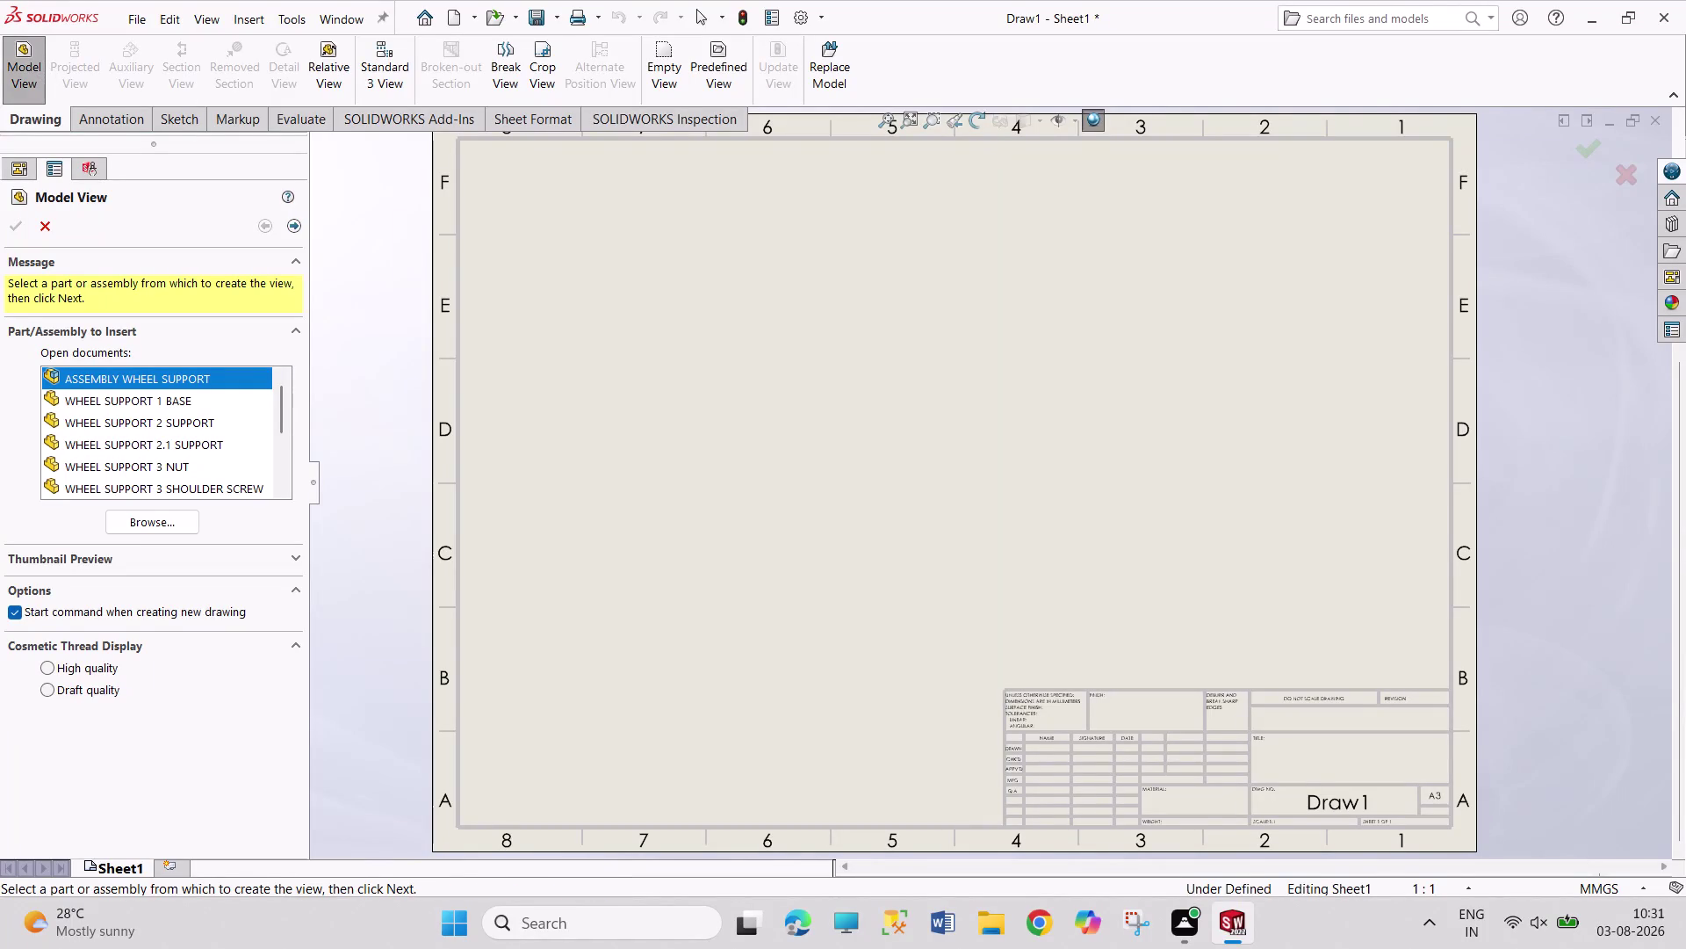
Place a shaded-with-edges isometric view of WHEEL SUPPORT 1 BASE at the sheet's upper left.
click(145, 517)
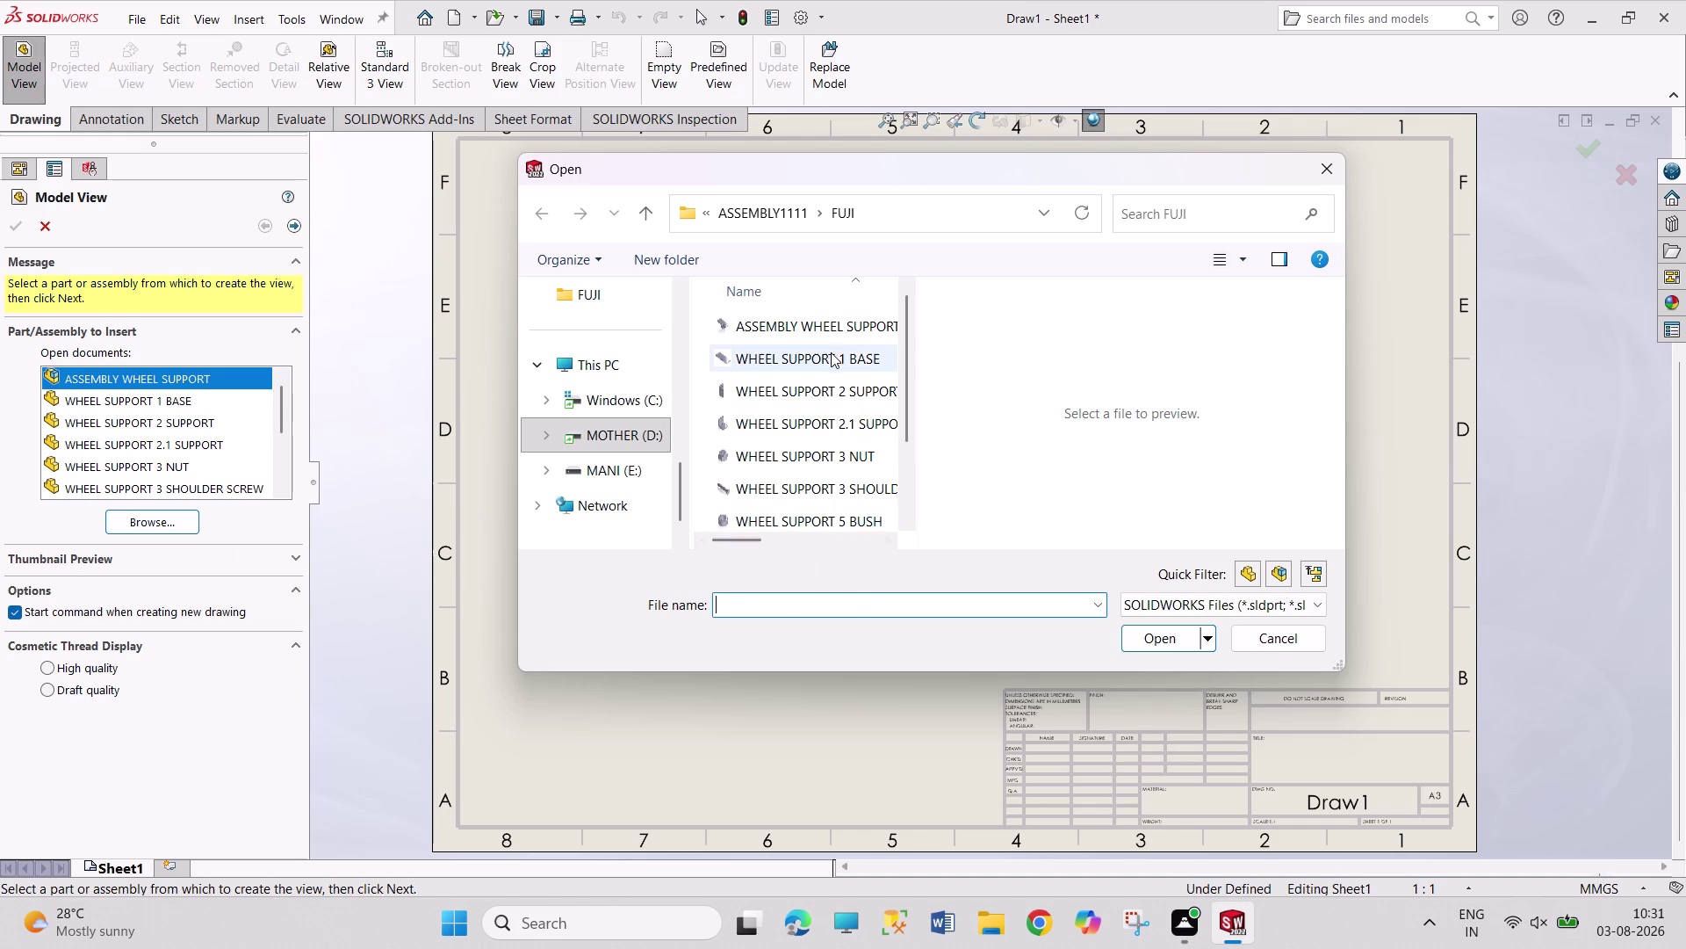
click(831, 350)
click(1146, 644)
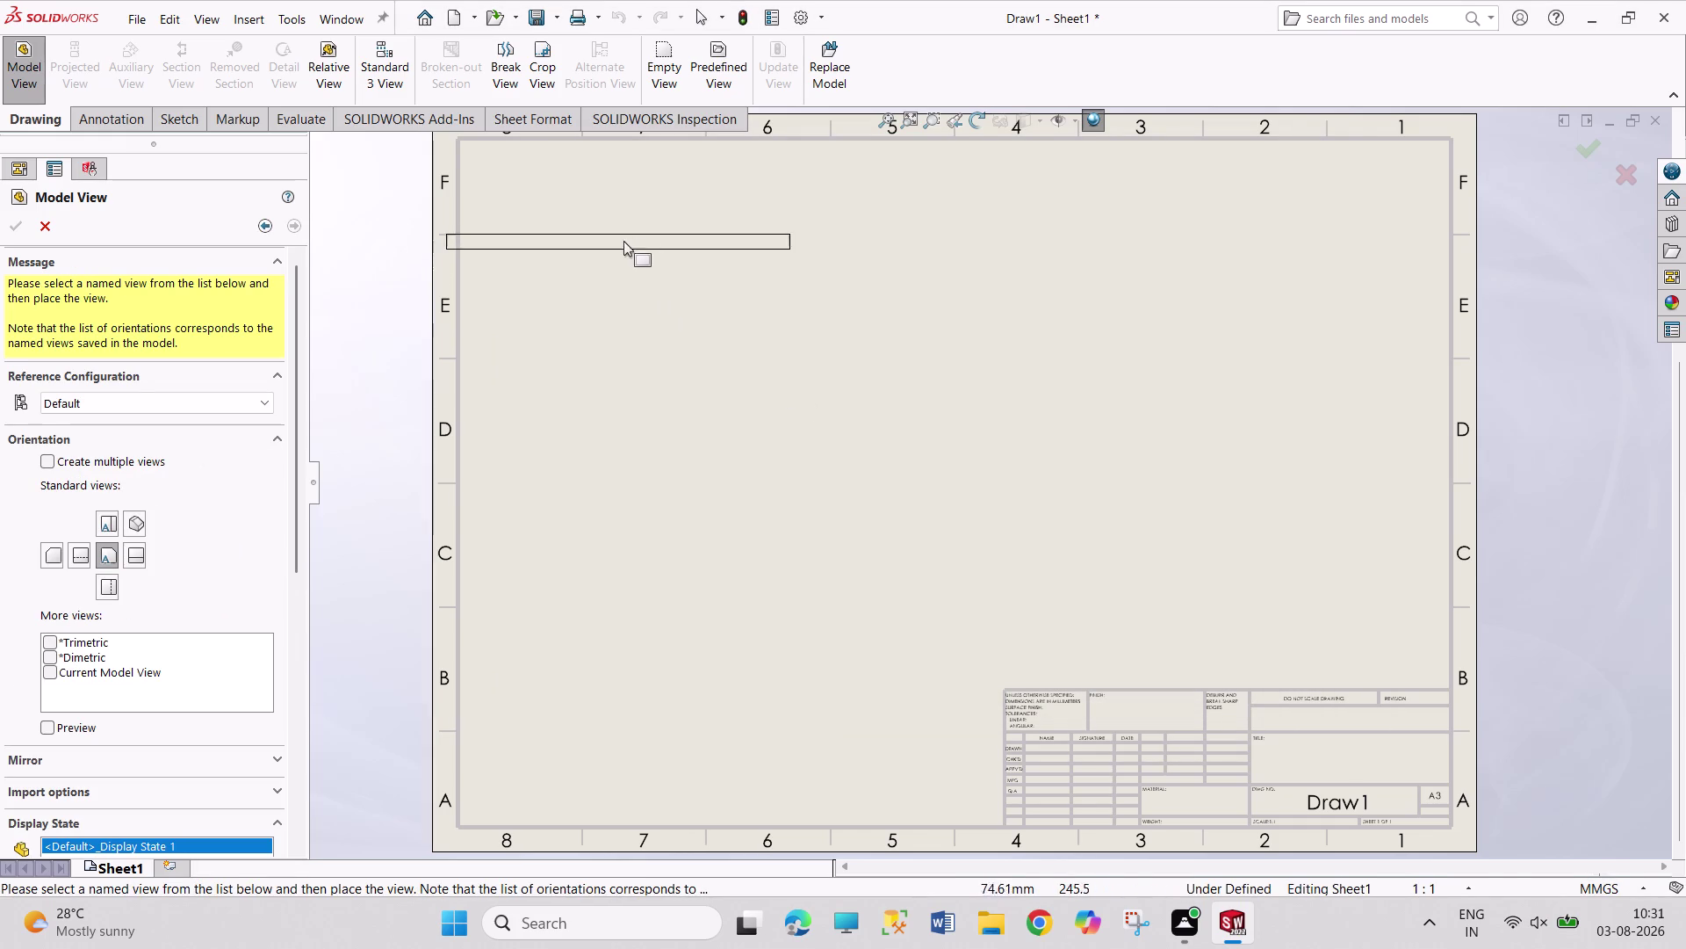
click(138, 522)
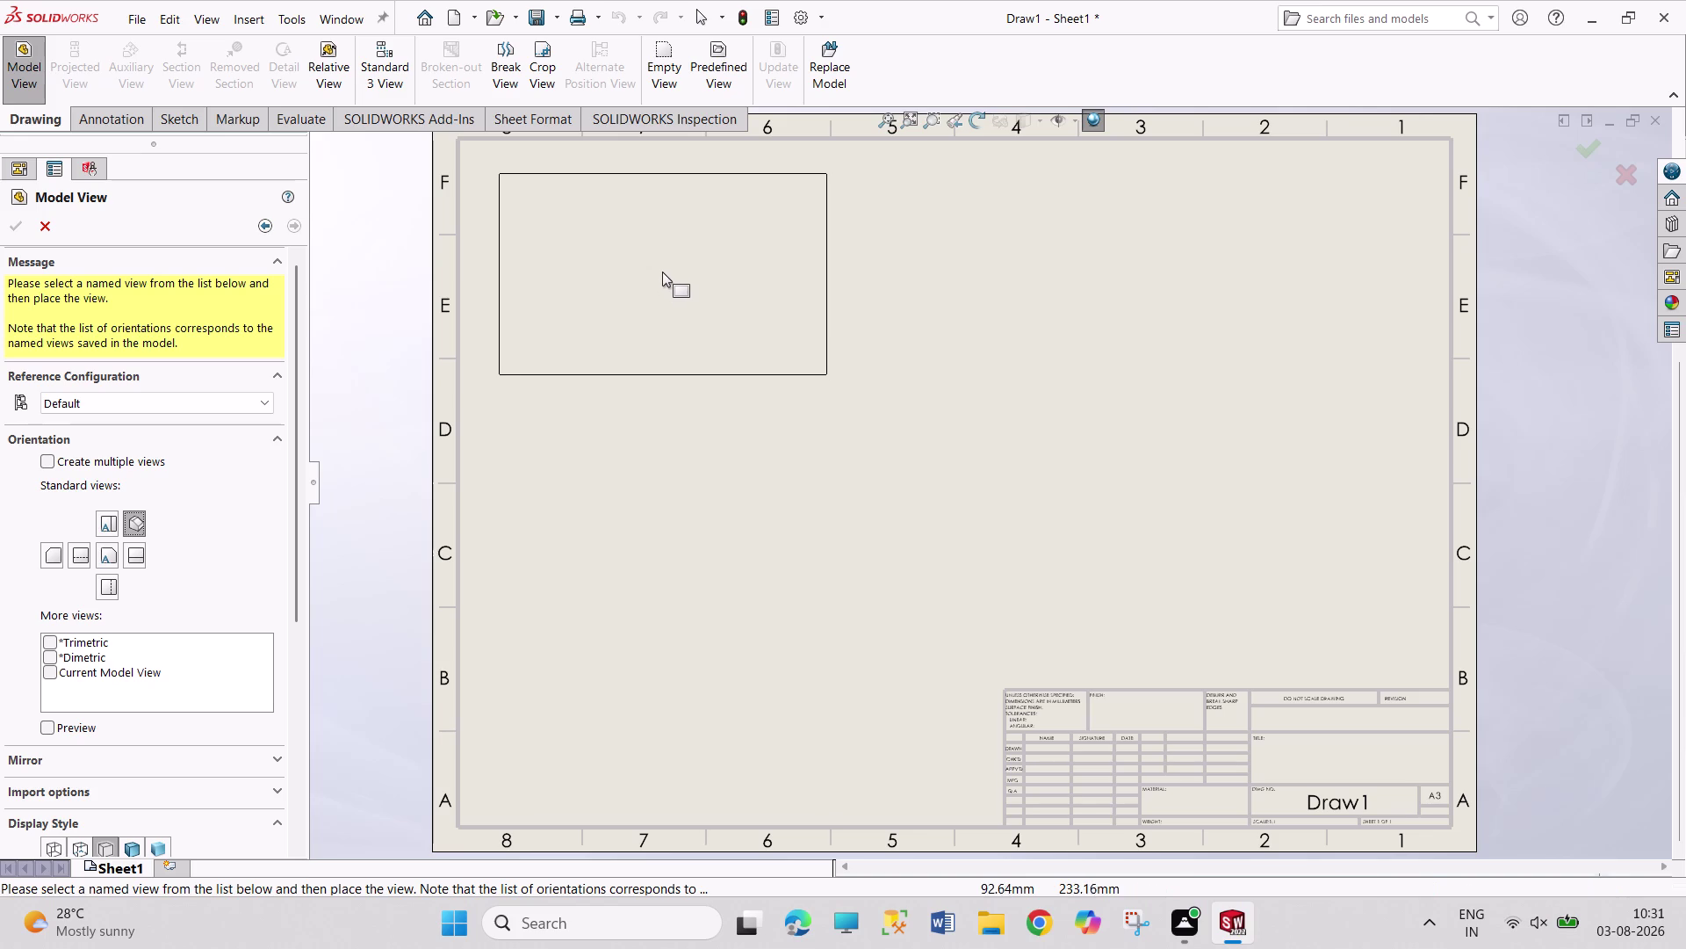
click(659, 270)
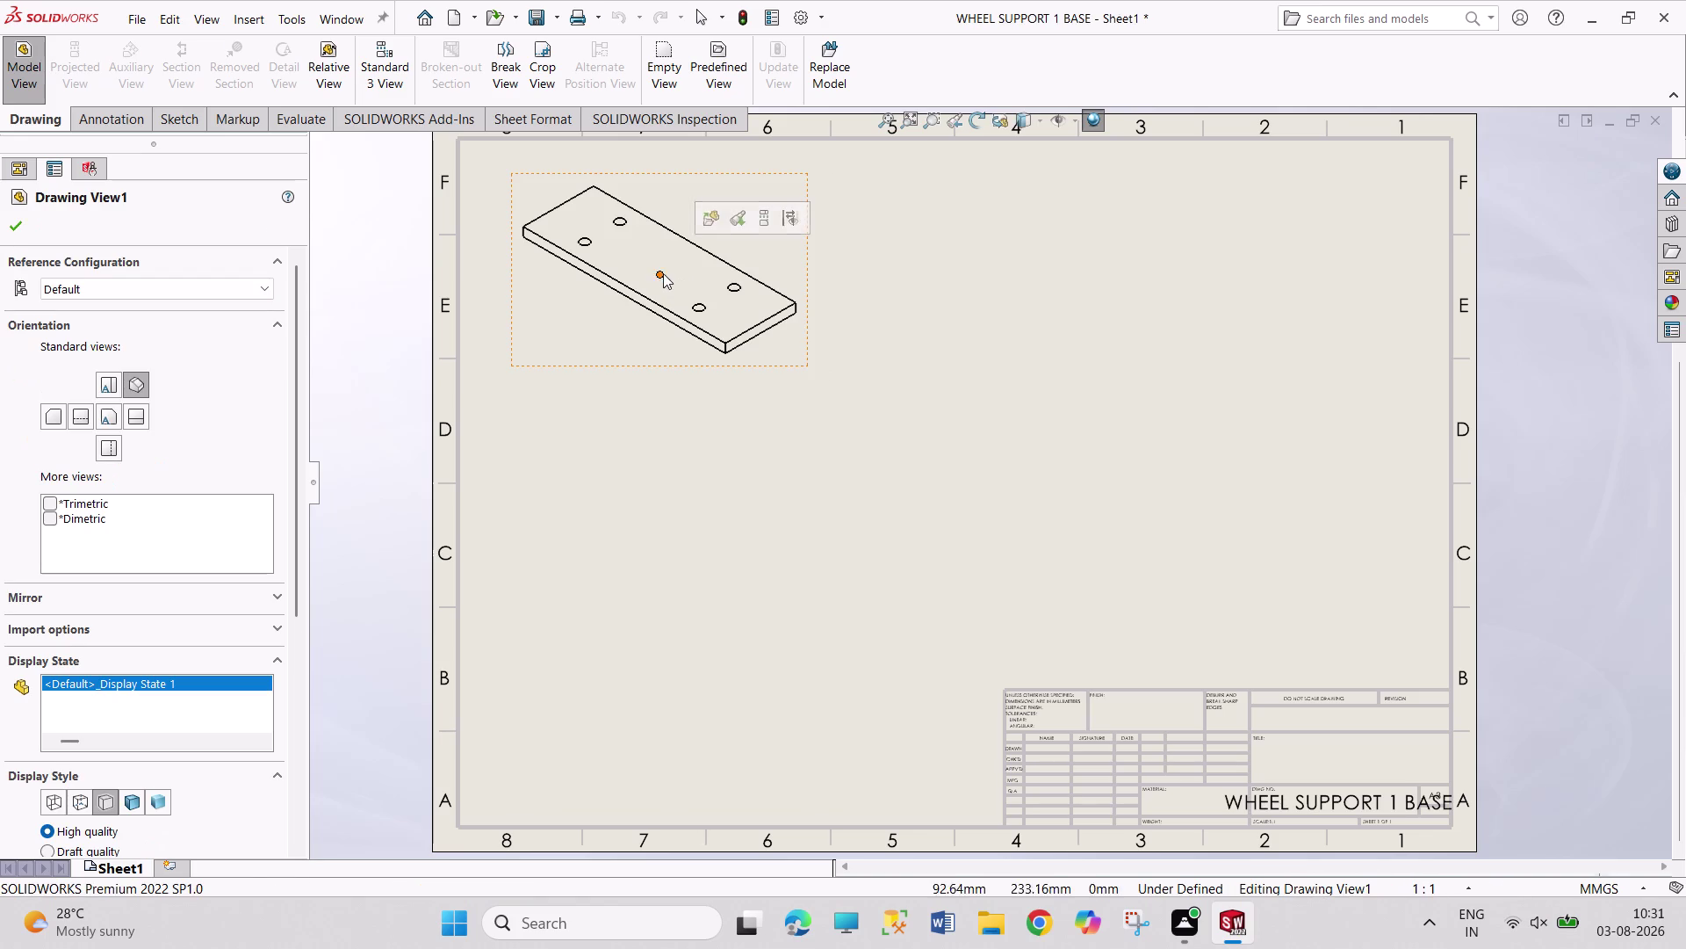
click(133, 802)
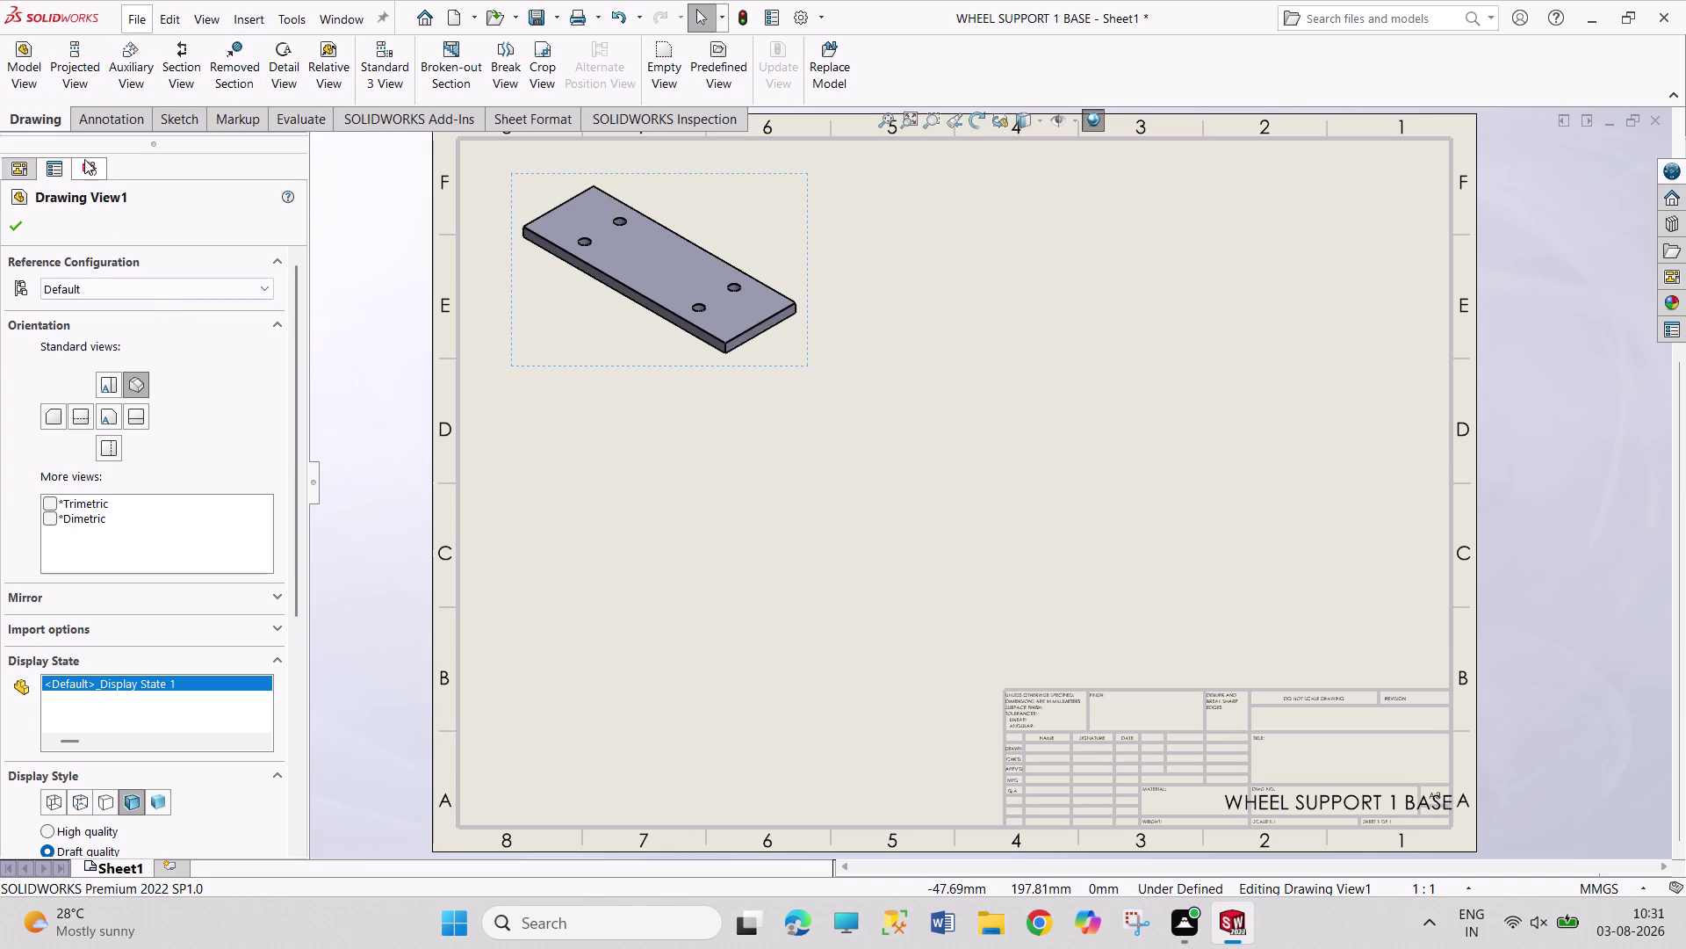
click(8, 224)
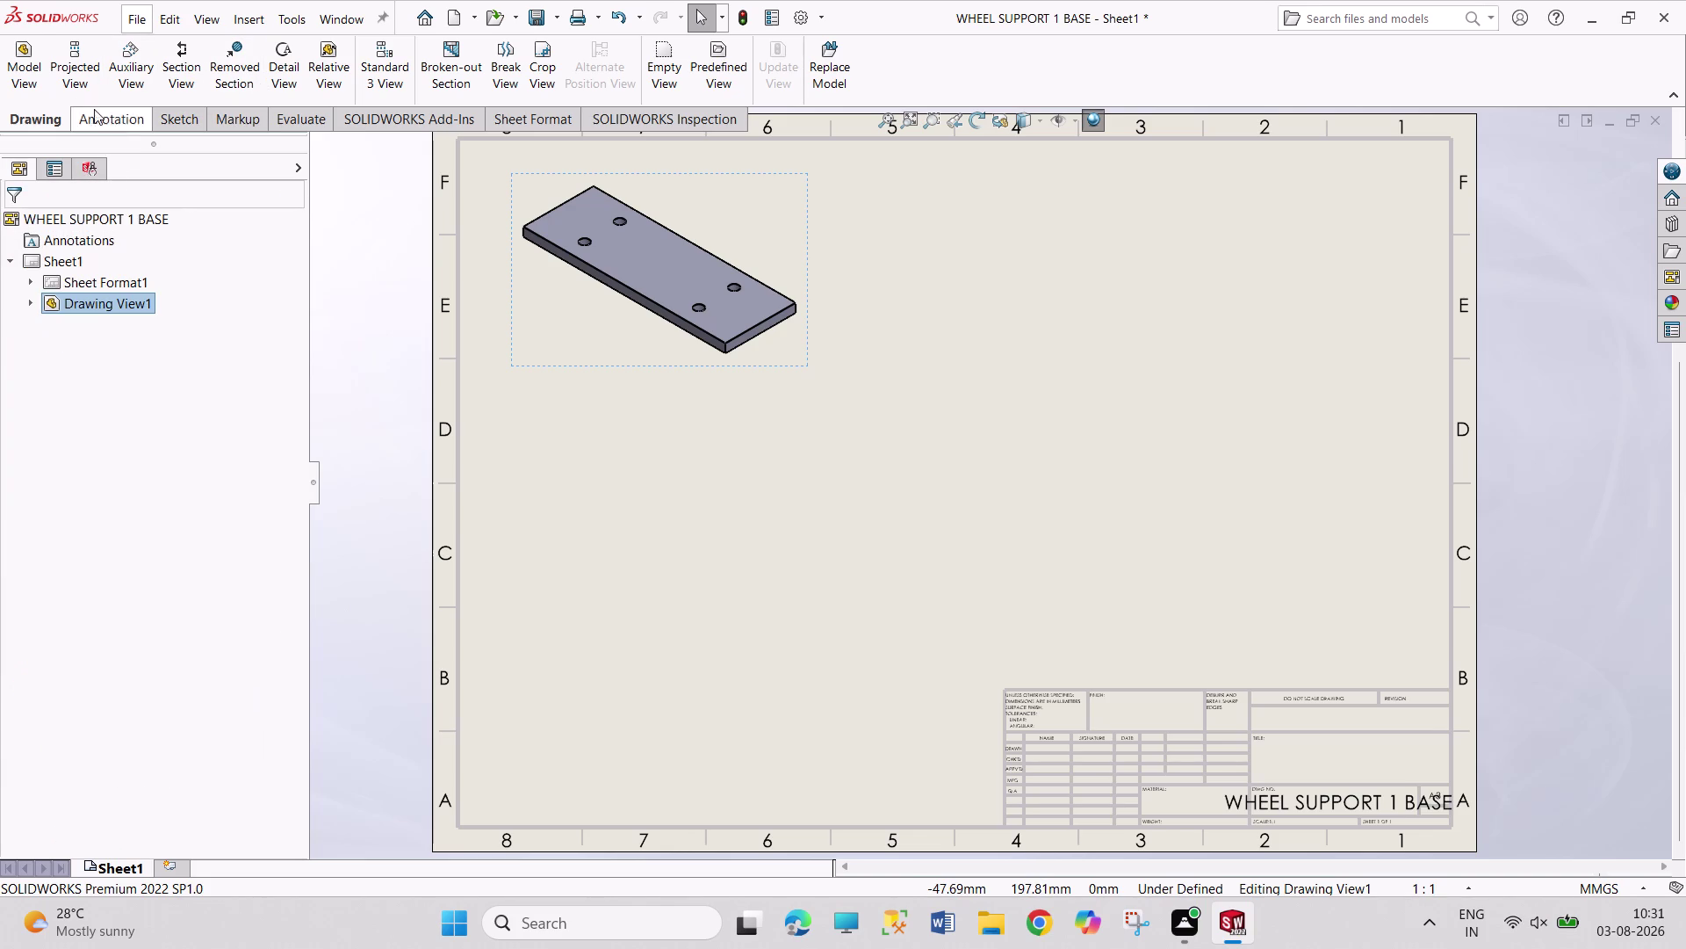
Place a shaded-with-edges view of WHEEL SUPPORT 2 SUPPORT below the base view.
click(34, 78)
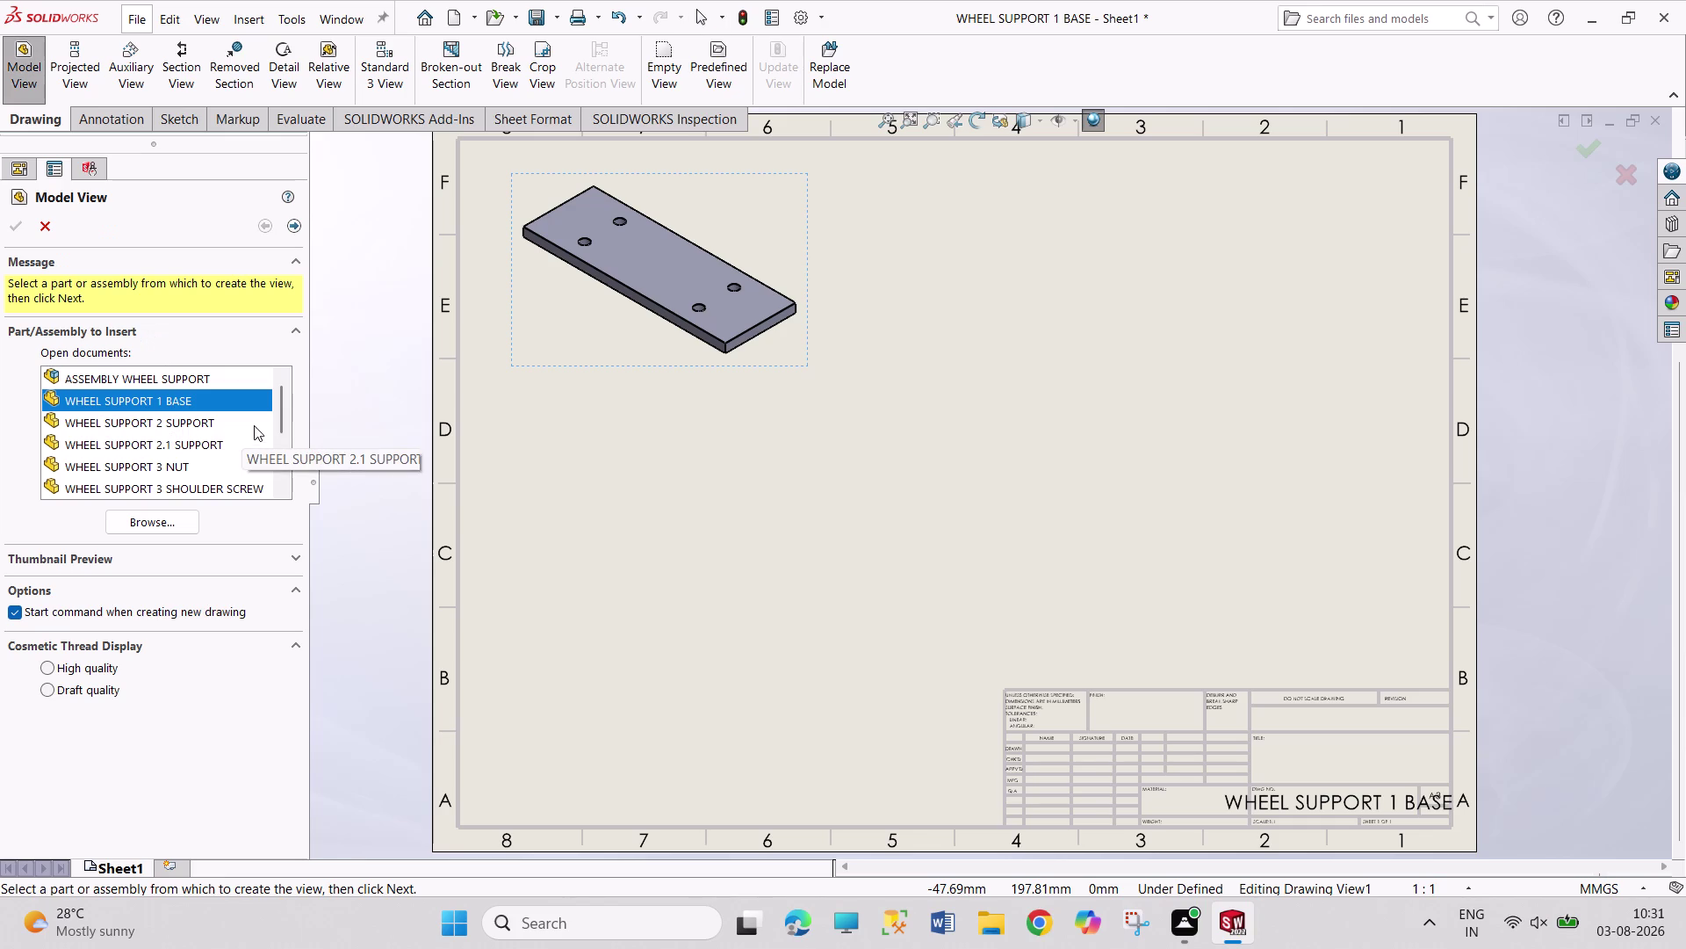
click(232, 422)
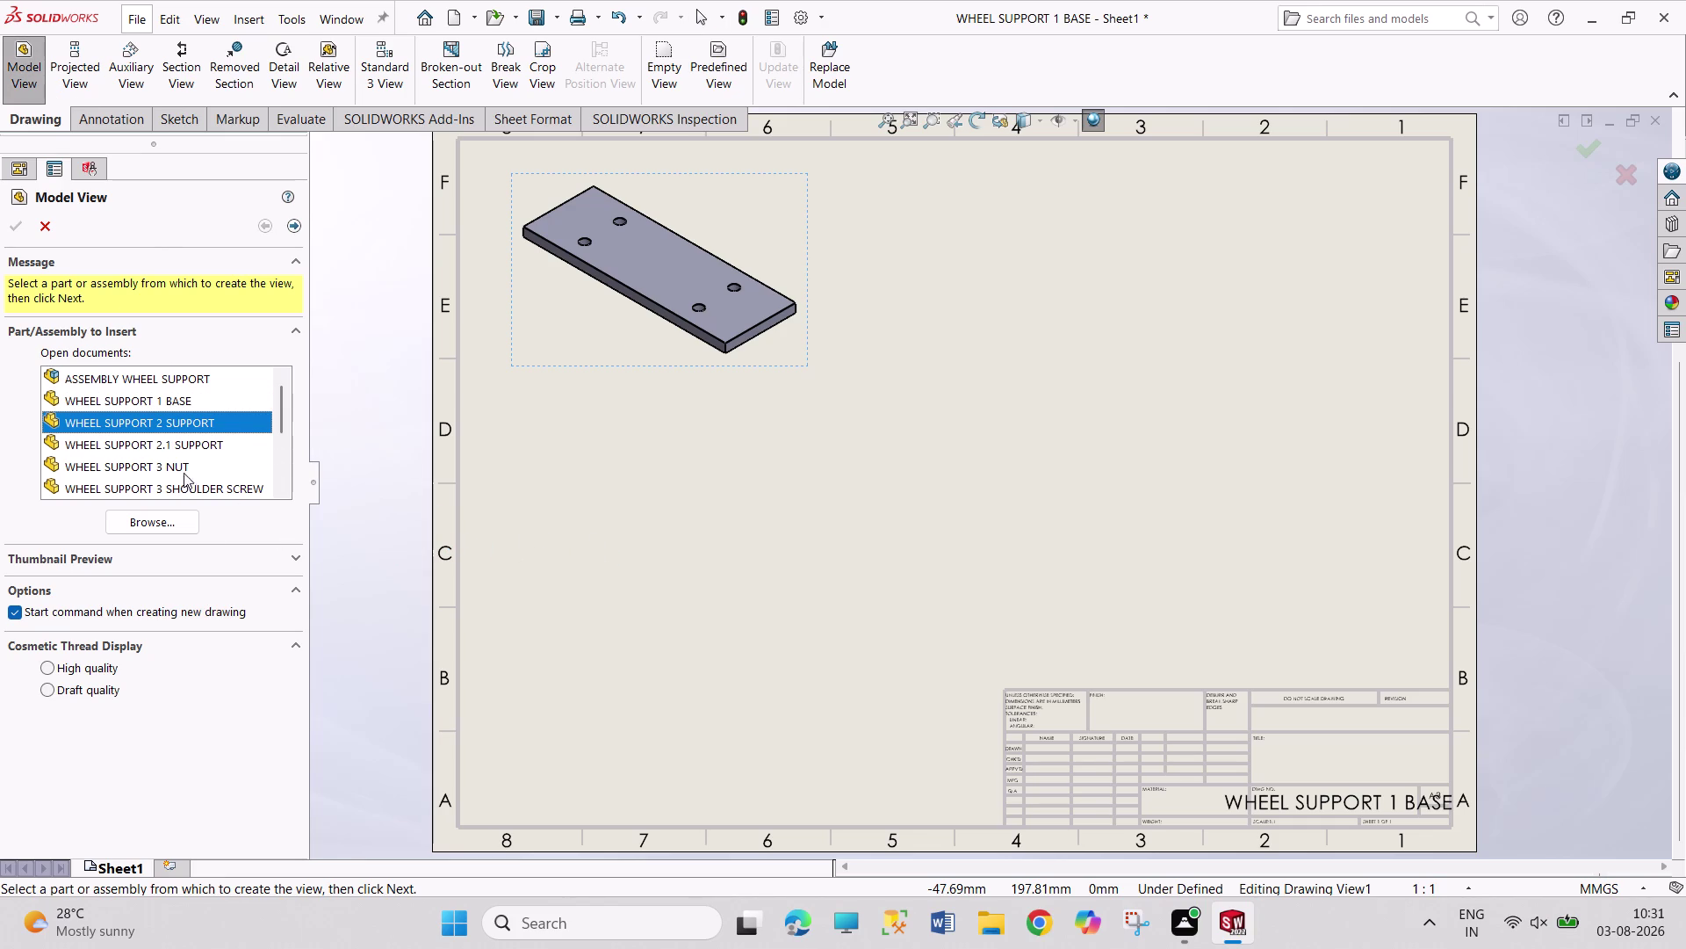
double_click(230, 421)
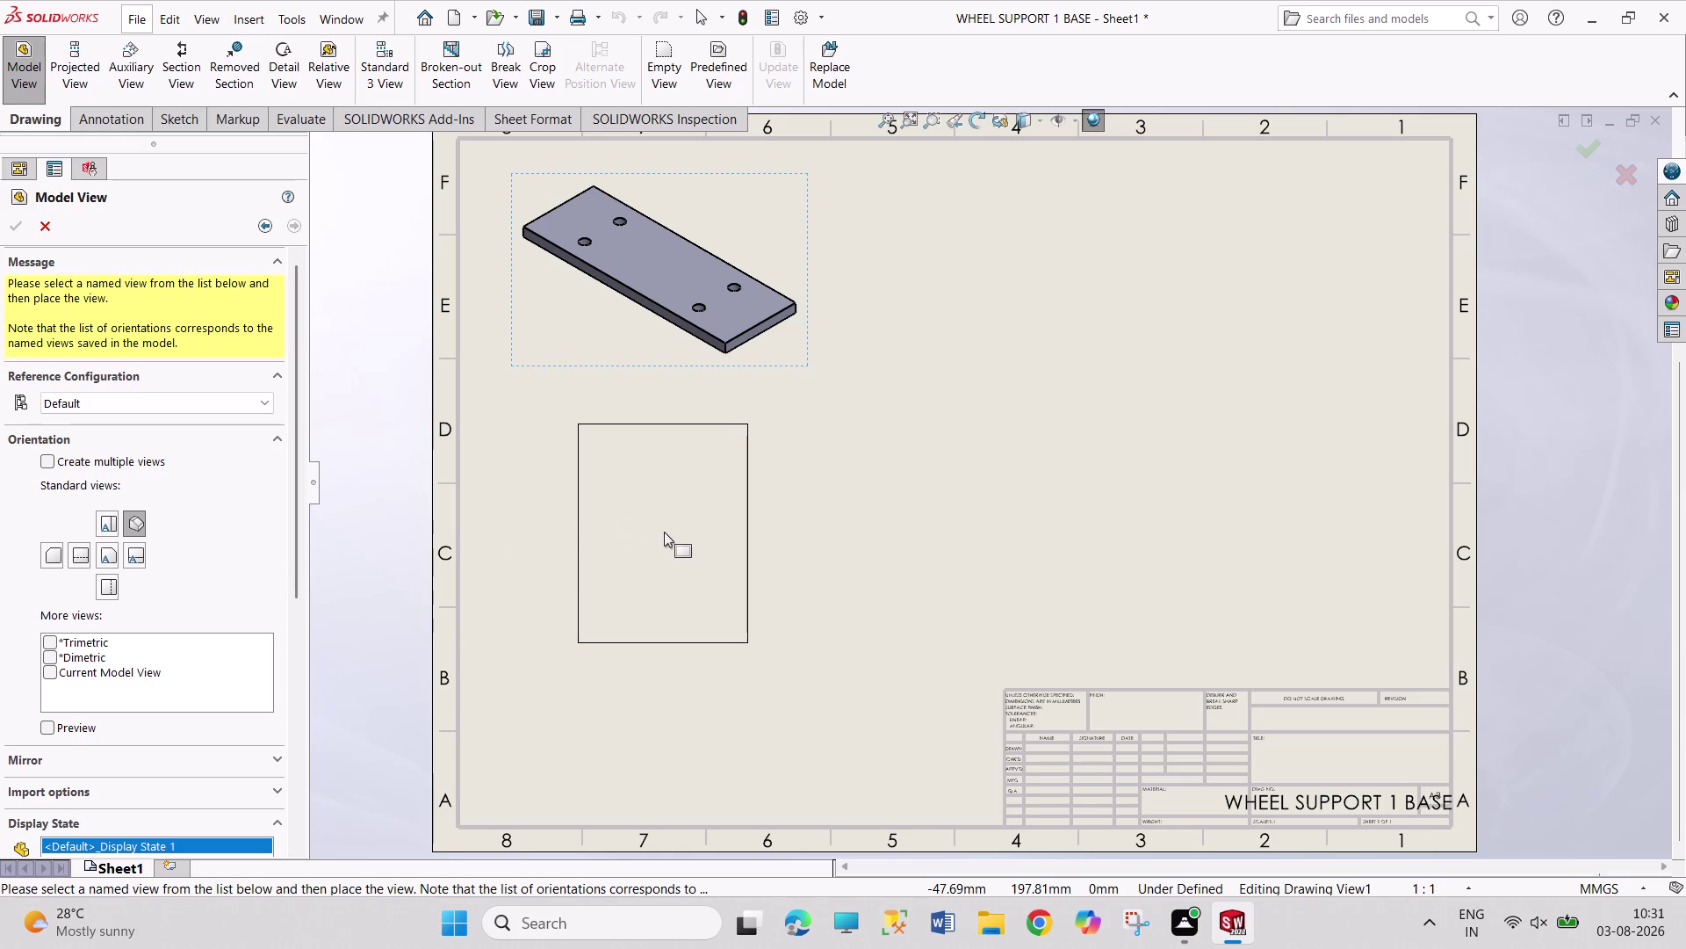
click(664, 531)
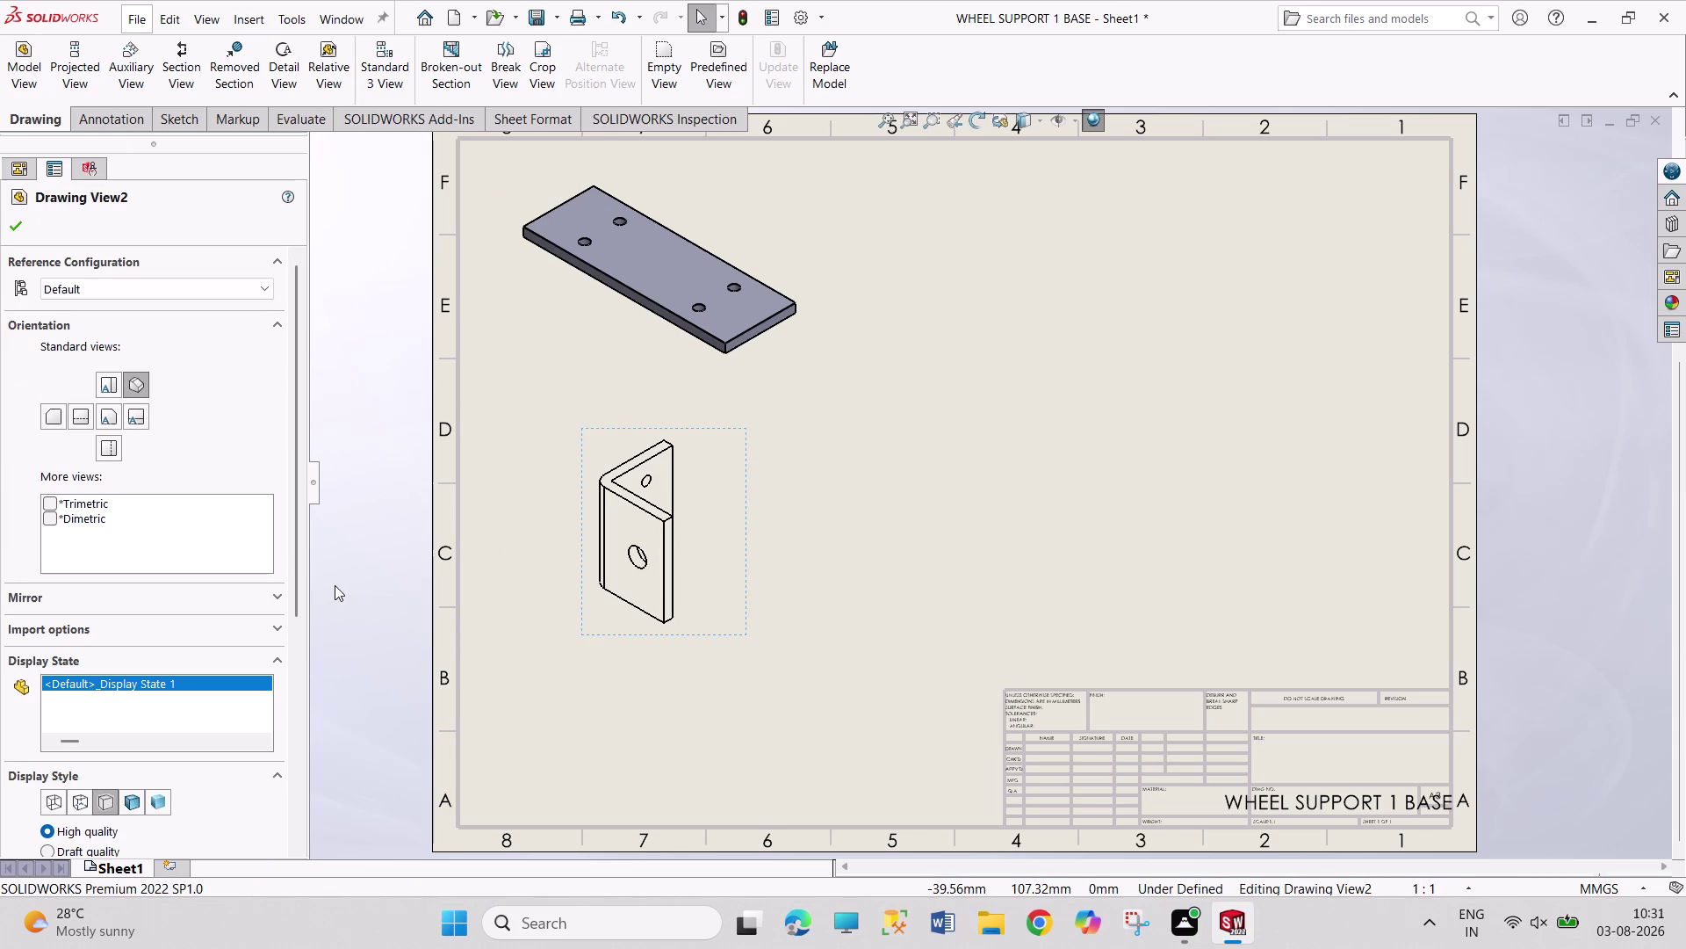
click(130, 803)
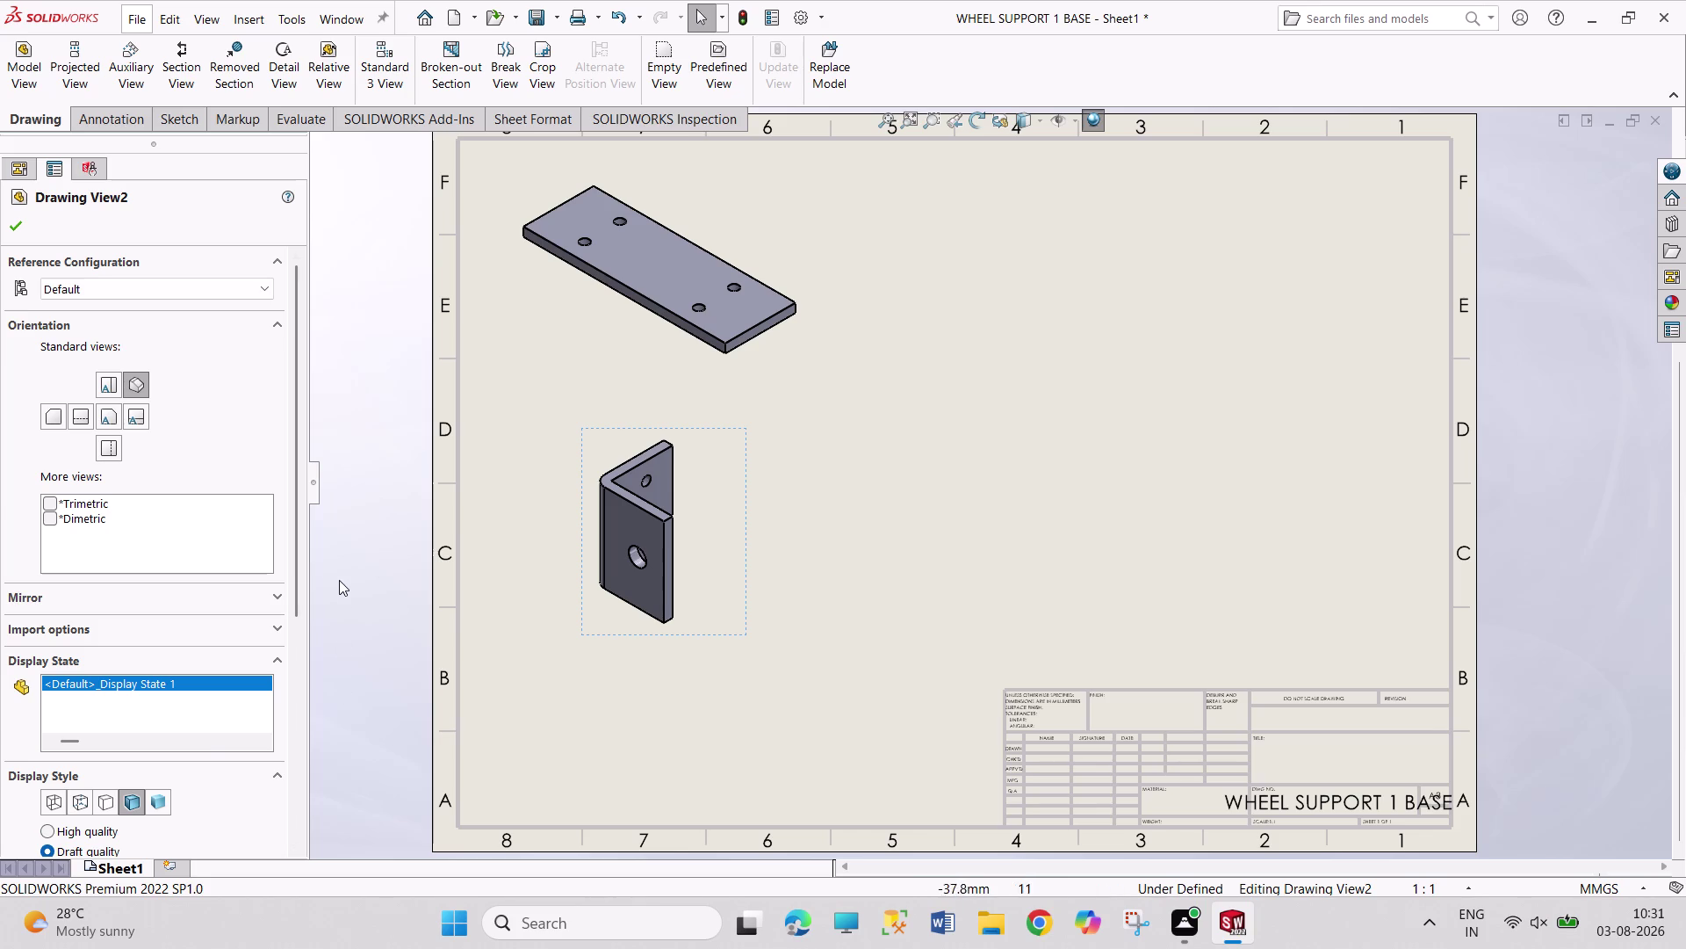
Exclude the support view from automatic updates and nudge it slightly up and left.
scroll(down, 3)
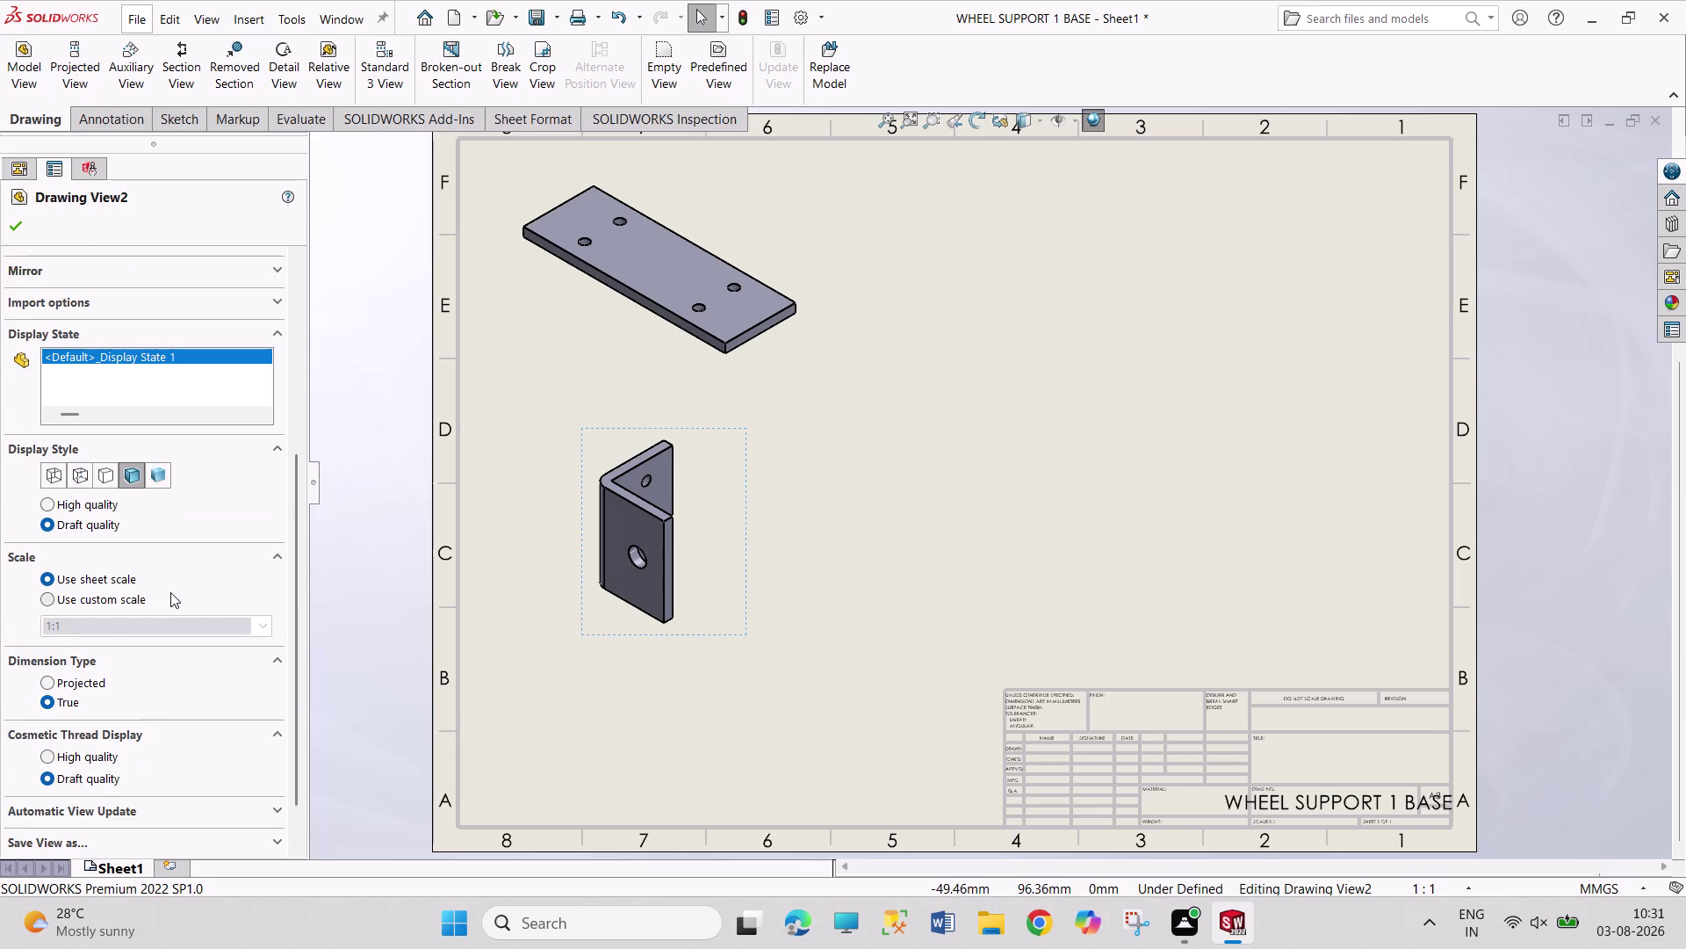
scroll(down, 3)
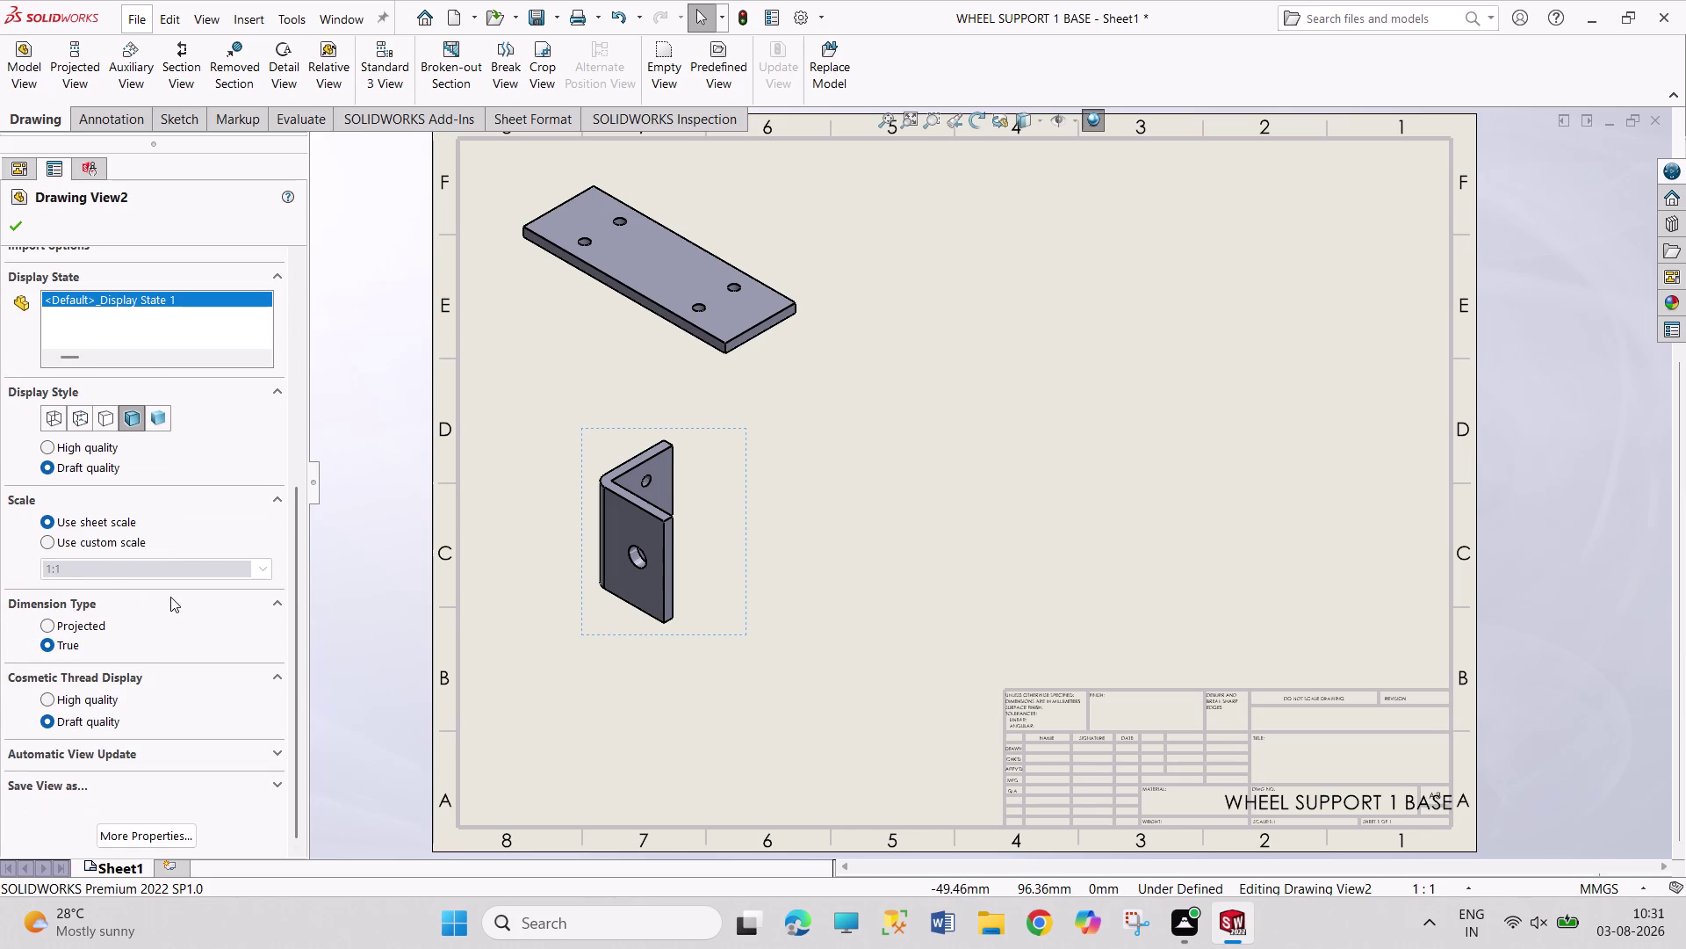
click(275, 752)
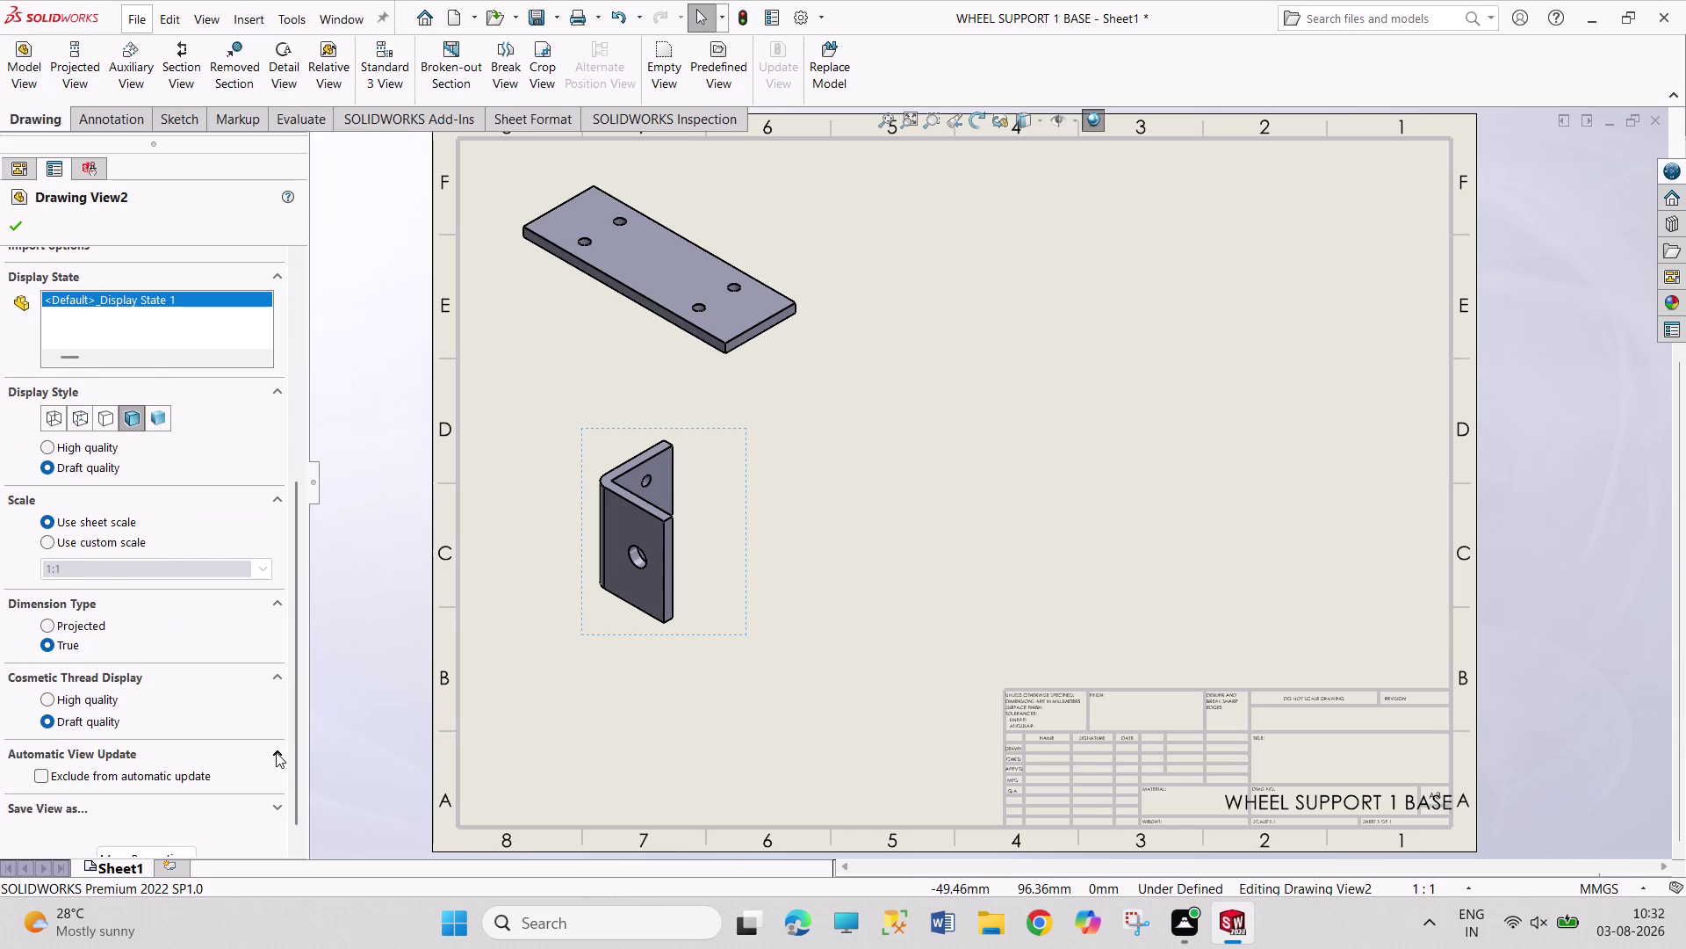
click(172, 779)
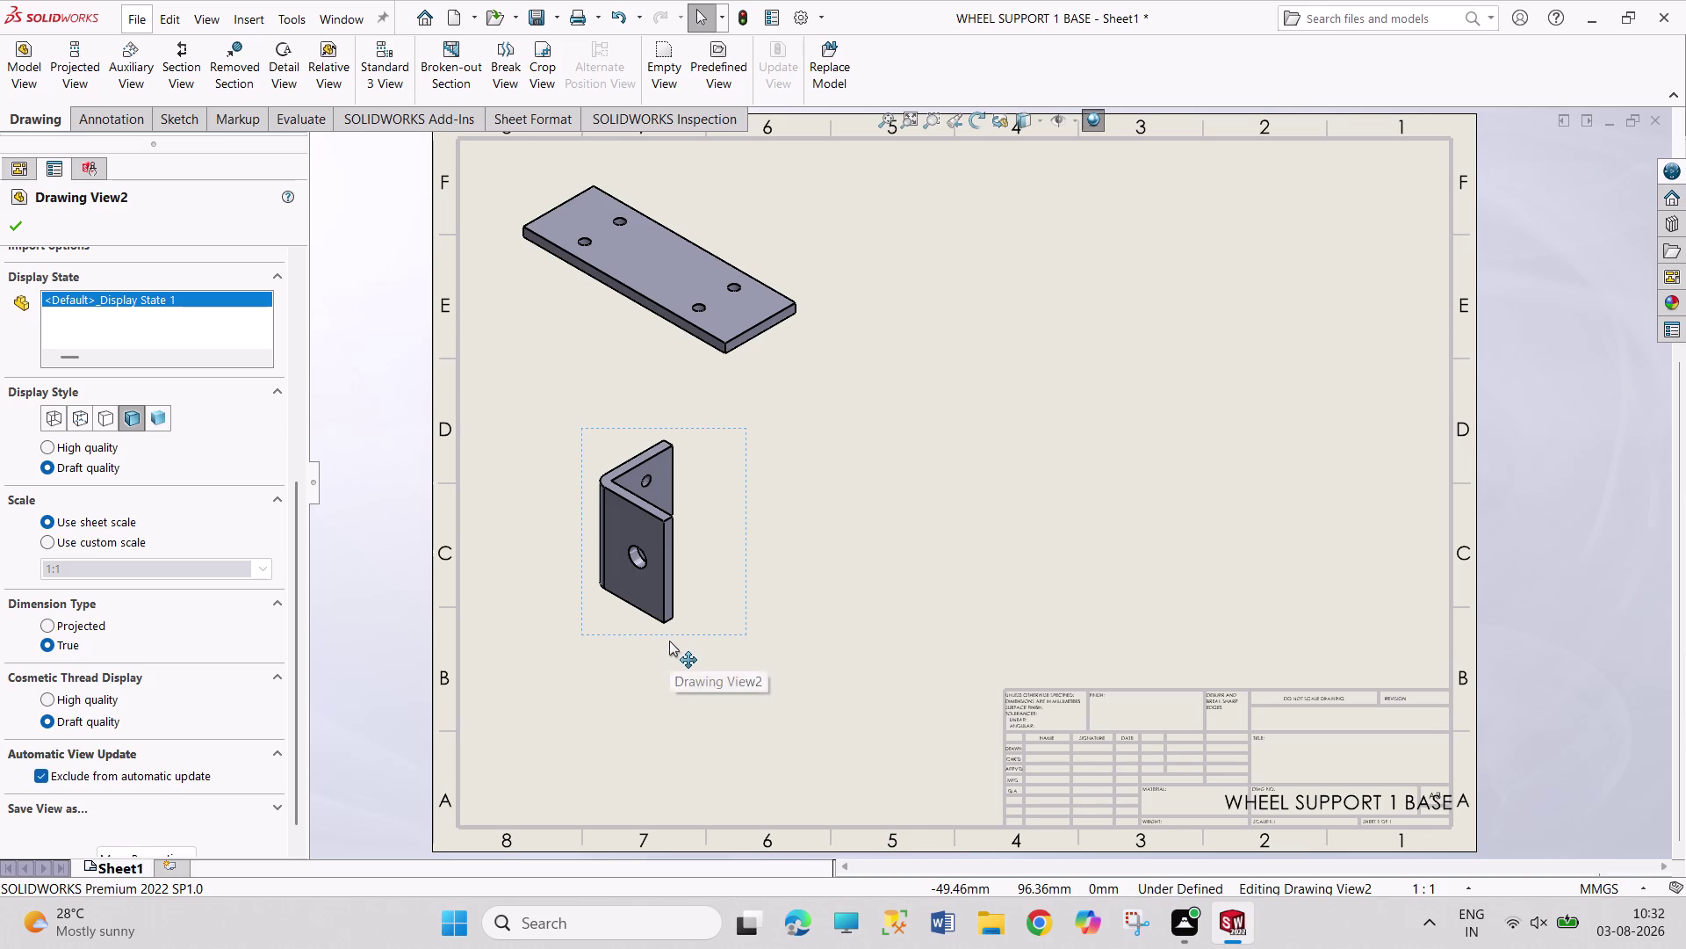
drag(669, 641, 652, 618)
click(107, 768)
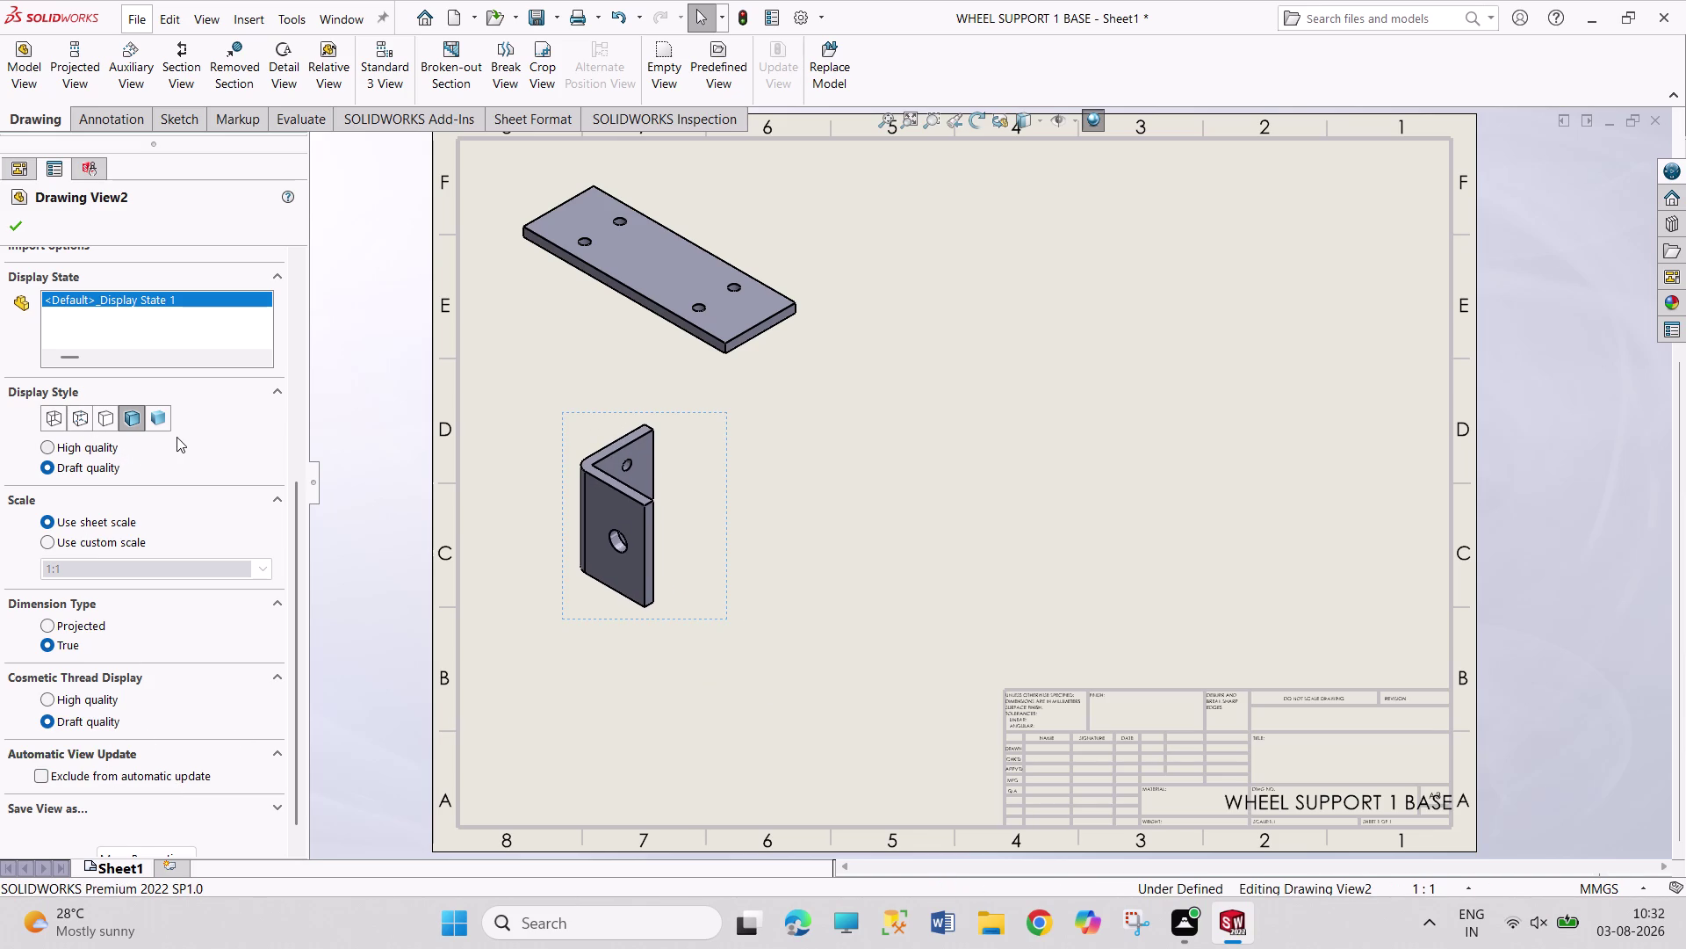
scroll(up, 3)
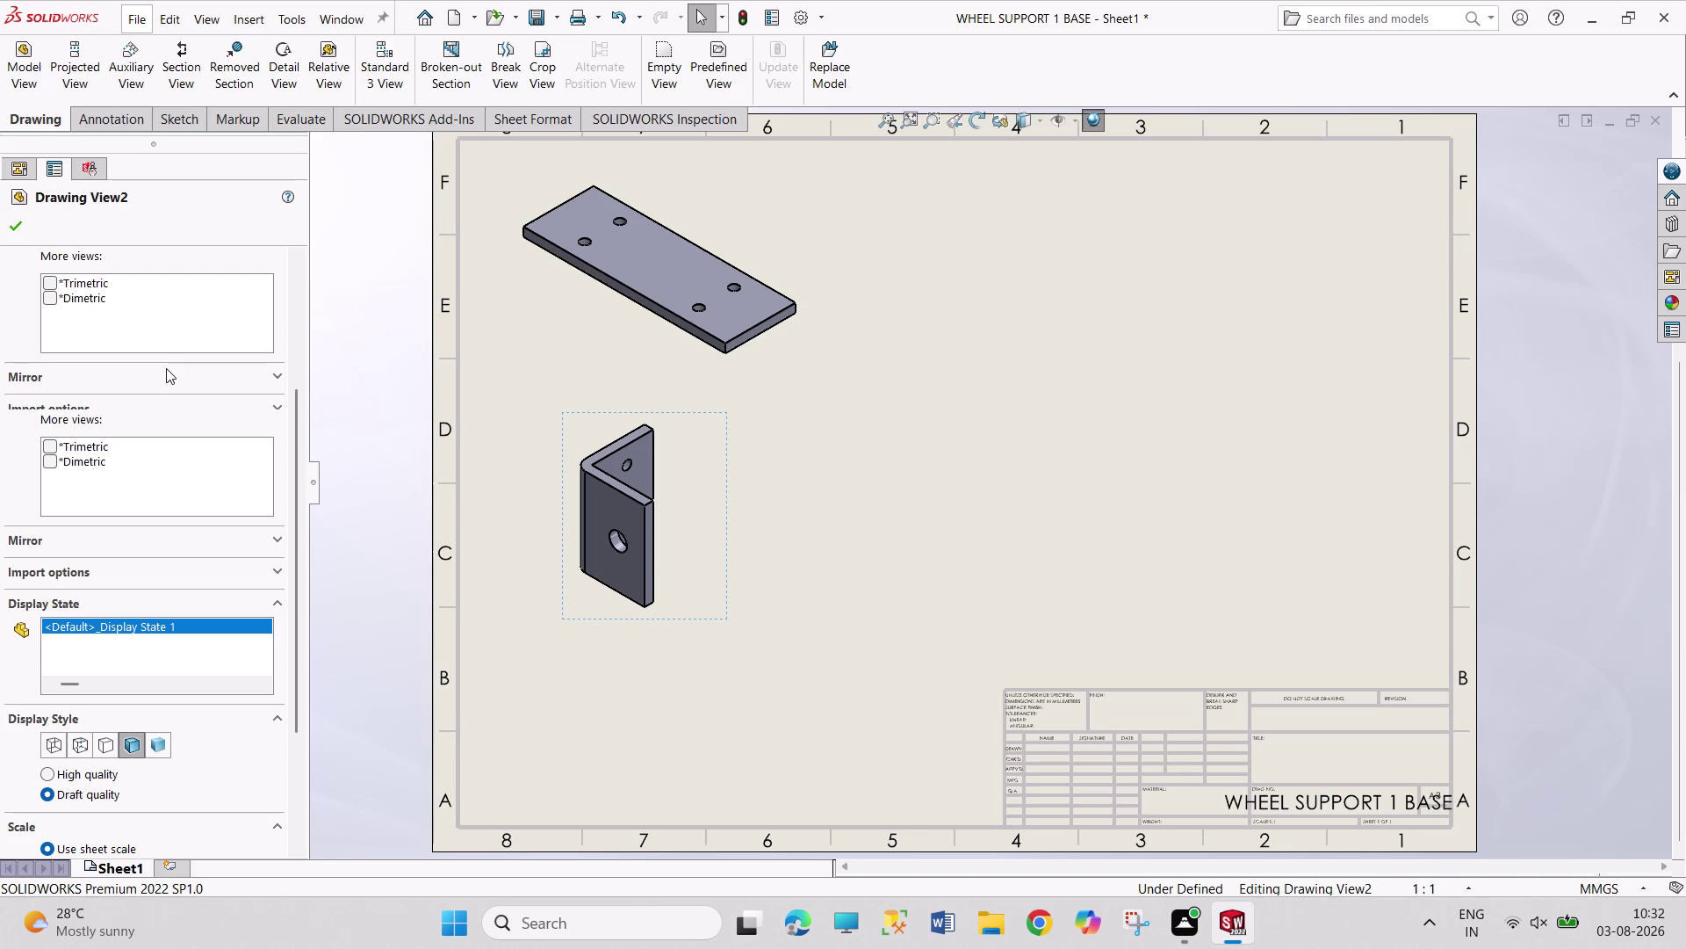
Preview the support in several standard orientations, then confirm it in Isometric.
click(135, 356)
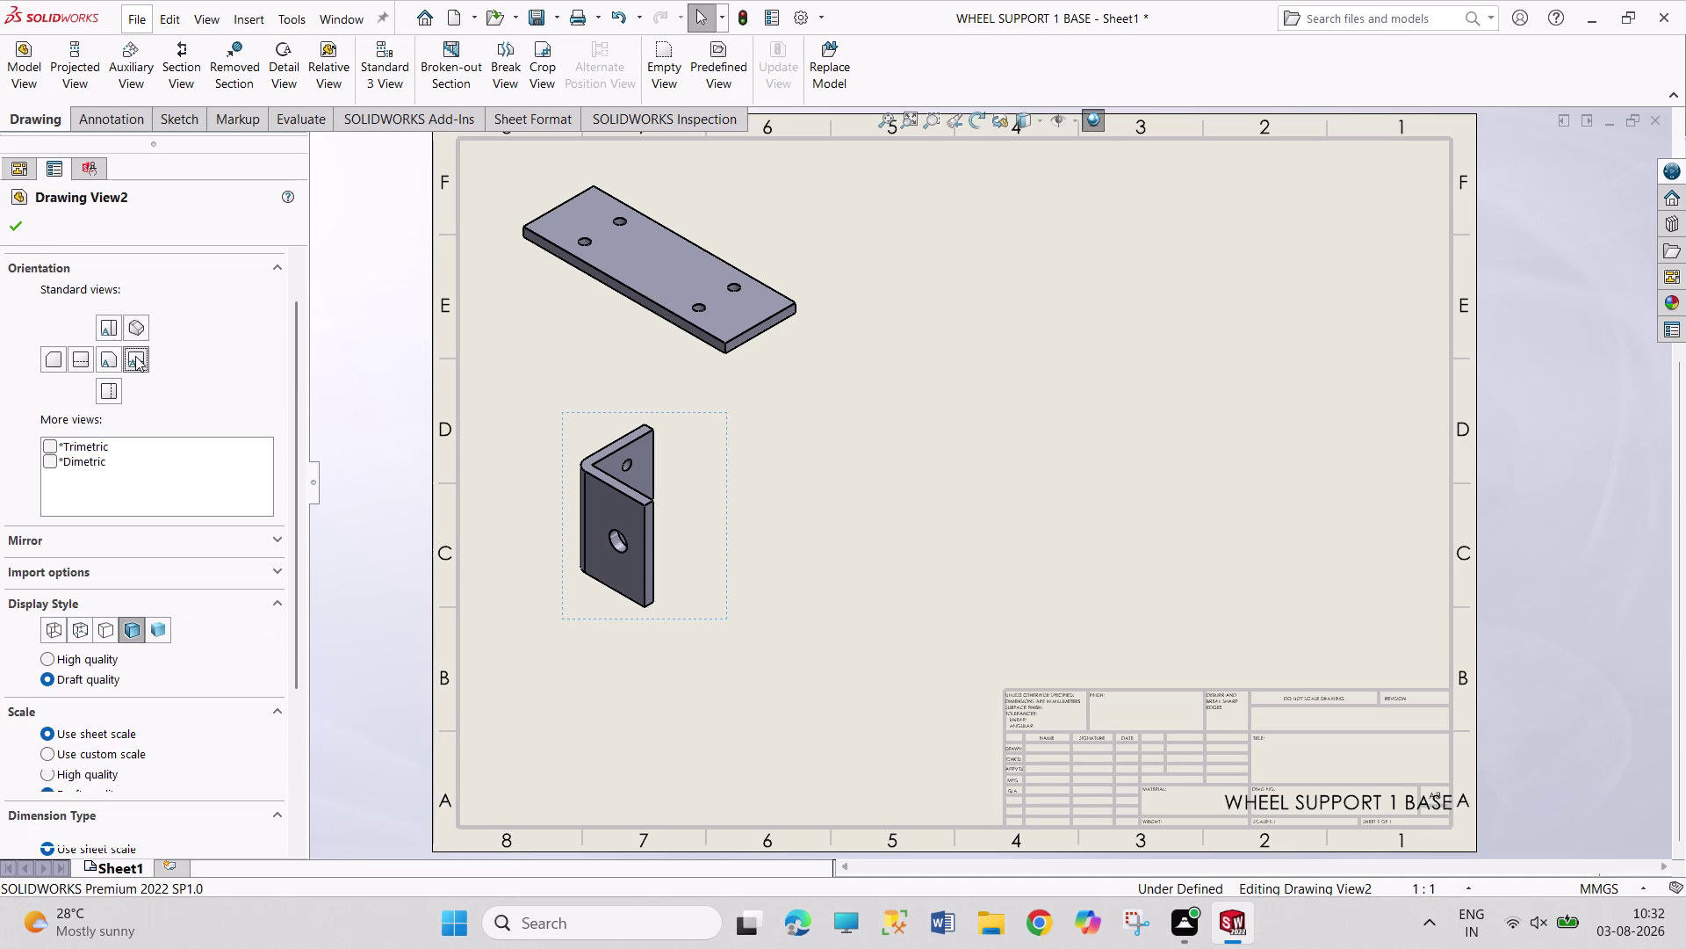
click(114, 361)
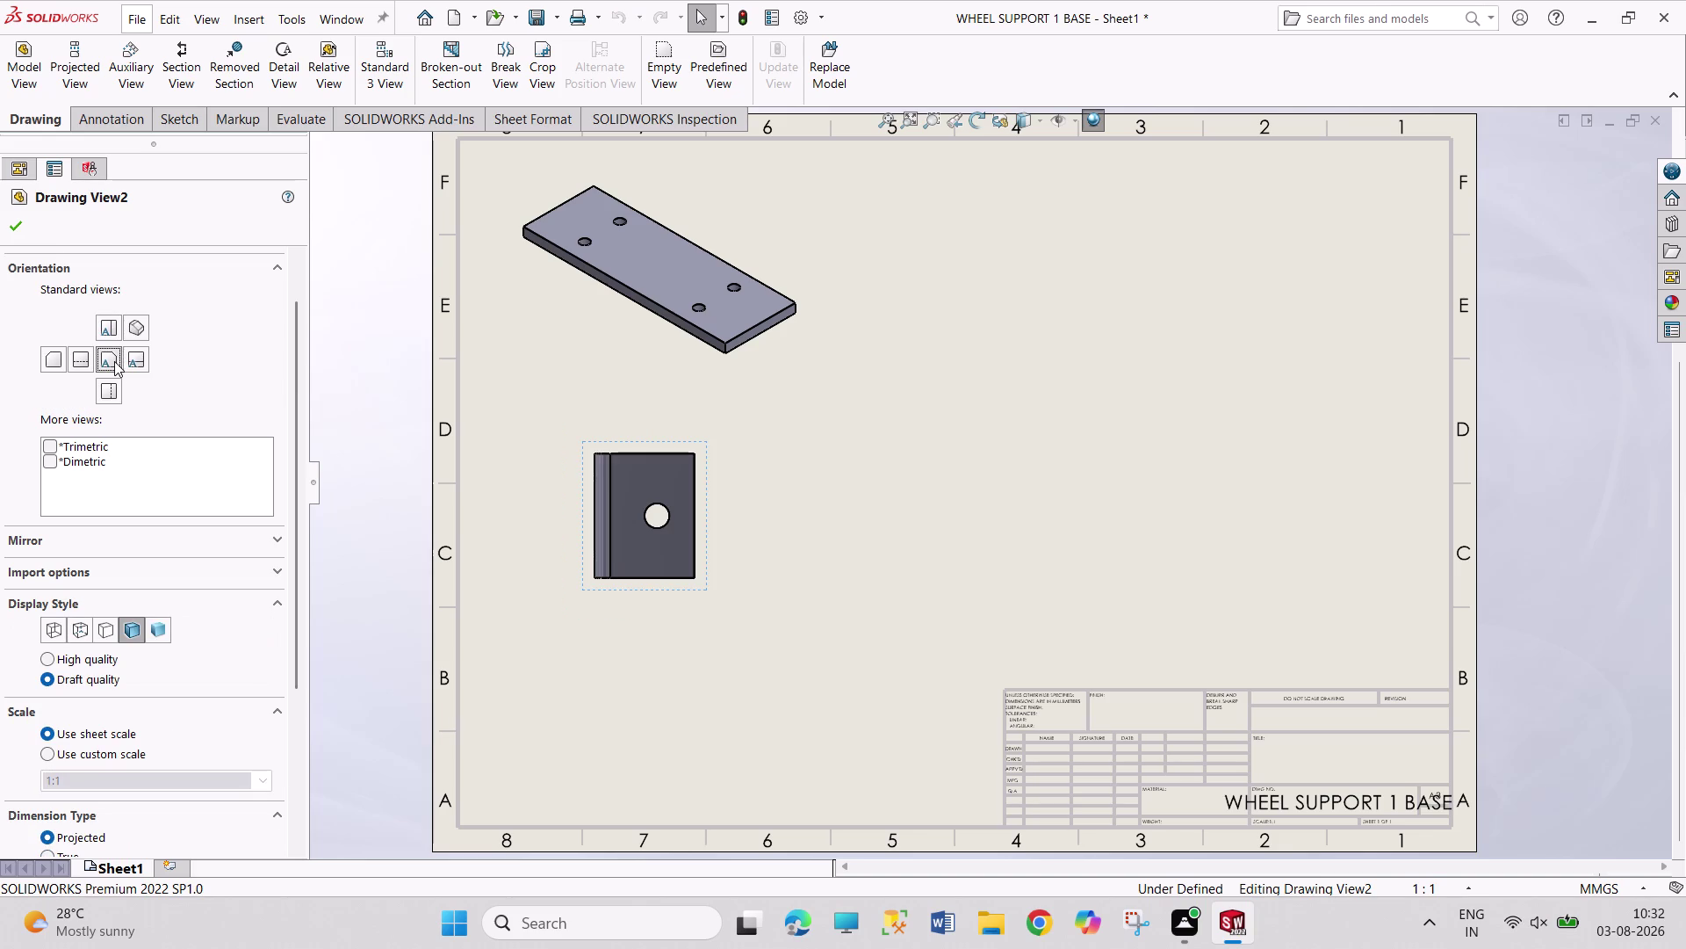
click(110, 332)
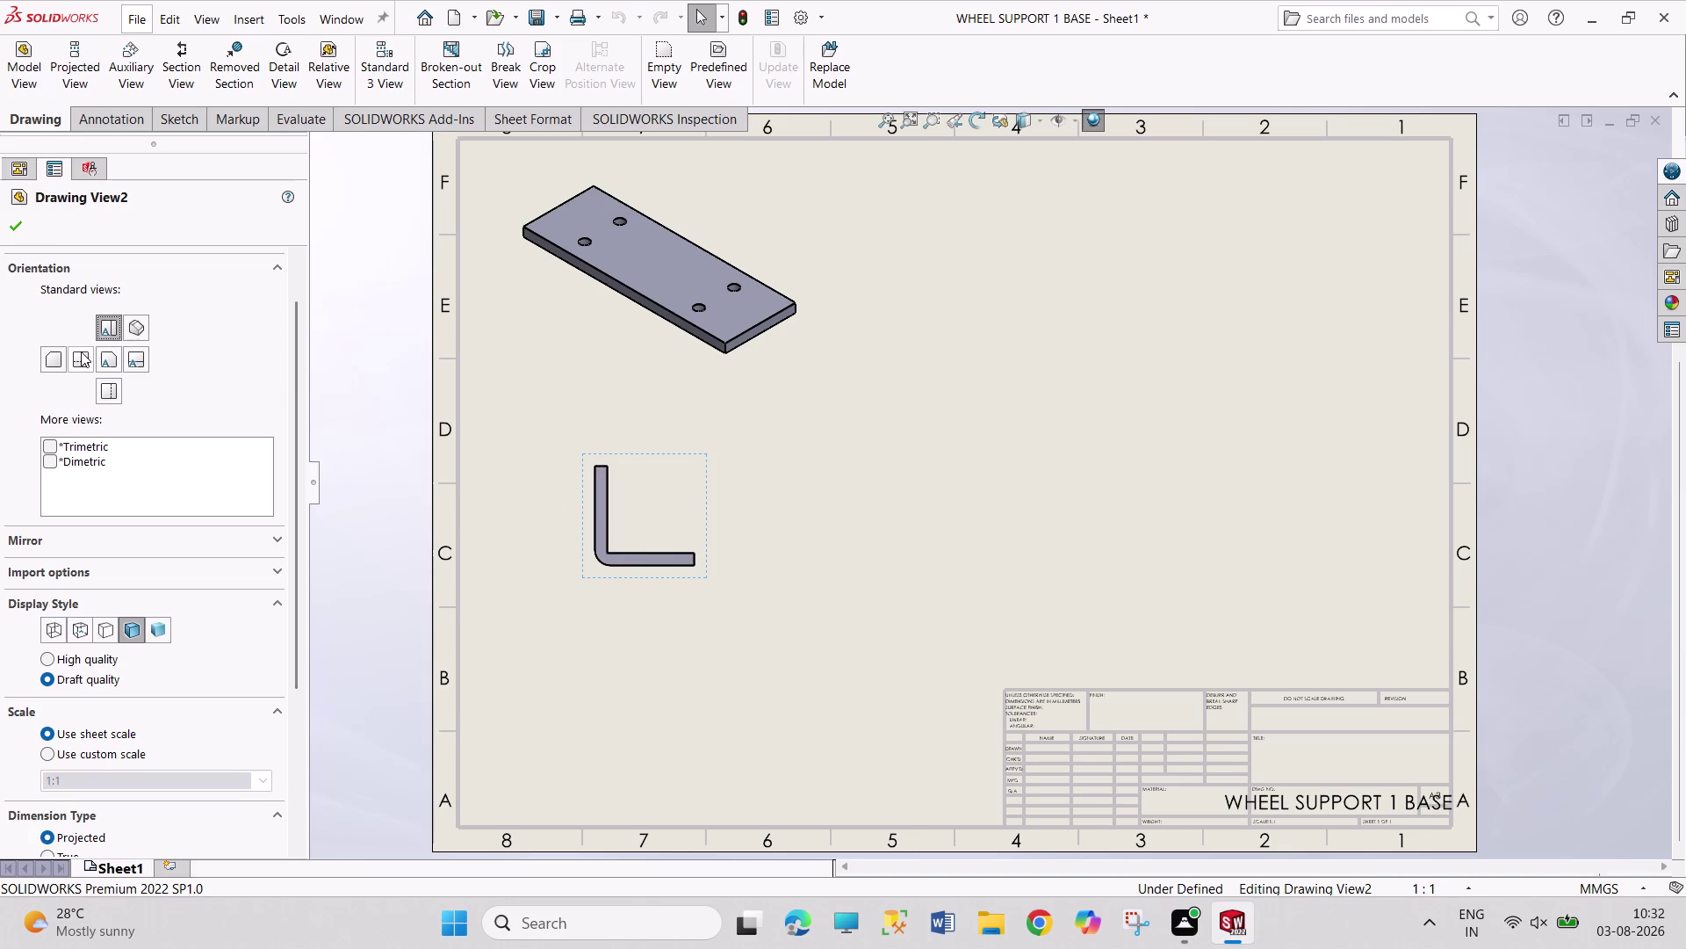
click(81, 352)
click(48, 363)
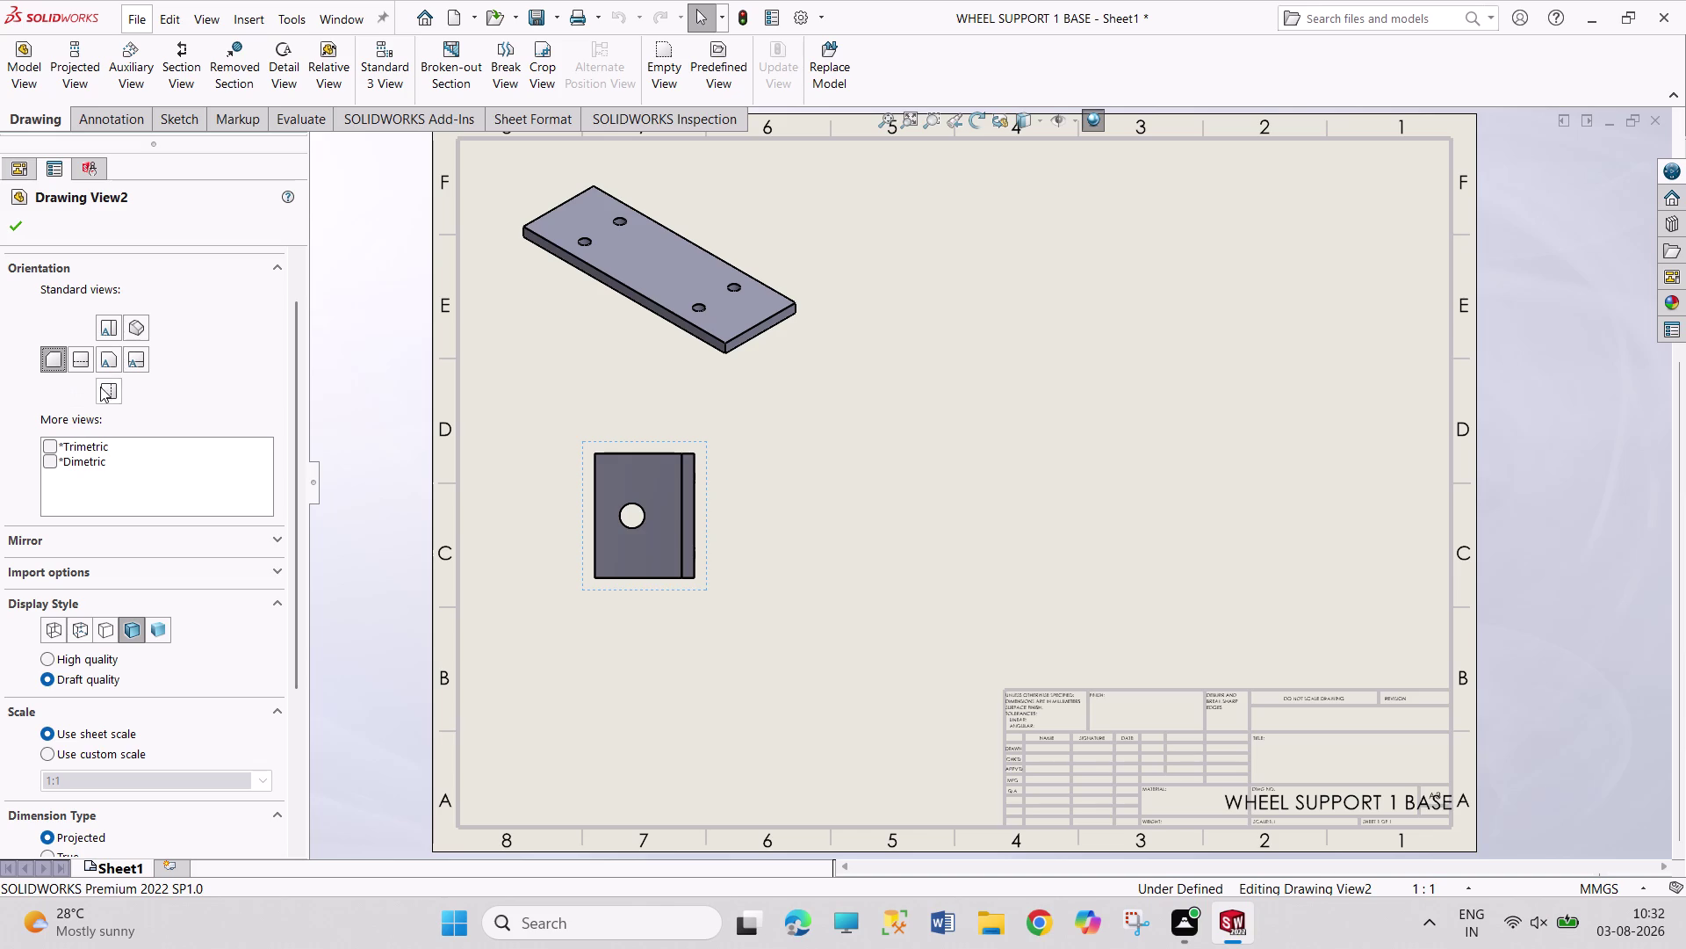
click(105, 387)
click(137, 329)
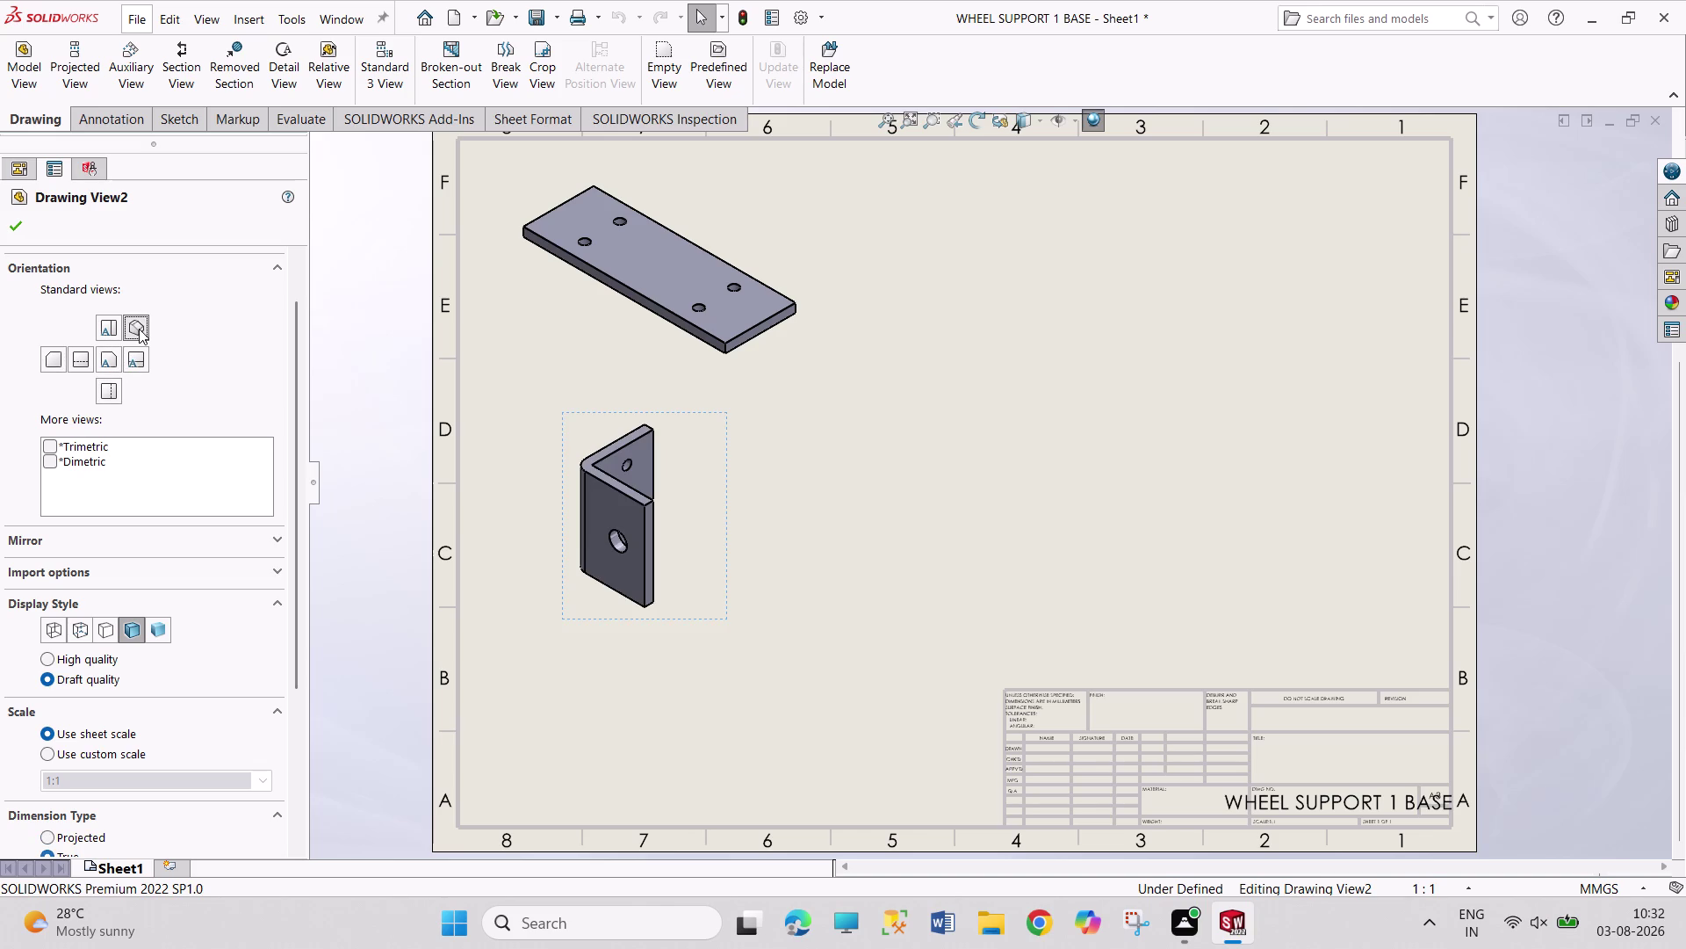
click(18, 228)
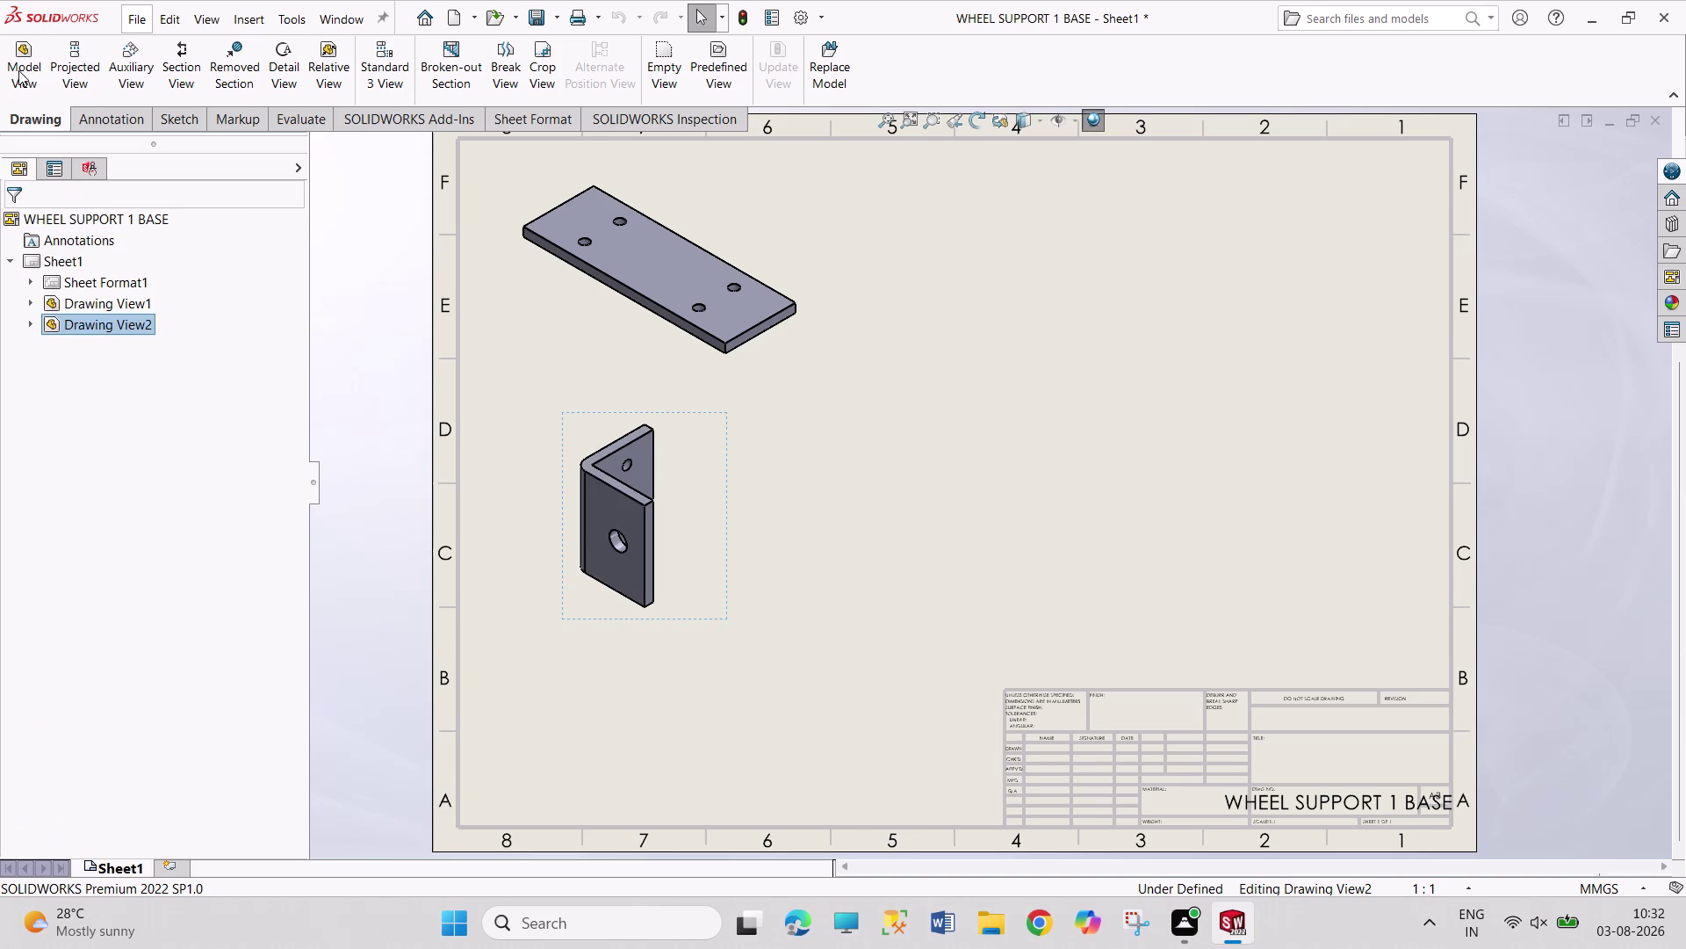
click(19, 70)
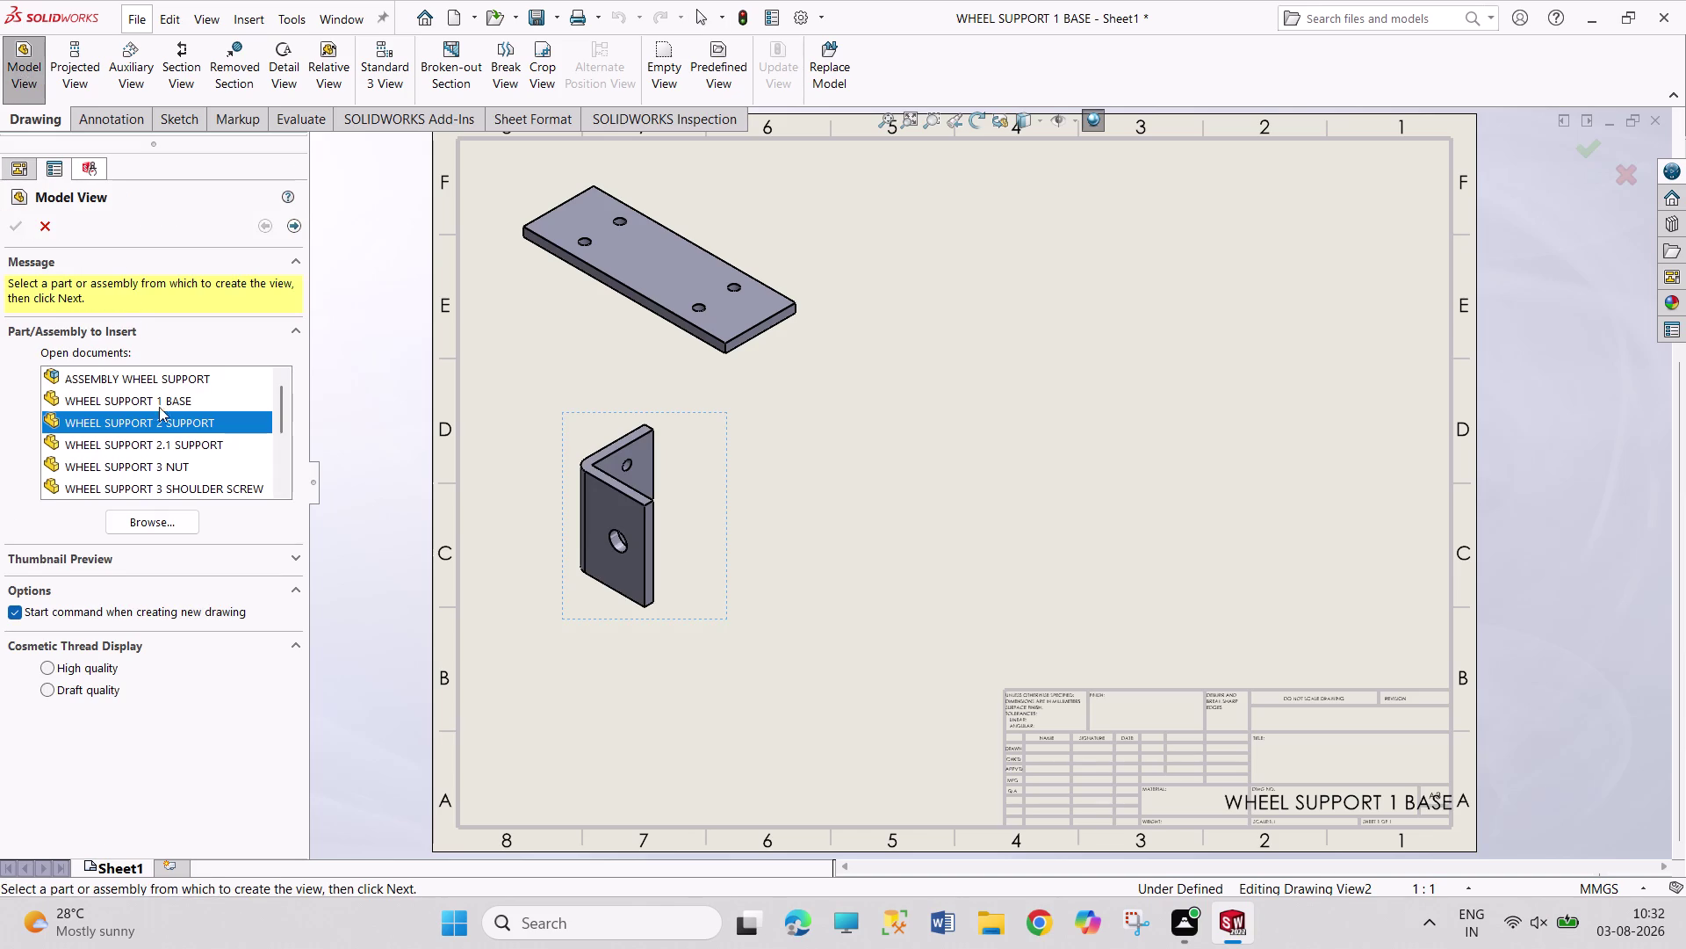
Place a larger shaded-with-edges isometric support bracket view to the right.
double_click(185, 447)
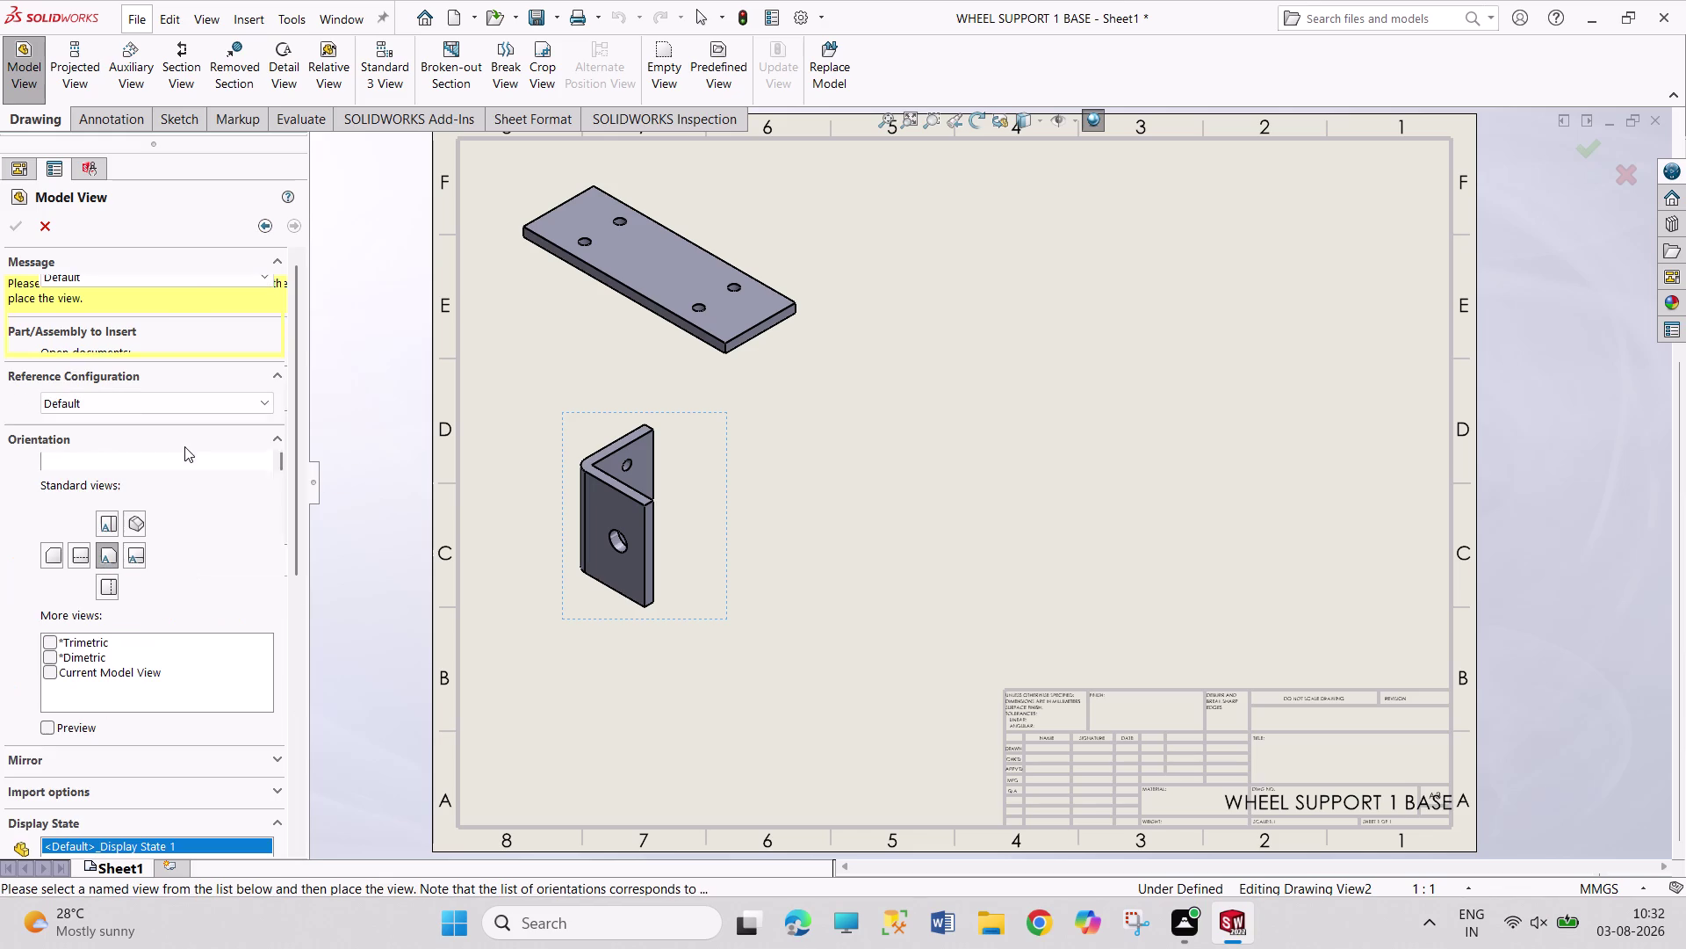
click(143, 524)
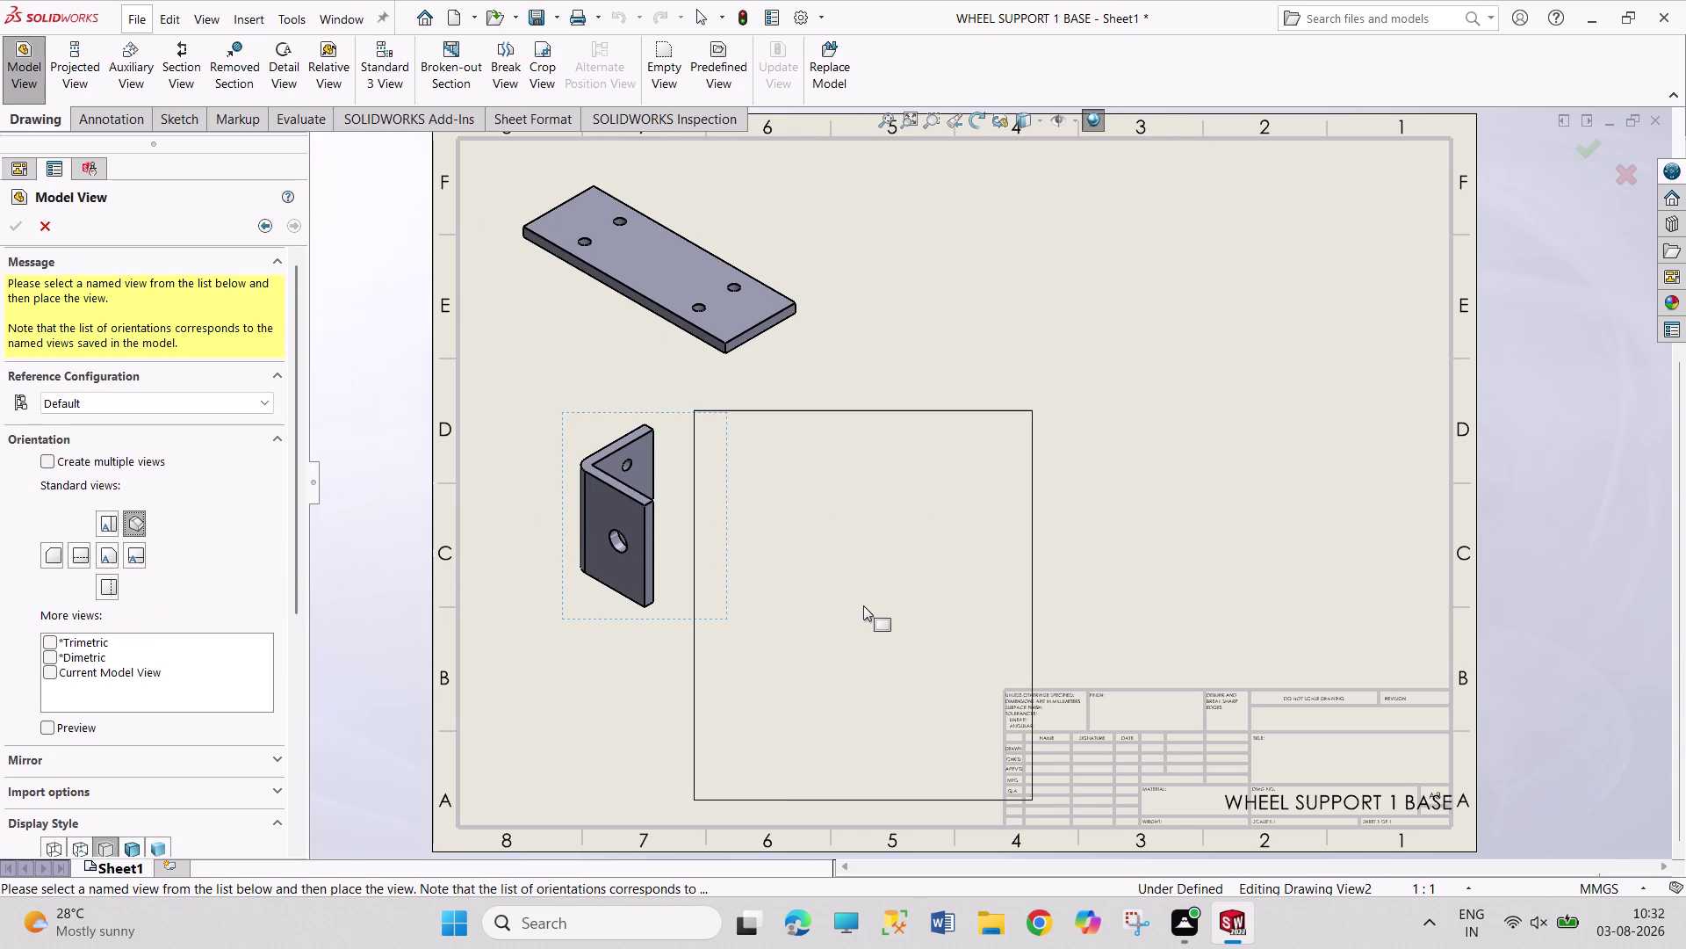
click(863, 605)
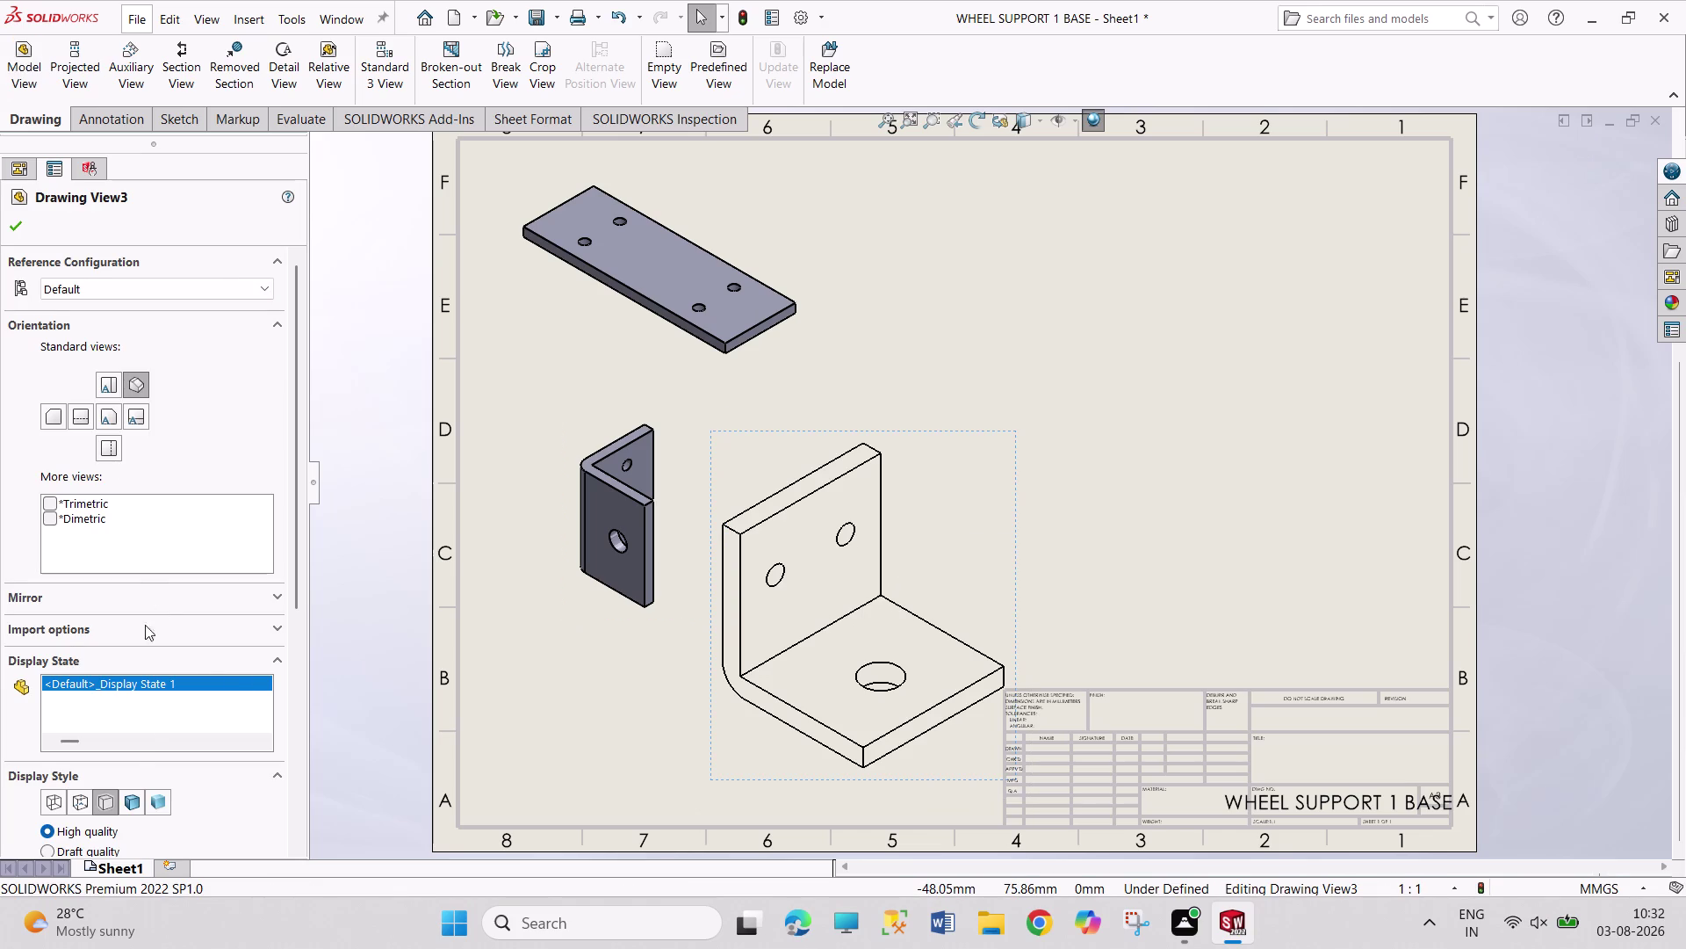
click(133, 793)
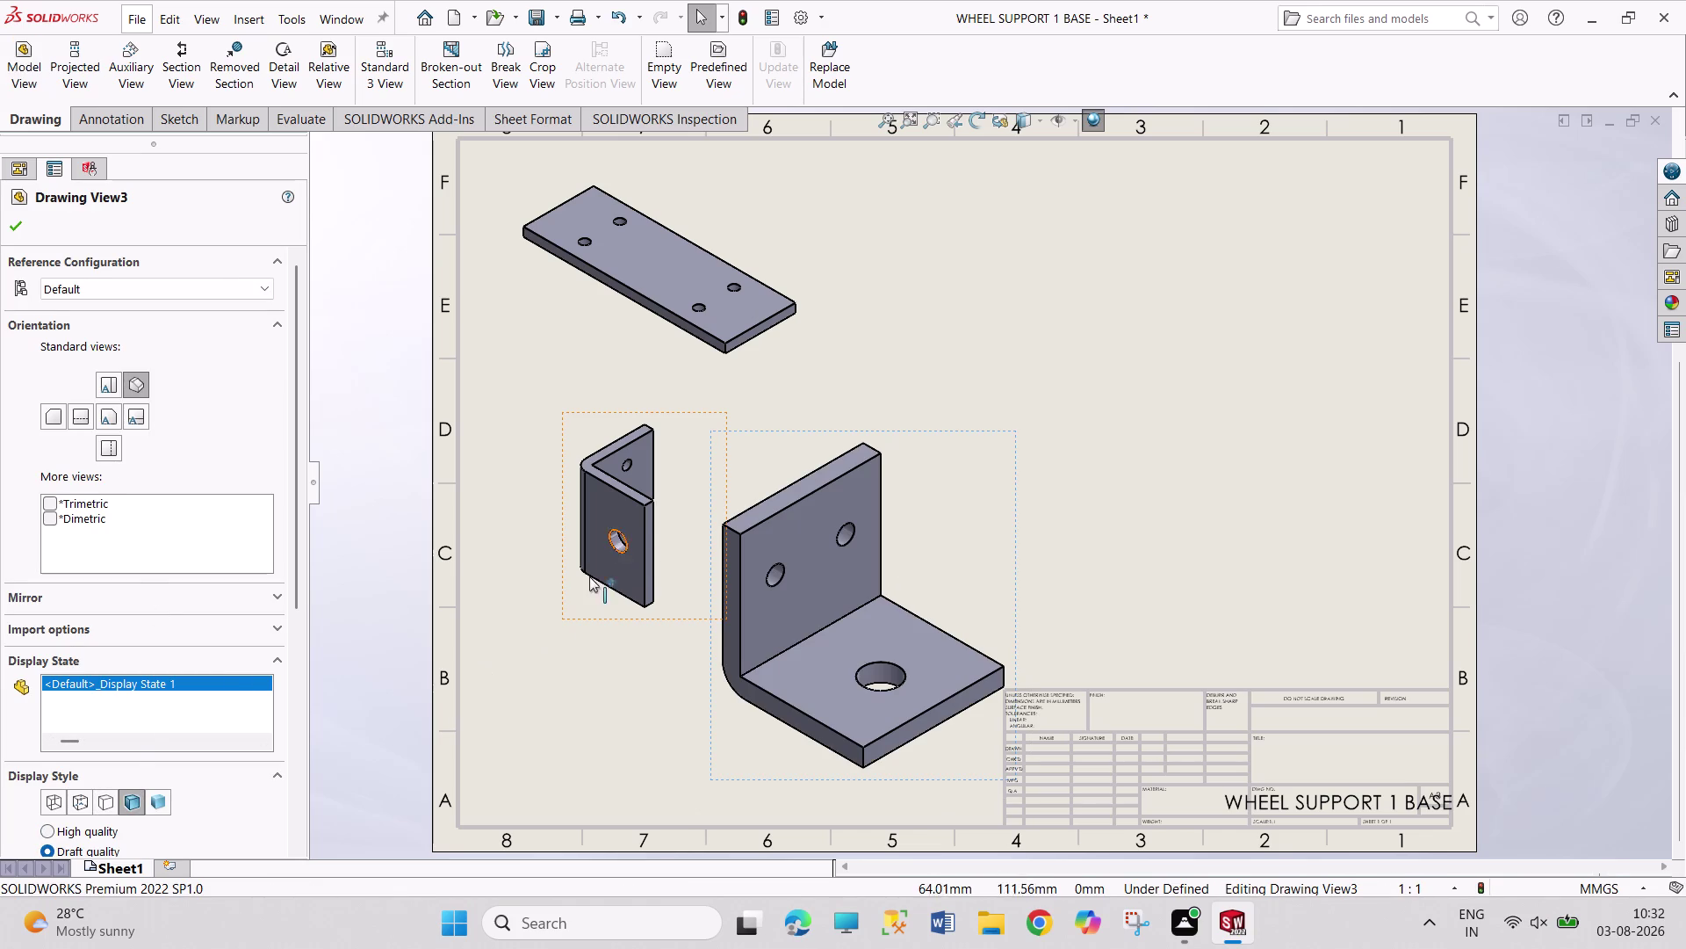
Delete the small duplicate bracket view and drag the large one to the sheet's left.
click(578, 614)
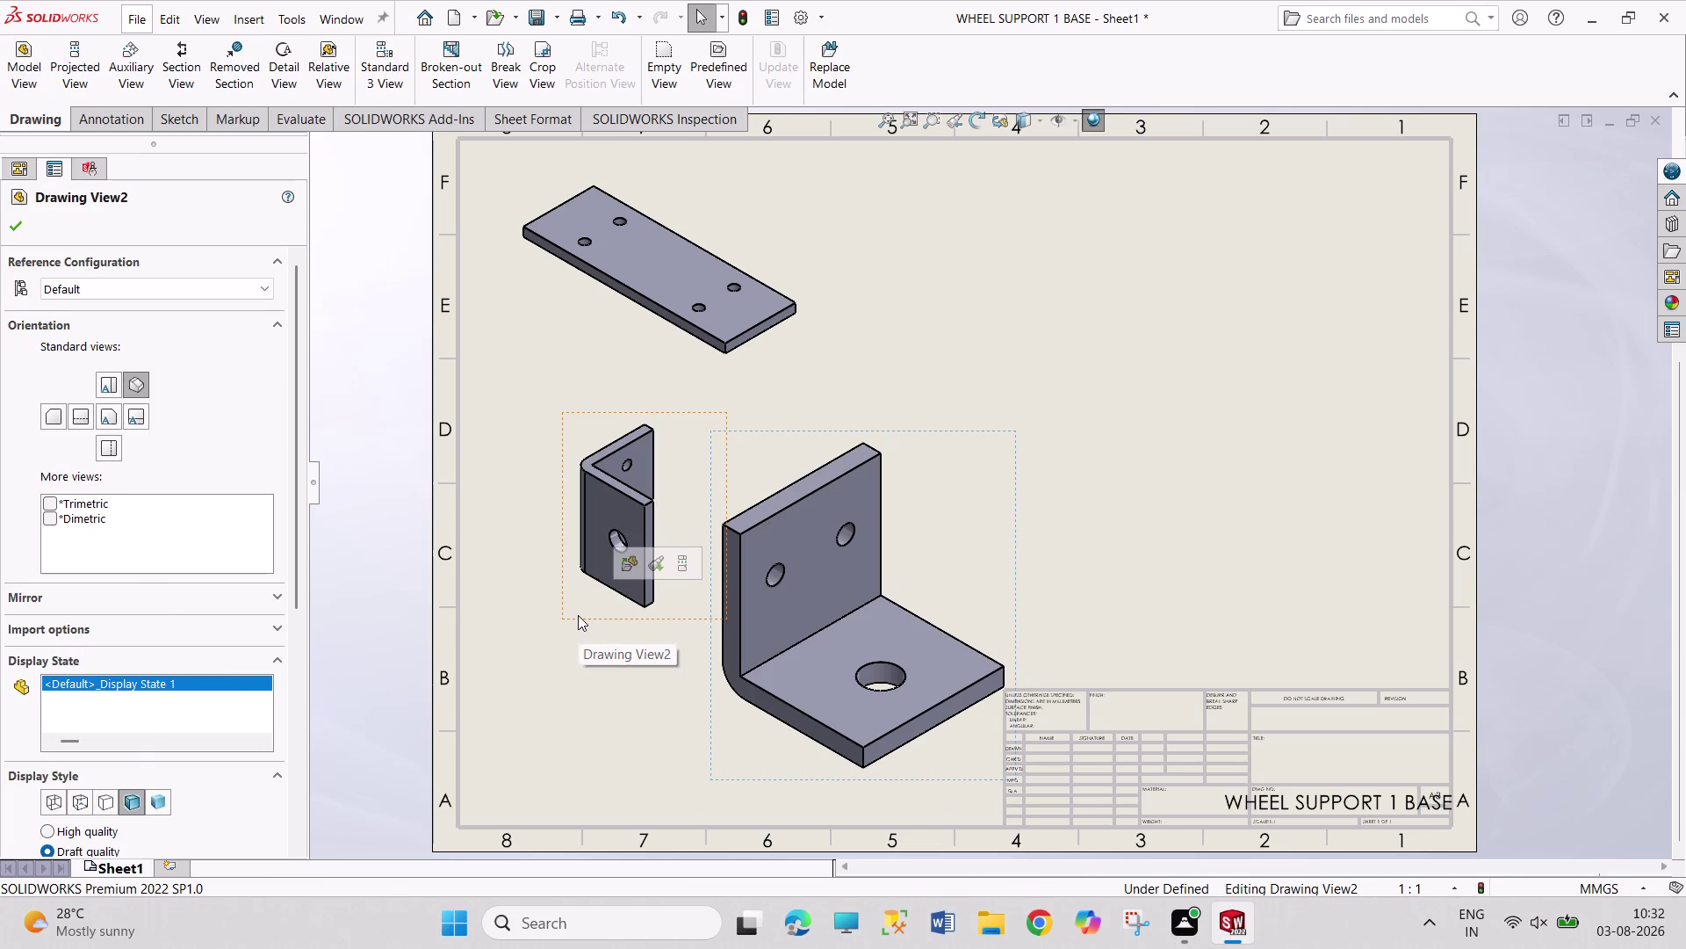
key(Delete)
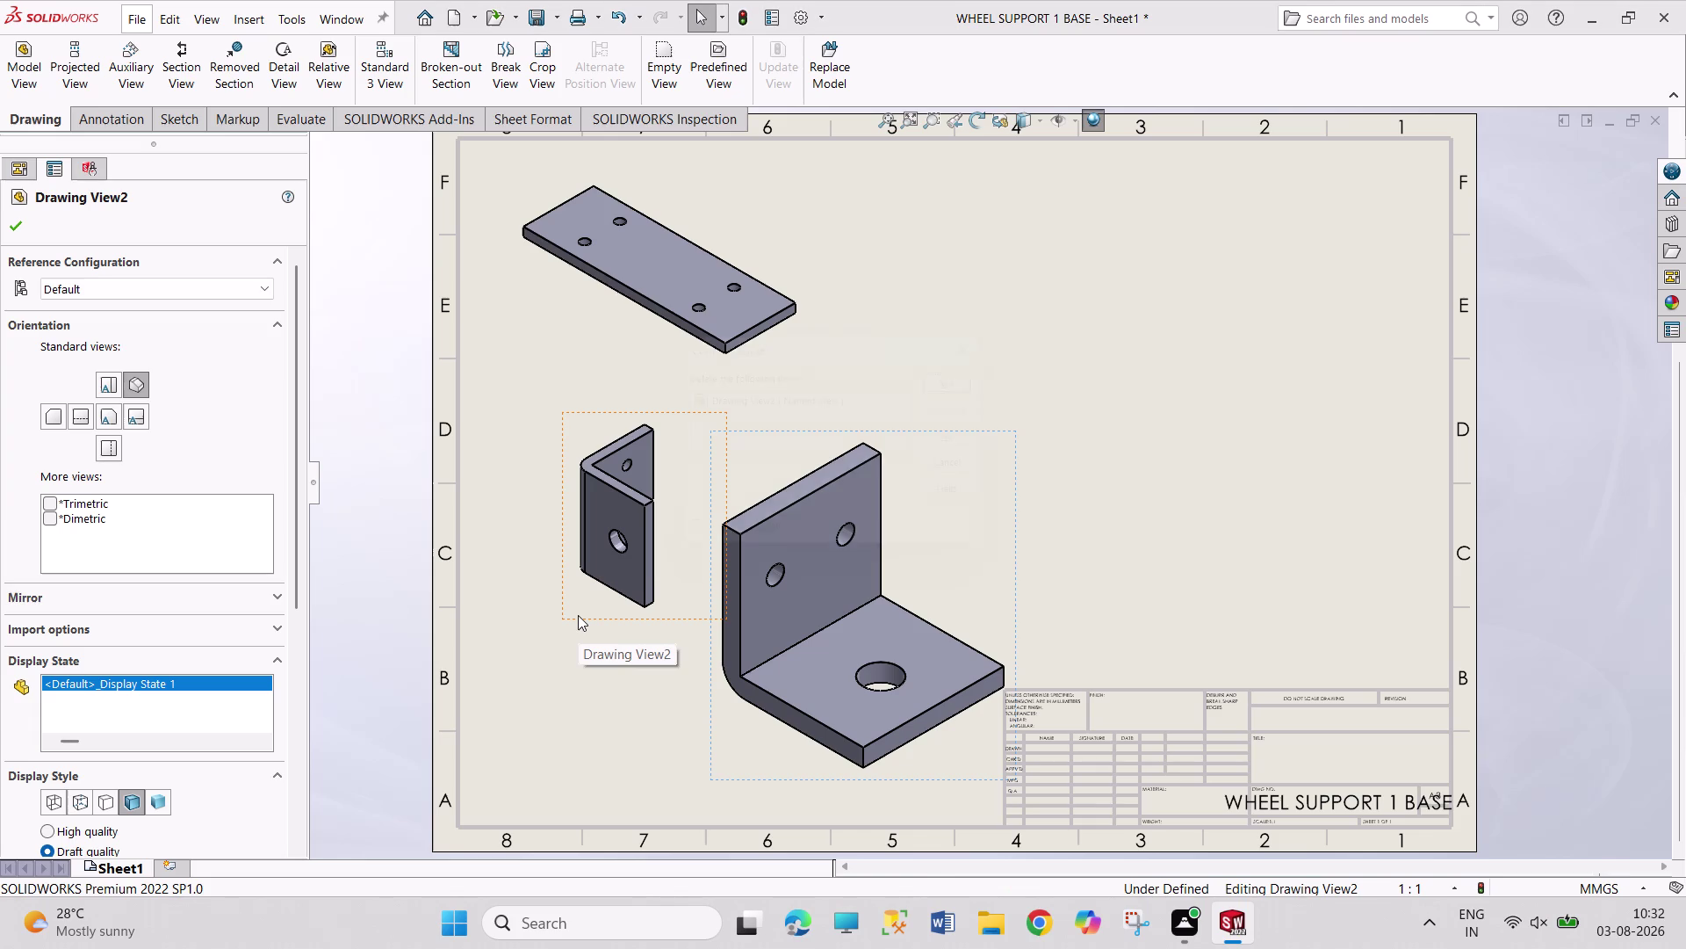
click(987, 375)
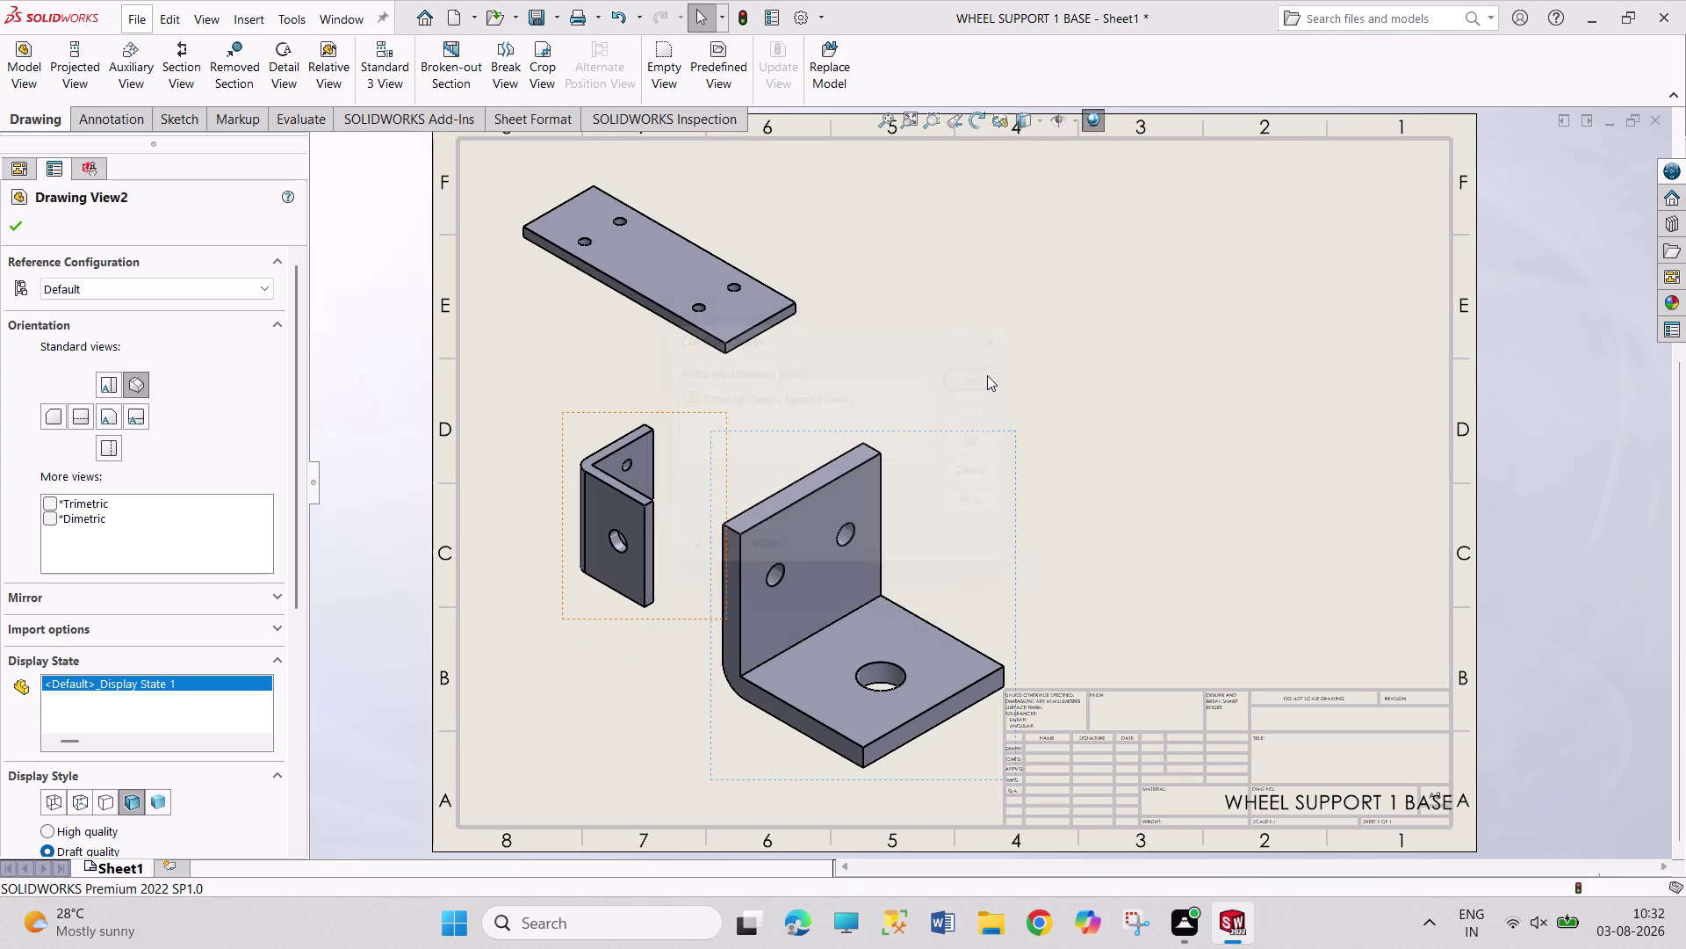
drag(732, 776, 556, 730)
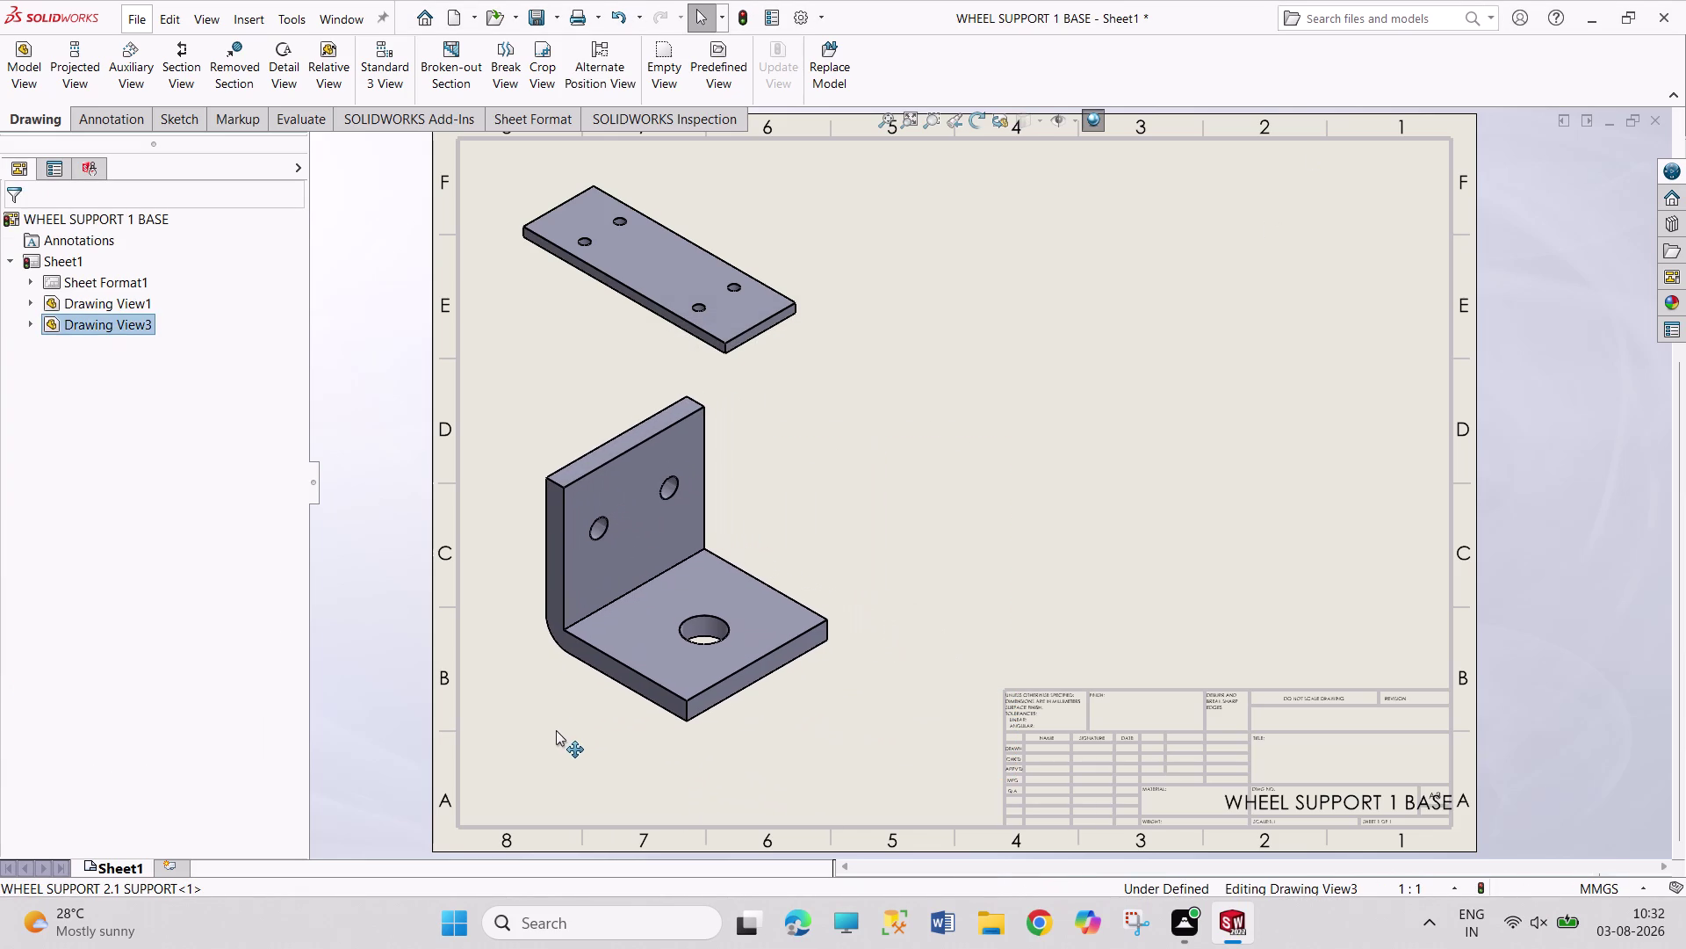
drag(556, 730, 550, 736)
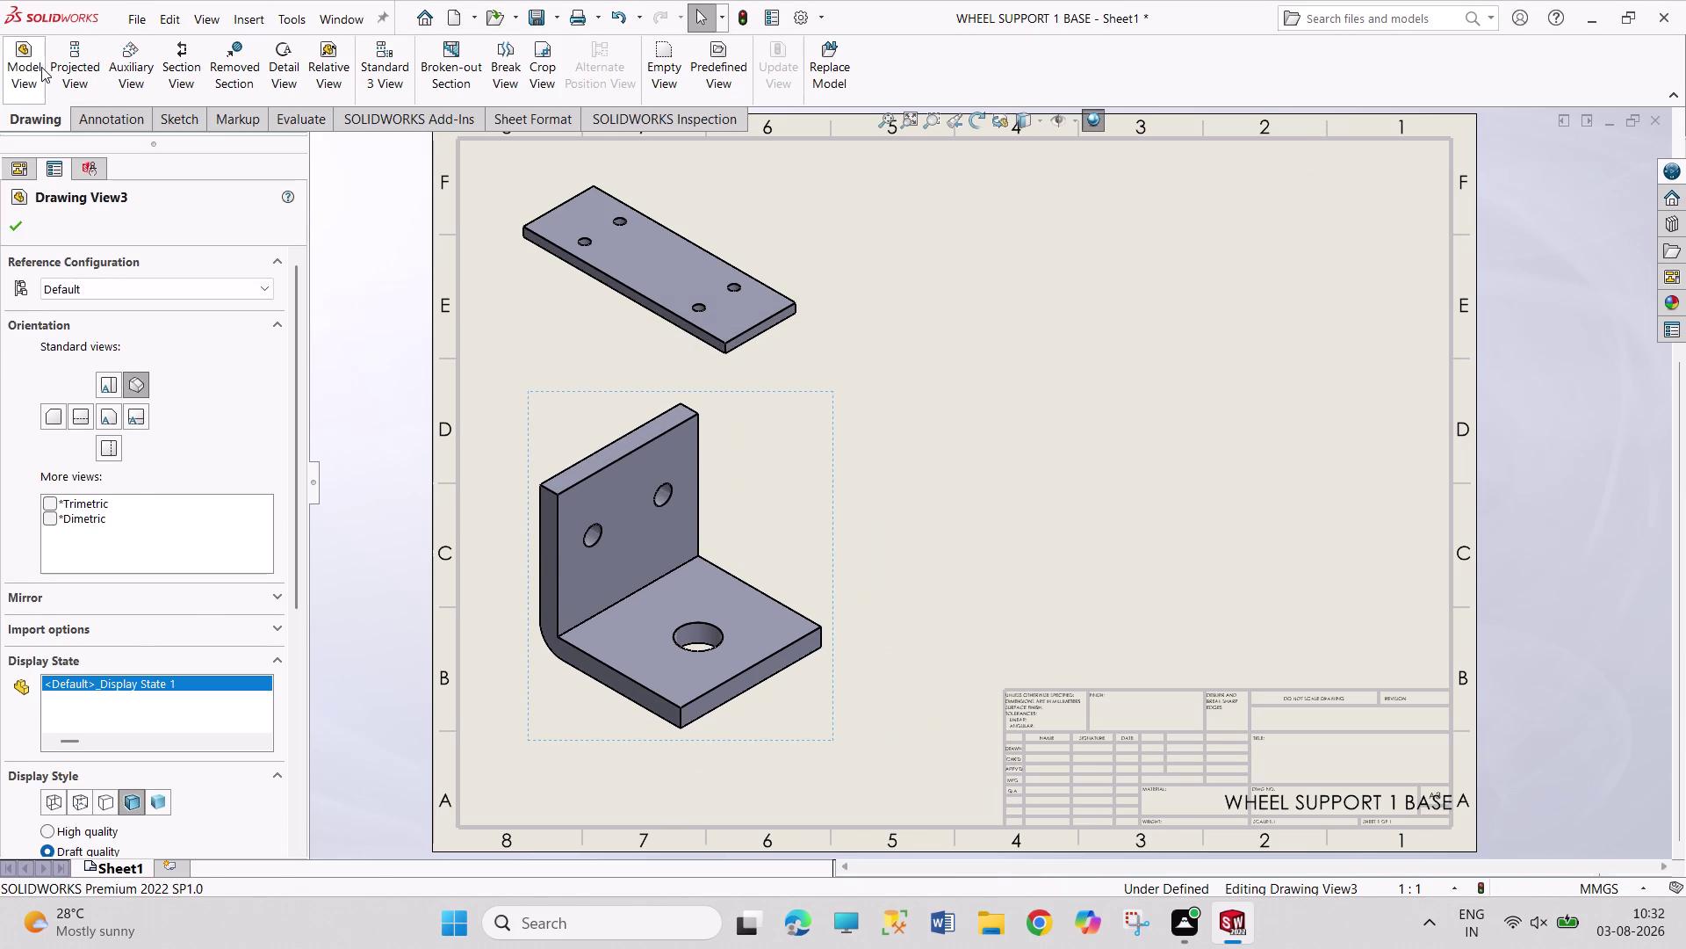
Place a shaded isometric view of WHEEL SUPPORT 3 NUT at the top of the sheet.
click(41, 67)
double_click(193, 469)
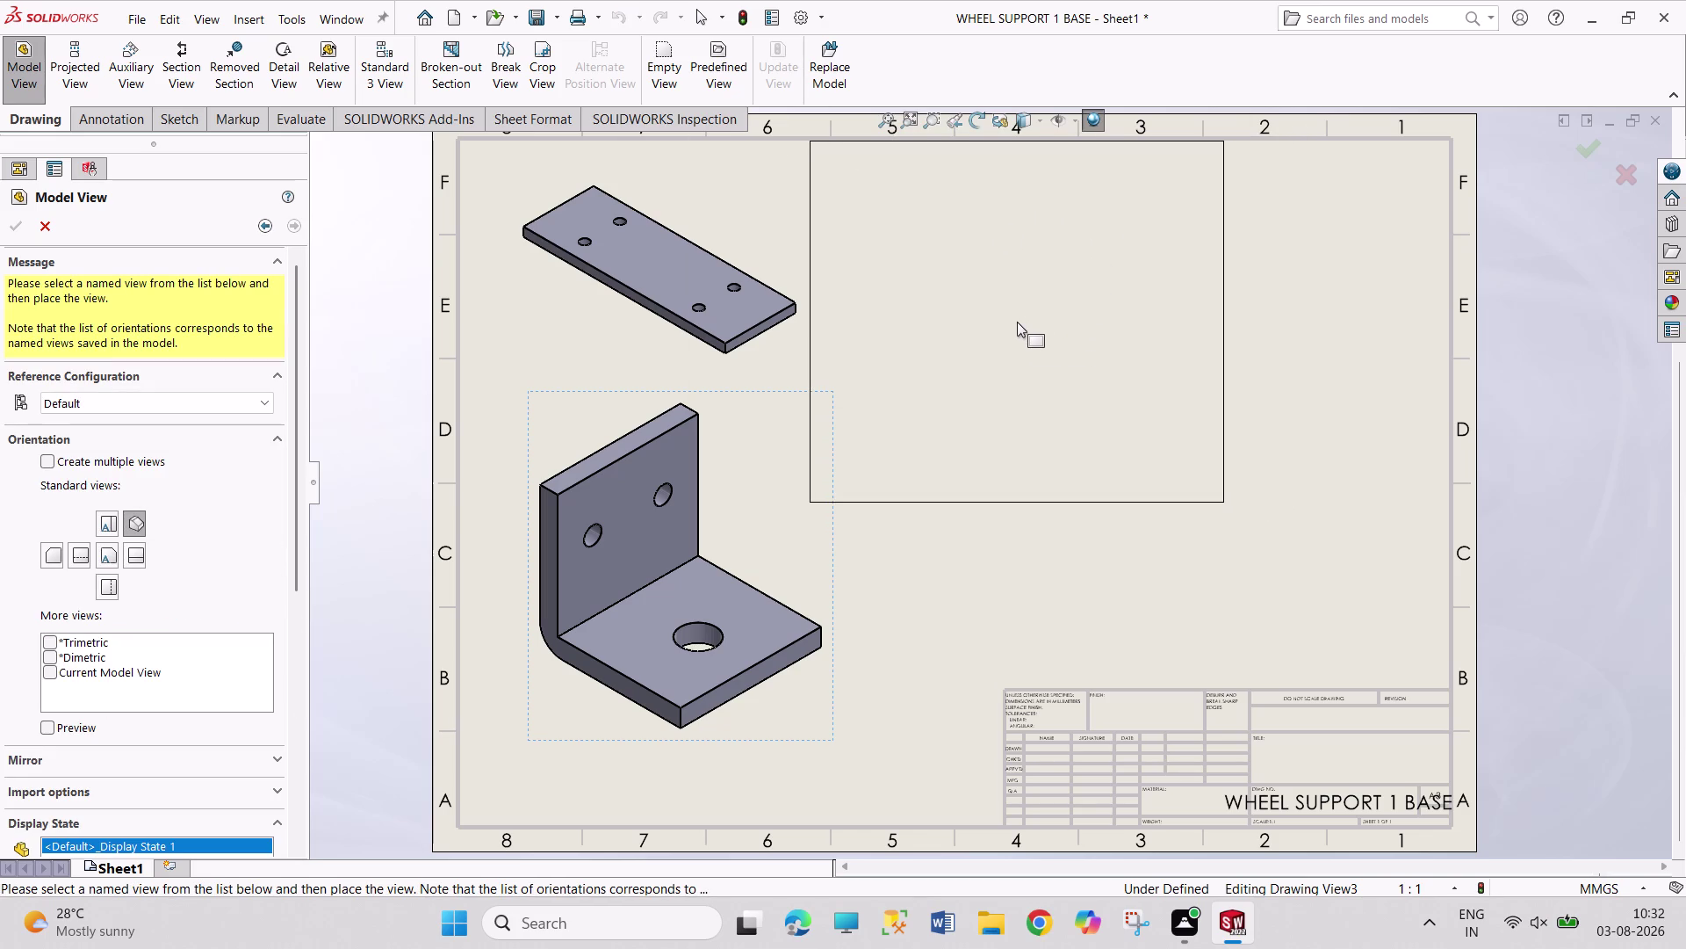
click(50, 726)
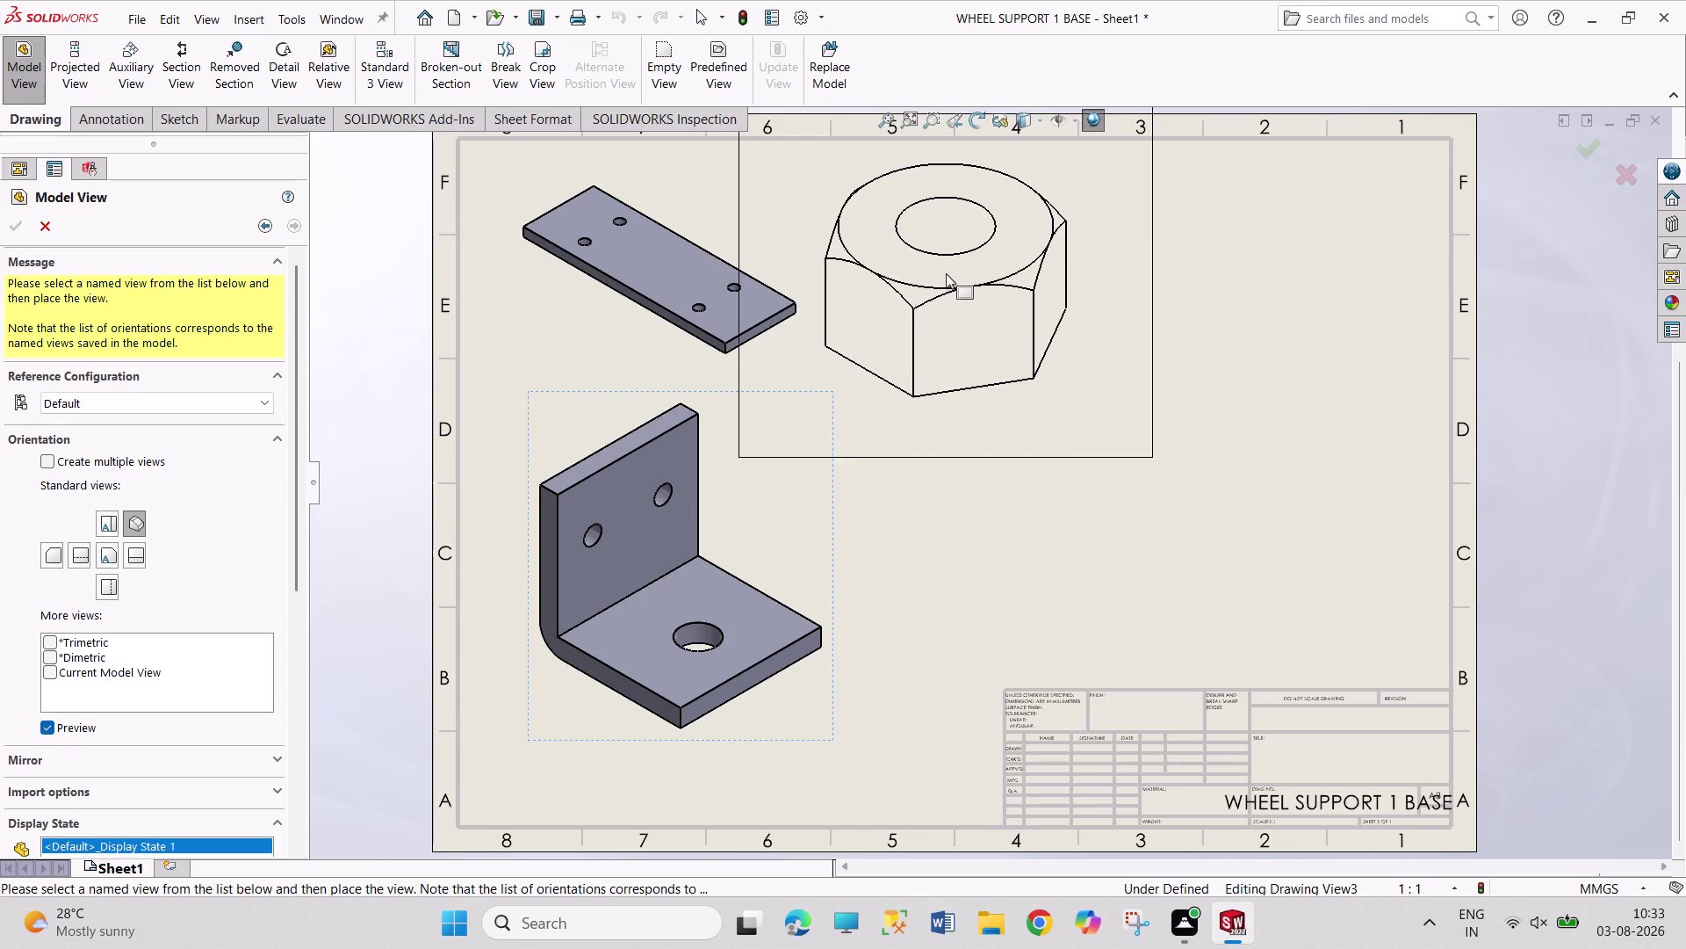
click(957, 267)
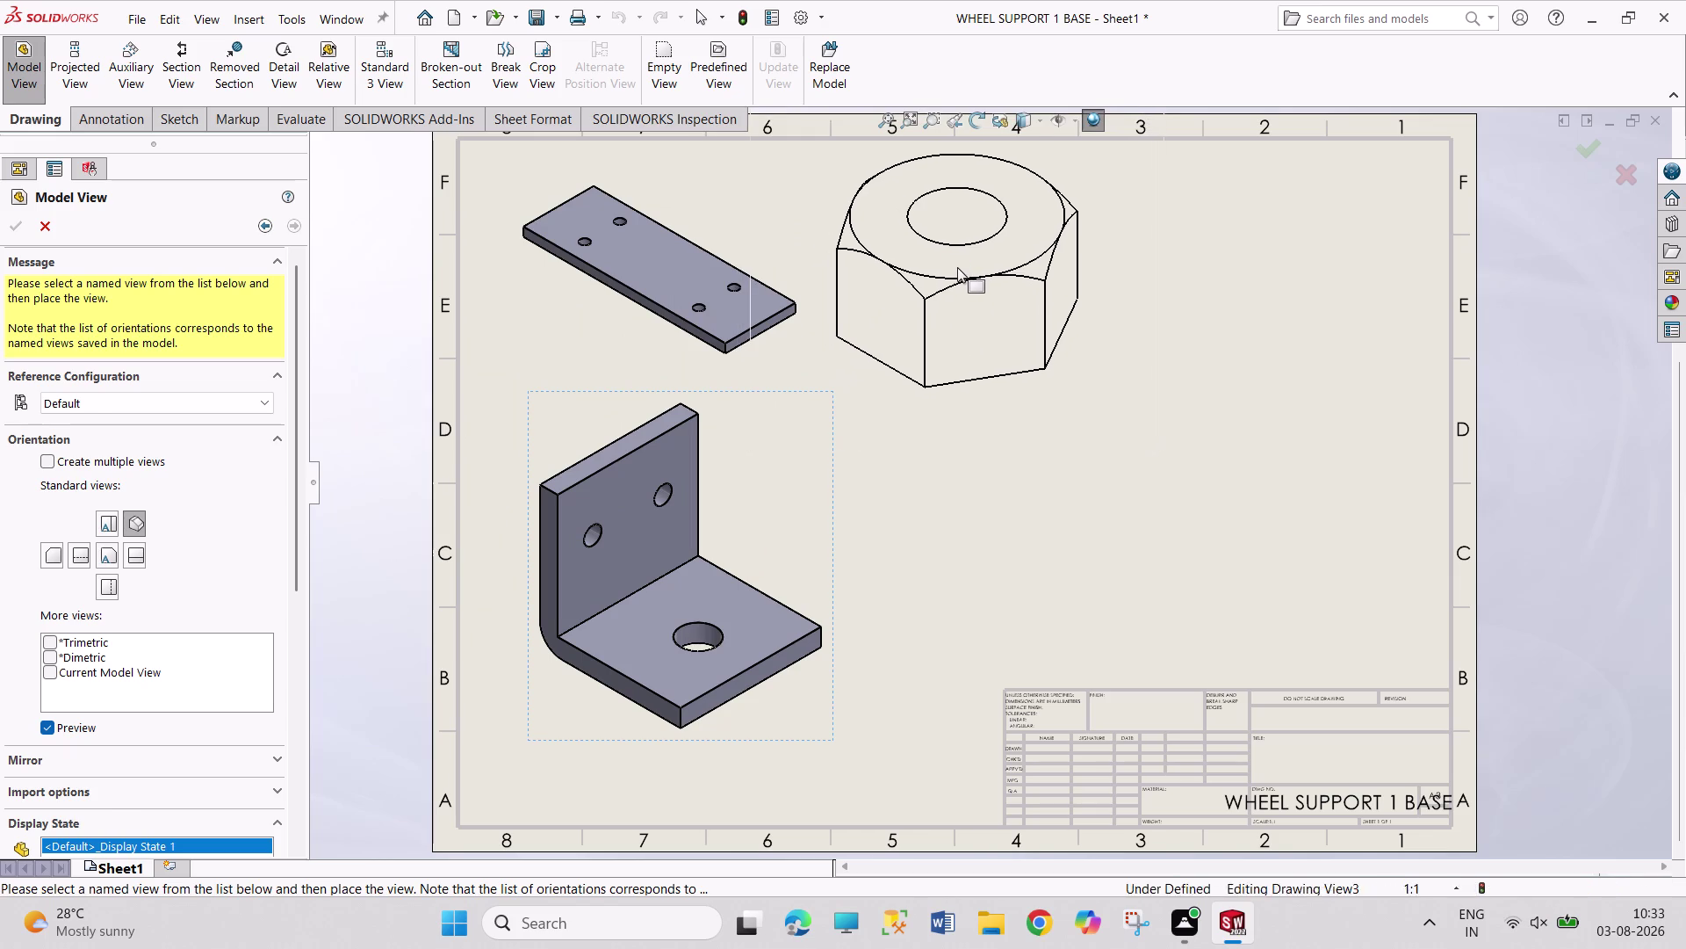
click(139, 804)
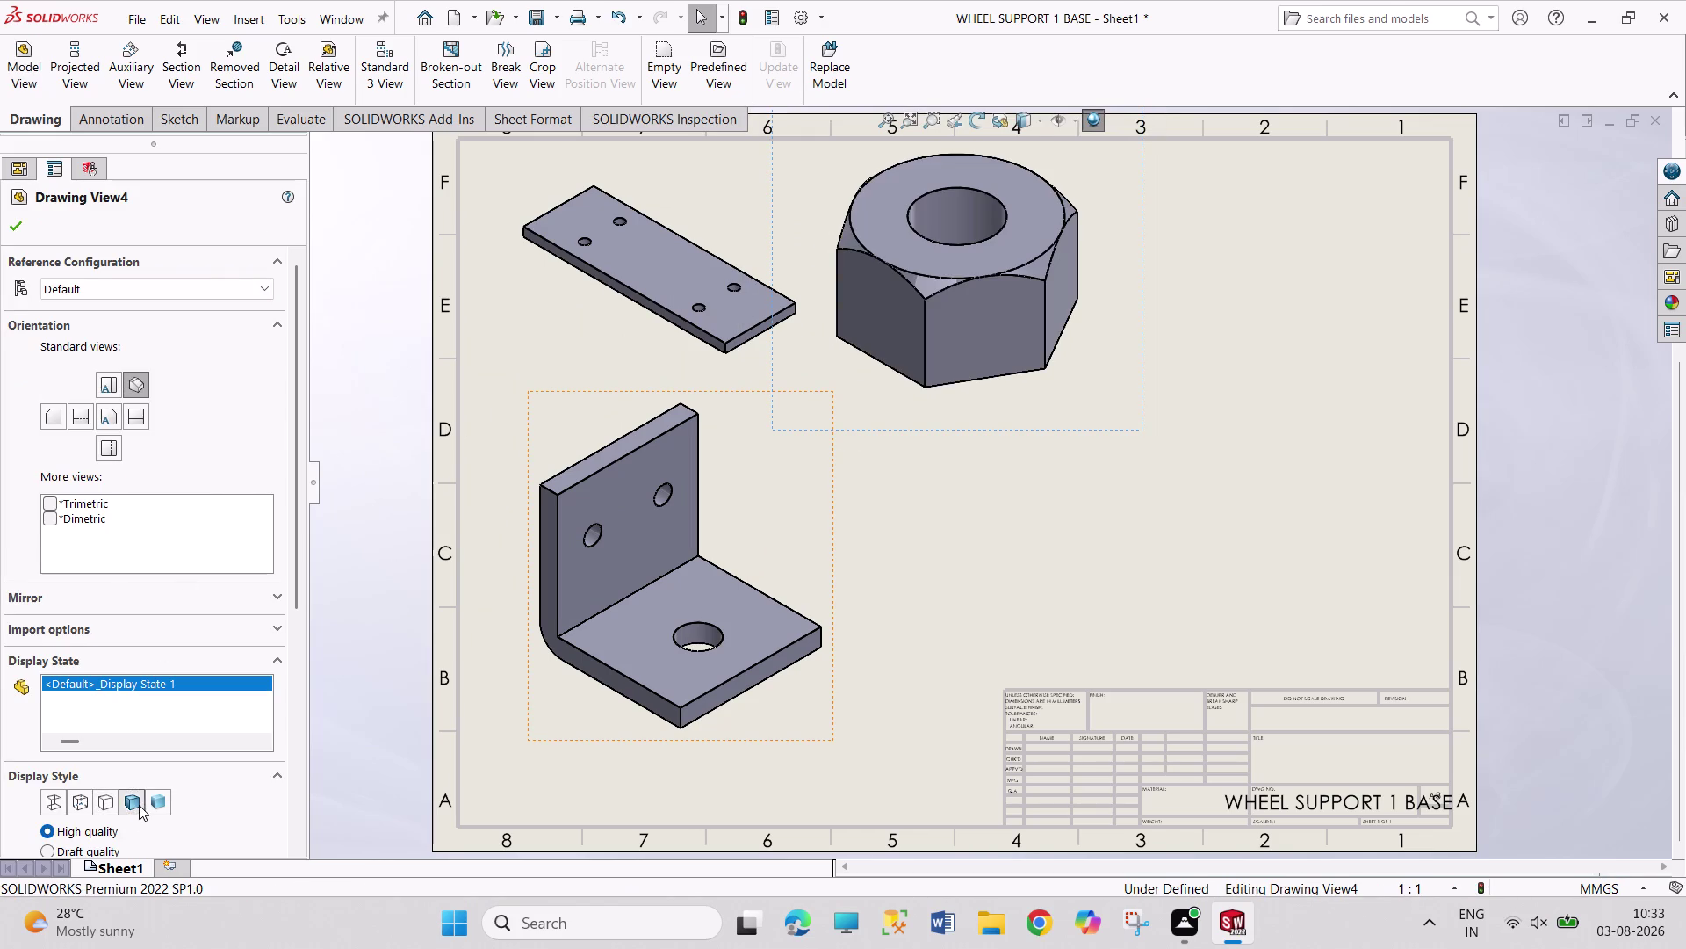
click(18, 221)
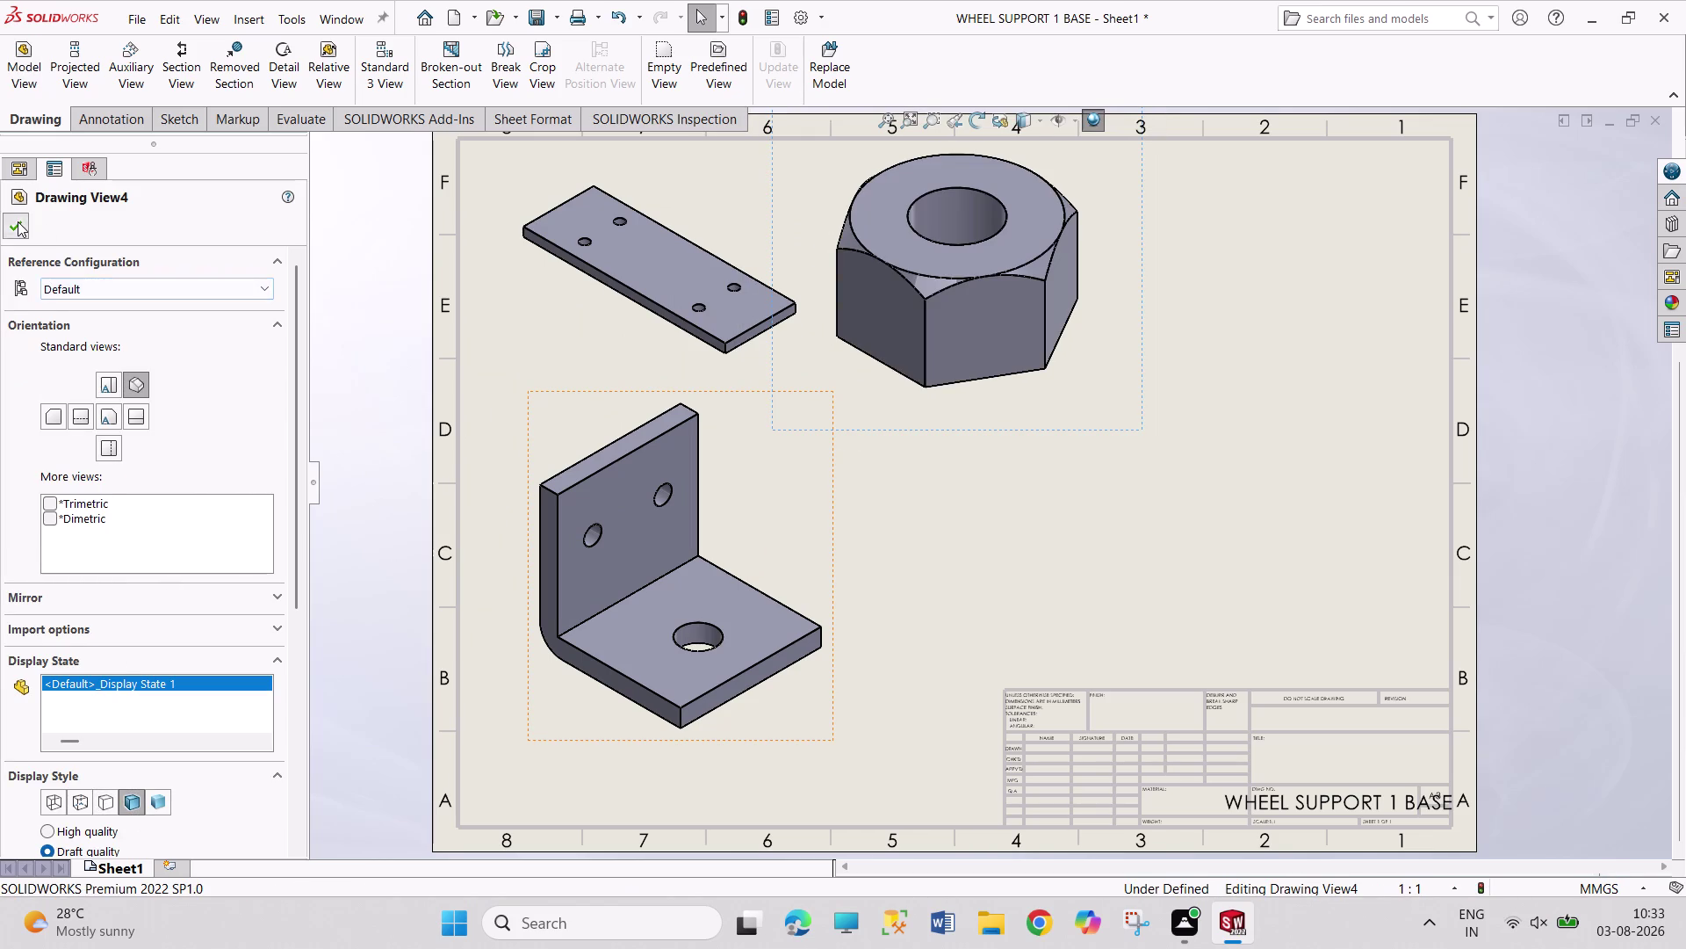
click(33, 61)
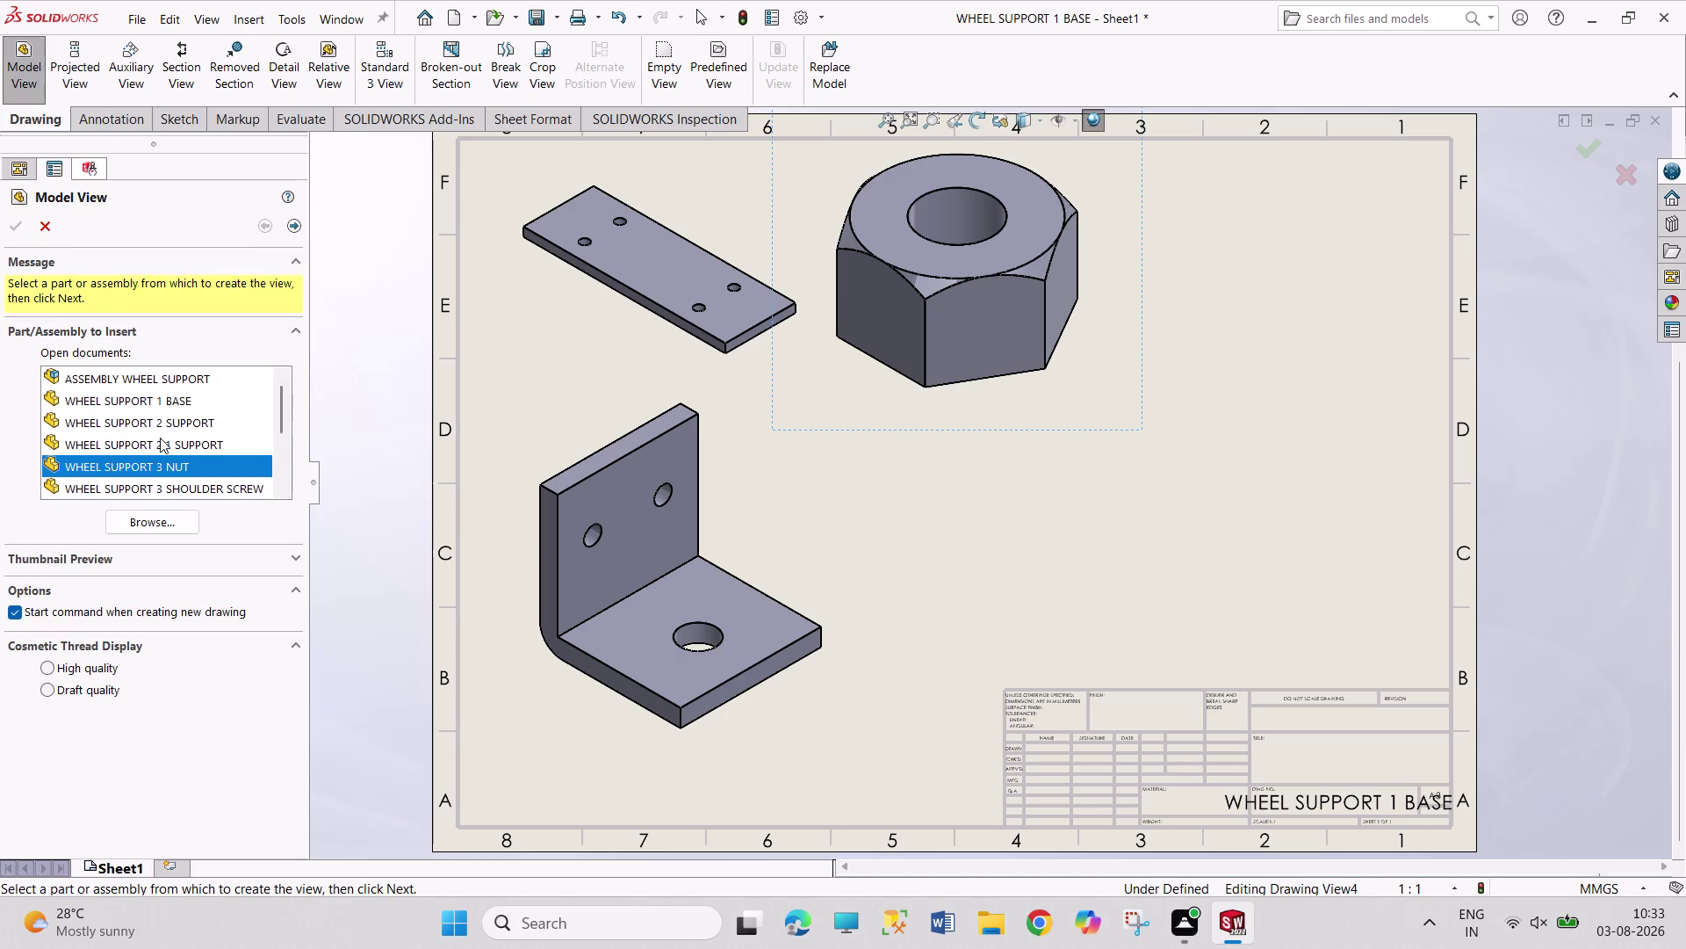
Place a shaded view of the shoulder screw at the sheet's top right.
scroll(down, 3)
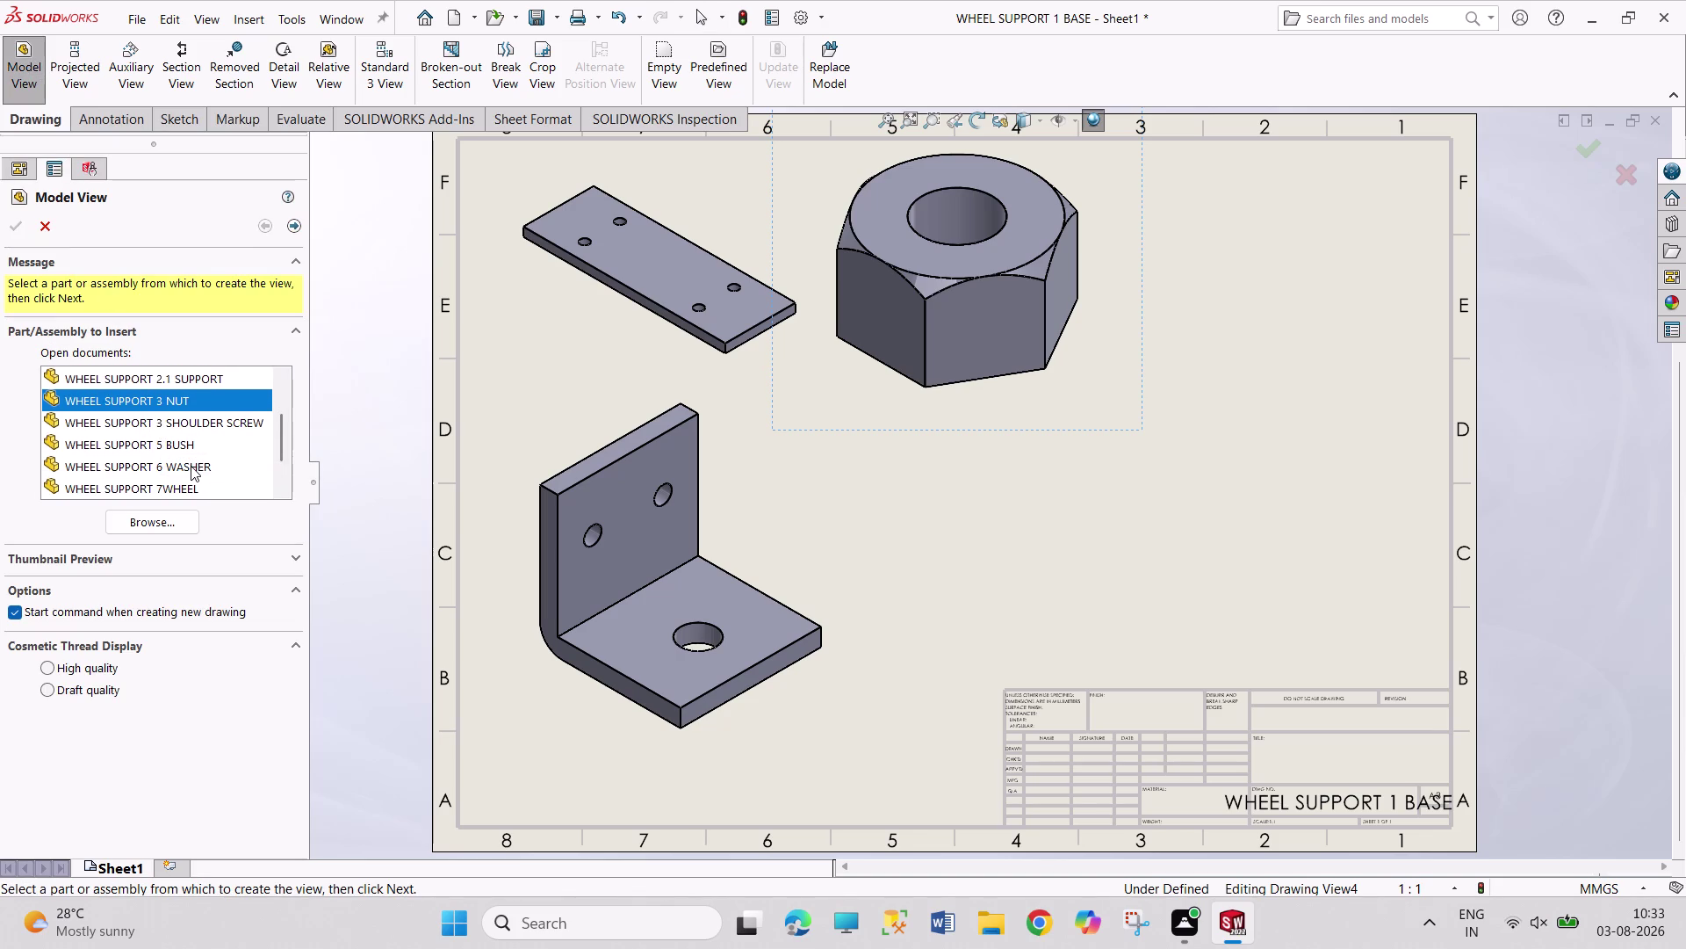
double_click(213, 421)
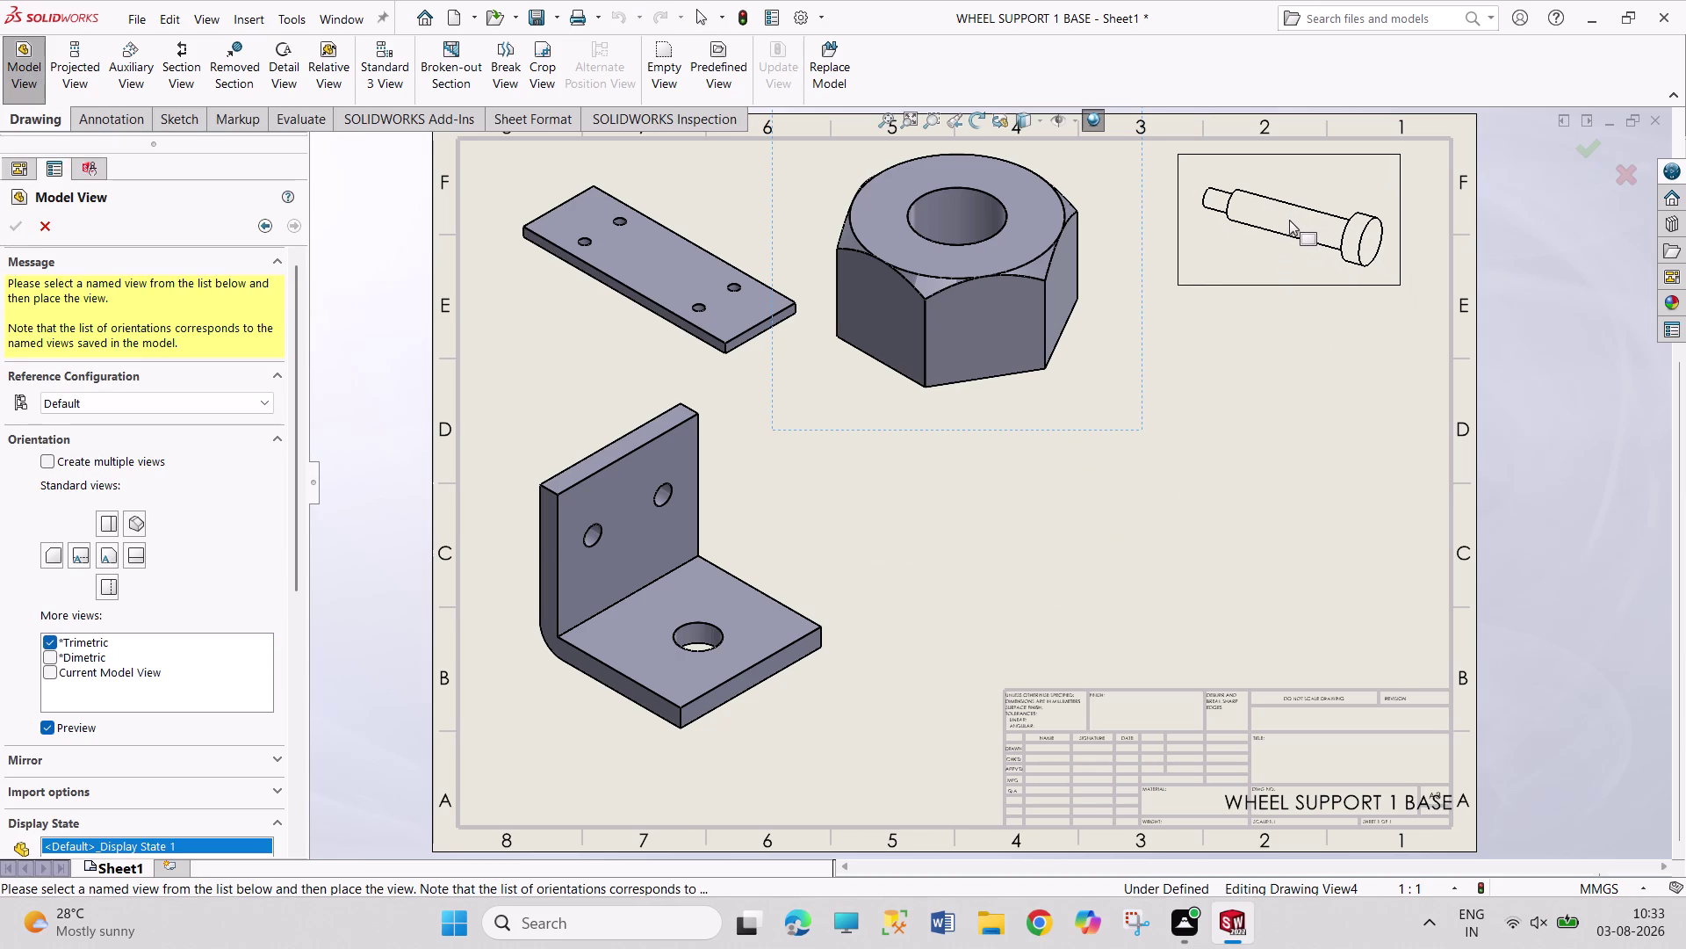
click(1289, 220)
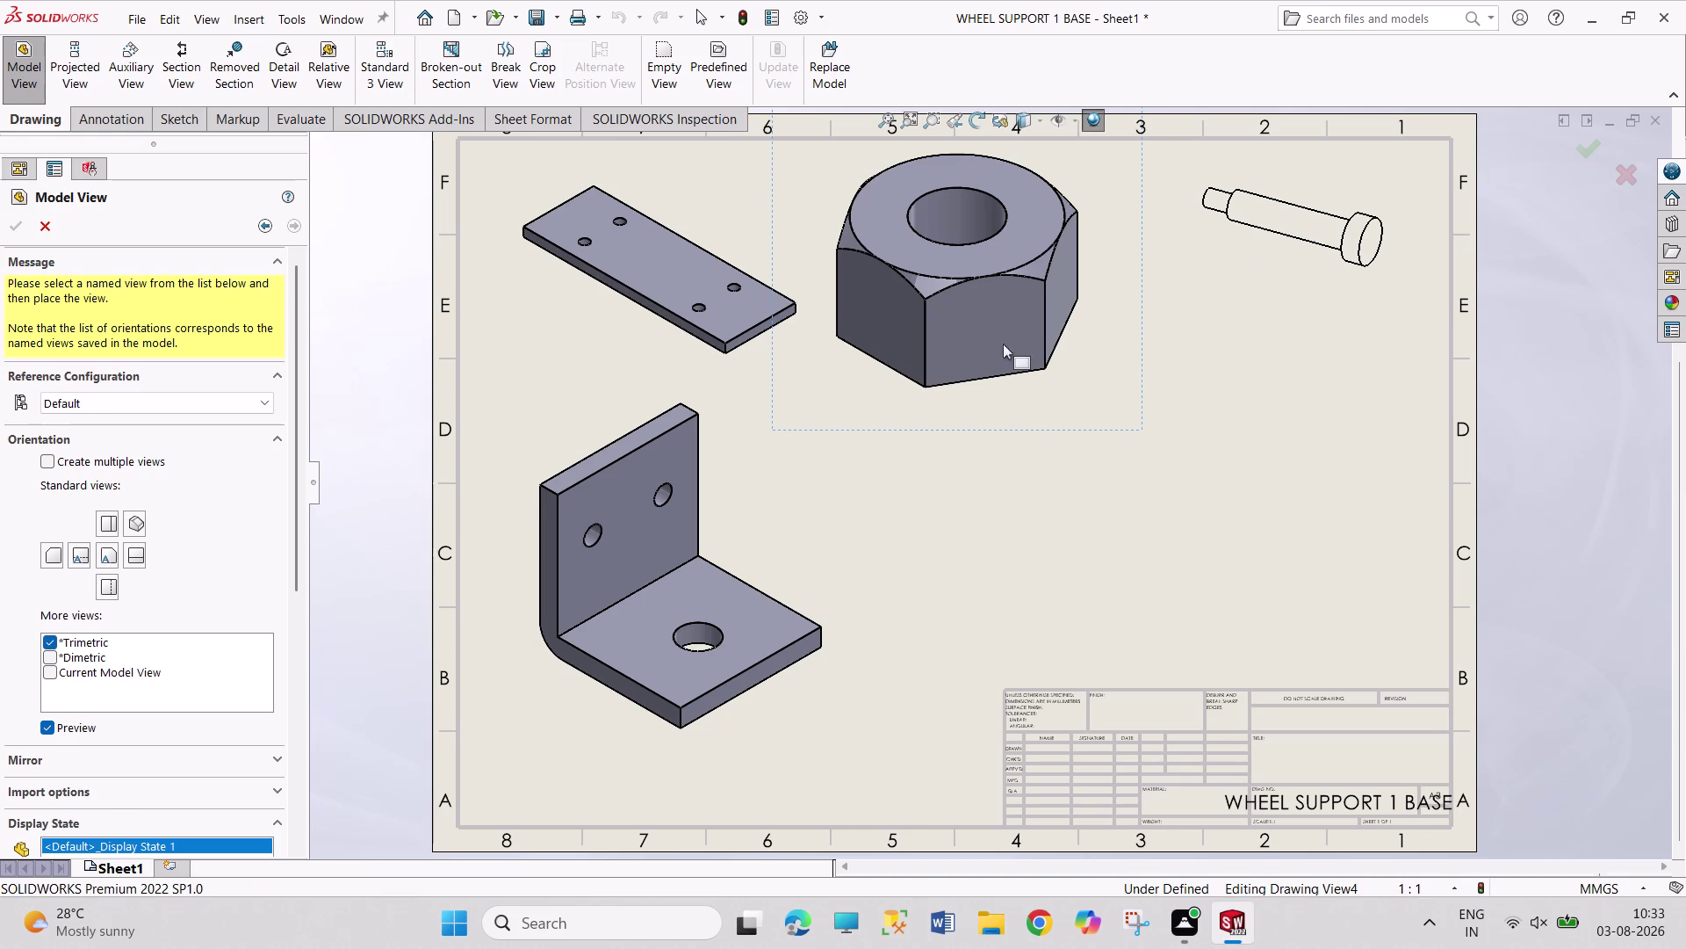
click(128, 801)
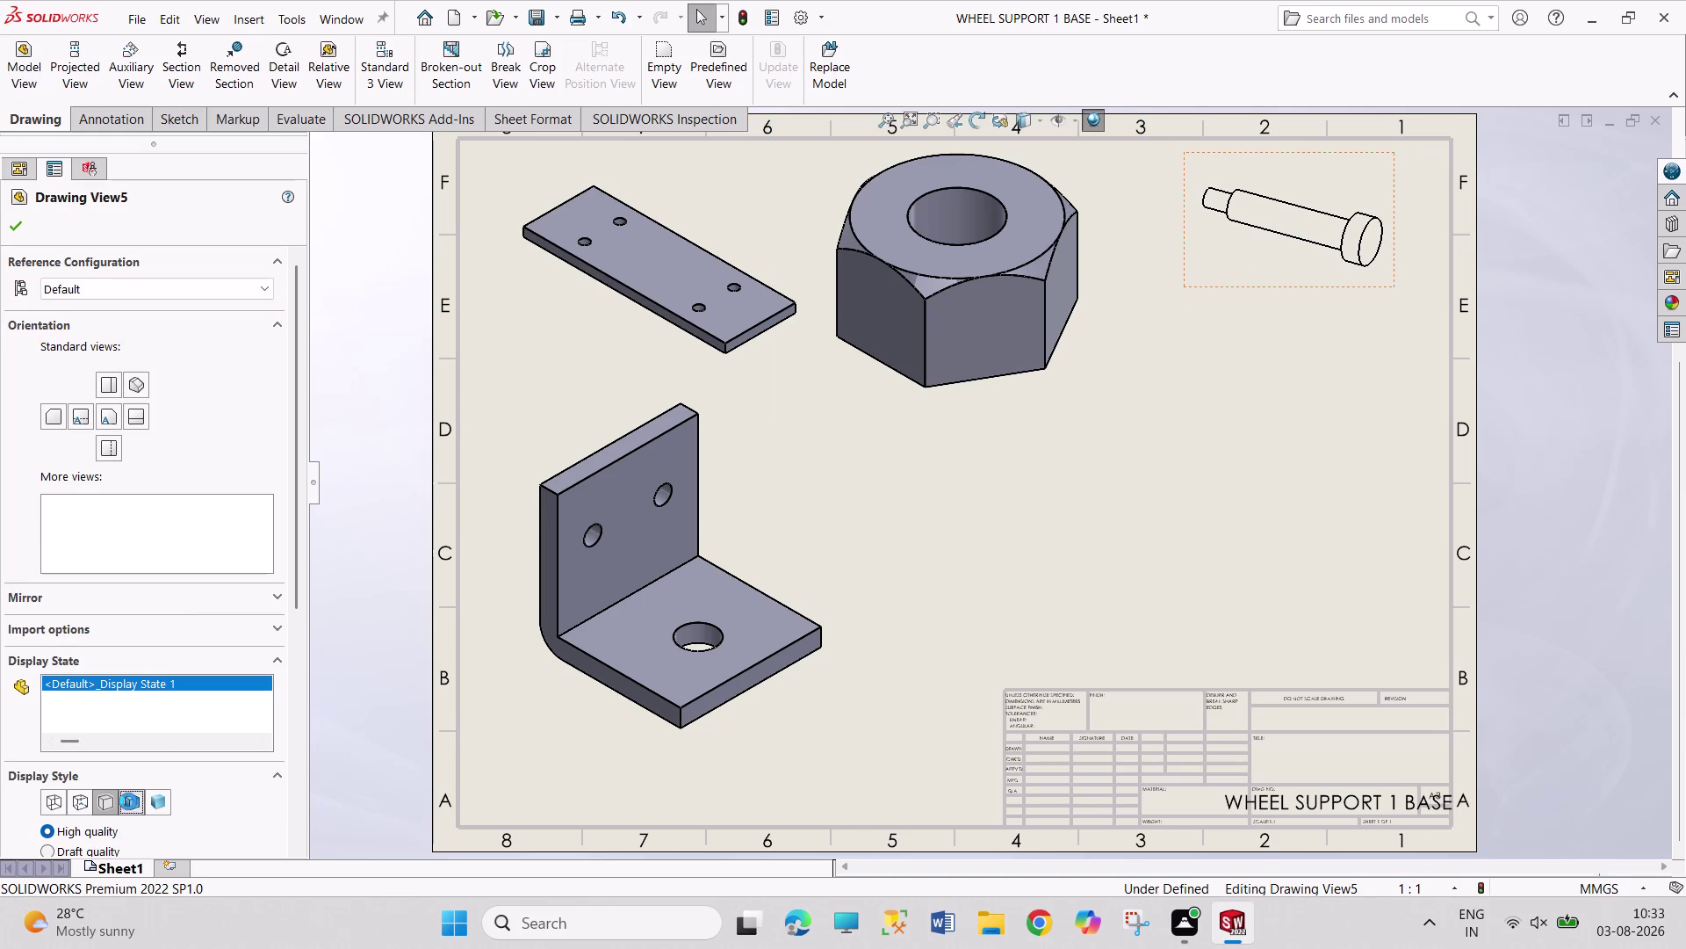
click(18, 230)
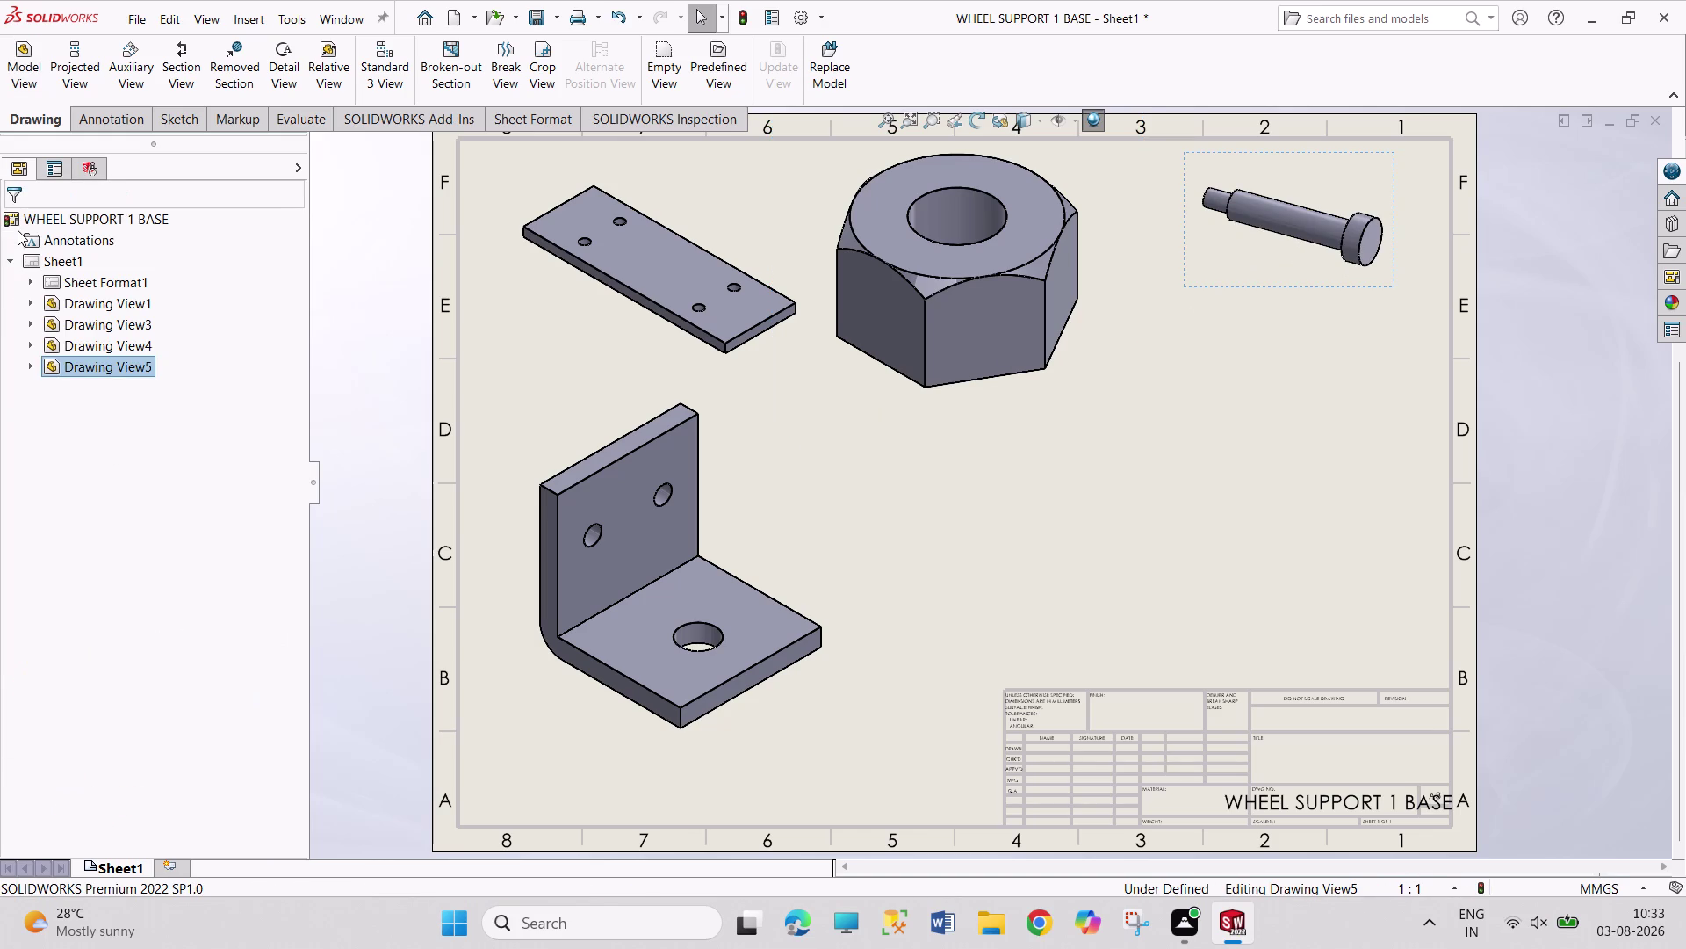
Place a shaded view of the bush in the centre of the sheet.
click(29, 57)
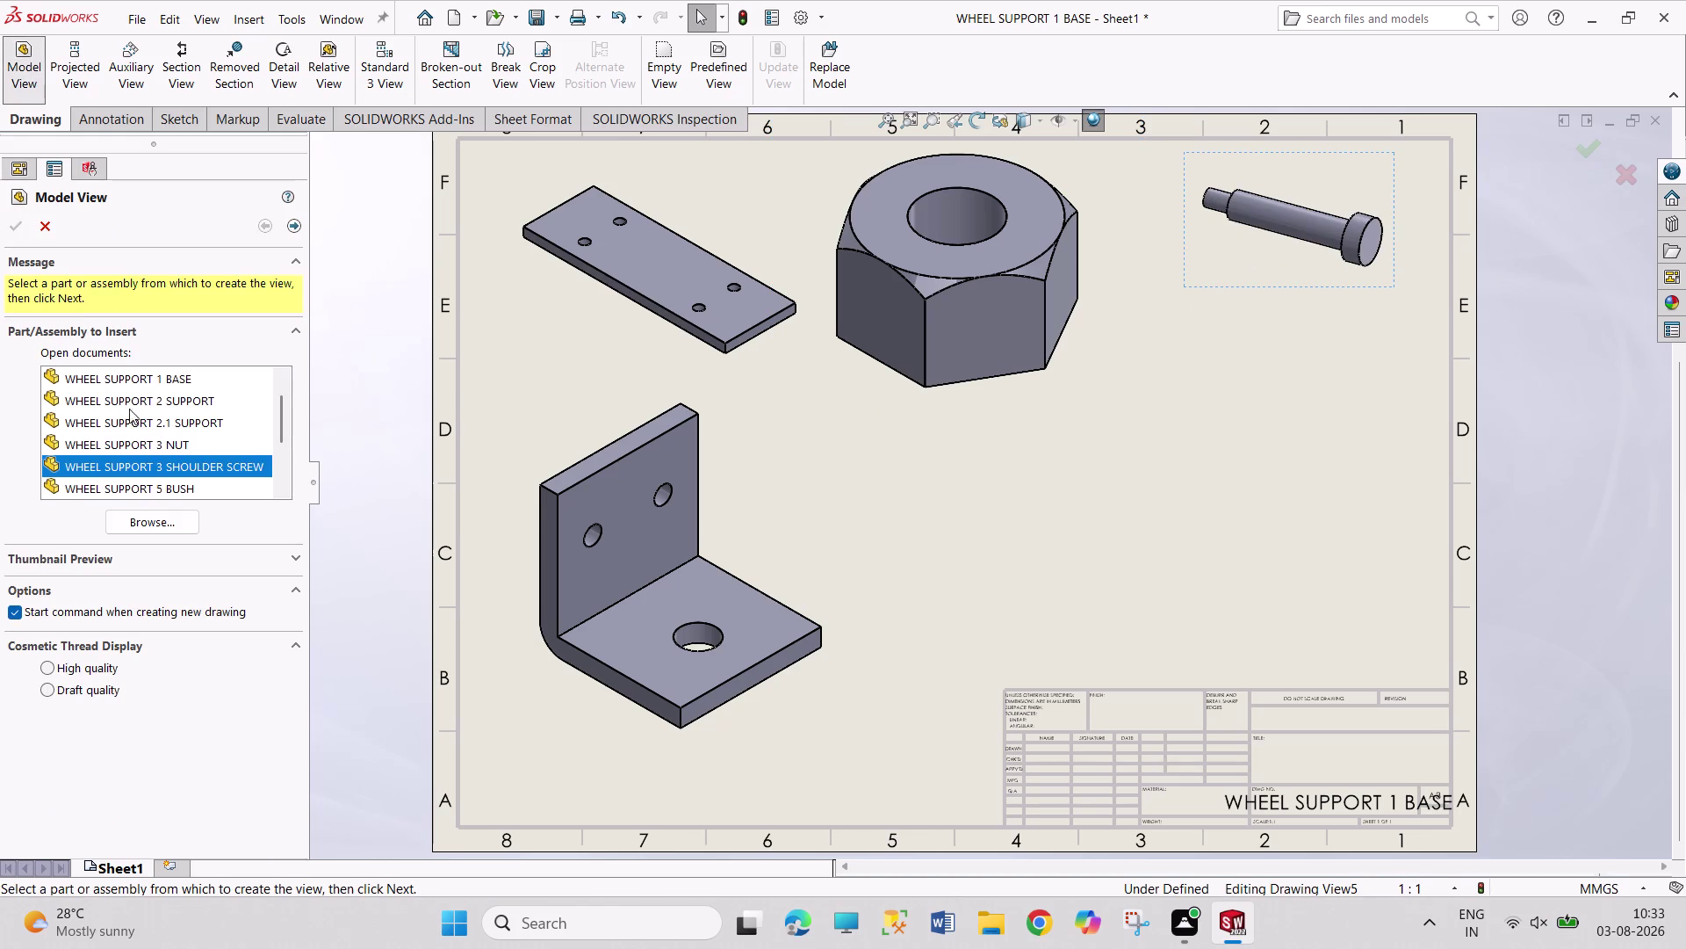
scroll(down, 3)
double_click(194, 425)
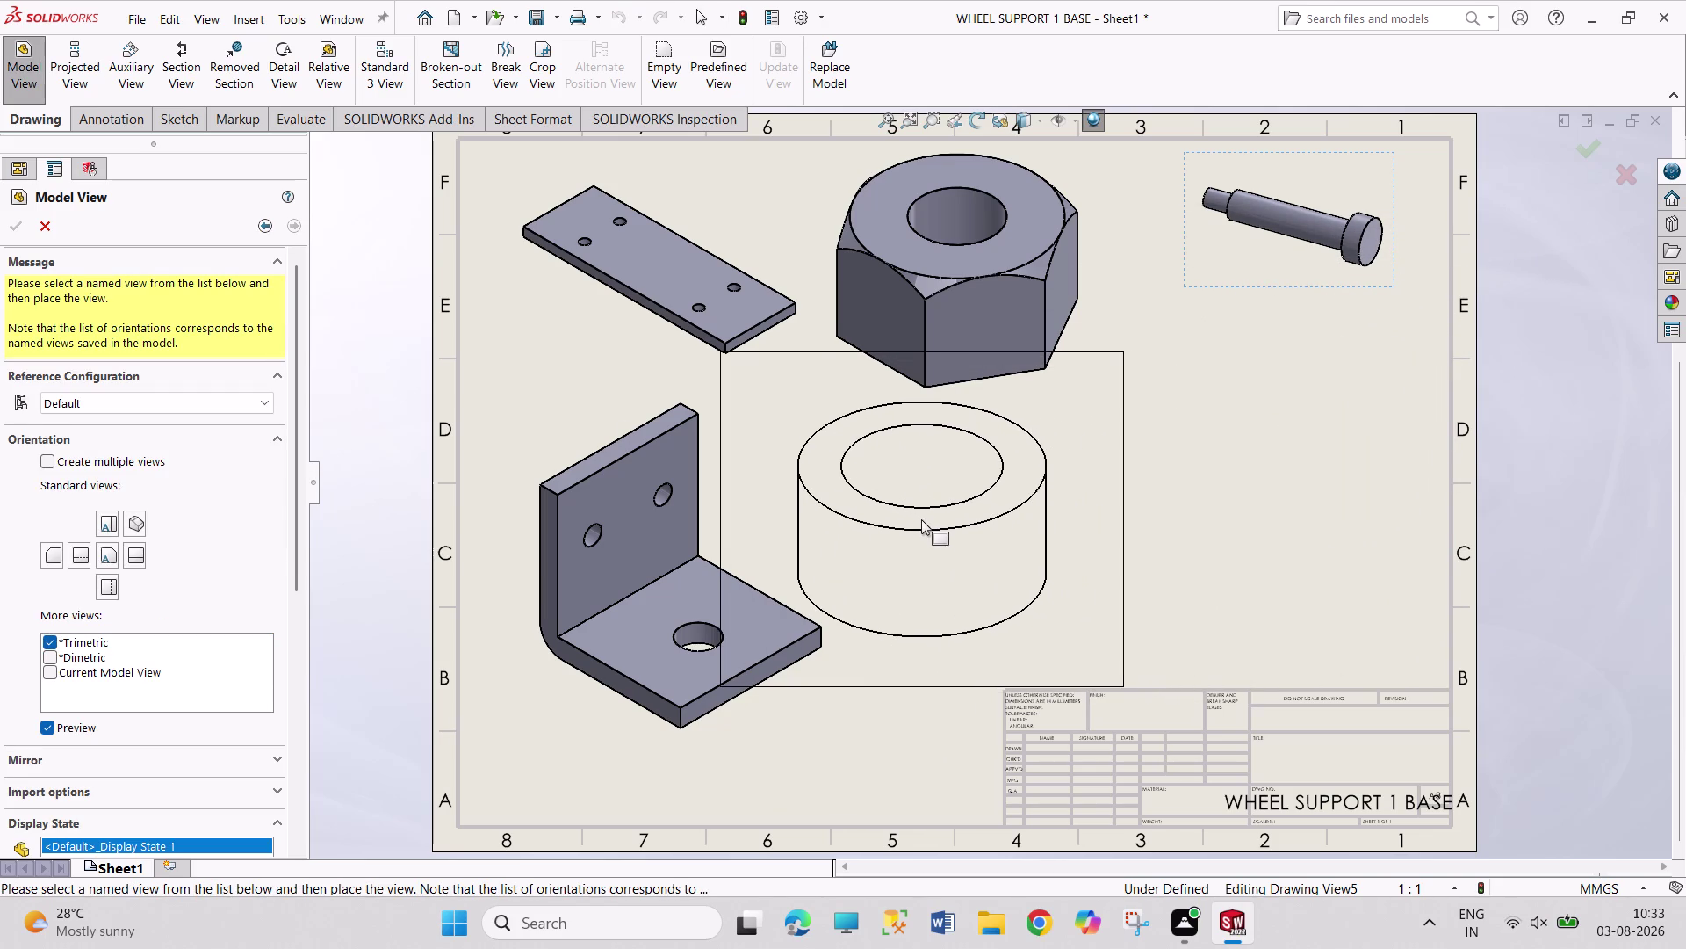
click(921, 519)
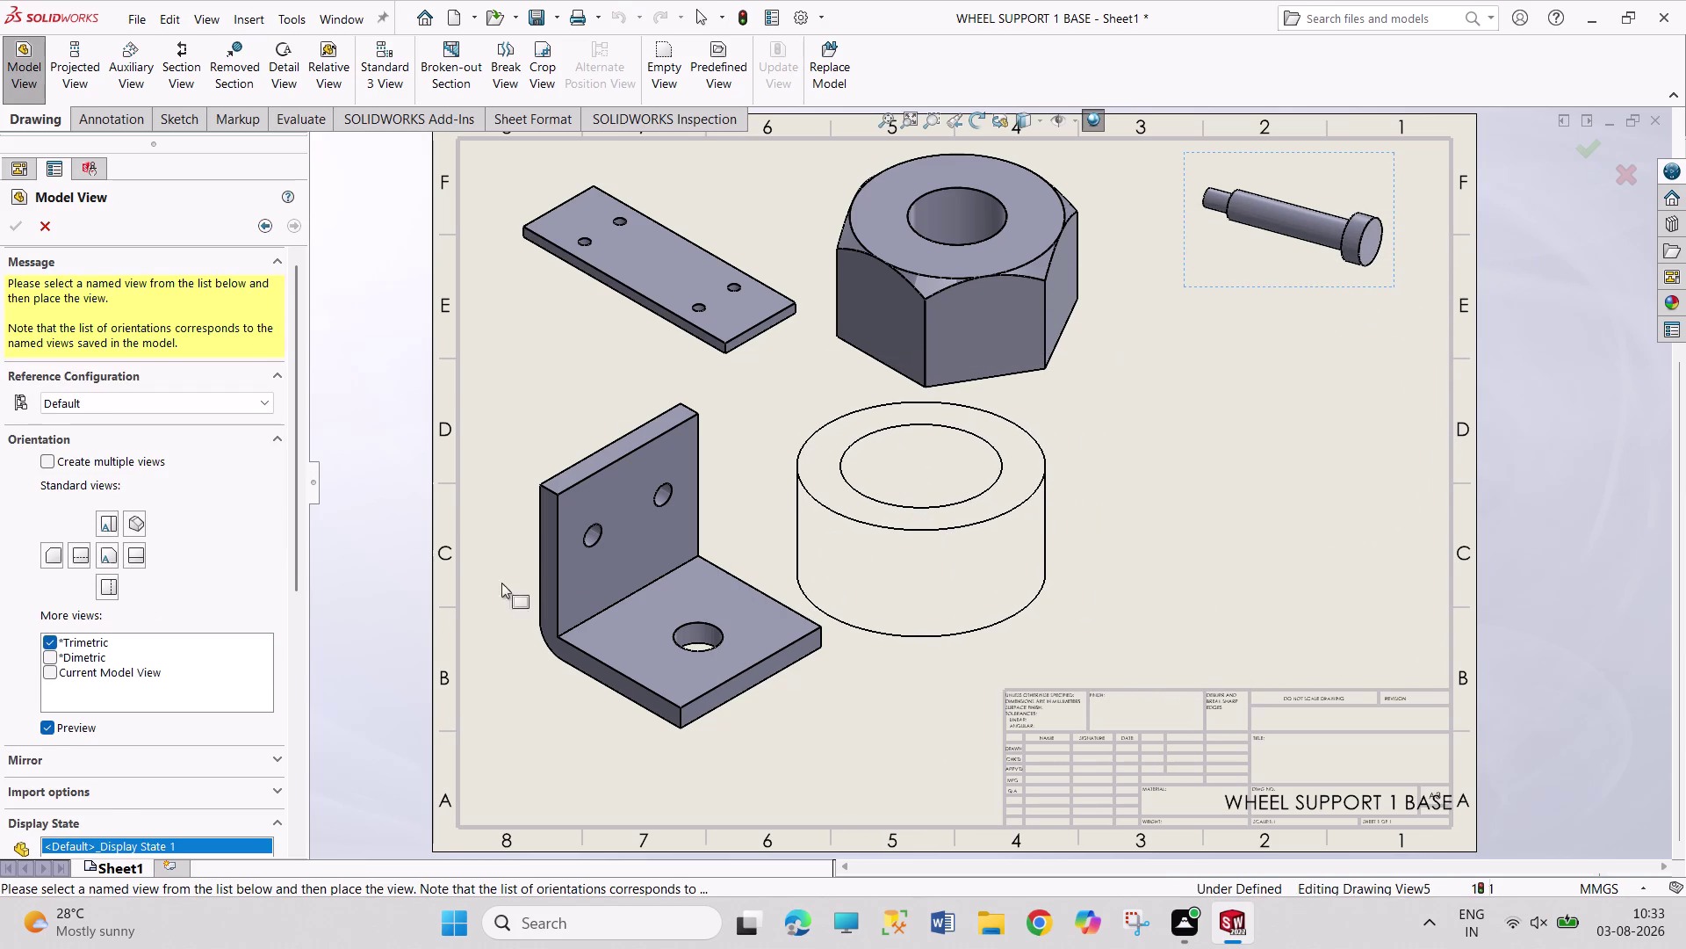
click(134, 798)
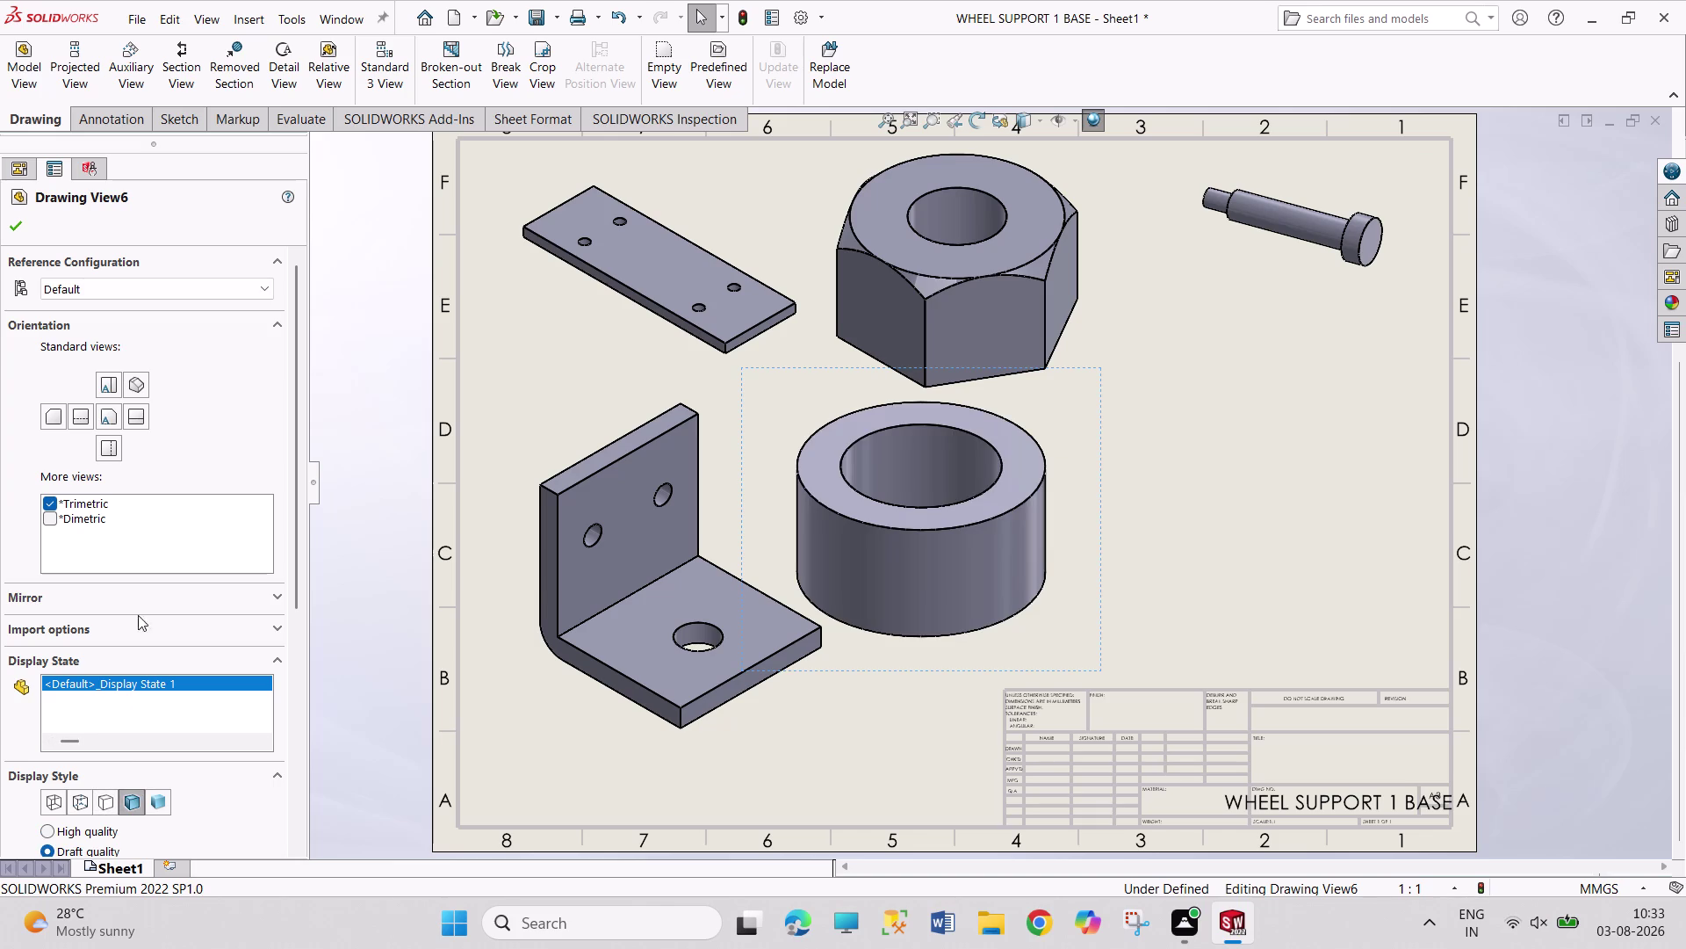
click(22, 232)
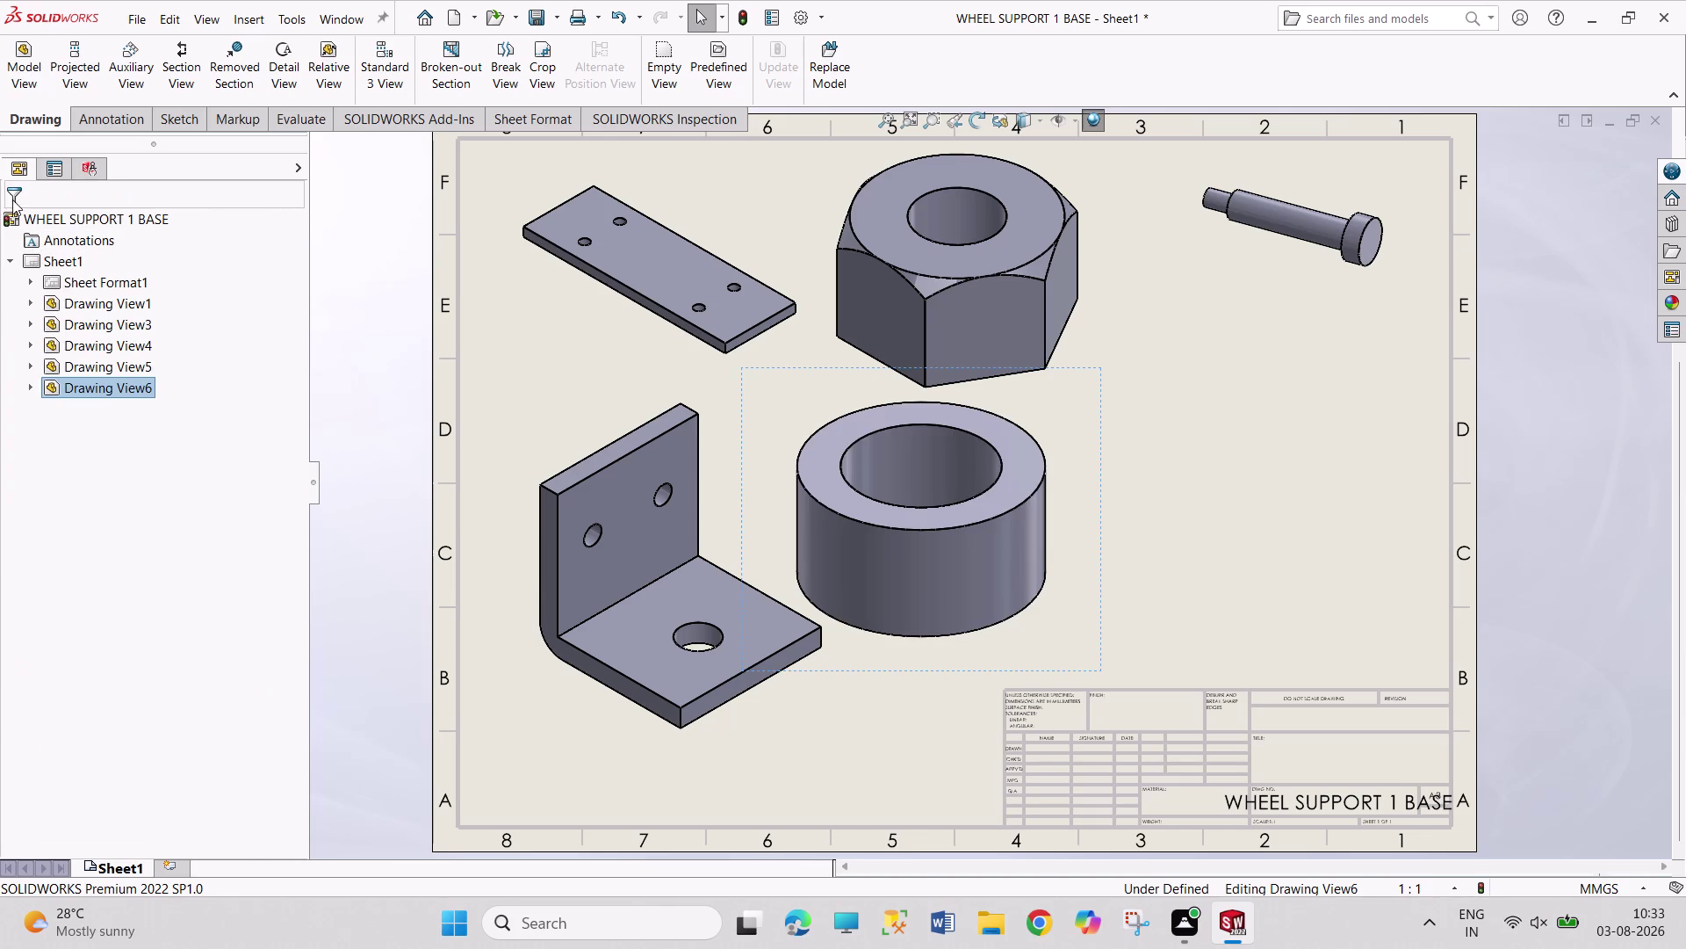
click(29, 71)
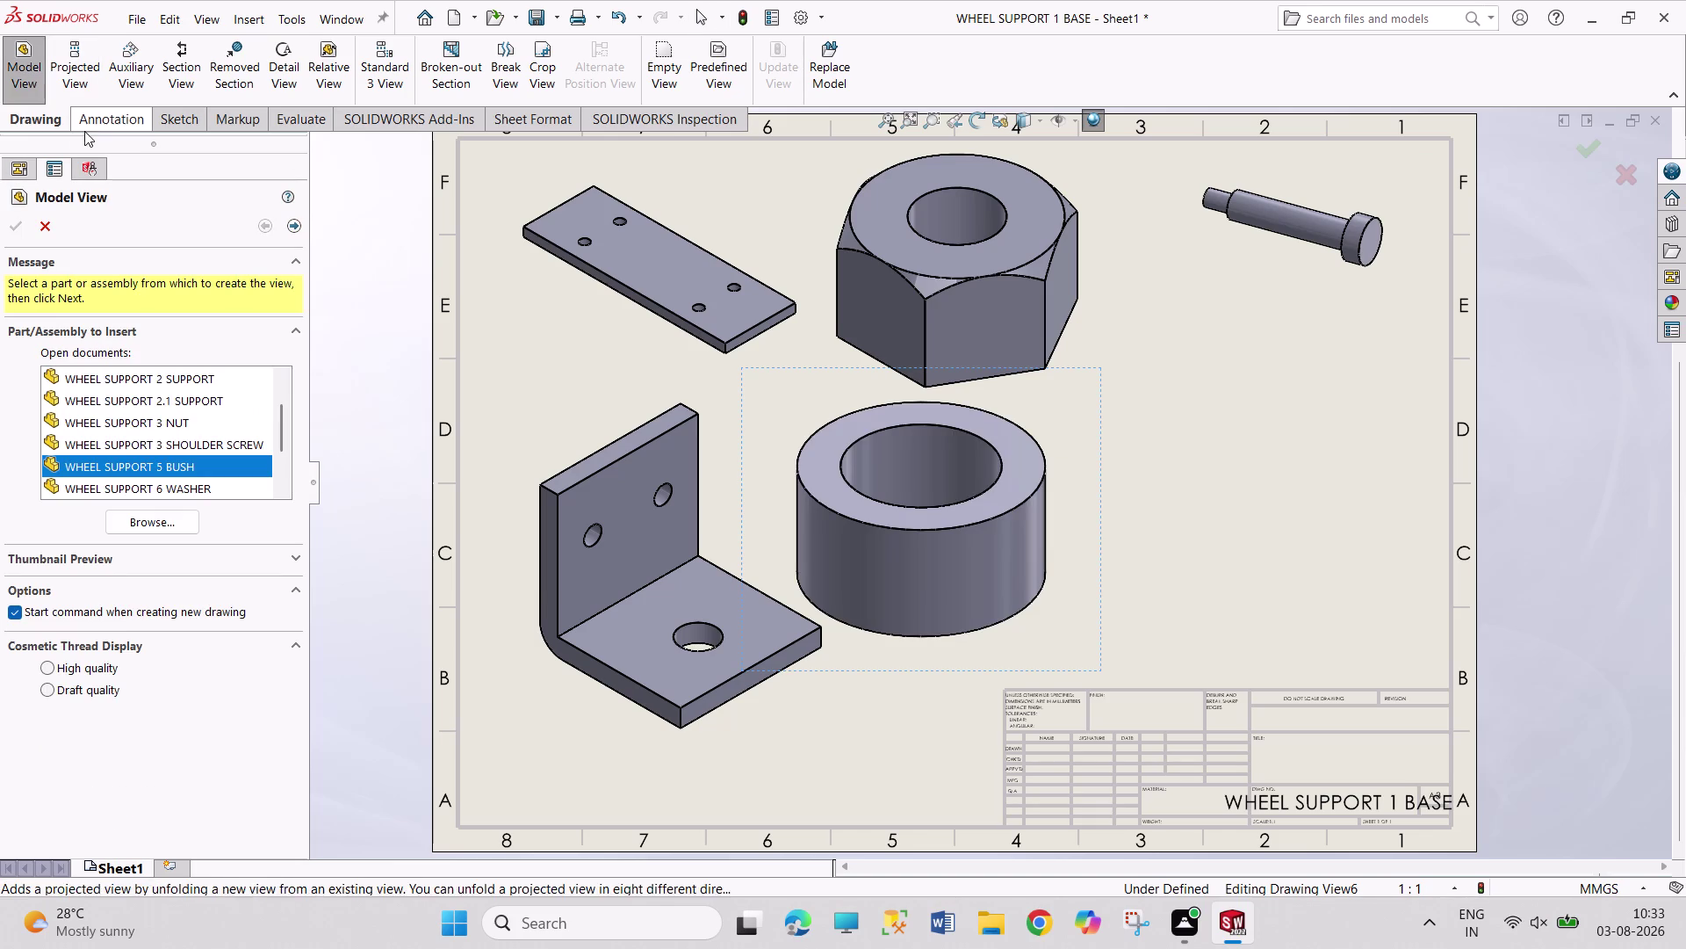
Place a shaded view of the washer on the right side of the sheet.
scroll(down, 3)
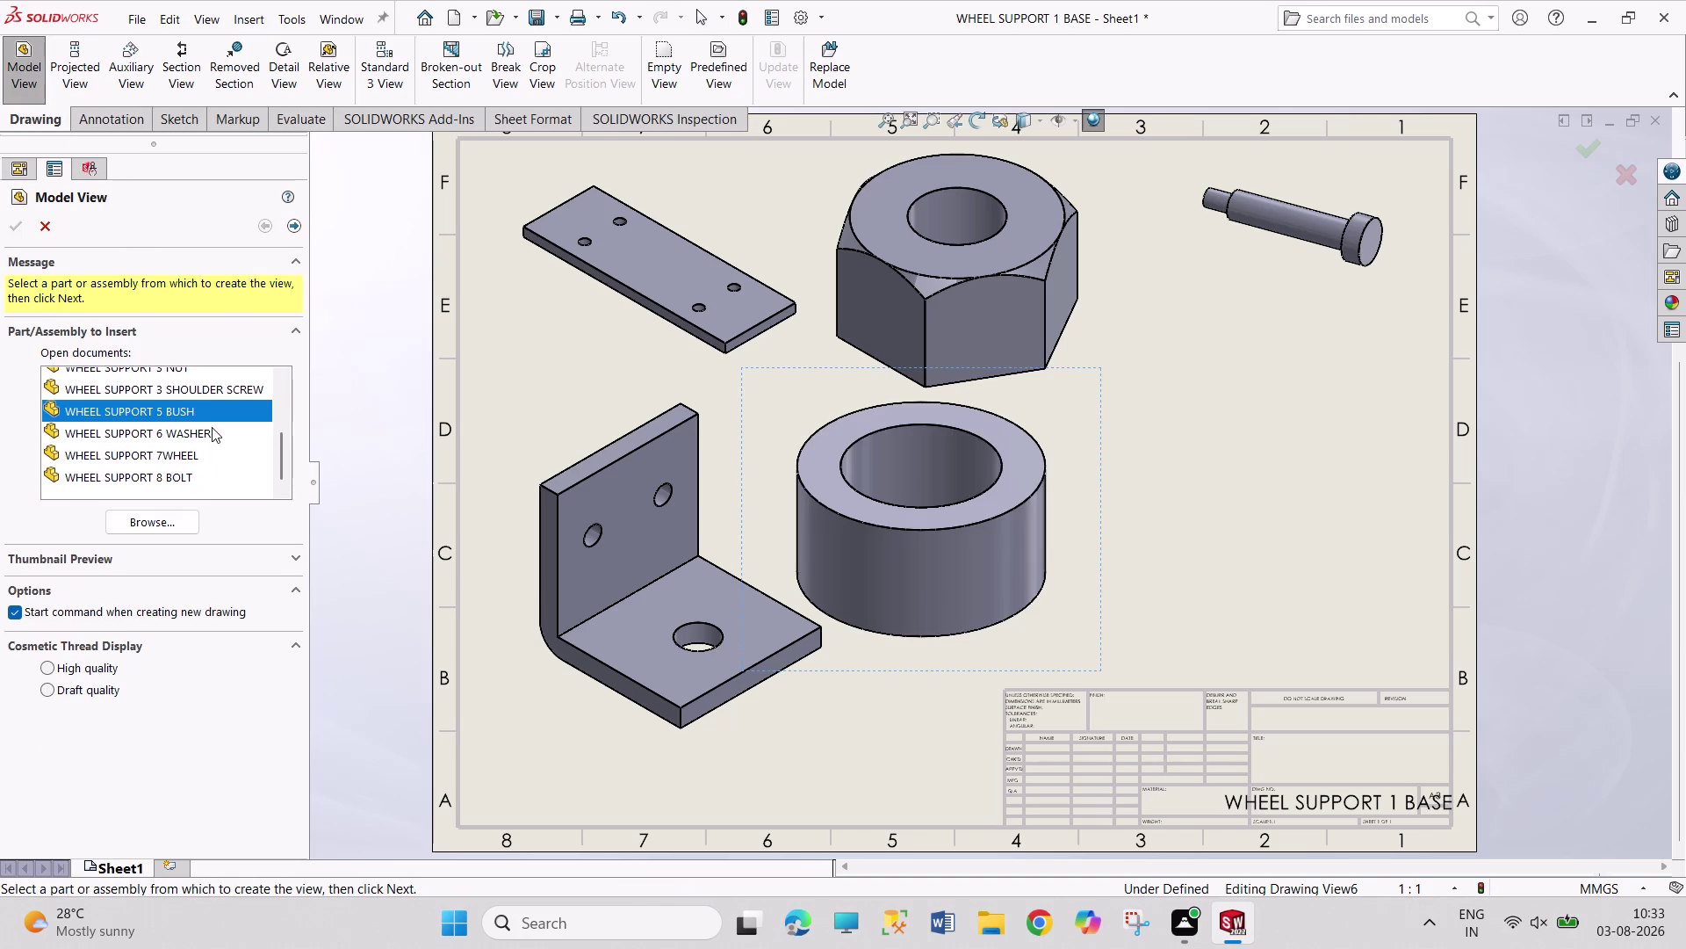
click(212, 424)
double_click(212, 424)
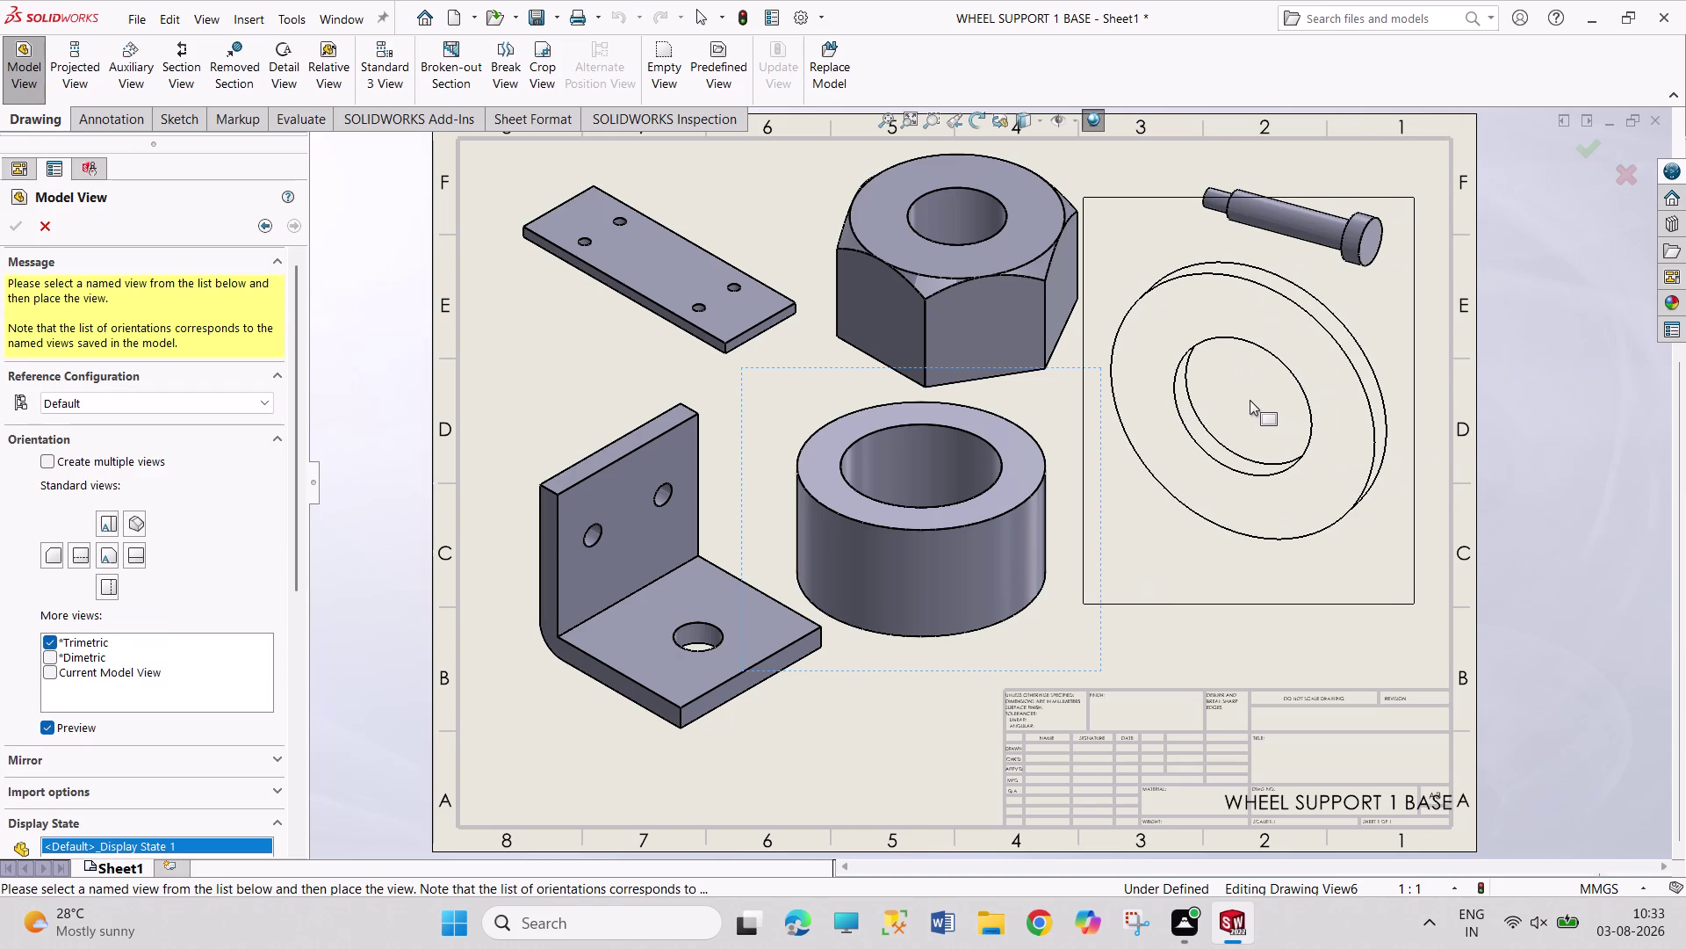
click(1250, 399)
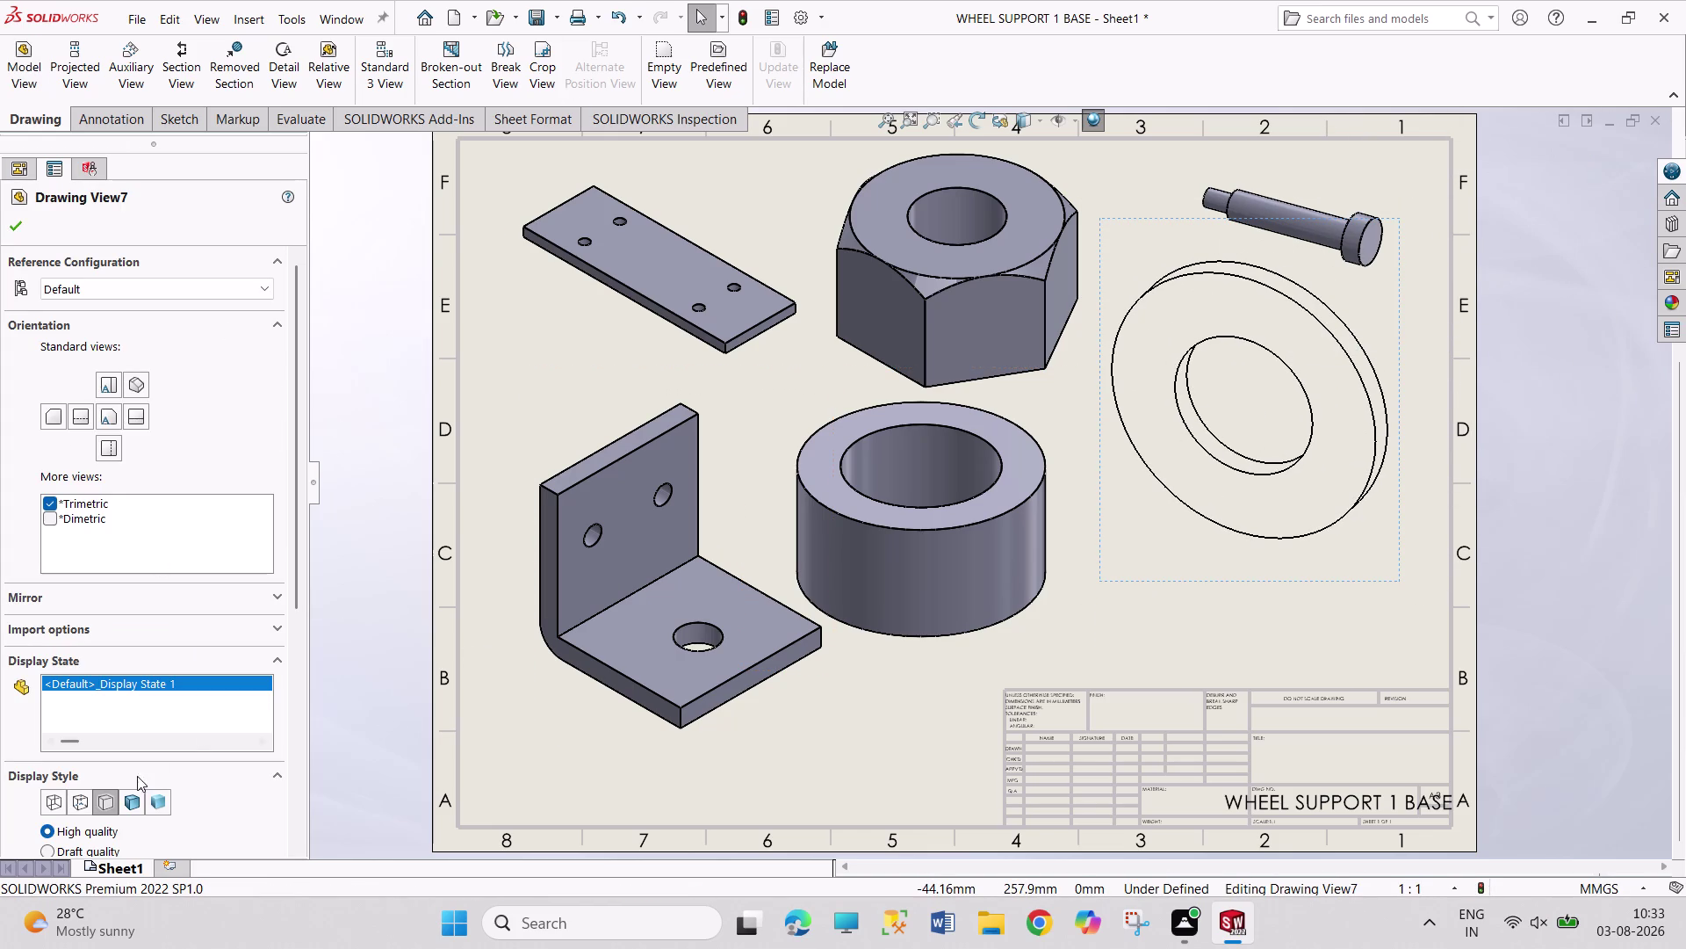
click(133, 810)
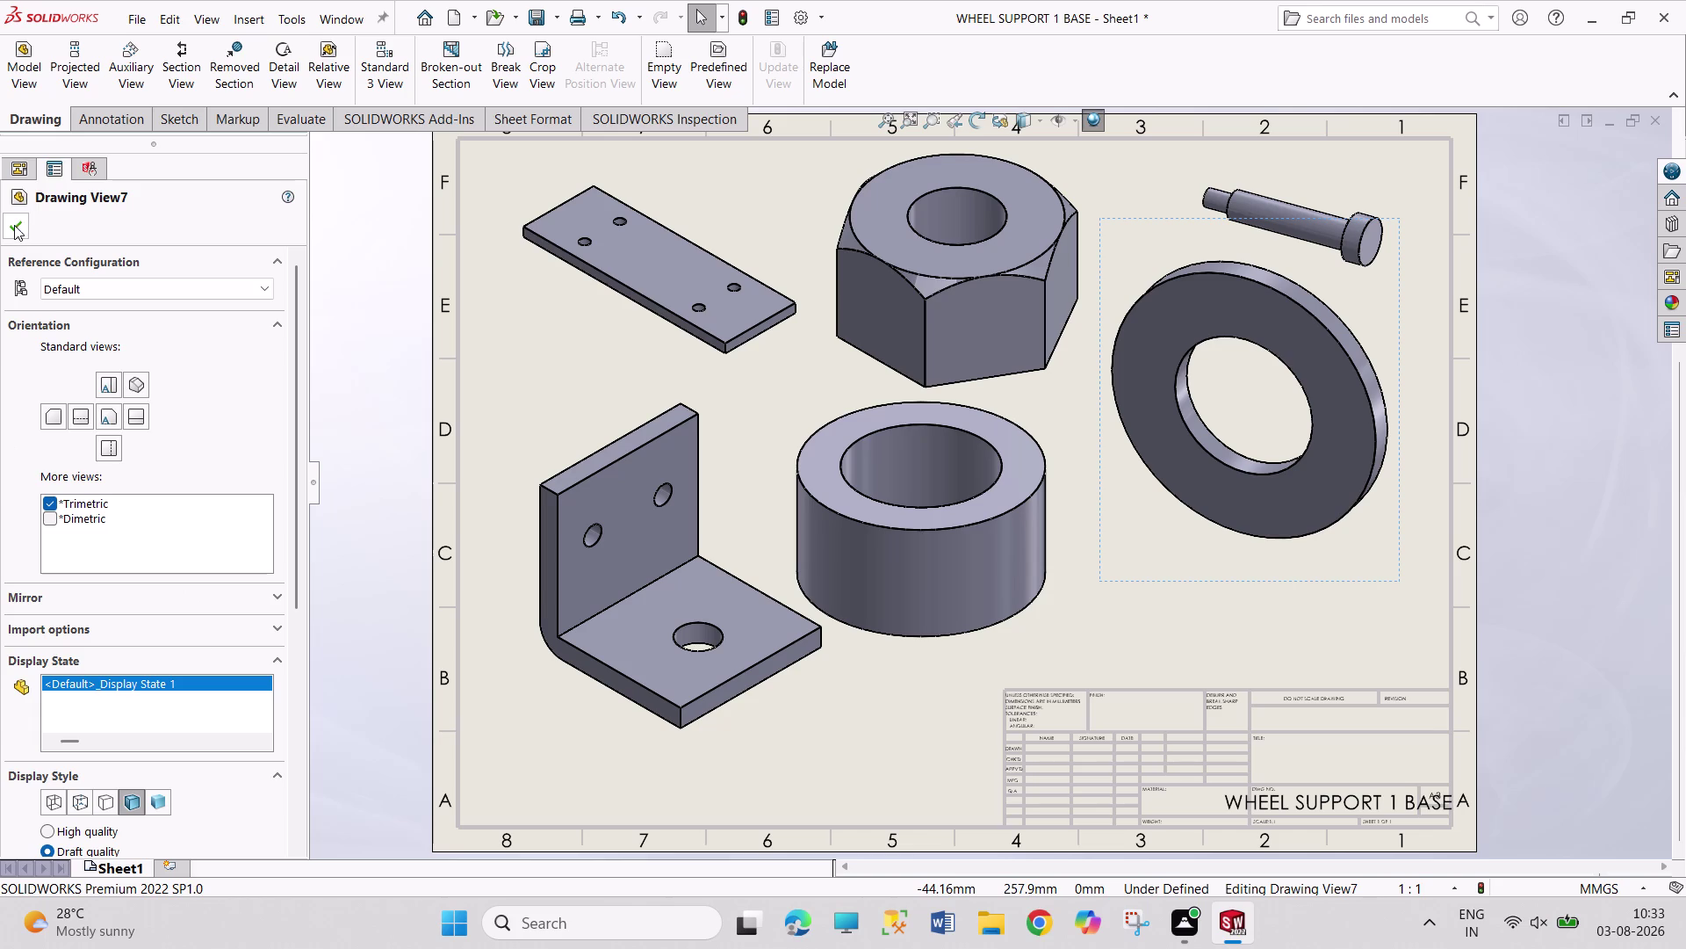
click(14, 225)
Place a shaded isometric view of the wheel below the washer.
click(23, 58)
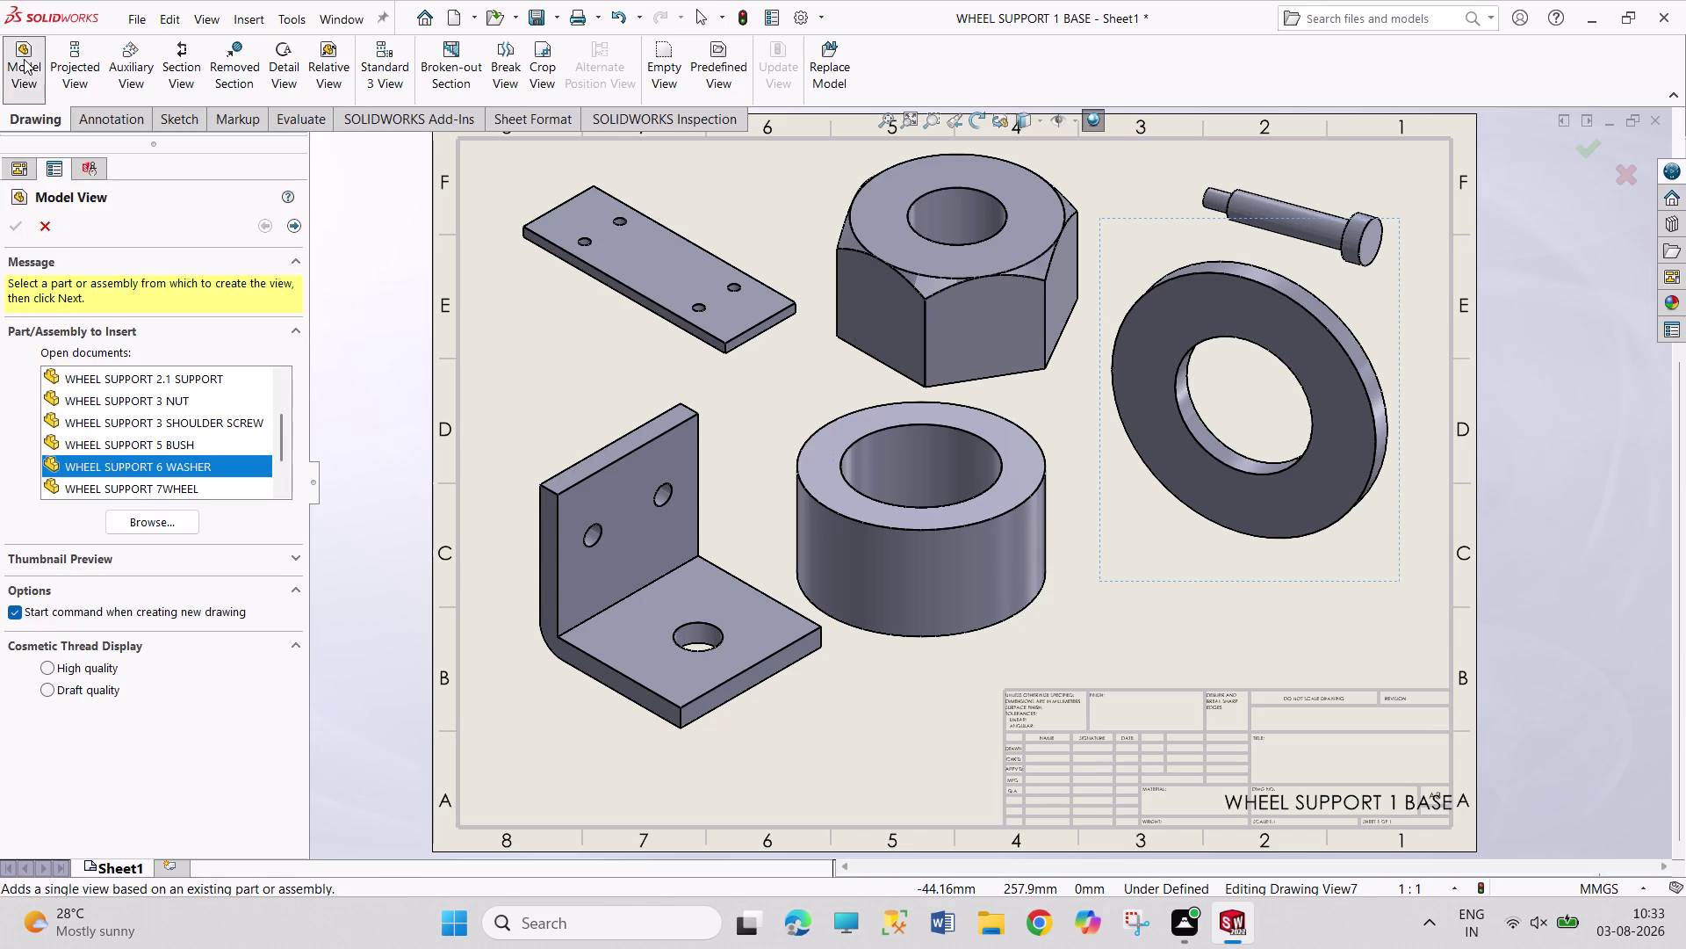
scroll(down, 3)
click(180, 444)
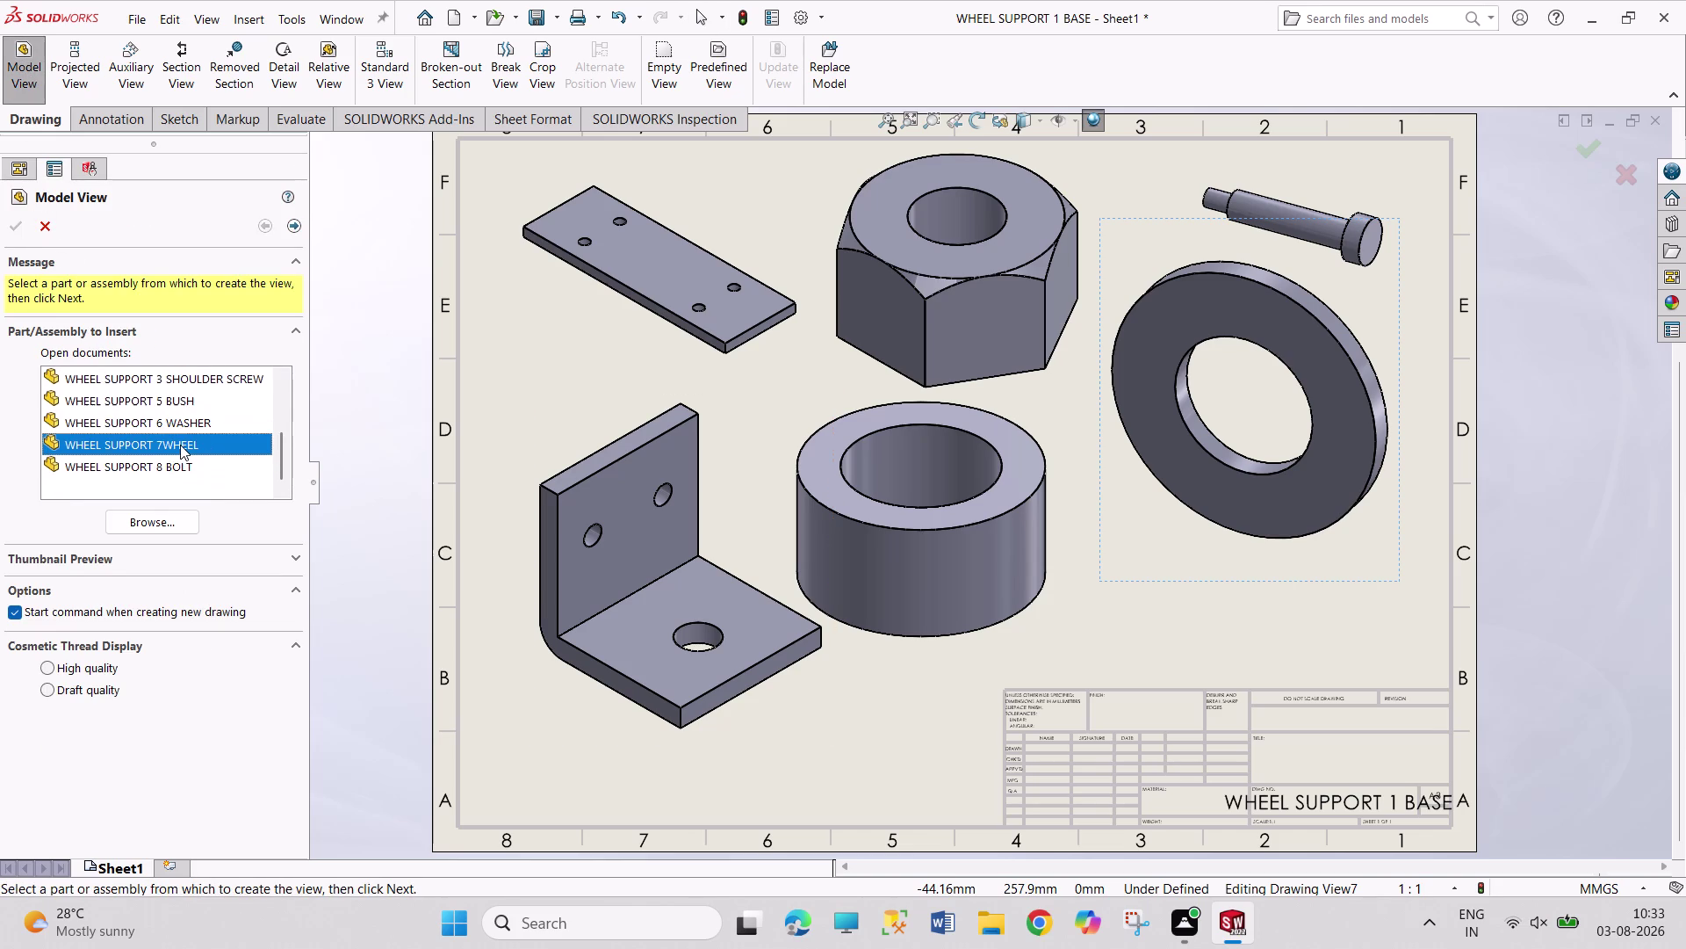
double_click(184, 447)
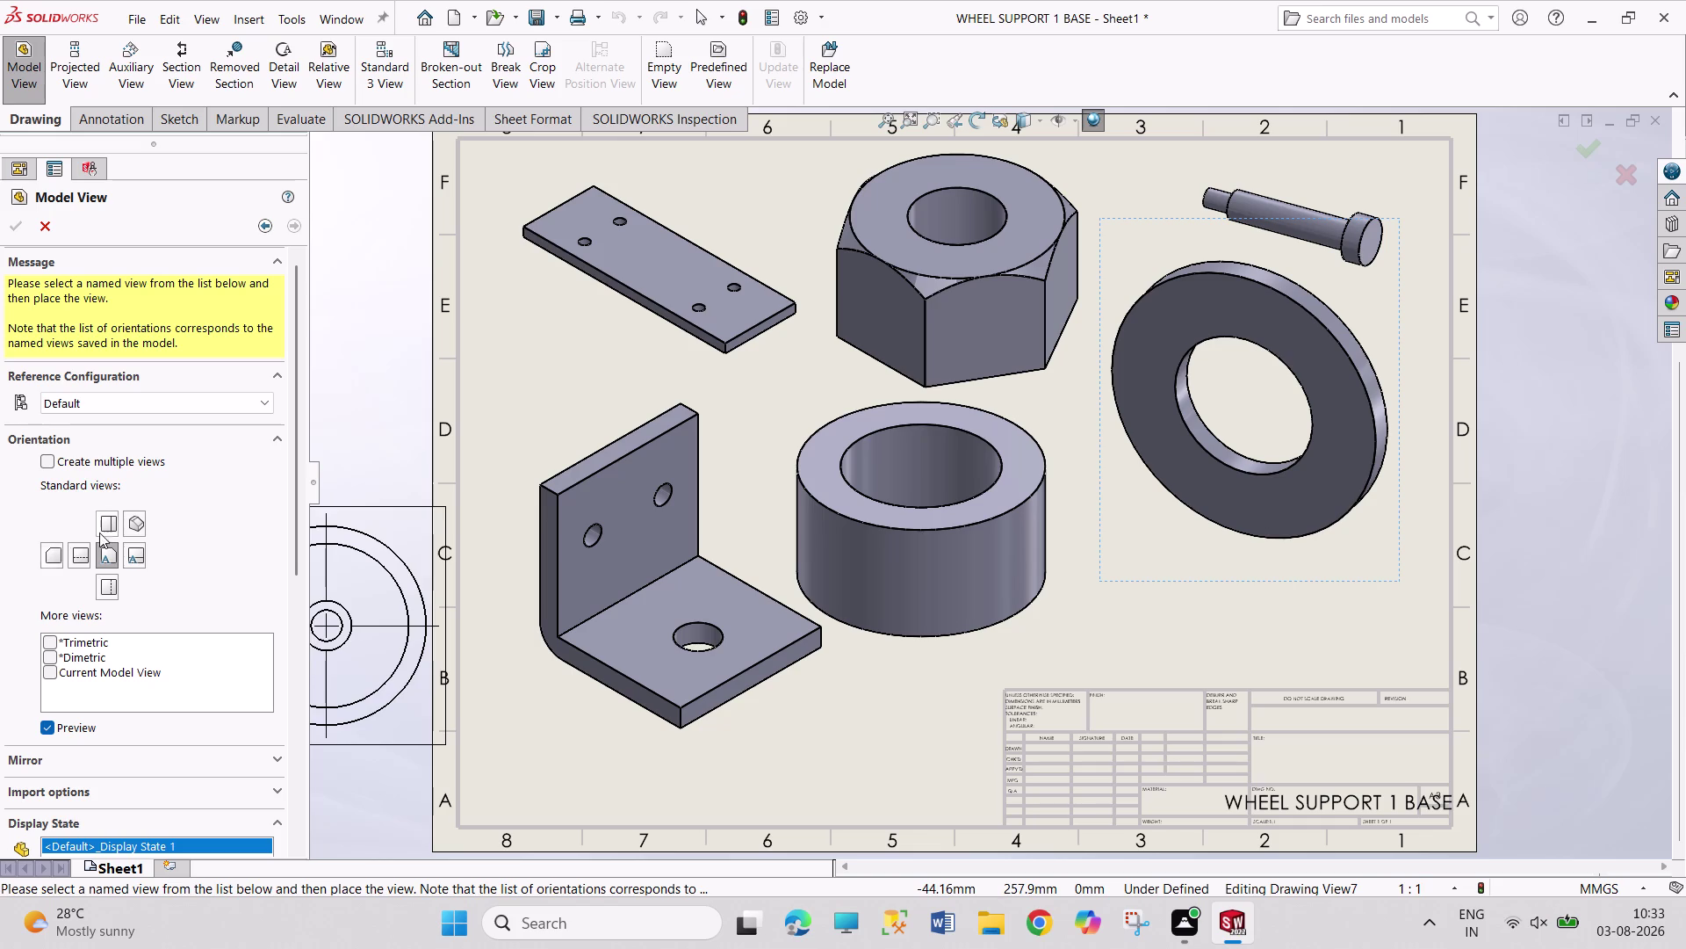
click(137, 524)
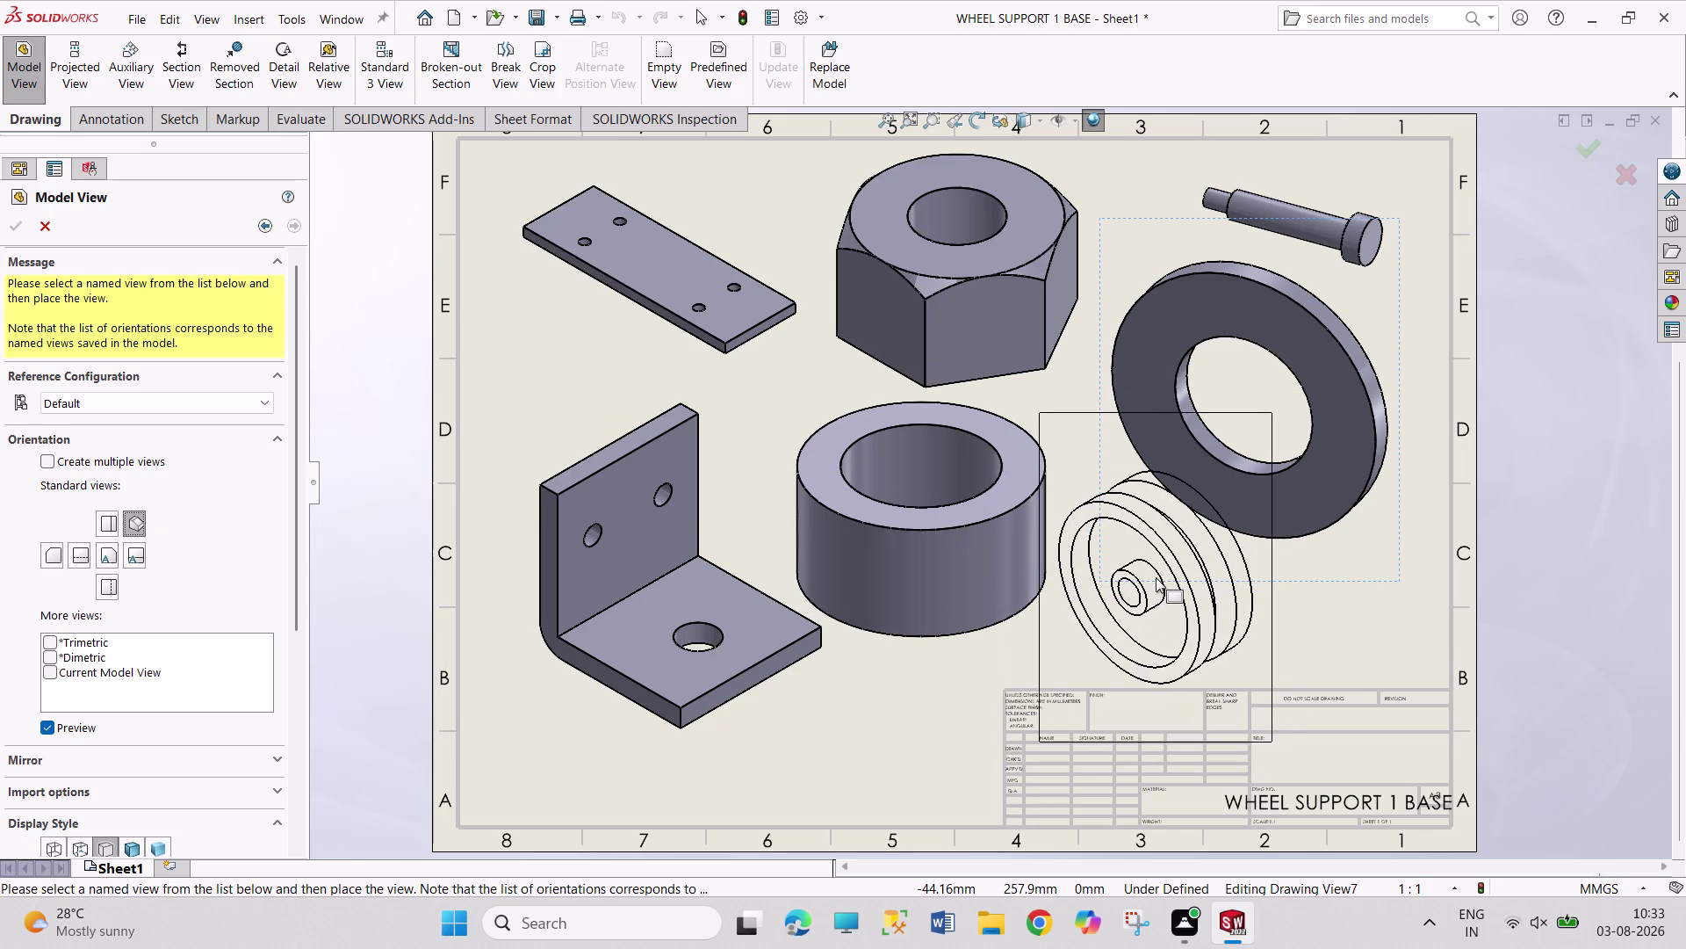
click(1154, 581)
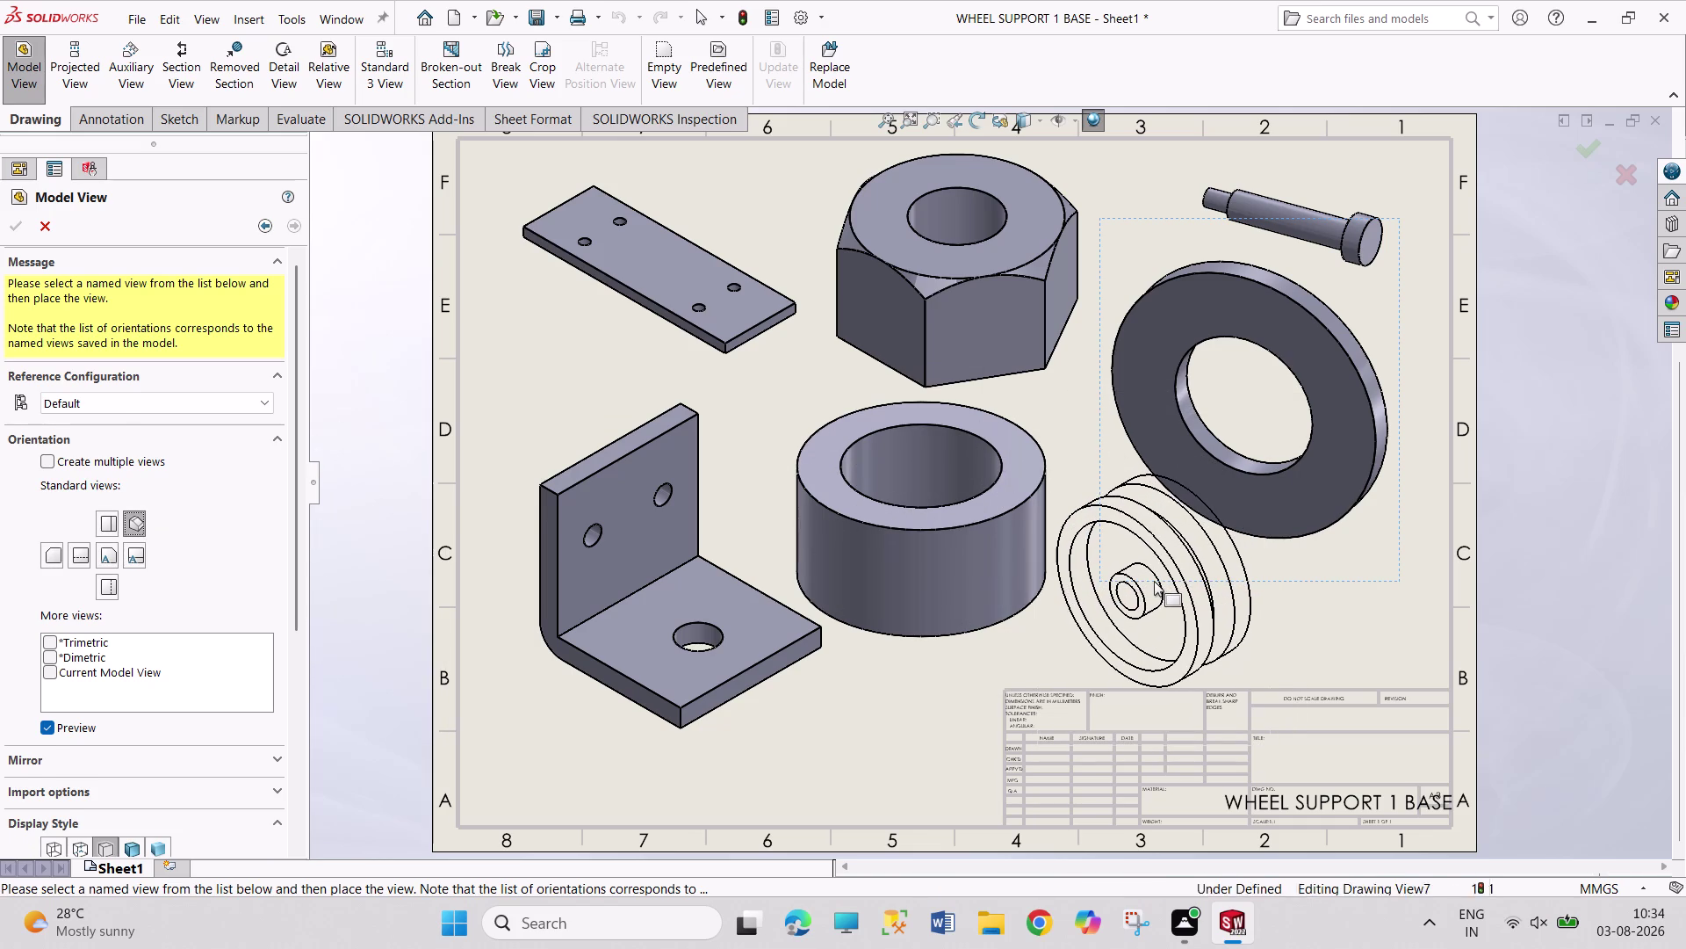
click(133, 806)
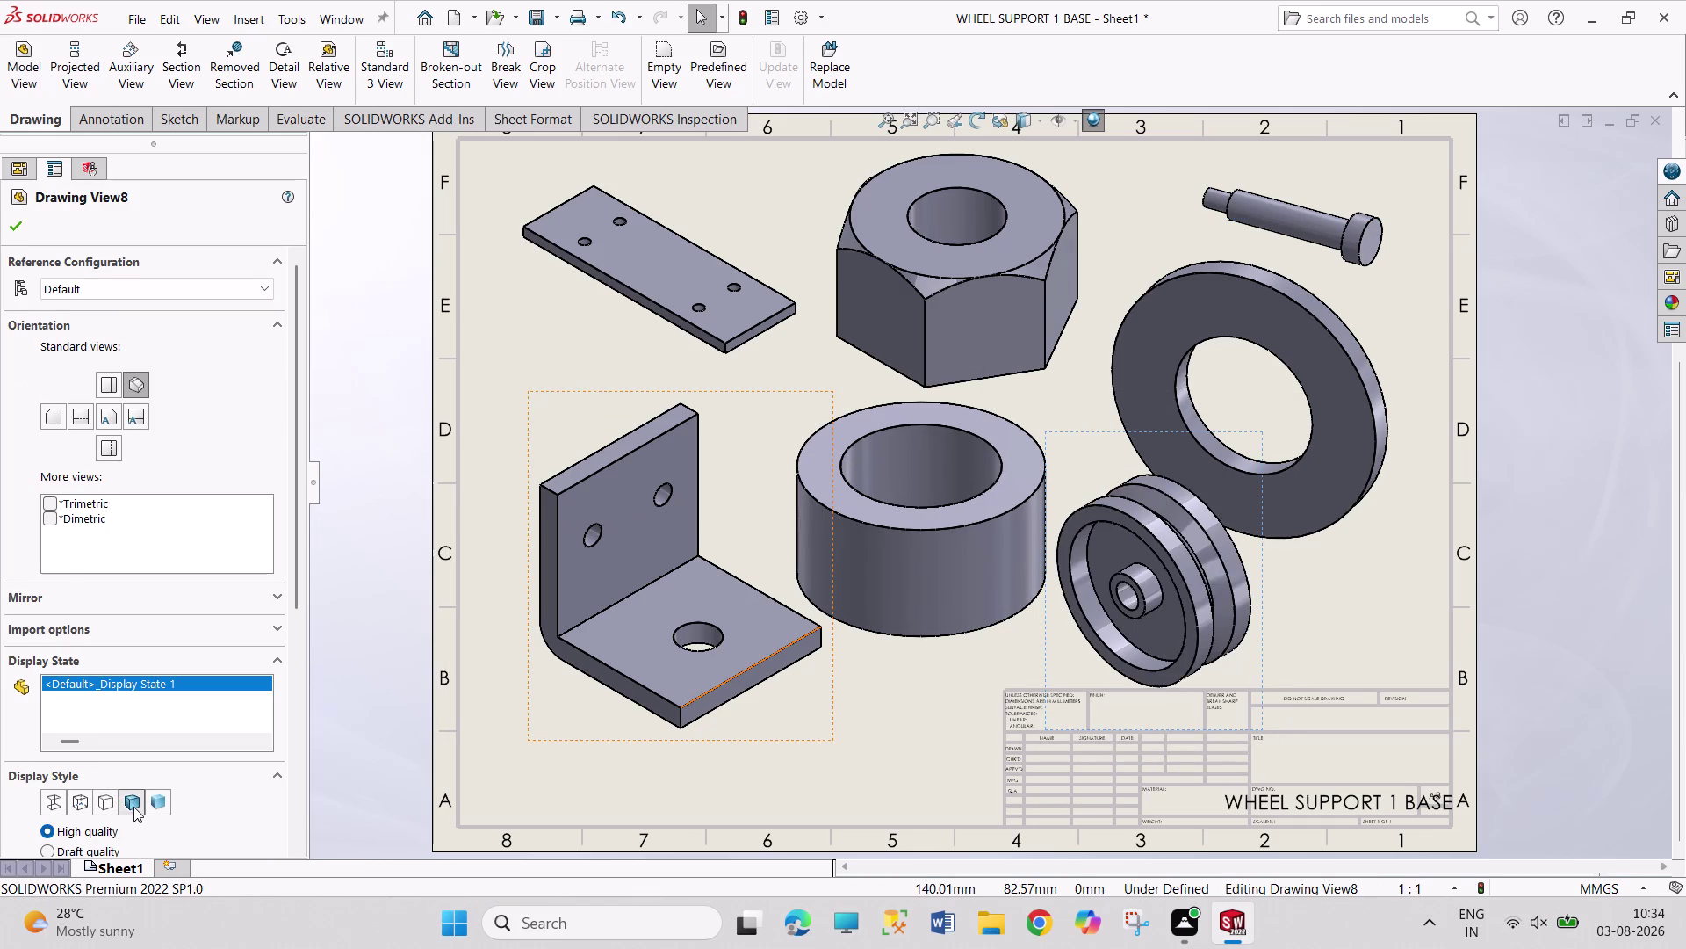
click(14, 221)
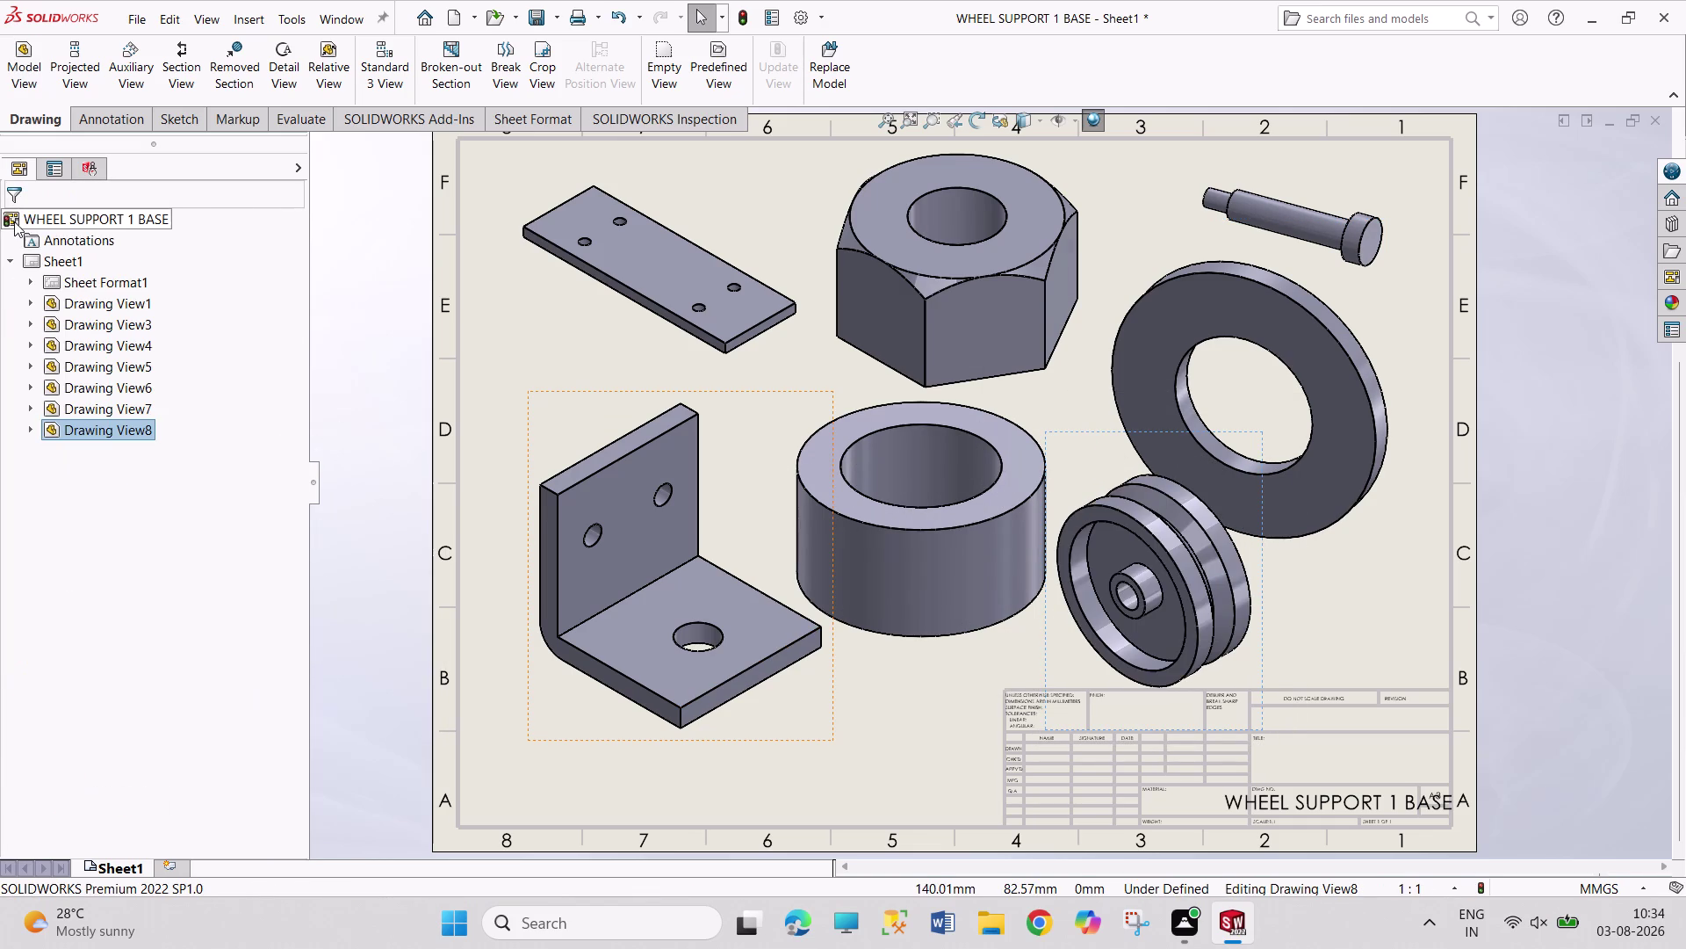
click(26, 80)
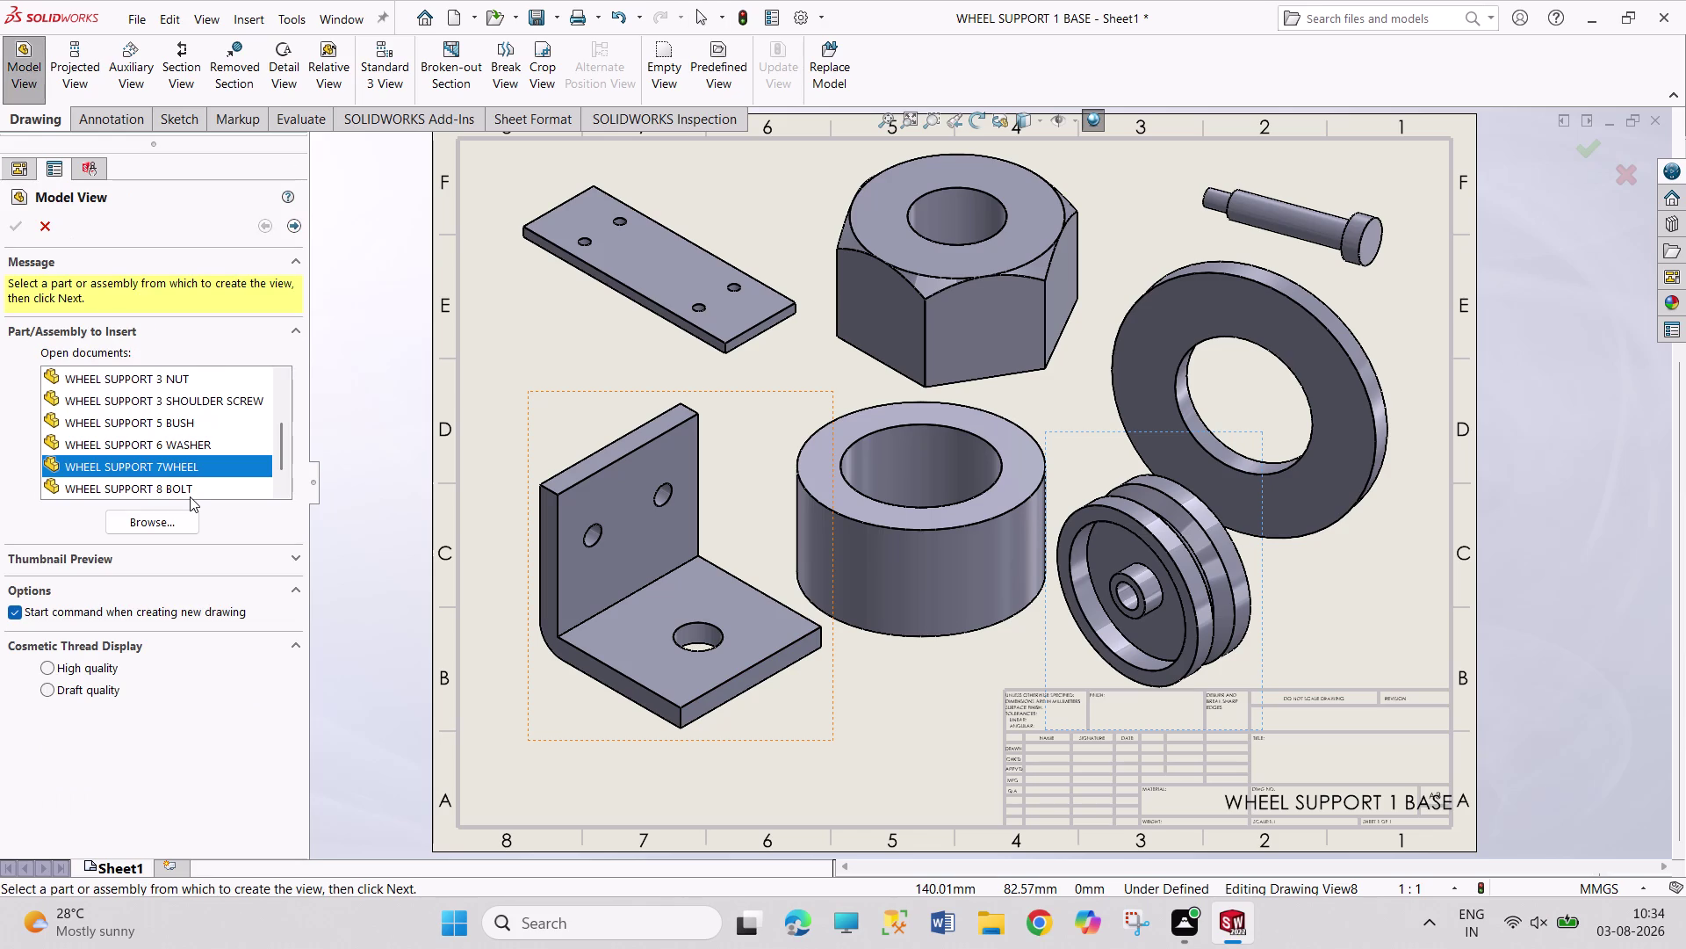
Place a shaded view of WHEEL SUPPORT 8 BOLT below the bush near the bottom centre.
click(190, 494)
double_click(188, 470)
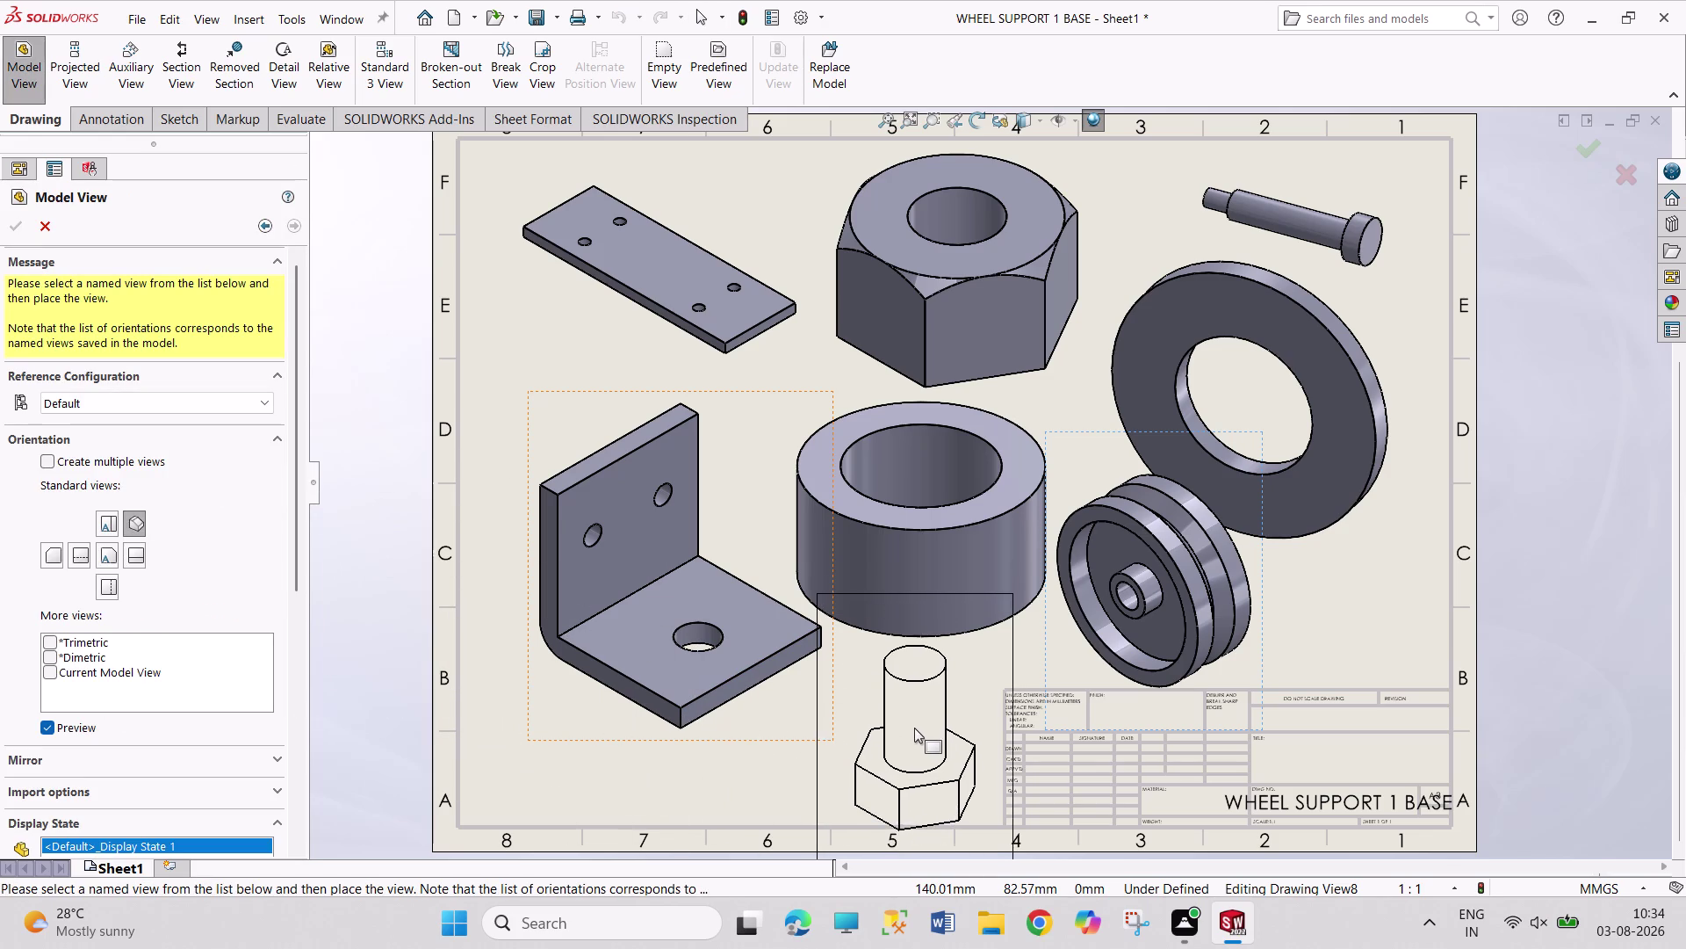
click(913, 724)
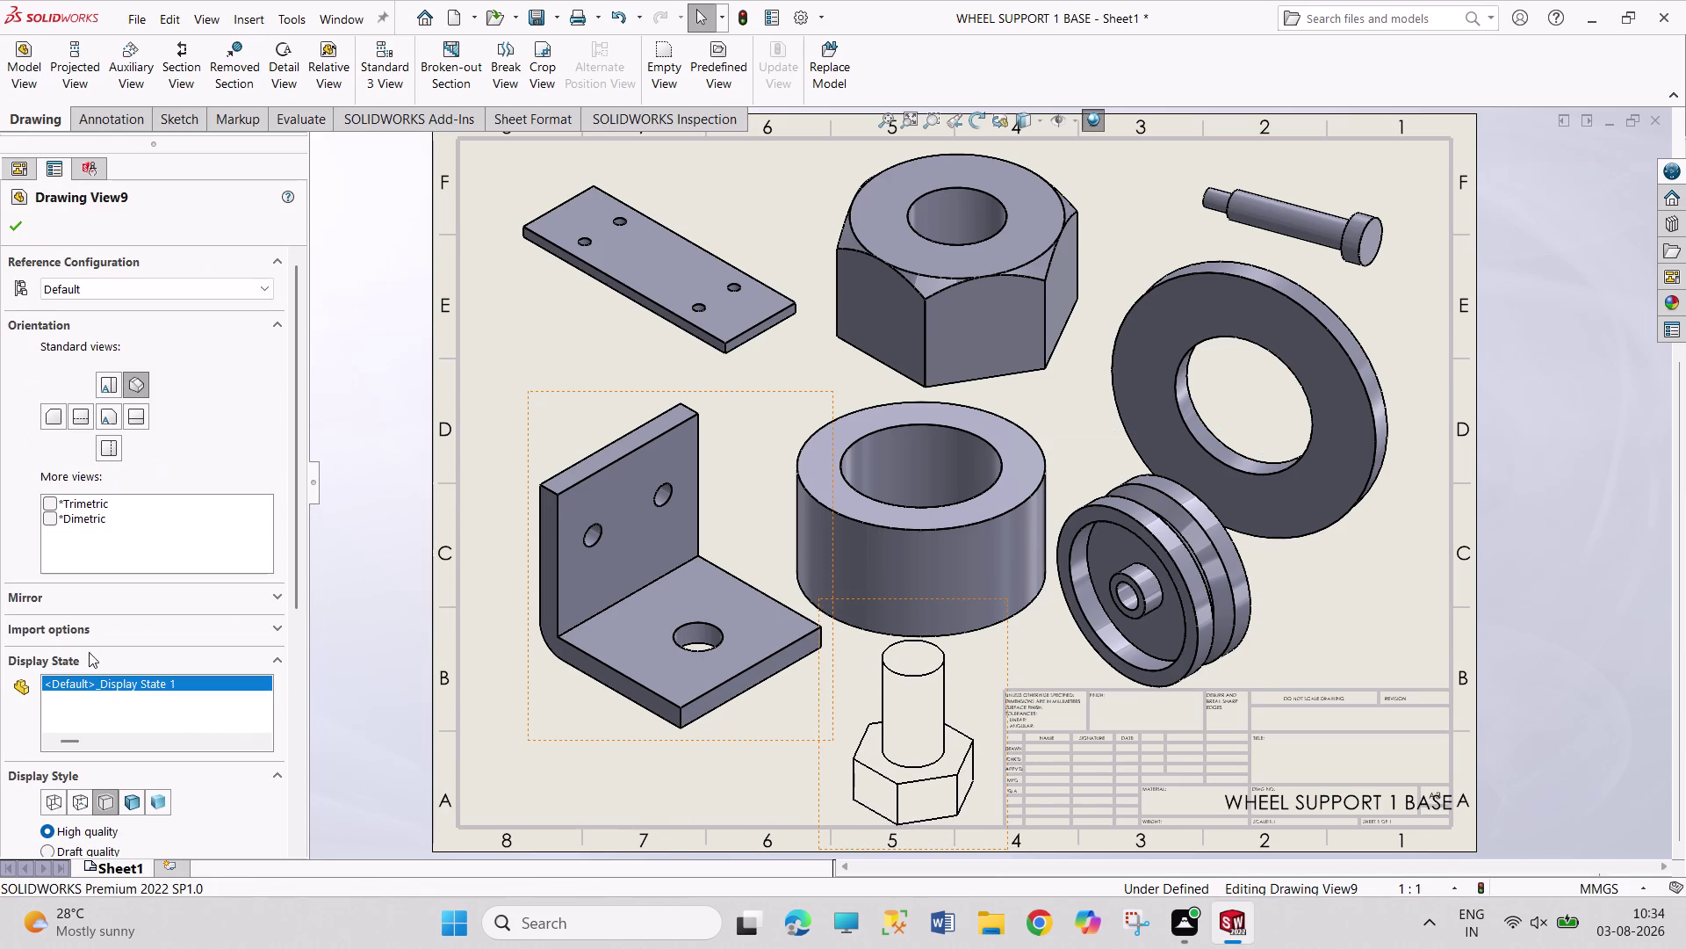
click(142, 801)
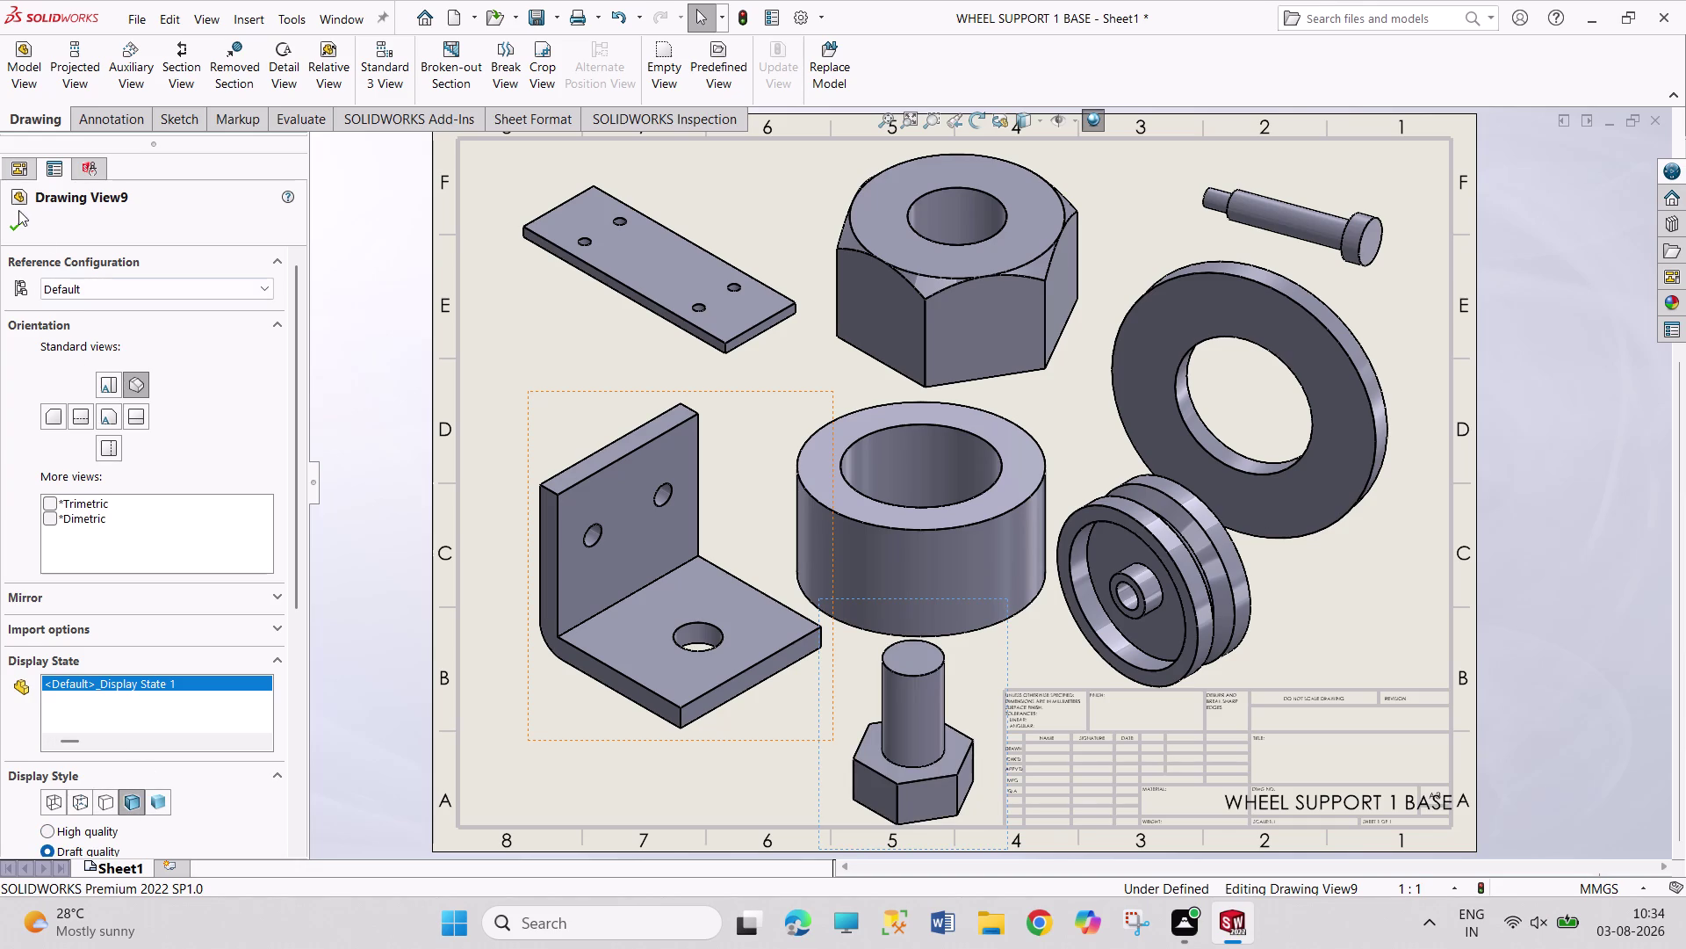
click(15, 216)
click(383, 441)
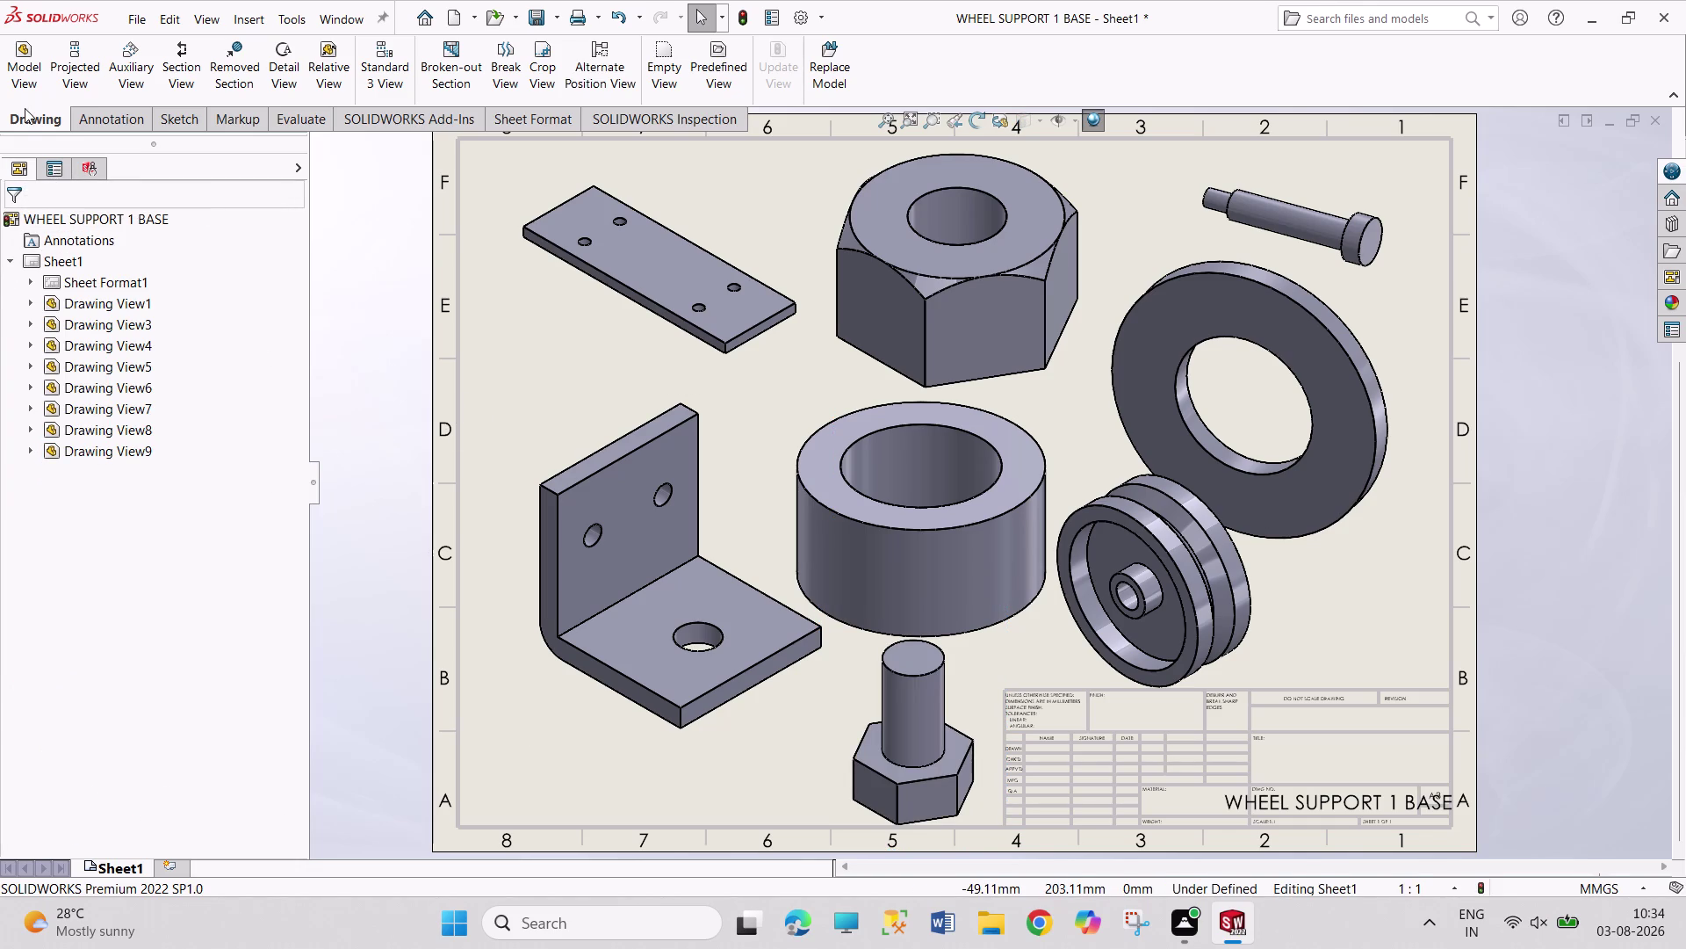
right_click(55, 252)
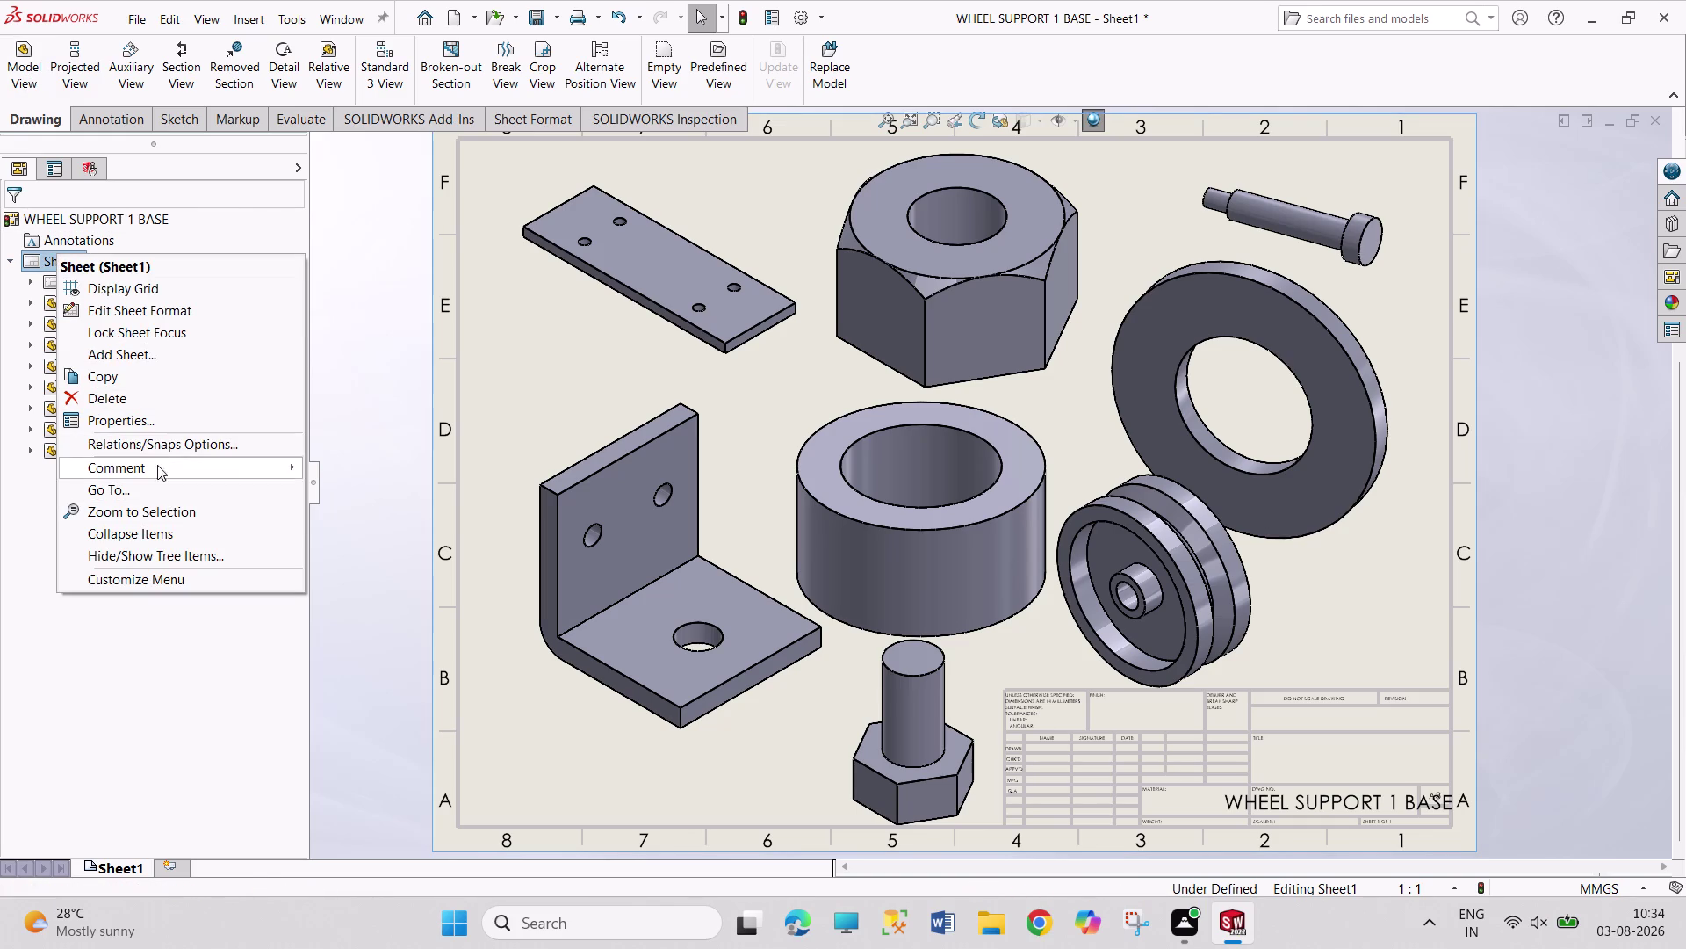
Change the Sheet1 scale to 1:2 in its properties.
click(172, 412)
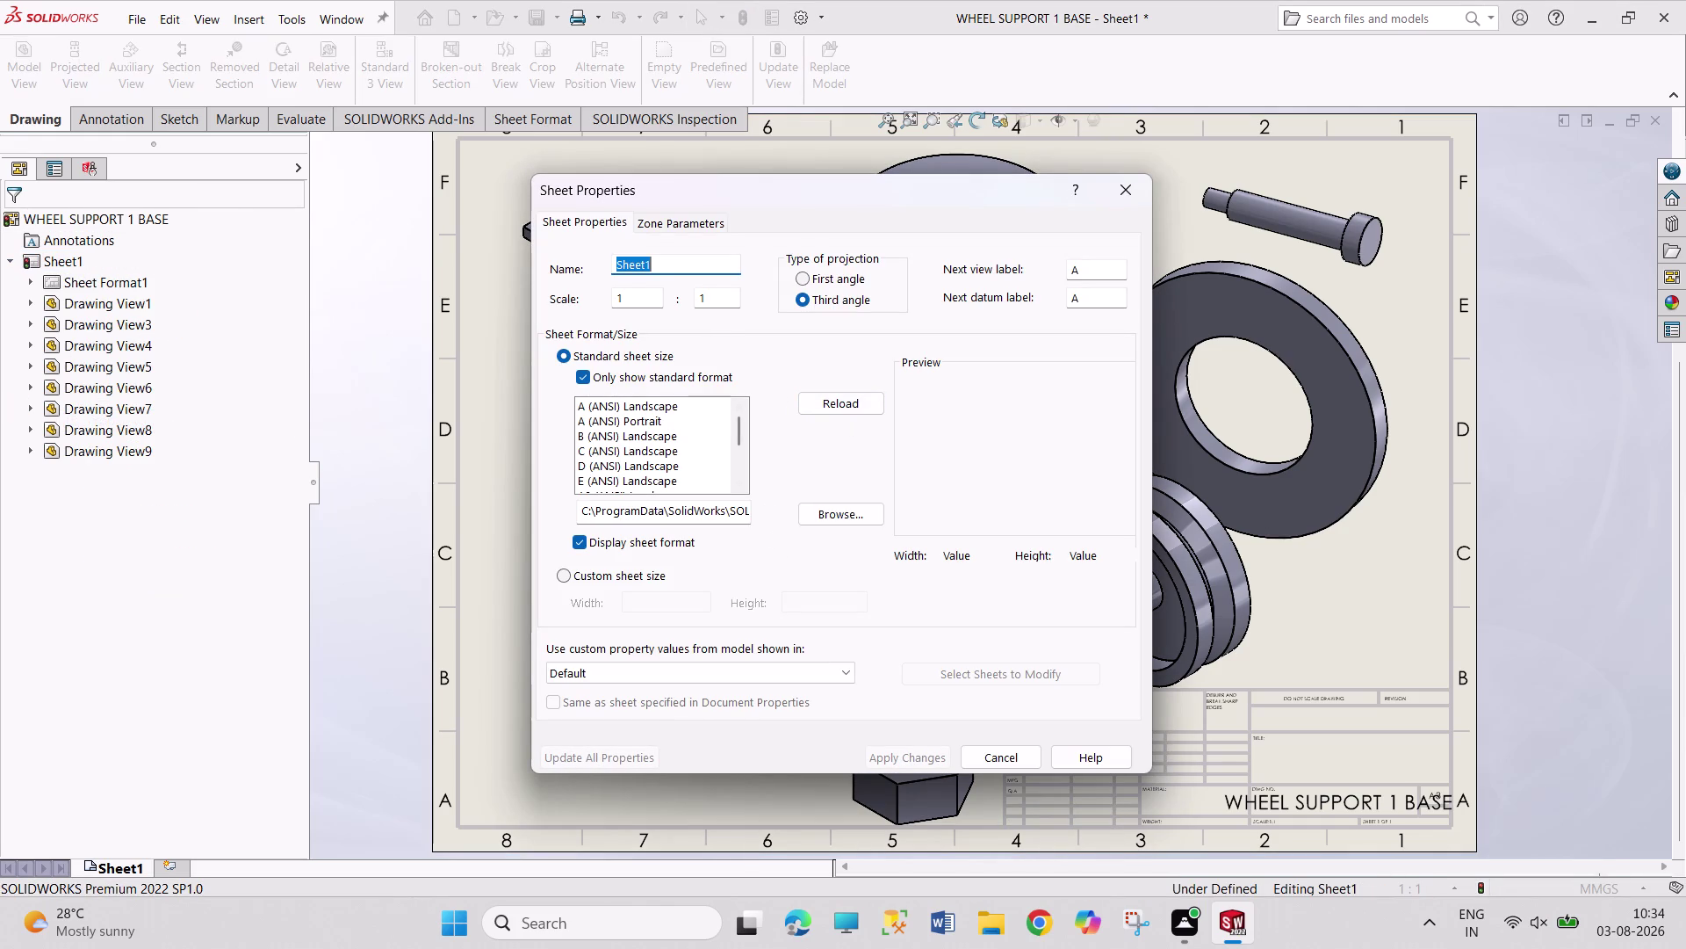
drag(712, 294, 677, 285)
key(2)
key(Return)
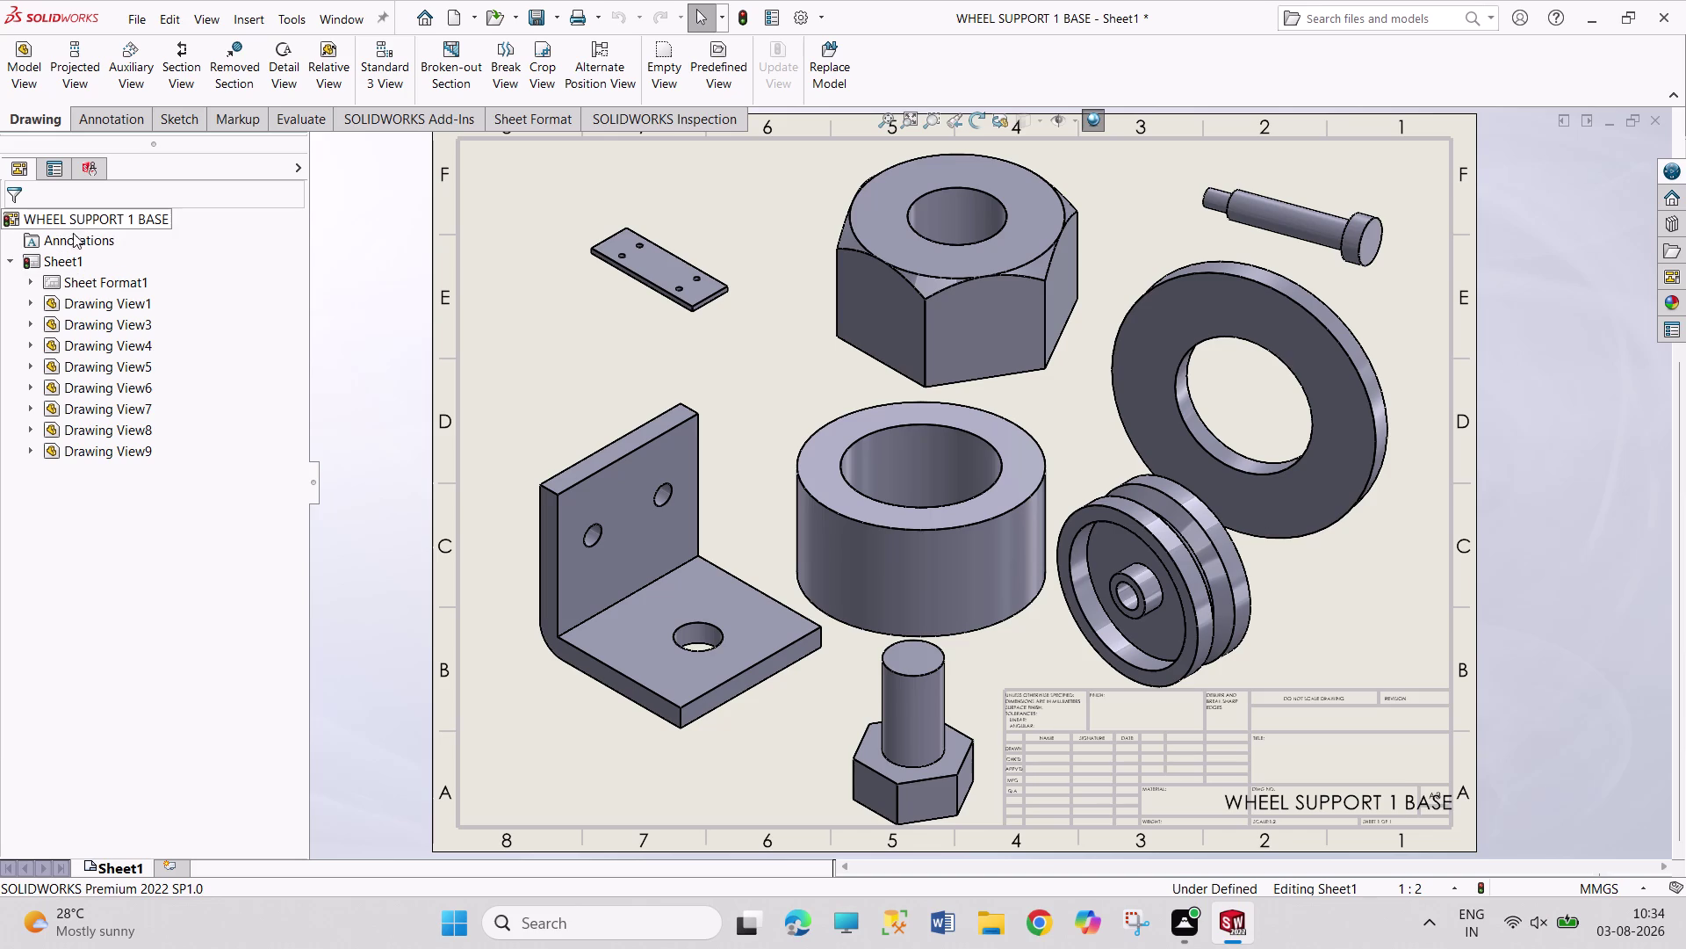
right_click(51, 213)
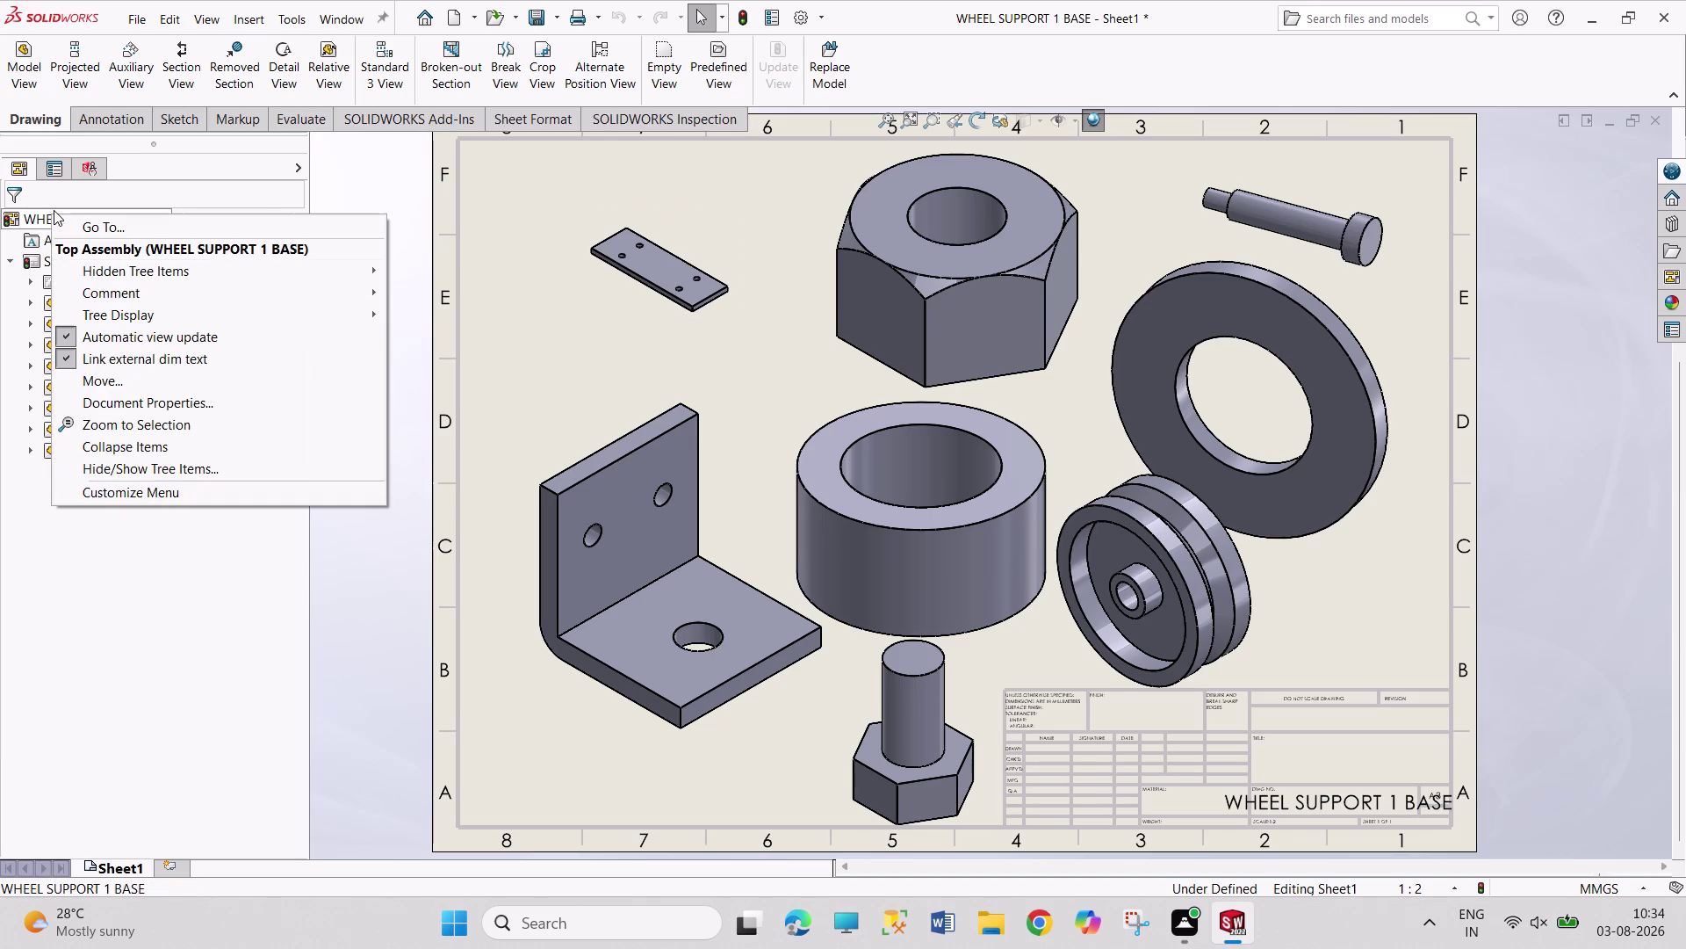
Browse the drawing and Annotations context menus, then reopen Sheet1 properties.
click(347, 643)
right_click(86, 241)
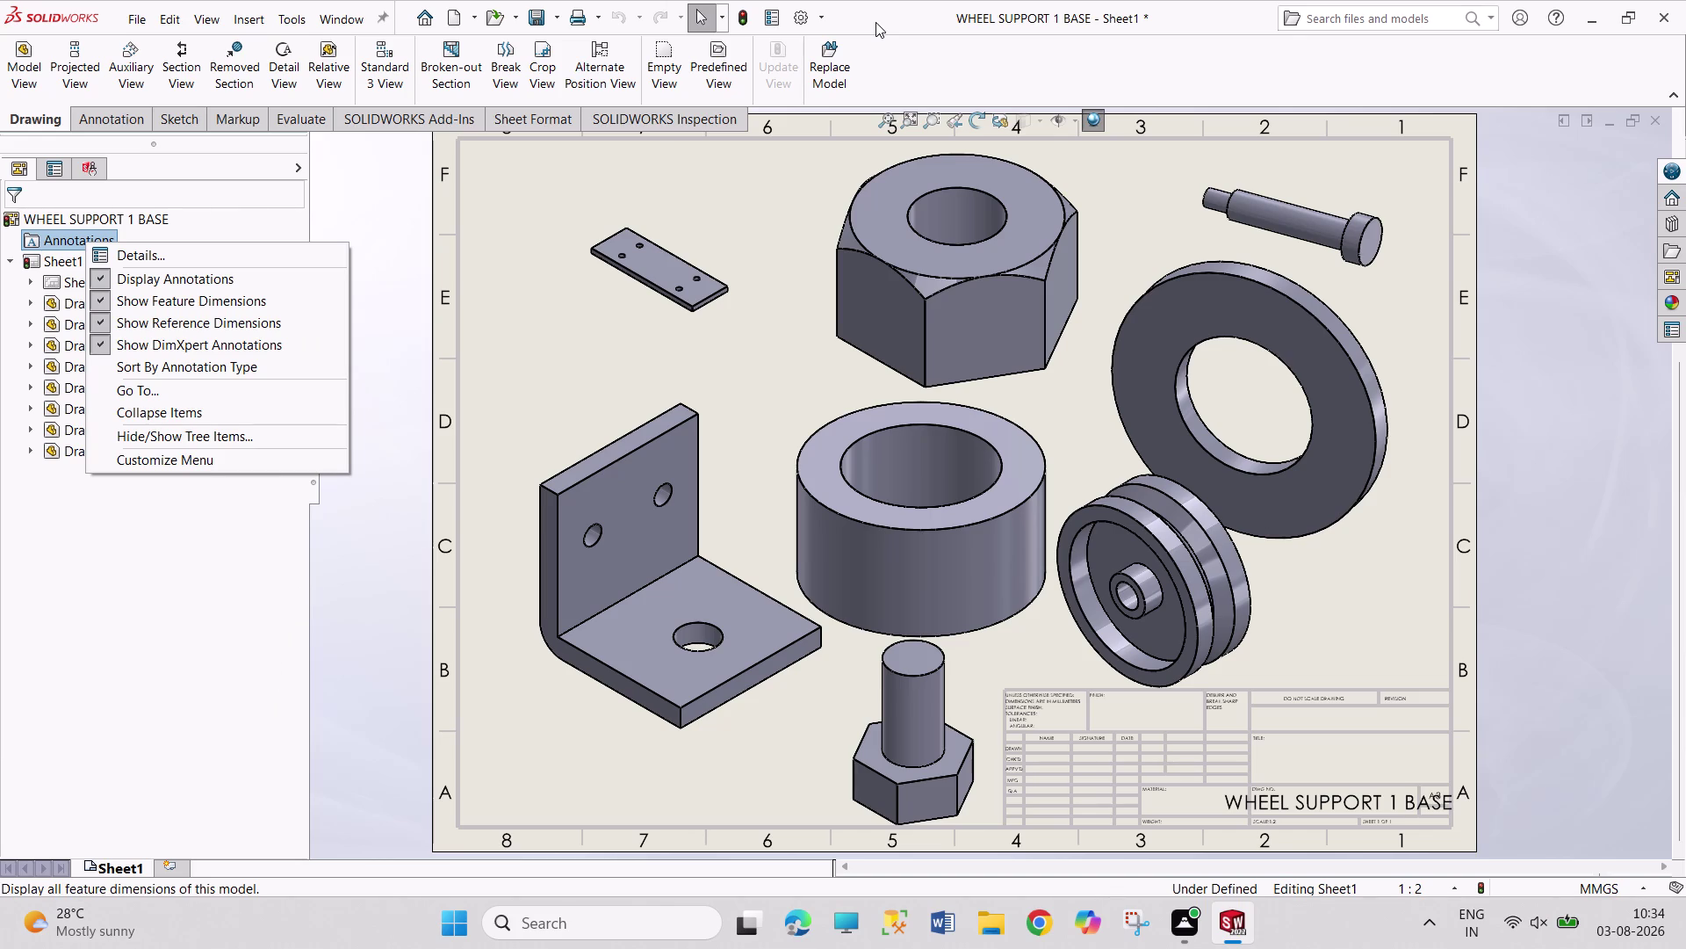
click(364, 571)
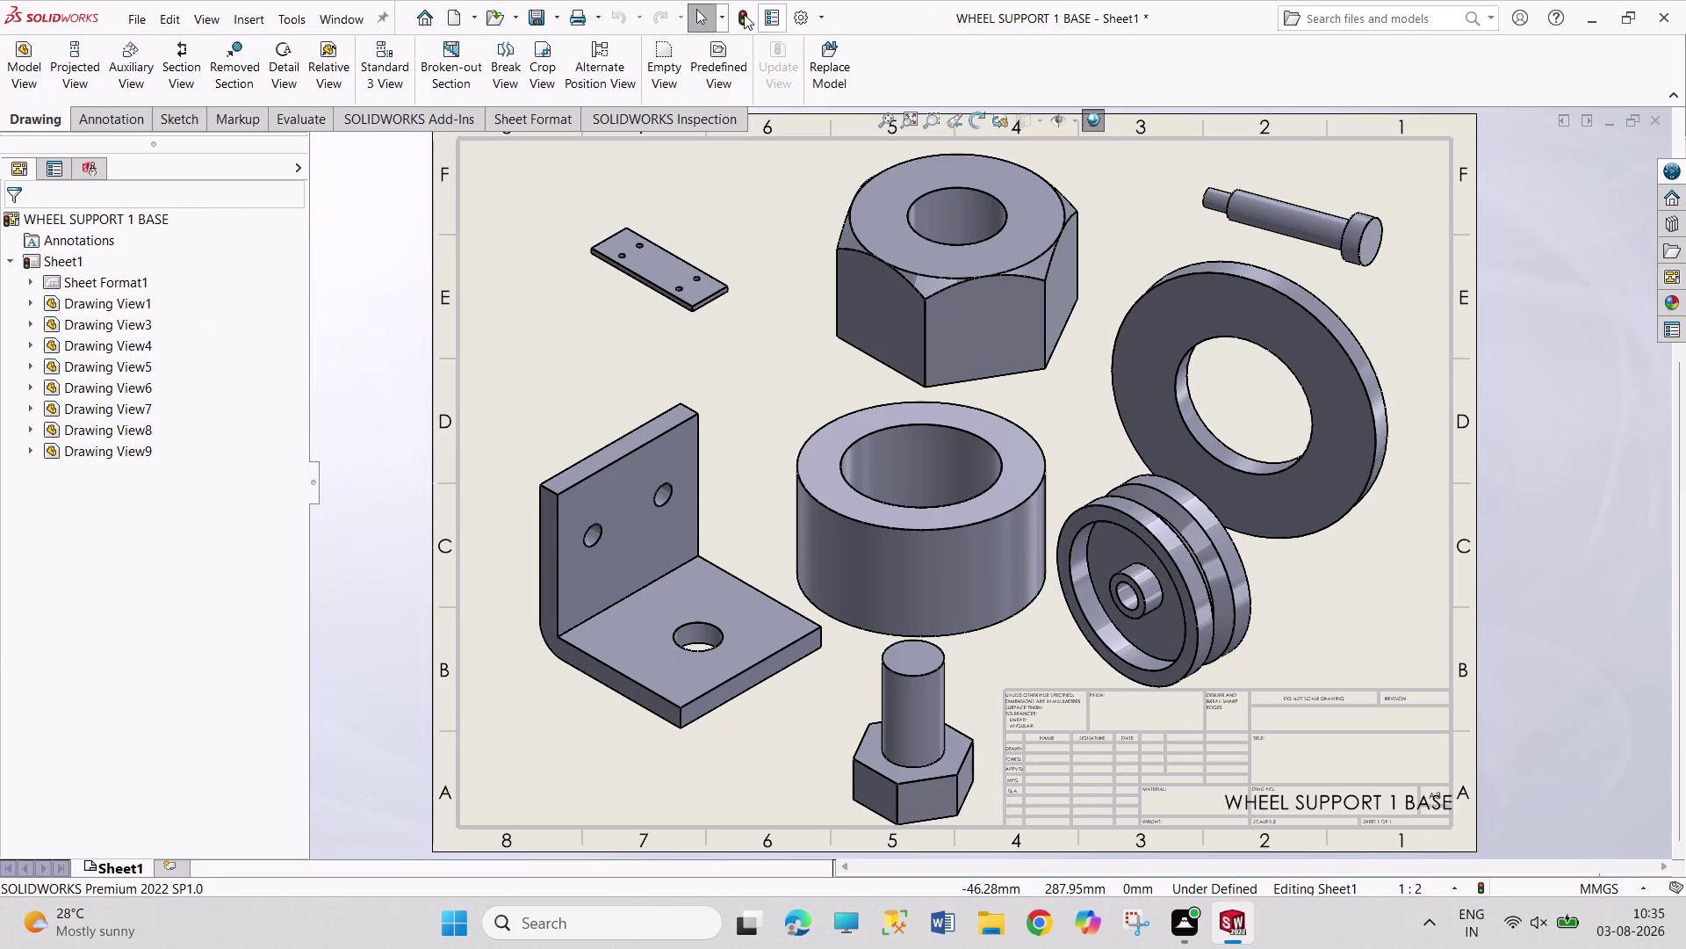
click(744, 14)
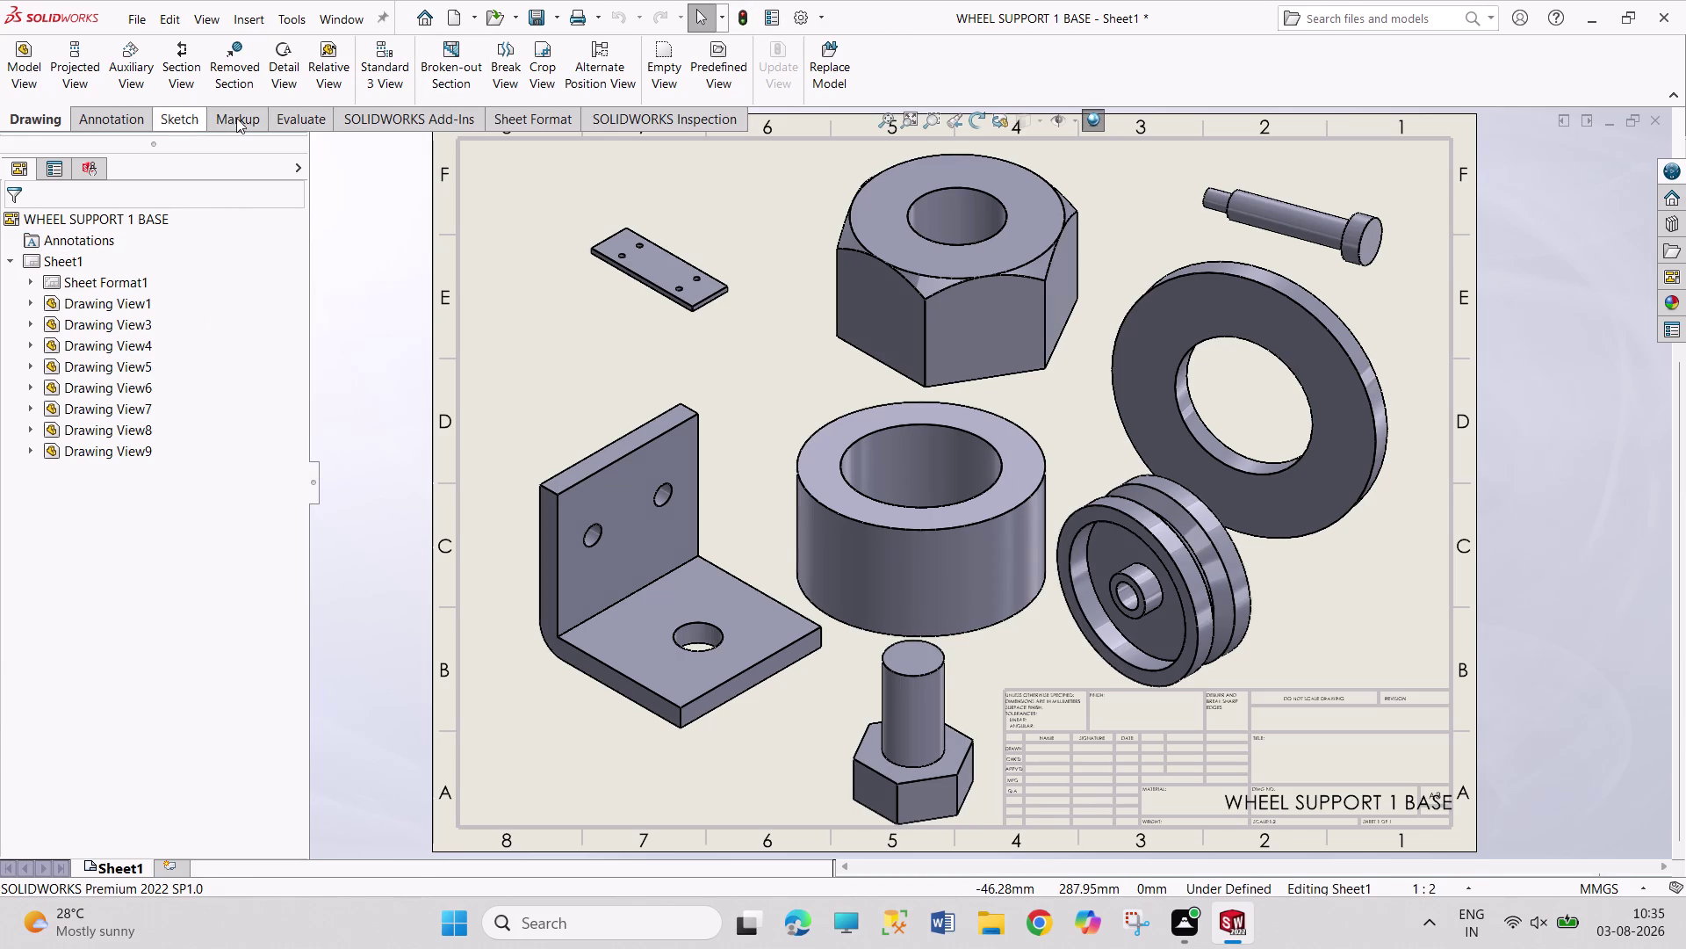
right_click(85, 253)
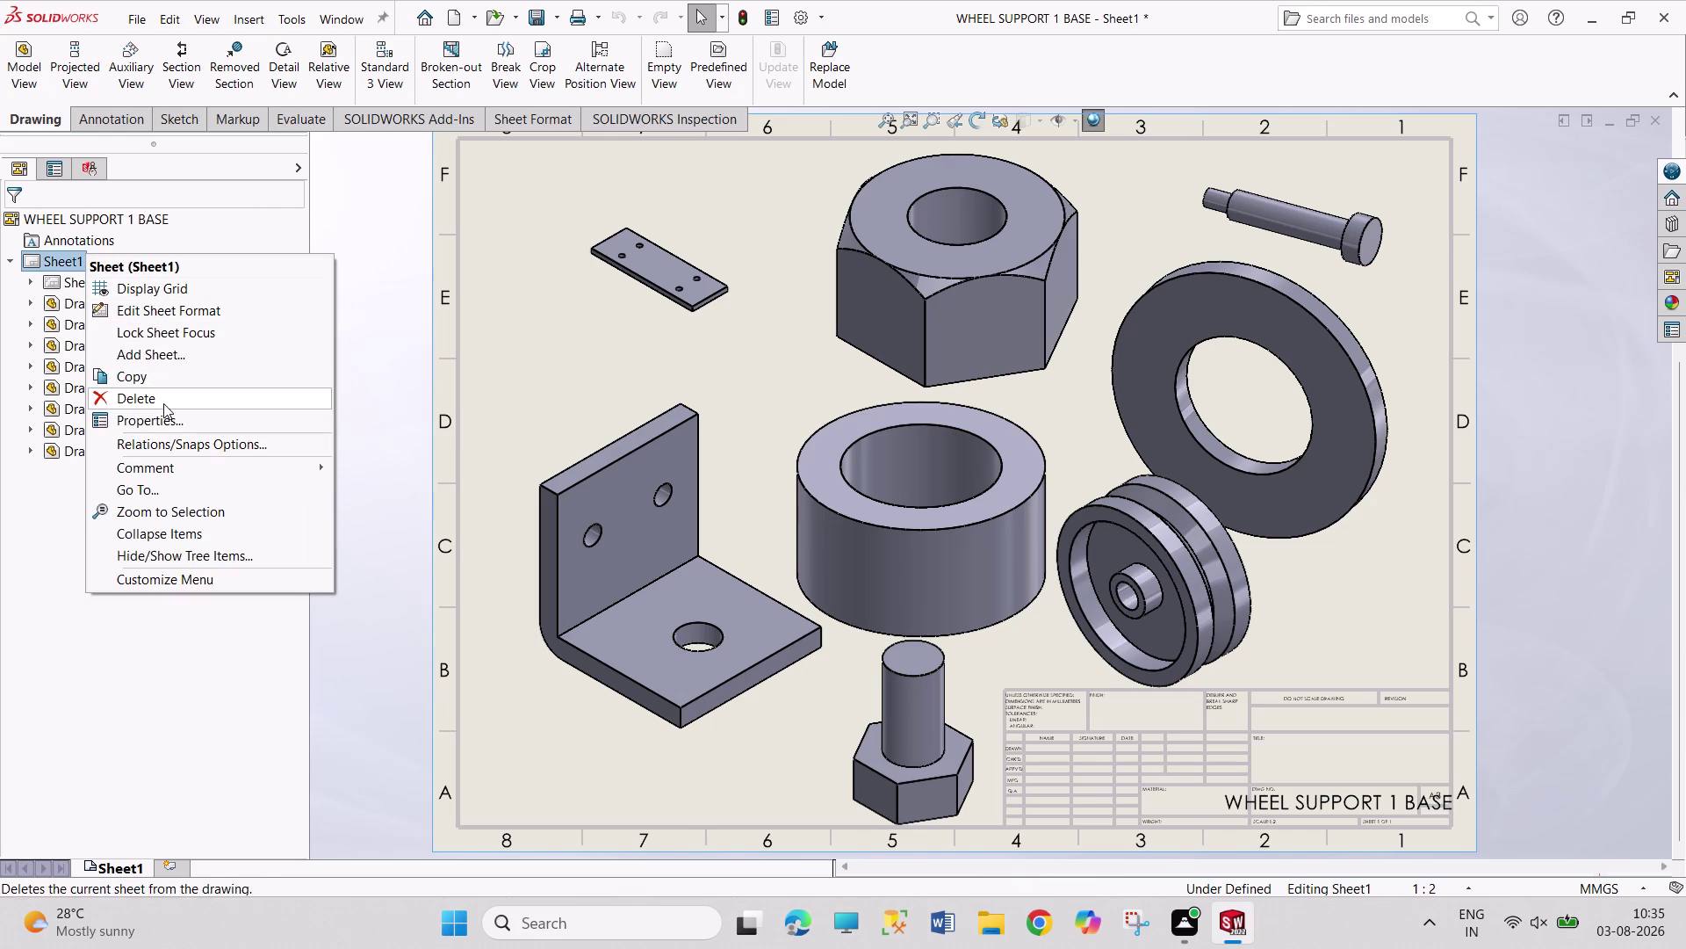
click(165, 416)
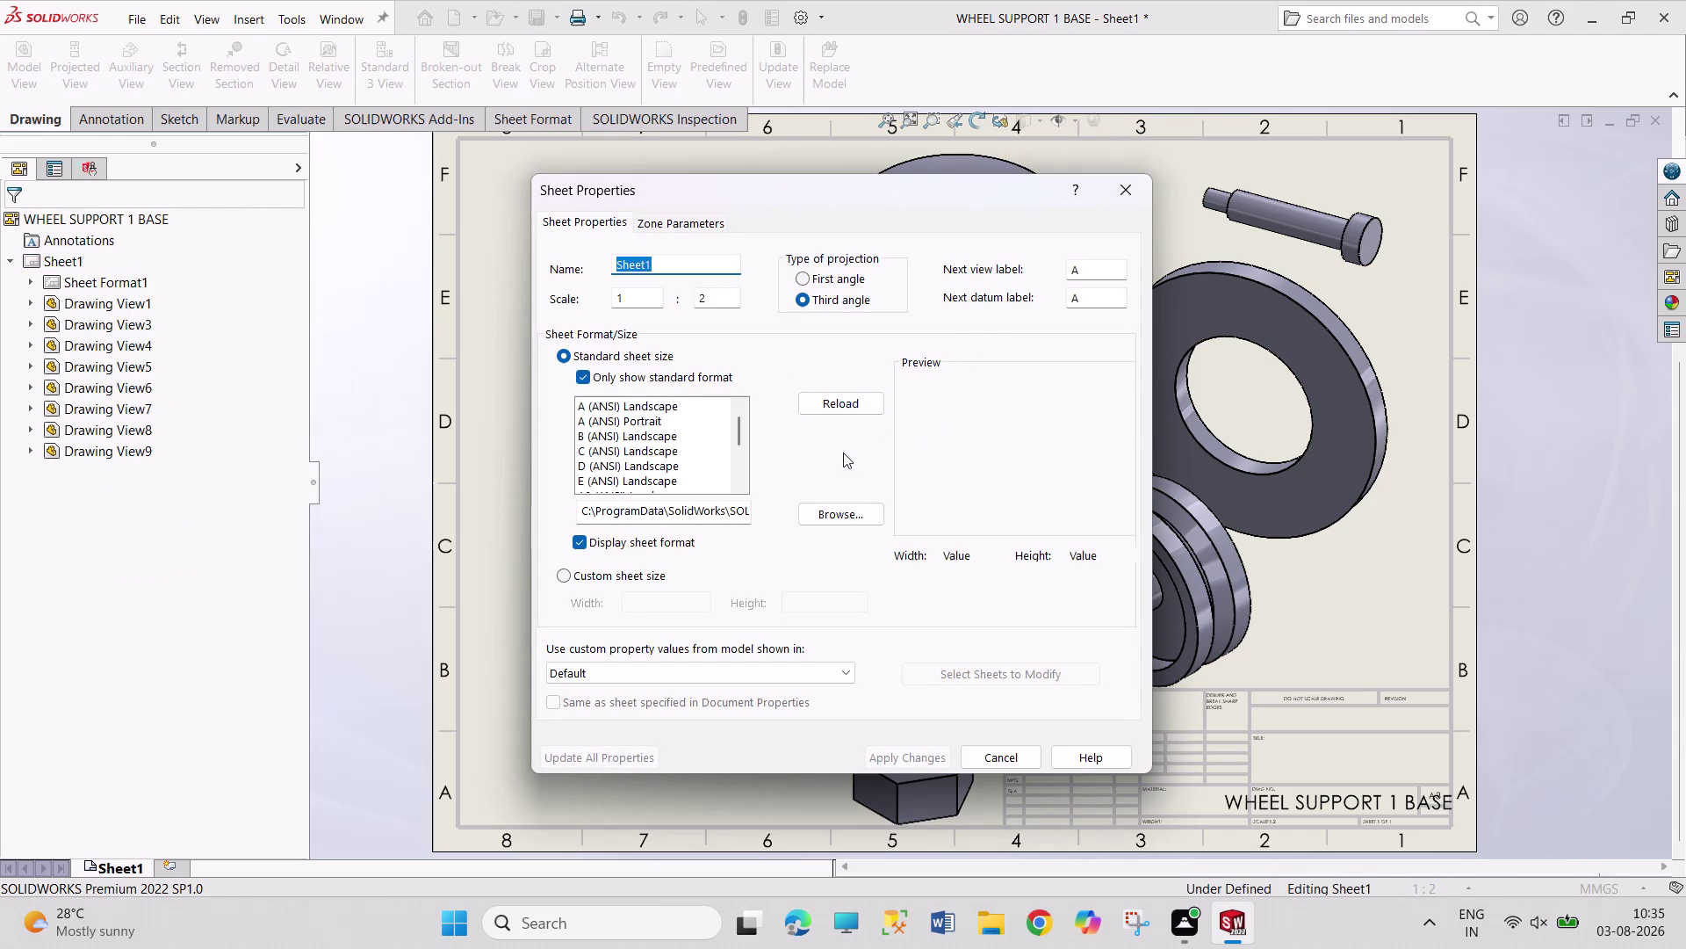
Try a custom sheet size, then switch back to the standard sheet size.
scroll(down, 3)
scroll(down, 3)
click(560, 579)
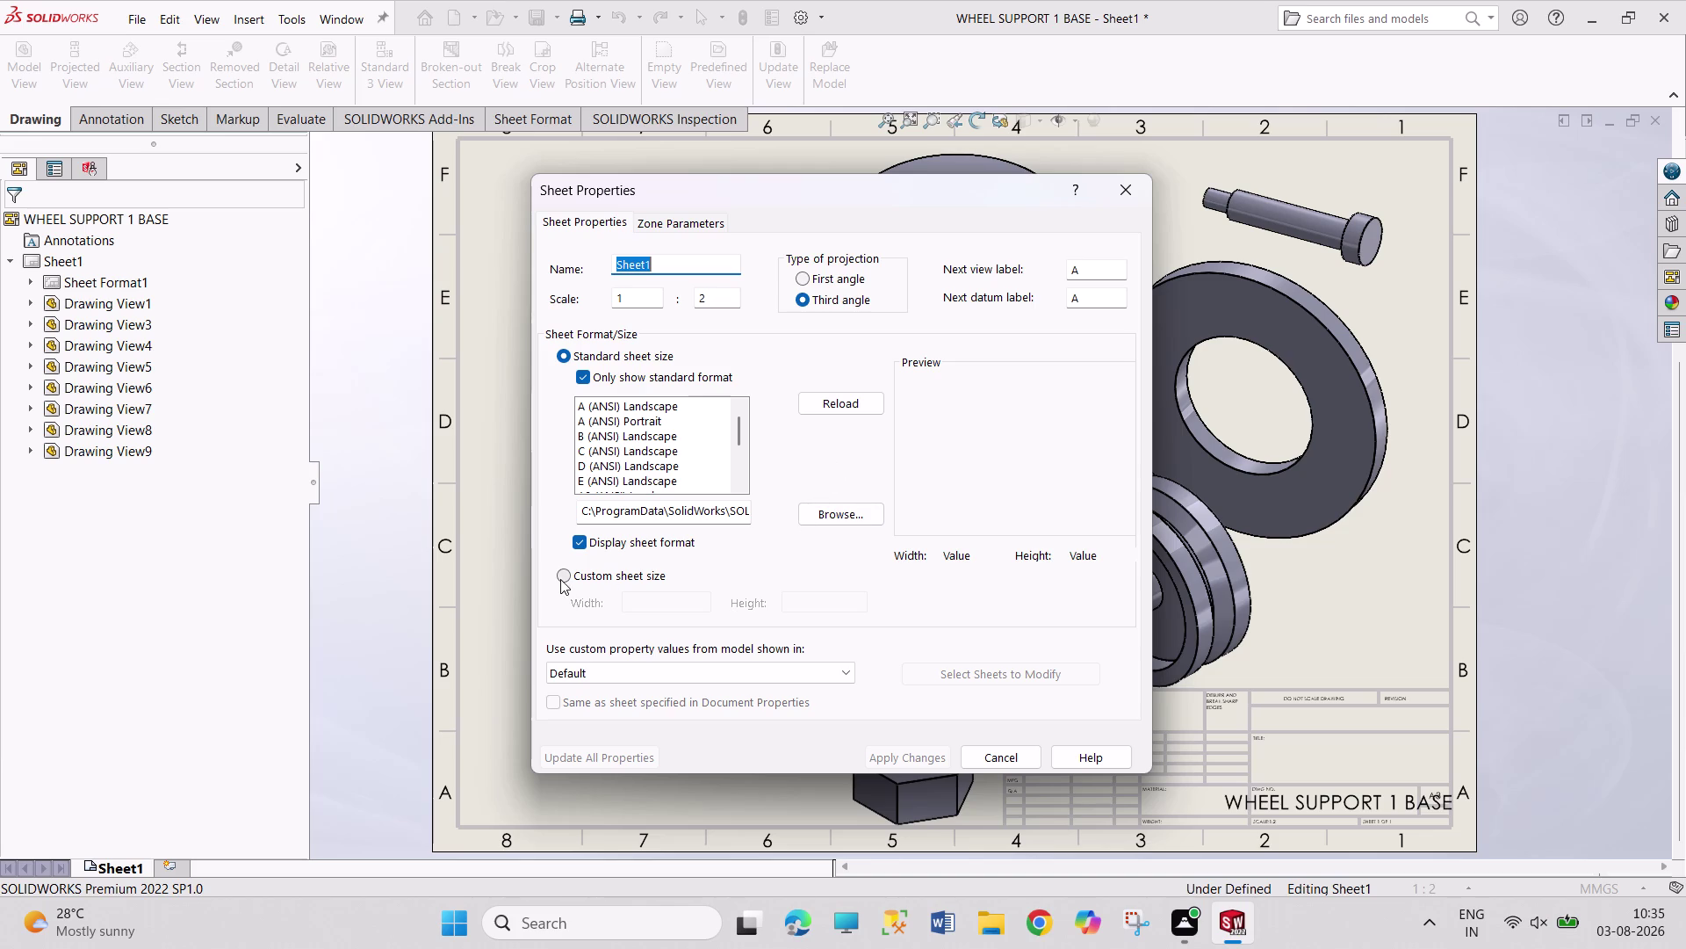
click(560, 579)
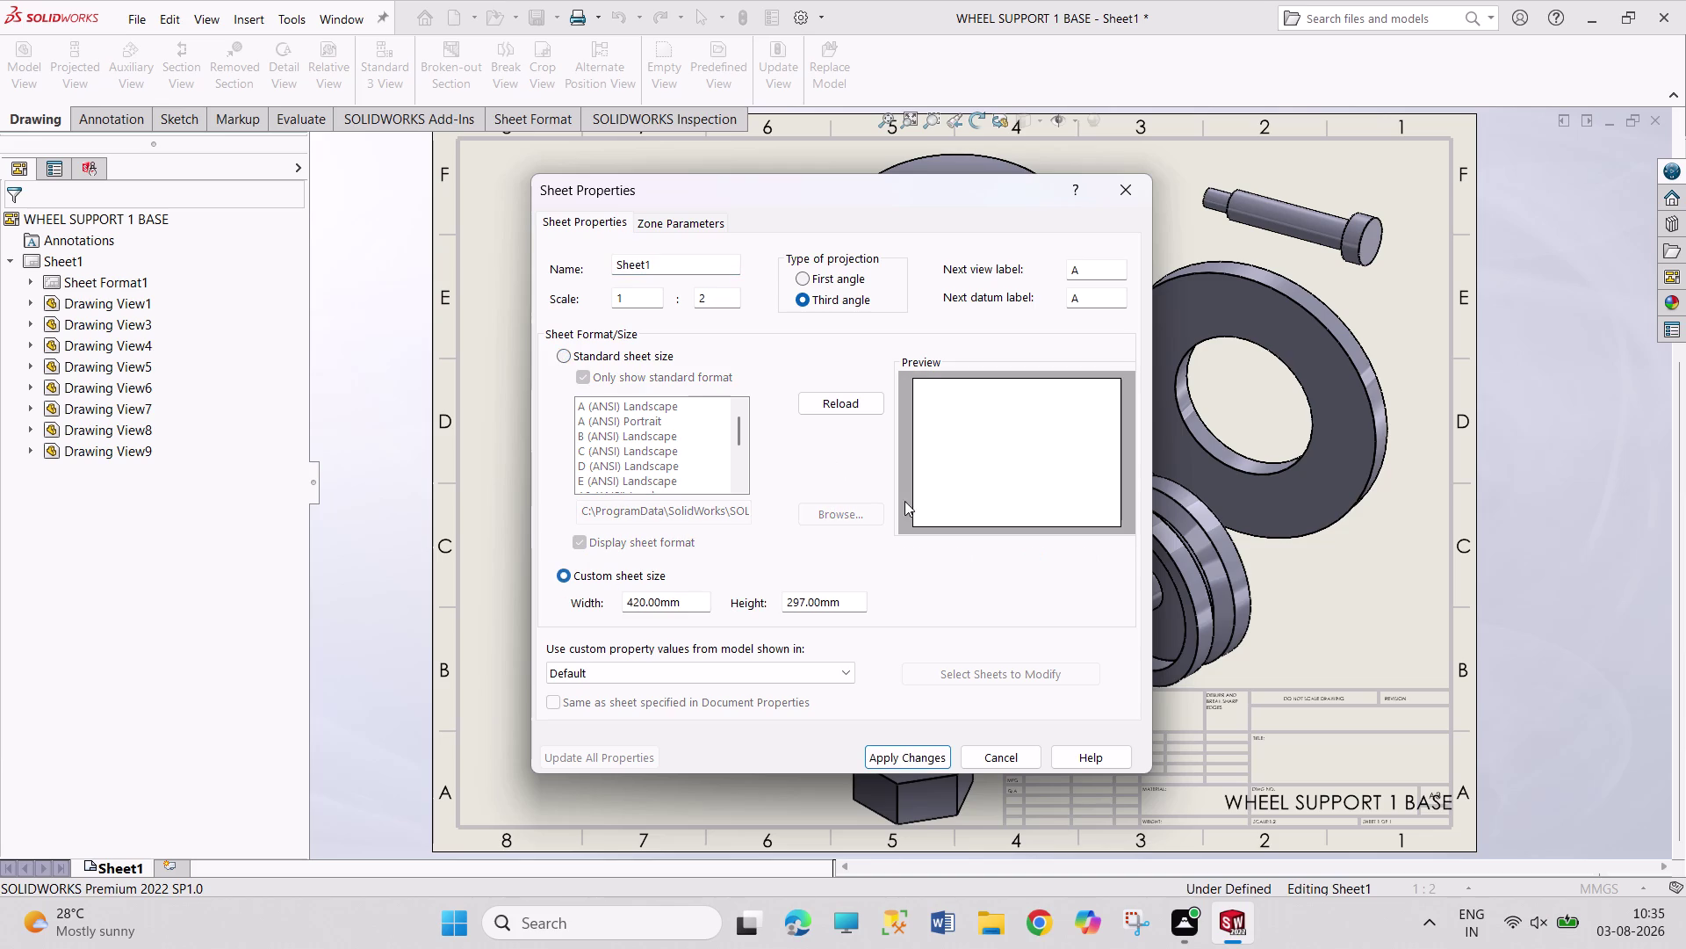
click(932, 561)
click(571, 359)
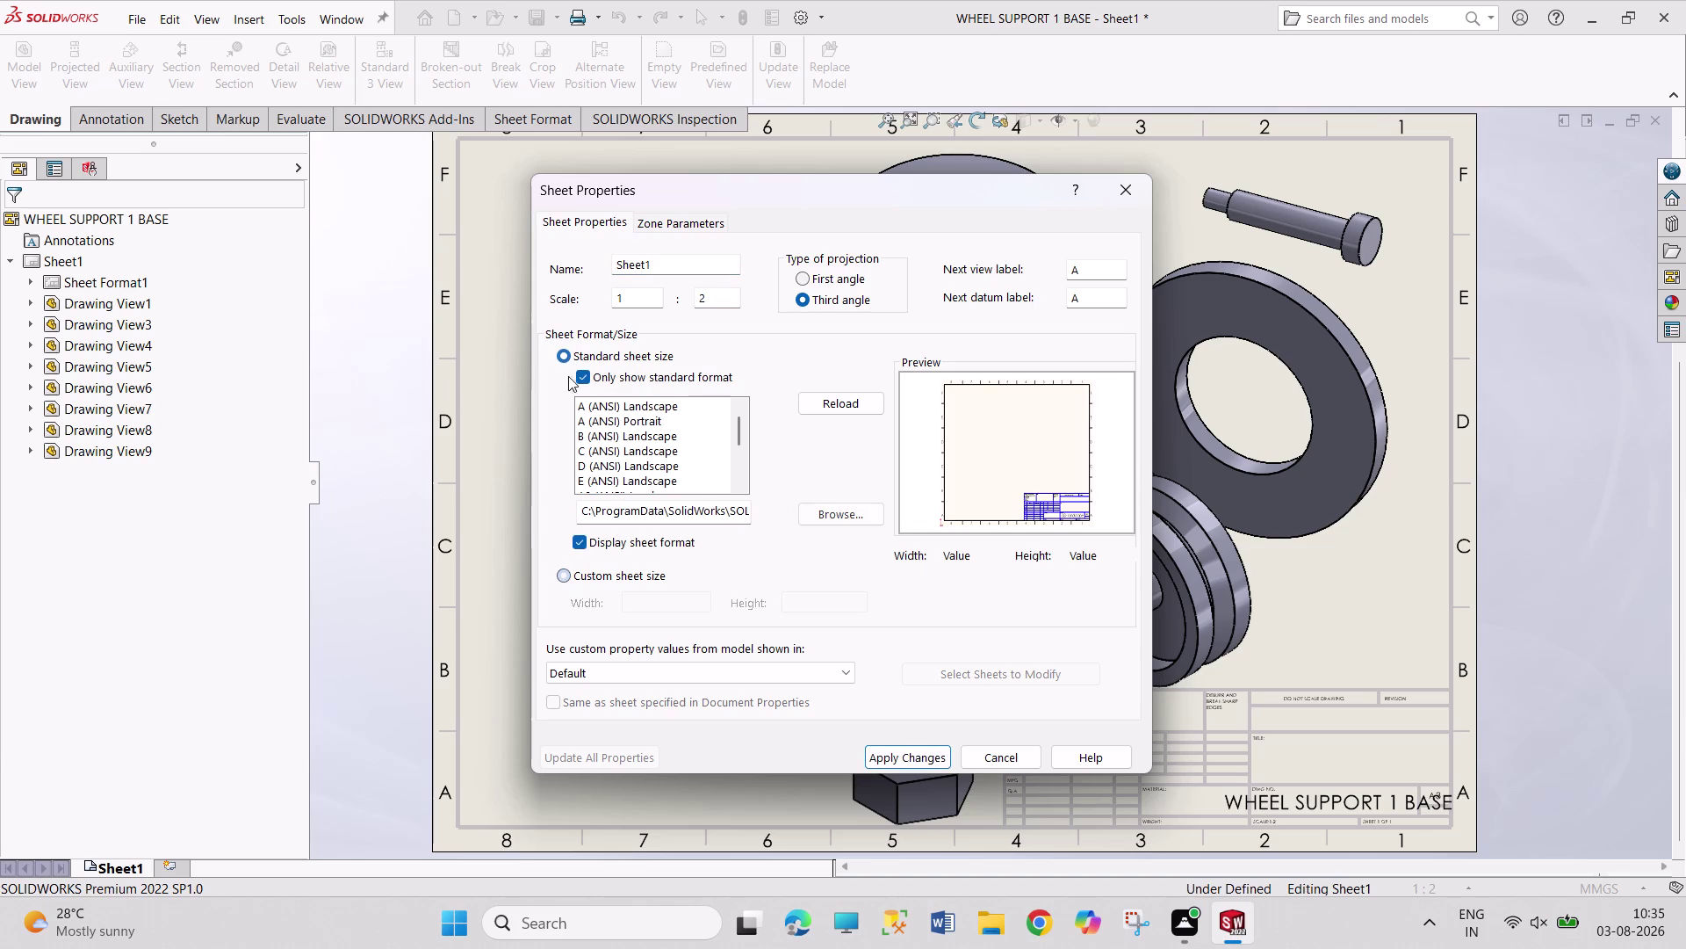
scroll(down, 3)
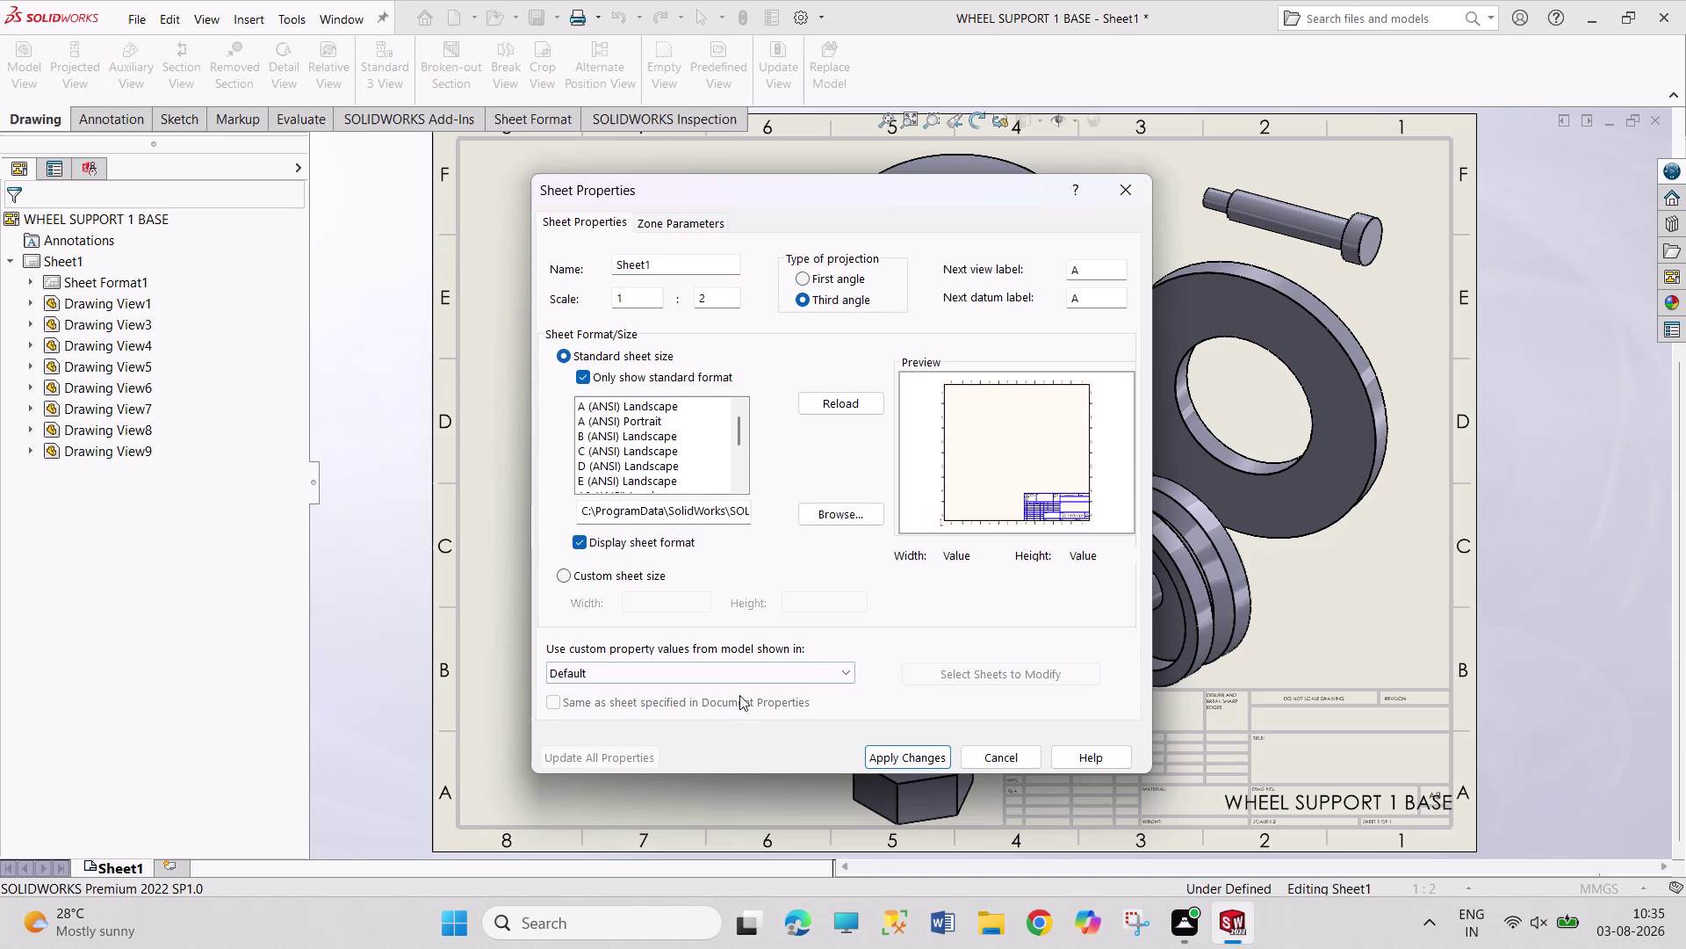
click(783, 678)
scroll(down, 3)
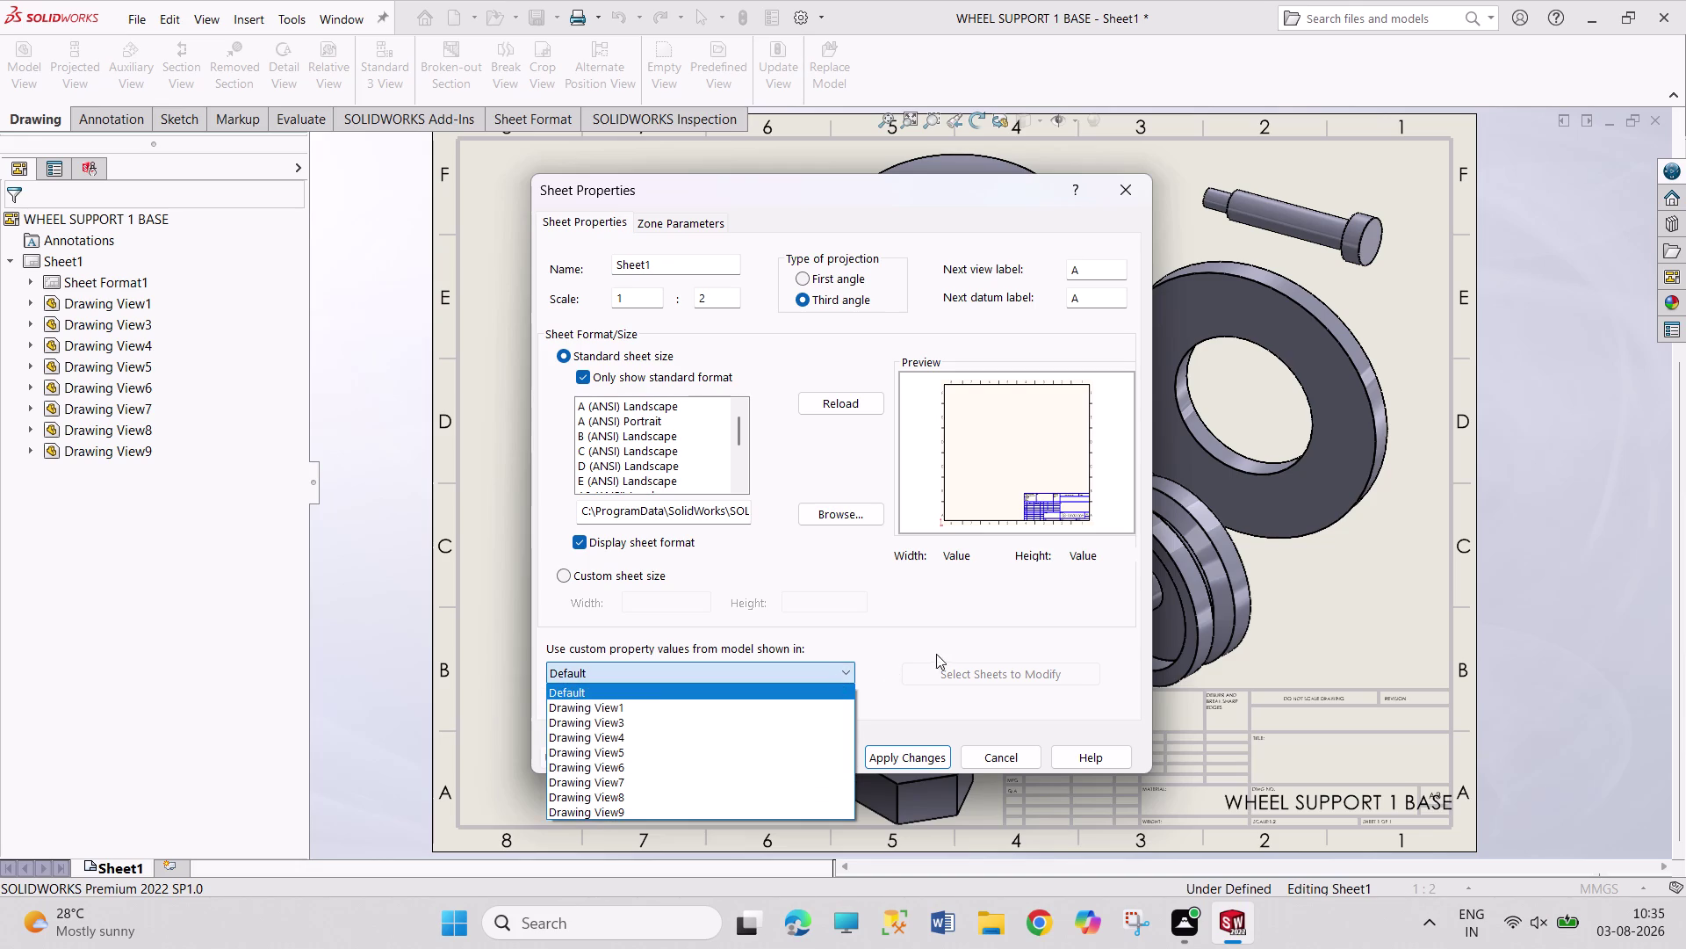
Set the sheet scale to 1:5 and apply it.
click(893, 668)
scroll(up, 3)
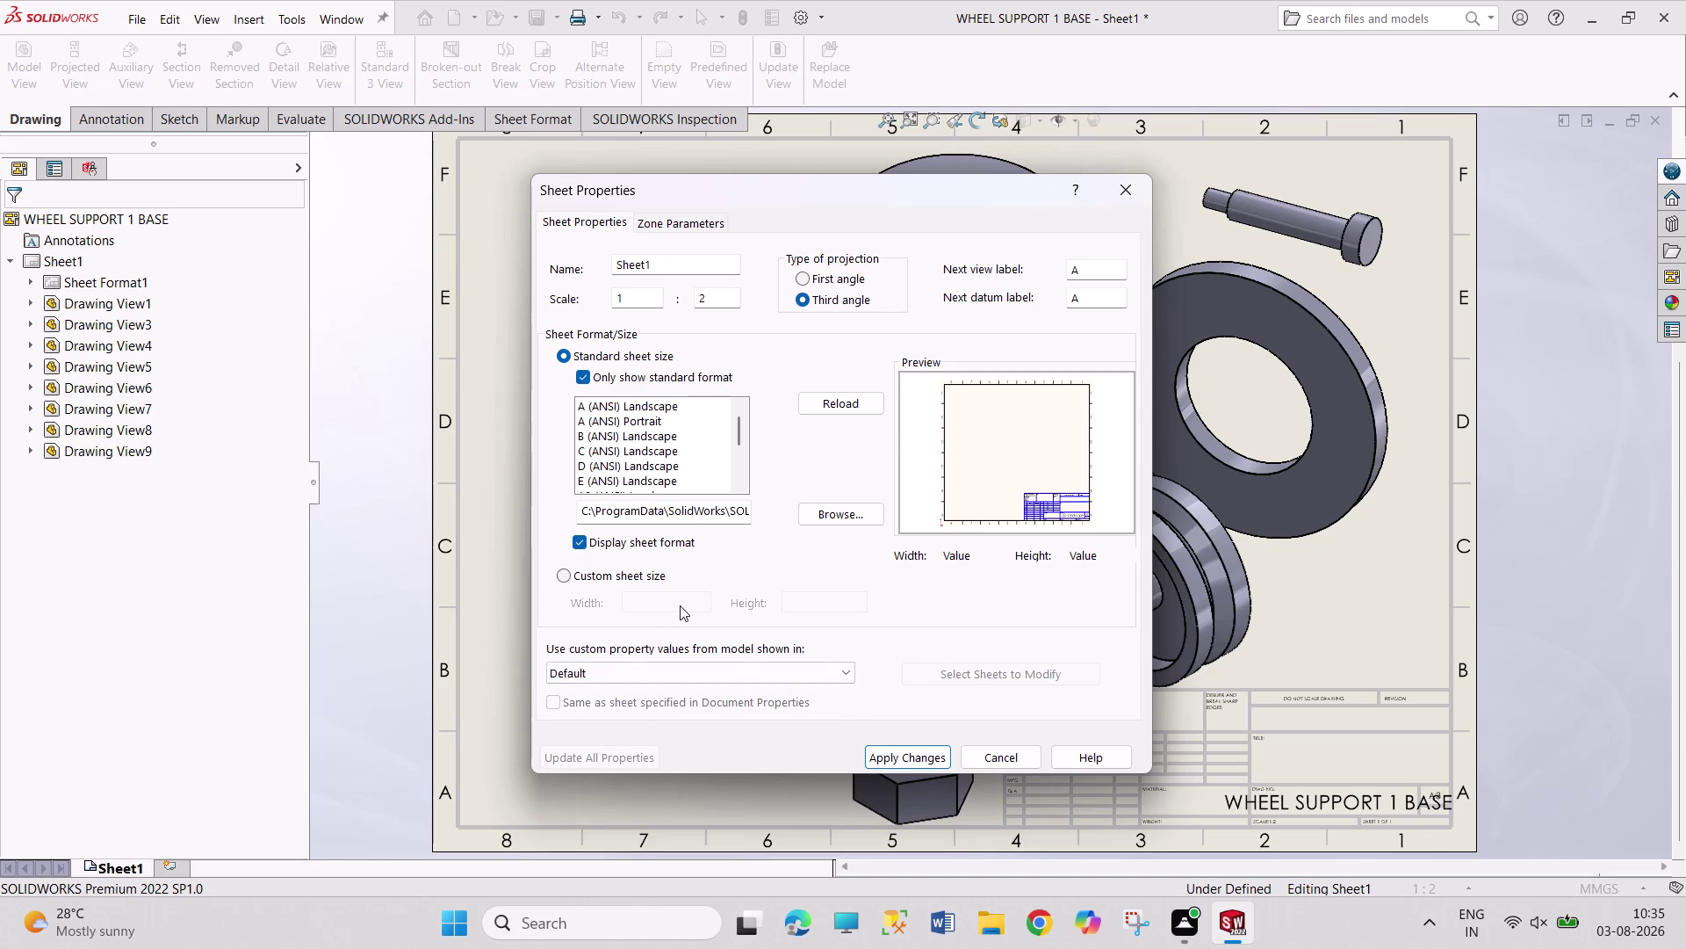
scroll(up, 3)
drag(711, 301, 695, 301)
key(5)
key(Return)
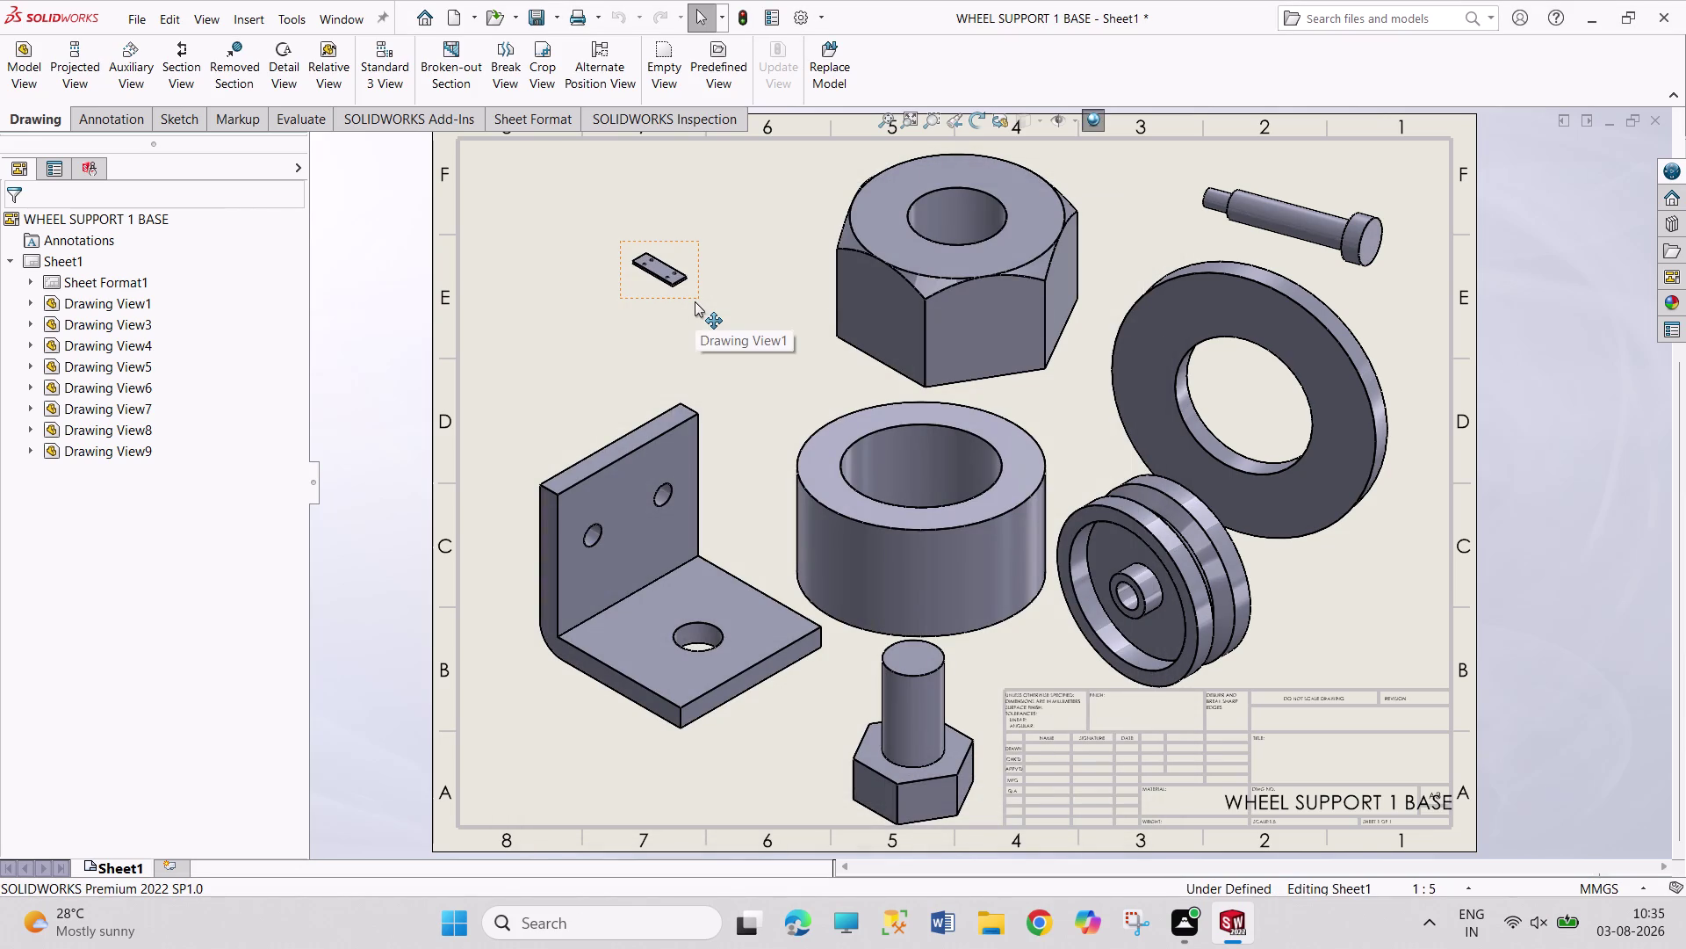
Check the bracket view's settings, then reopen Sheet1's properties showing the 1:5 scale.
click(590, 504)
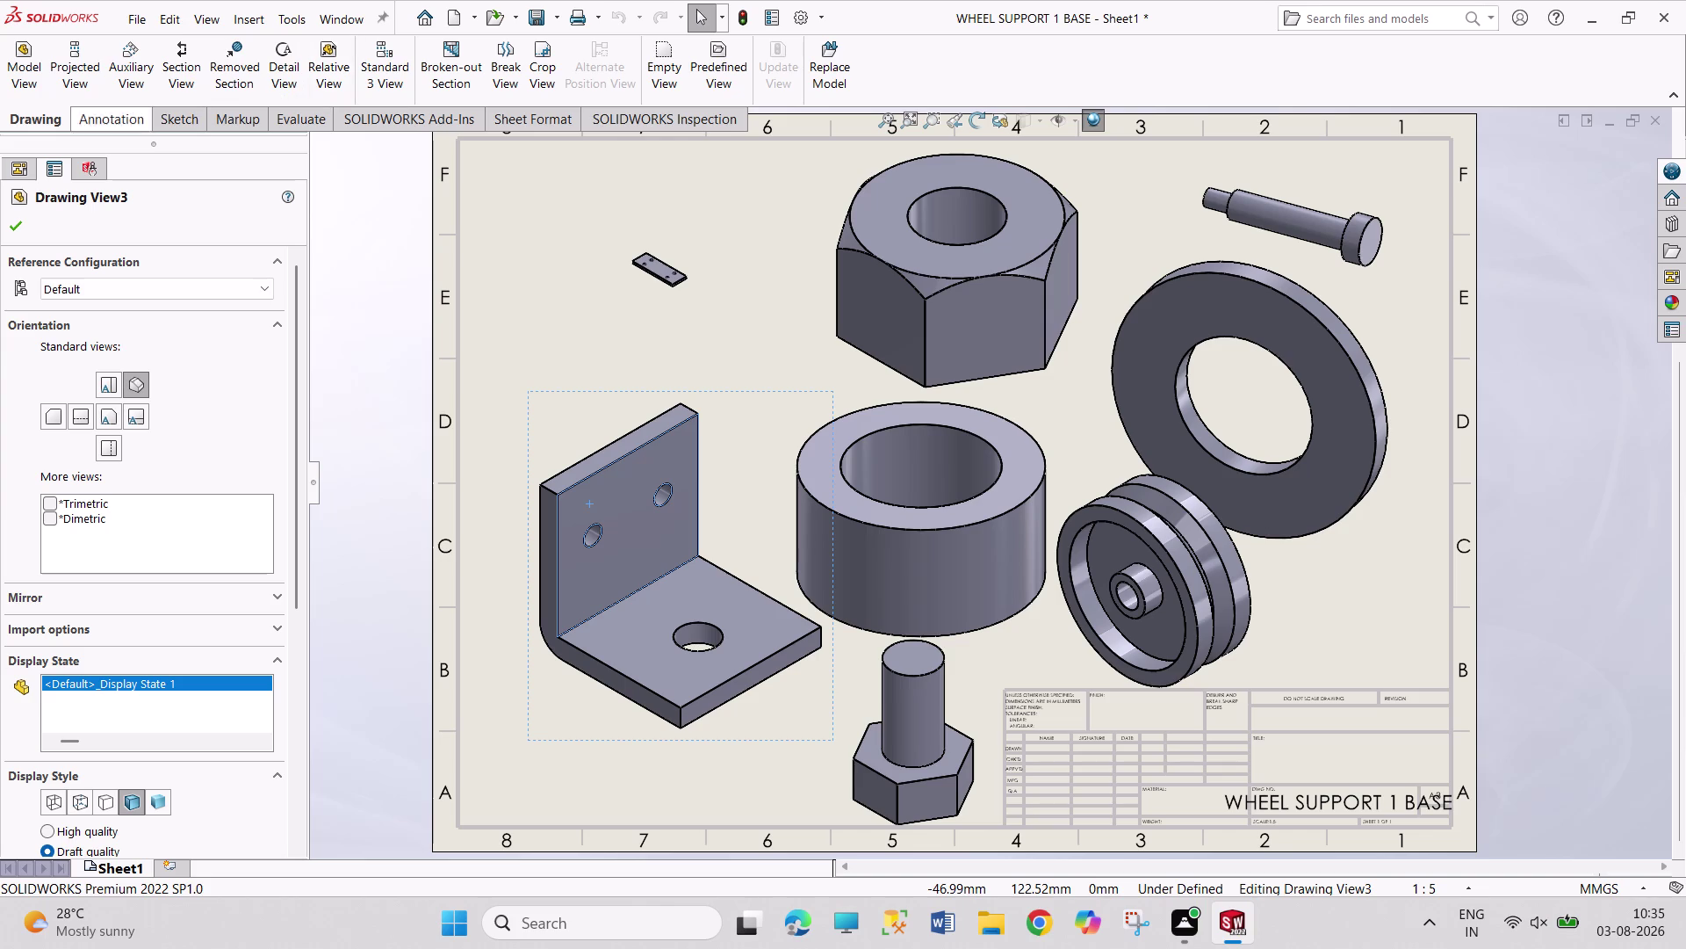
click(18, 222)
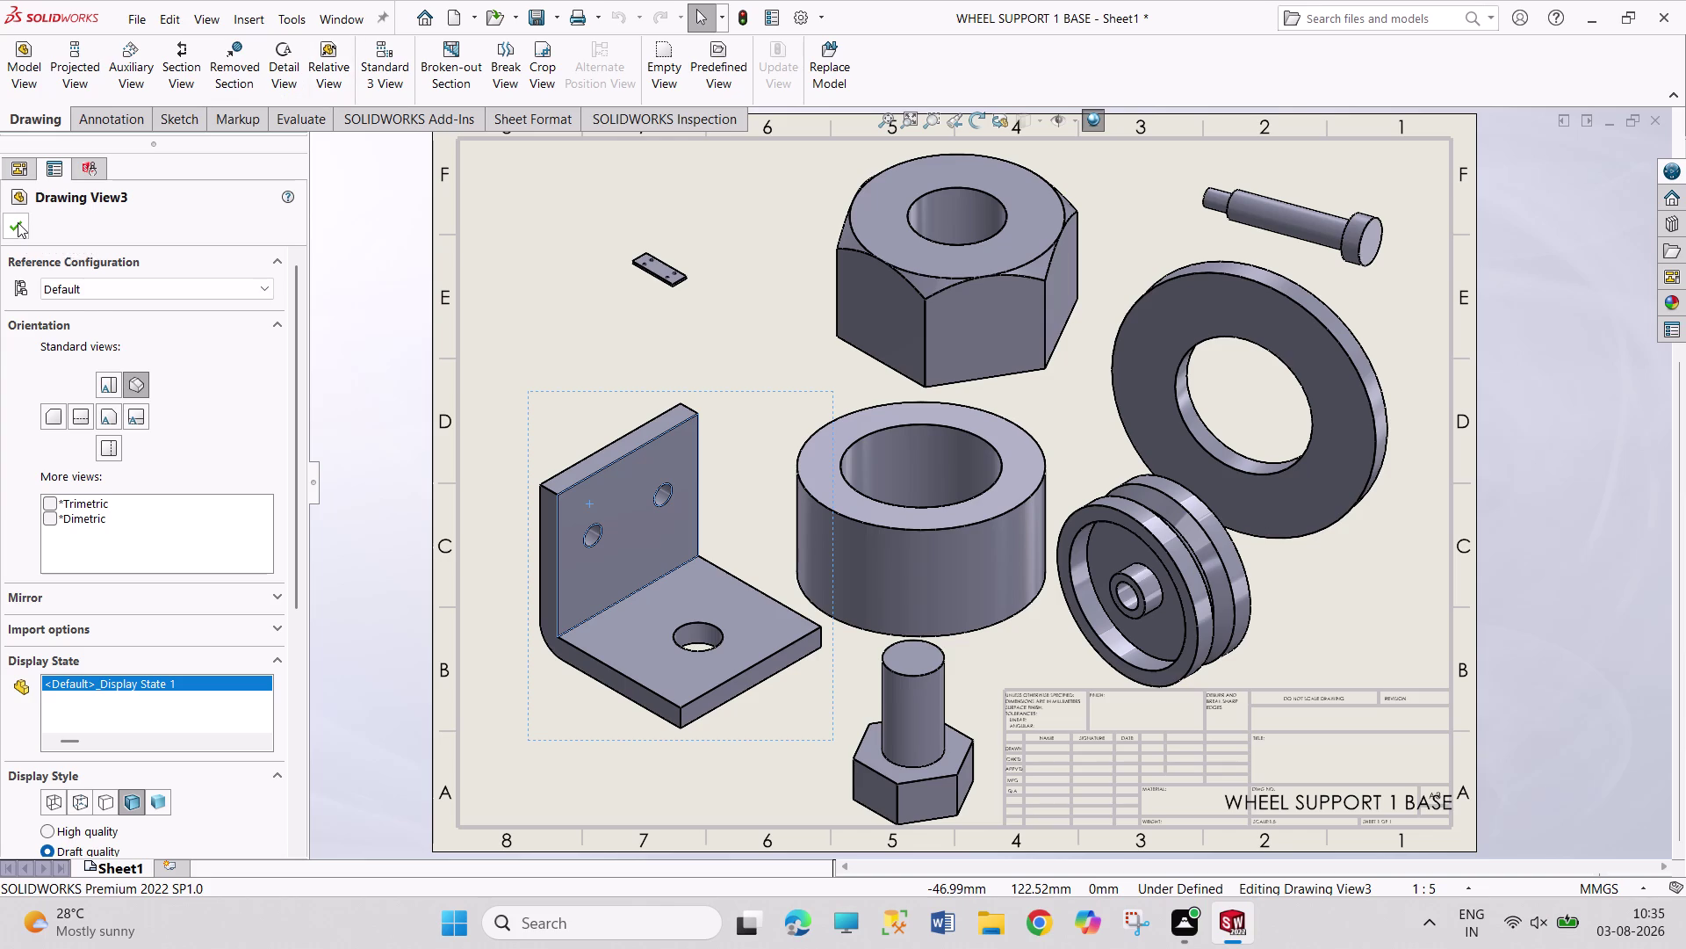
right_click(54, 261)
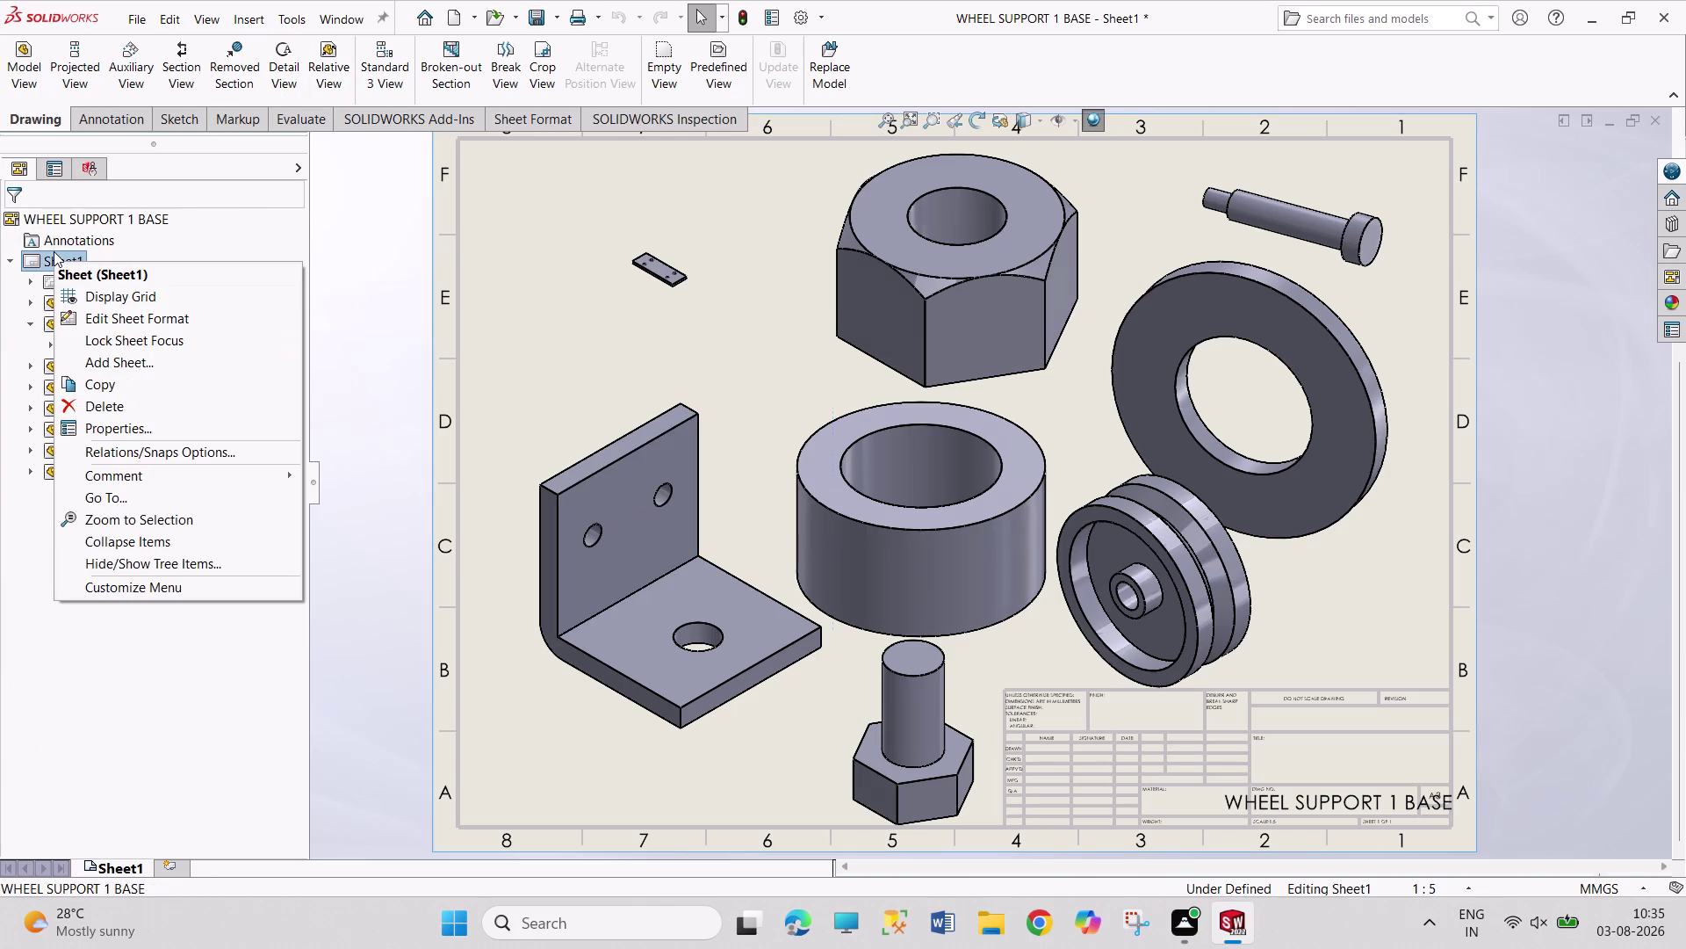
click(126, 426)
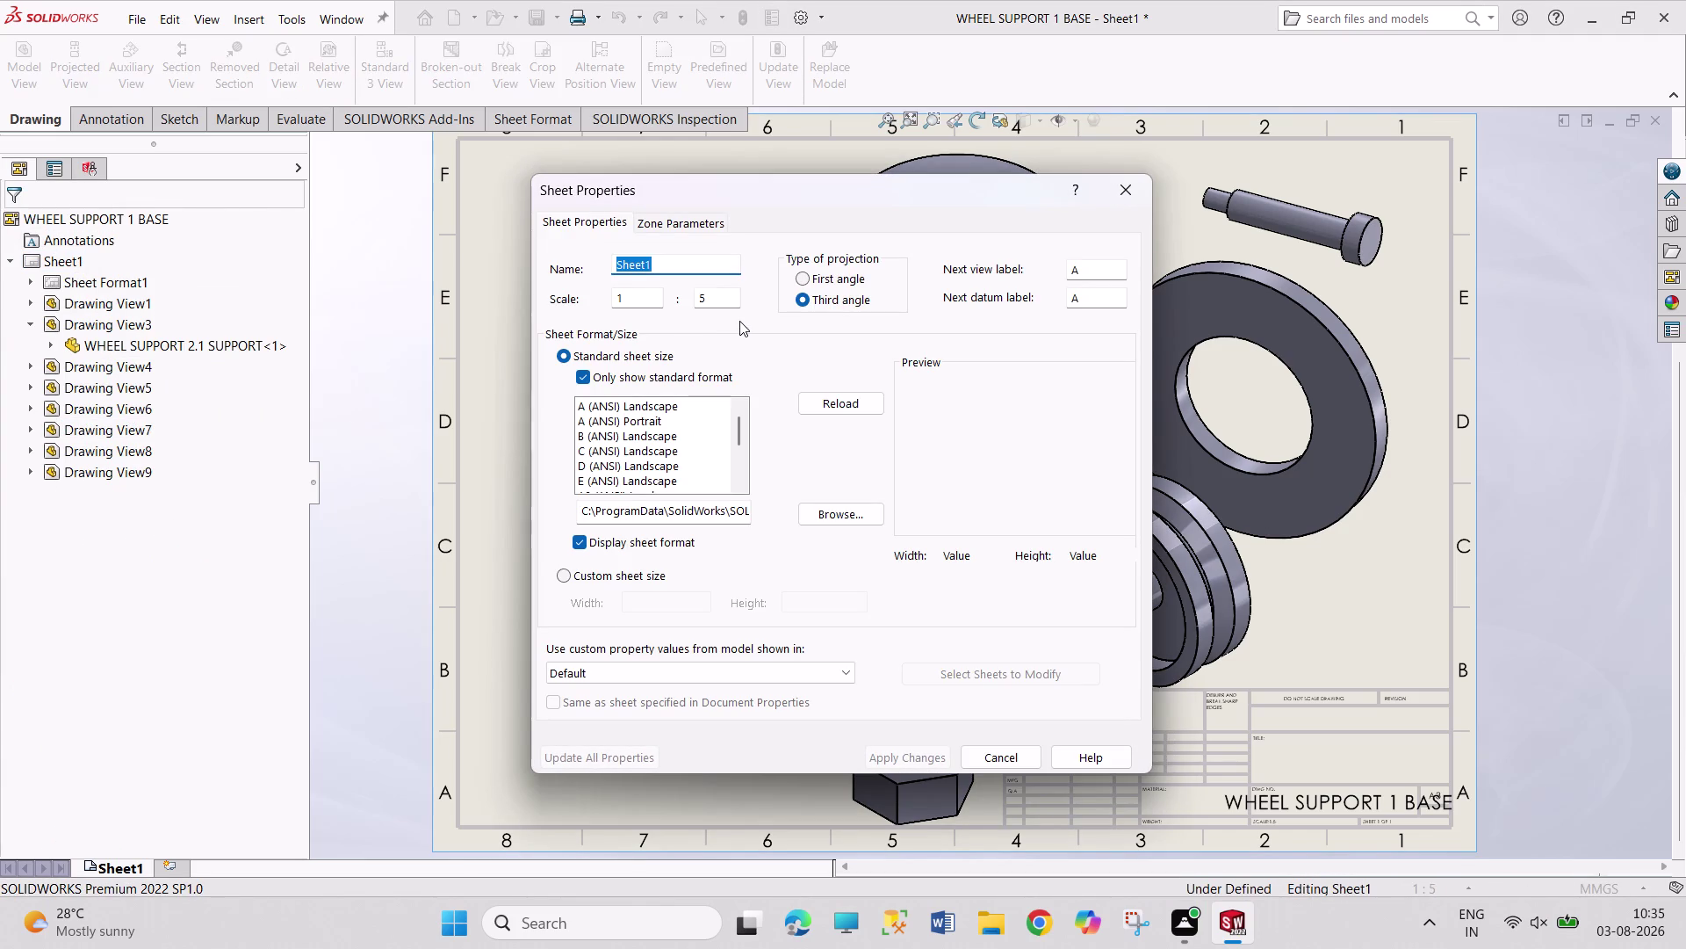
Close the sheet properties unchanged and undo the last few changes.
click(1146, 191)
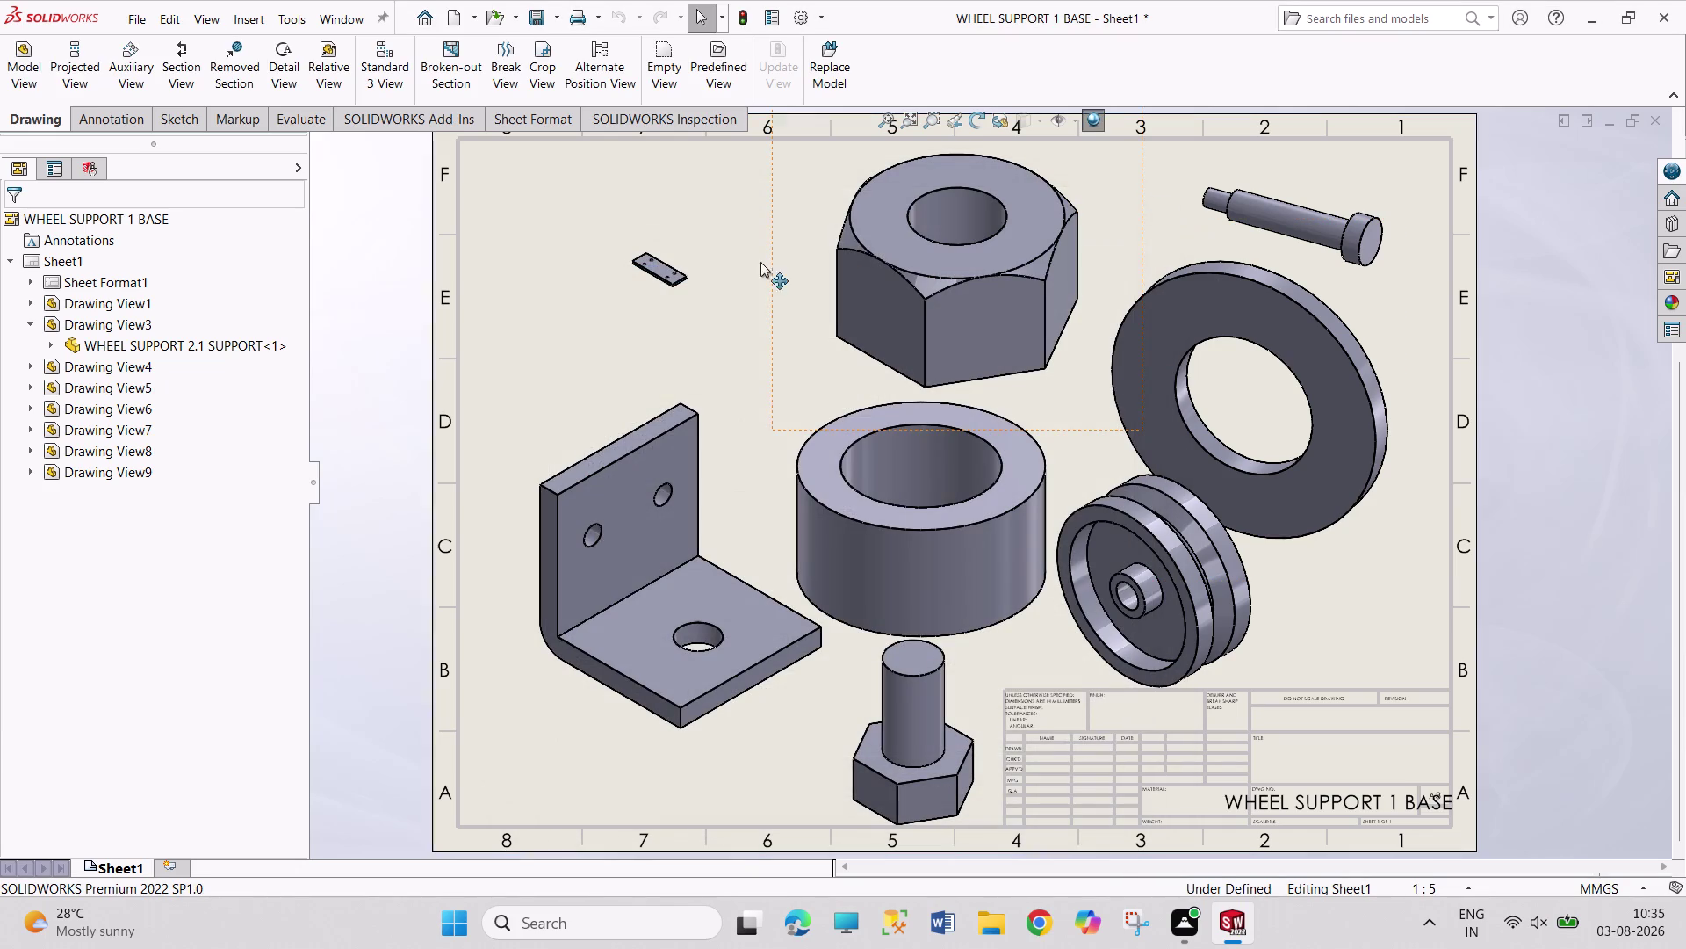
key(ctrl+z)
key(ctrl+z)
key(ctrl+z)
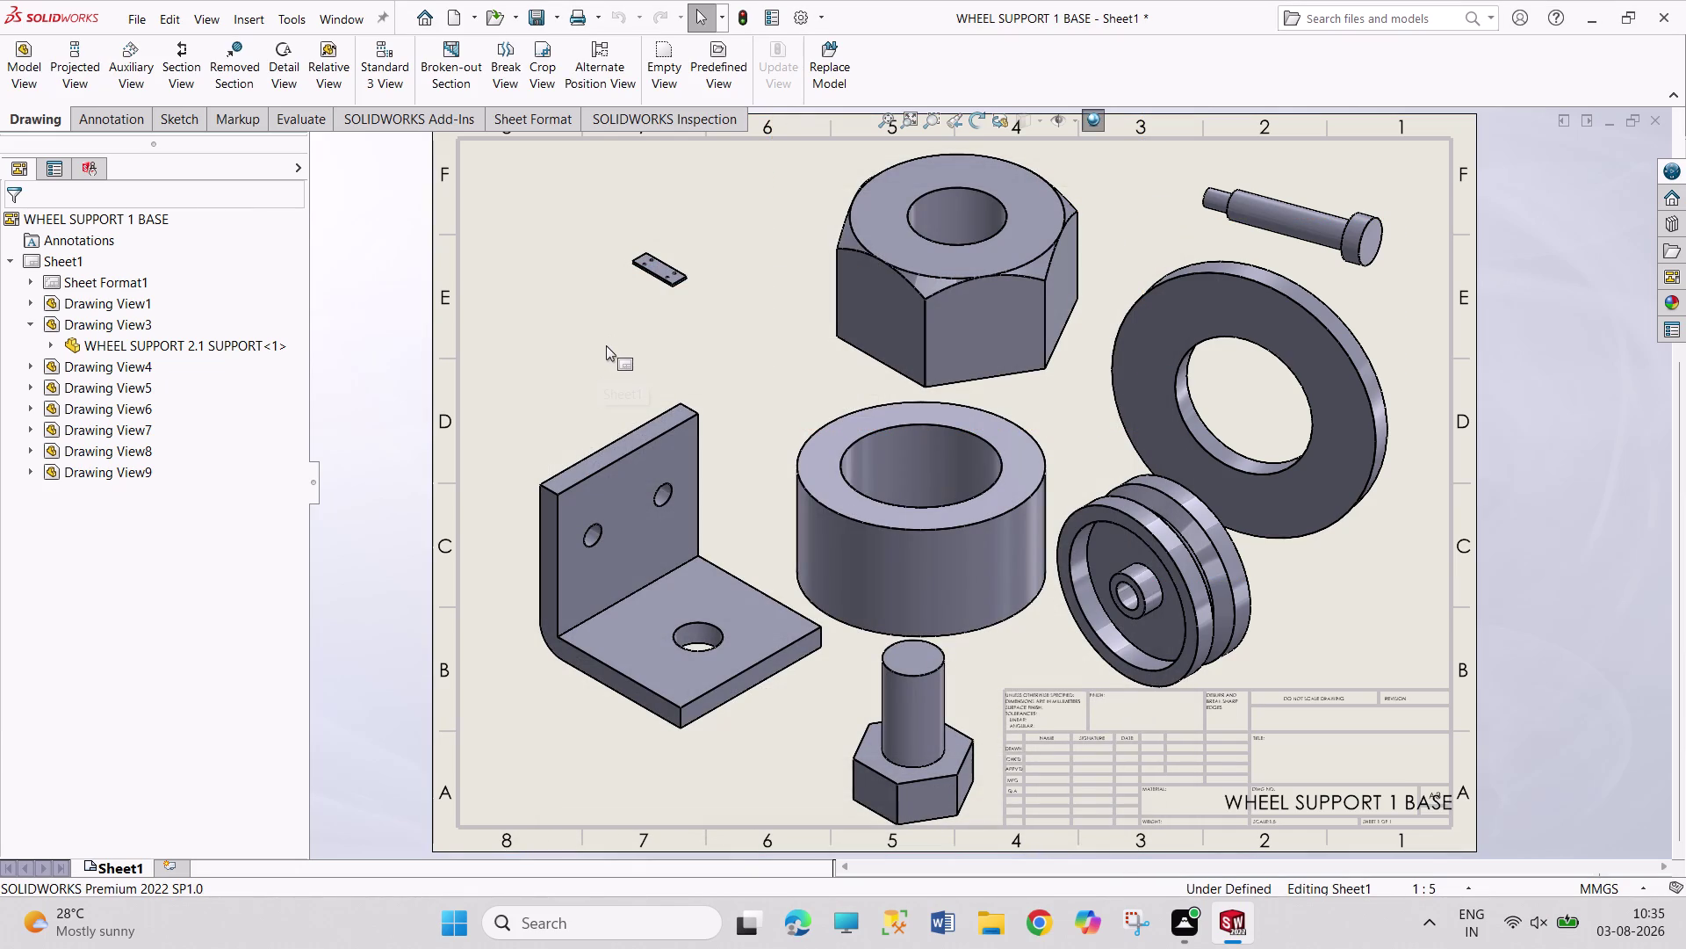
Change Sheet1's scale denominator from 5 to 2 for a 1:2 sheet scale.
right_click(101, 218)
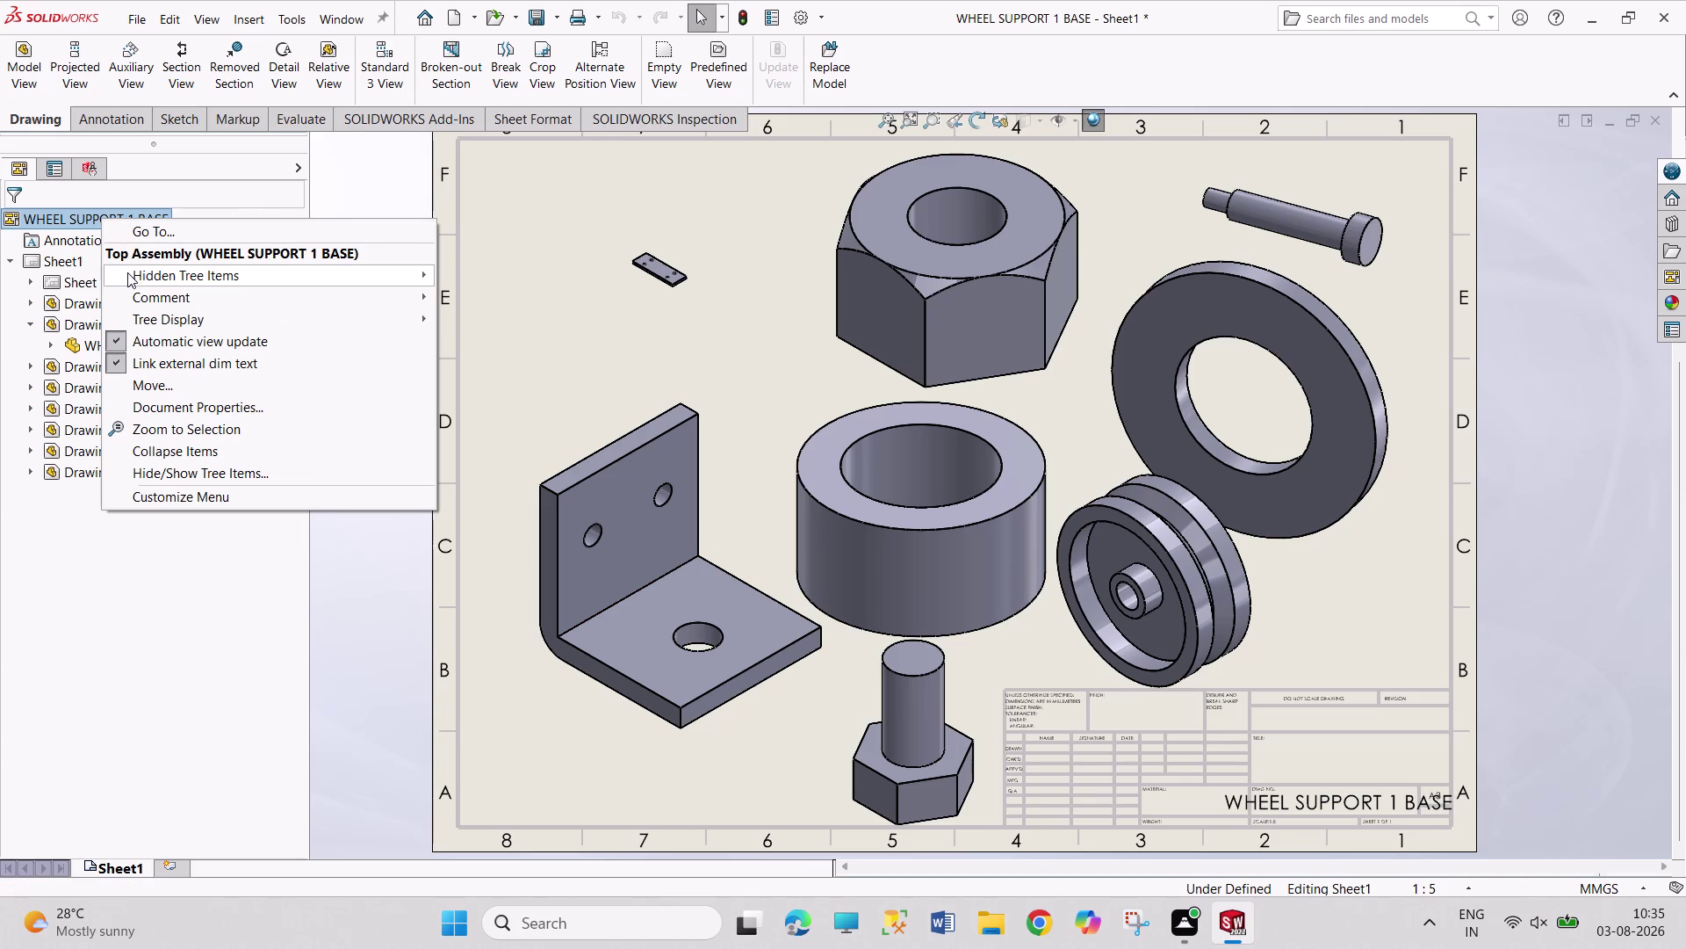
right_click(55, 264)
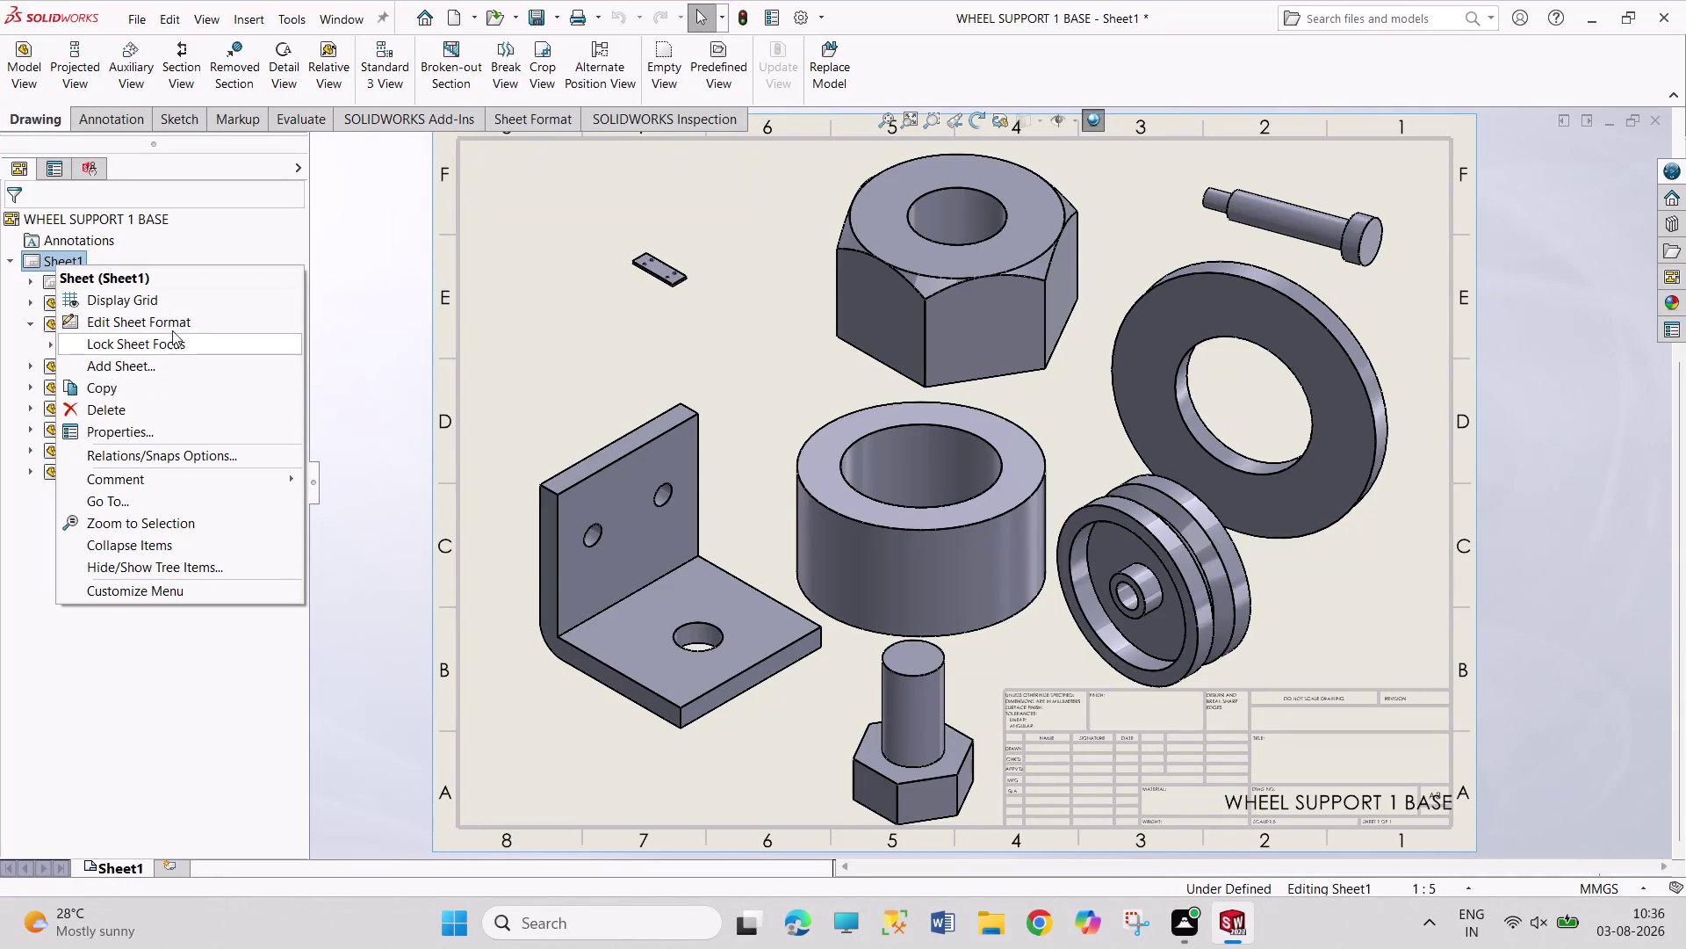
click(175, 428)
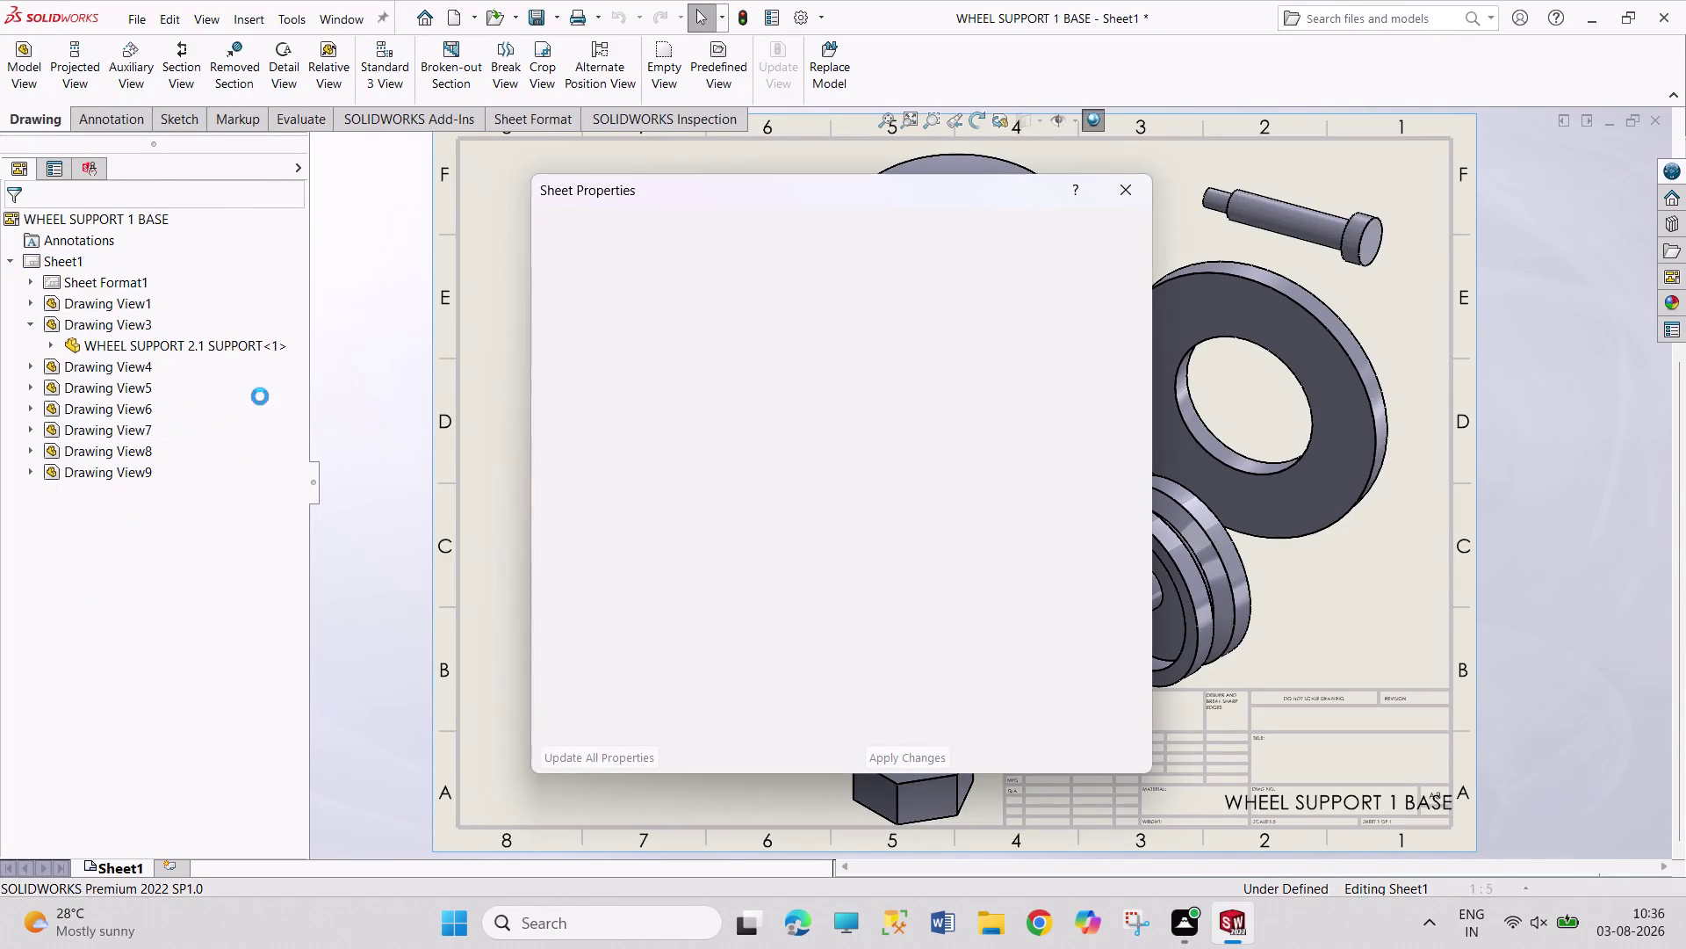
drag(721, 301, 683, 287)
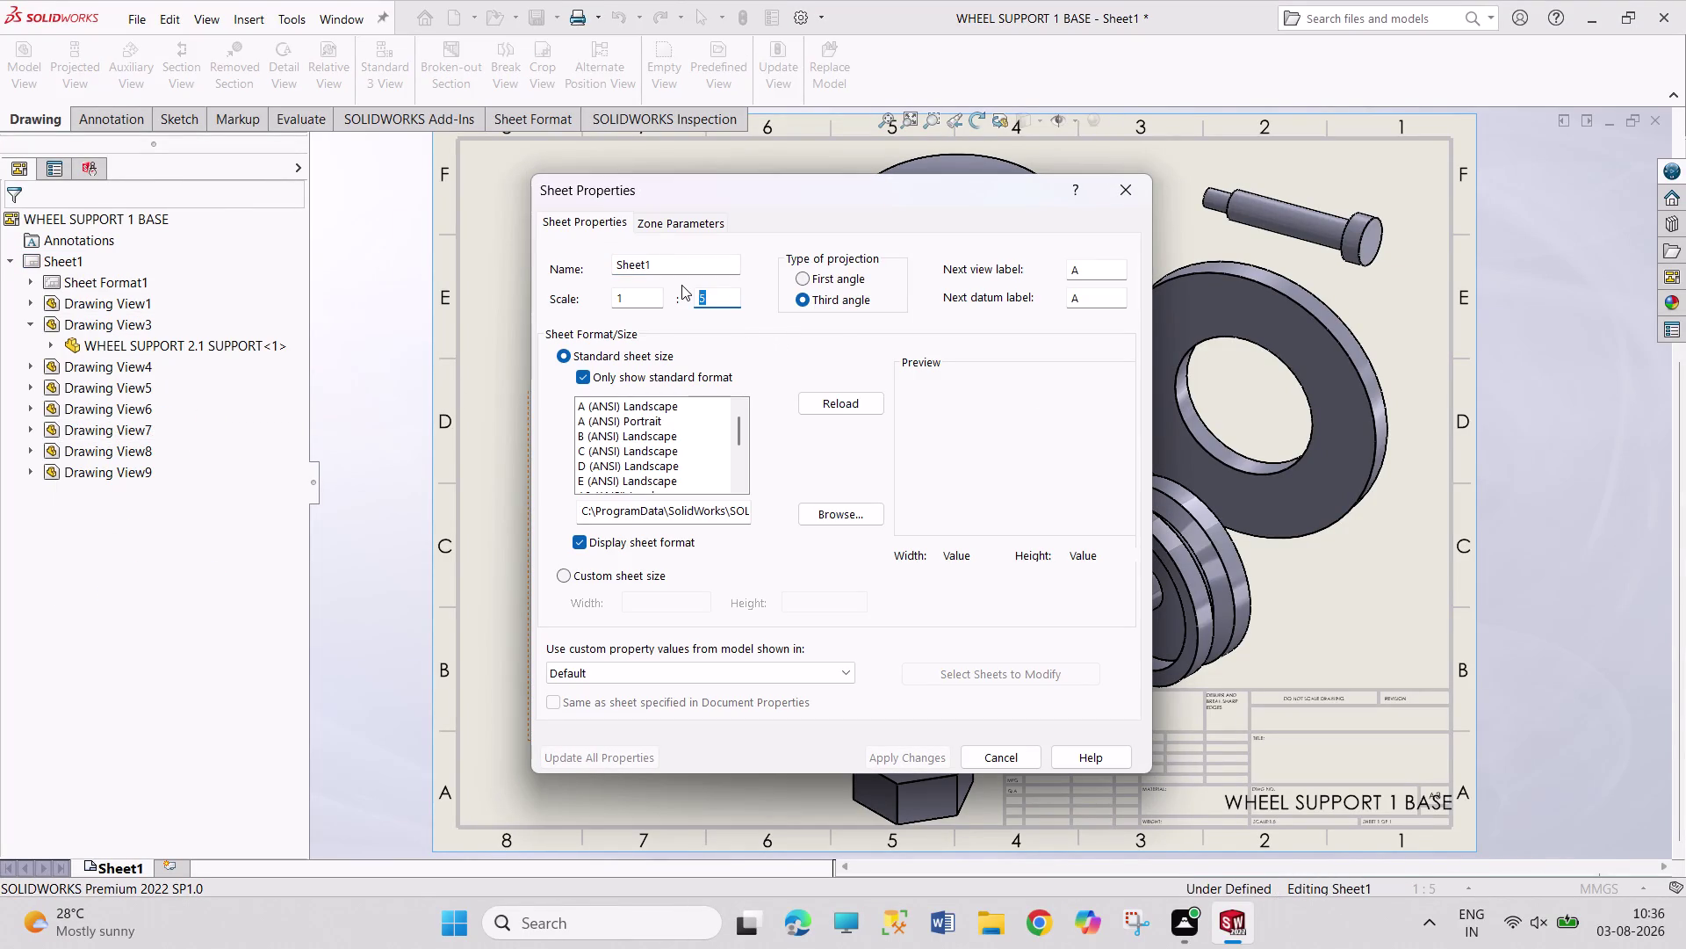
key(2)
key(Return)
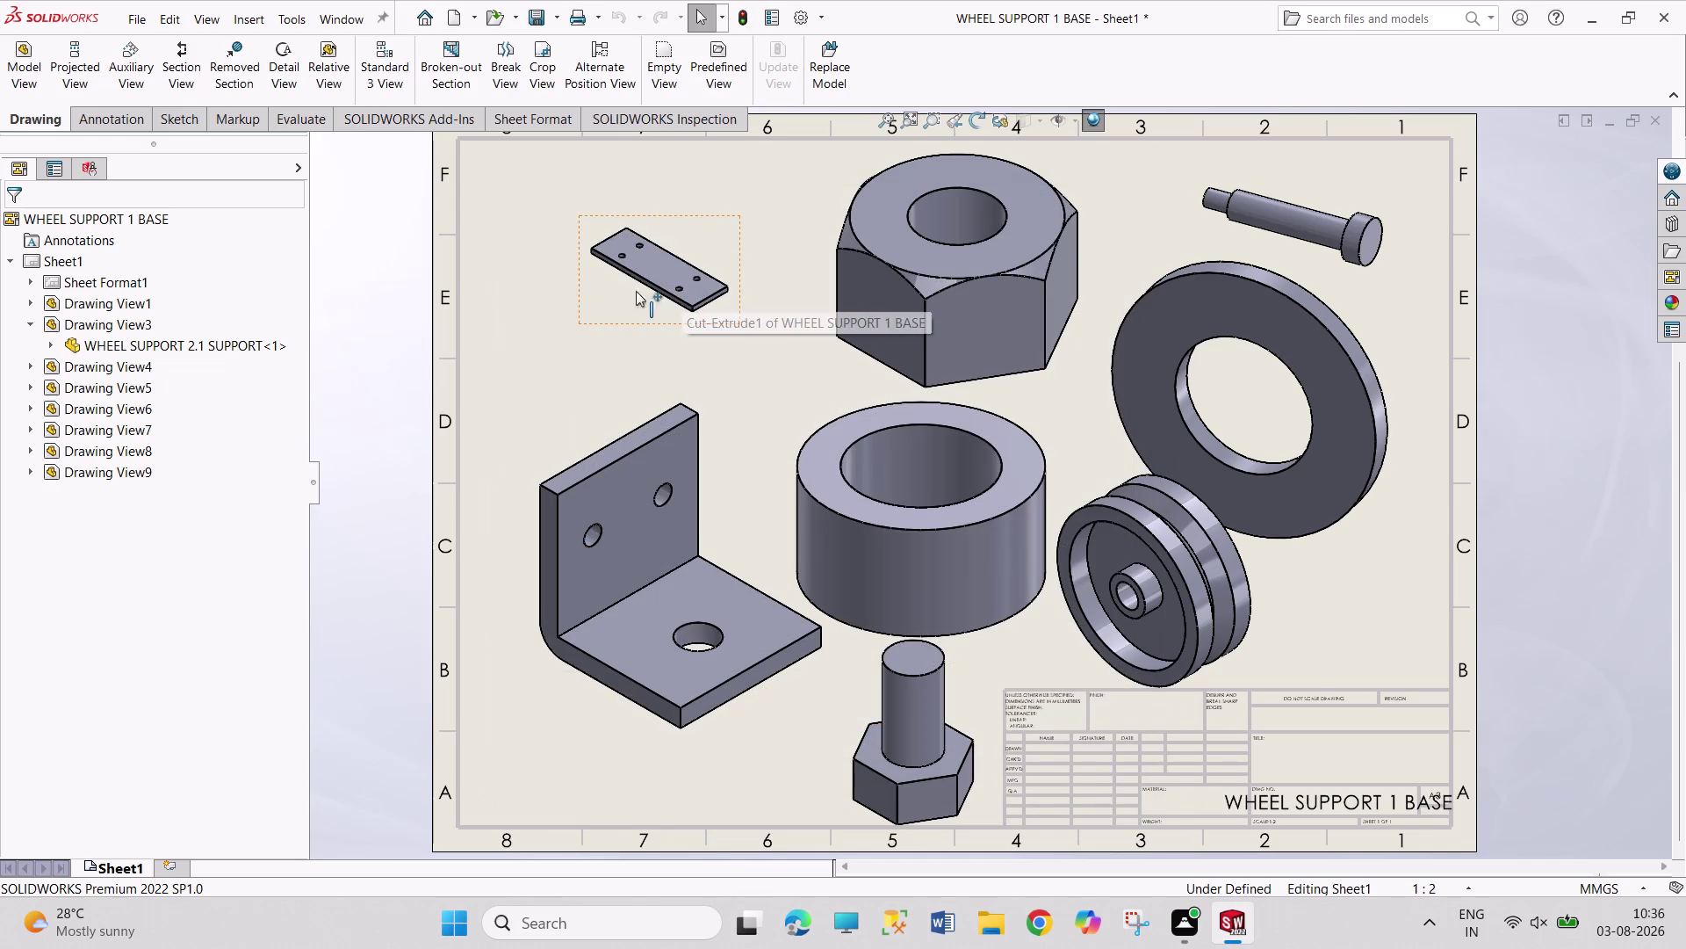
Drag the bent bracket view up and to the left on the sheet.
click(379, 225)
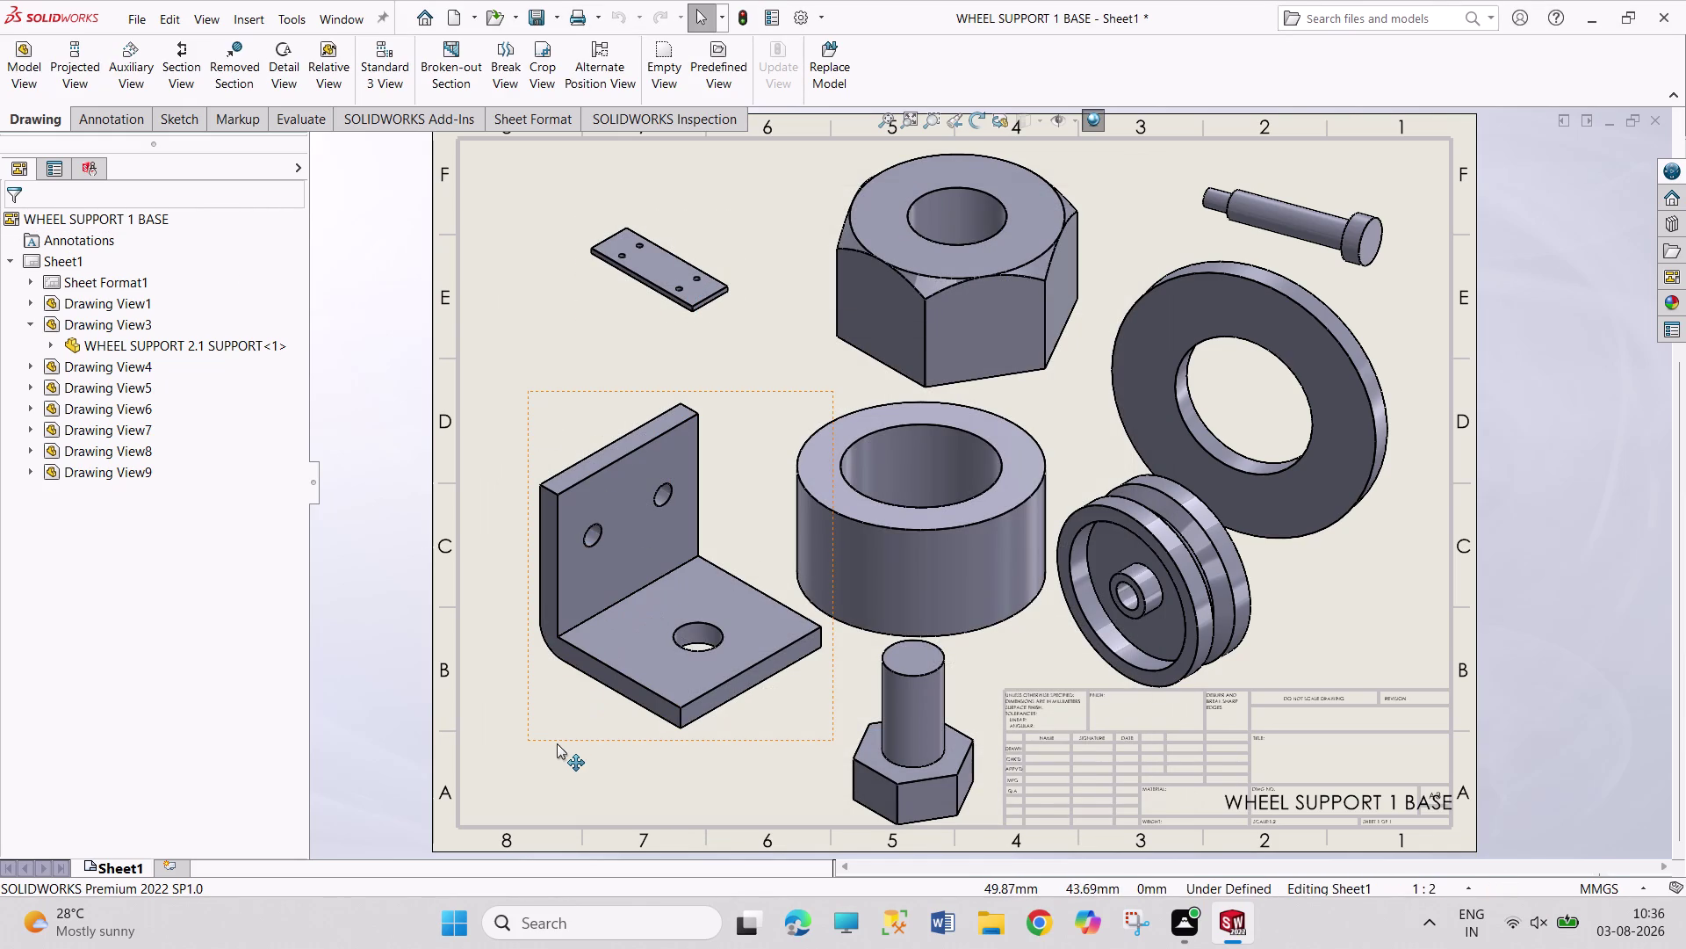
drag(557, 739, 516, 643)
click(11, 220)
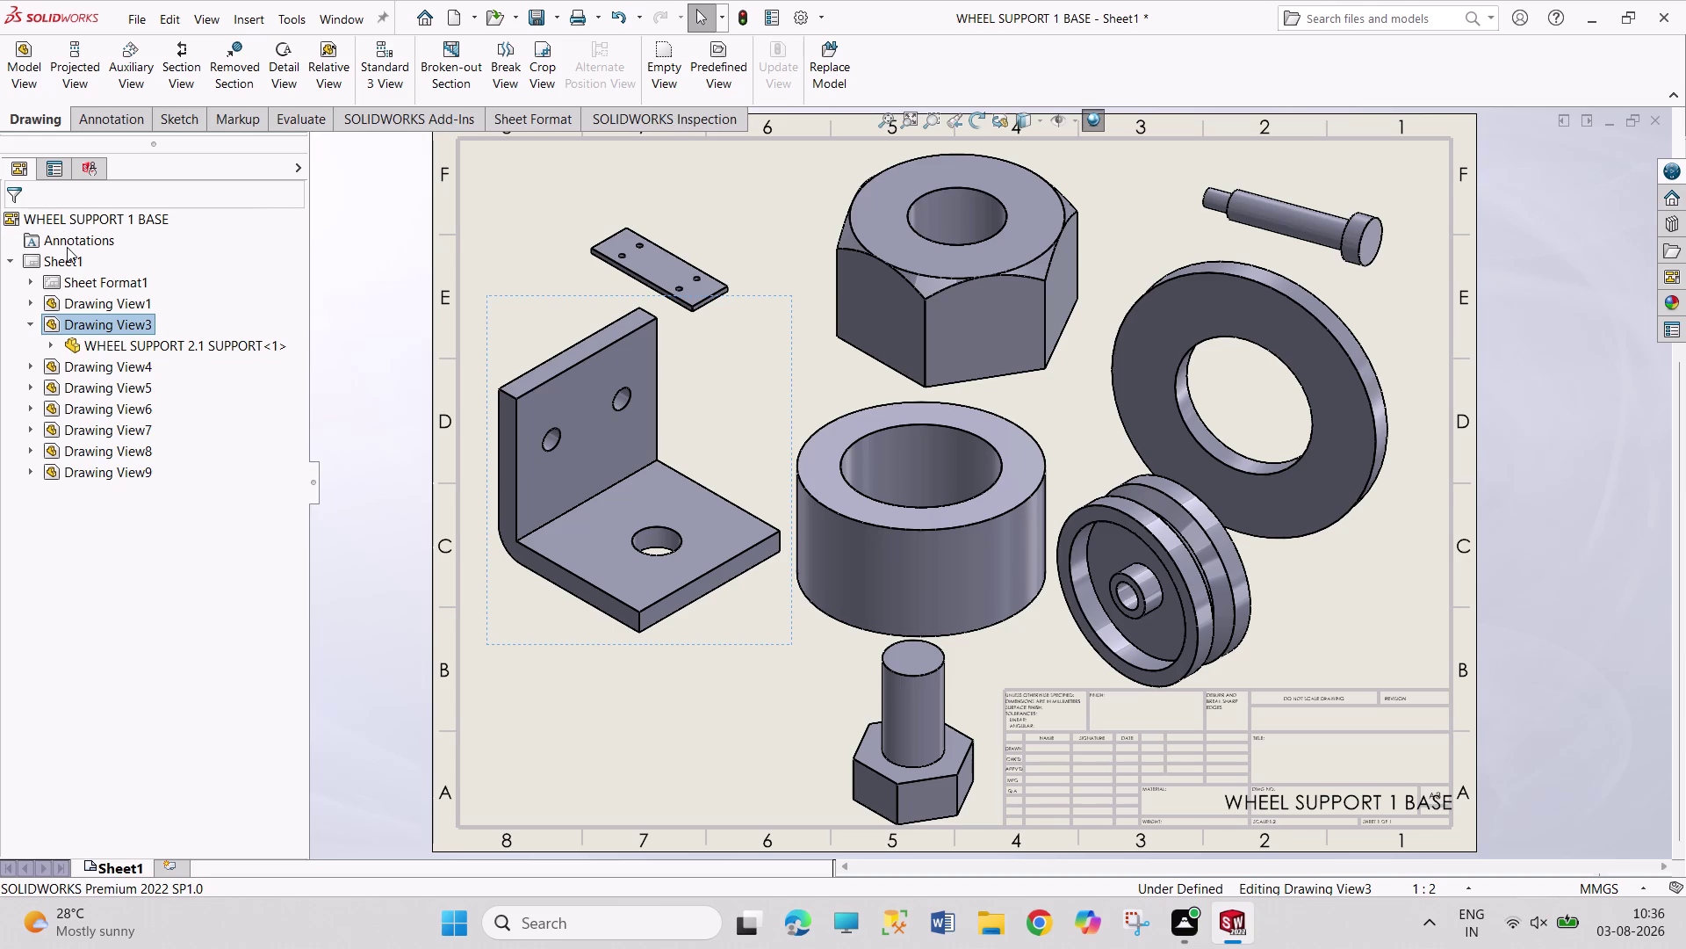
Toggle the Properties entry off and on in Sheet1's Customize Menu, then close it.
right_click(57, 264)
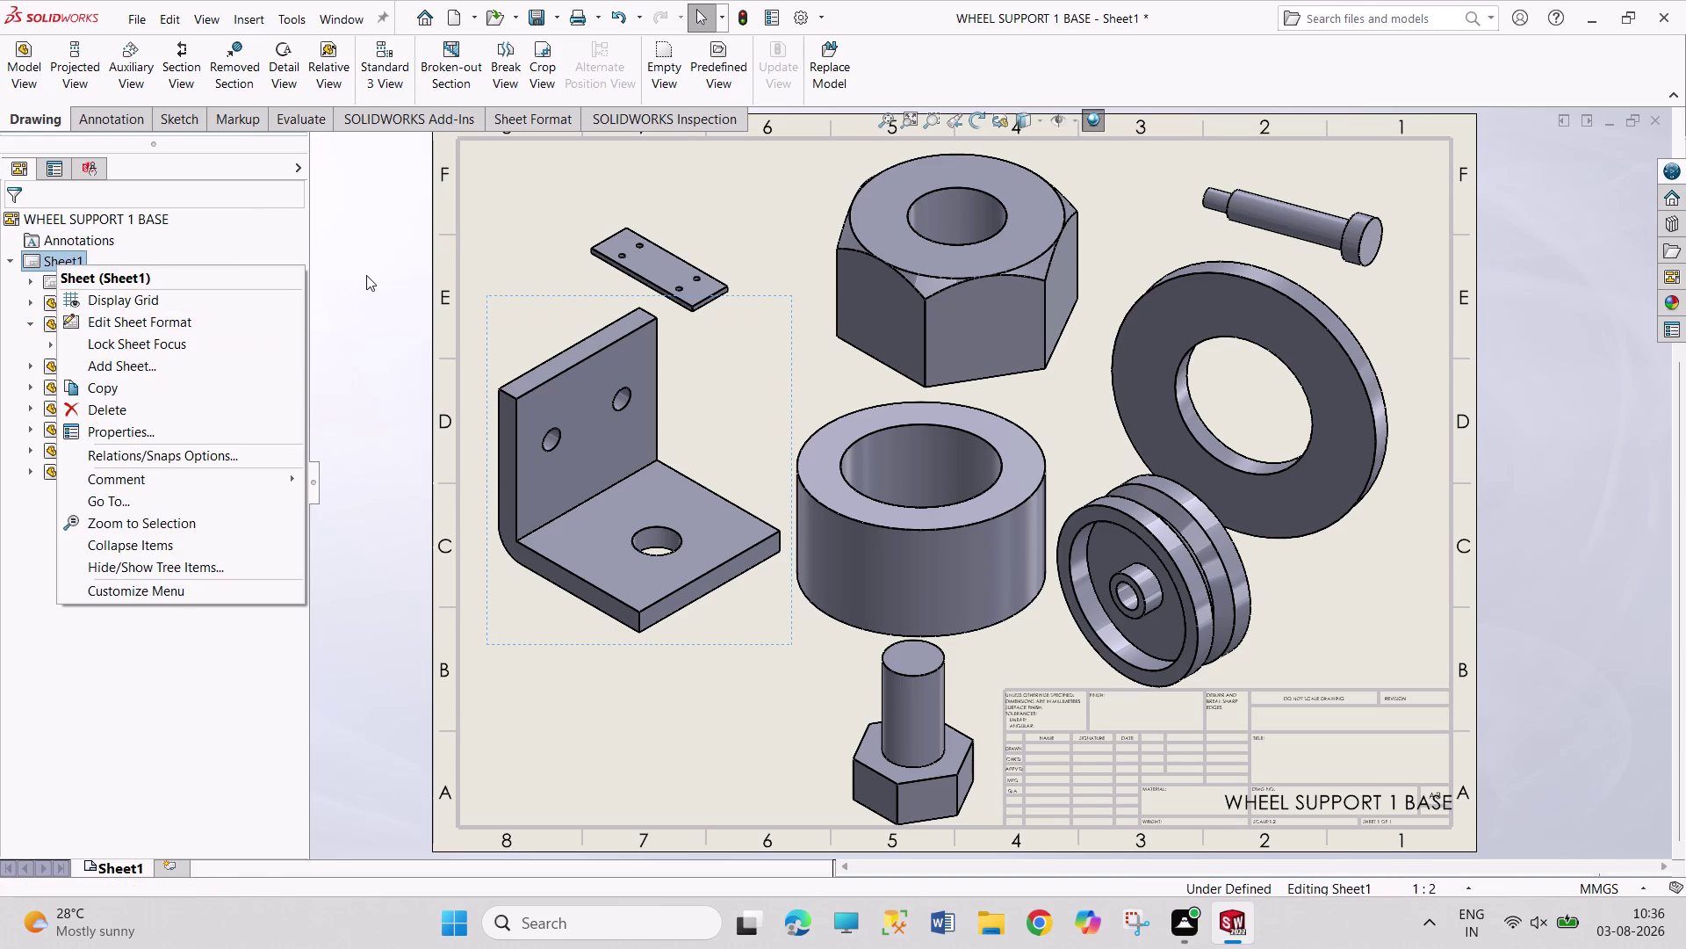
click(201, 587)
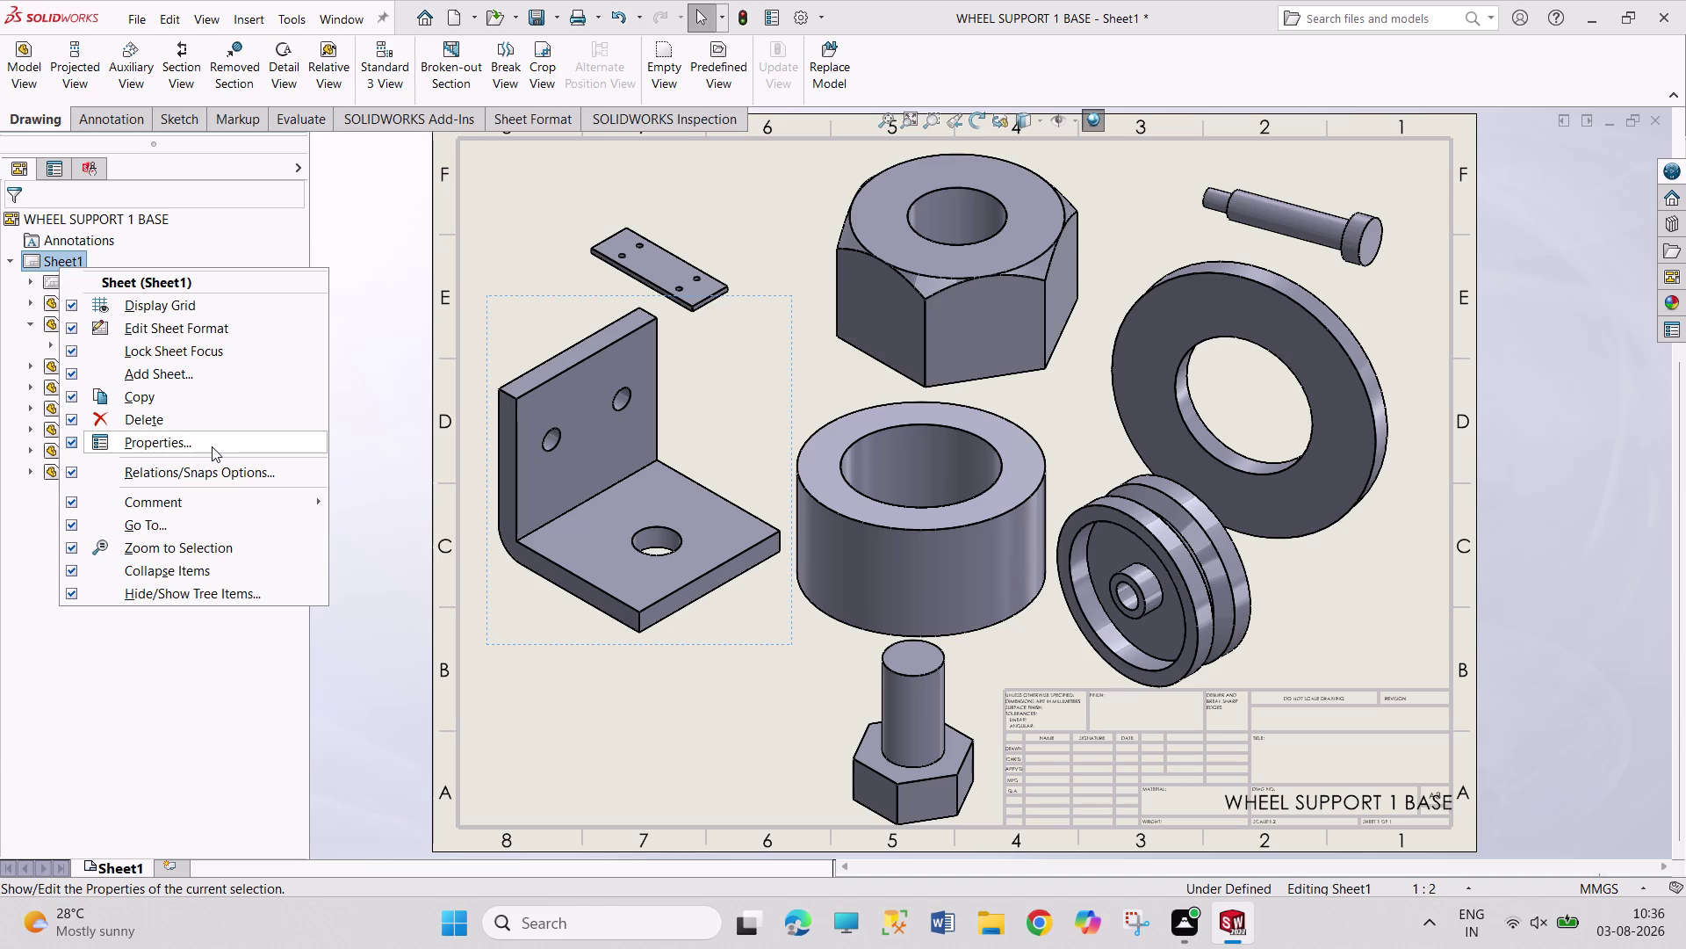
click(211, 449)
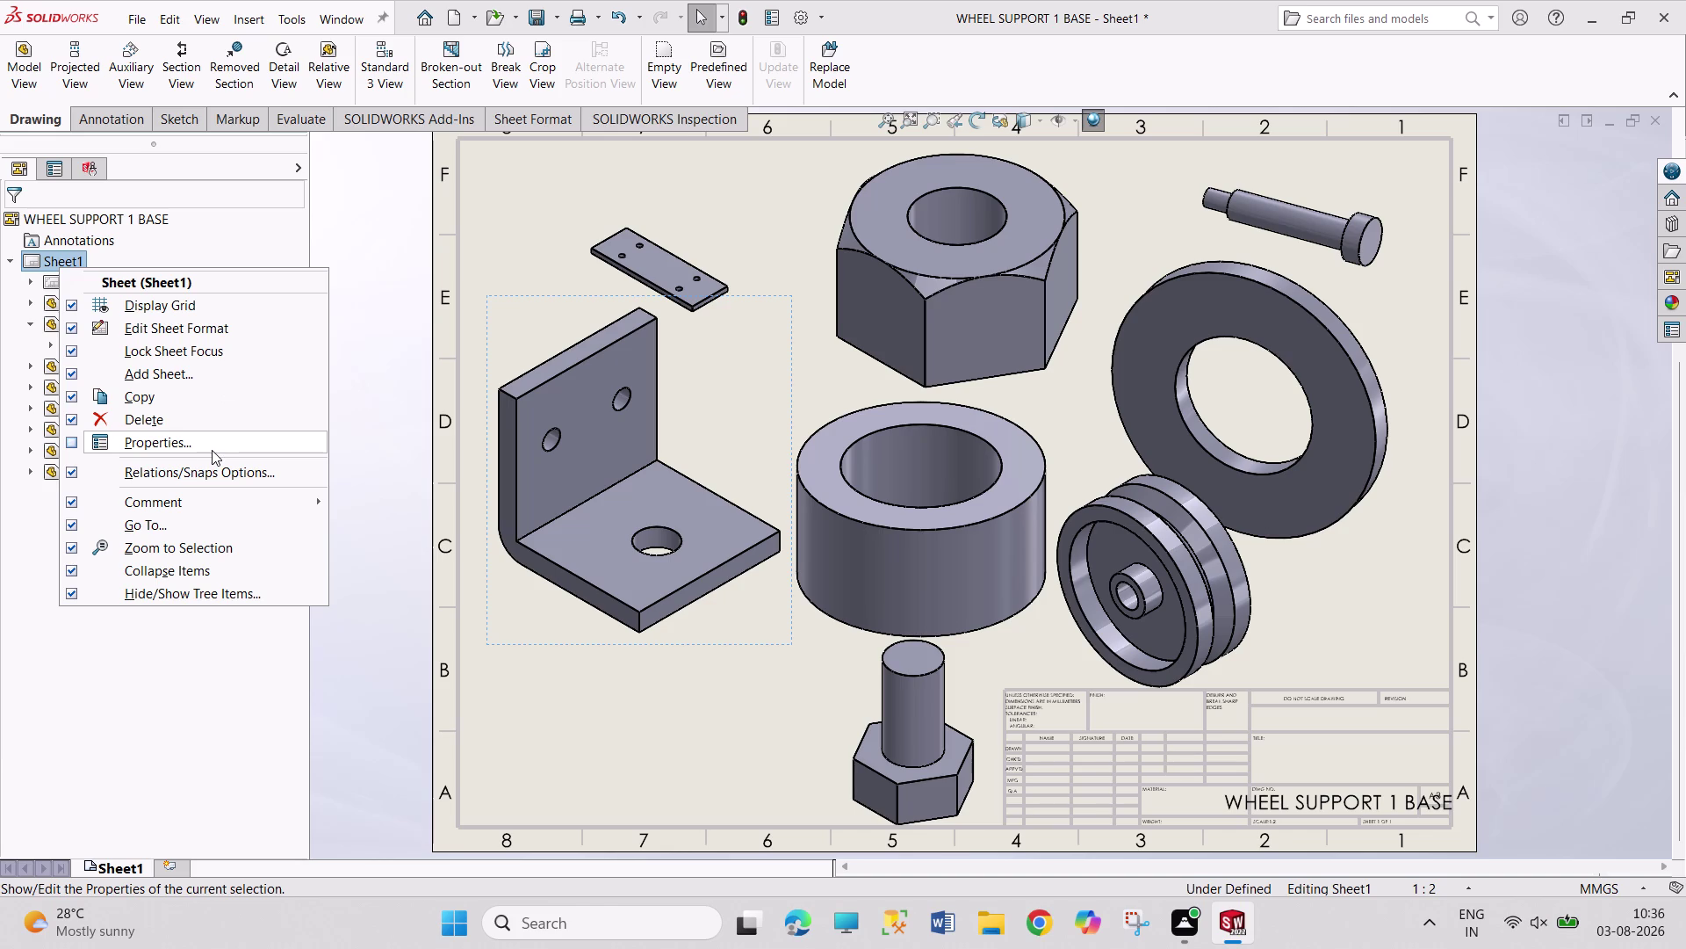
click(211, 450)
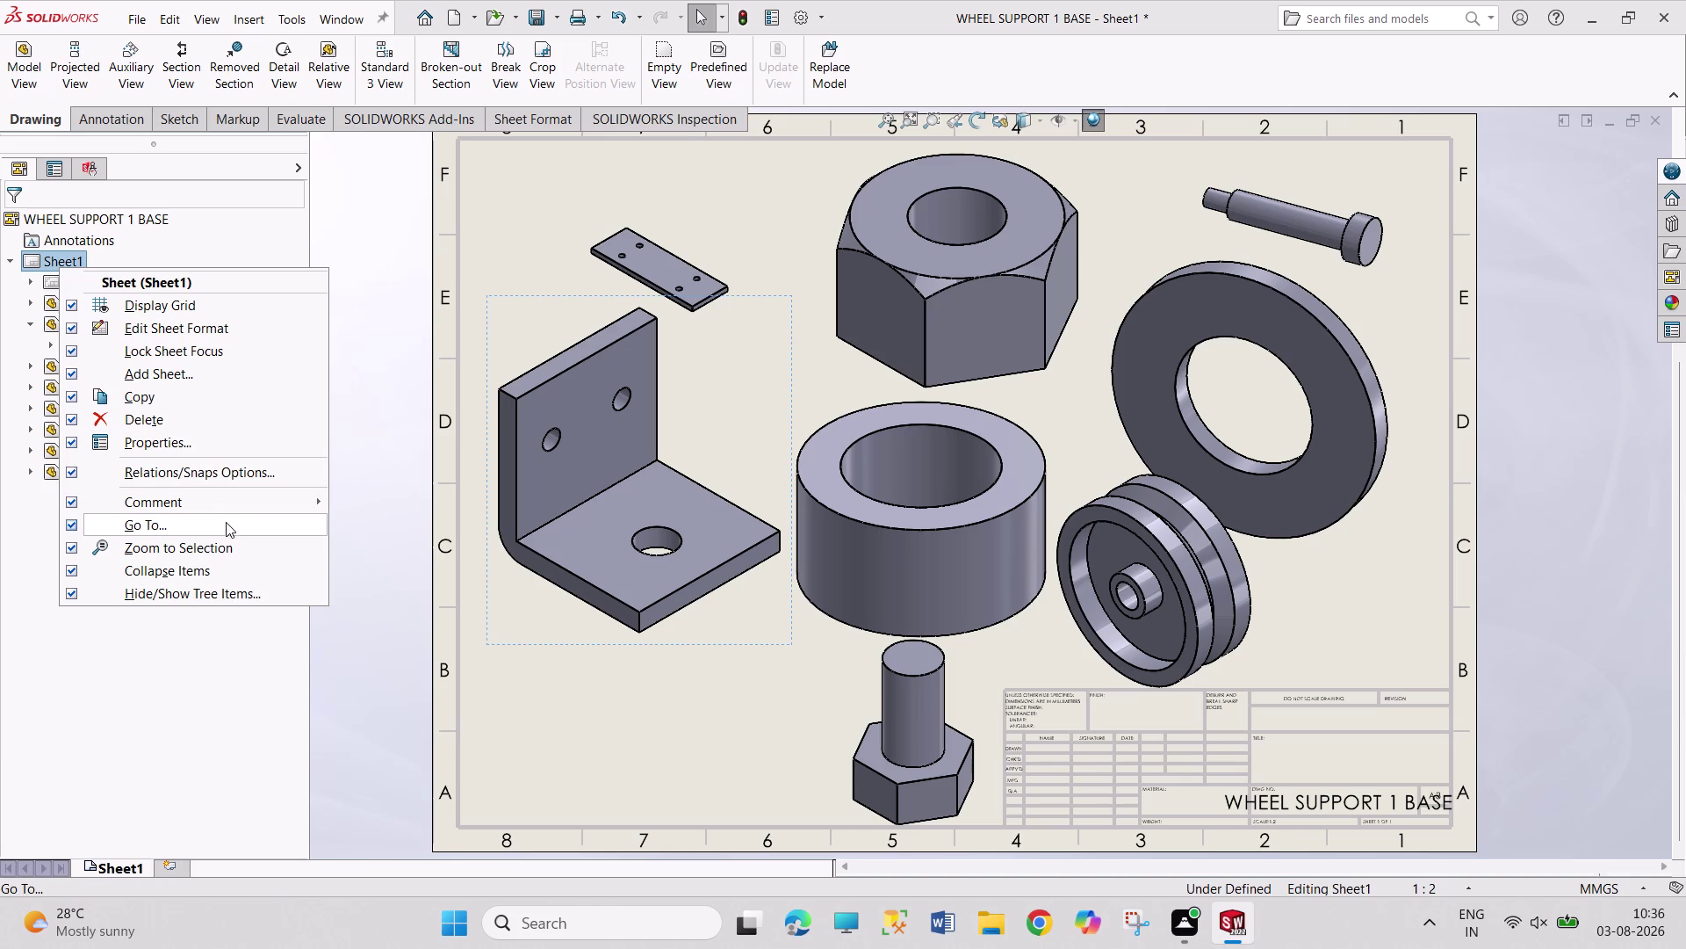
scroll(down, 3)
scroll(up, 3)
click(365, 286)
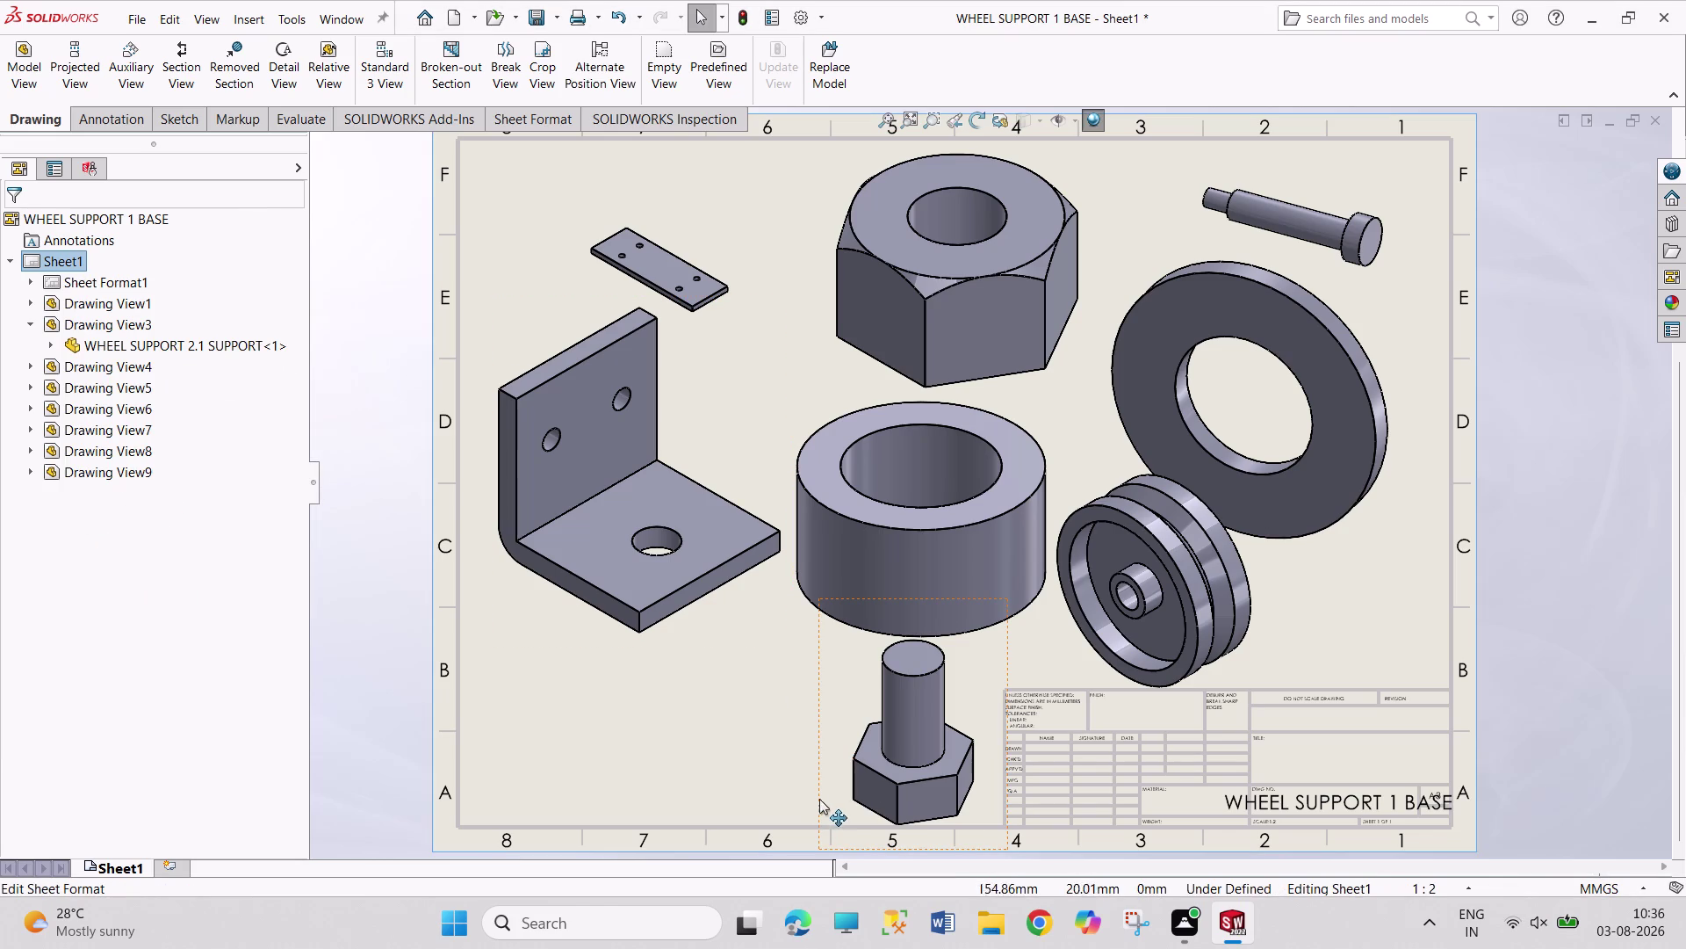
Drag Drawing Views 9, 8, 1 and 5 to lower-left, bottom-centre, top-left and beside the nut.
drag(821, 796, 454, 785)
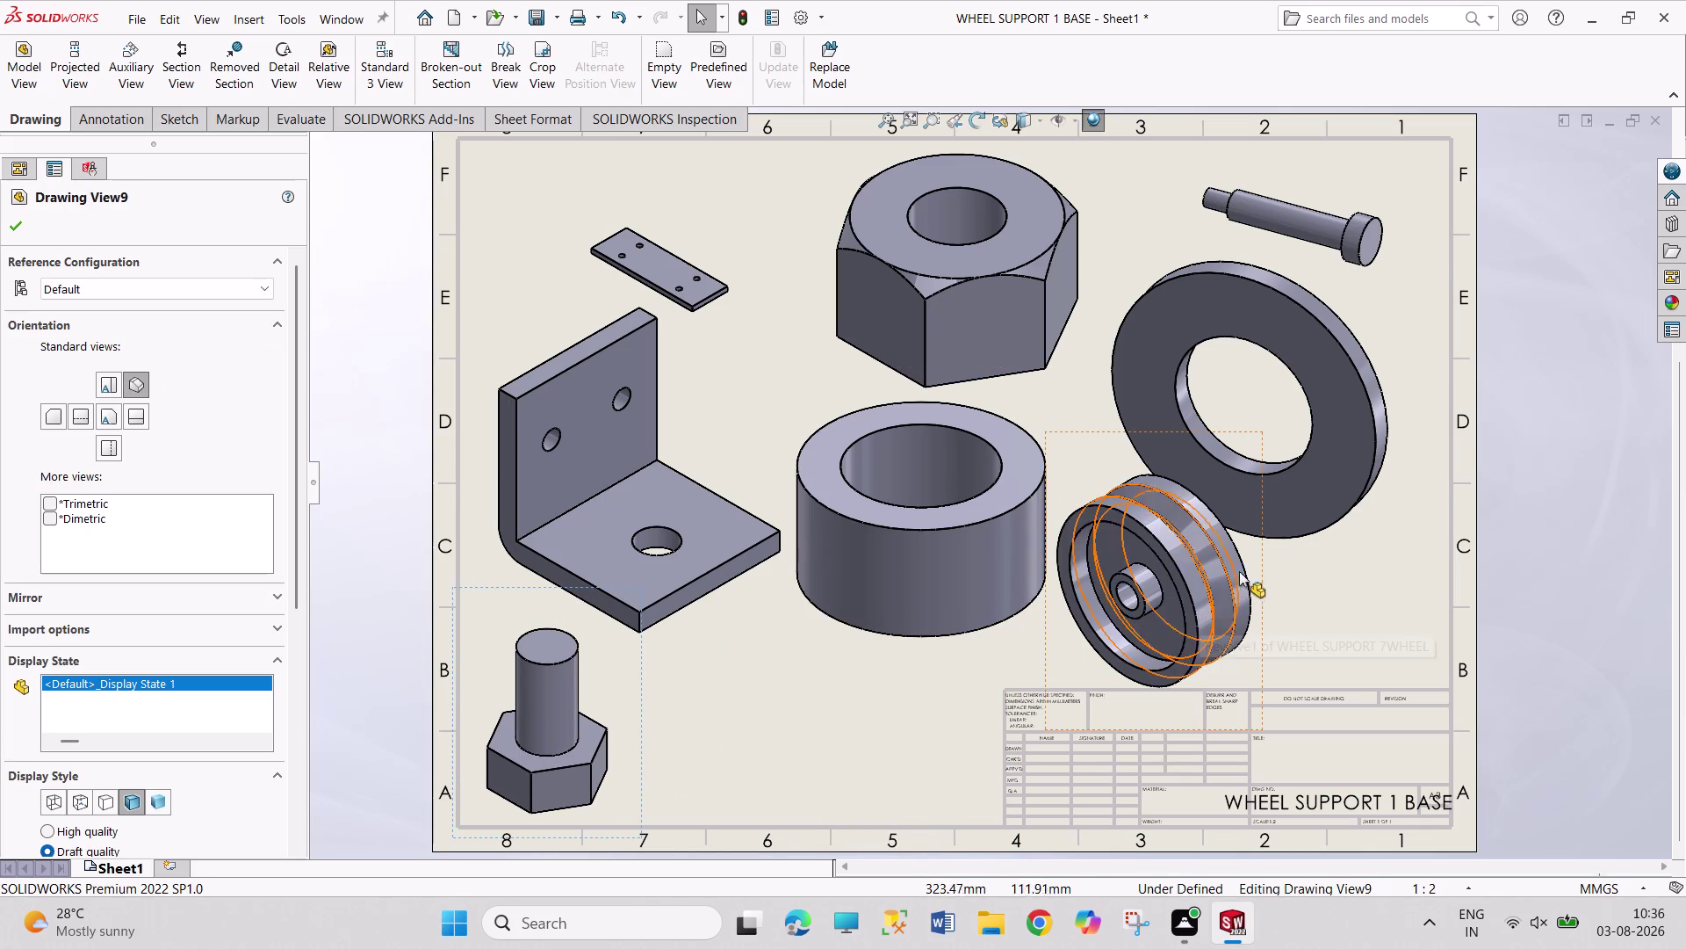
drag(1265, 558, 915, 714)
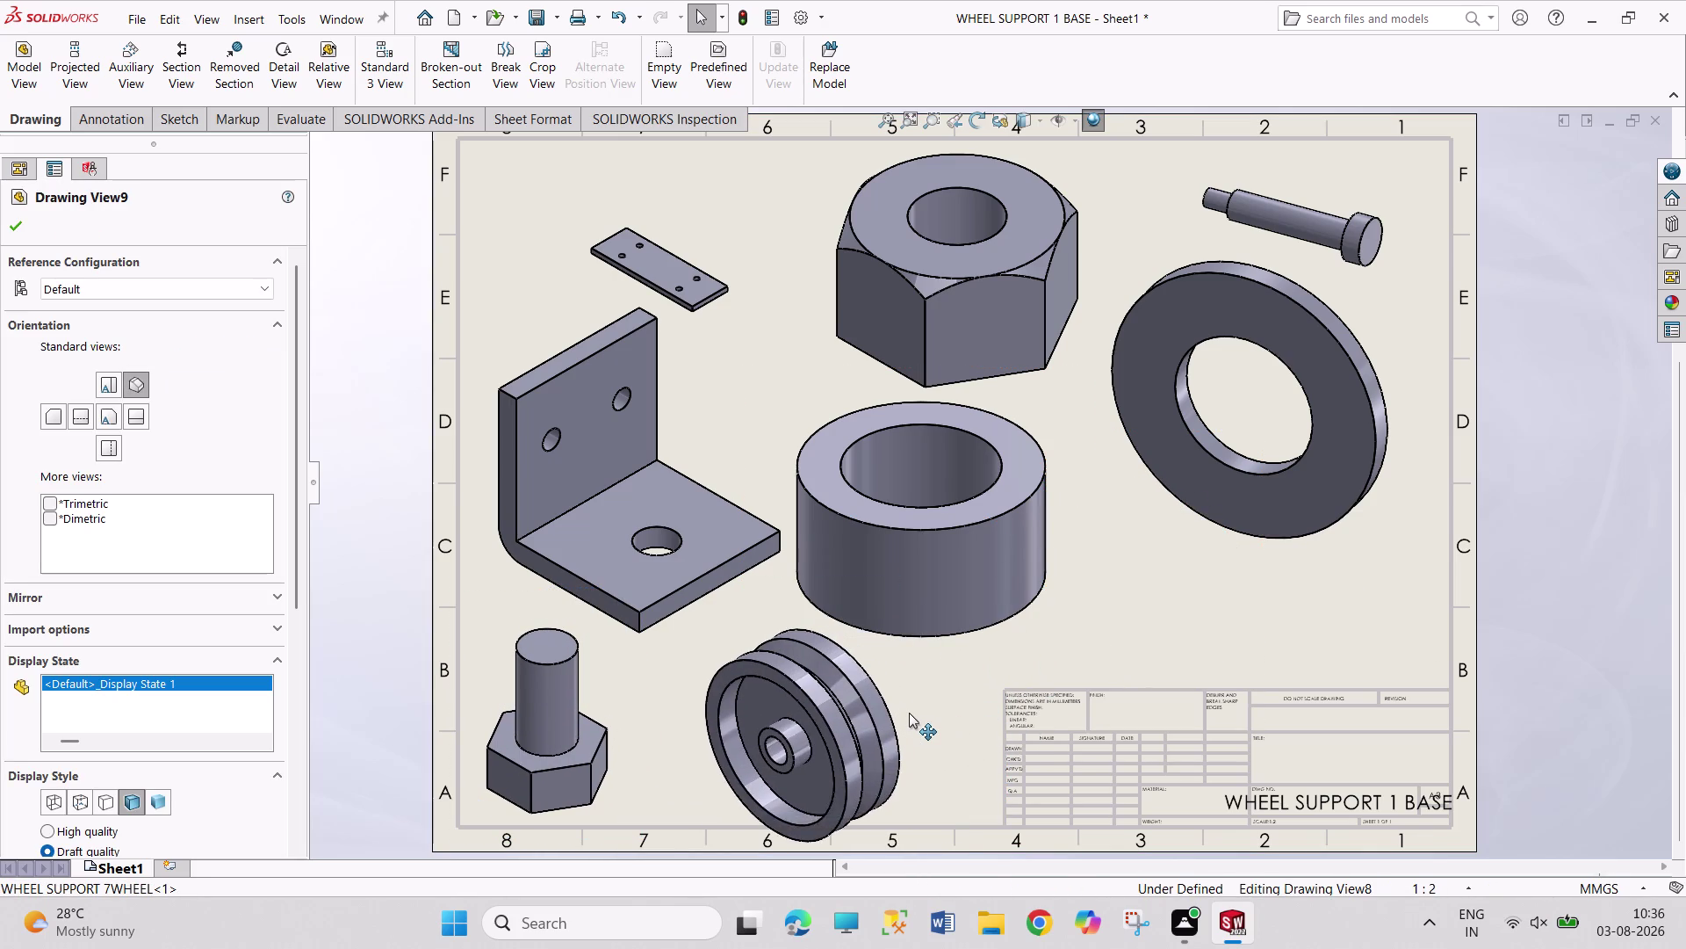
drag(915, 713, 882, 687)
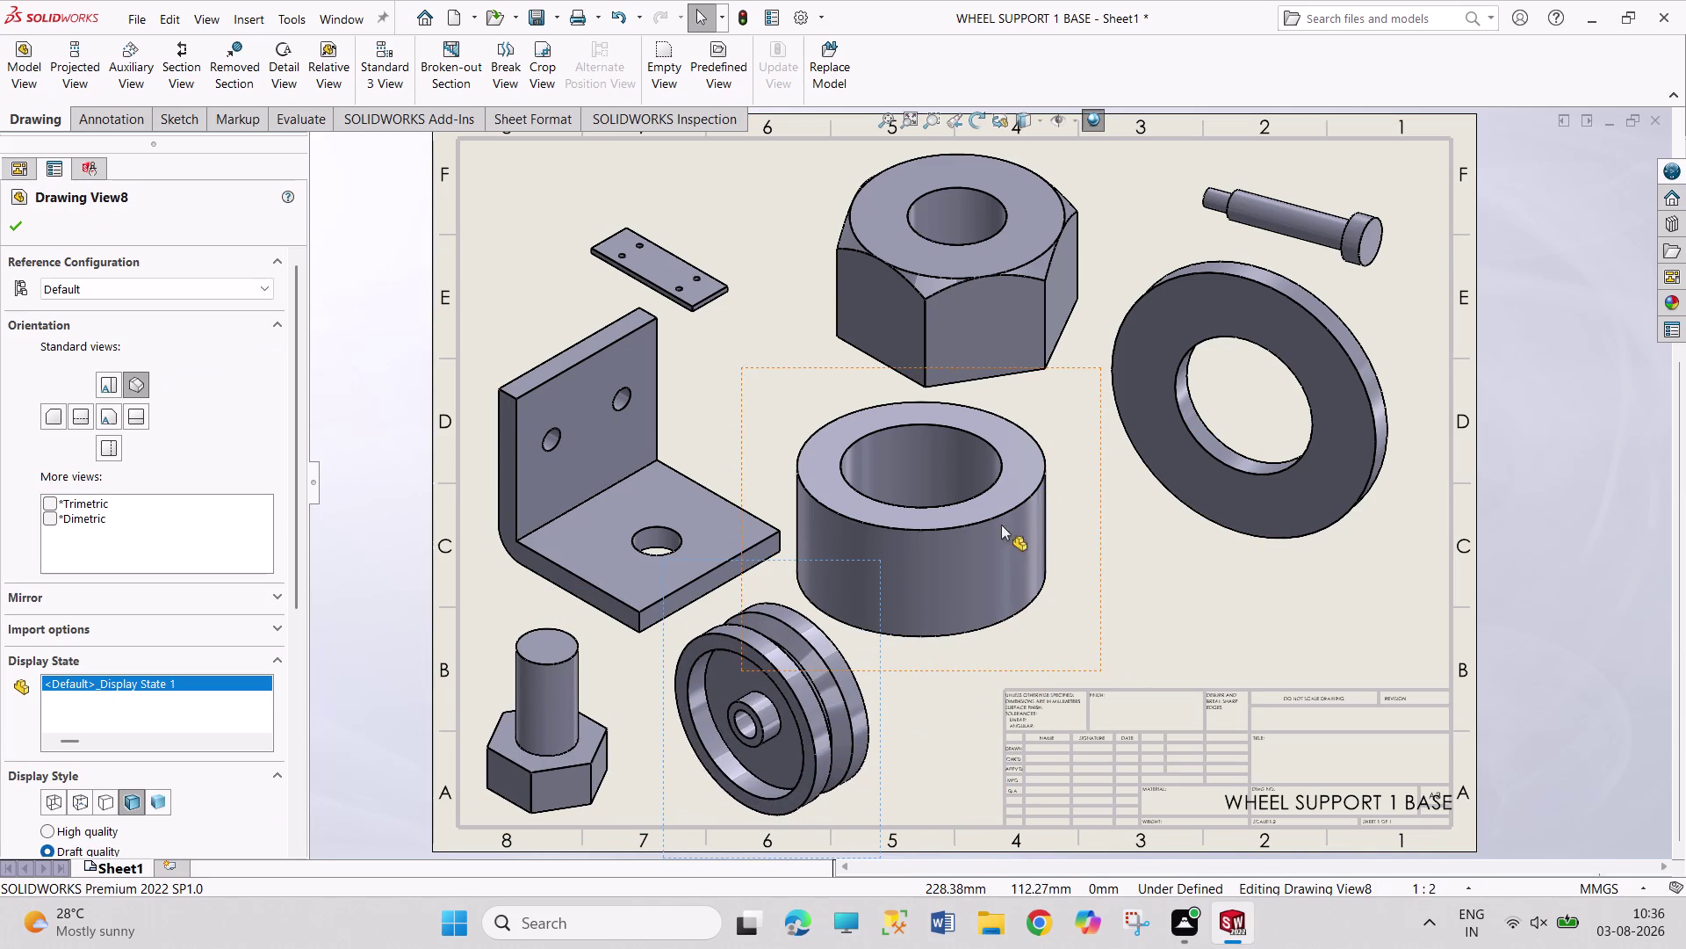
drag(738, 282, 651, 229)
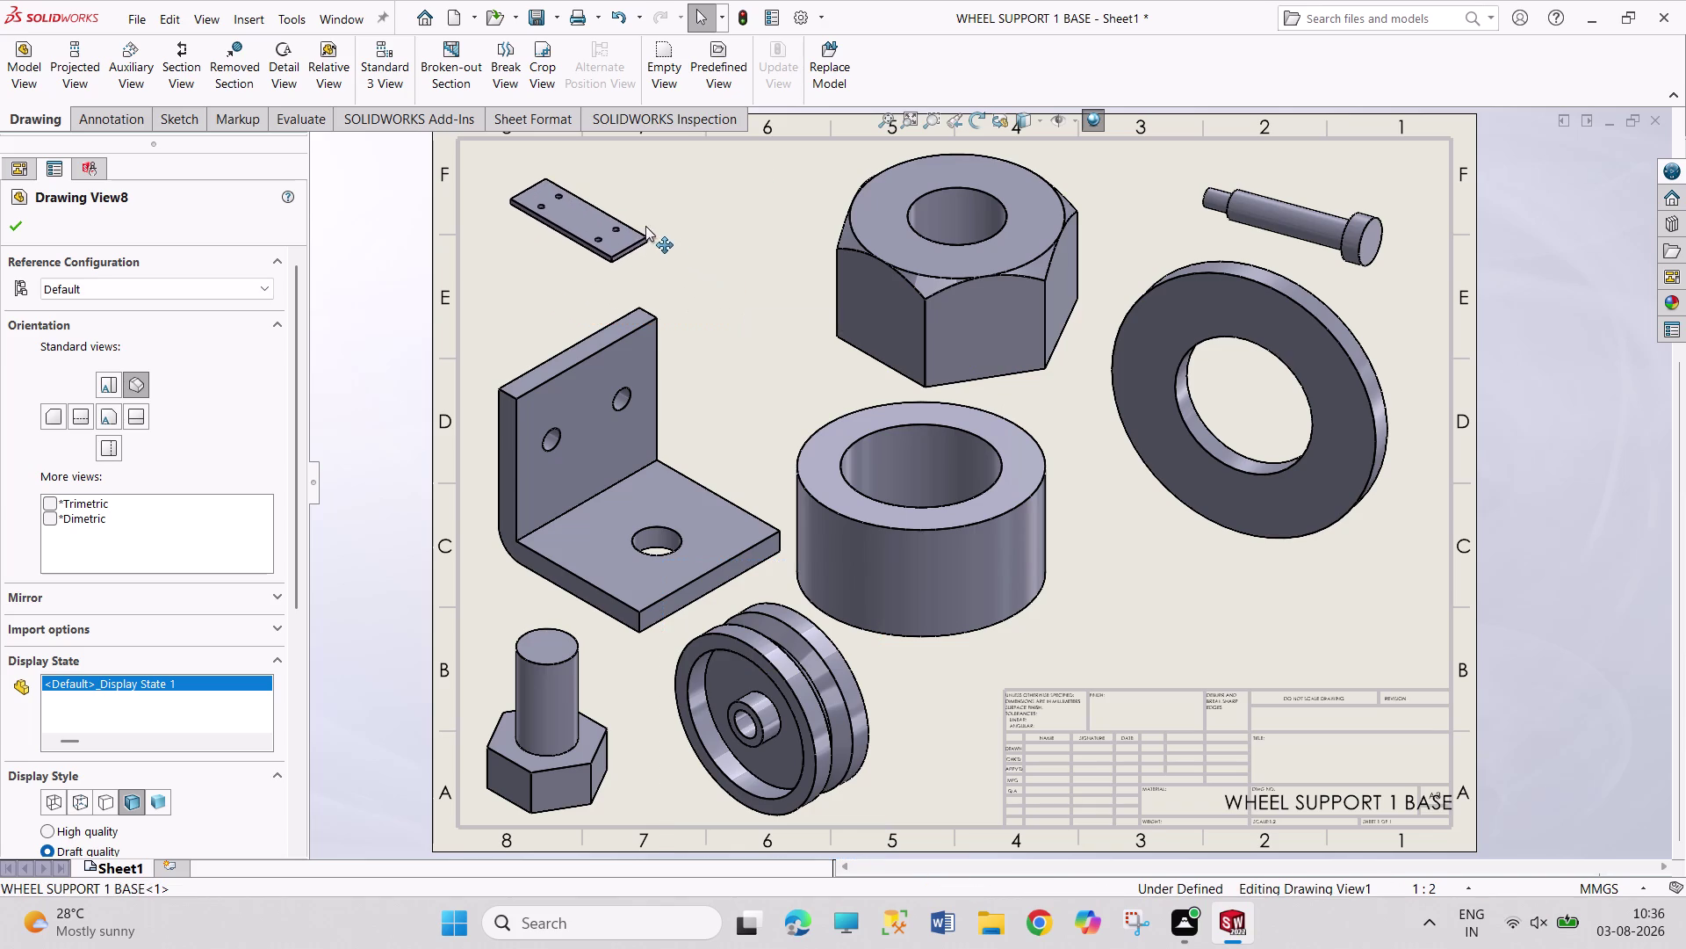
drag(651, 229, 620, 207)
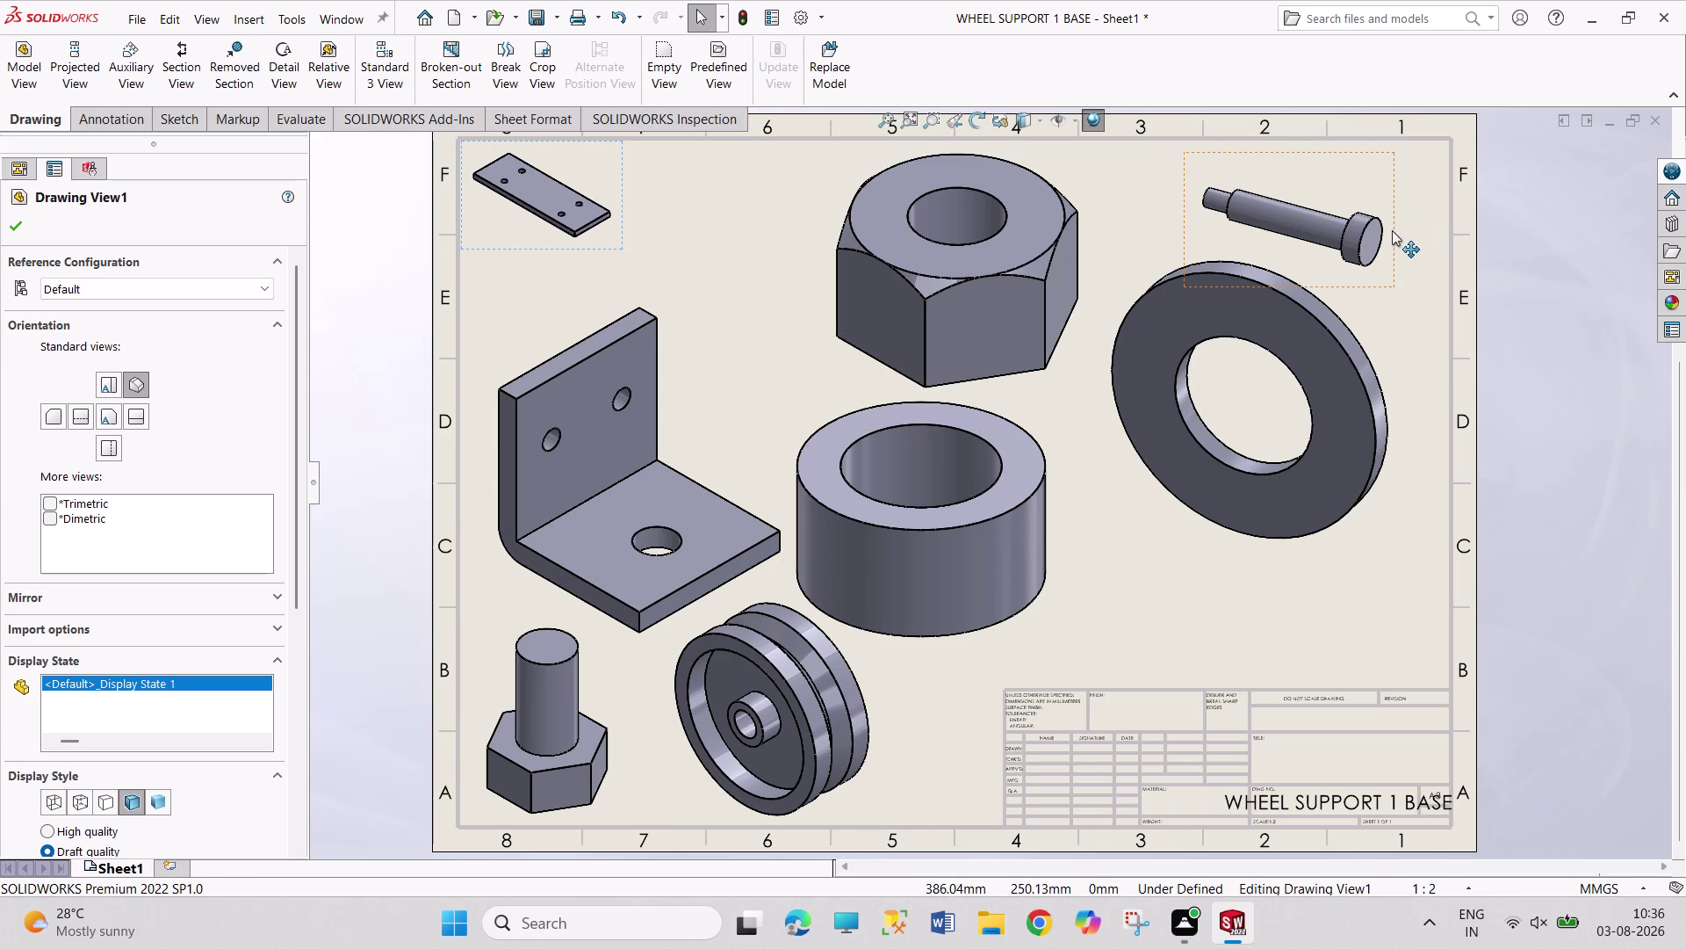
drag(1392, 230, 813, 307)
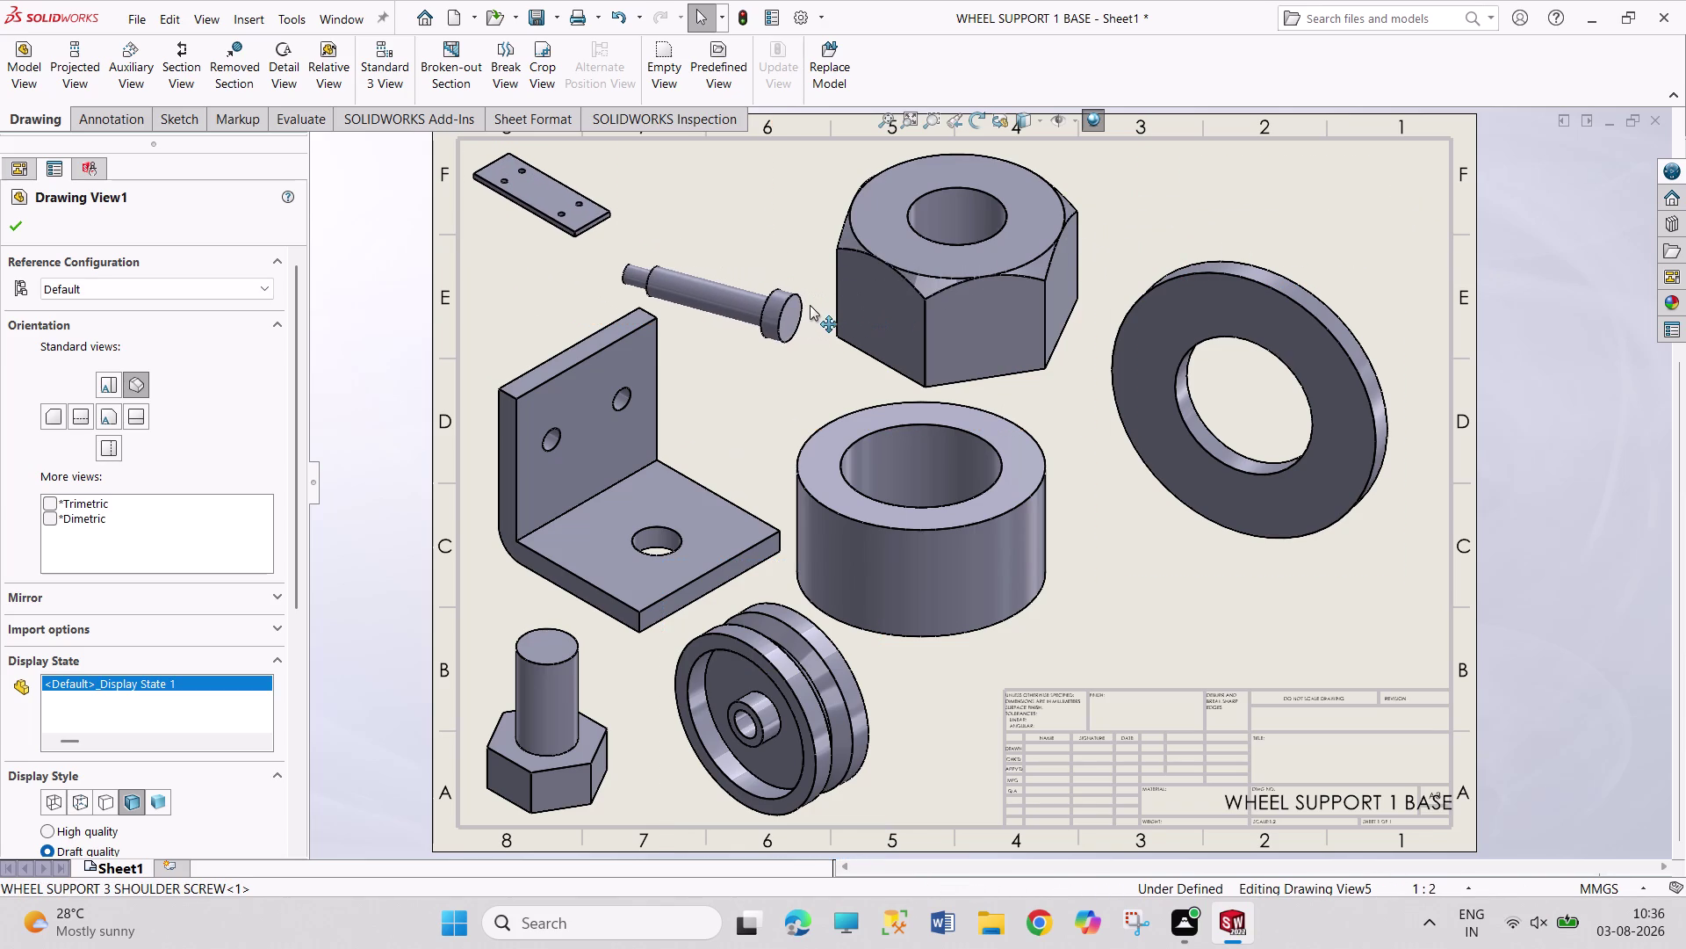
drag(812, 307, 803, 300)
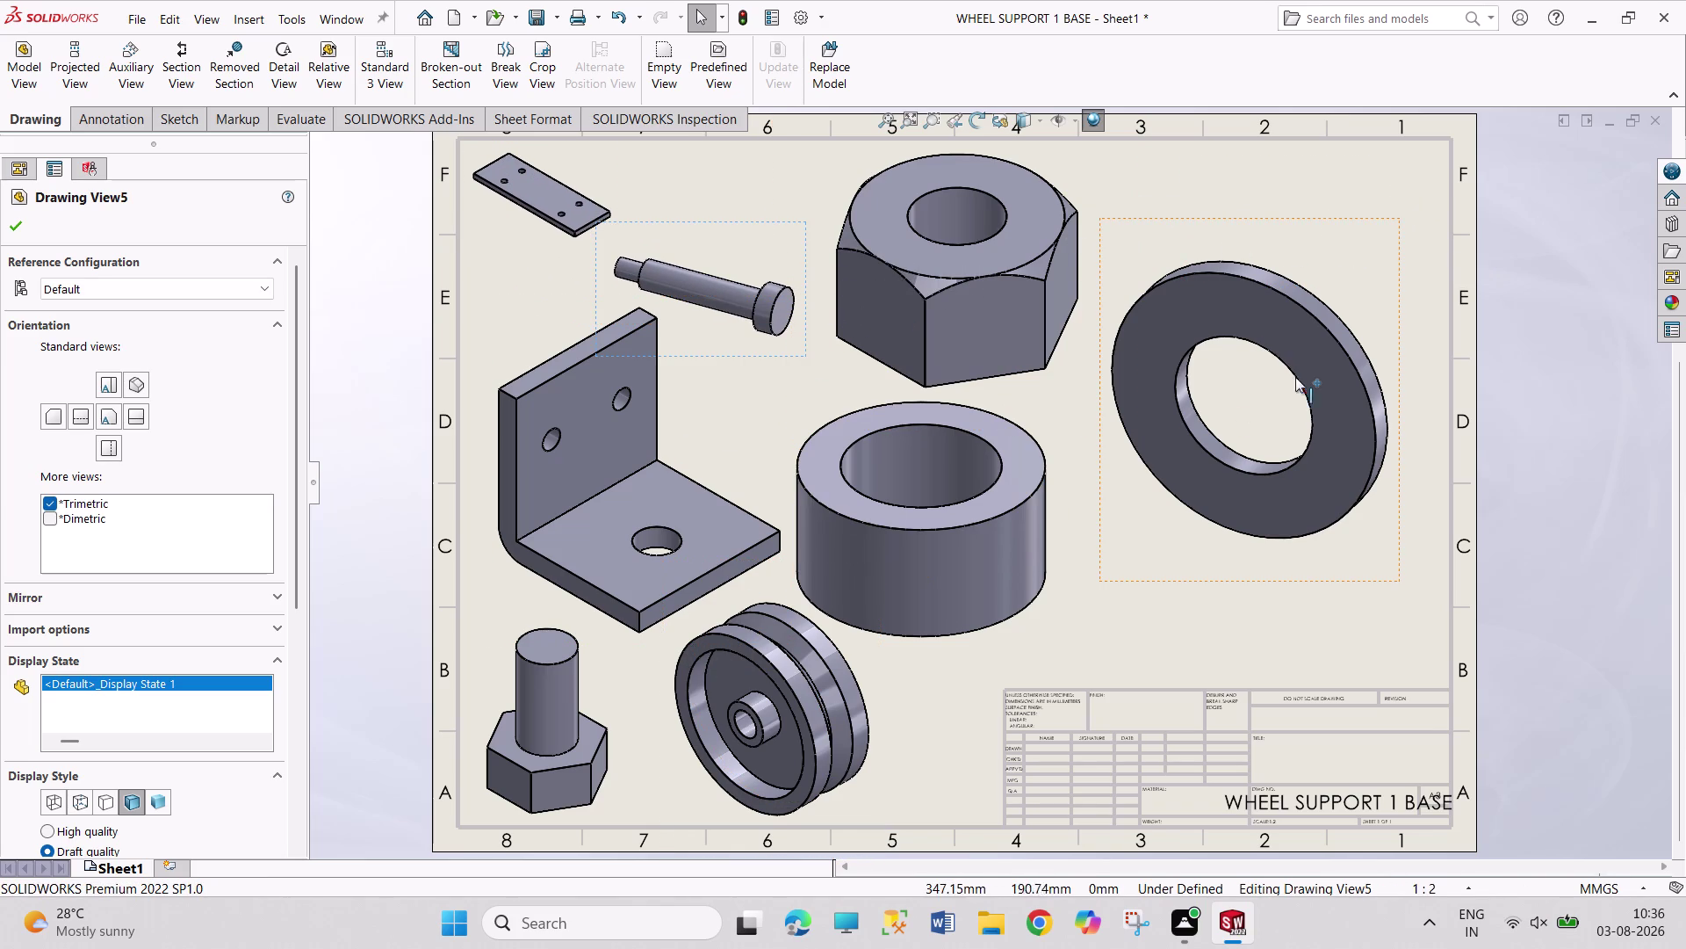
click(10, 223)
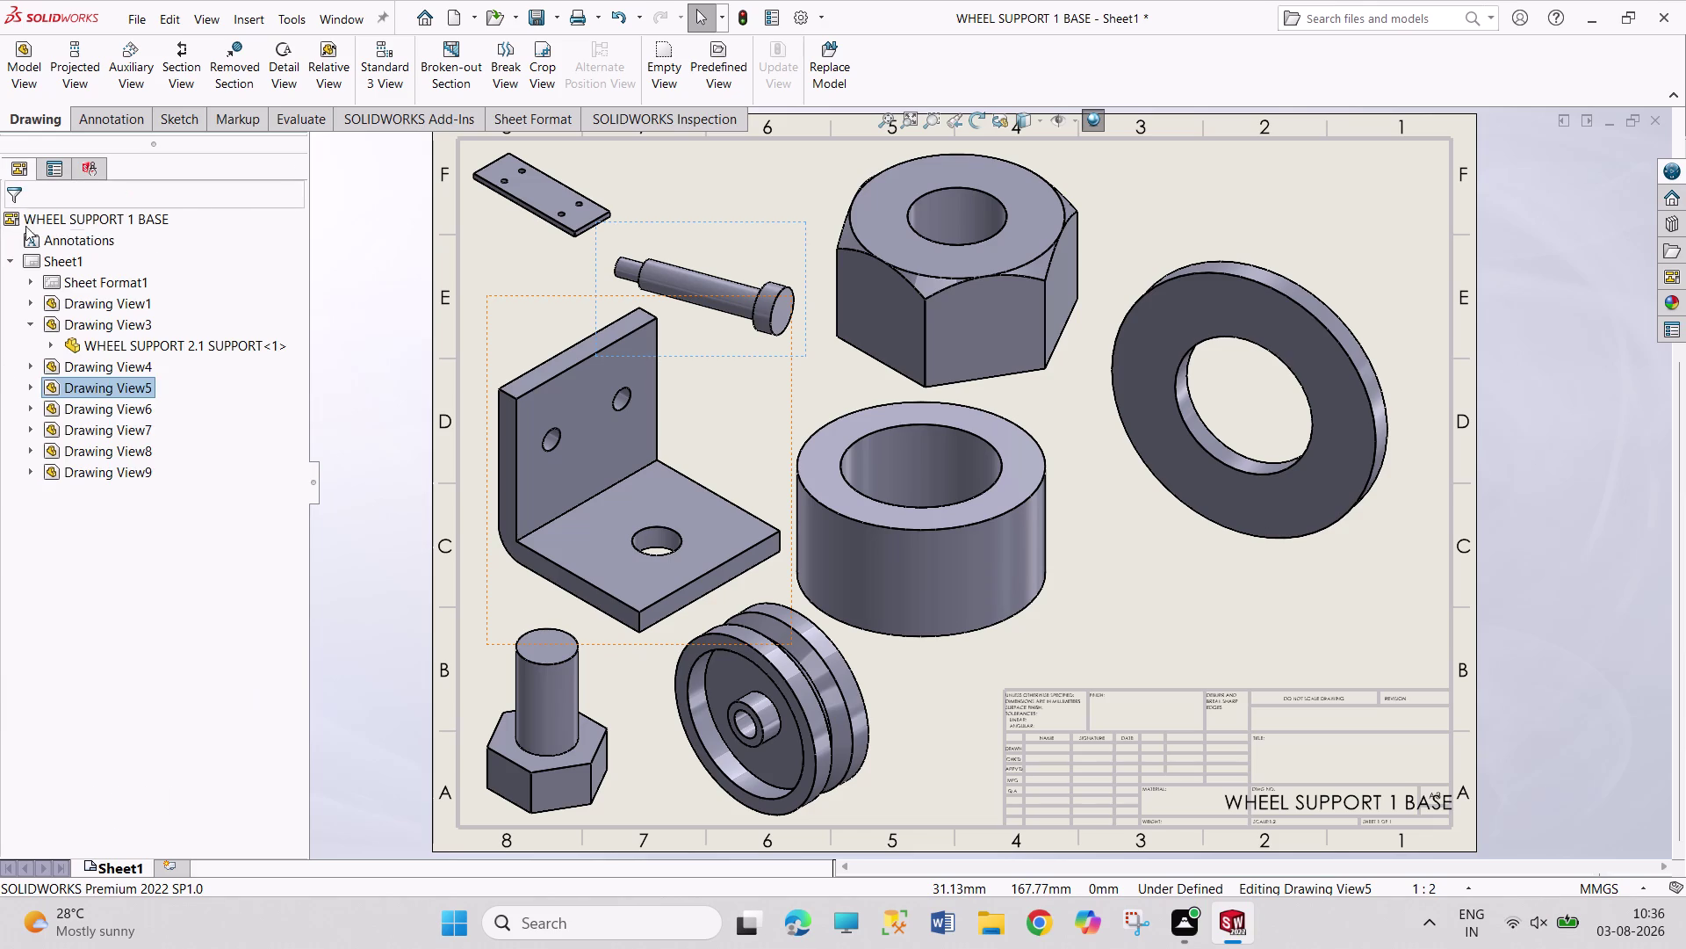
Dismiss the new-document prompt and undo all the recent view rearrangements.
key(ctrl+n)
key(ctrl+n)
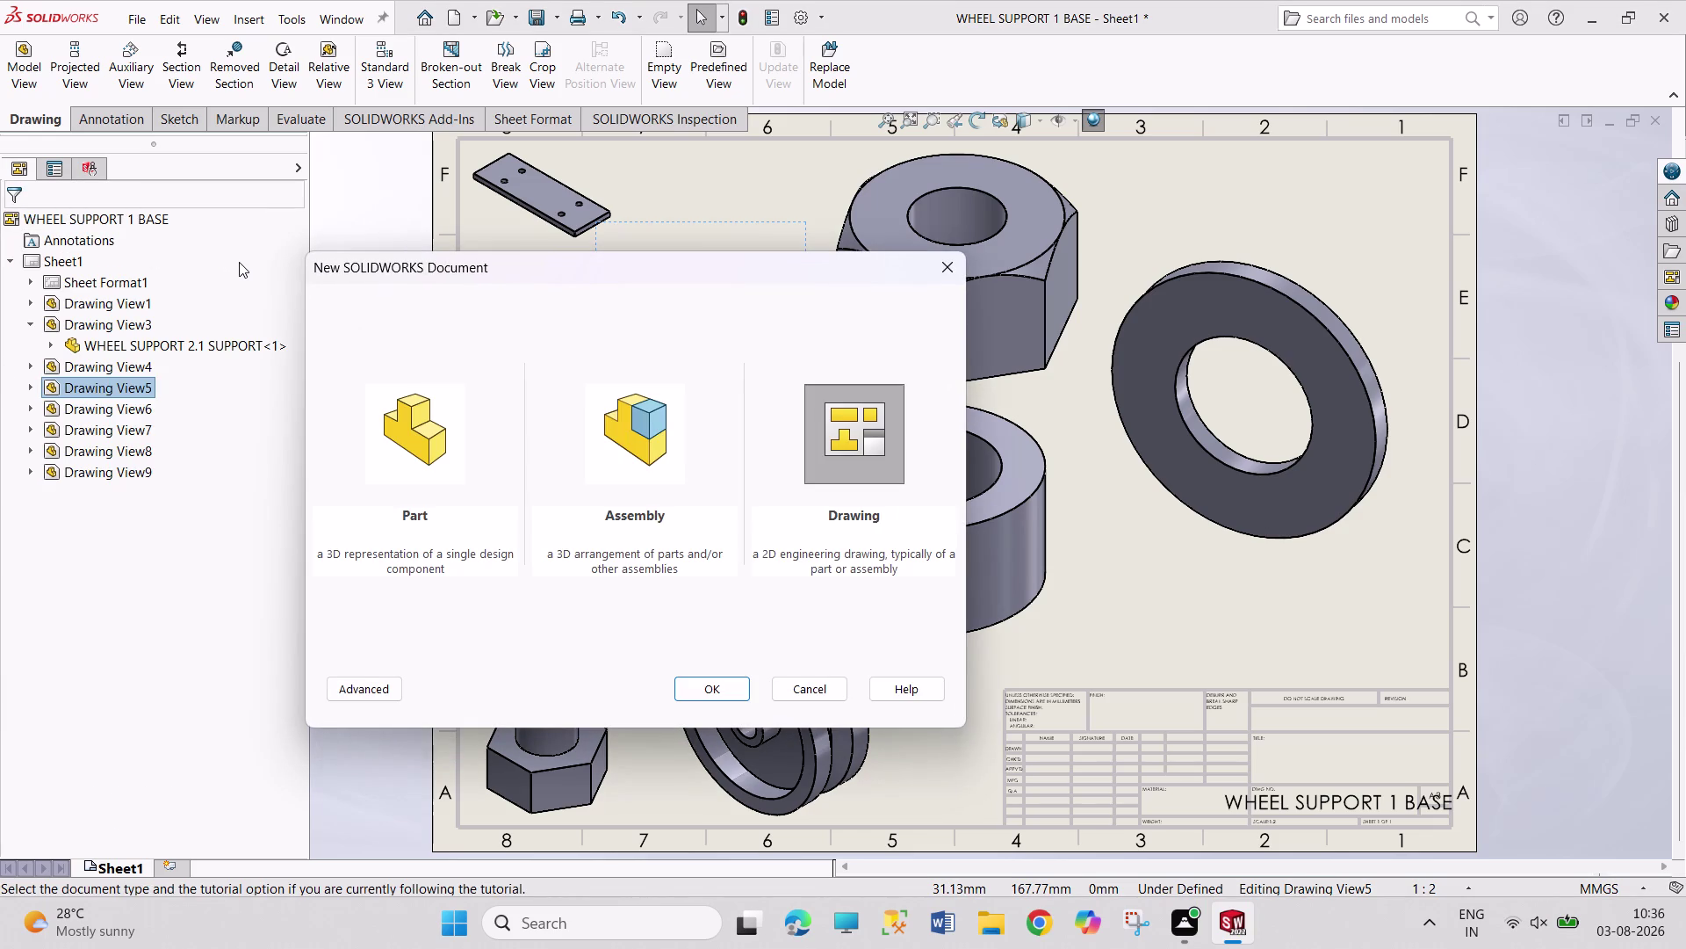
key(BackSpace)
key(Escape)
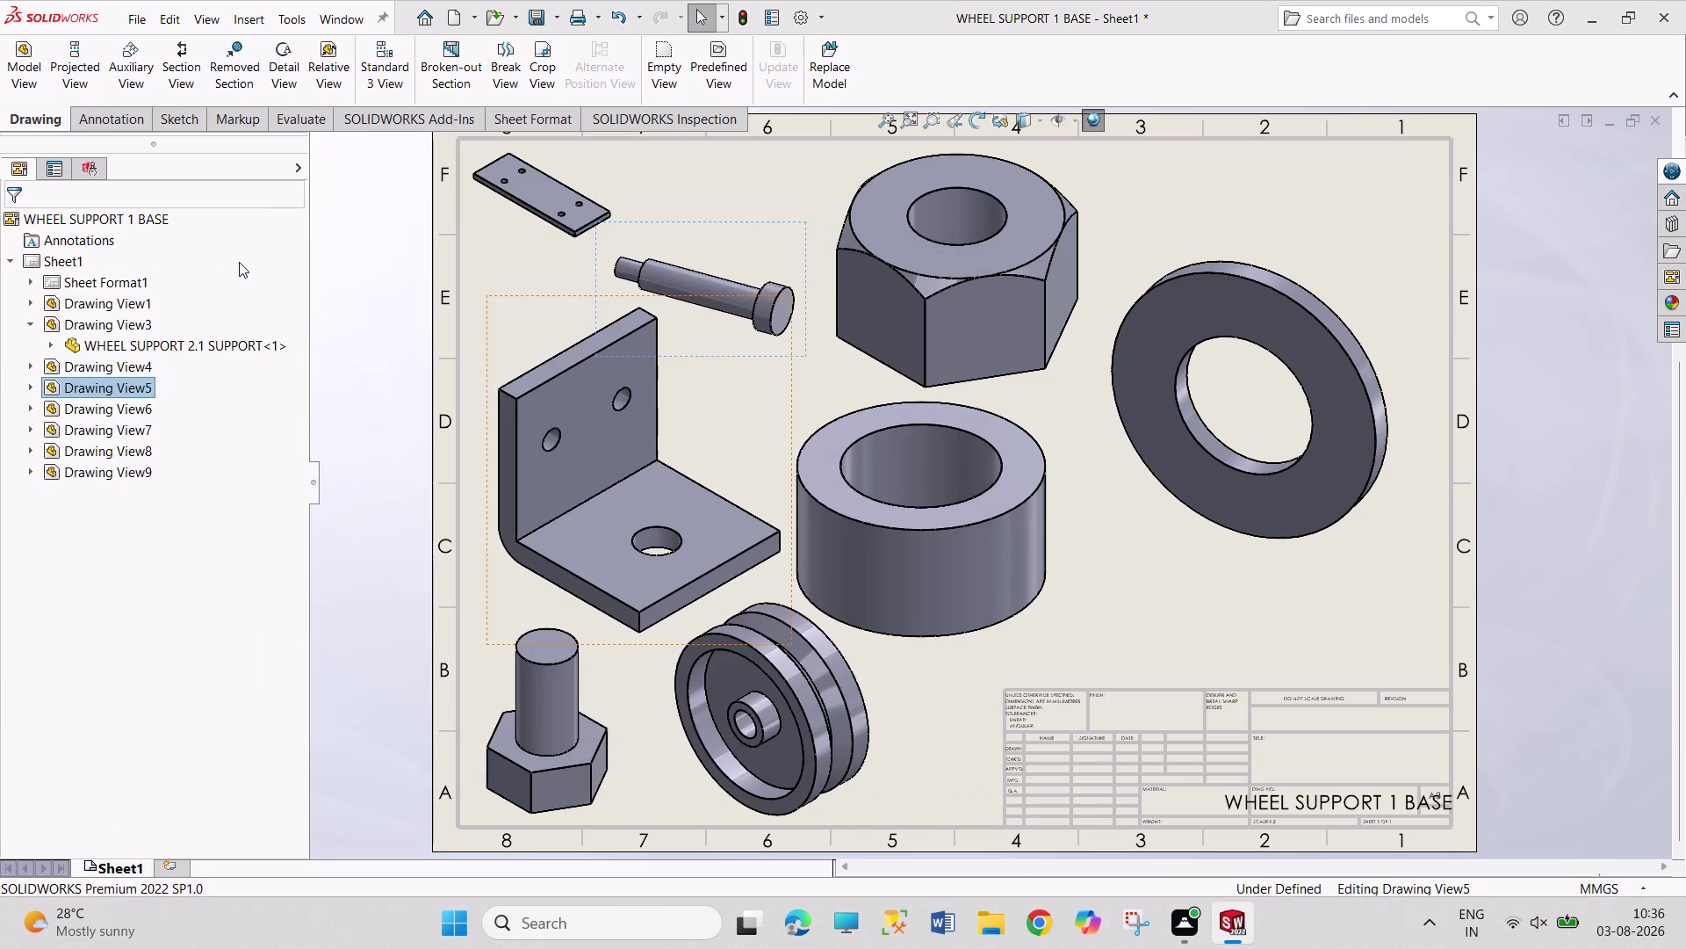
key(ctrl+z)
key(ctrl+z)
key(ctrl+z)
key(ctrl+z)
key(ctrl+z)
key(ctrl+z)
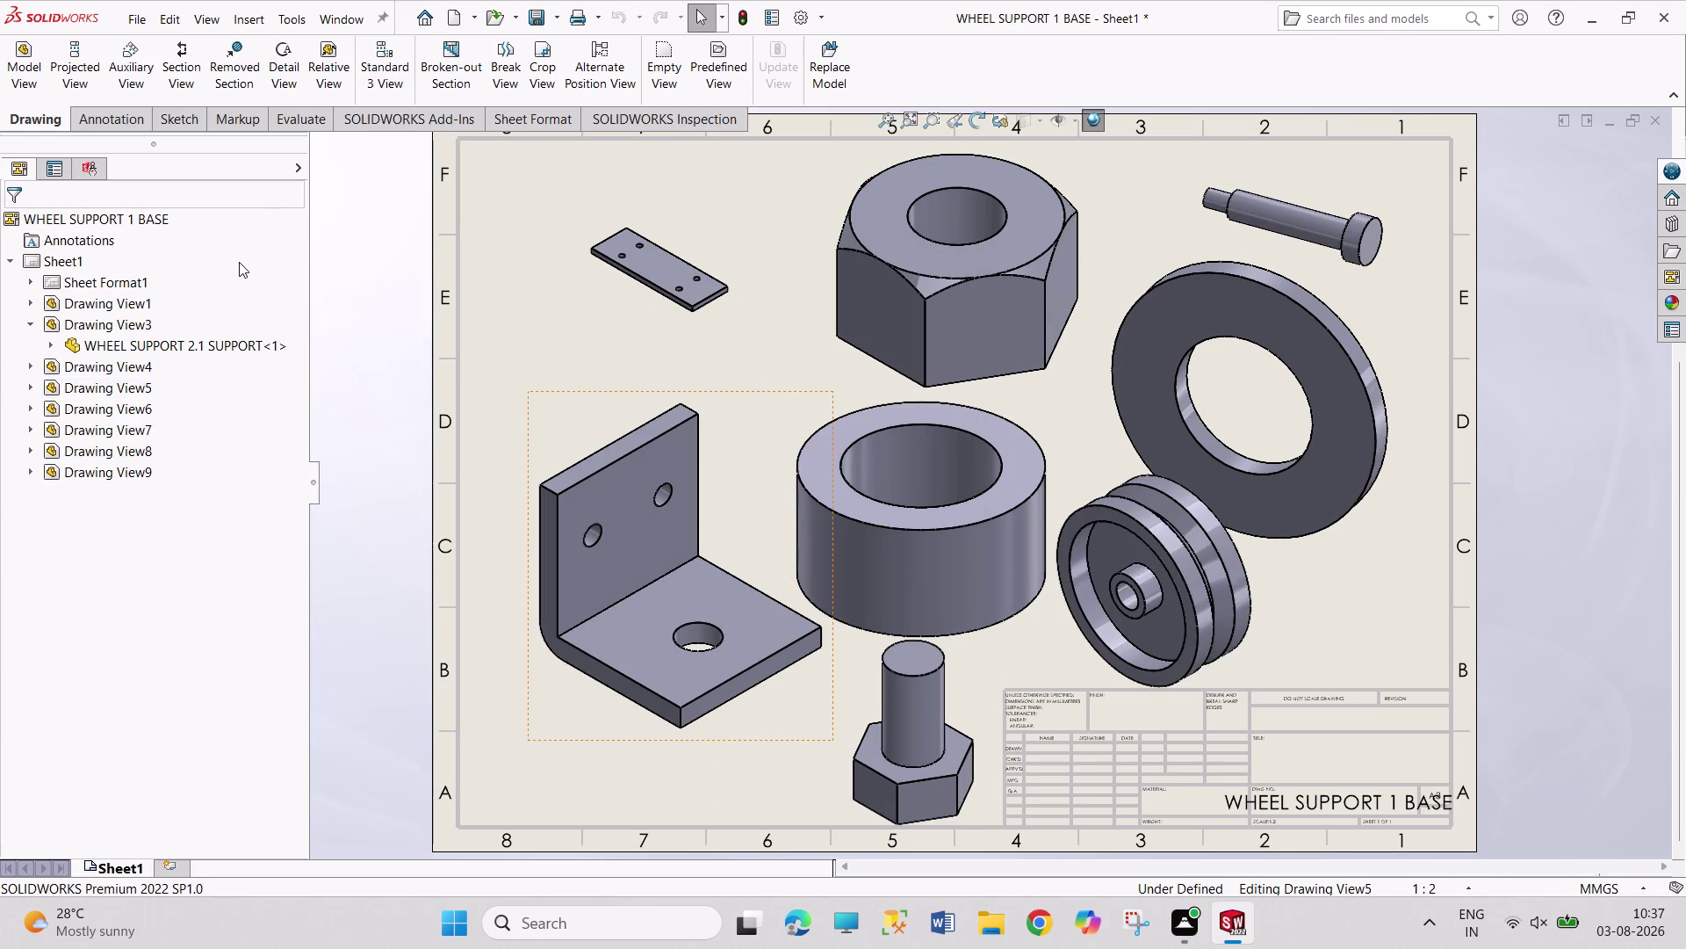
key(ctrl+z)
key(ctrl+z)
key(ctrl+z)
key(ctrl+z)
key(ctrl+z)
key(Escape)
key(Escape)
key(Escape)
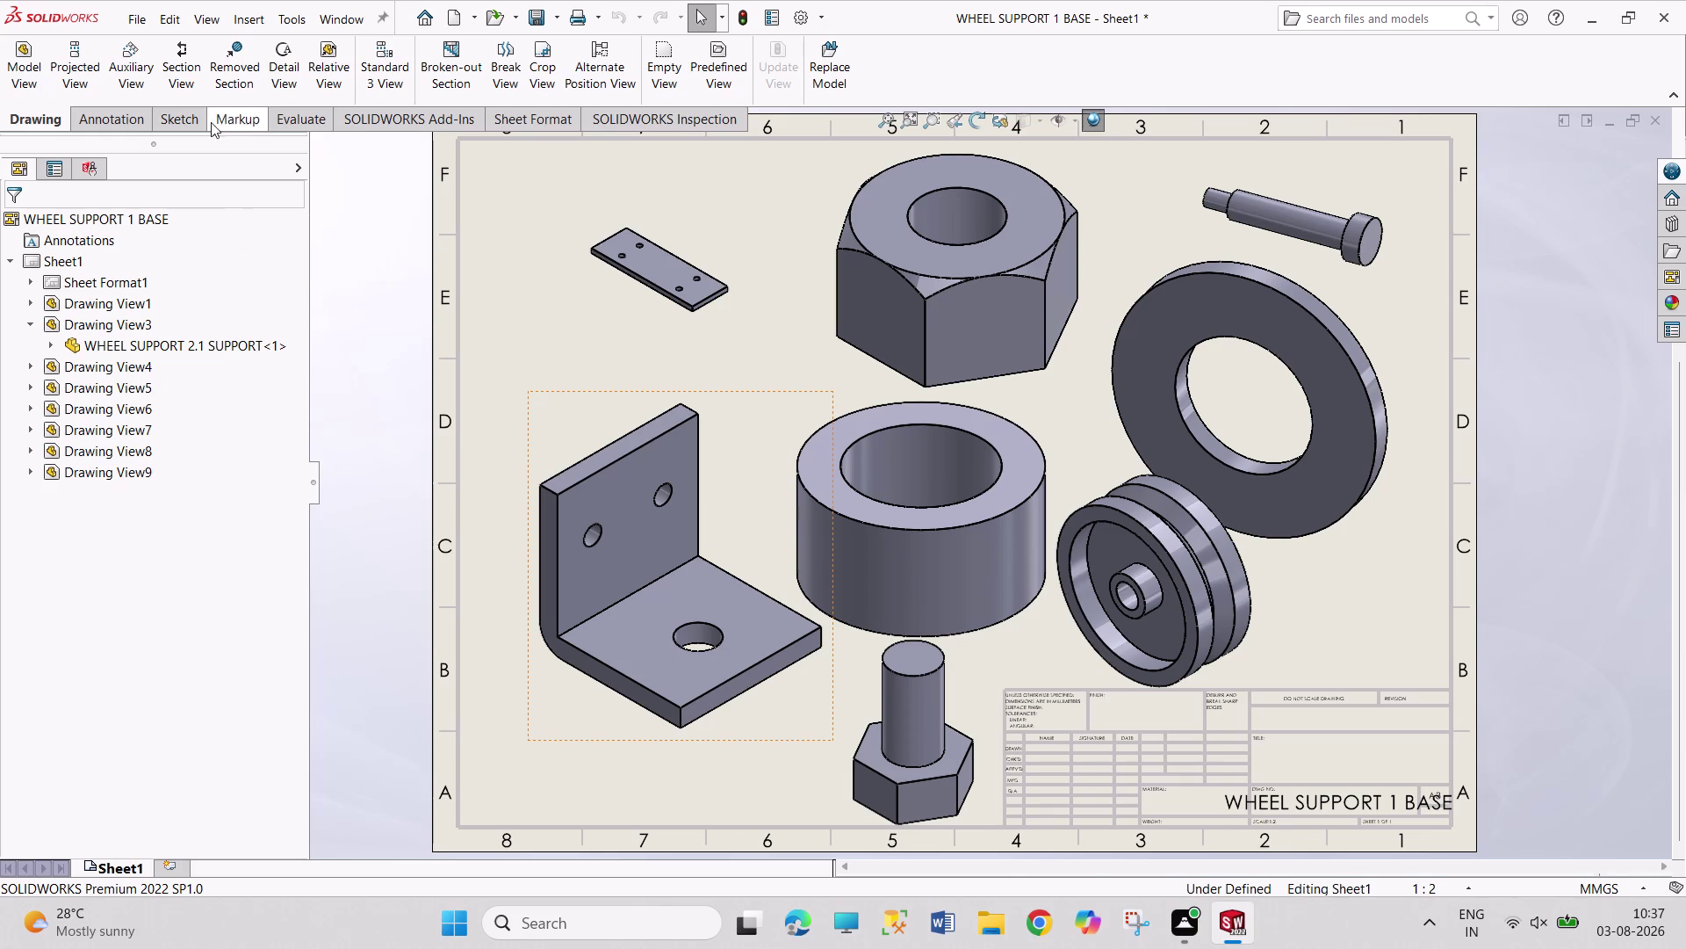
Create a new drawing, Draw2, on an A3 landscape sheet.
key(ctrl+n)
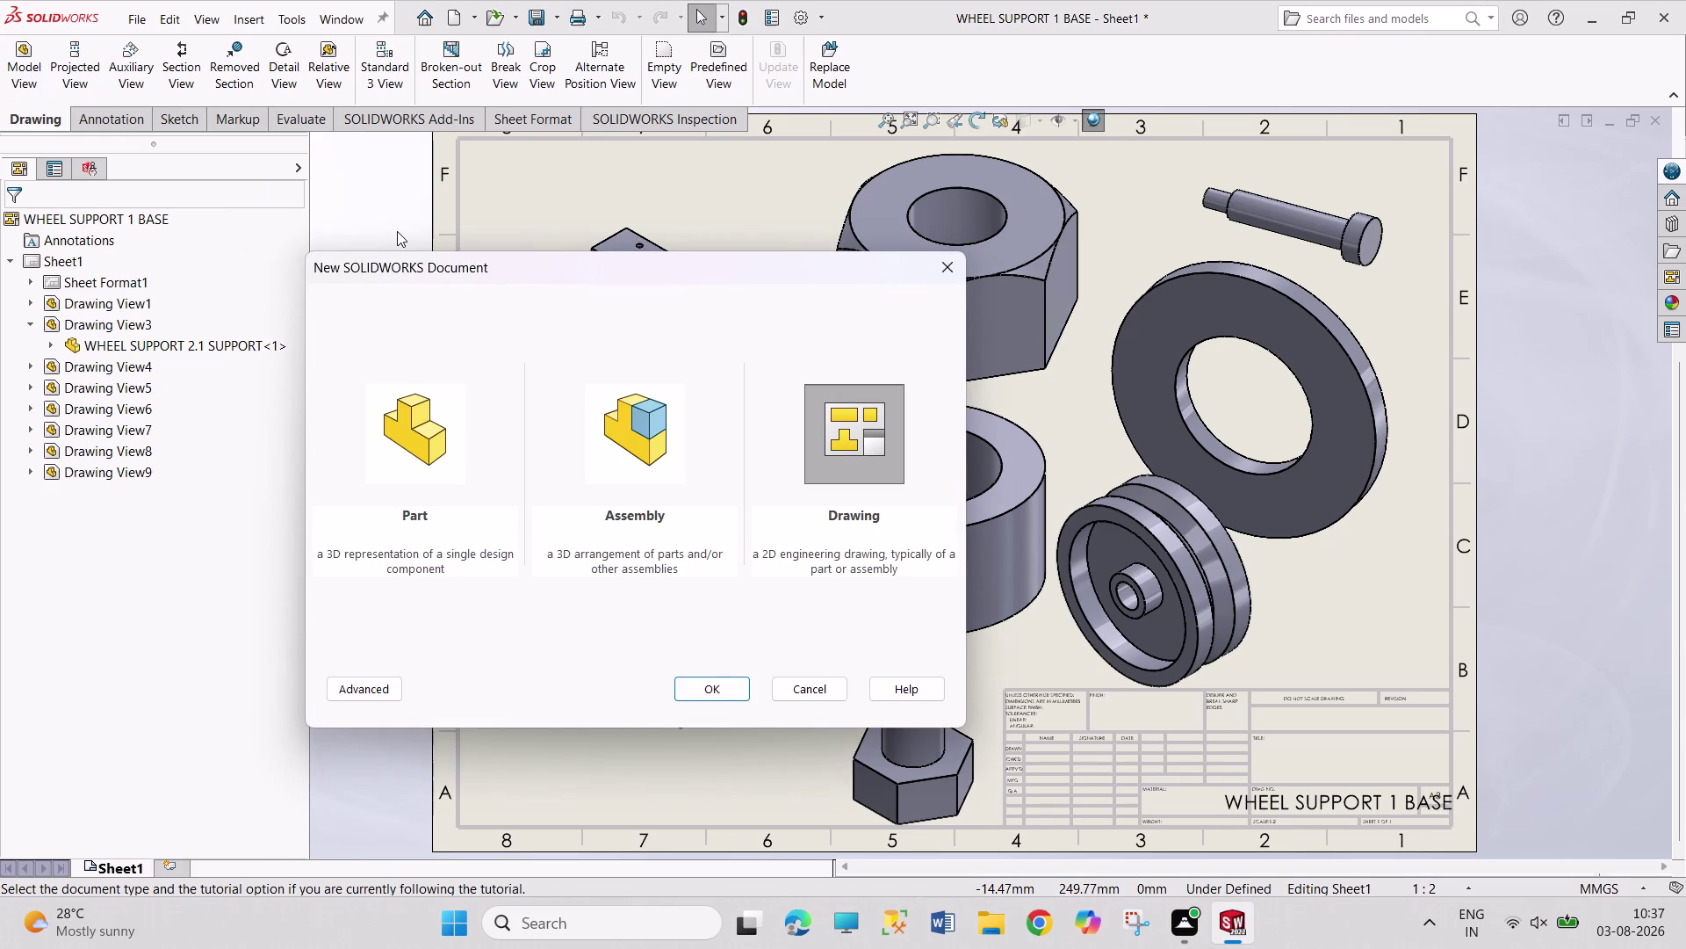
key(Return)
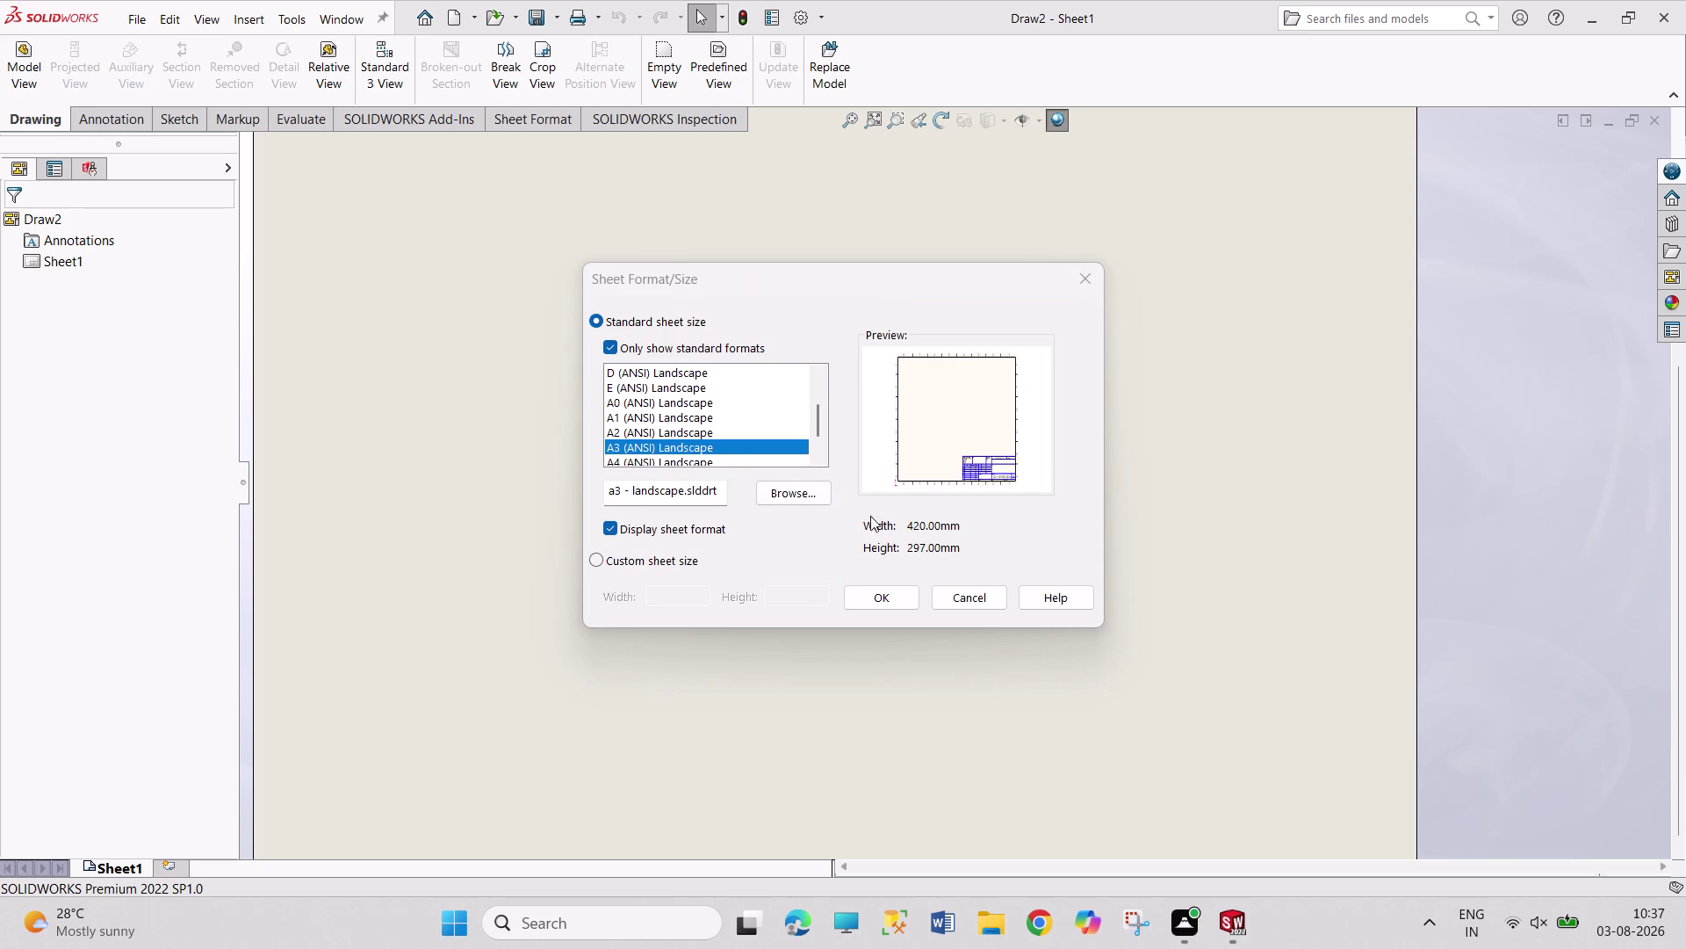
click(875, 596)
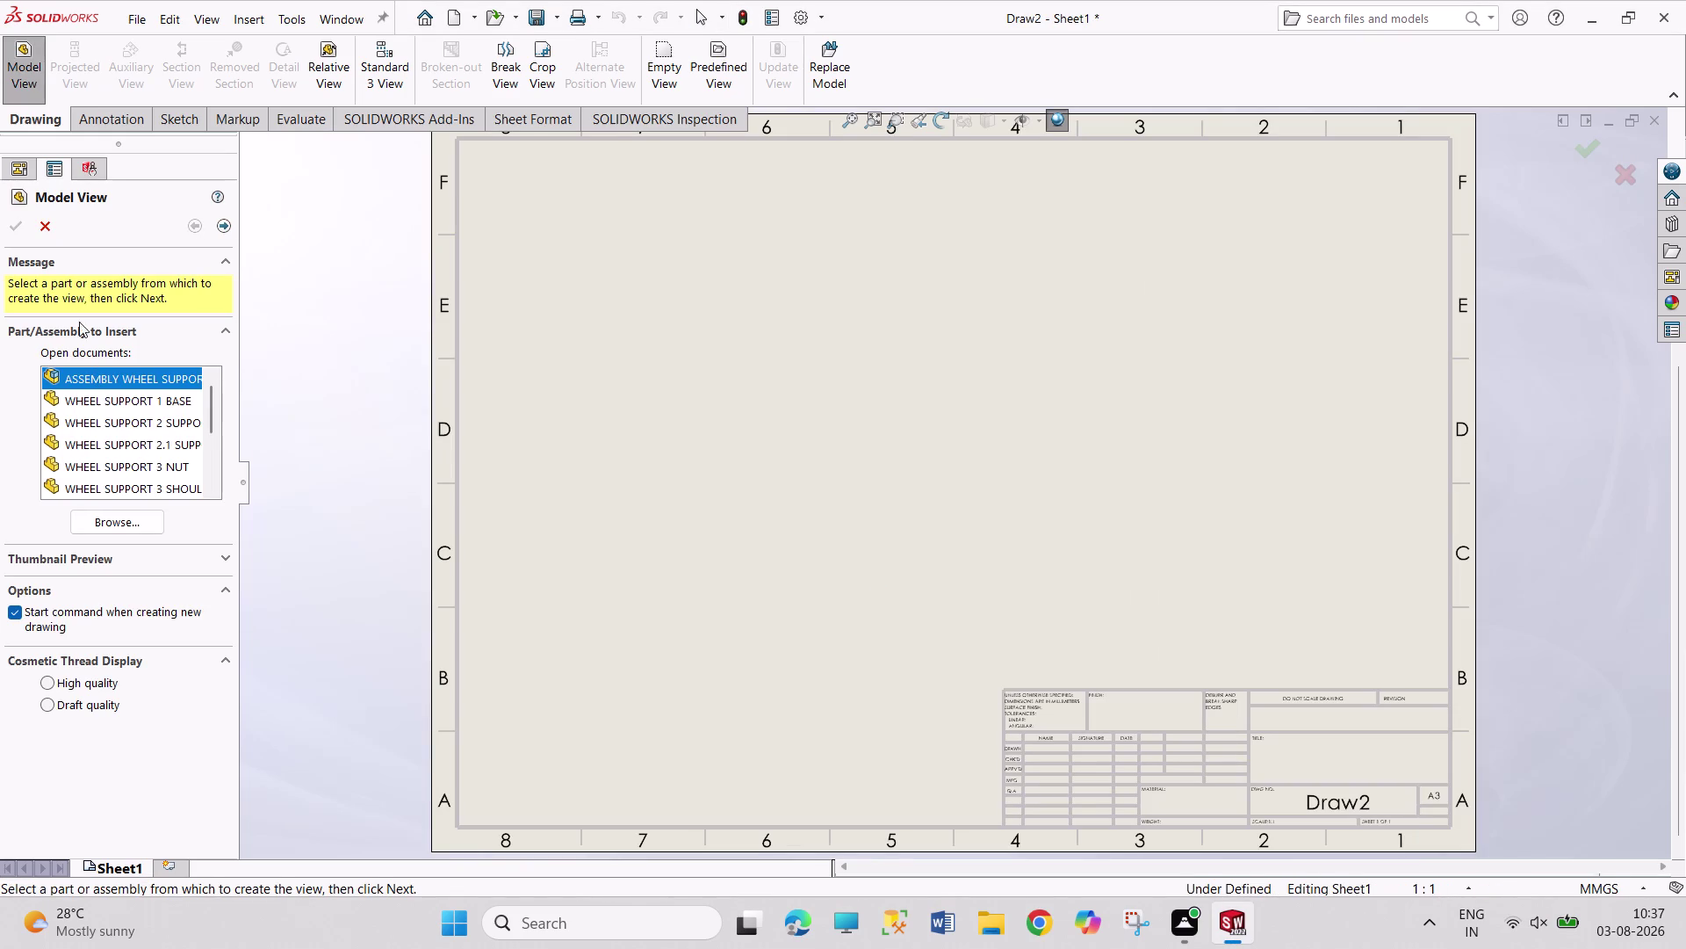
Cancel the pending model view and dismiss the new drawing's shortcut menu.
click(45, 225)
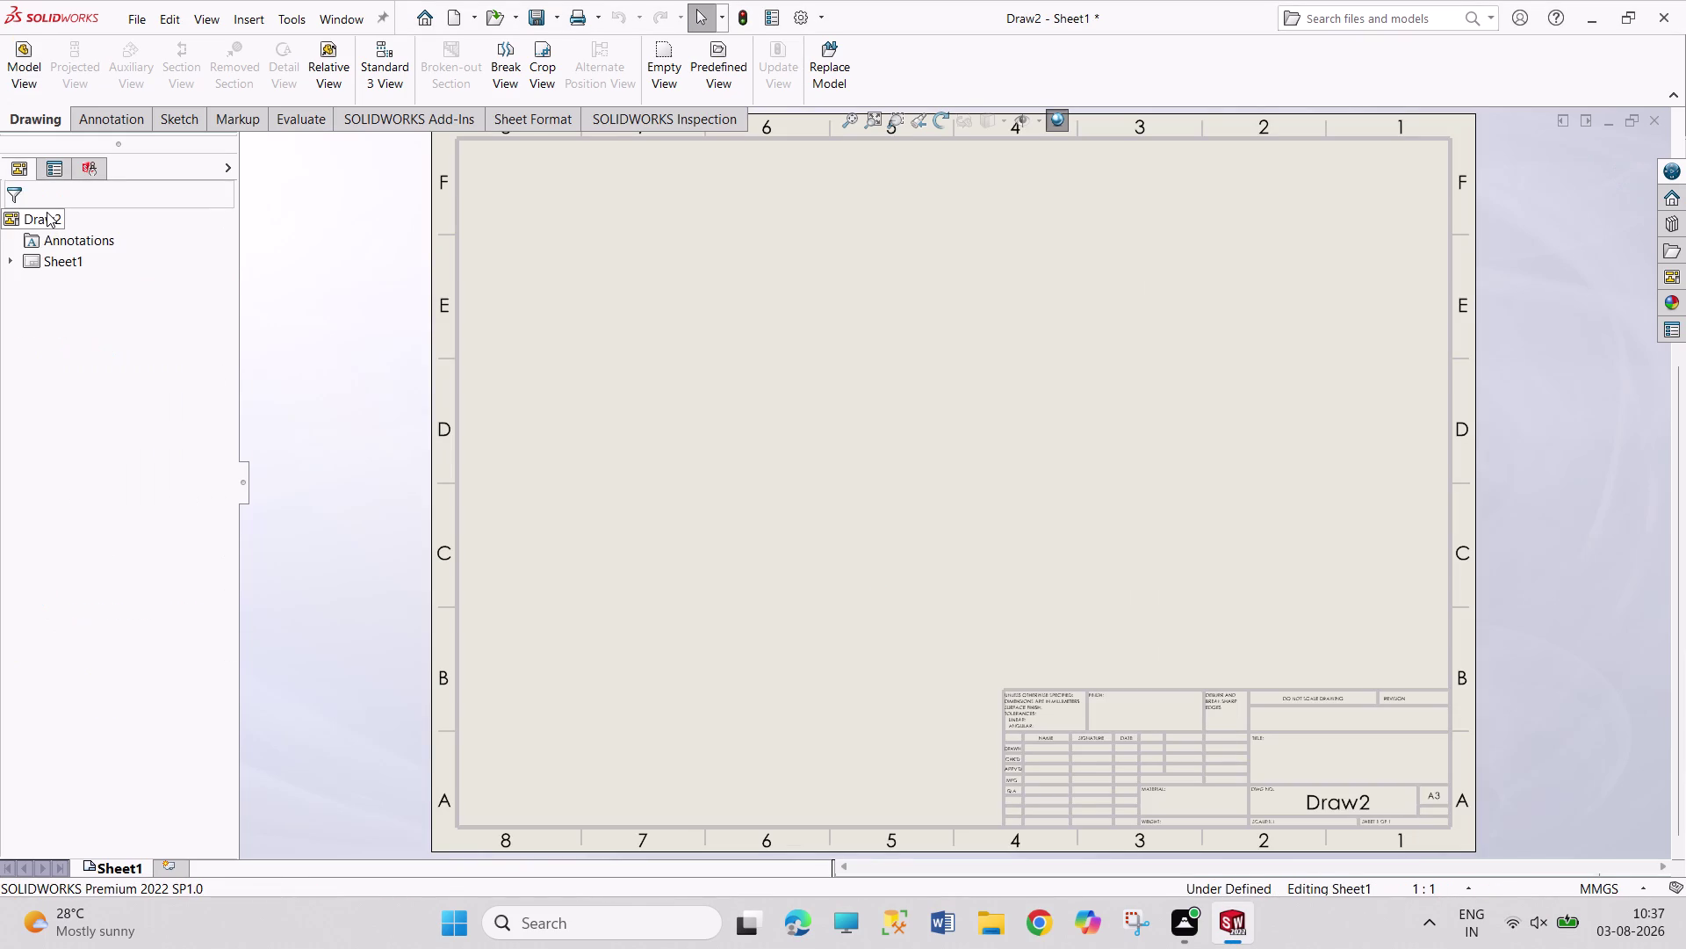
right_click(44, 221)
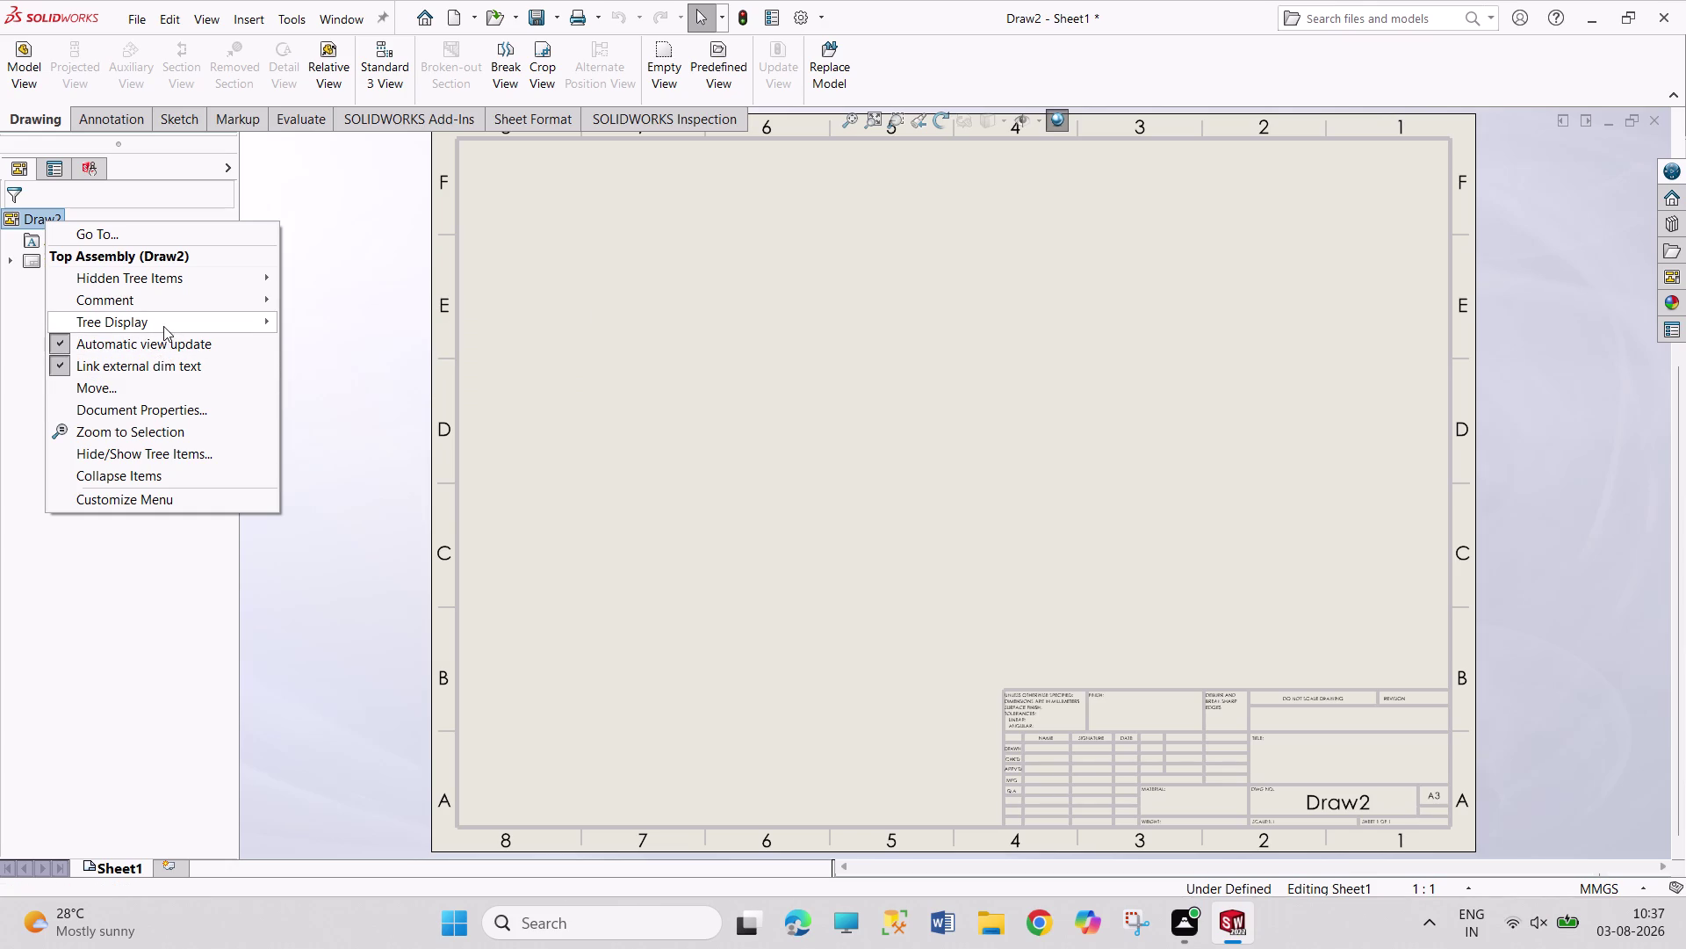
click(31, 239)
Set Draw2's sheet scale to 1:3 in Sheet Properties.
right_click(58, 257)
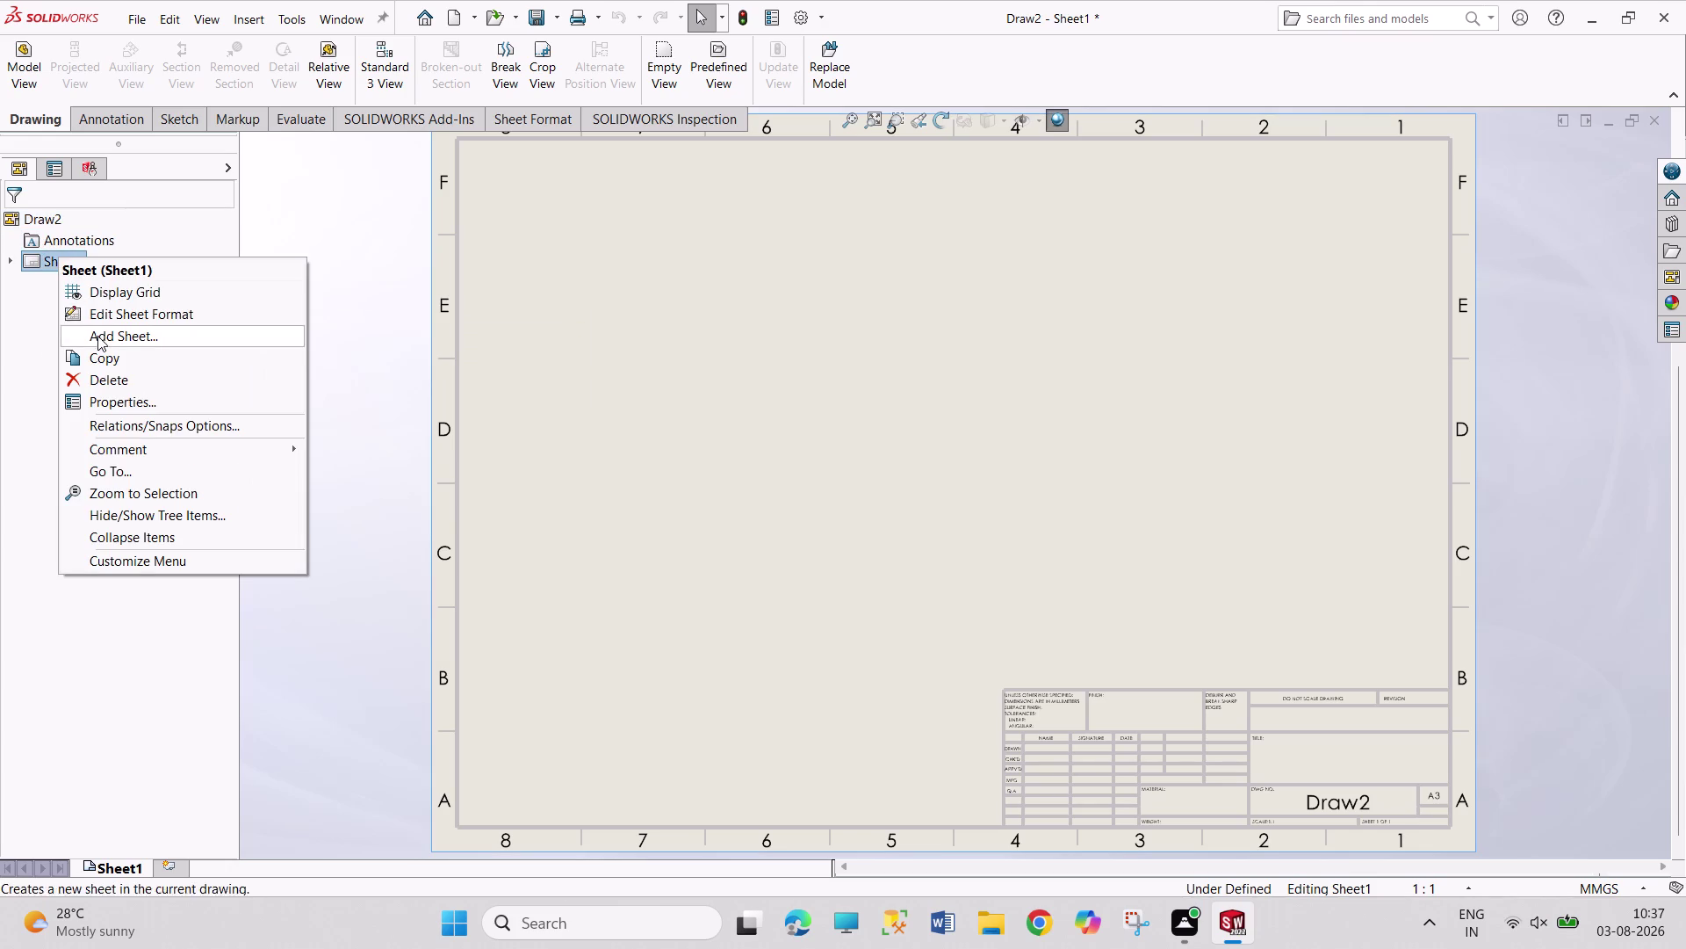
click(149, 401)
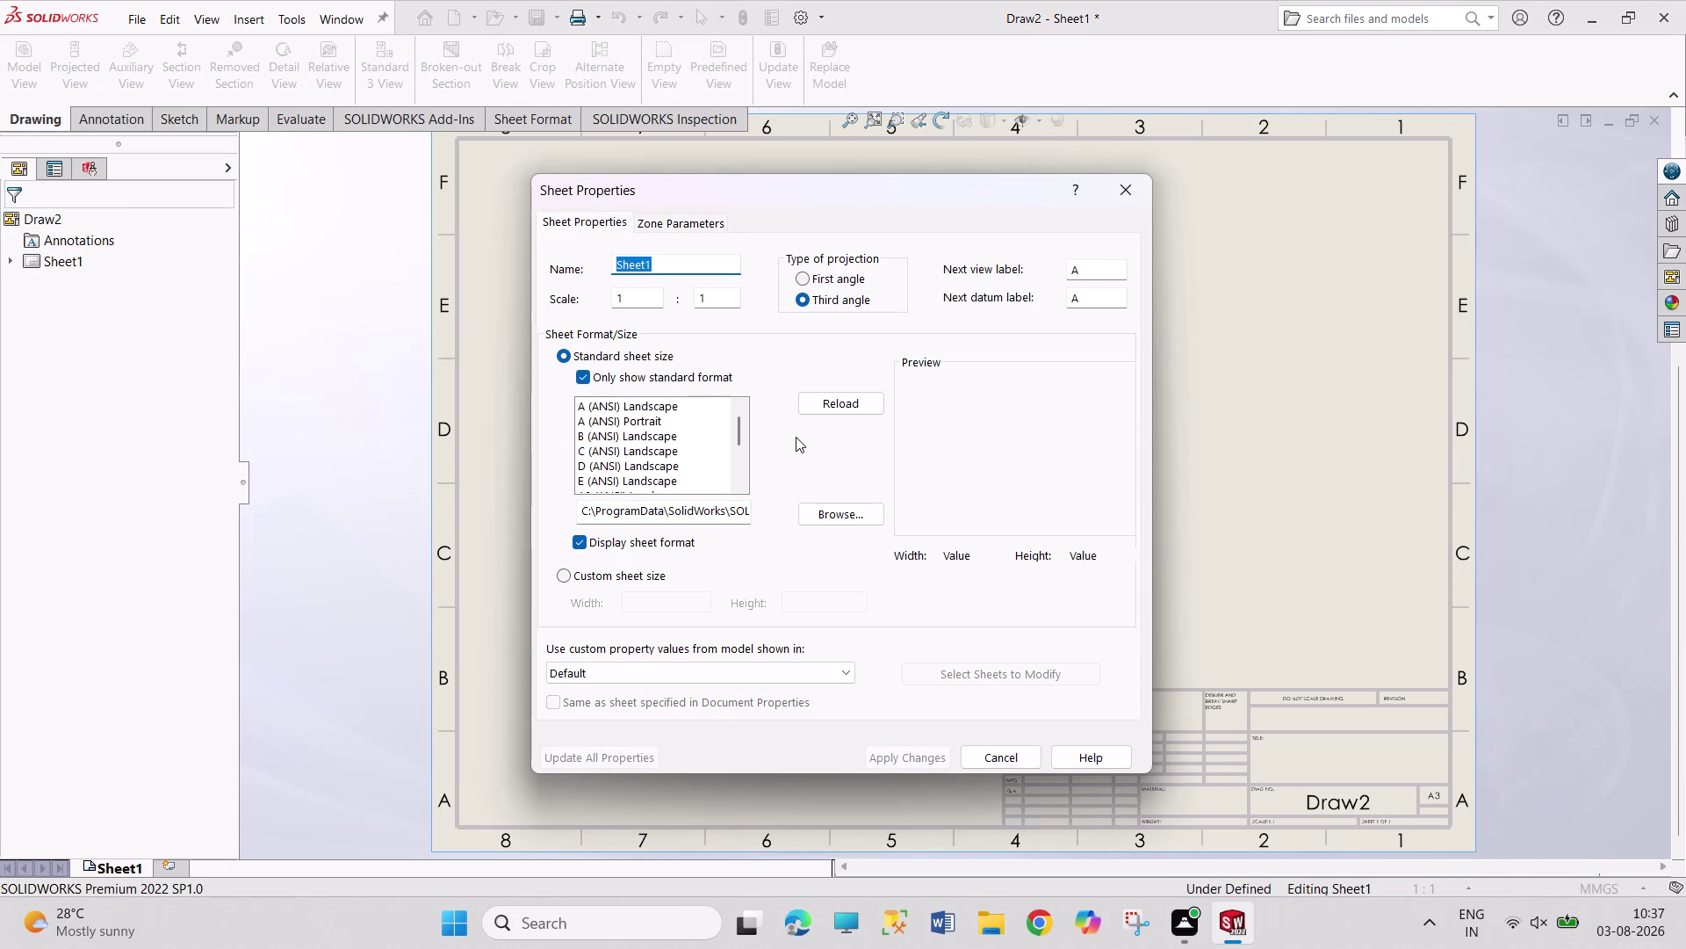
drag(721, 302, 691, 299)
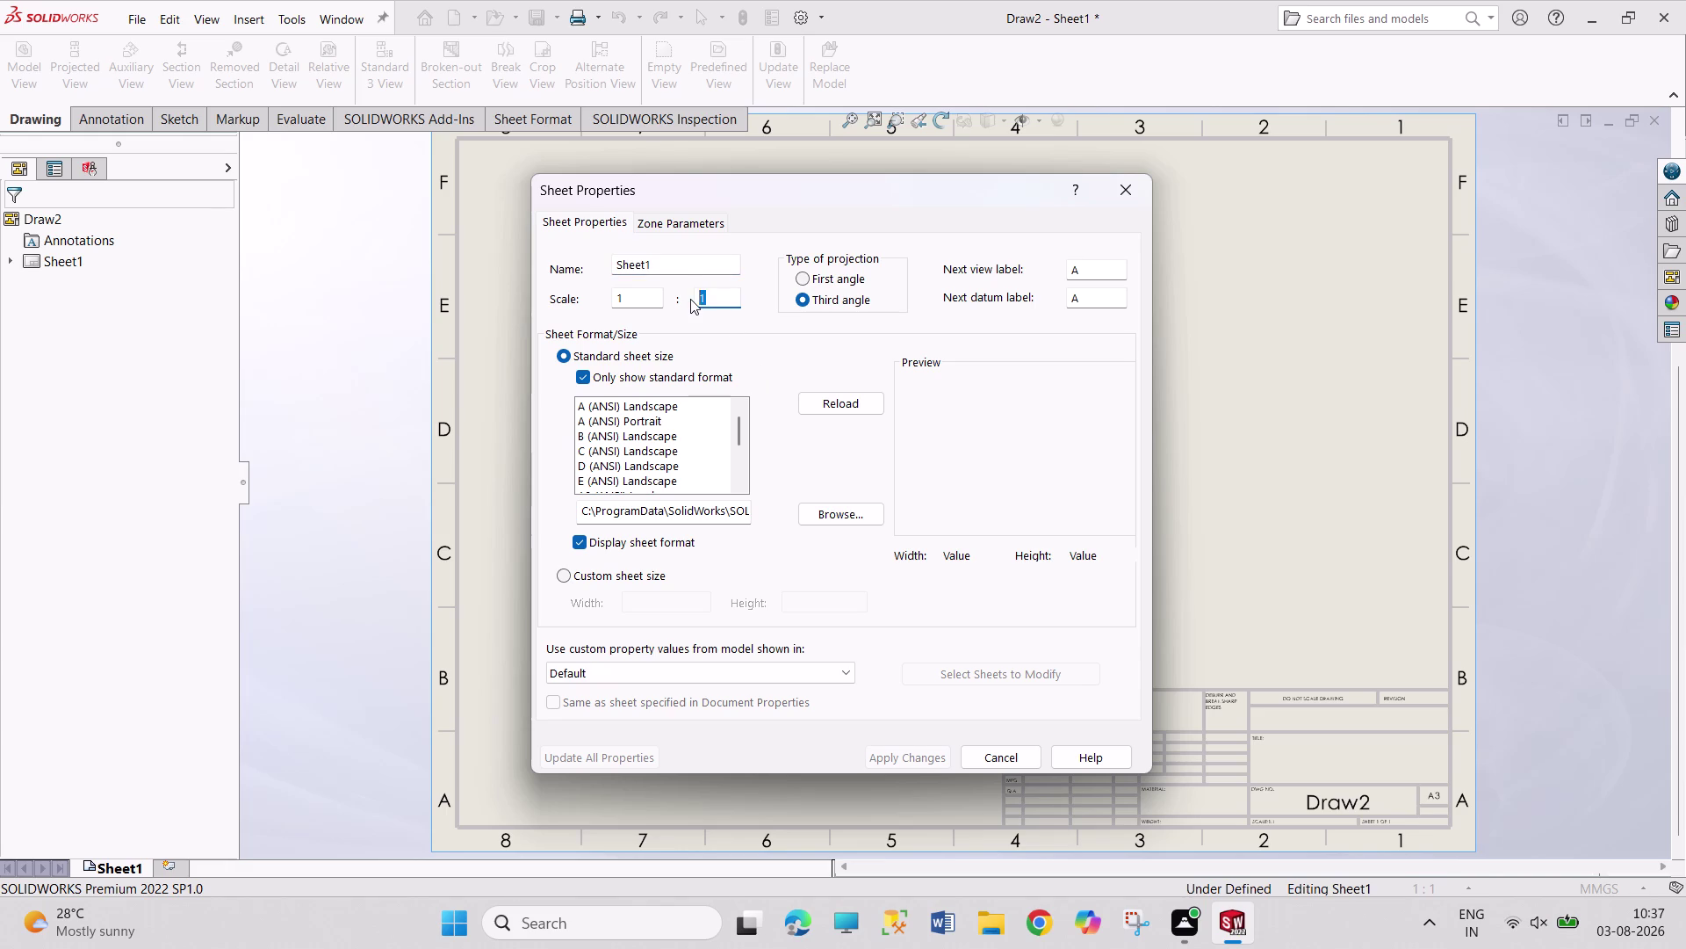
key(3)
key(Return)
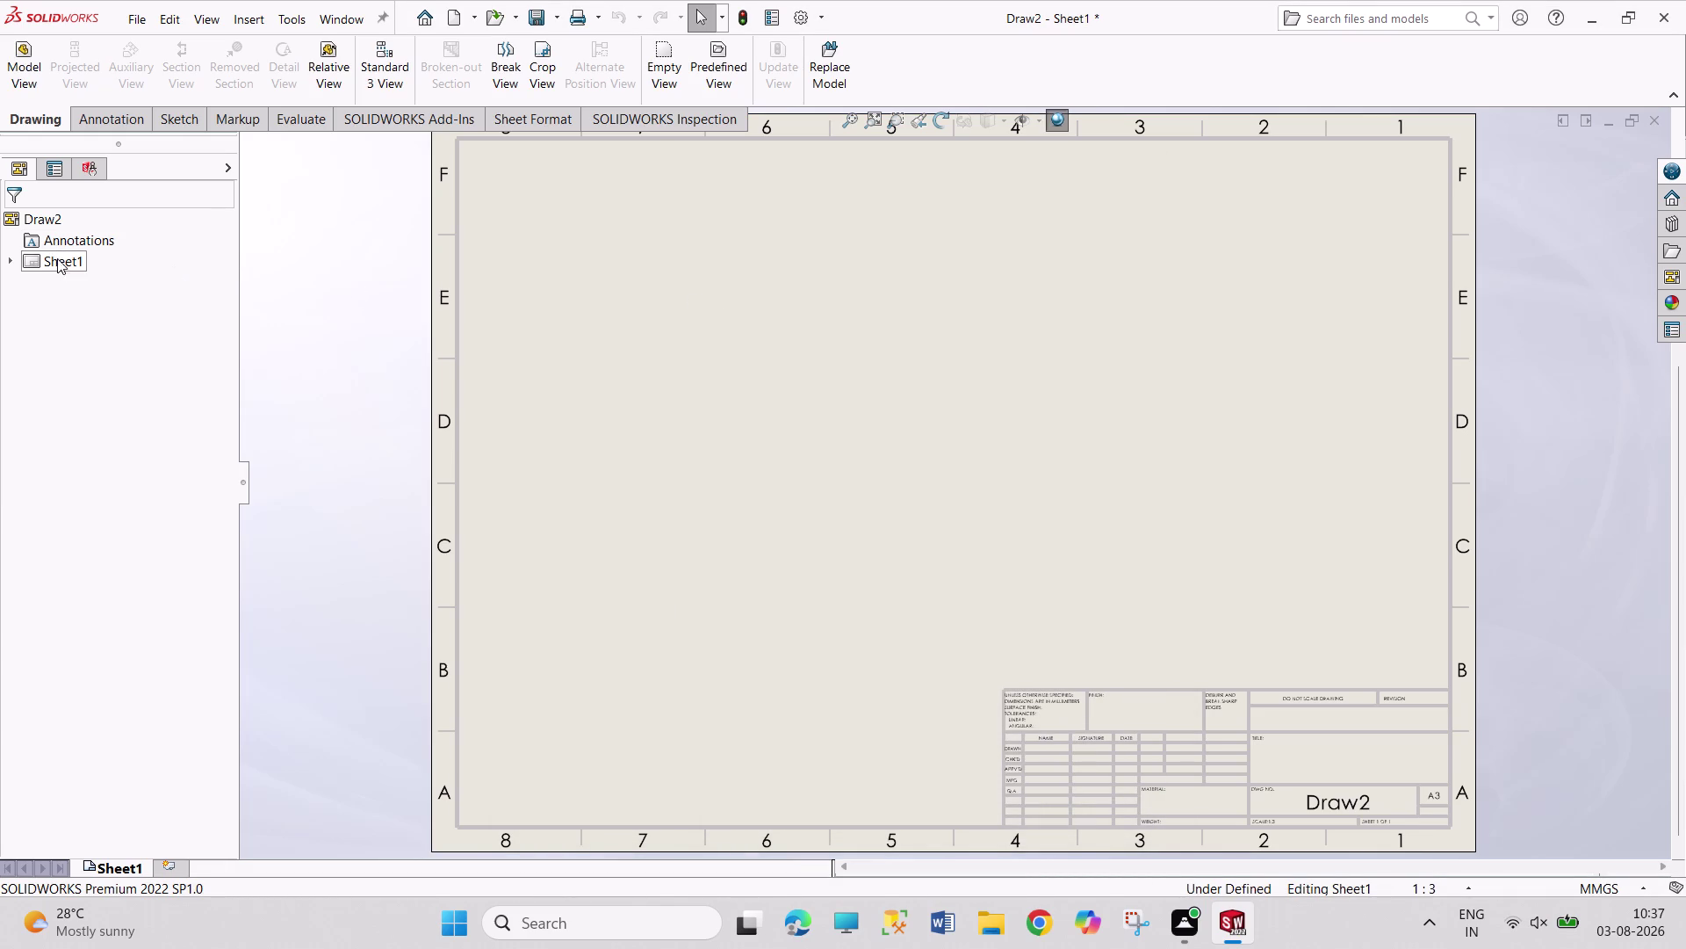
click(27, 71)
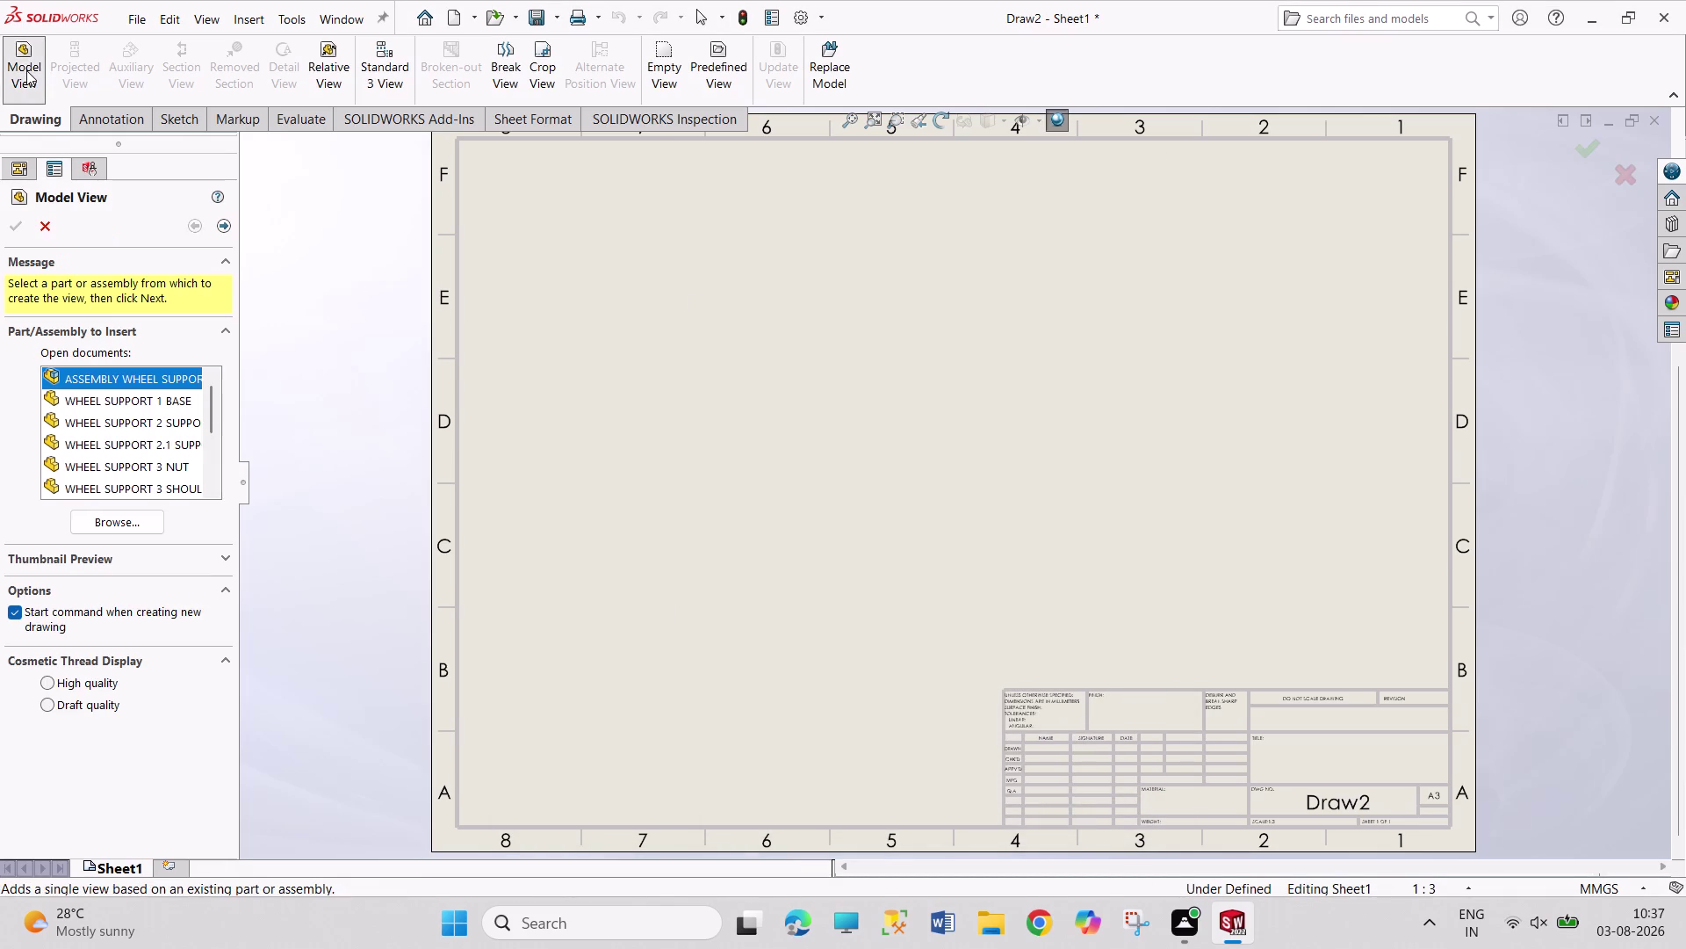
Preview an isometric view of the wheel support assembly, then cancel it.
double_click(129, 382)
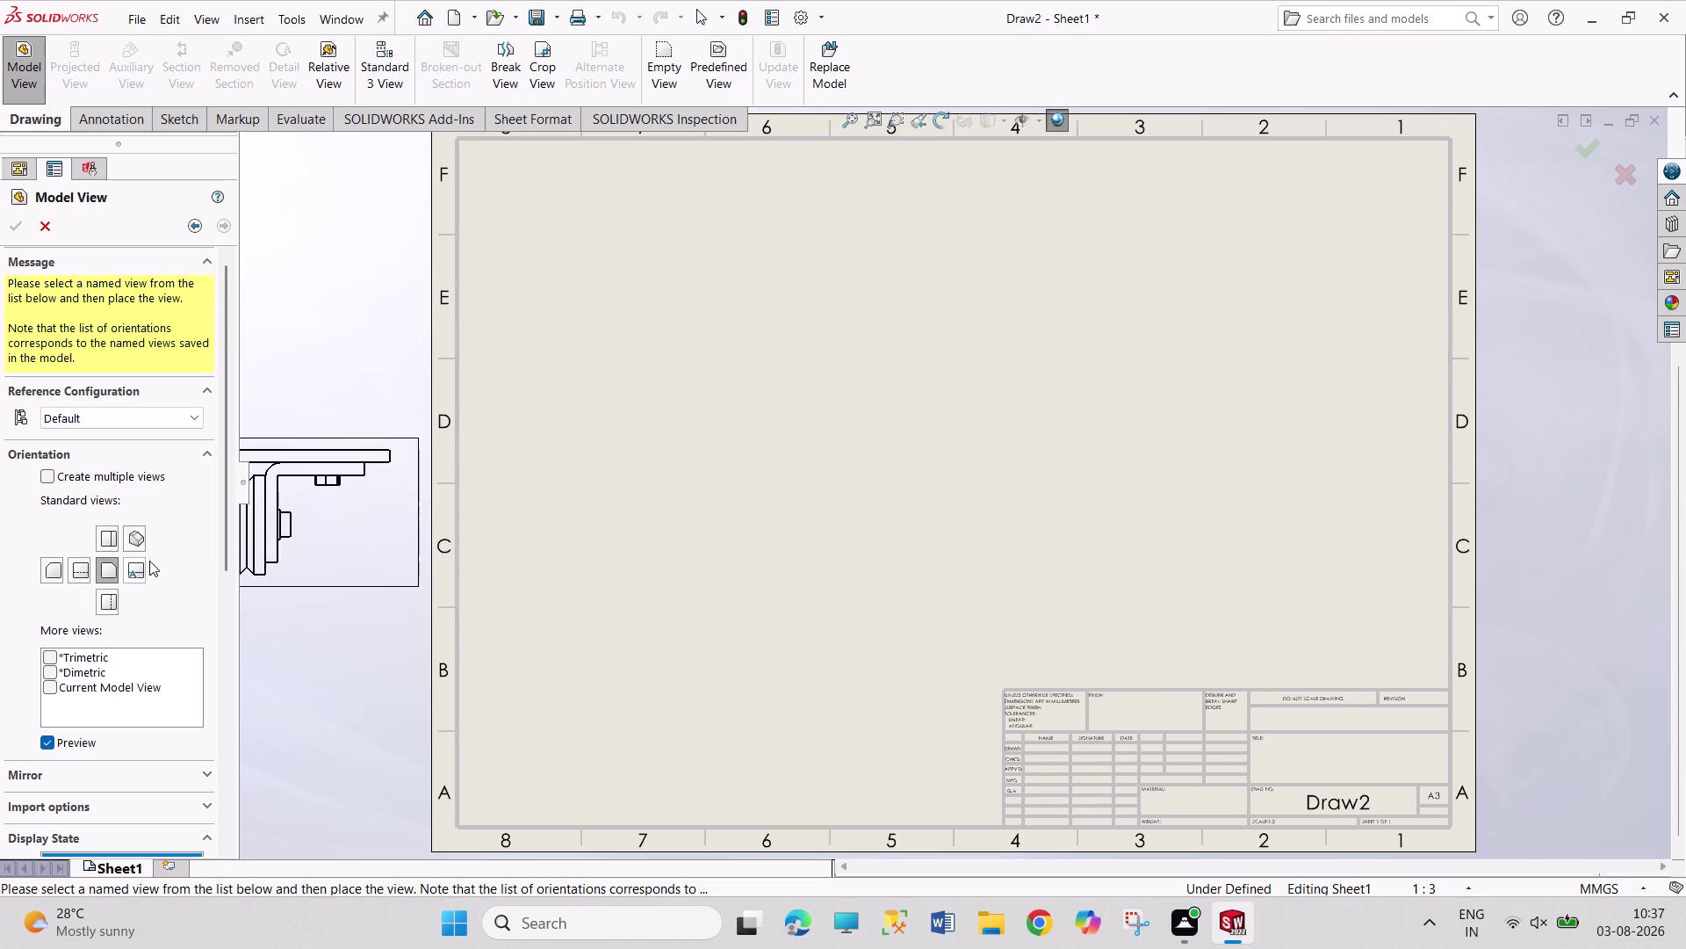
click(133, 535)
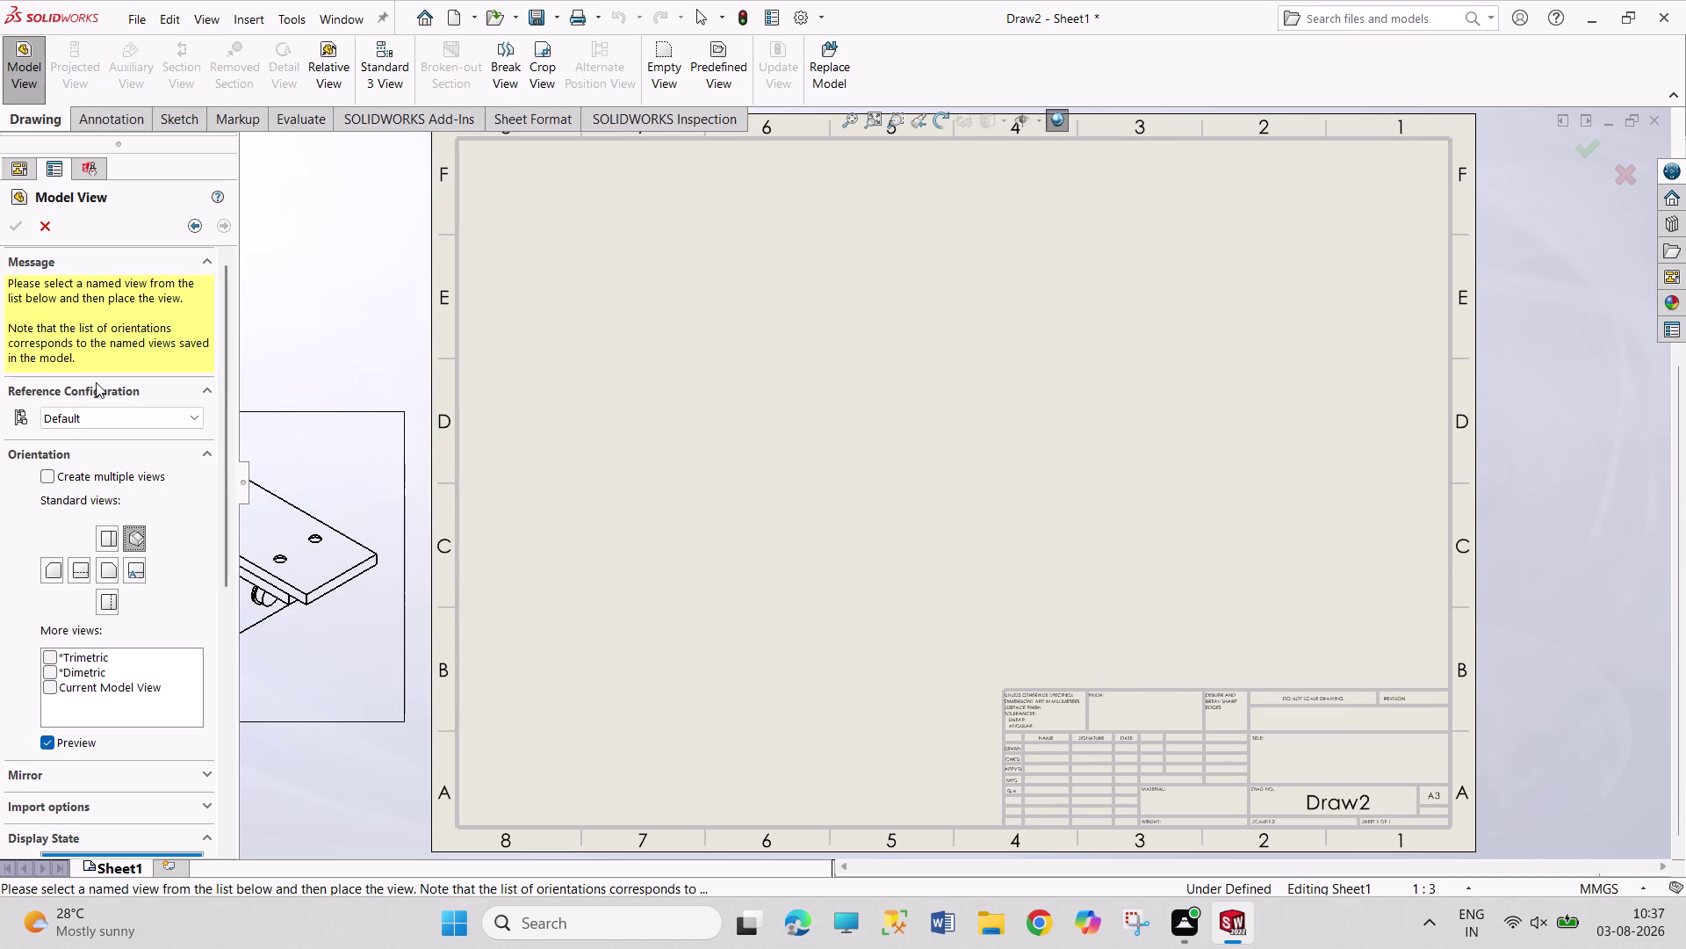
click(41, 229)
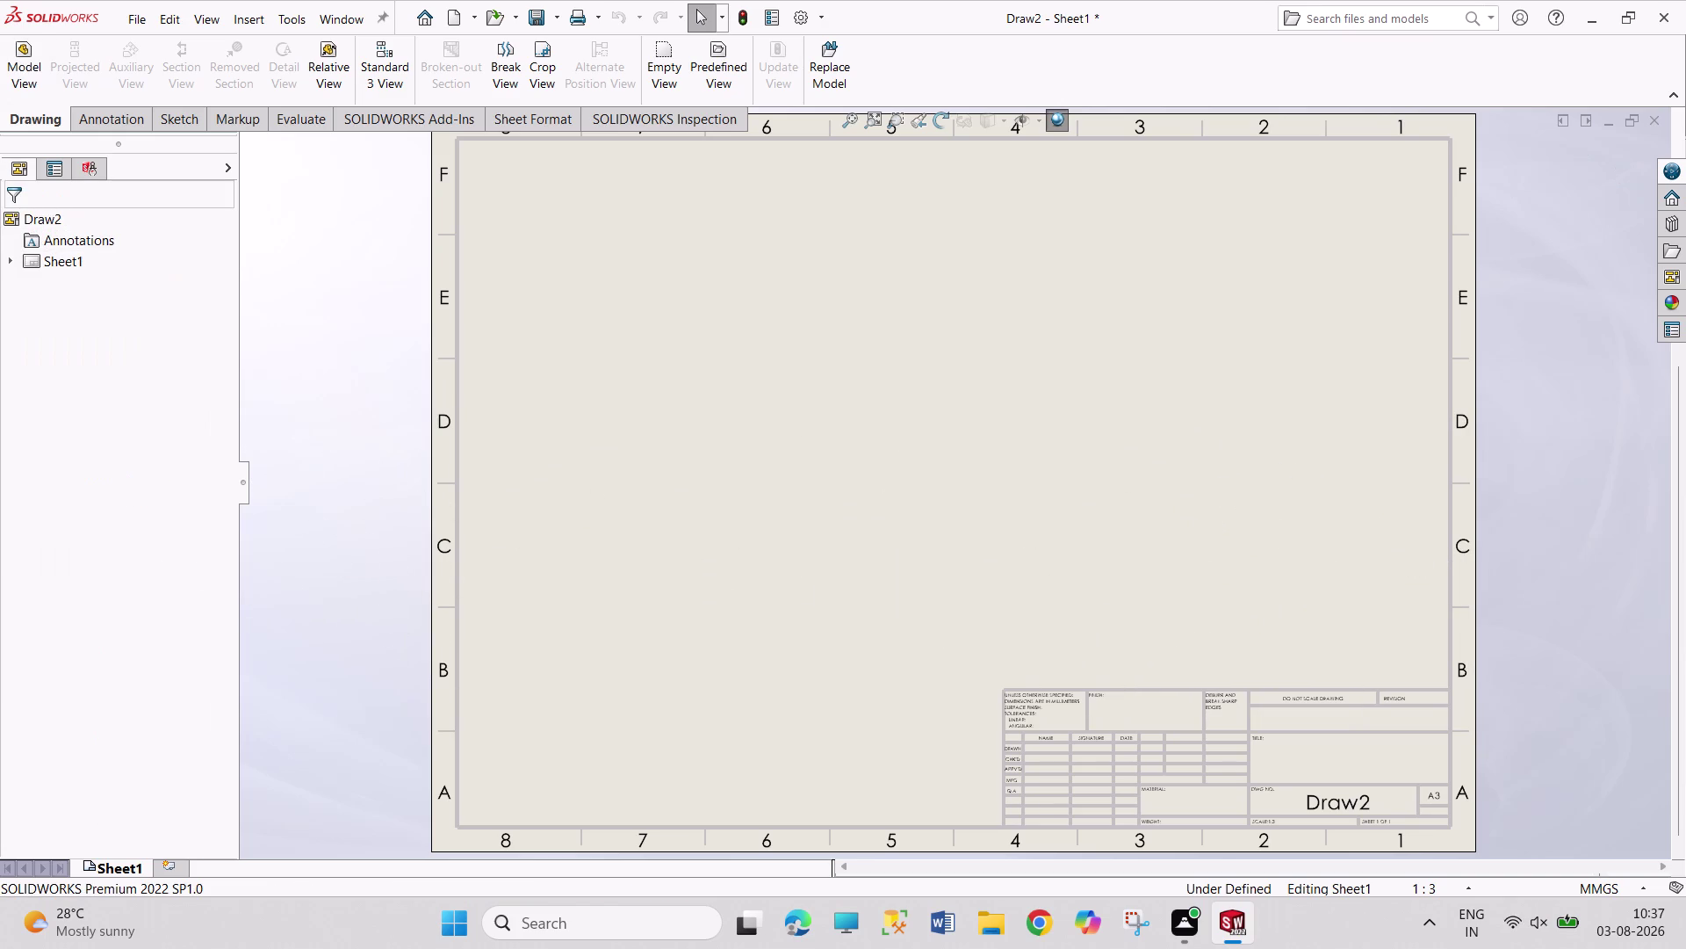
Place a shaded isometric WHEEL SUPPORT 1 BASE view at the sheet's top left.
click(27, 69)
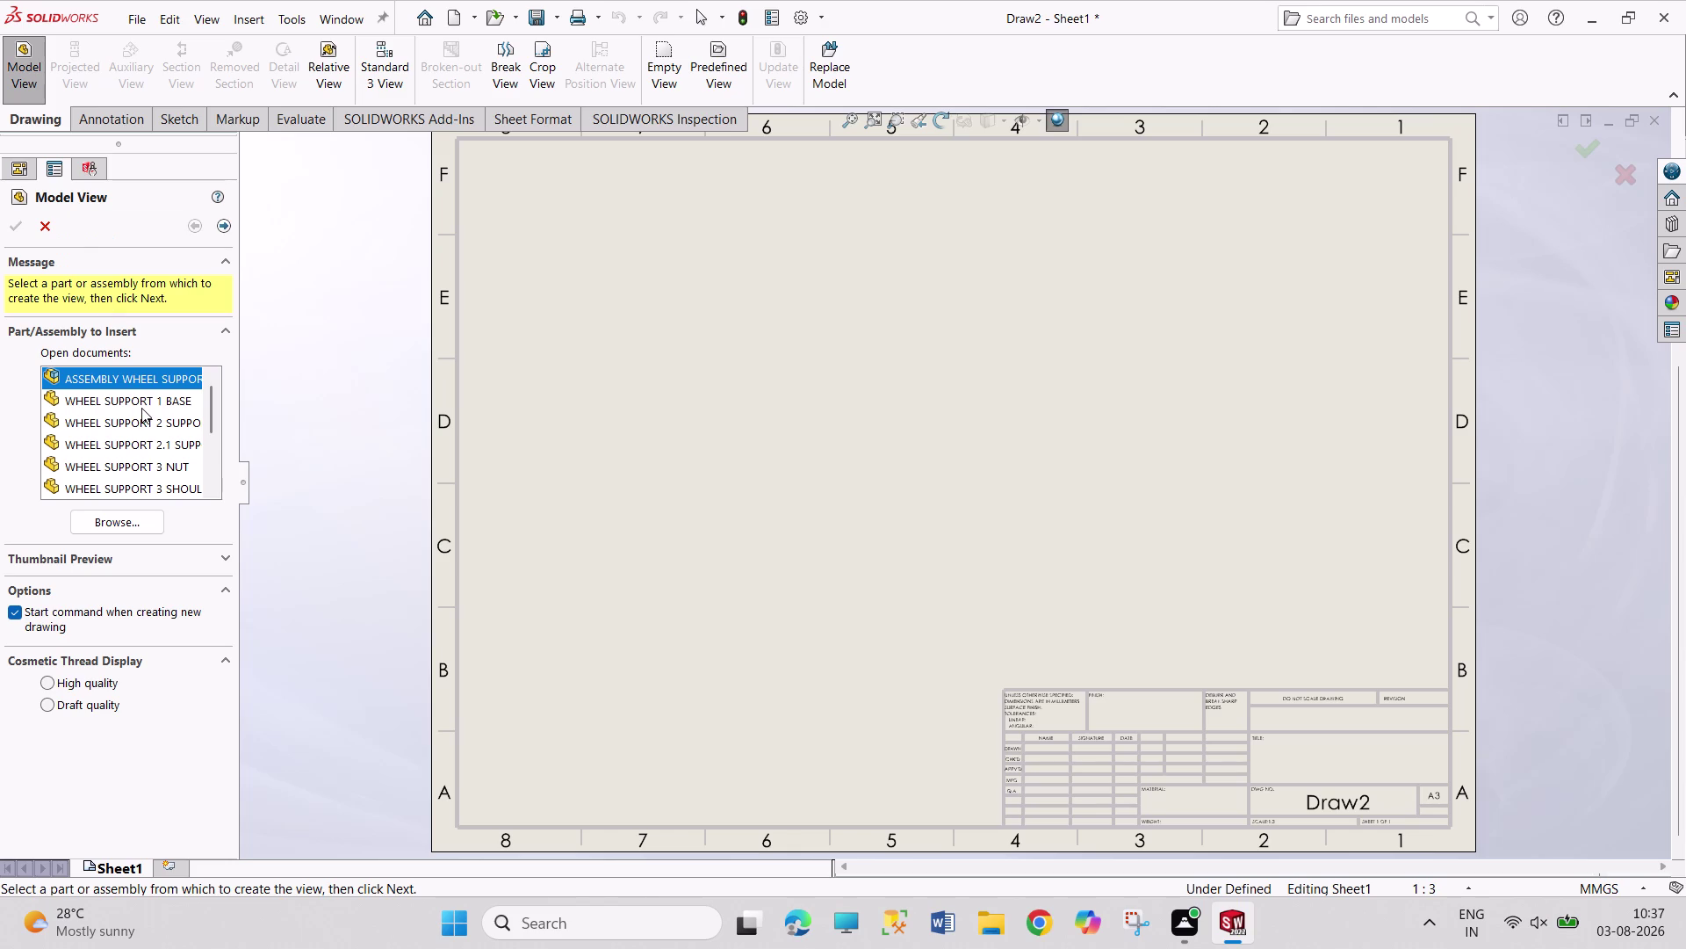
double_click(140, 405)
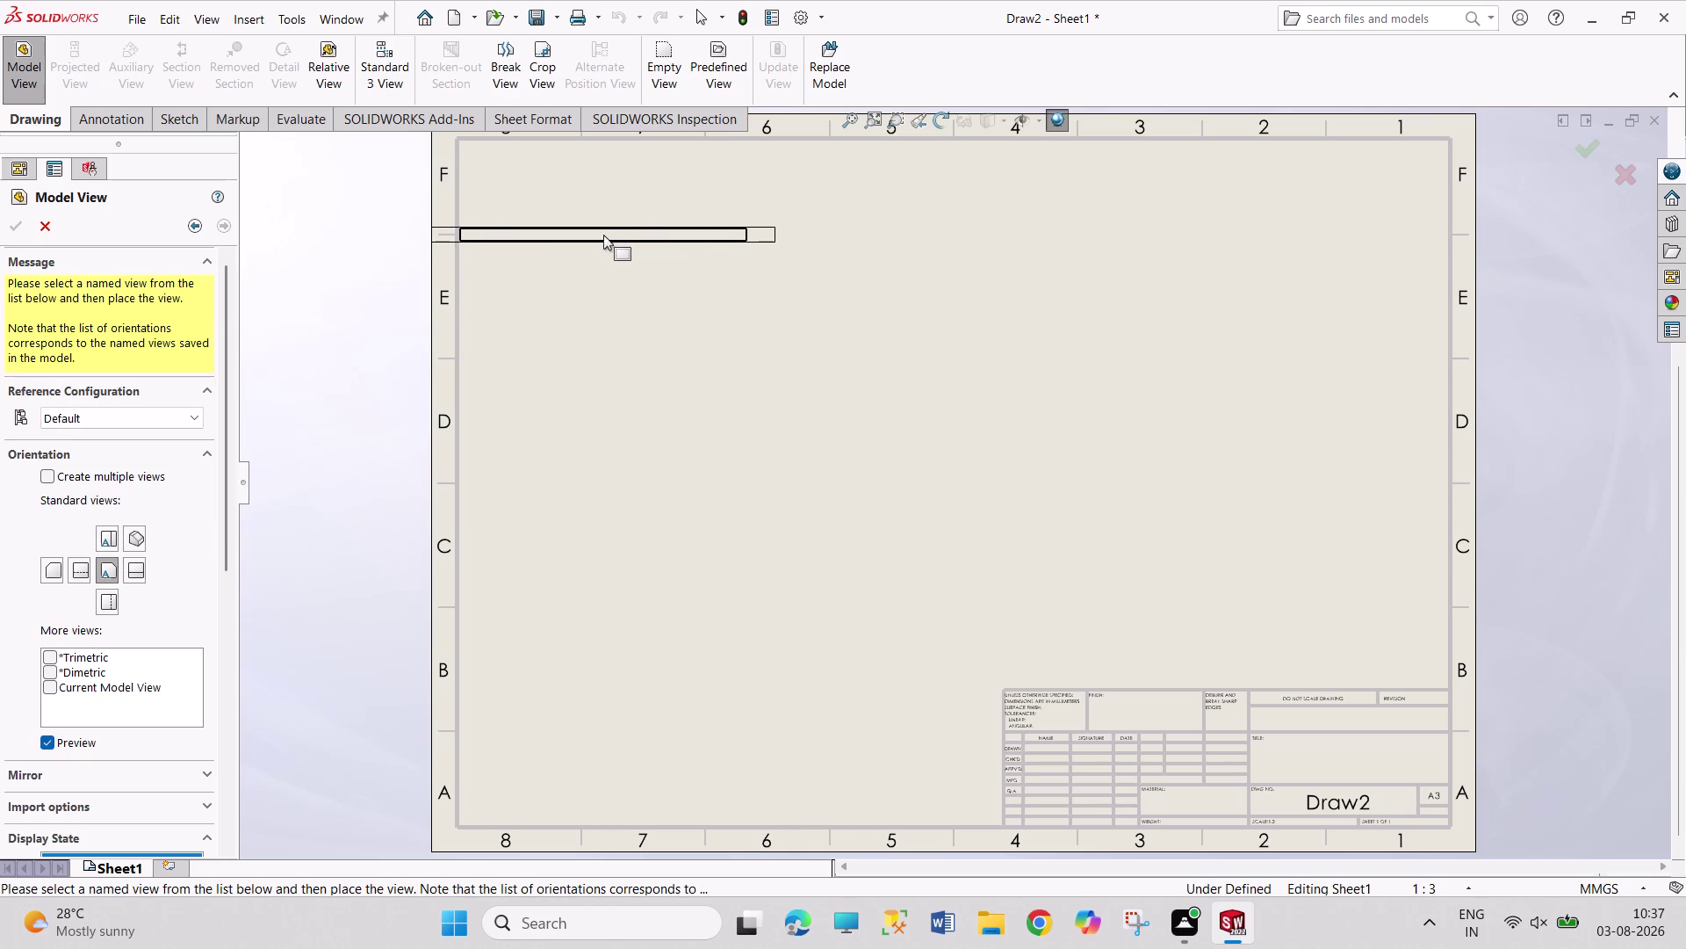
click(135, 536)
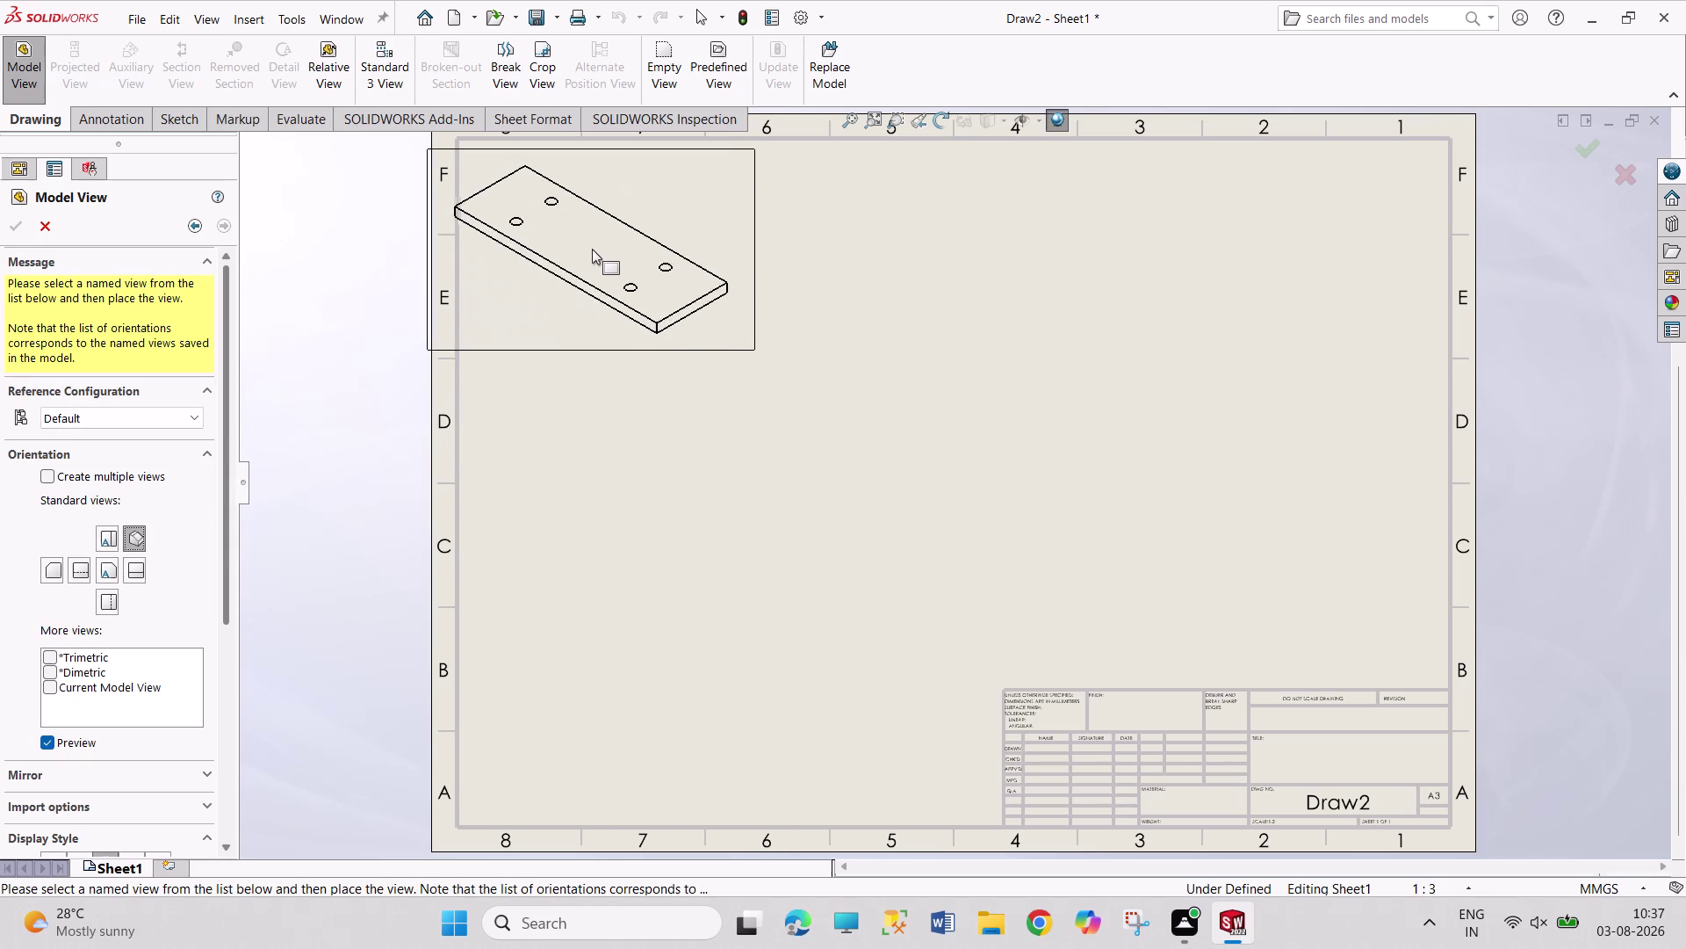
click(614, 246)
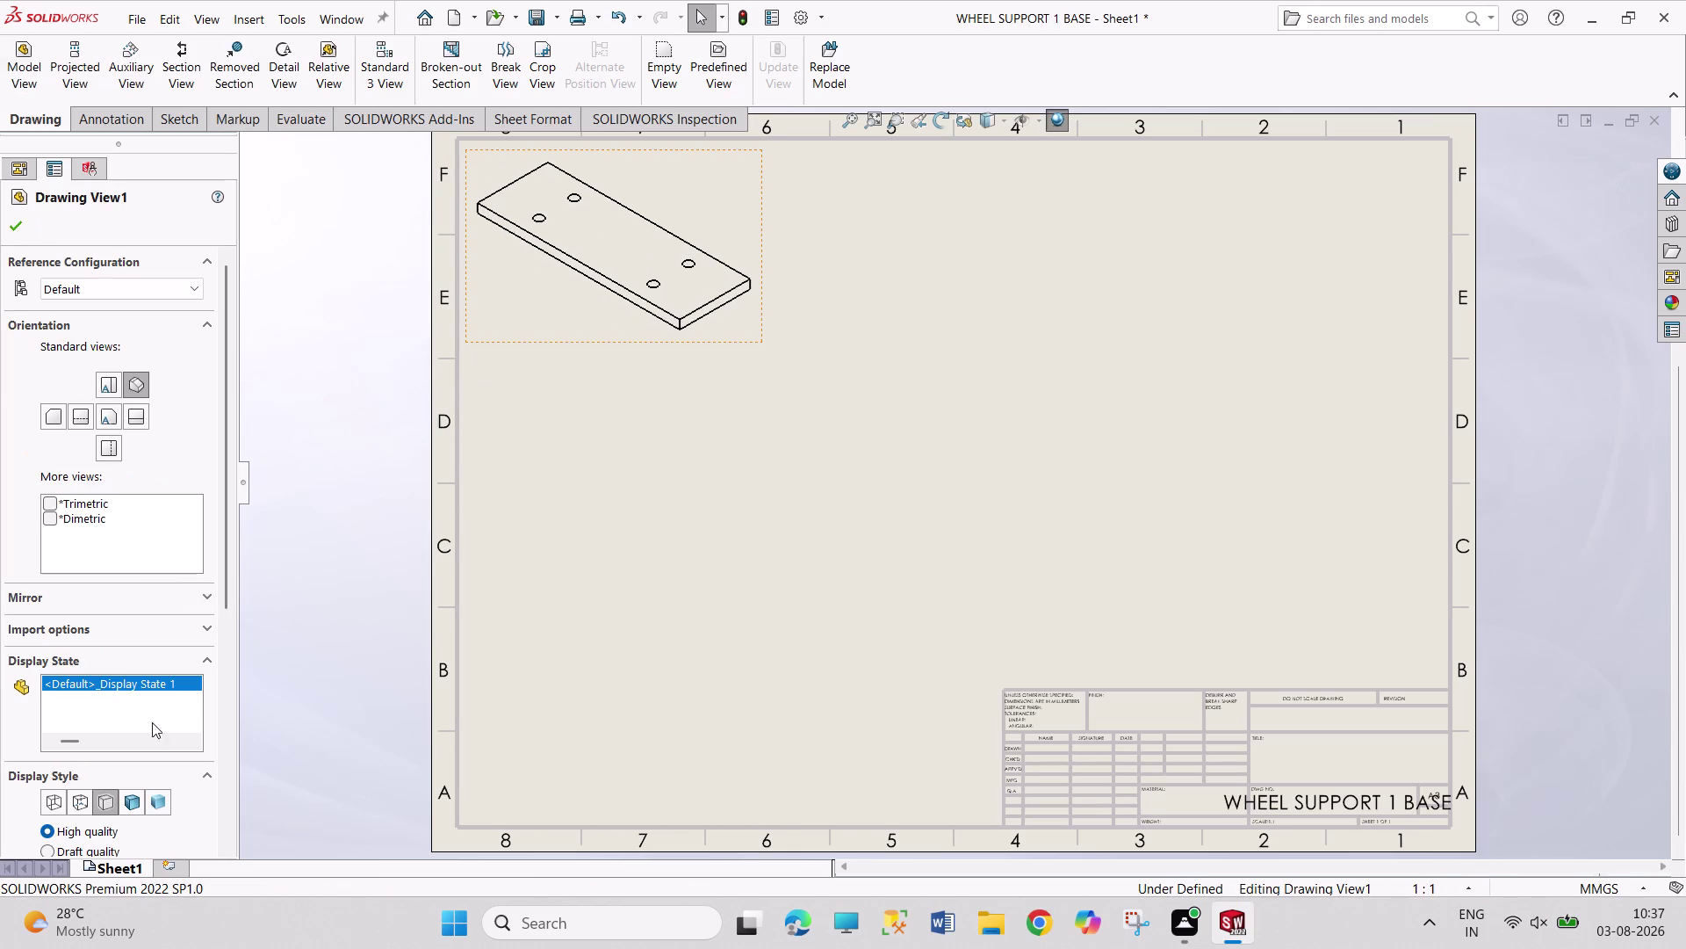
click(132, 804)
click(13, 216)
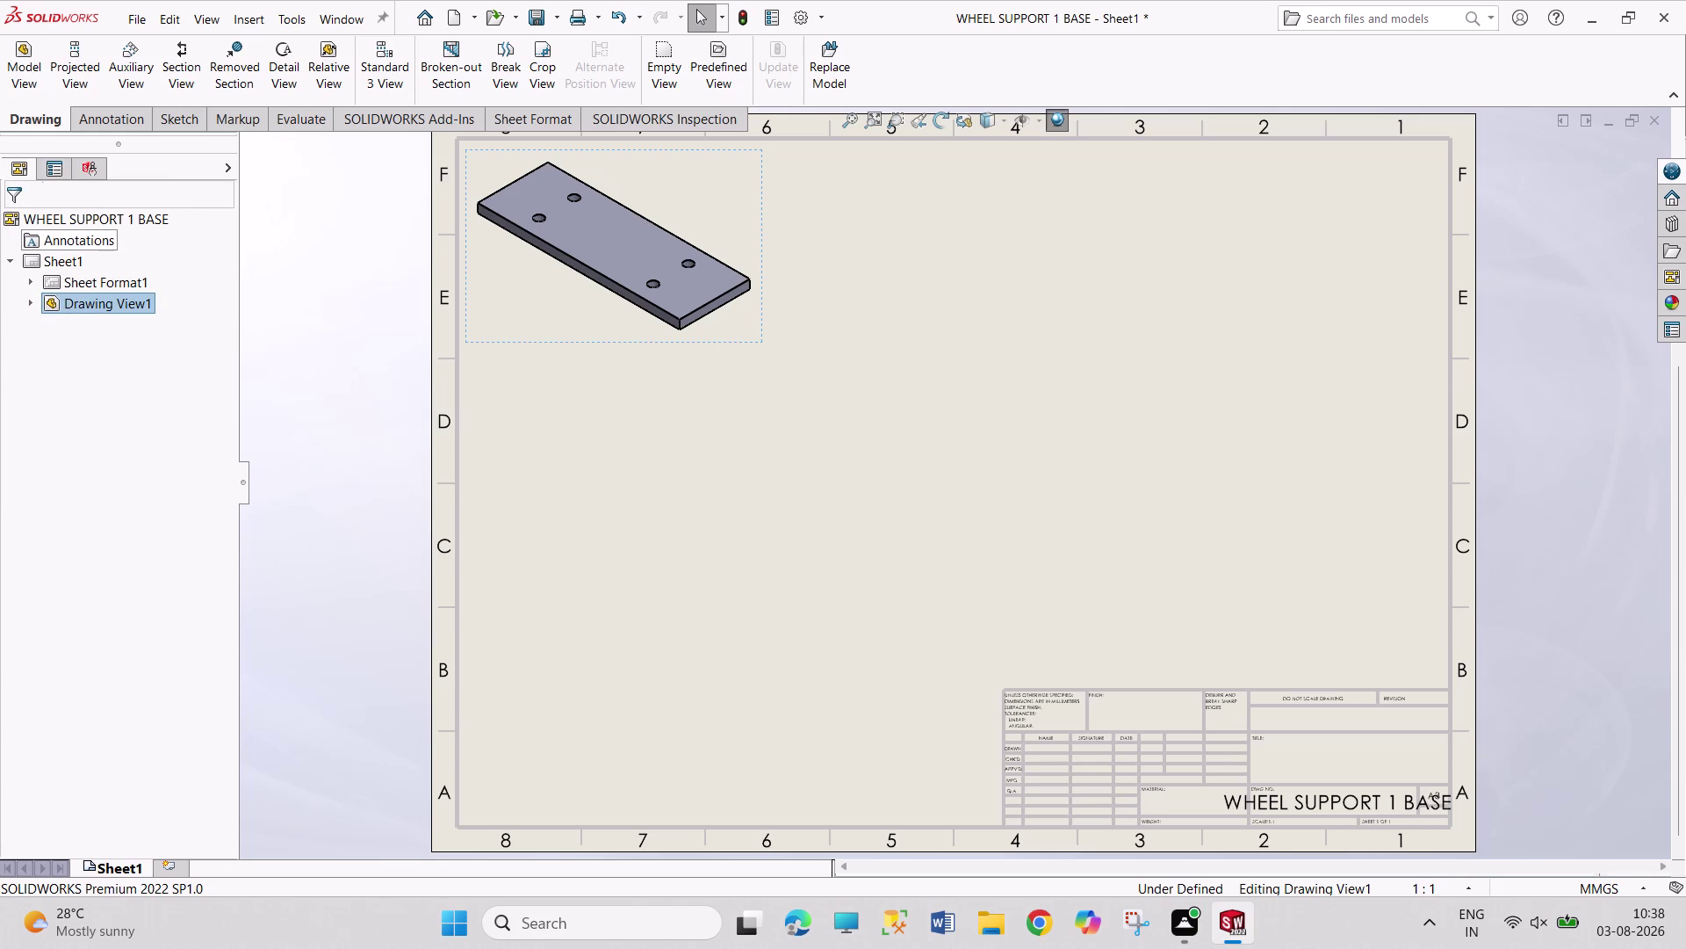
click(28, 97)
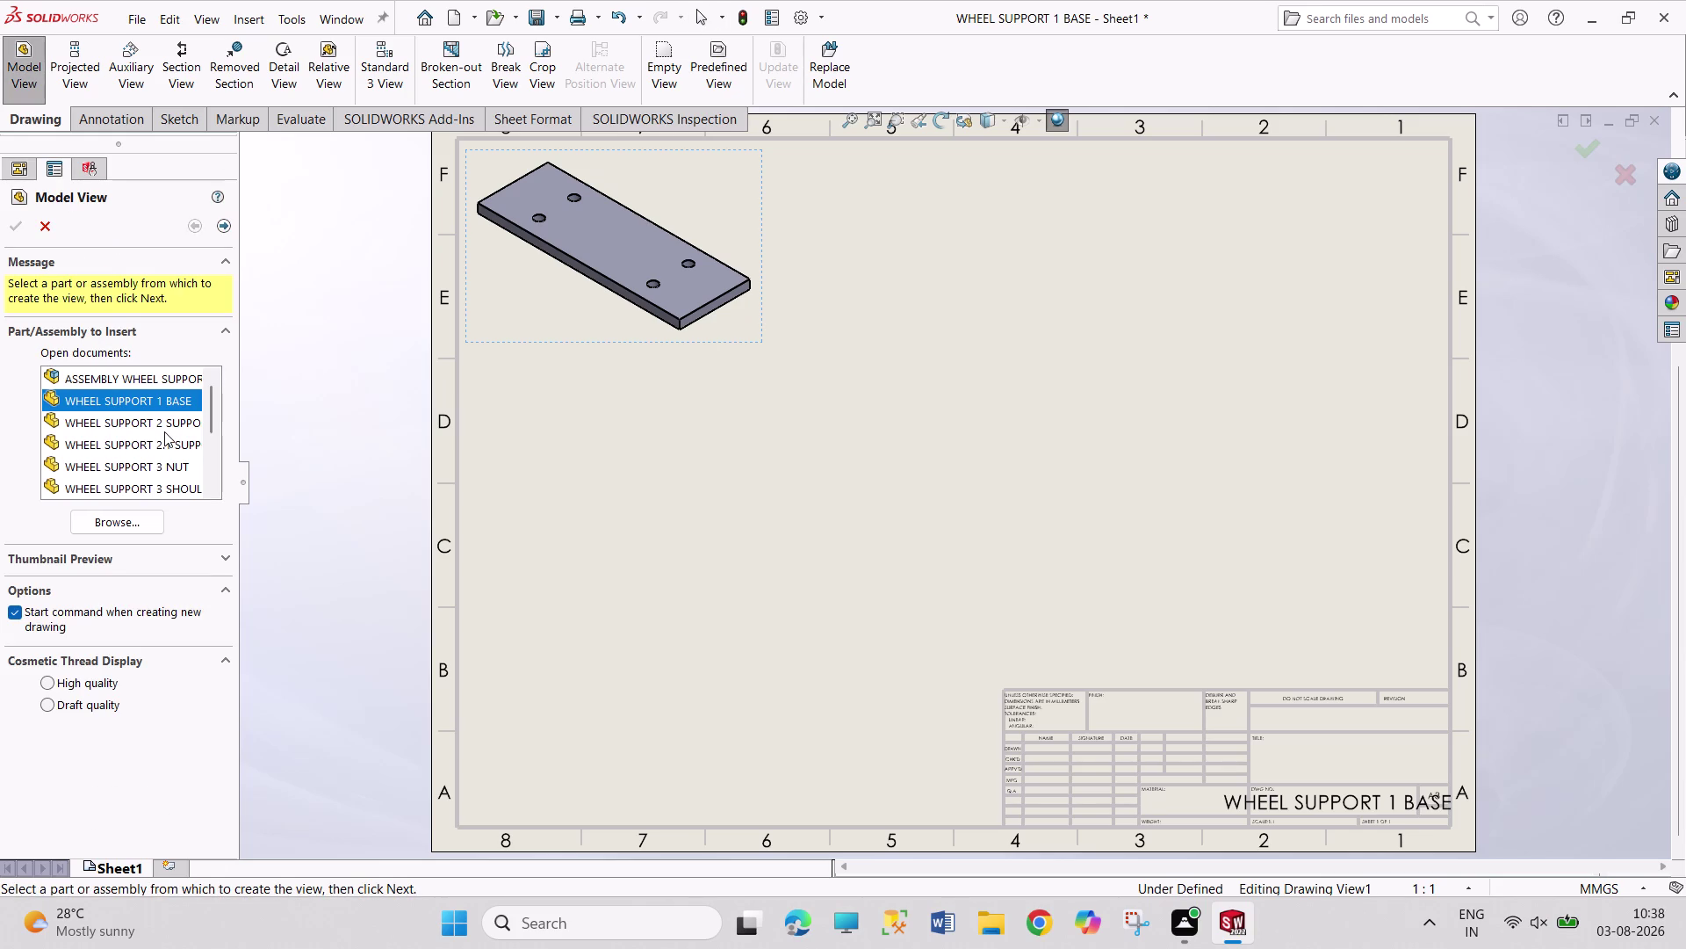
Place a shaded isometric wheel support 2 bracket view below the base view.
double_click(170, 449)
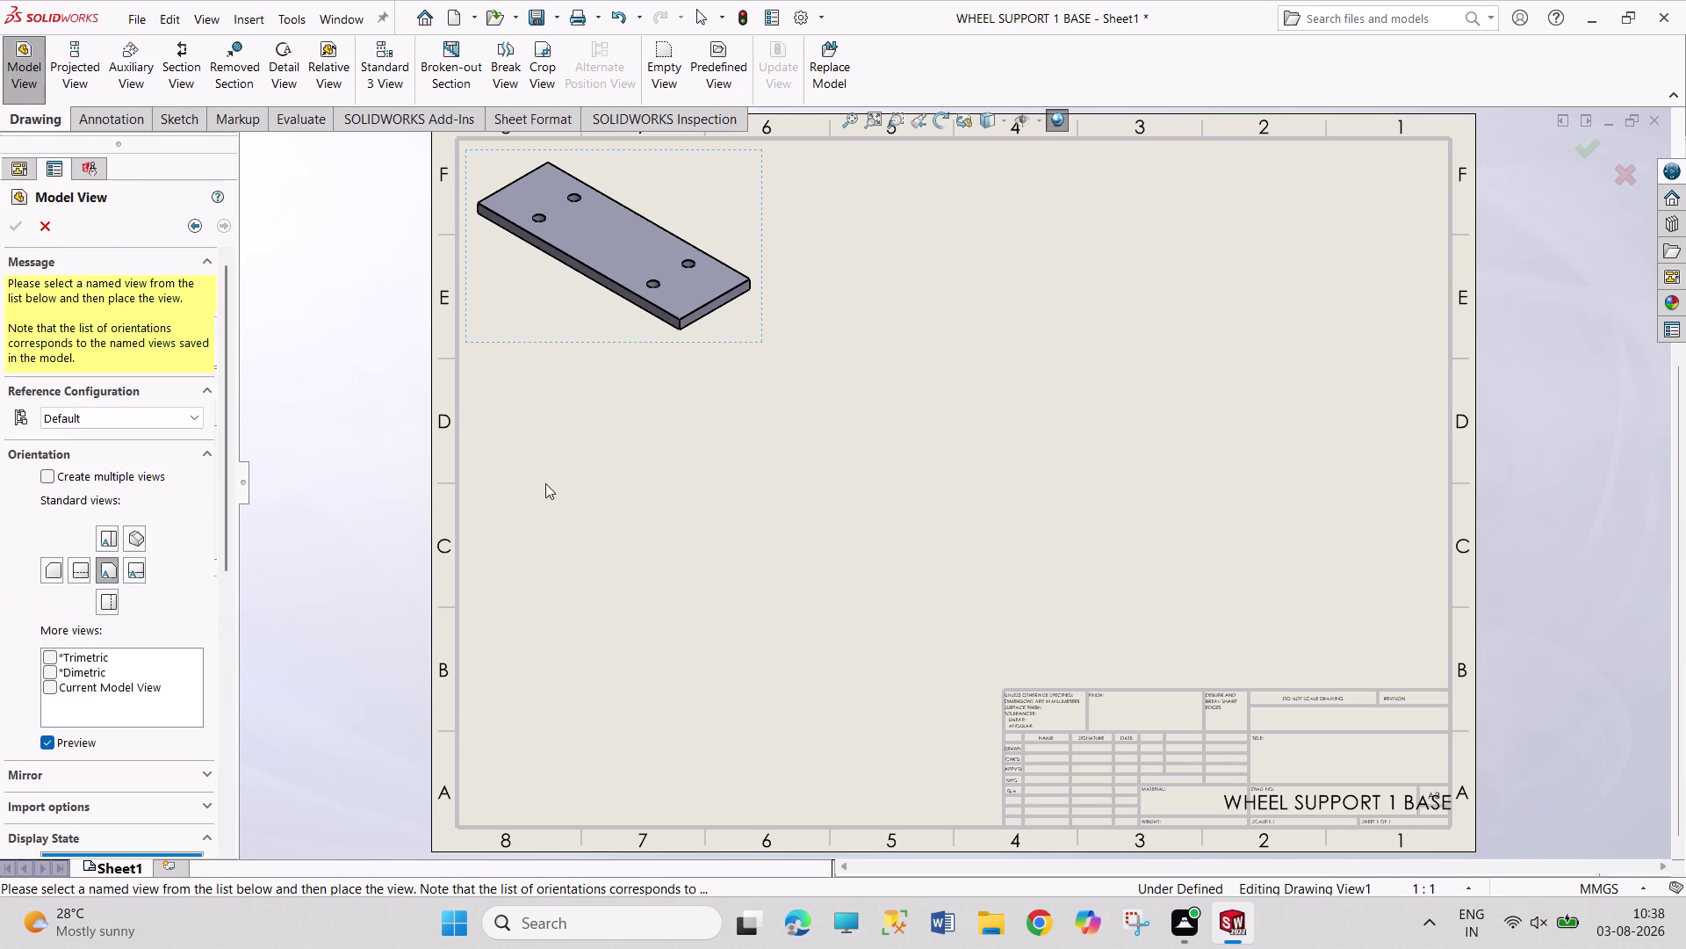
click(133, 535)
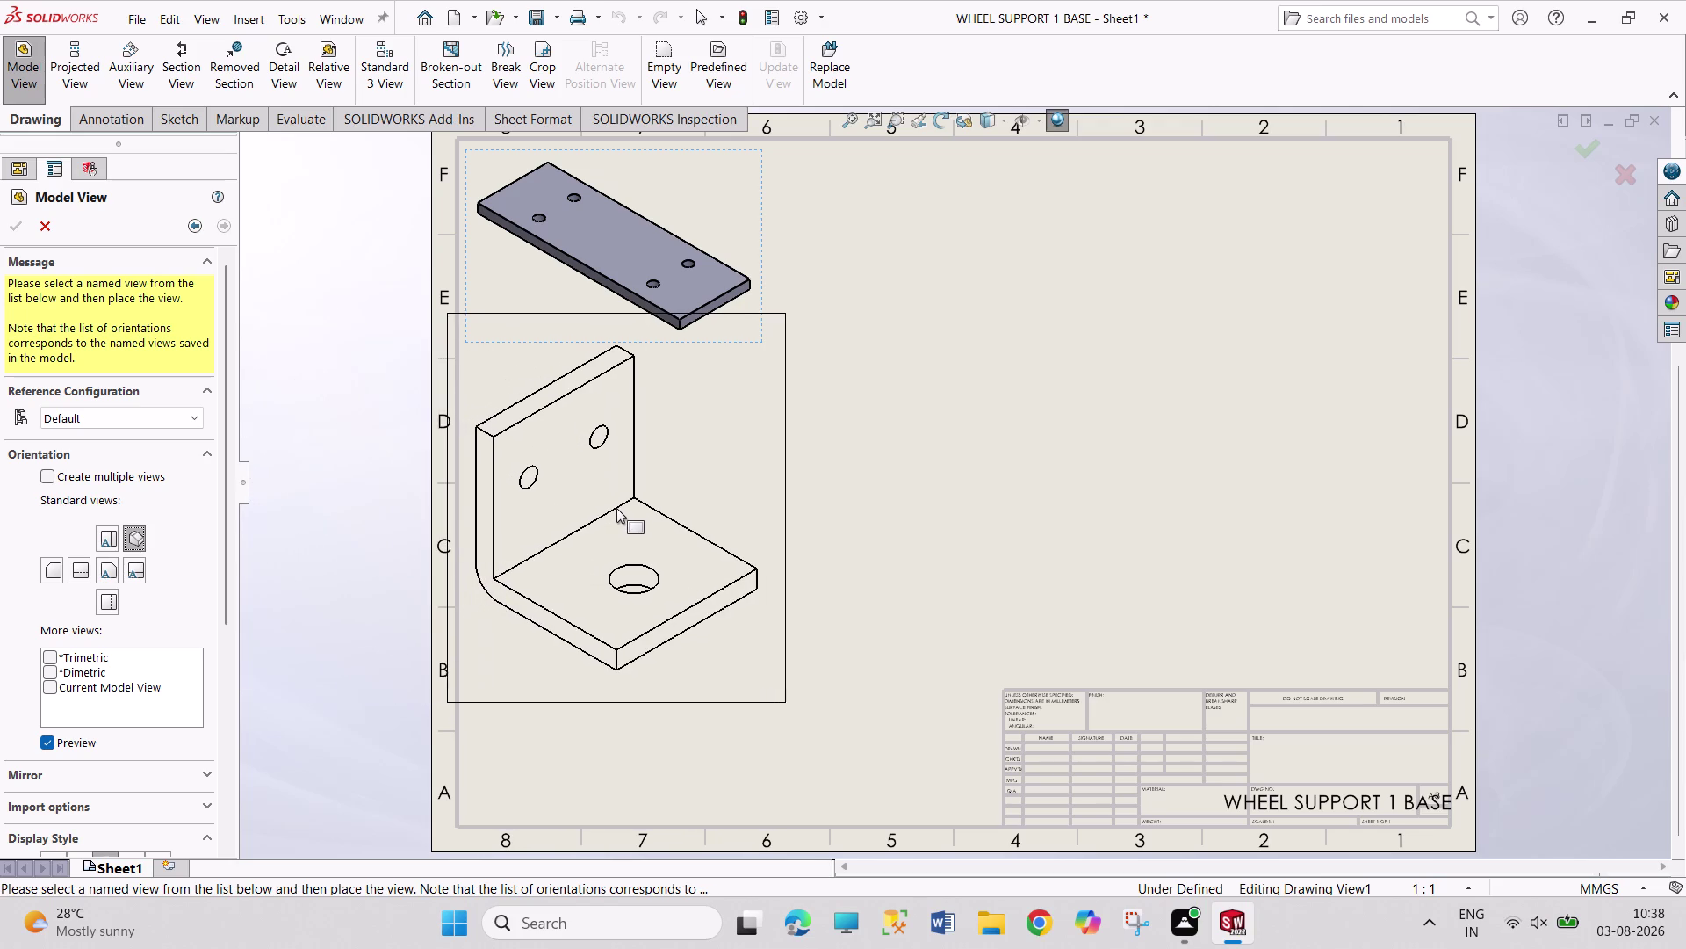
click(624, 505)
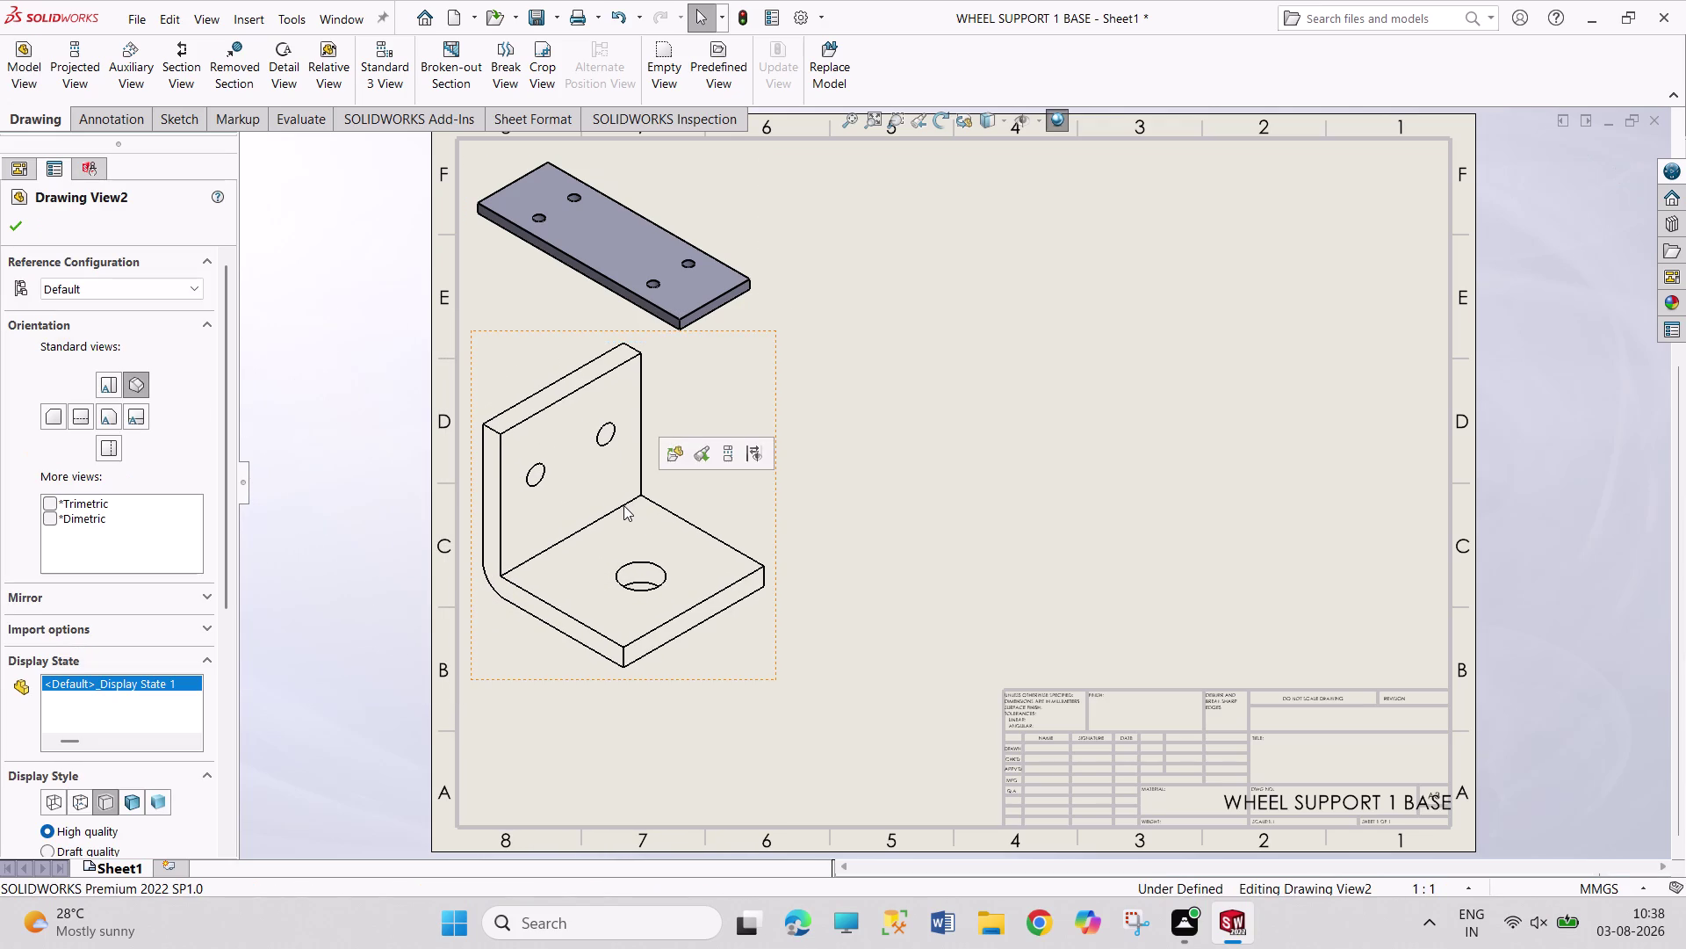
click(132, 800)
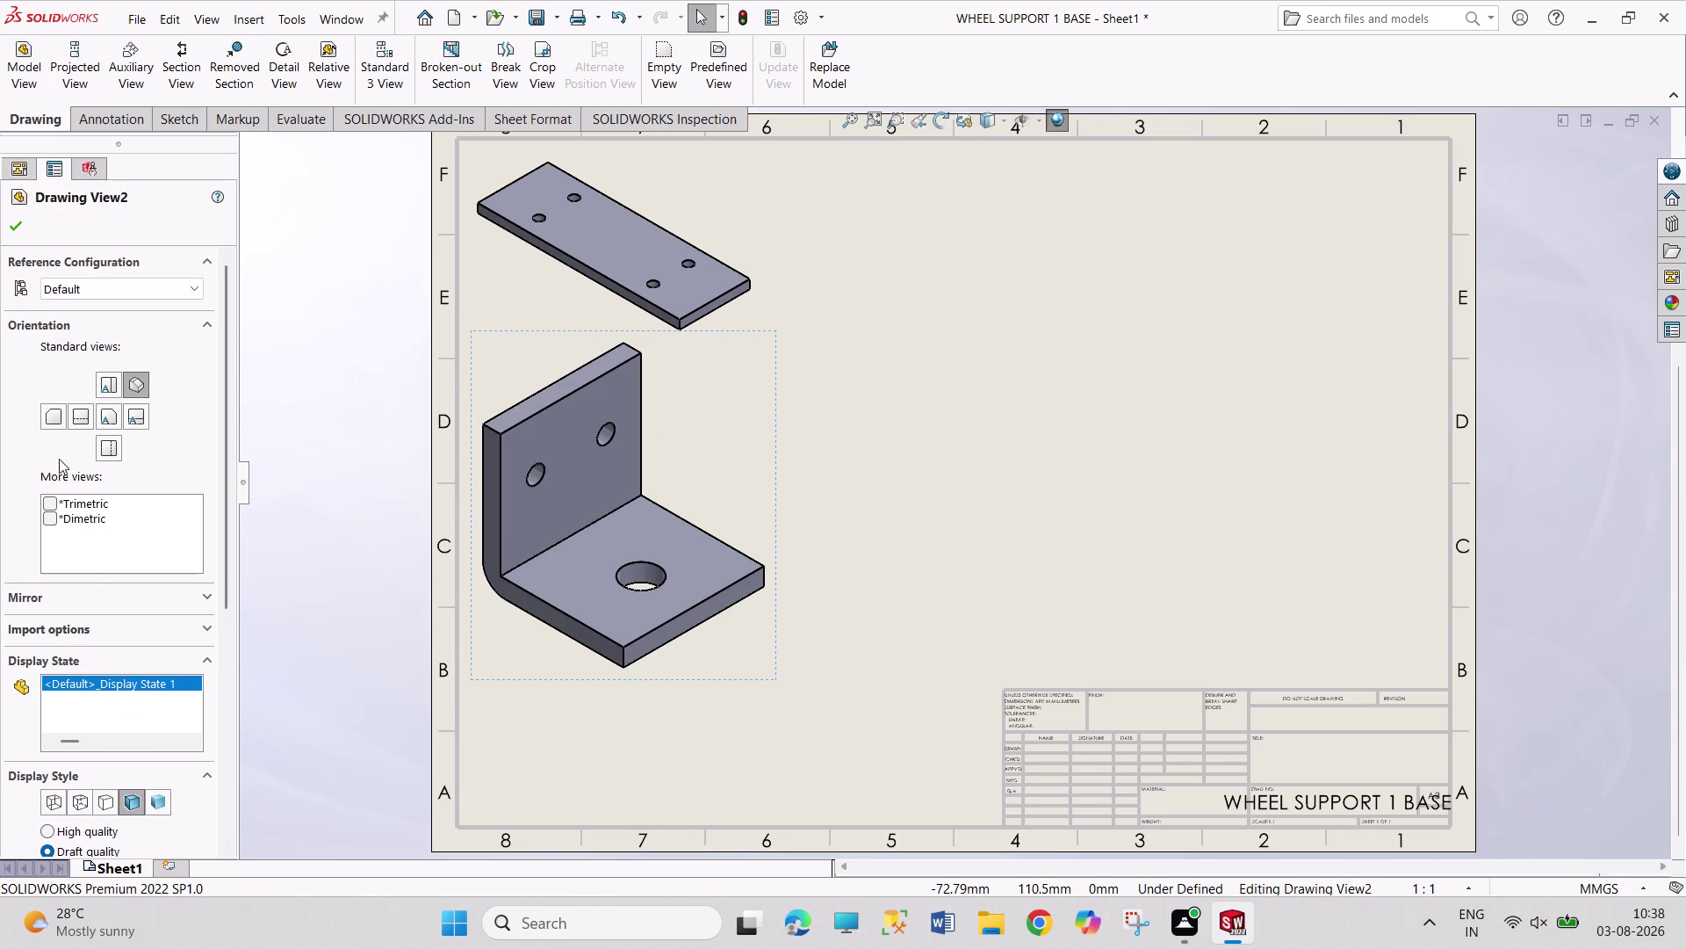
click(18, 213)
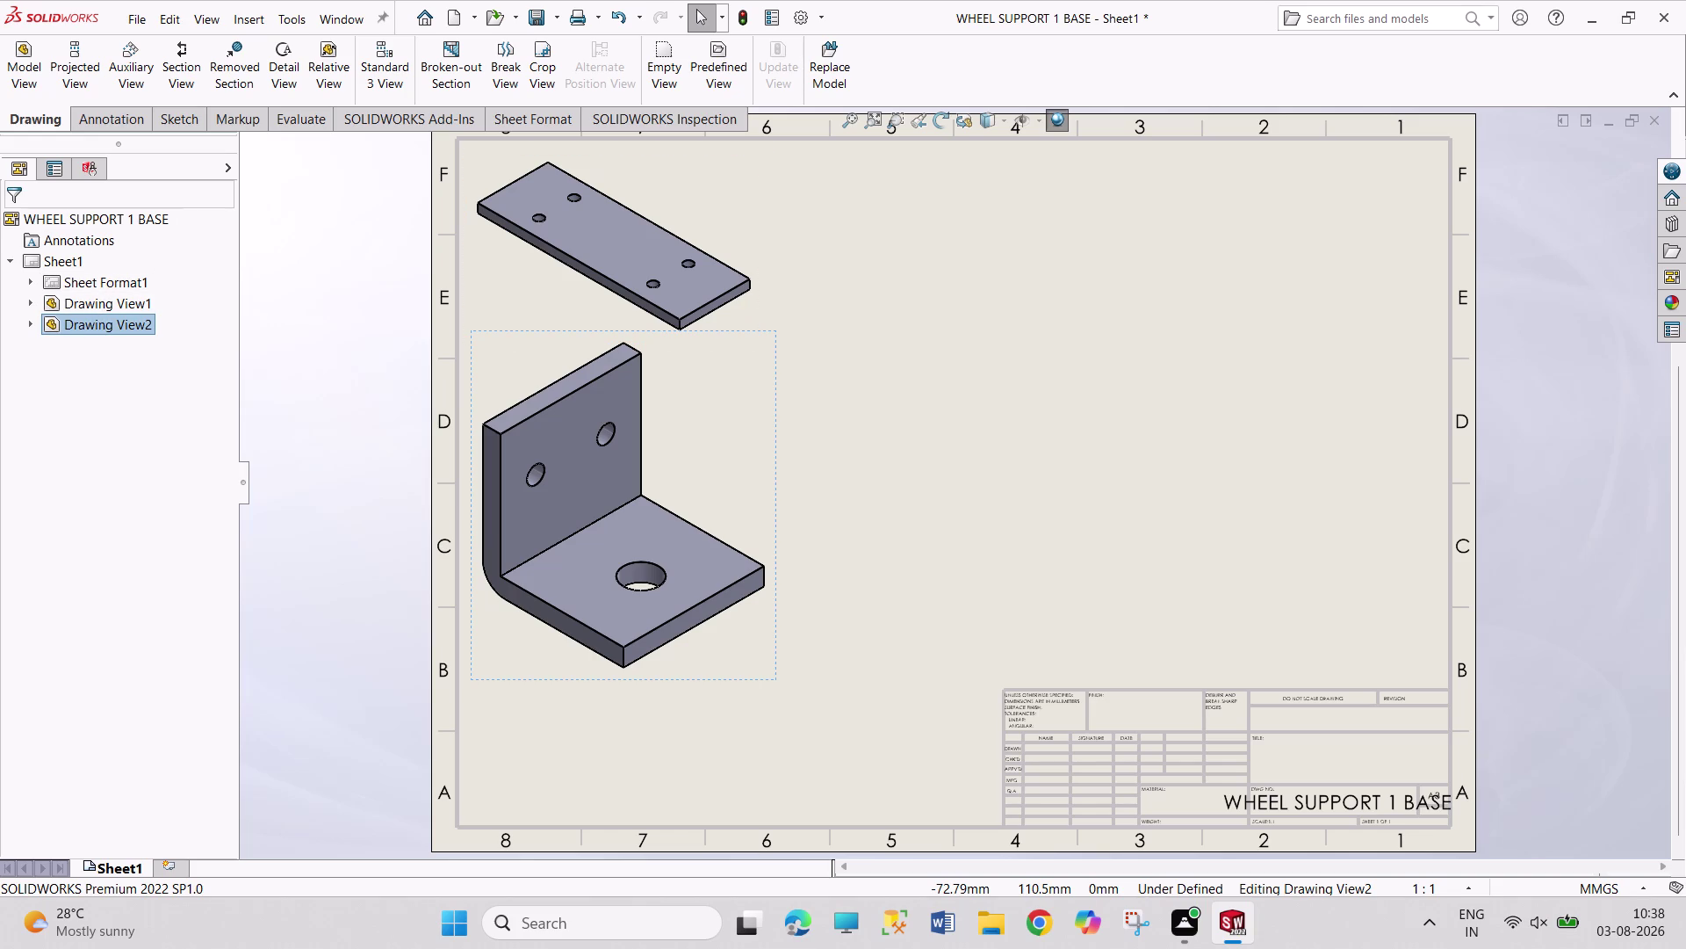
click(22, 73)
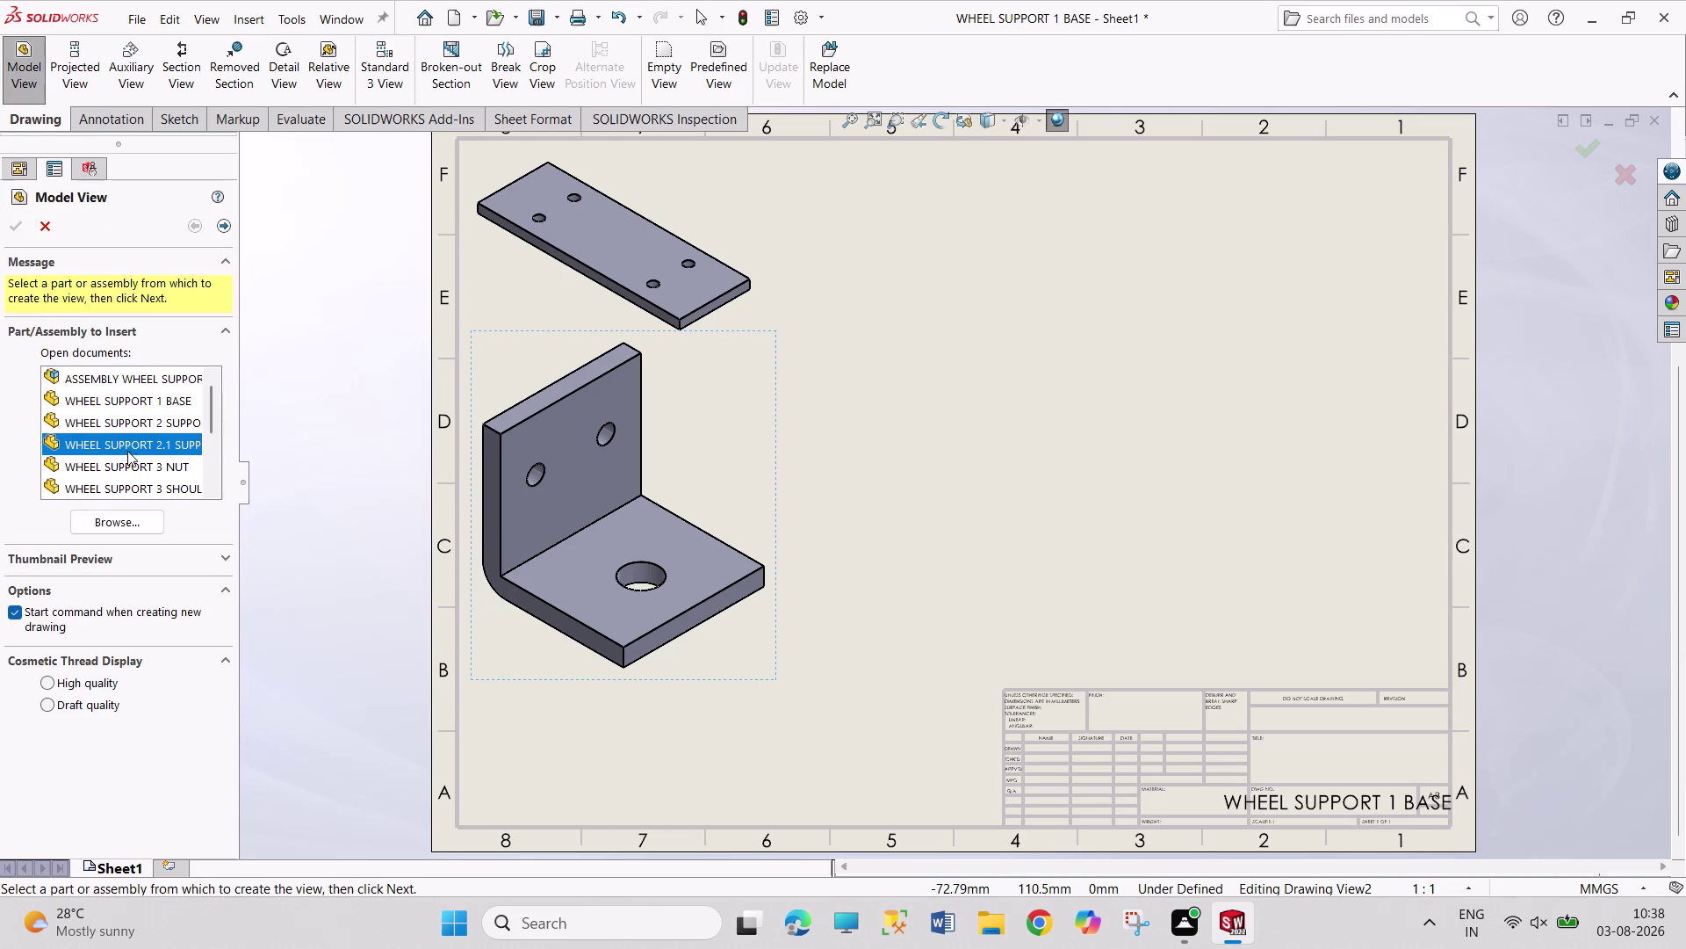
Choose the nut part for a new view and adjust its display options.
double_click(134, 470)
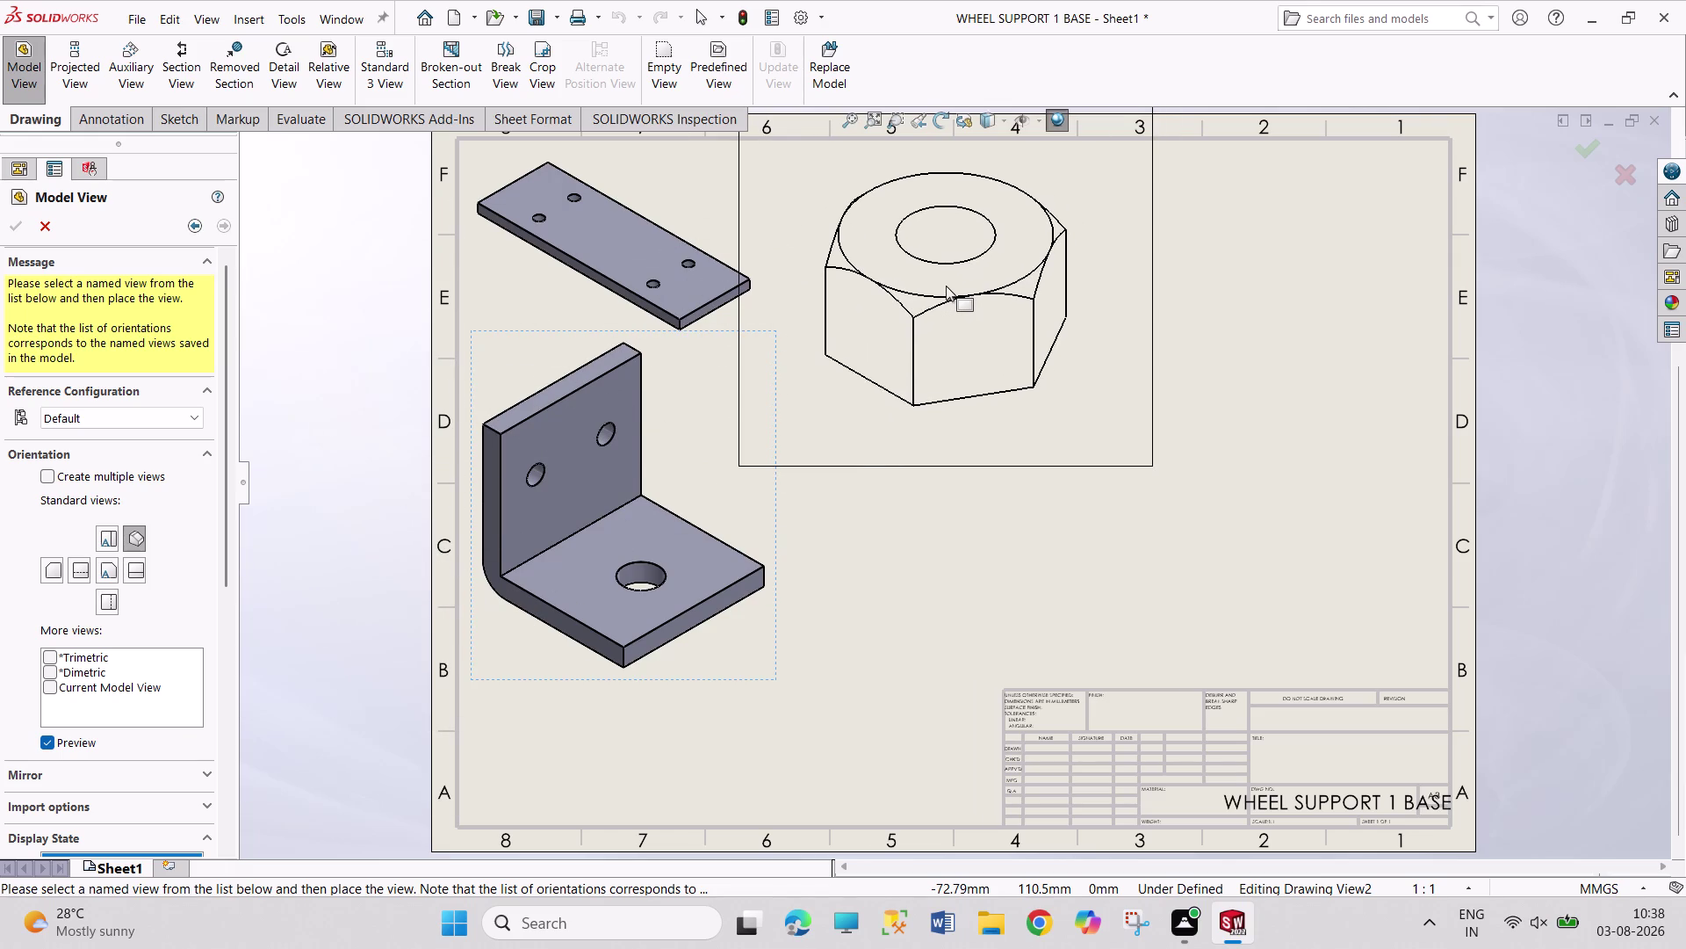
click(129, 799)
scroll(down, 3)
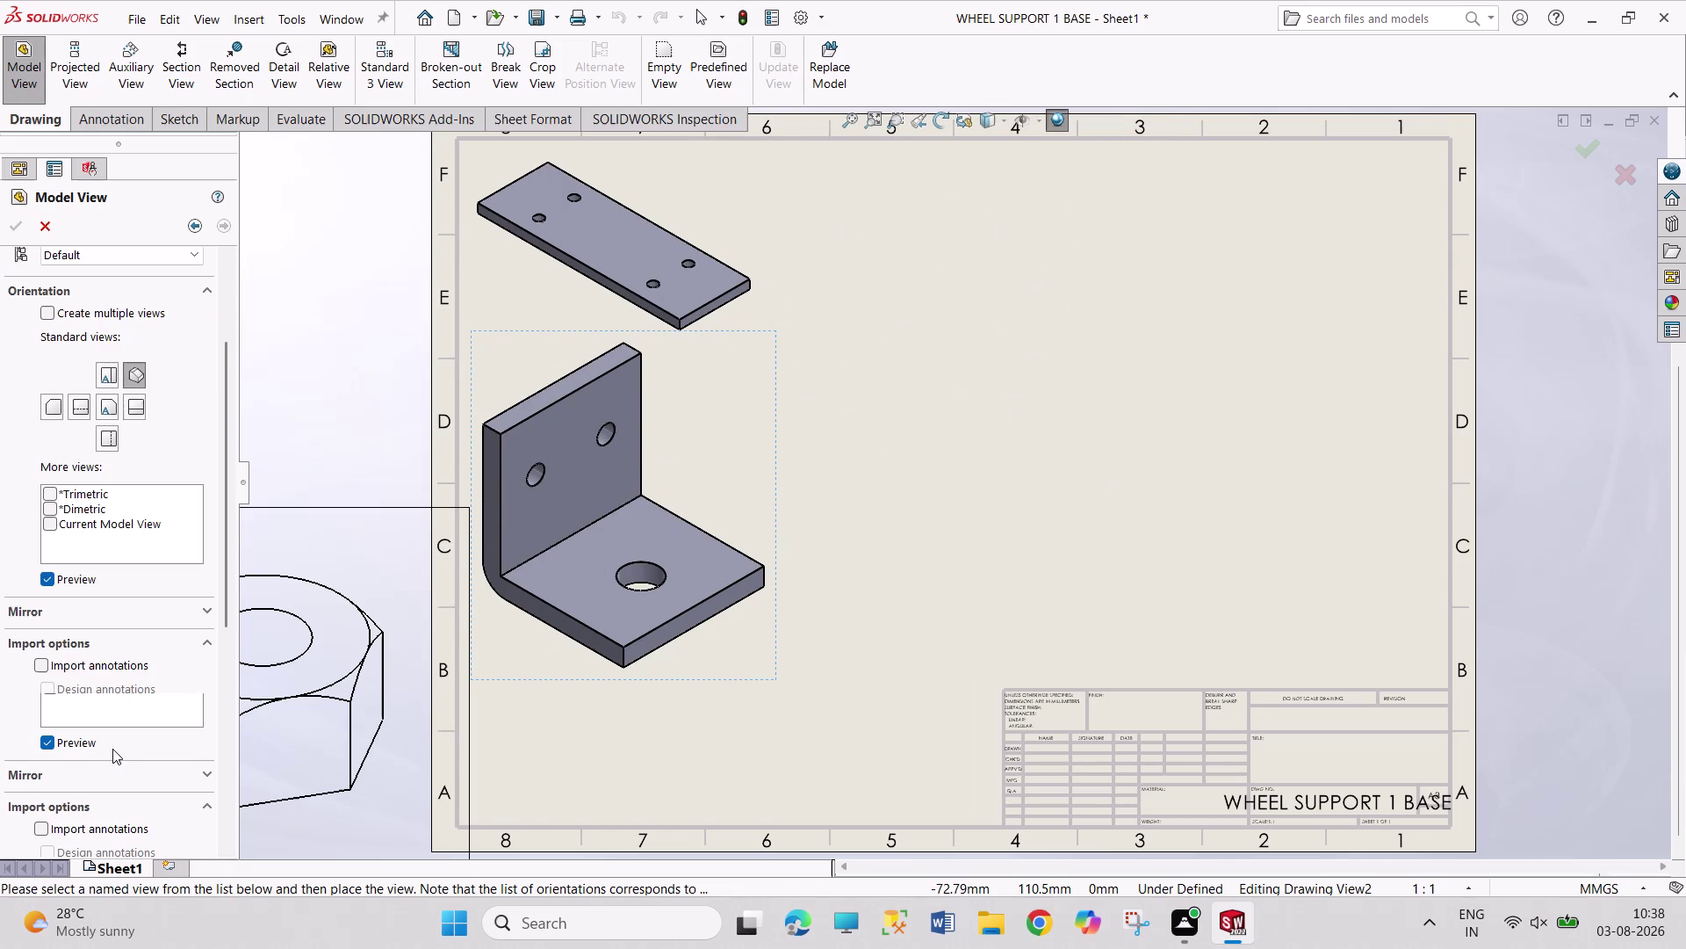
scroll(down, 3)
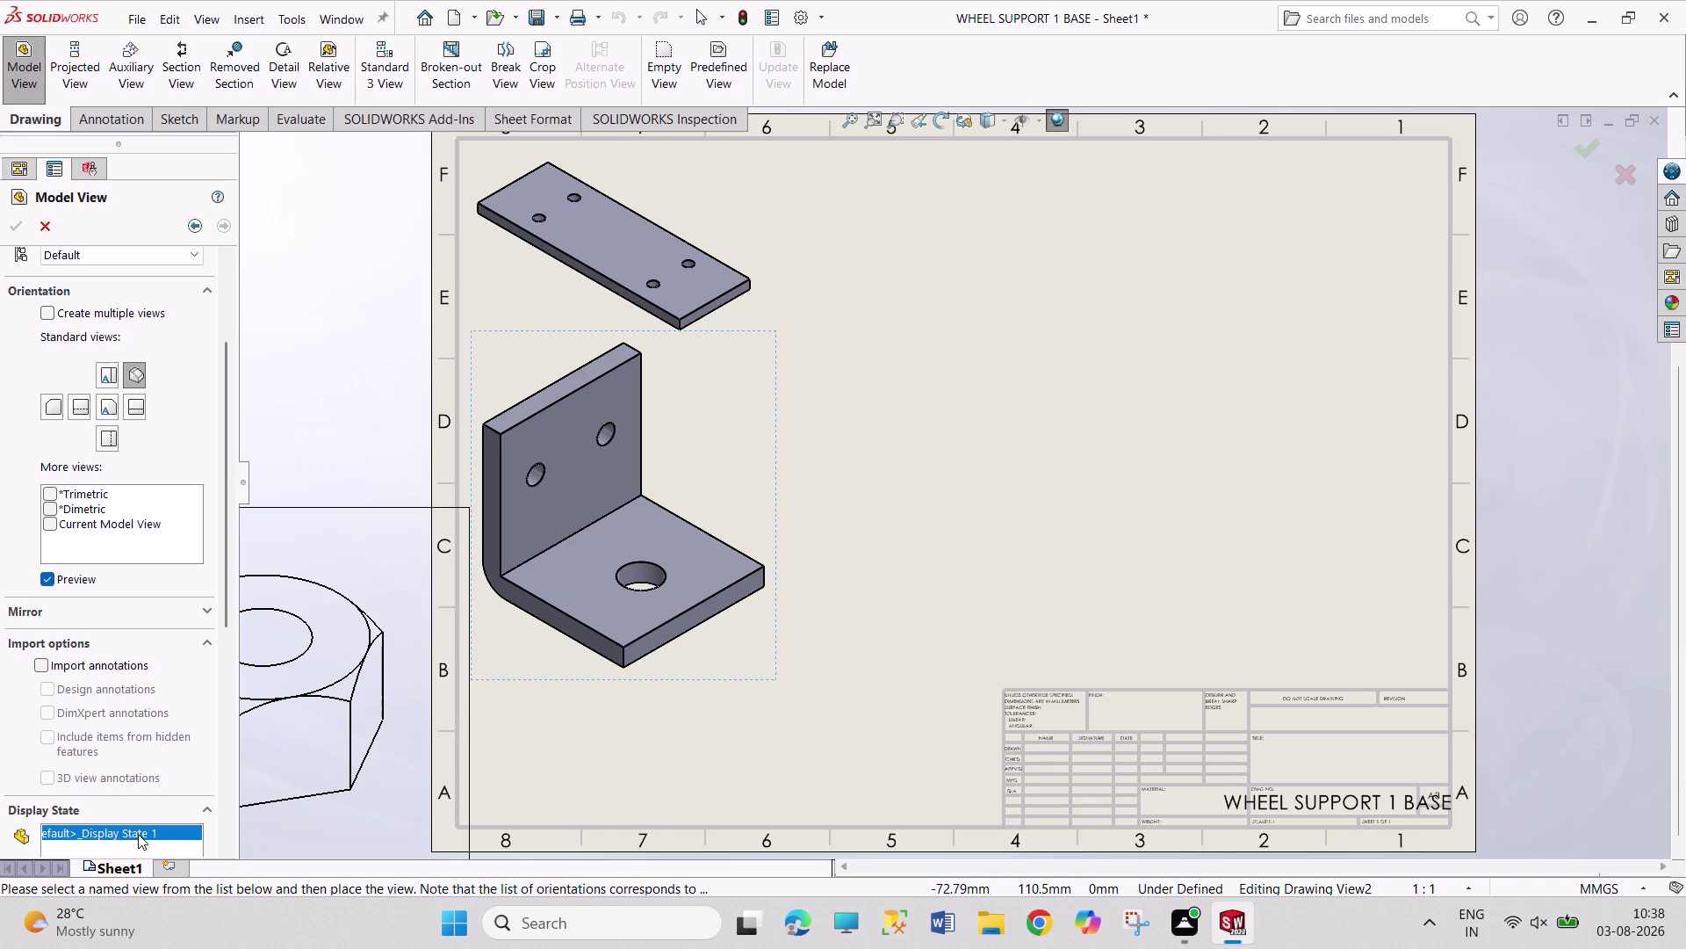
scroll(up, 3)
drag(229, 618, 231, 755)
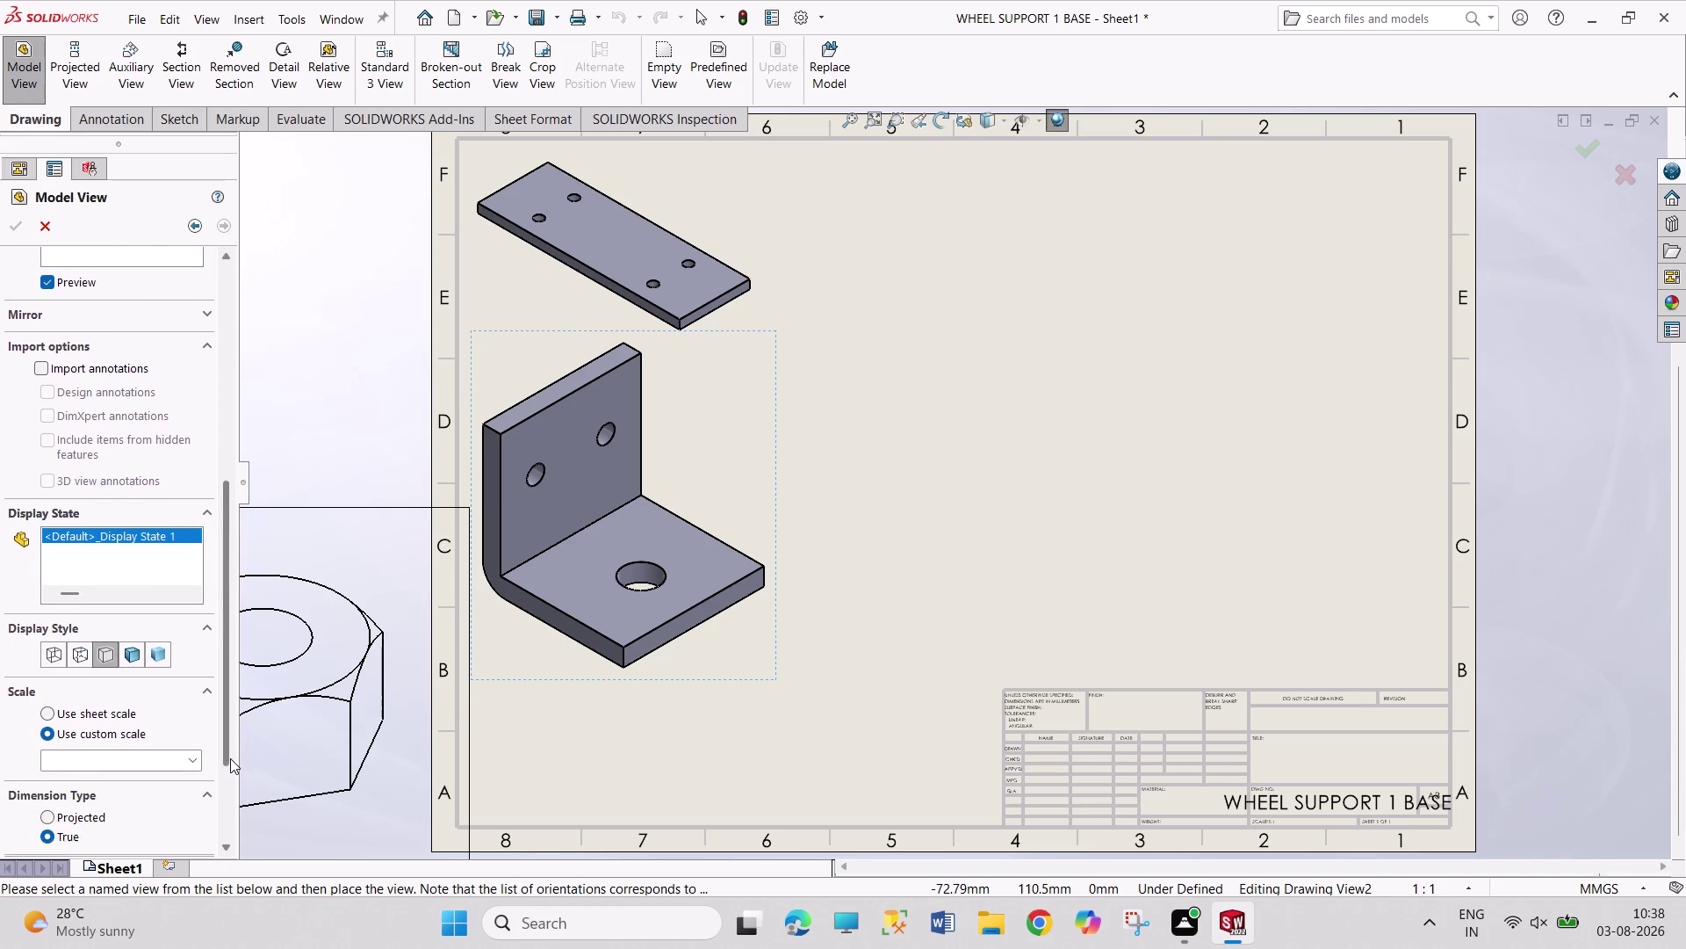
drag(230, 755, 231, 776)
Set the nut view to a custom 1:2 scale.
click(117, 672)
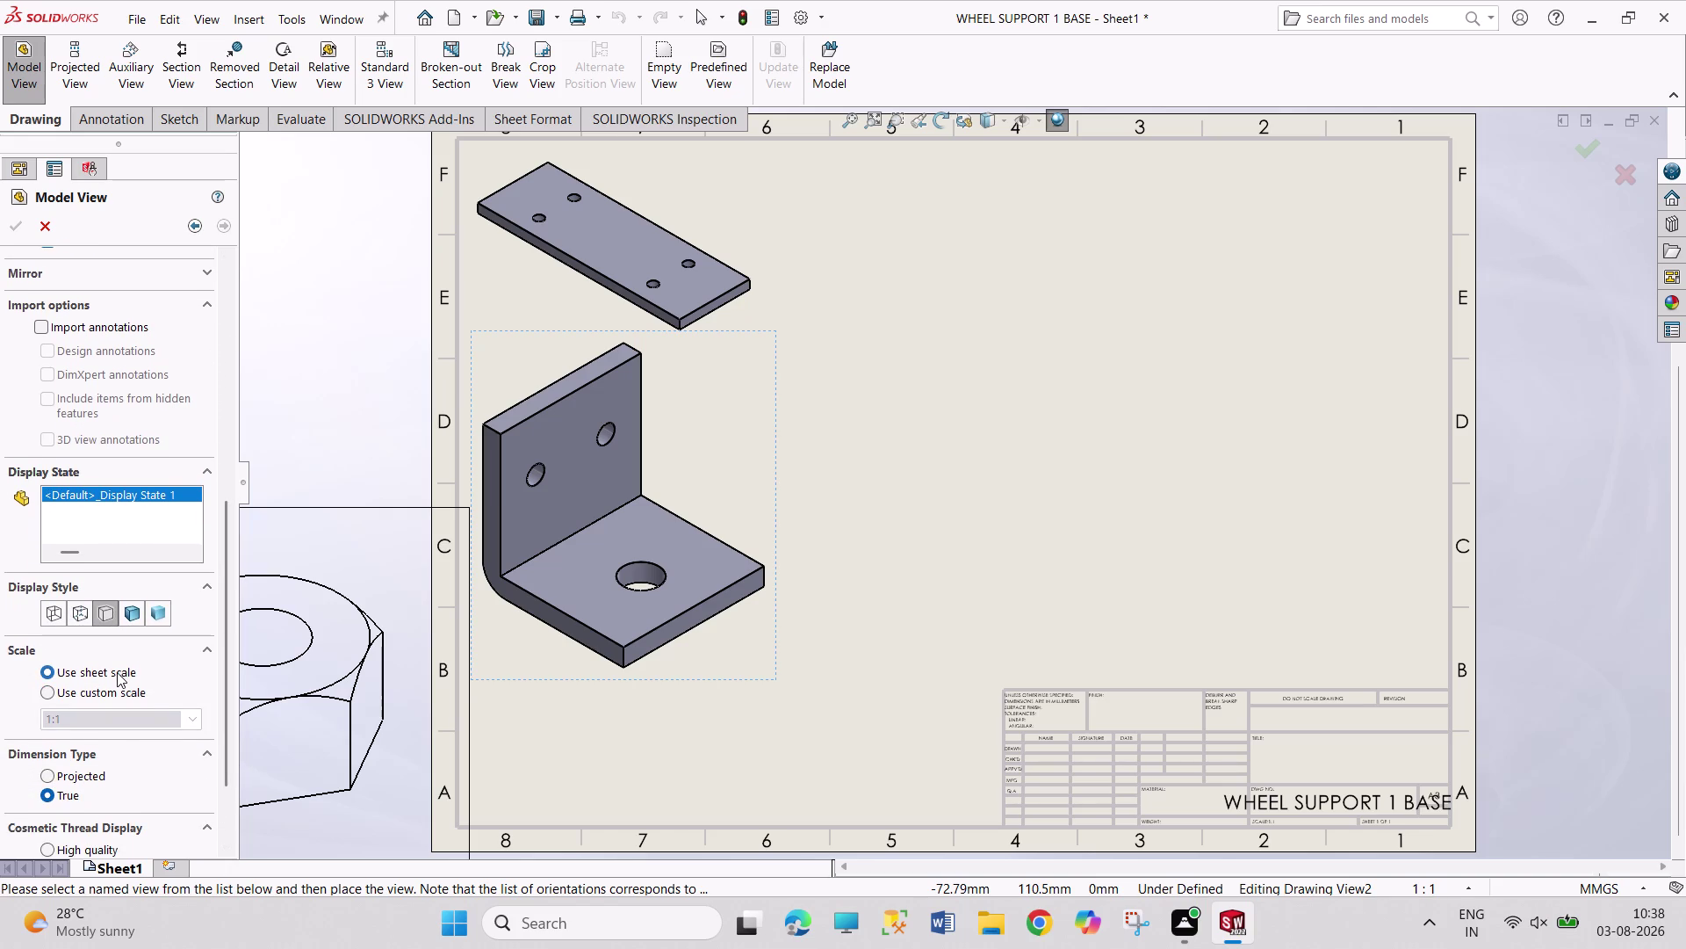
click(103, 690)
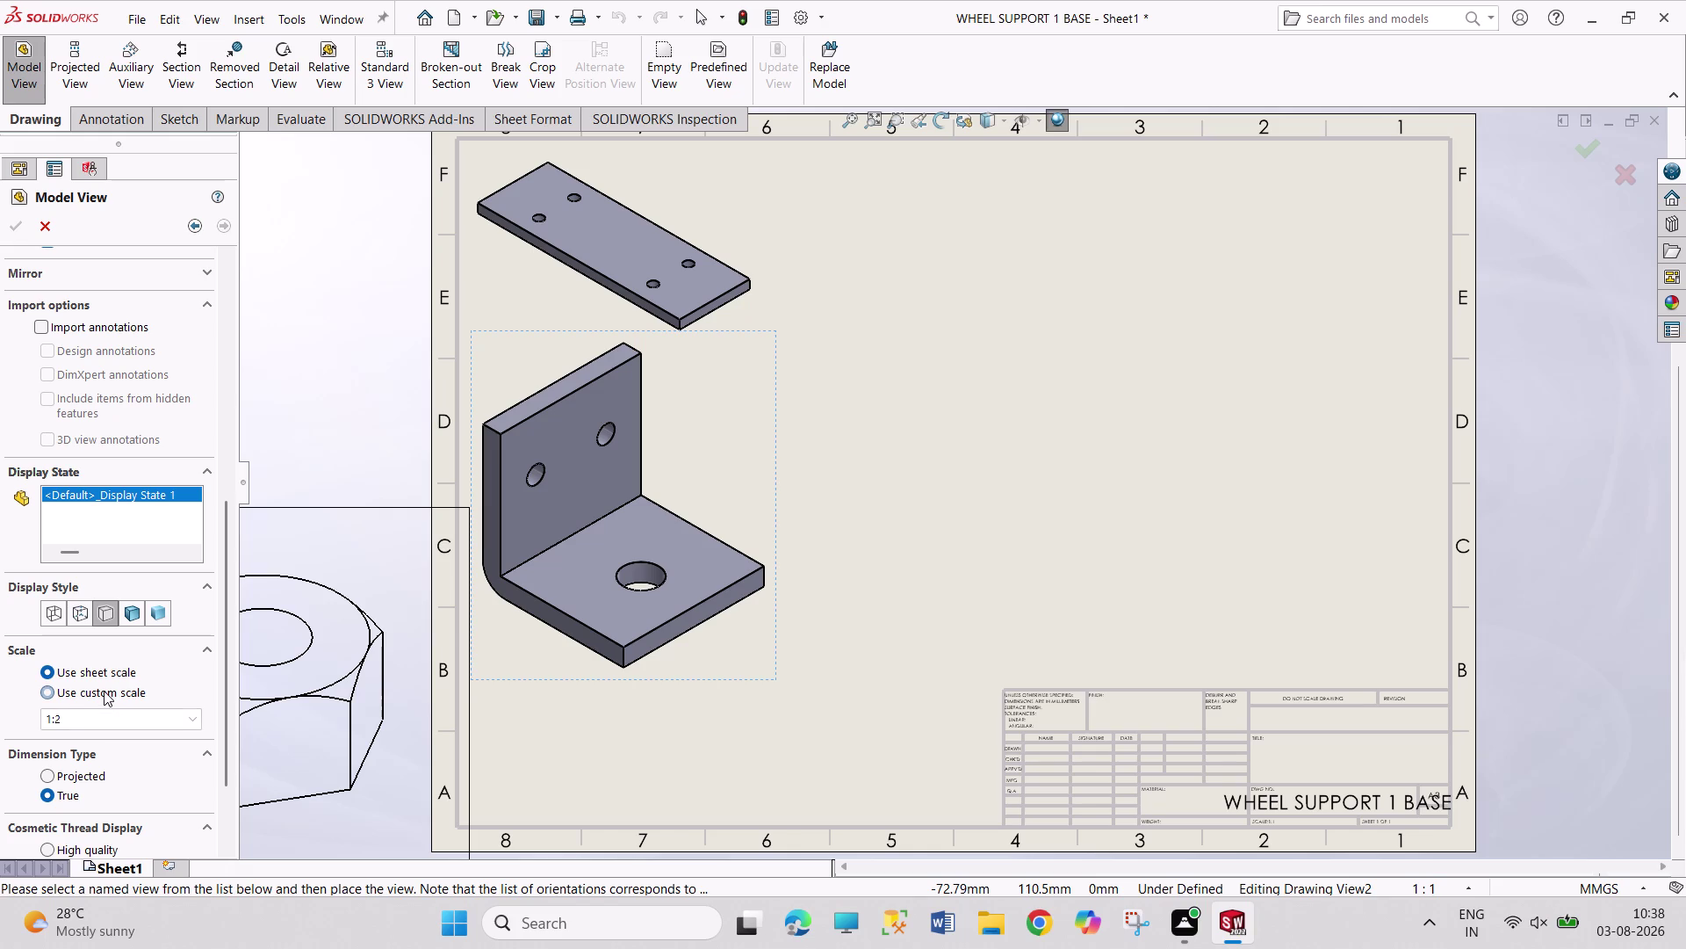
click(107, 717)
click(106, 717)
key(BackSpace)
key(2)
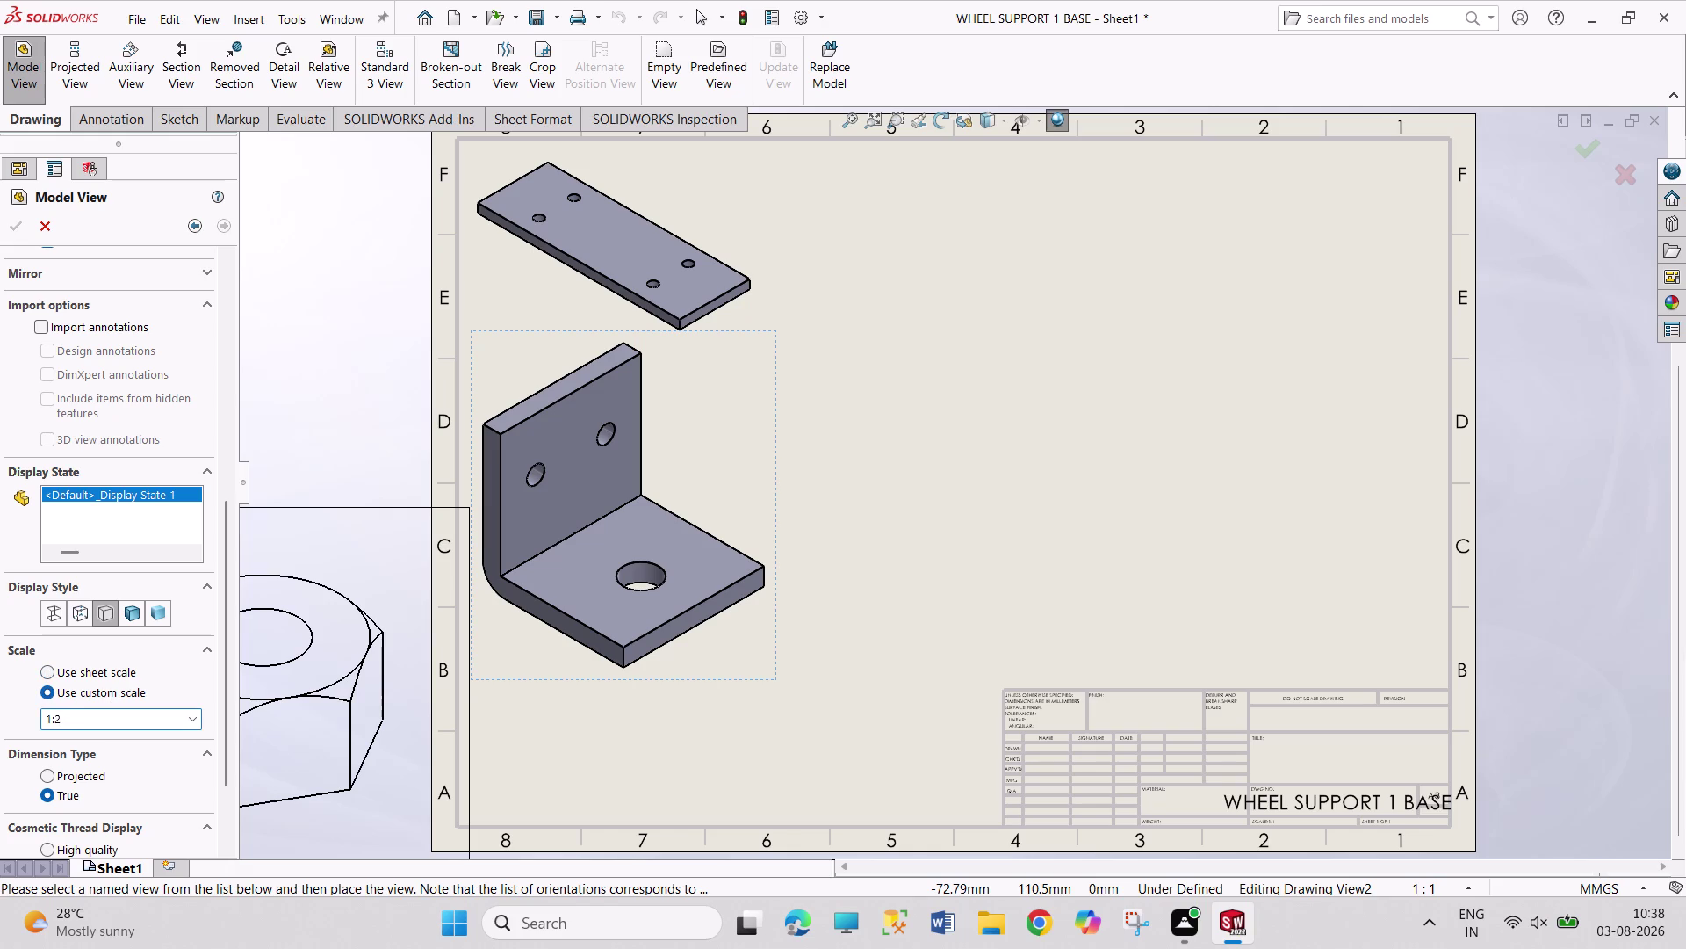
key(BackSpace)
key(2)
key(Return)
drag(219, 741, 217, 816)
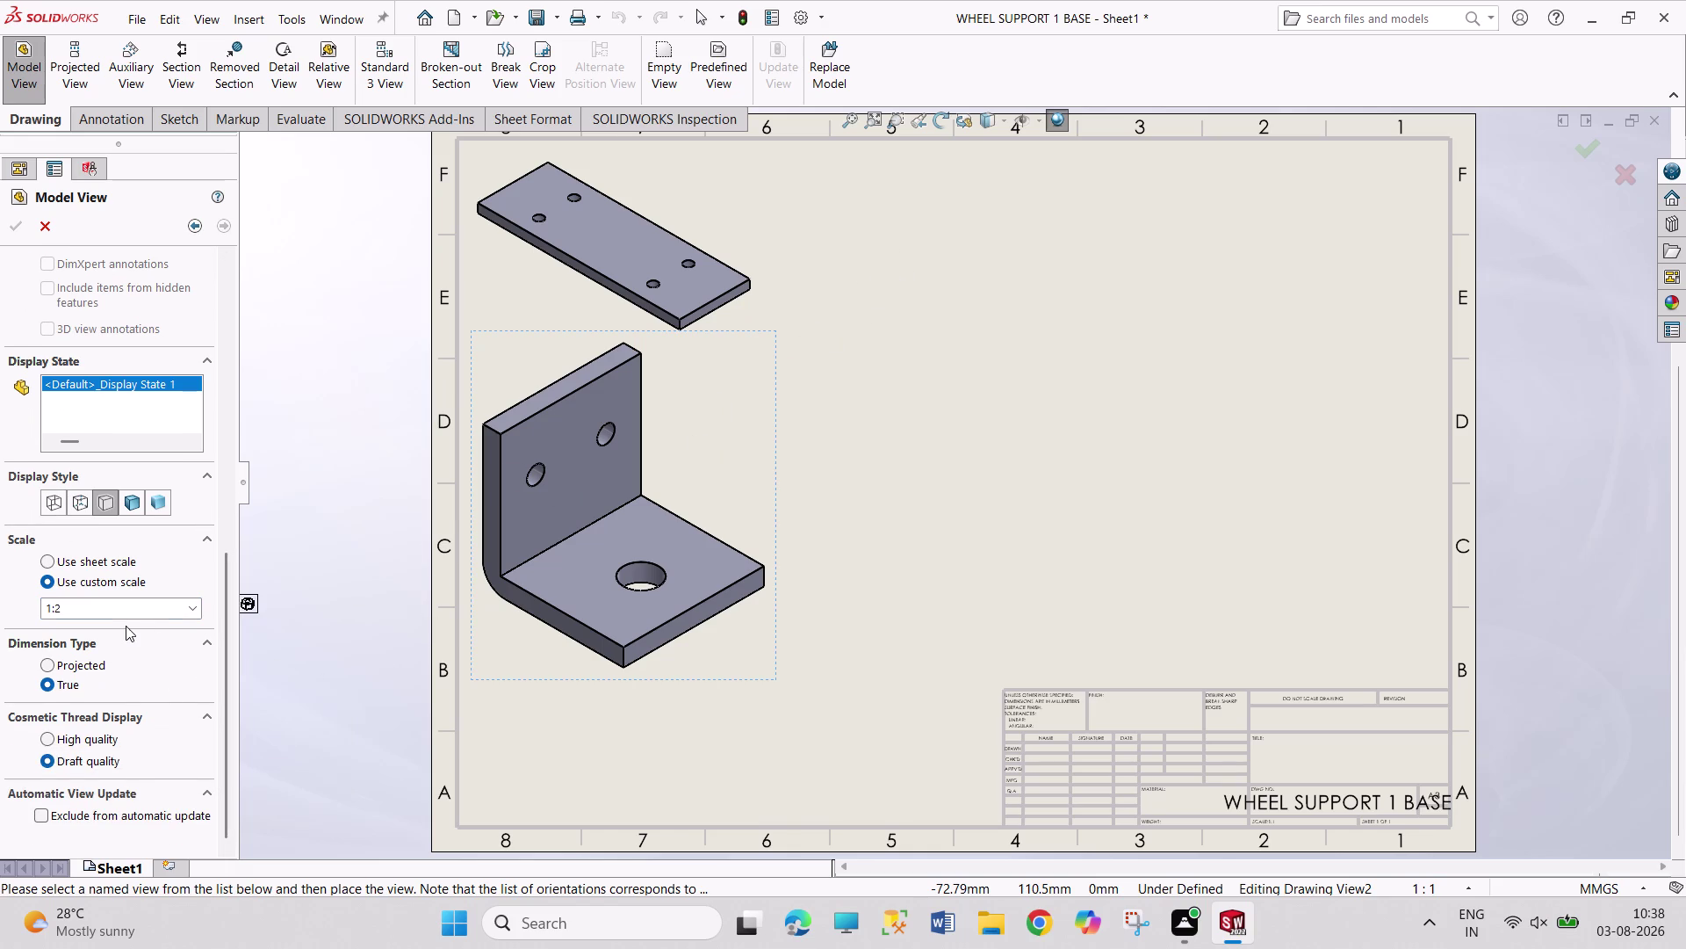
Change another view field to 1, then cancel Model View without placing the nut.
click(63, 613)
click(62, 613)
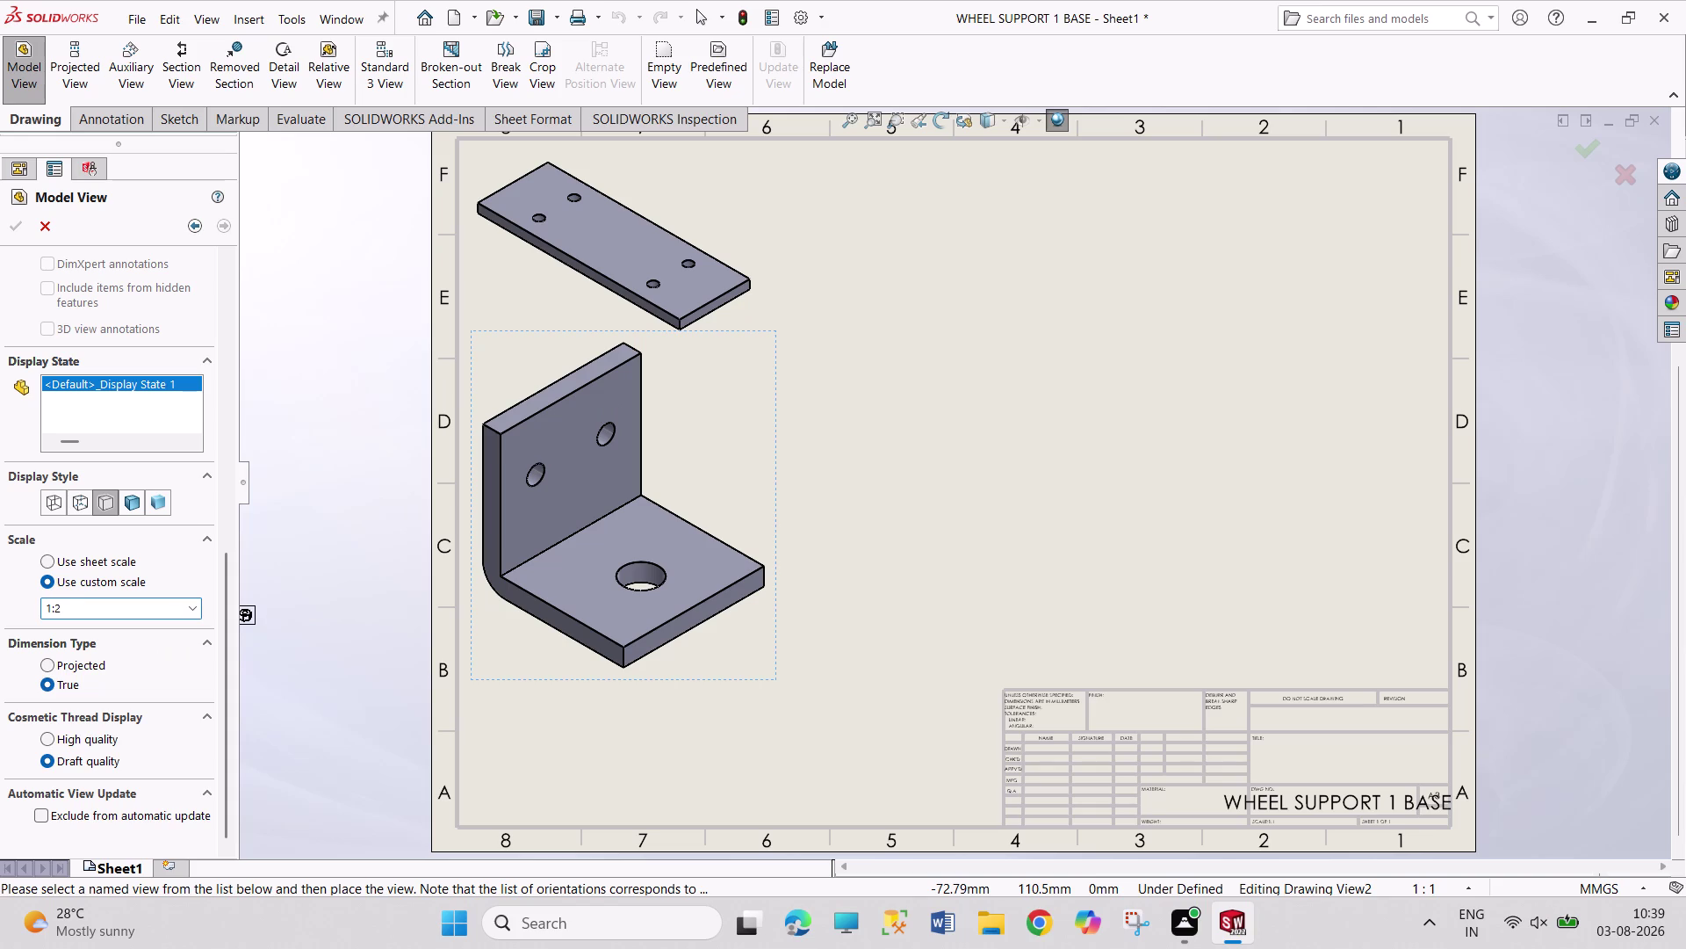
key(BackSpace)
key(1)
key(Return)
click(51, 223)
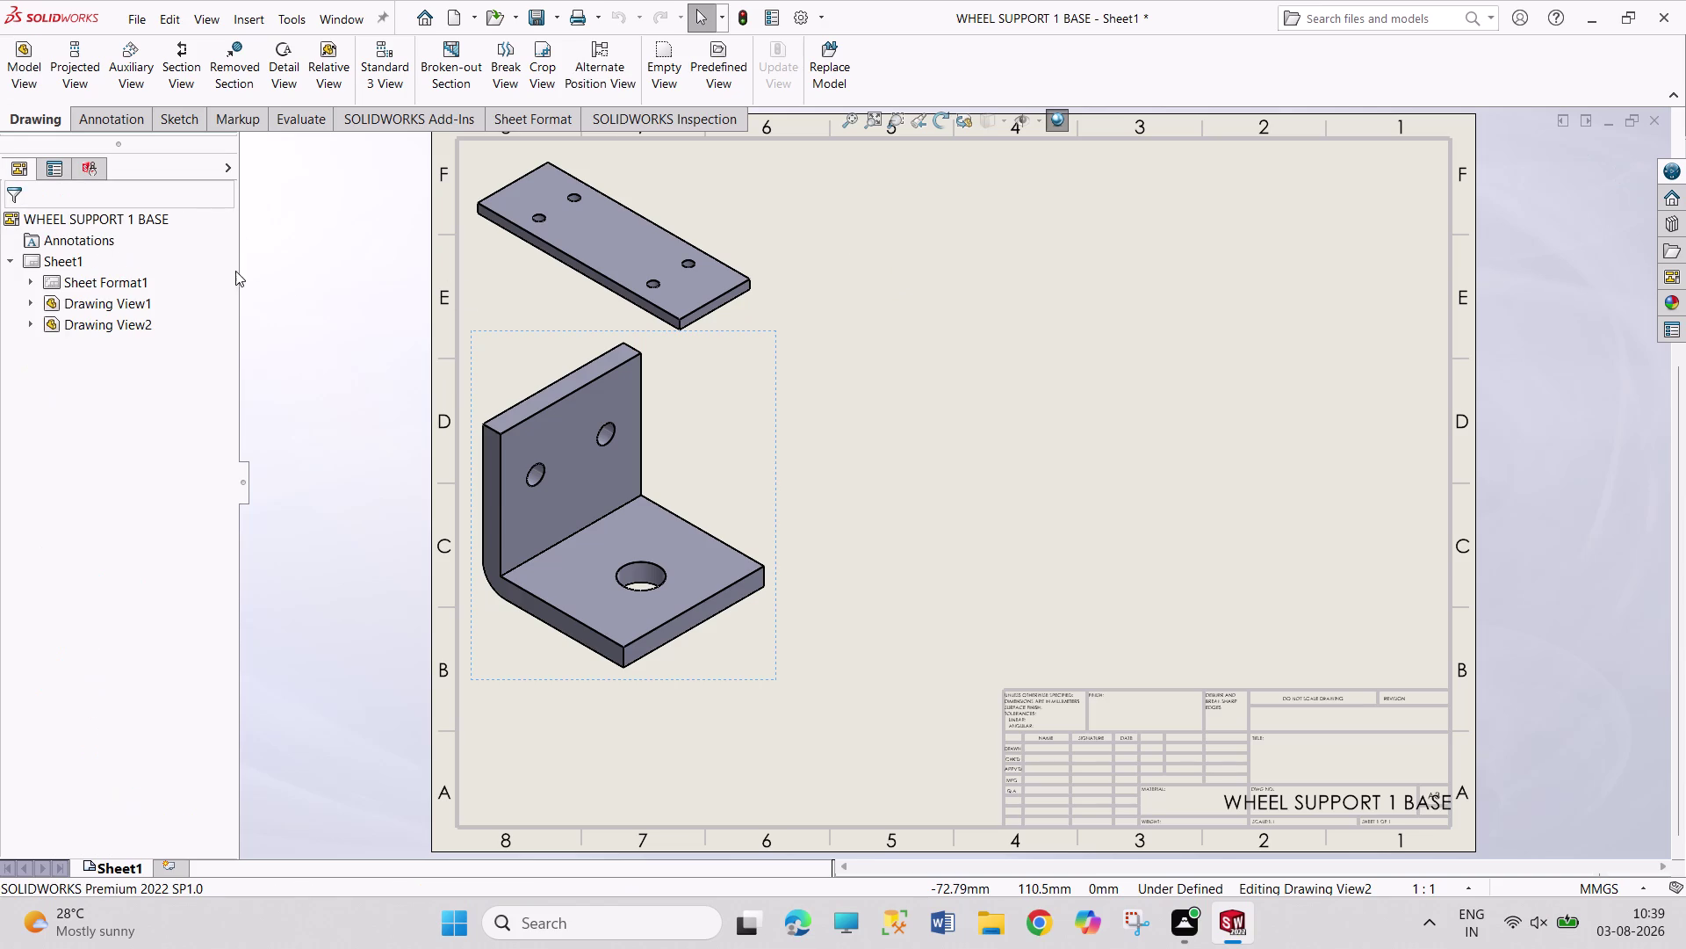
Undo twice, then delete the isometric bracket view, confirming with Yes.
key(ctrl+z)
key(ctrl+z)
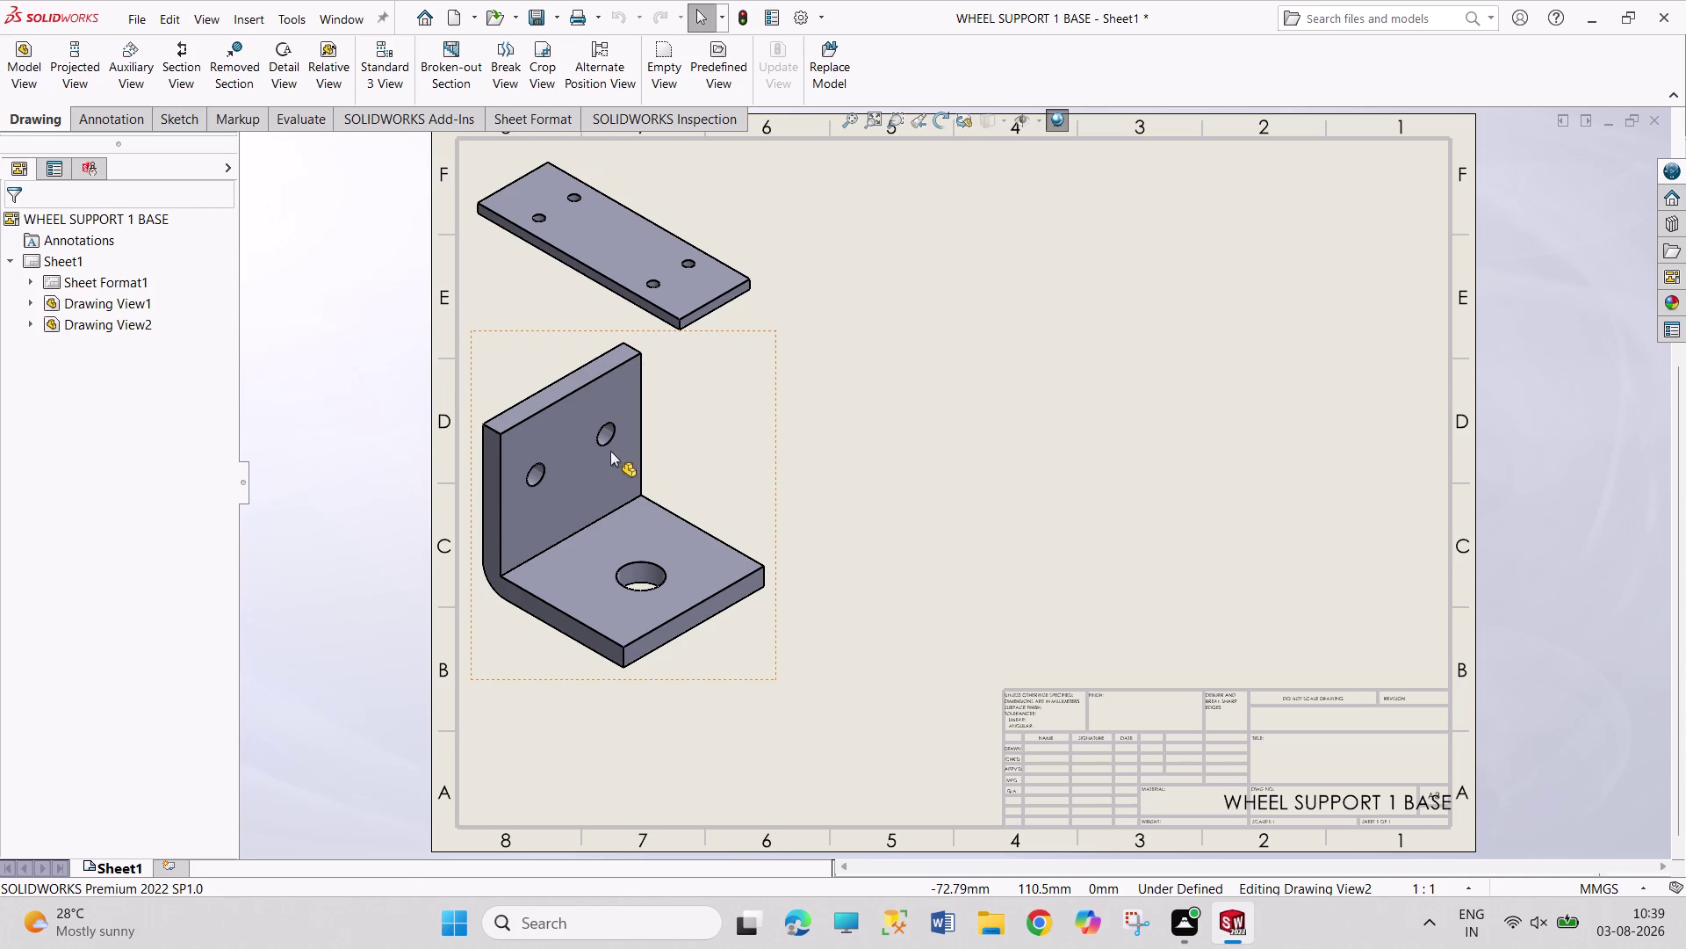
click(776, 459)
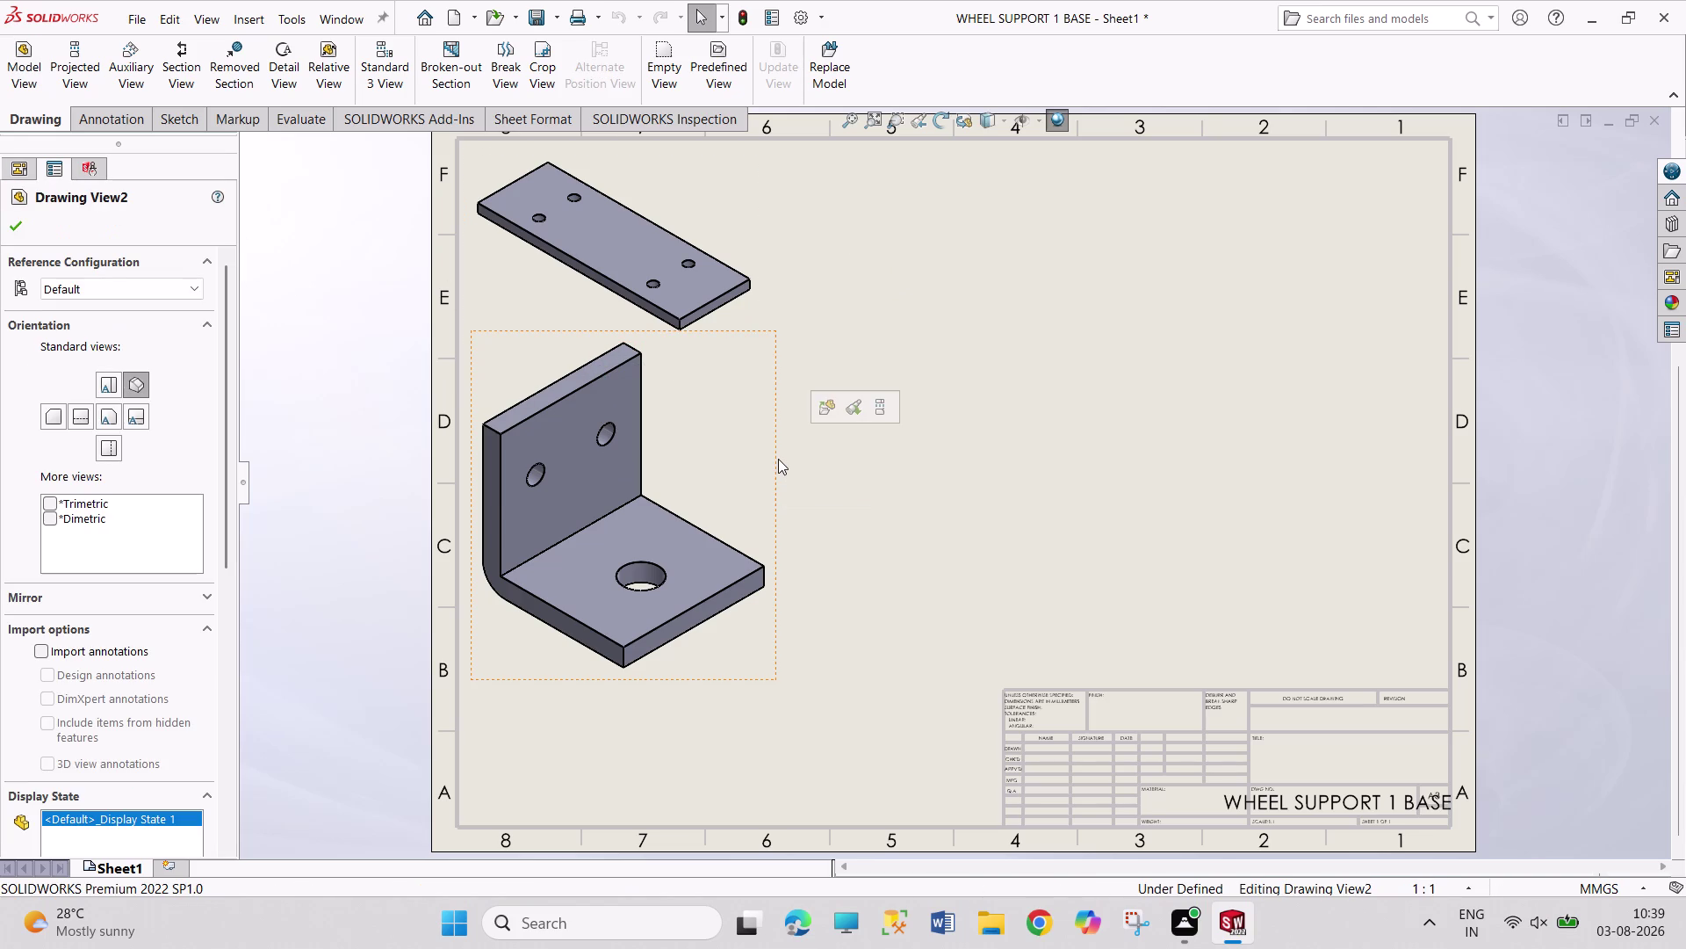
key(Delete)
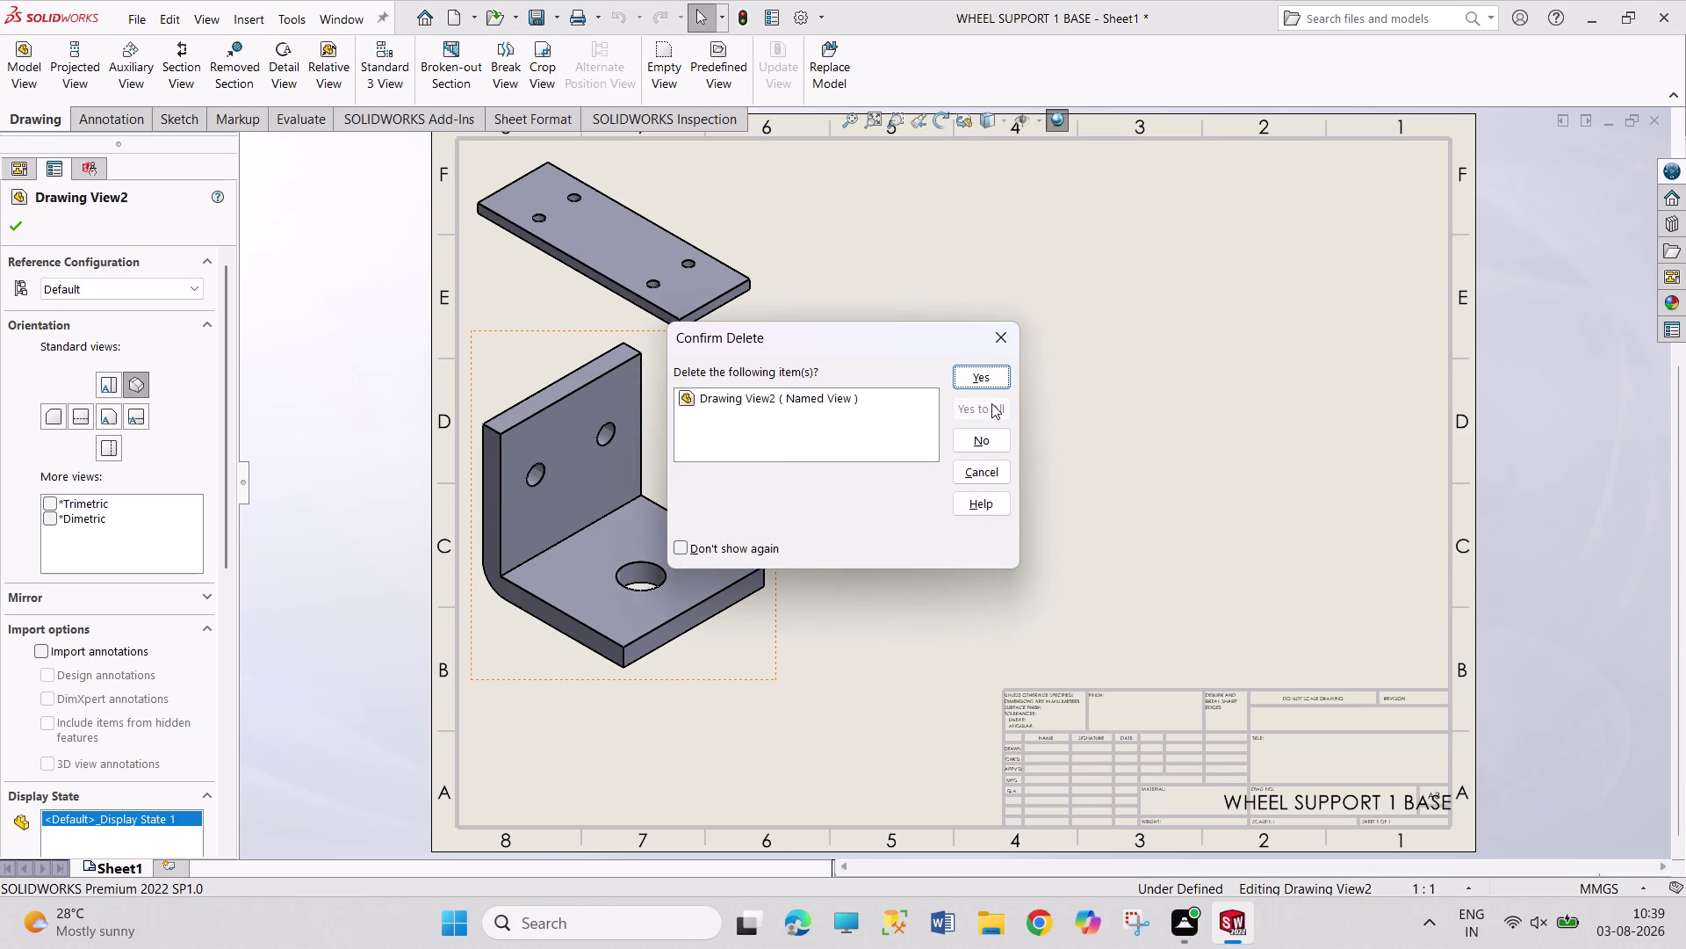
click(994, 383)
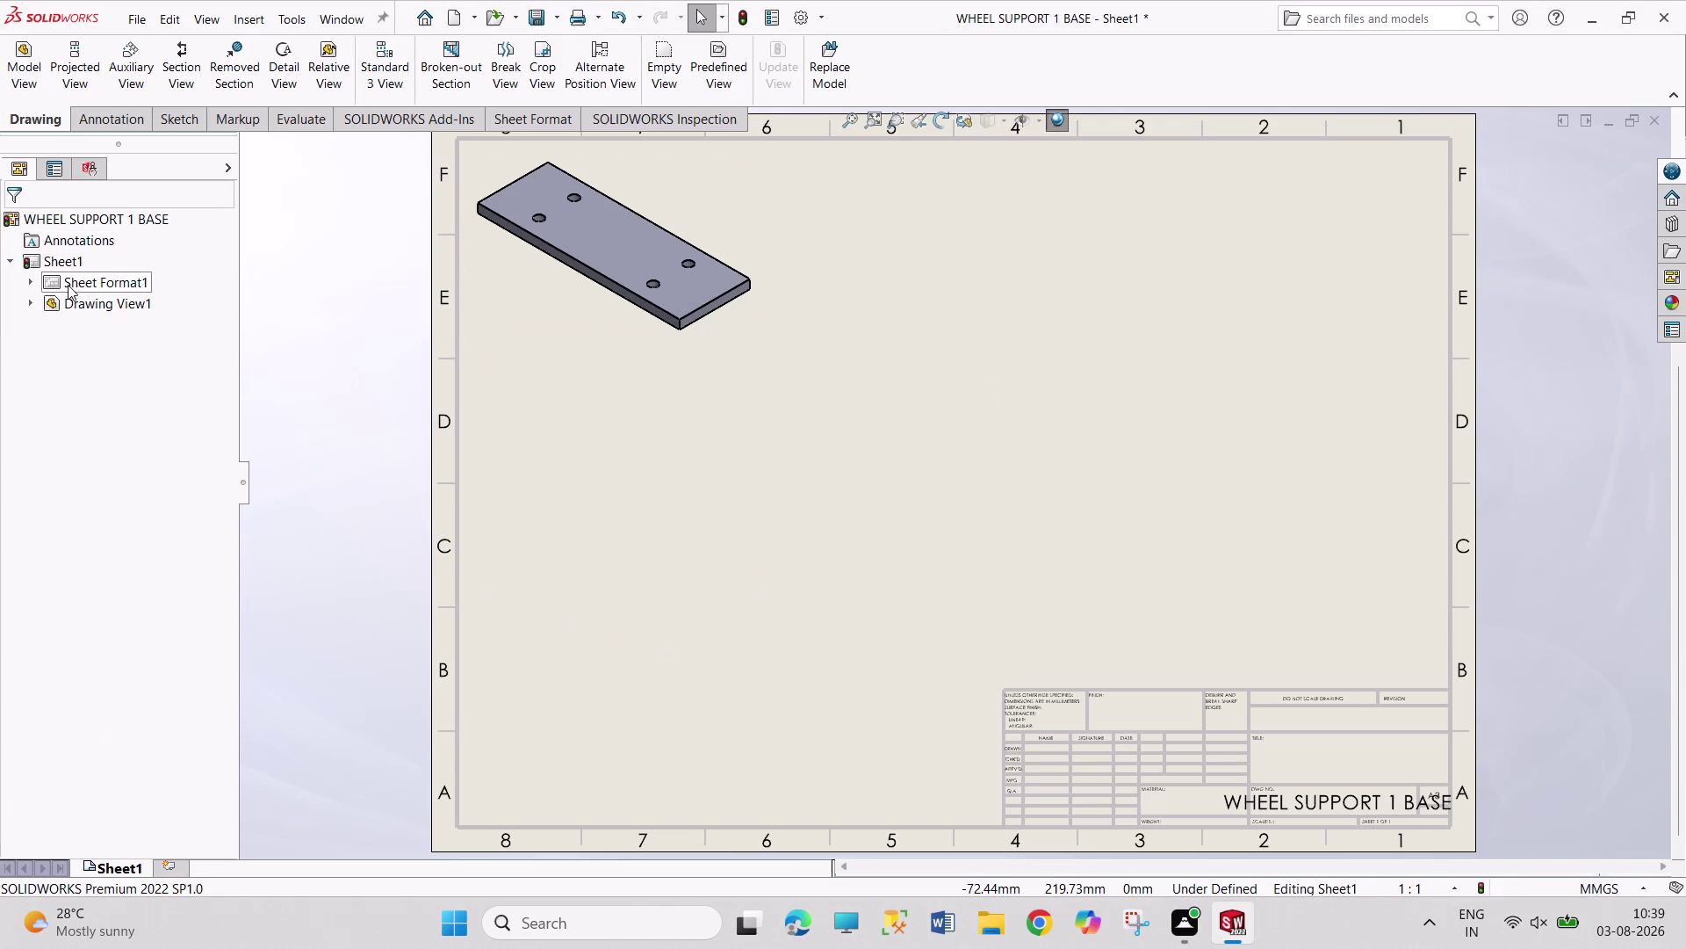
Start a new model view from a chosen part and adjust its view options.
click(14, 48)
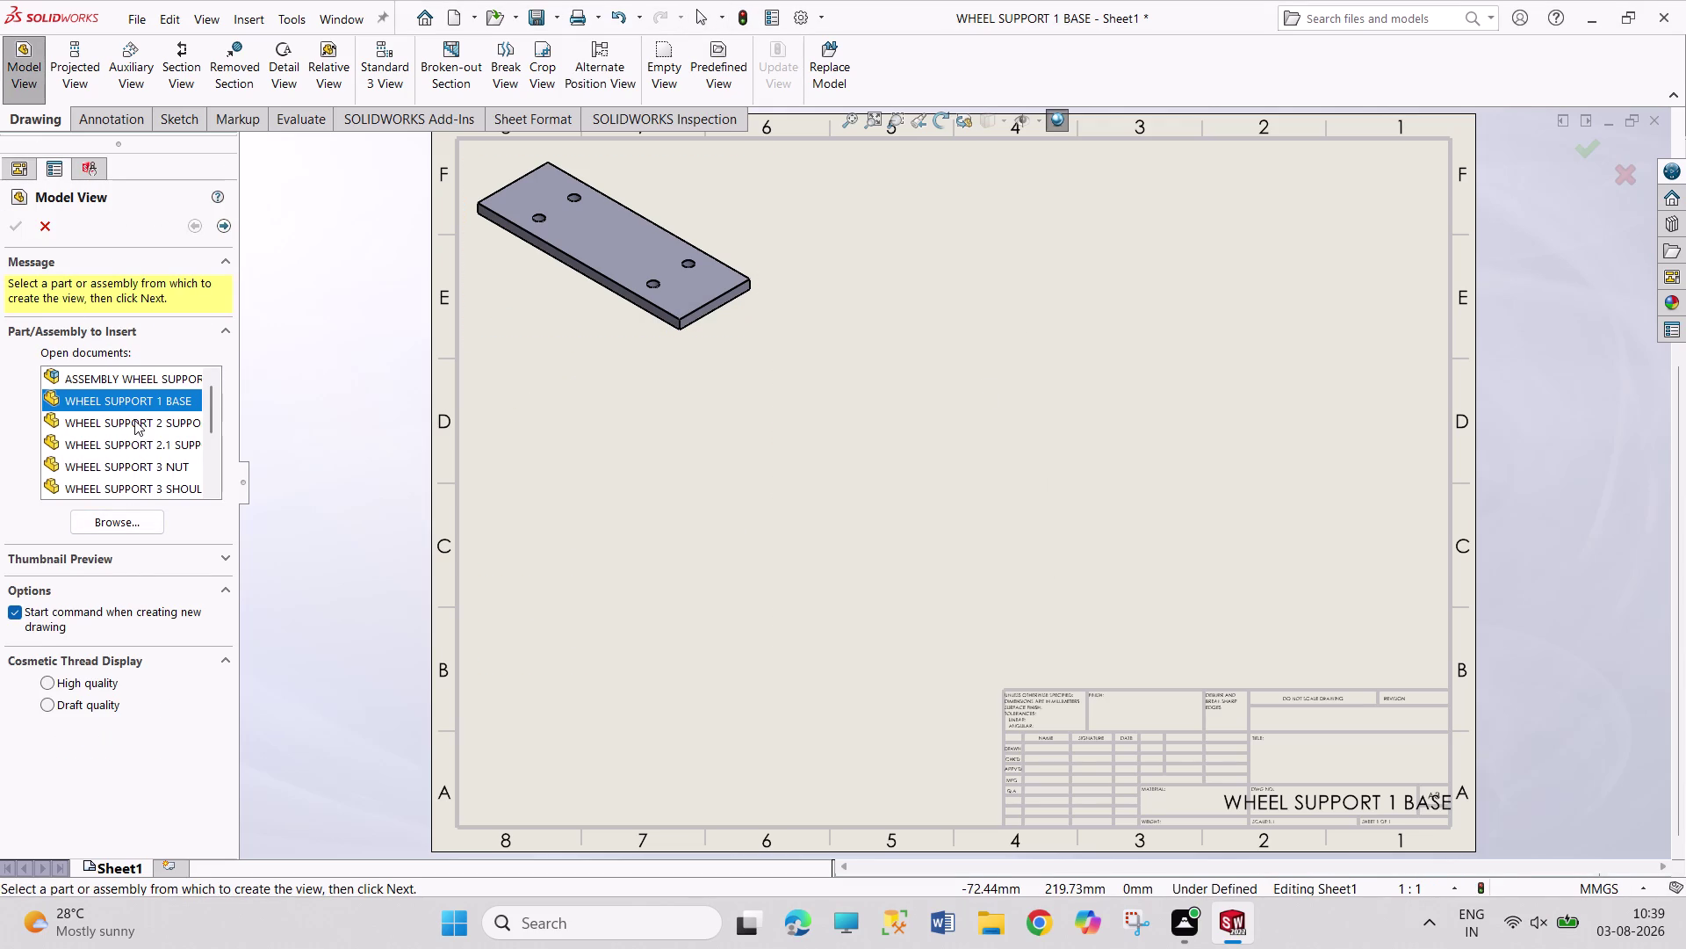
double_click(149, 439)
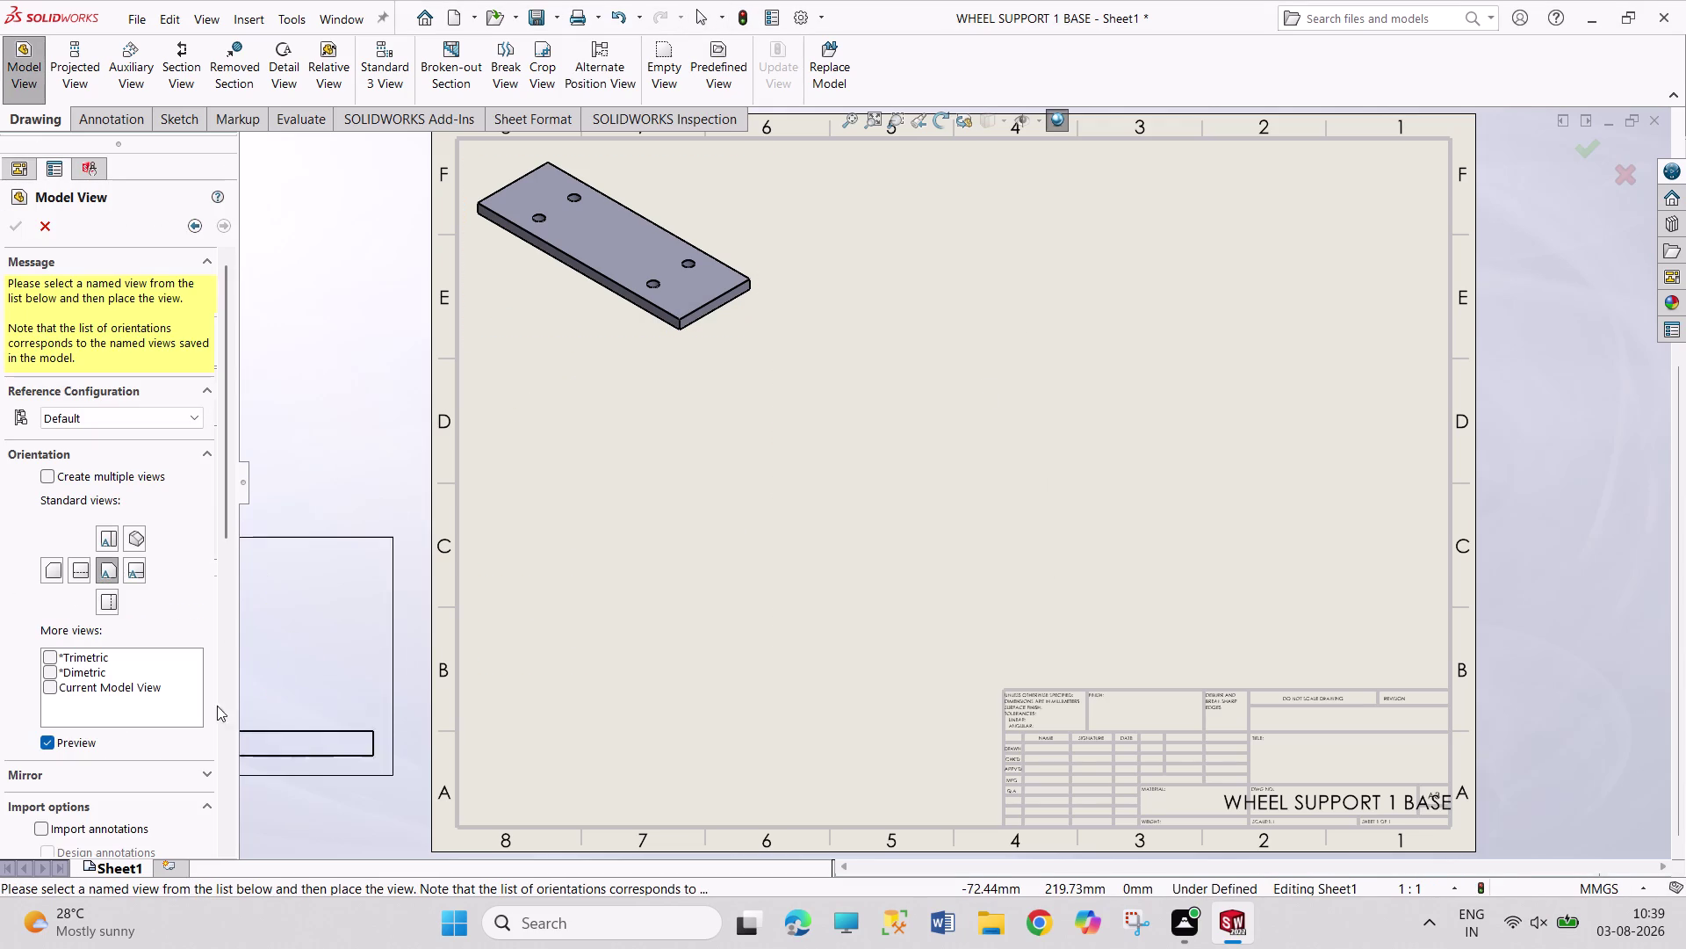
drag(226, 536, 226, 677)
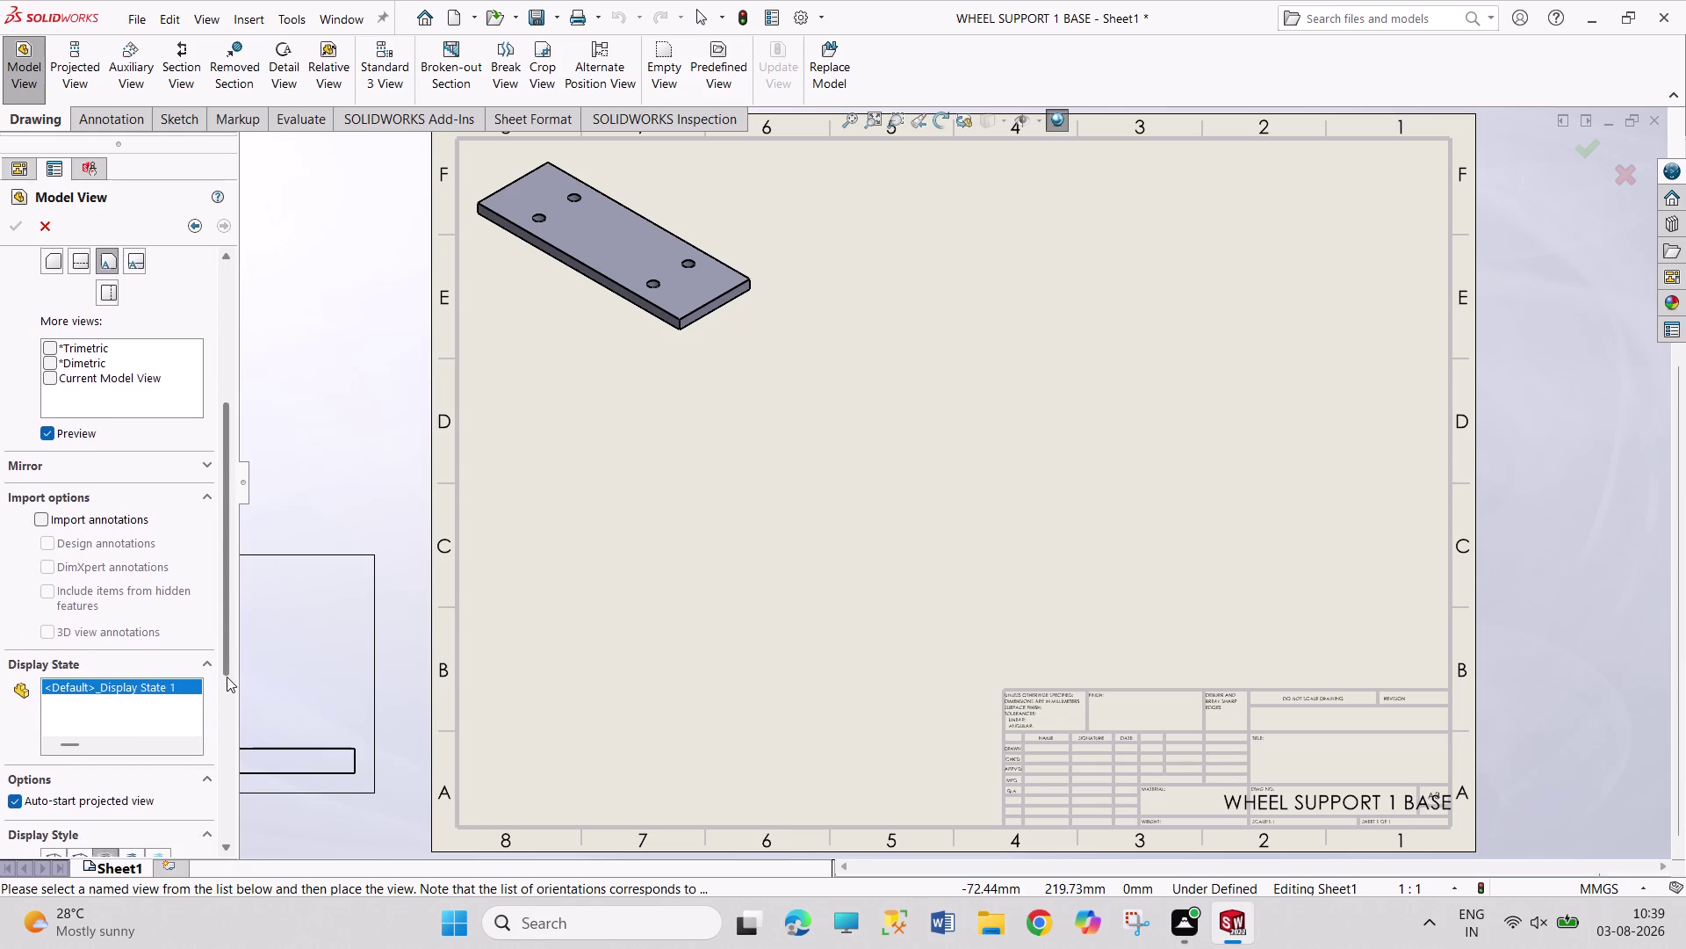
drag(226, 677, 228, 810)
click(118, 620)
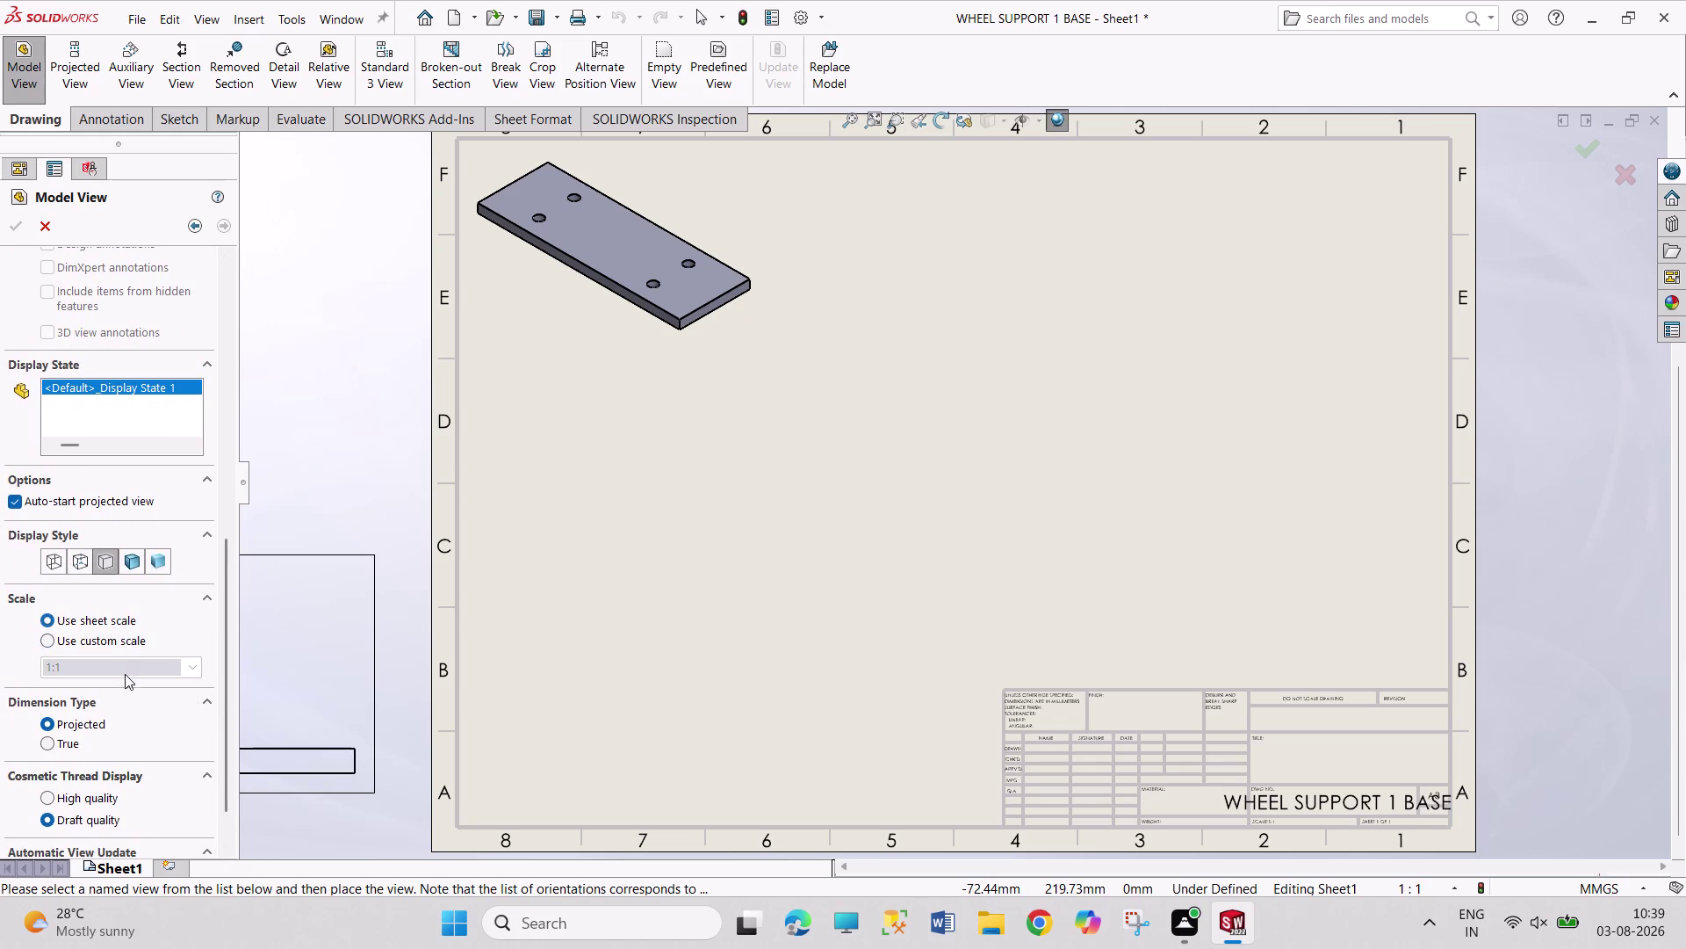
click(71, 662)
click(80, 666)
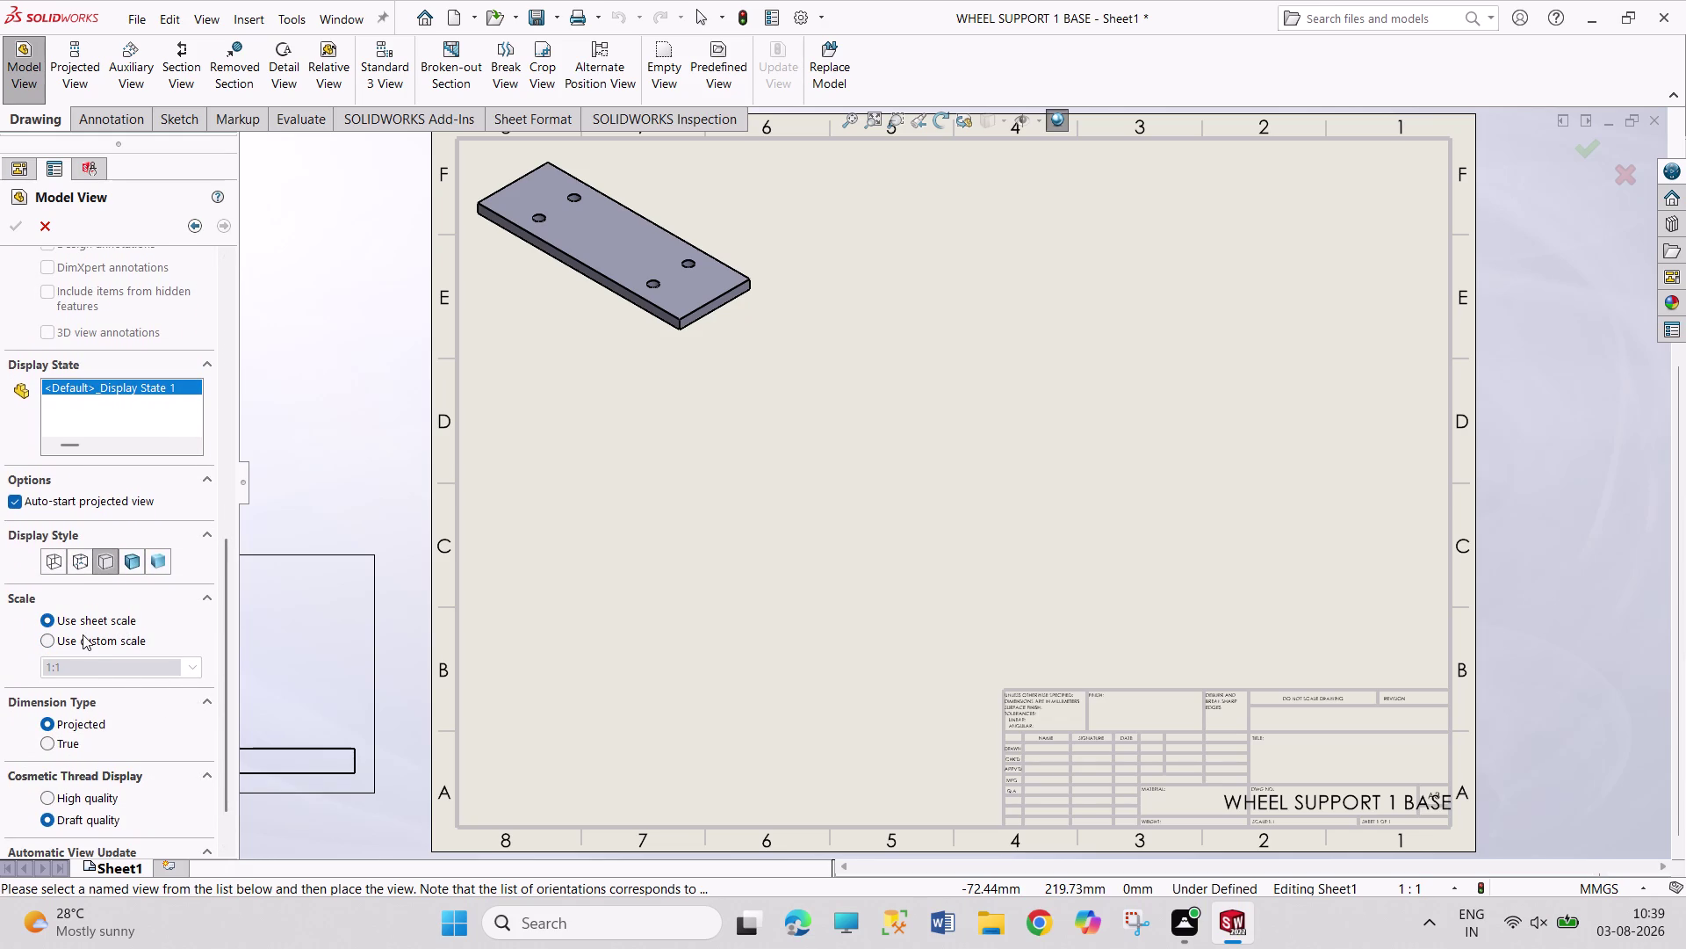
Revert to the sheet scale, place a trial bracket side view, then undo it.
click(82, 635)
click(82, 662)
click(82, 661)
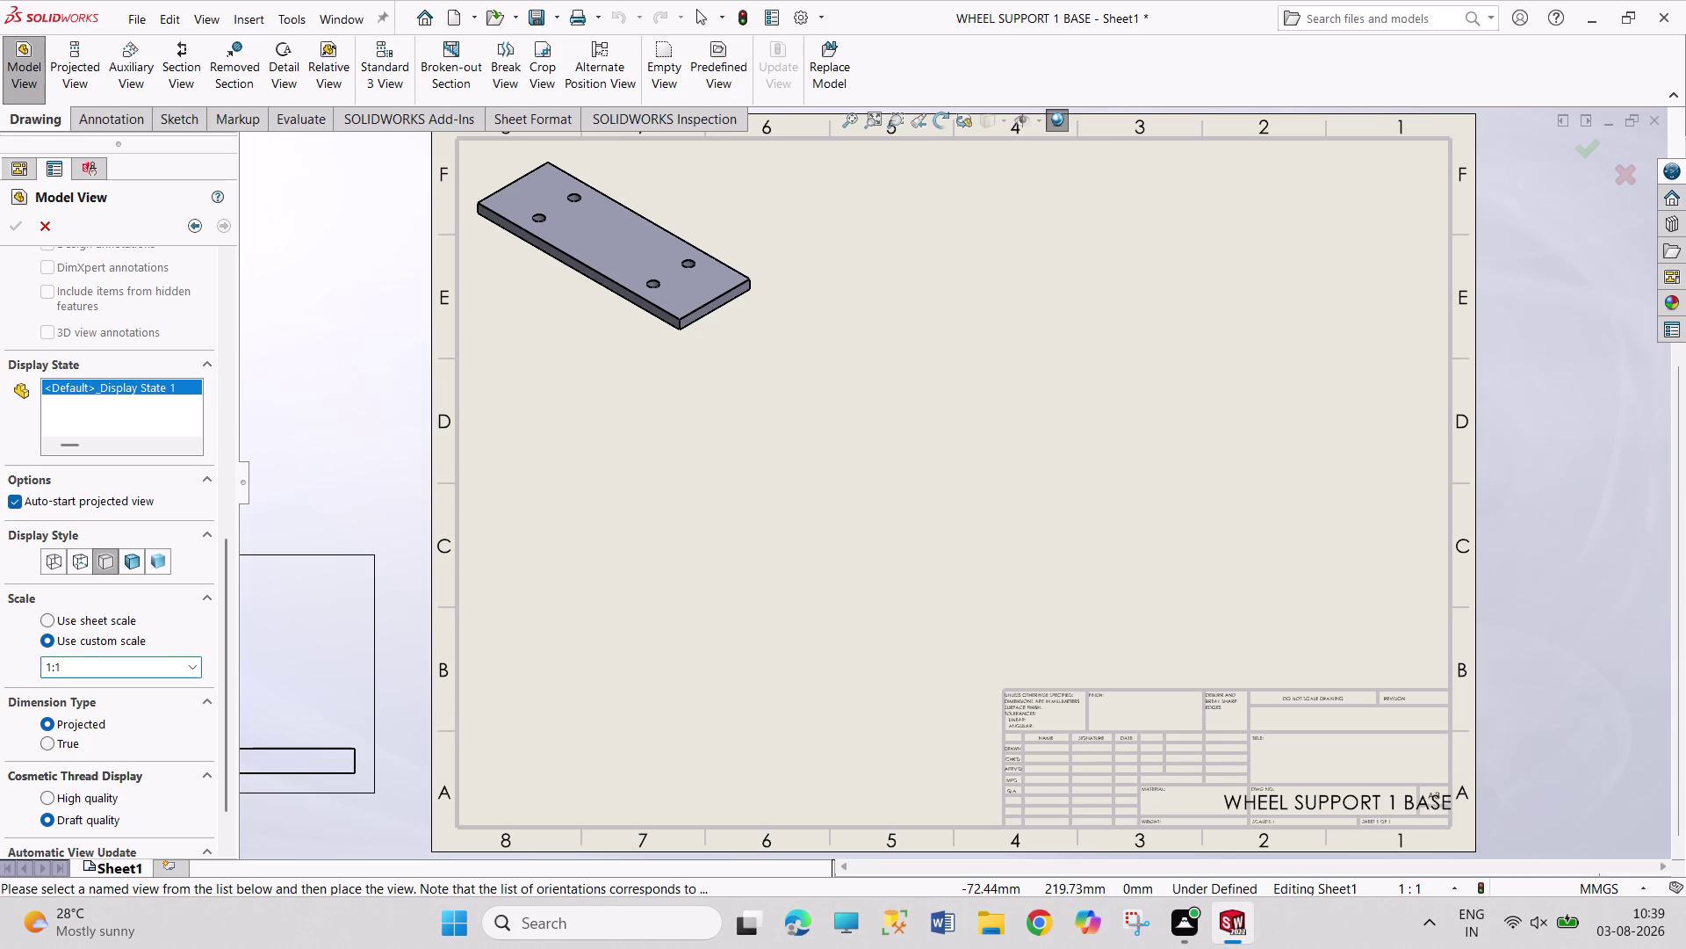
click(69, 621)
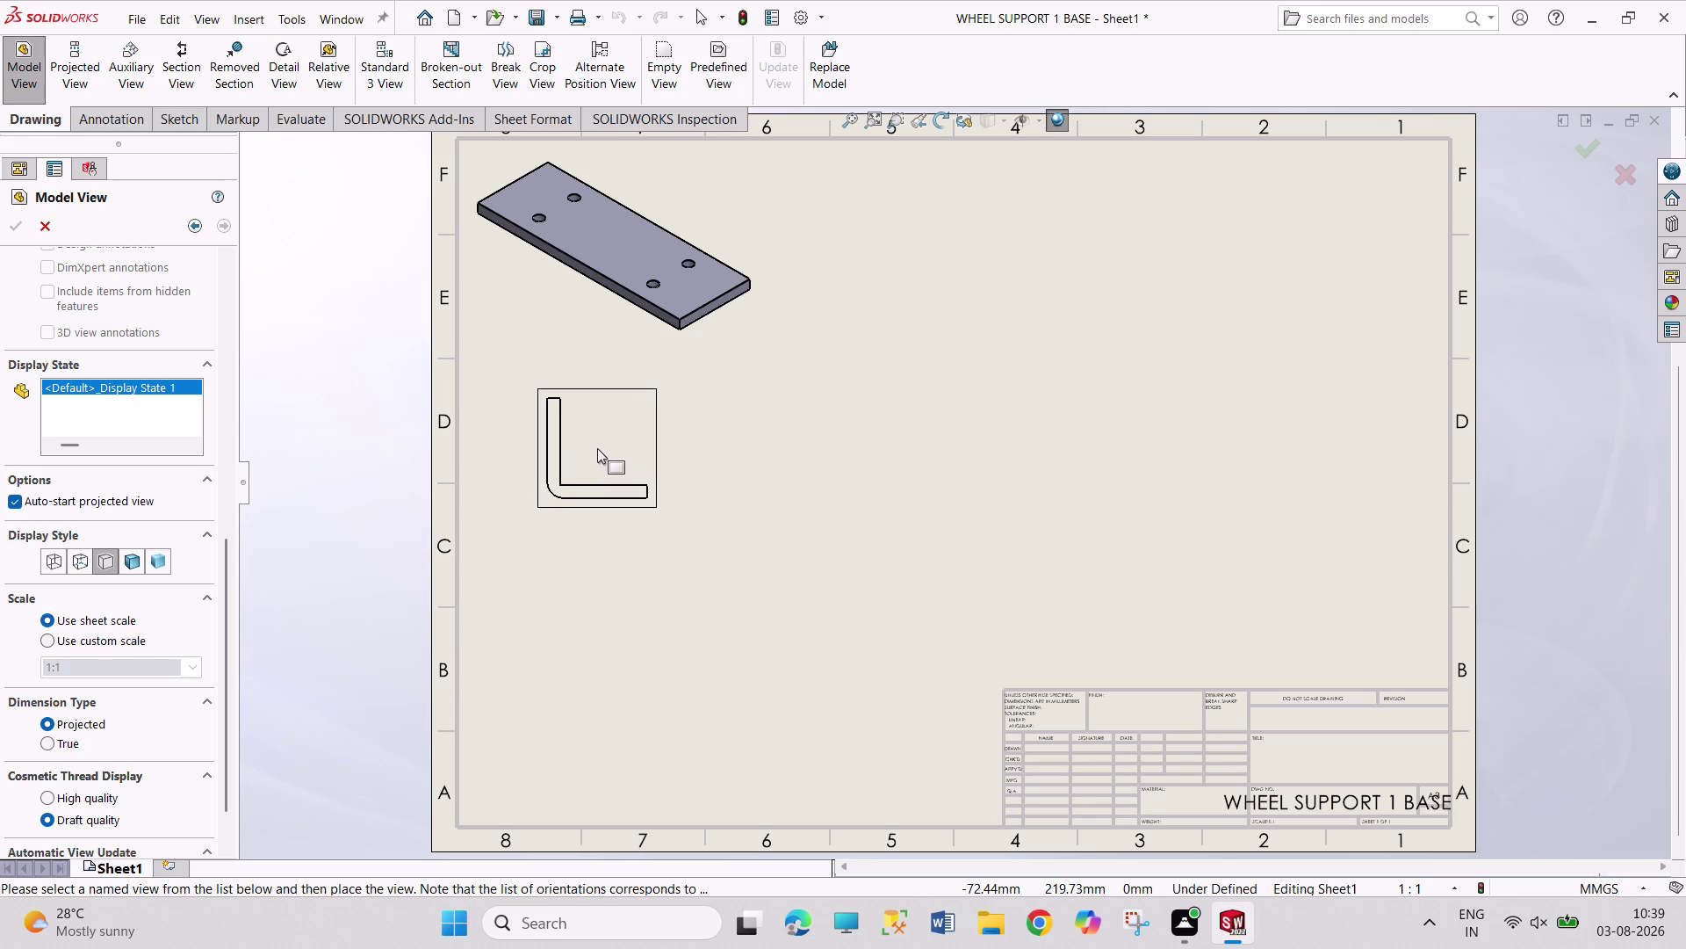
click(597, 448)
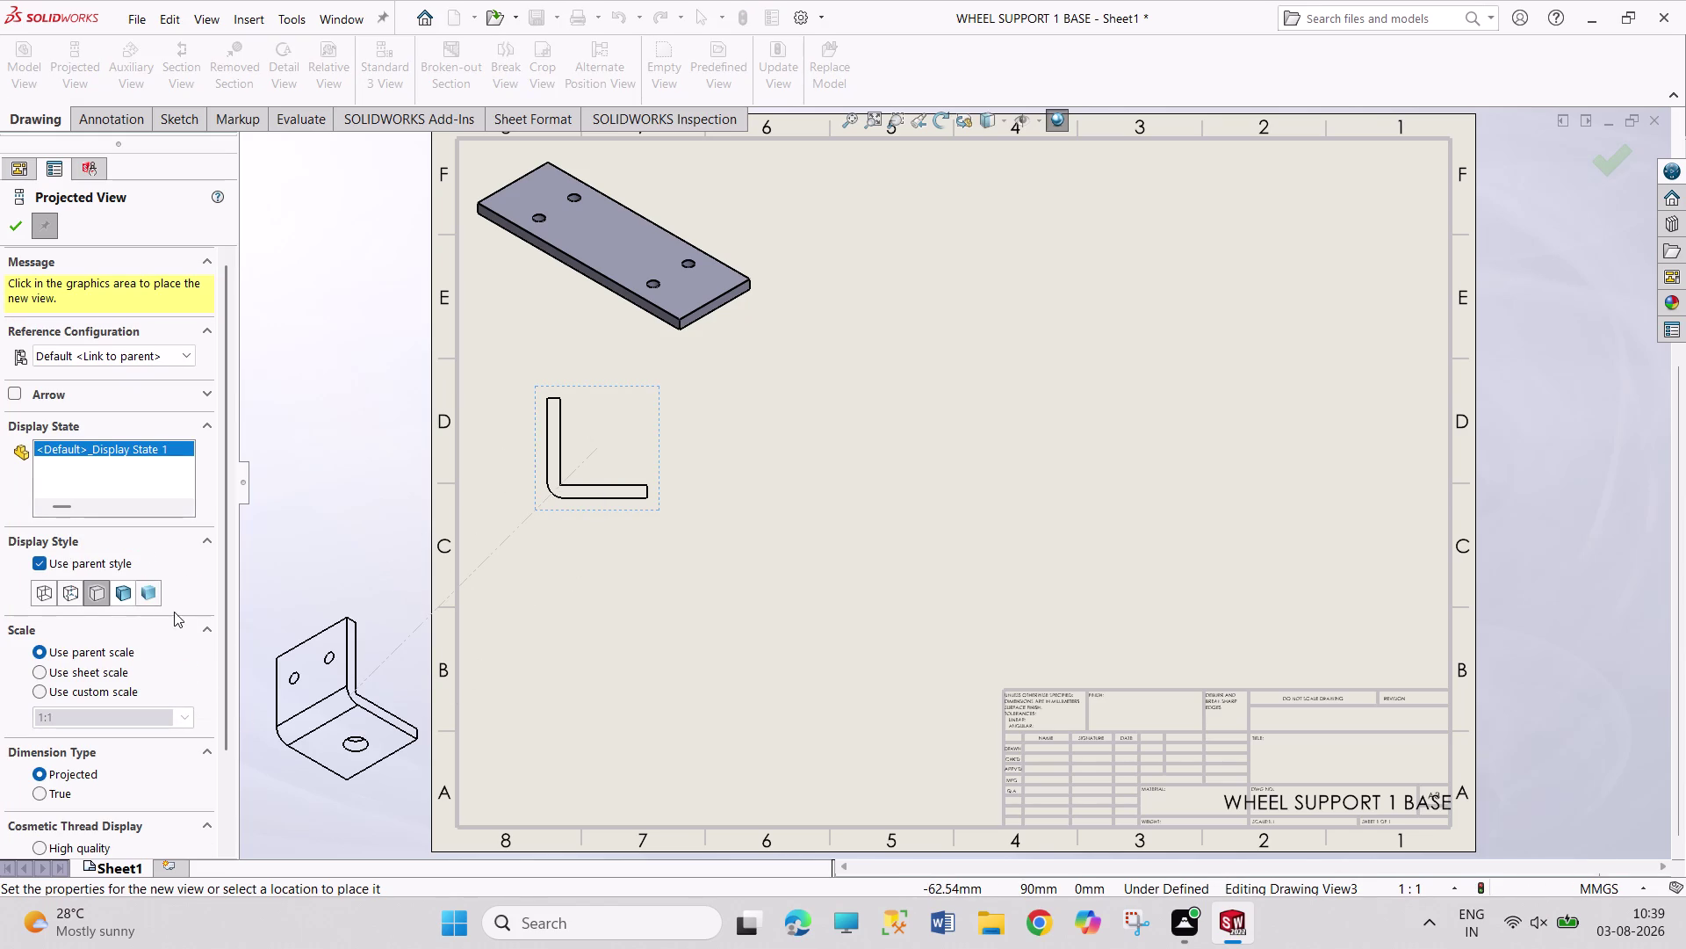
key(Escape)
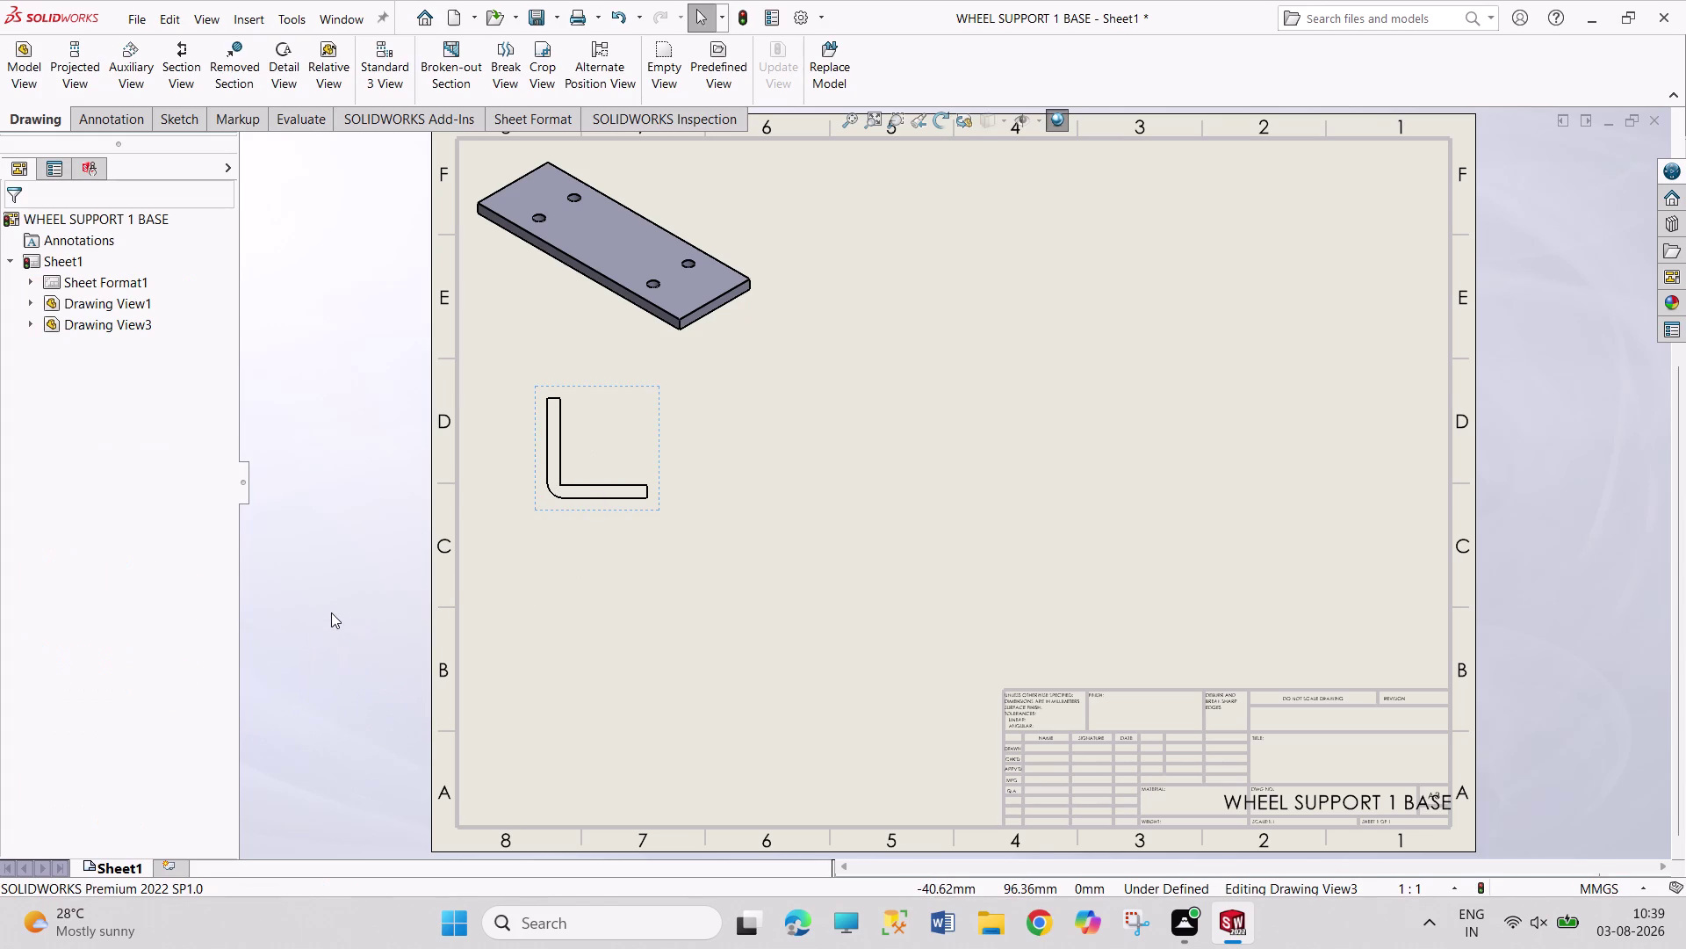
key(ctrl+z)
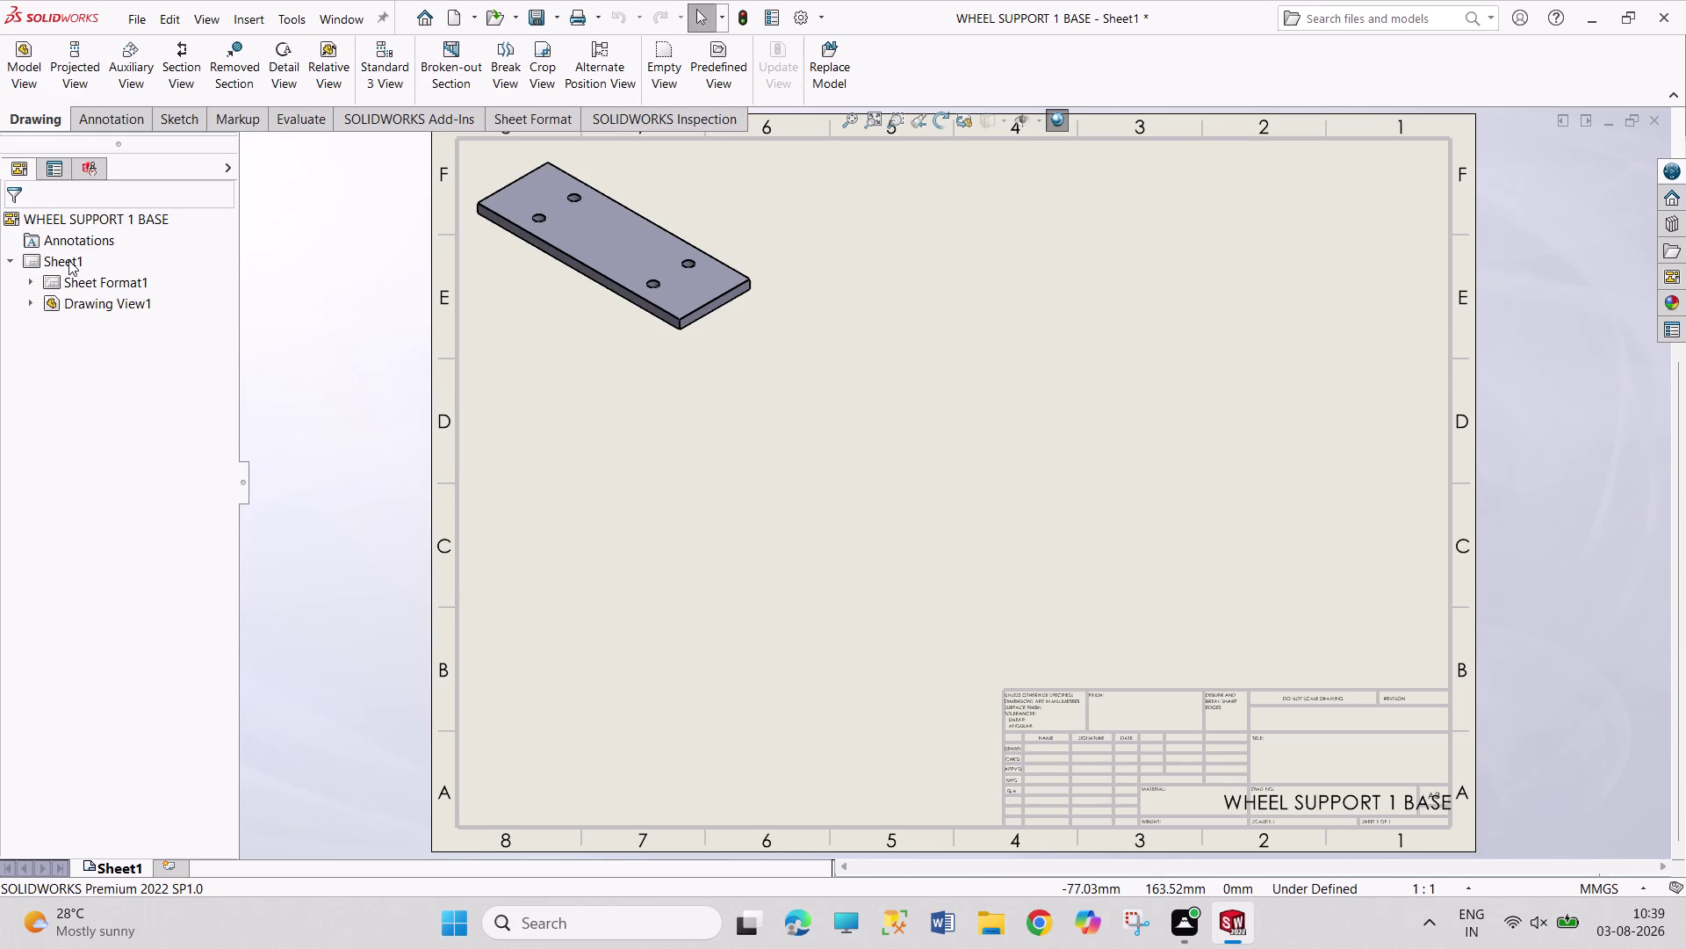
click(12, 64)
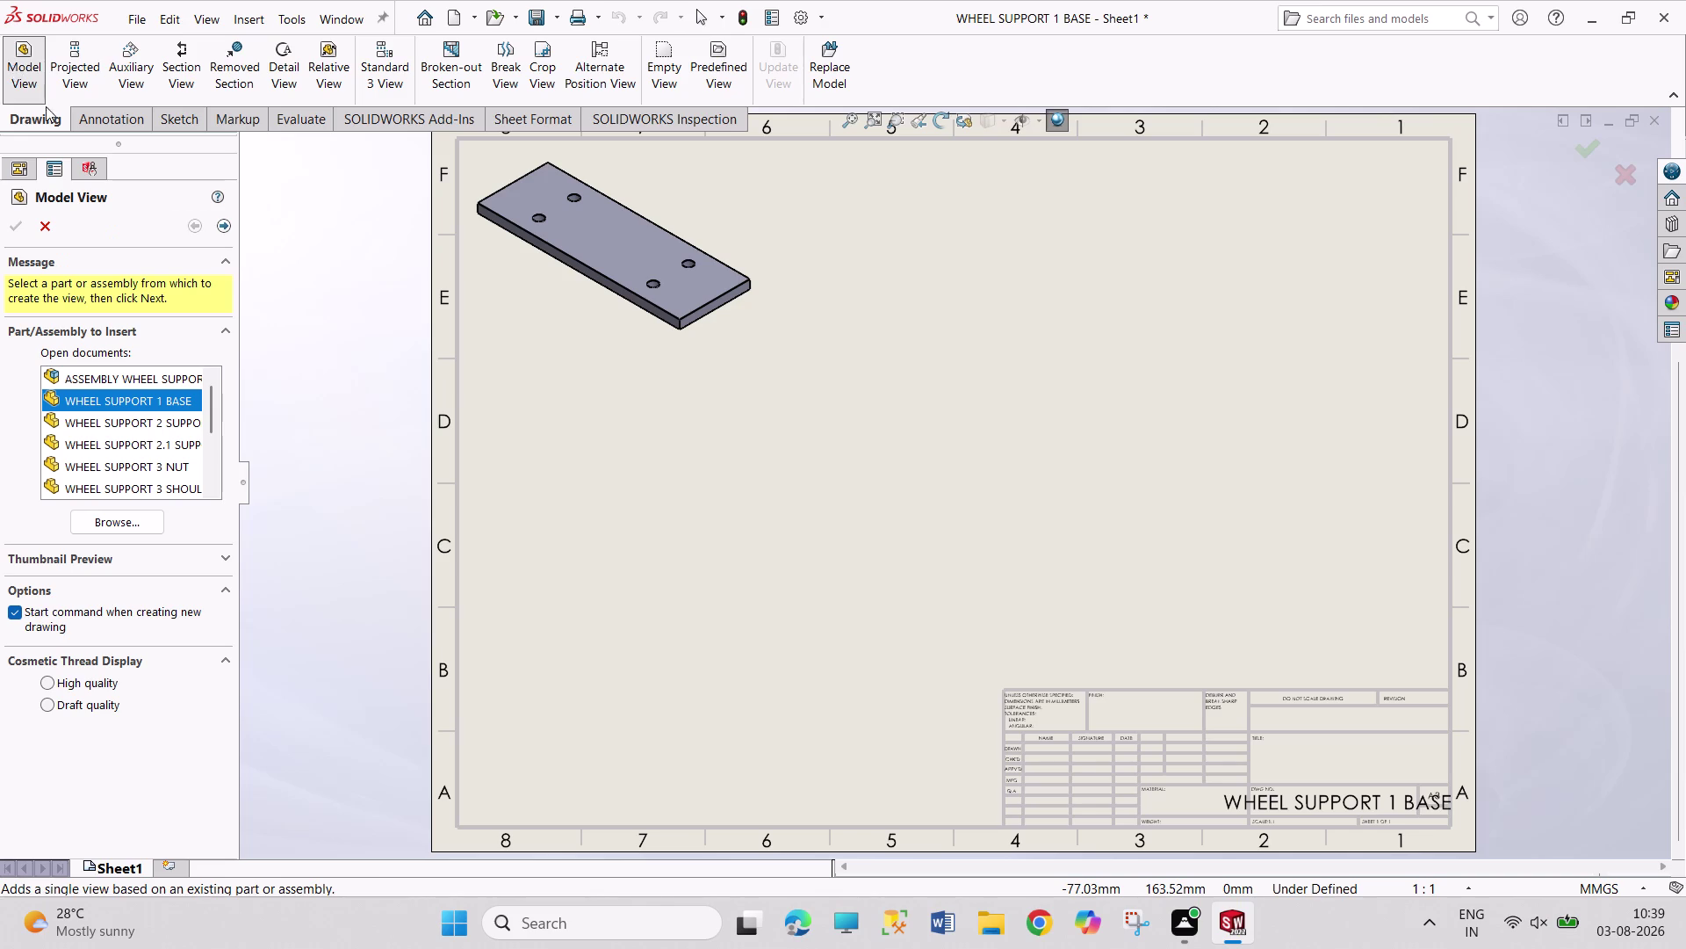
Choose the bracket part for a new isometric view at a custom 1:1 scale.
double_click(158, 450)
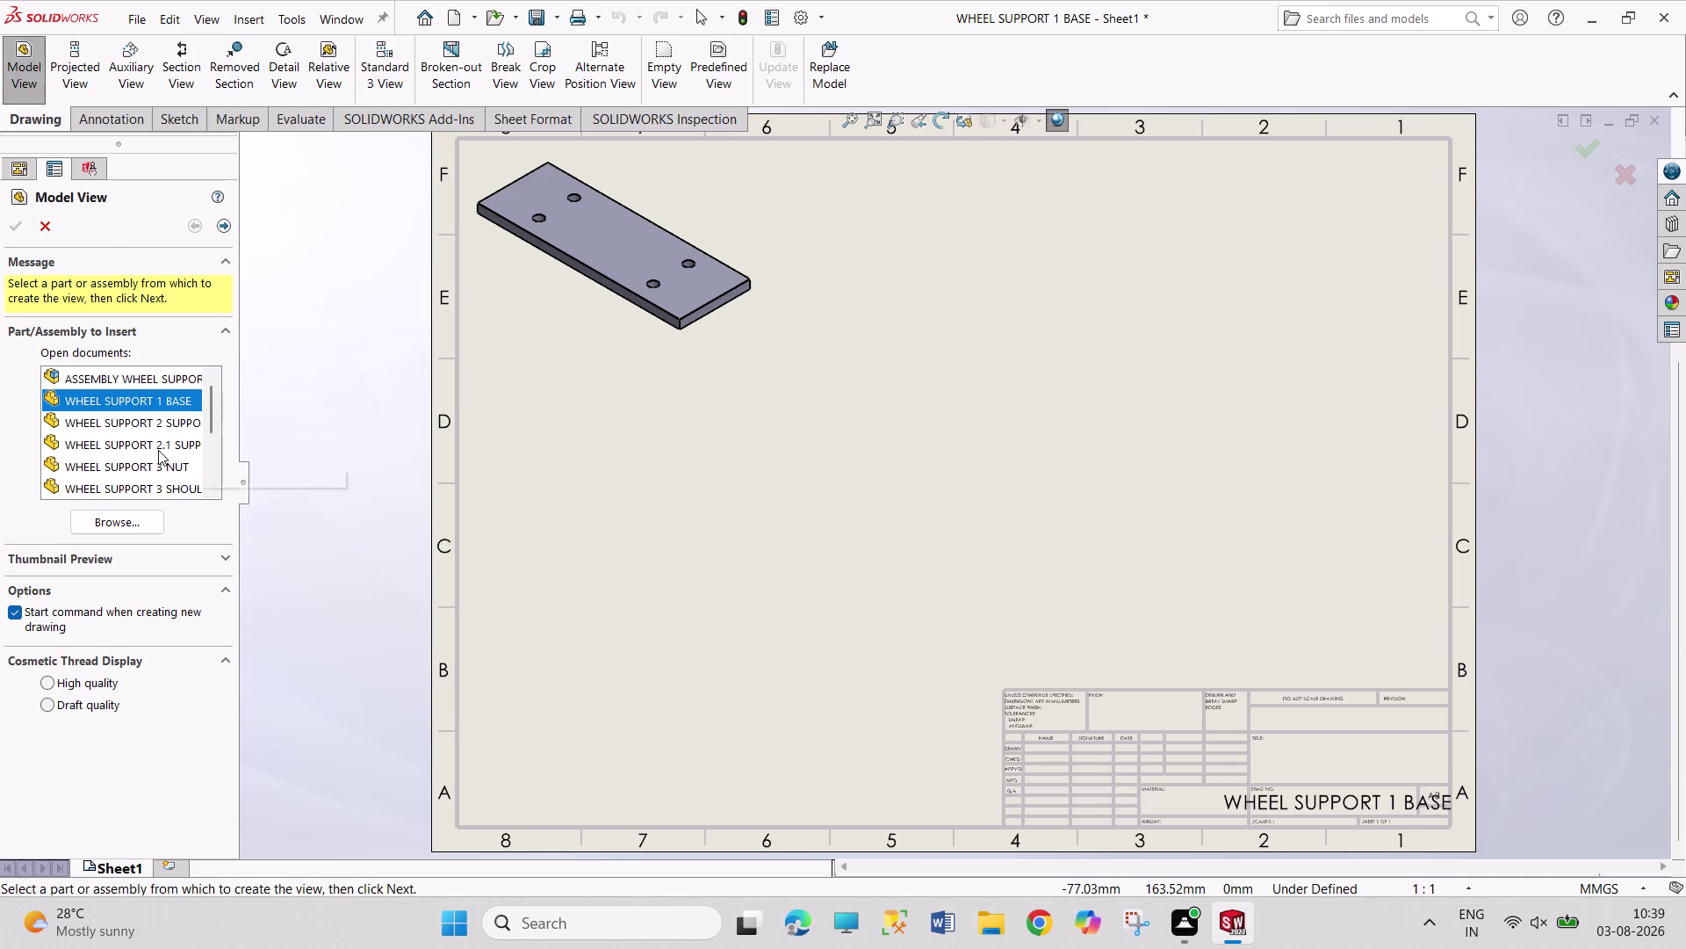
click(136, 544)
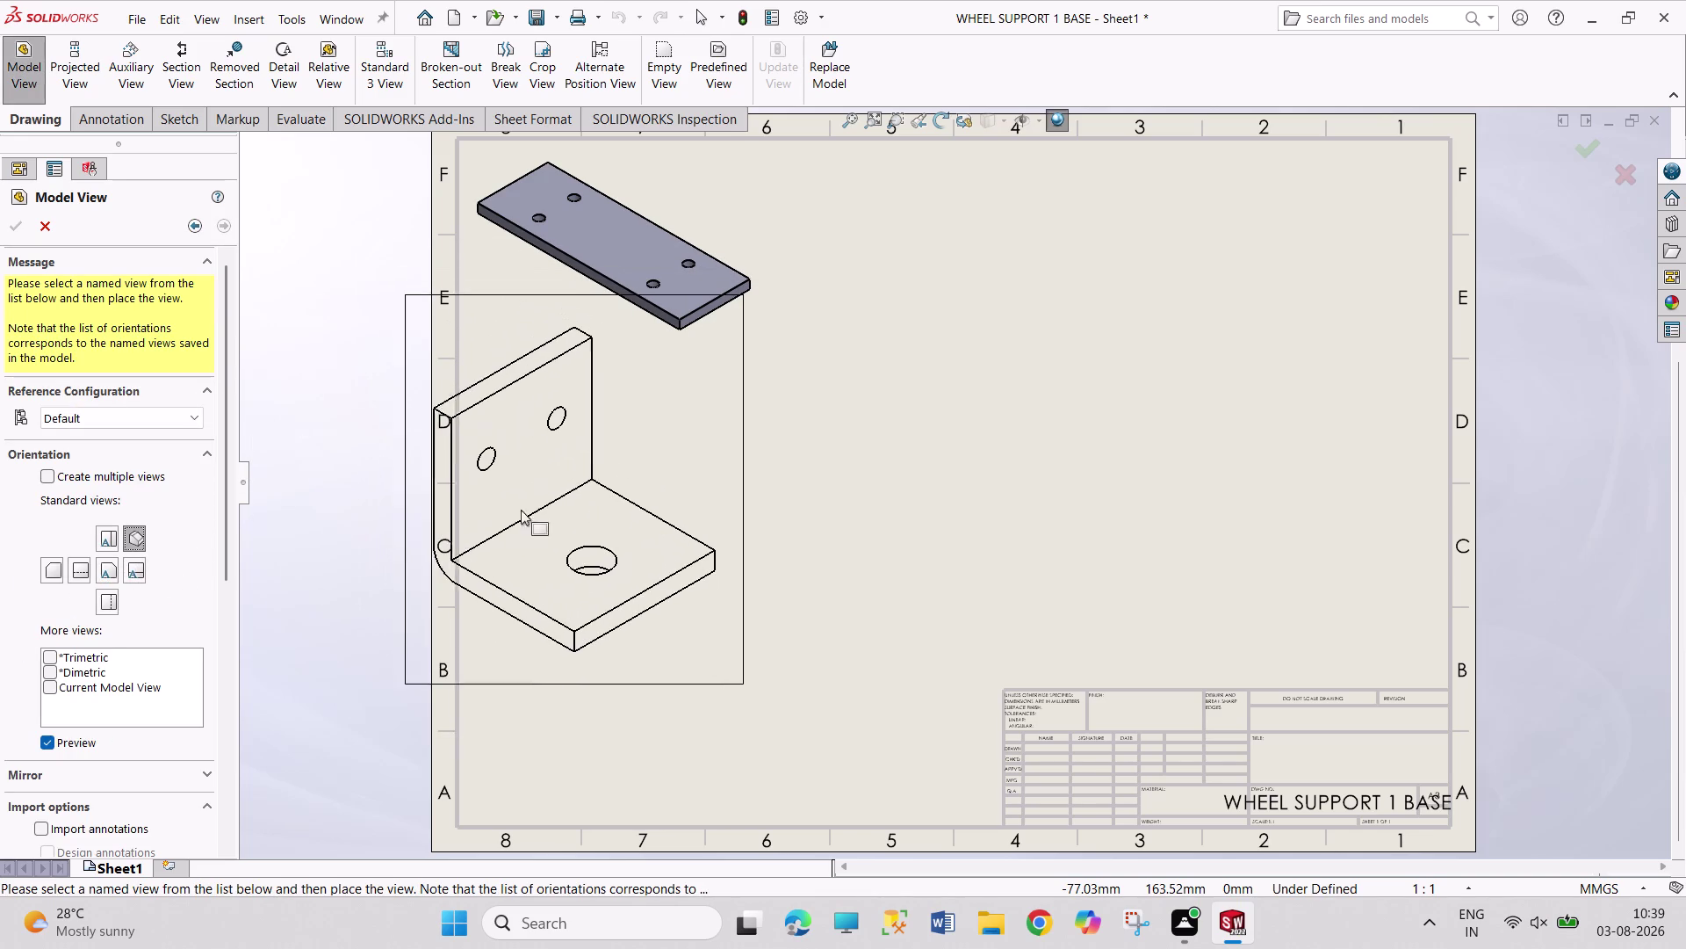
drag(225, 531, 230, 735)
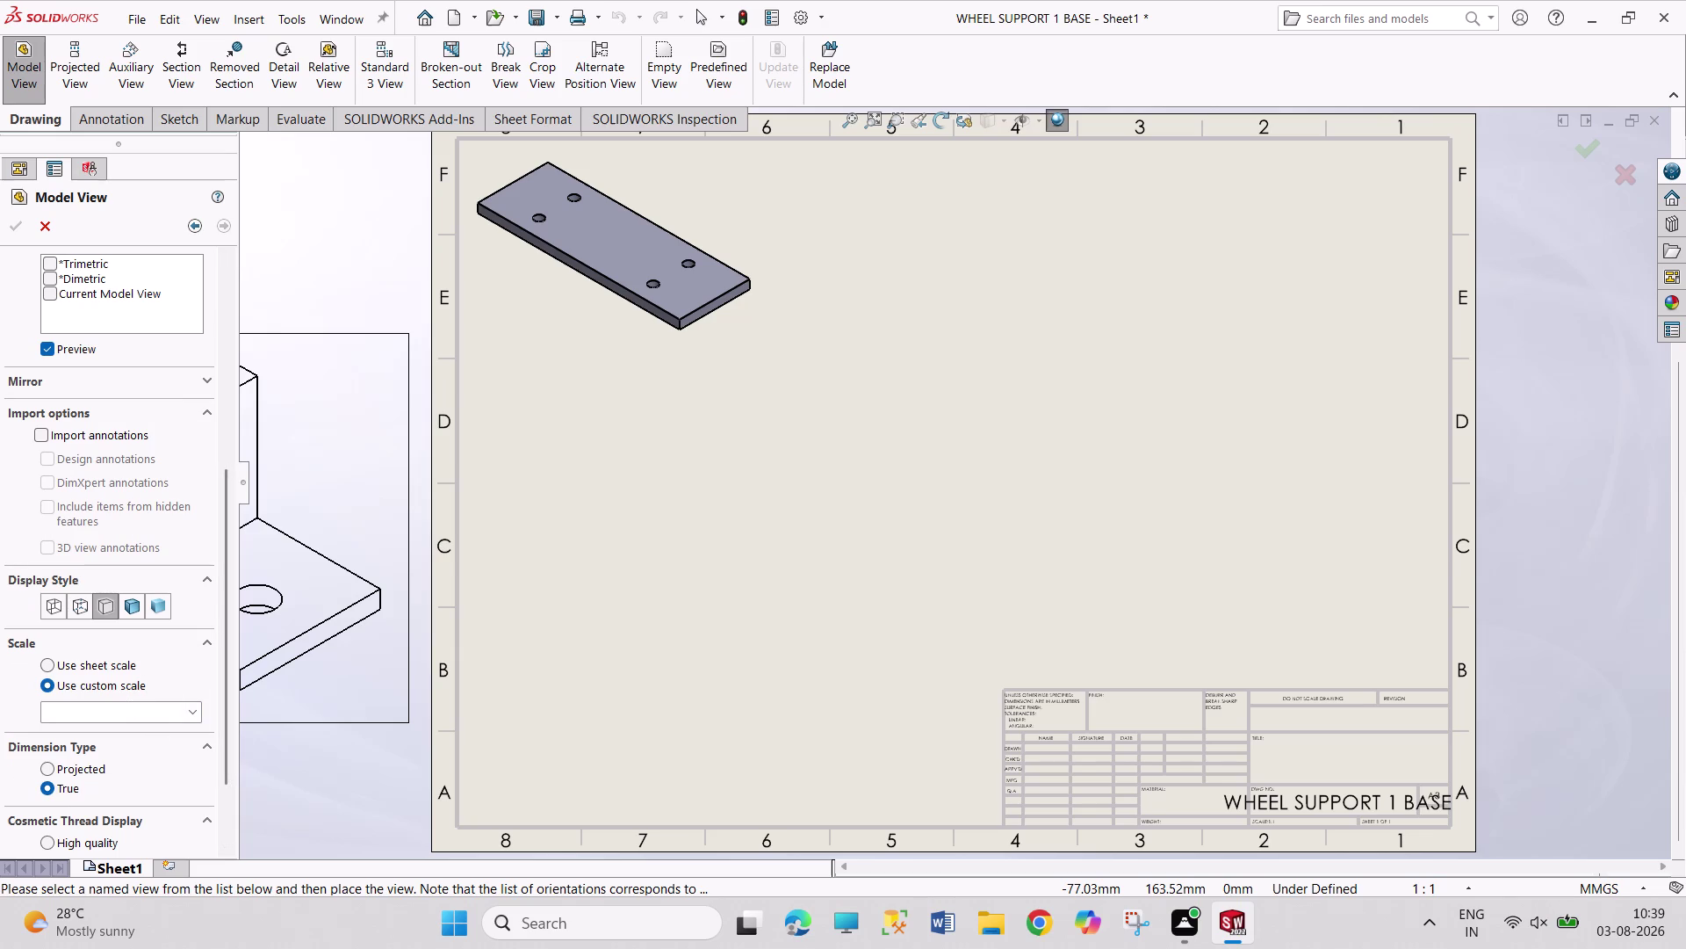
click(152, 717)
click(191, 712)
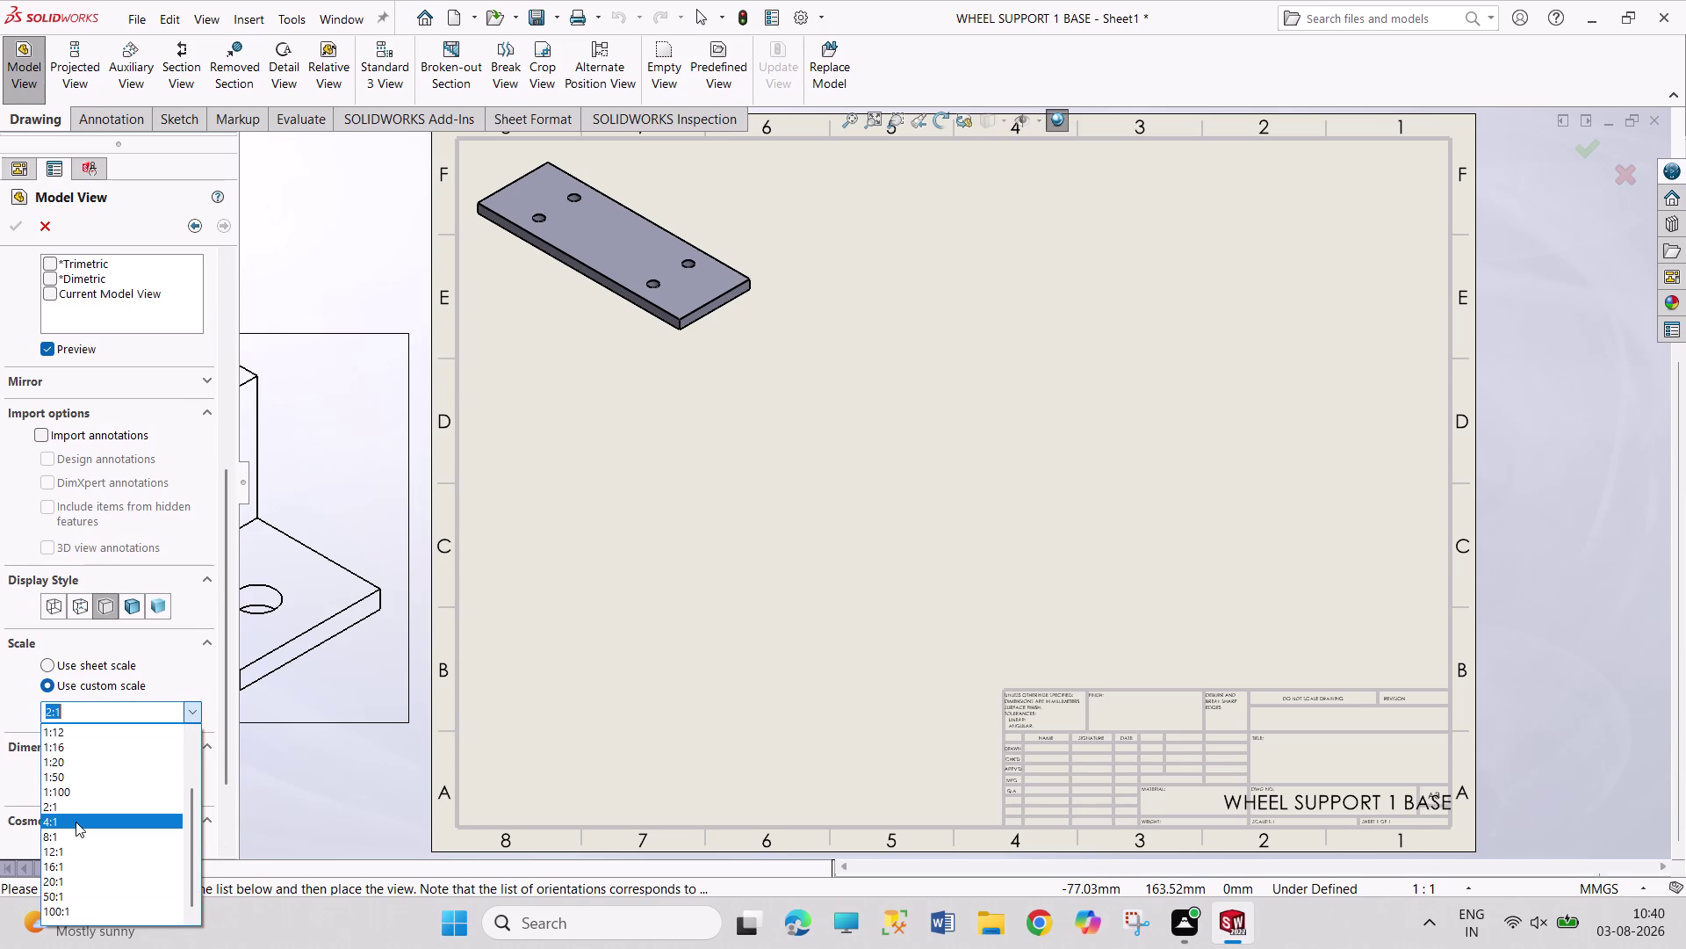
scroll(down, 3)
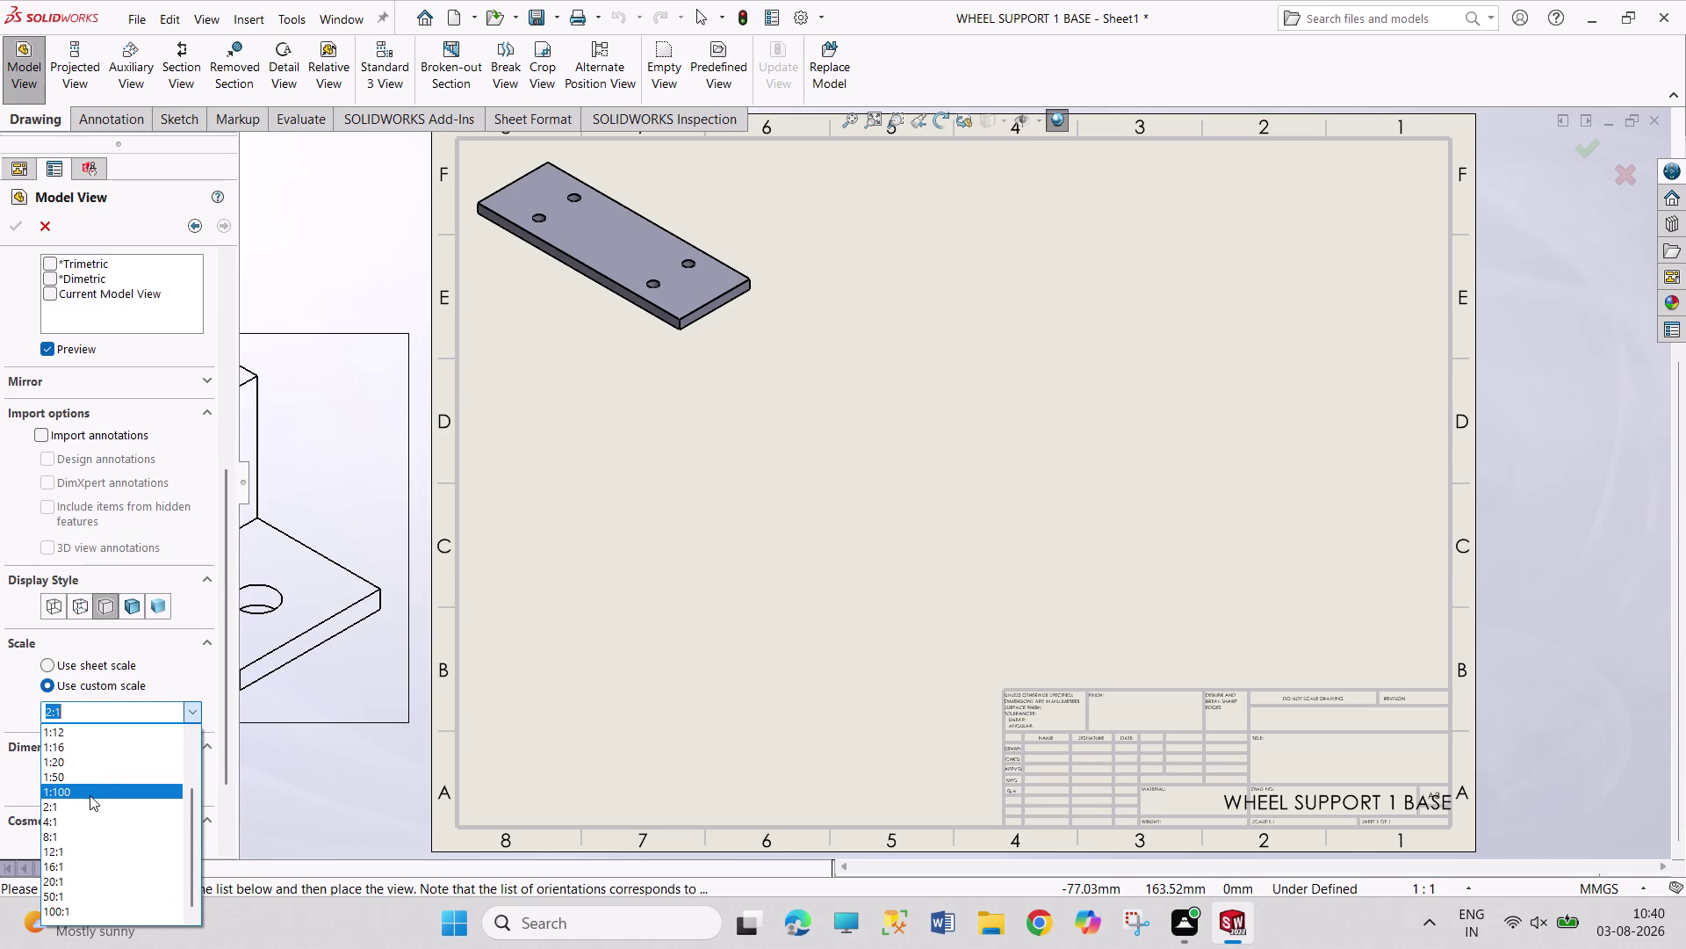
click(73, 657)
click(76, 662)
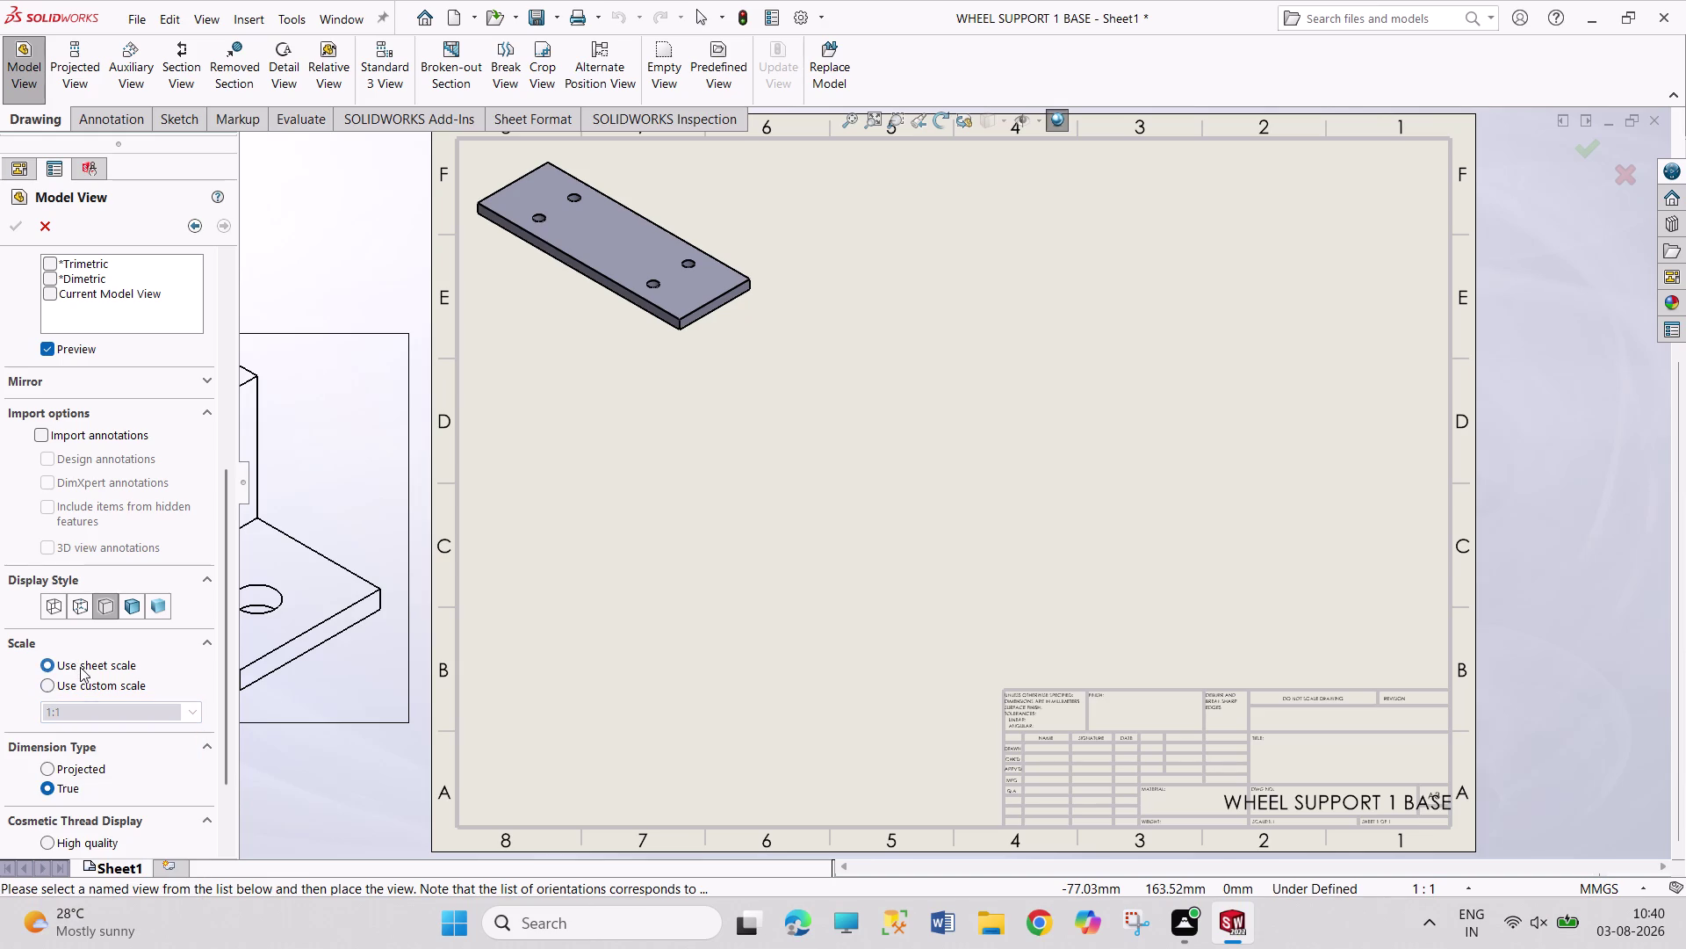
click(85, 681)
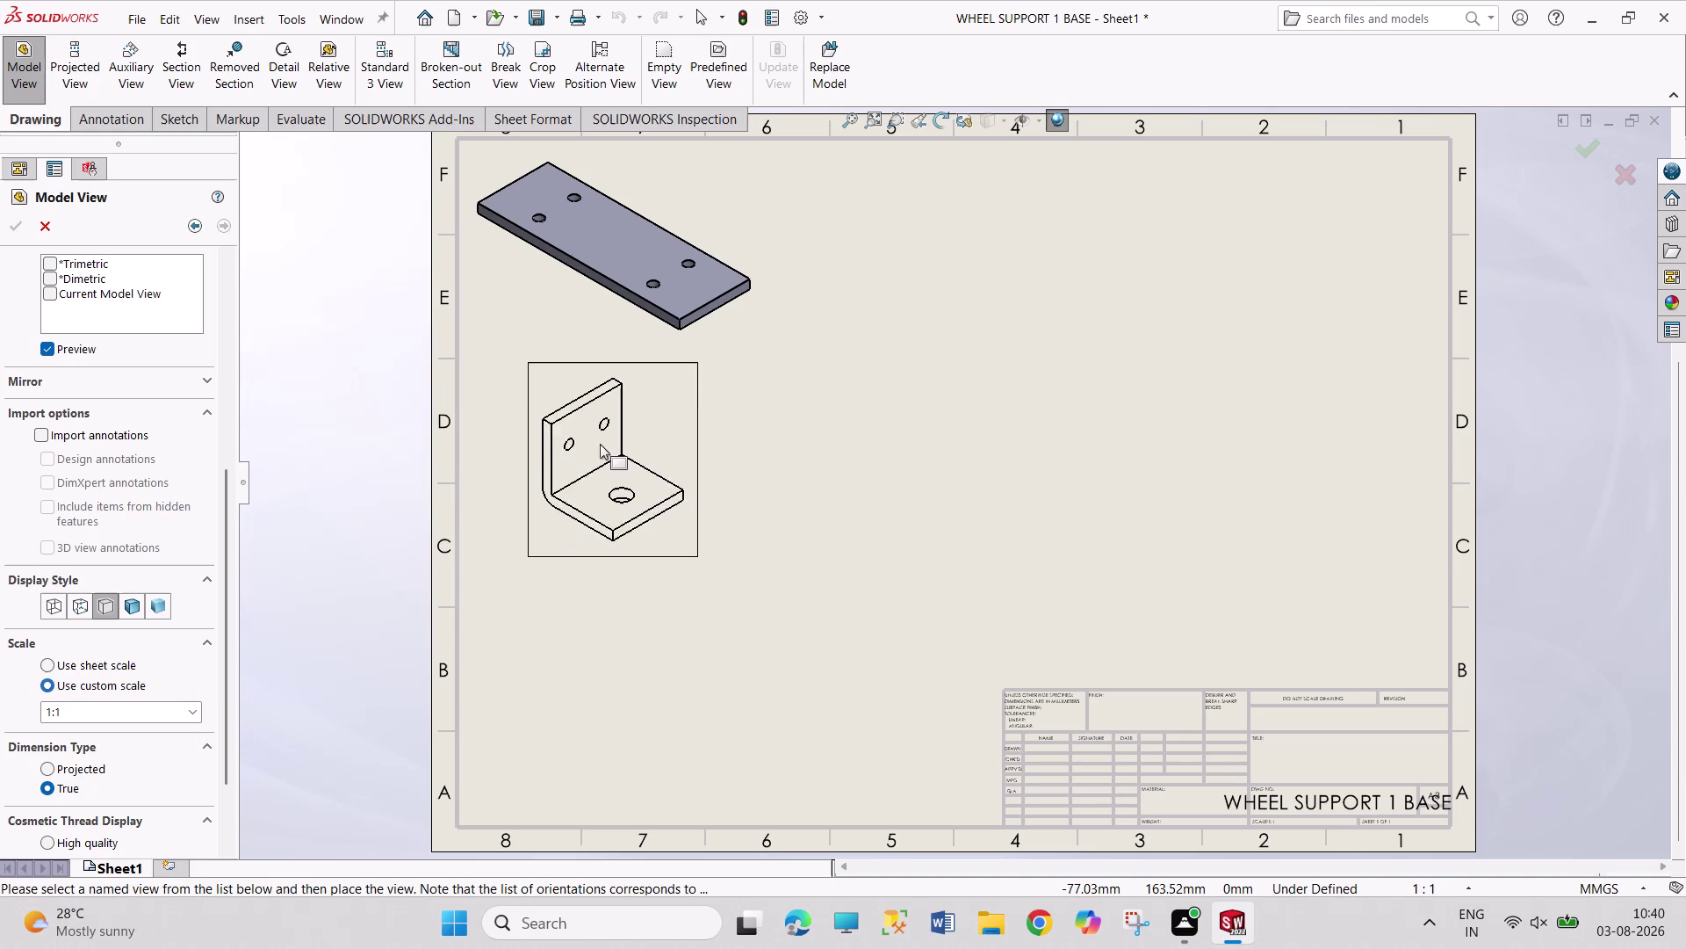
Place the bracket view below the plate and display it shaded with edges.
click(592, 435)
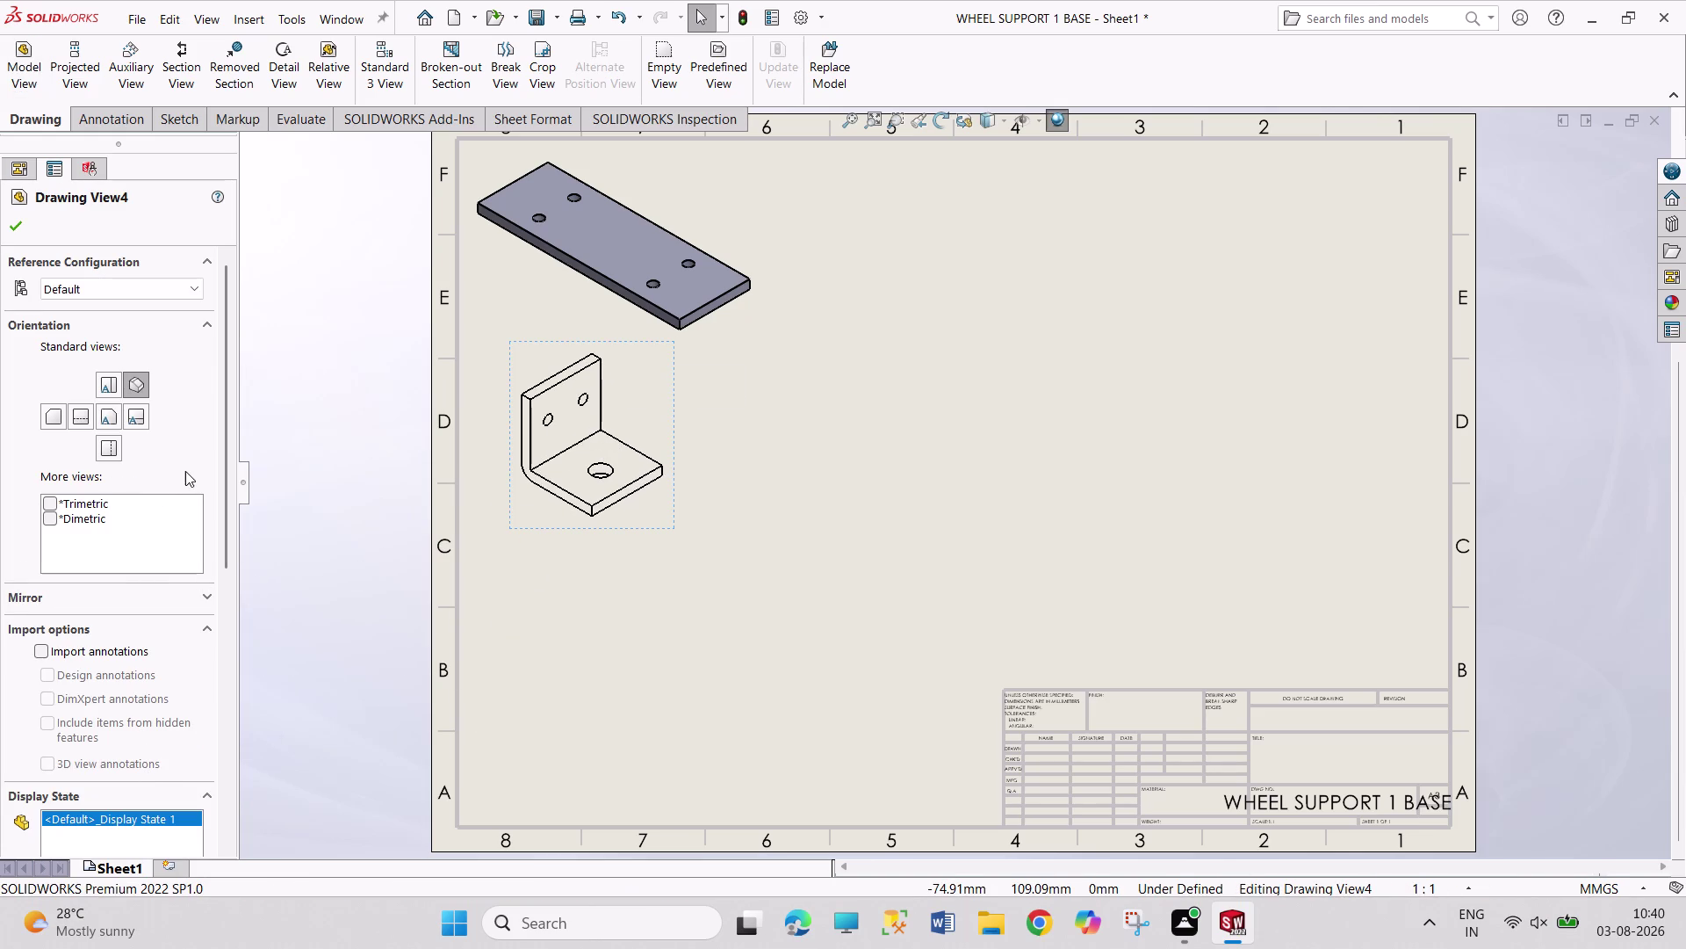
drag(226, 525, 236, 693)
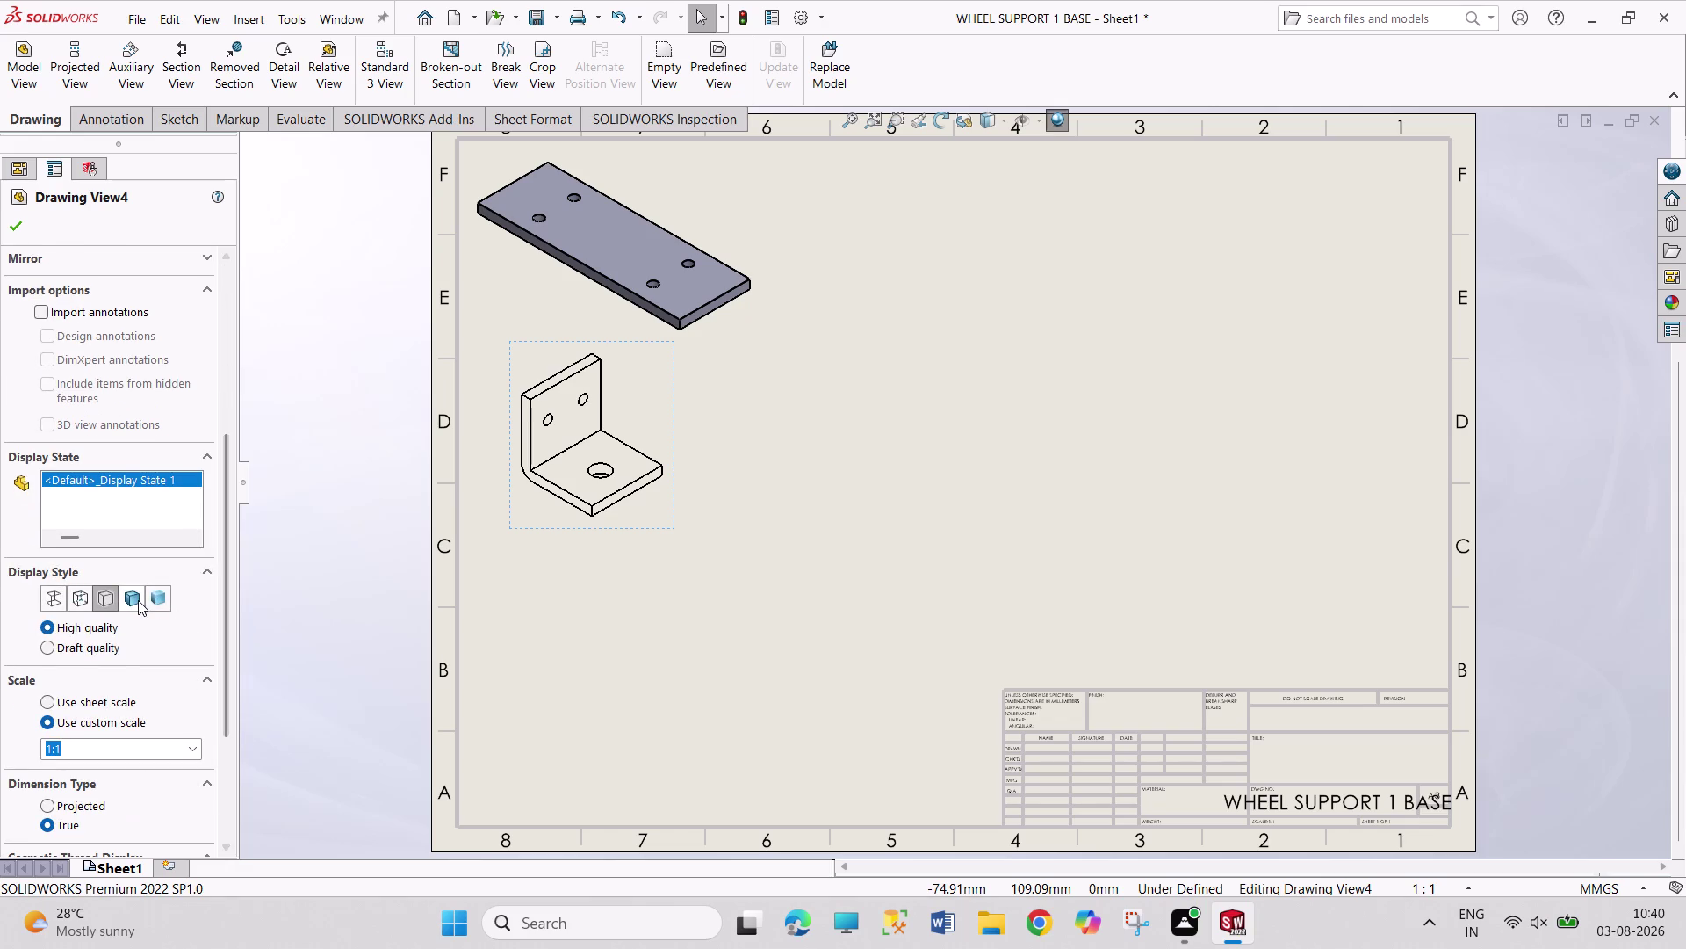
click(137, 598)
Finish the bracket view and start a new model view of the hex nut part.
click(19, 235)
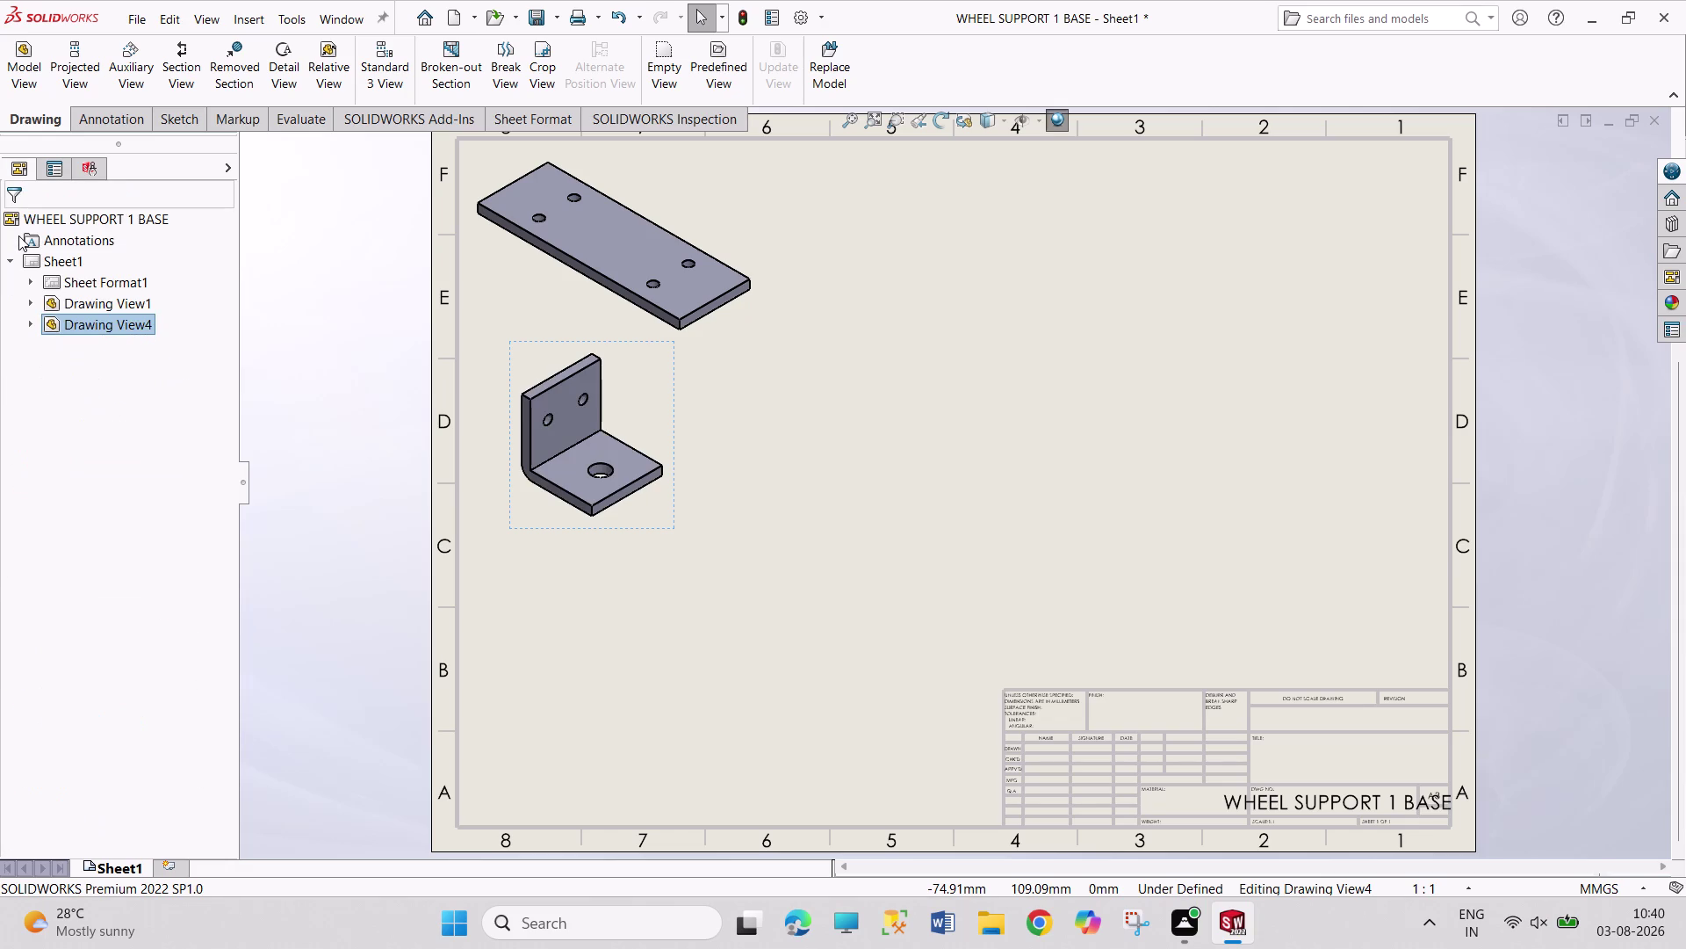
click(53, 259)
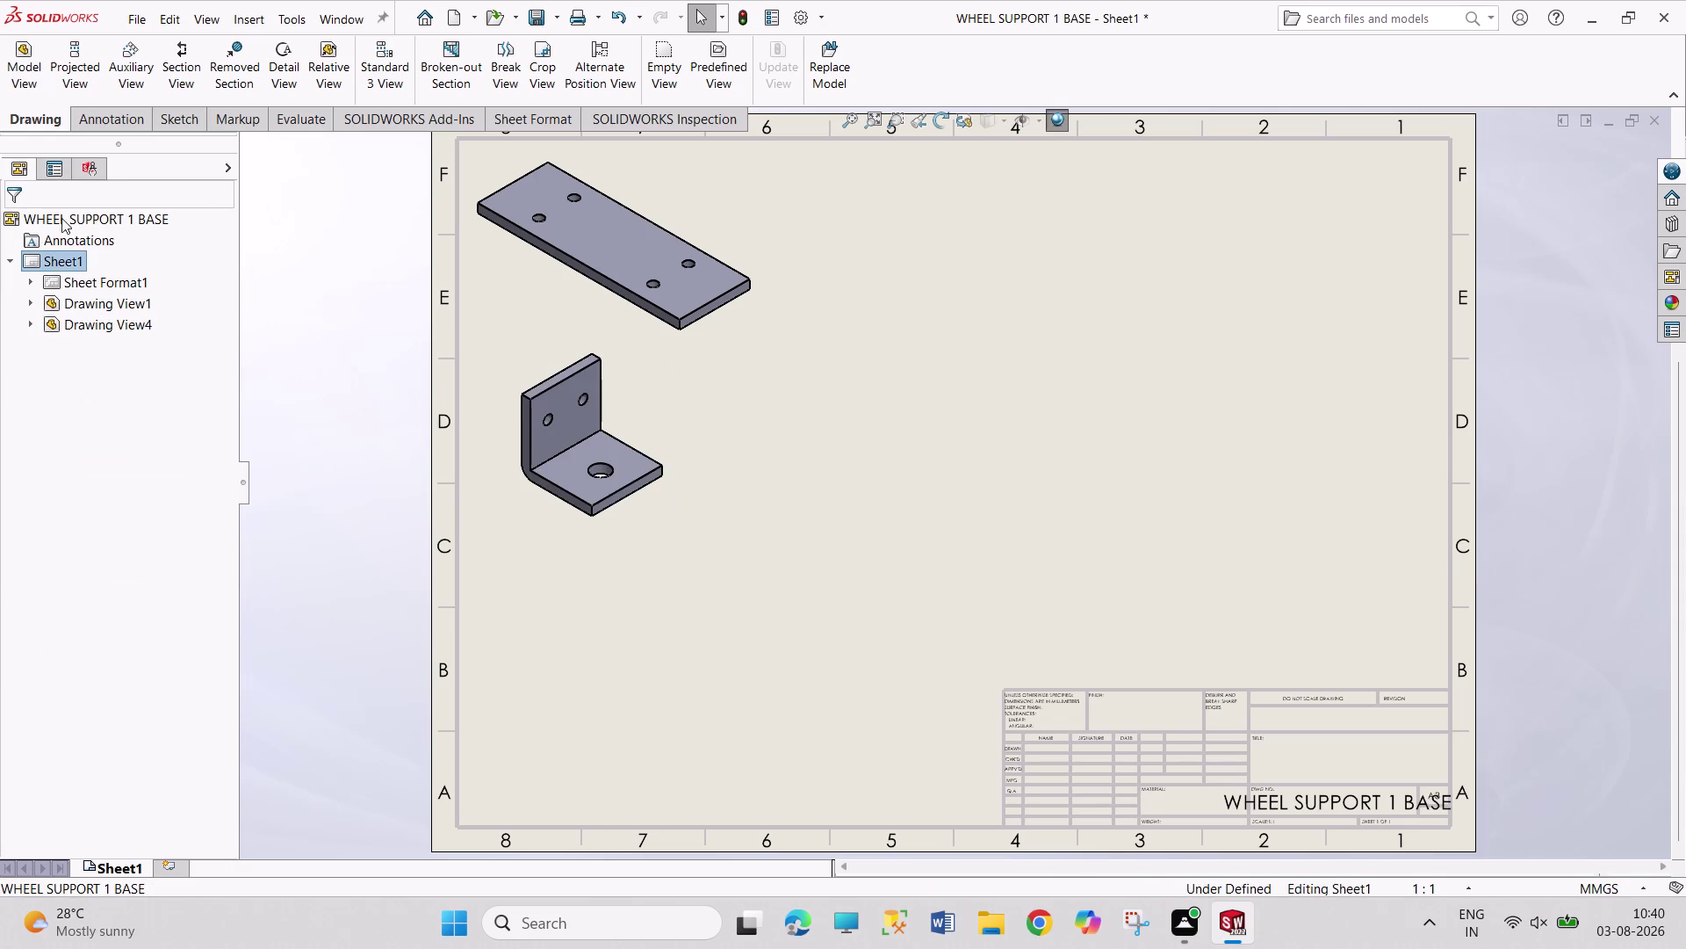
click(31, 77)
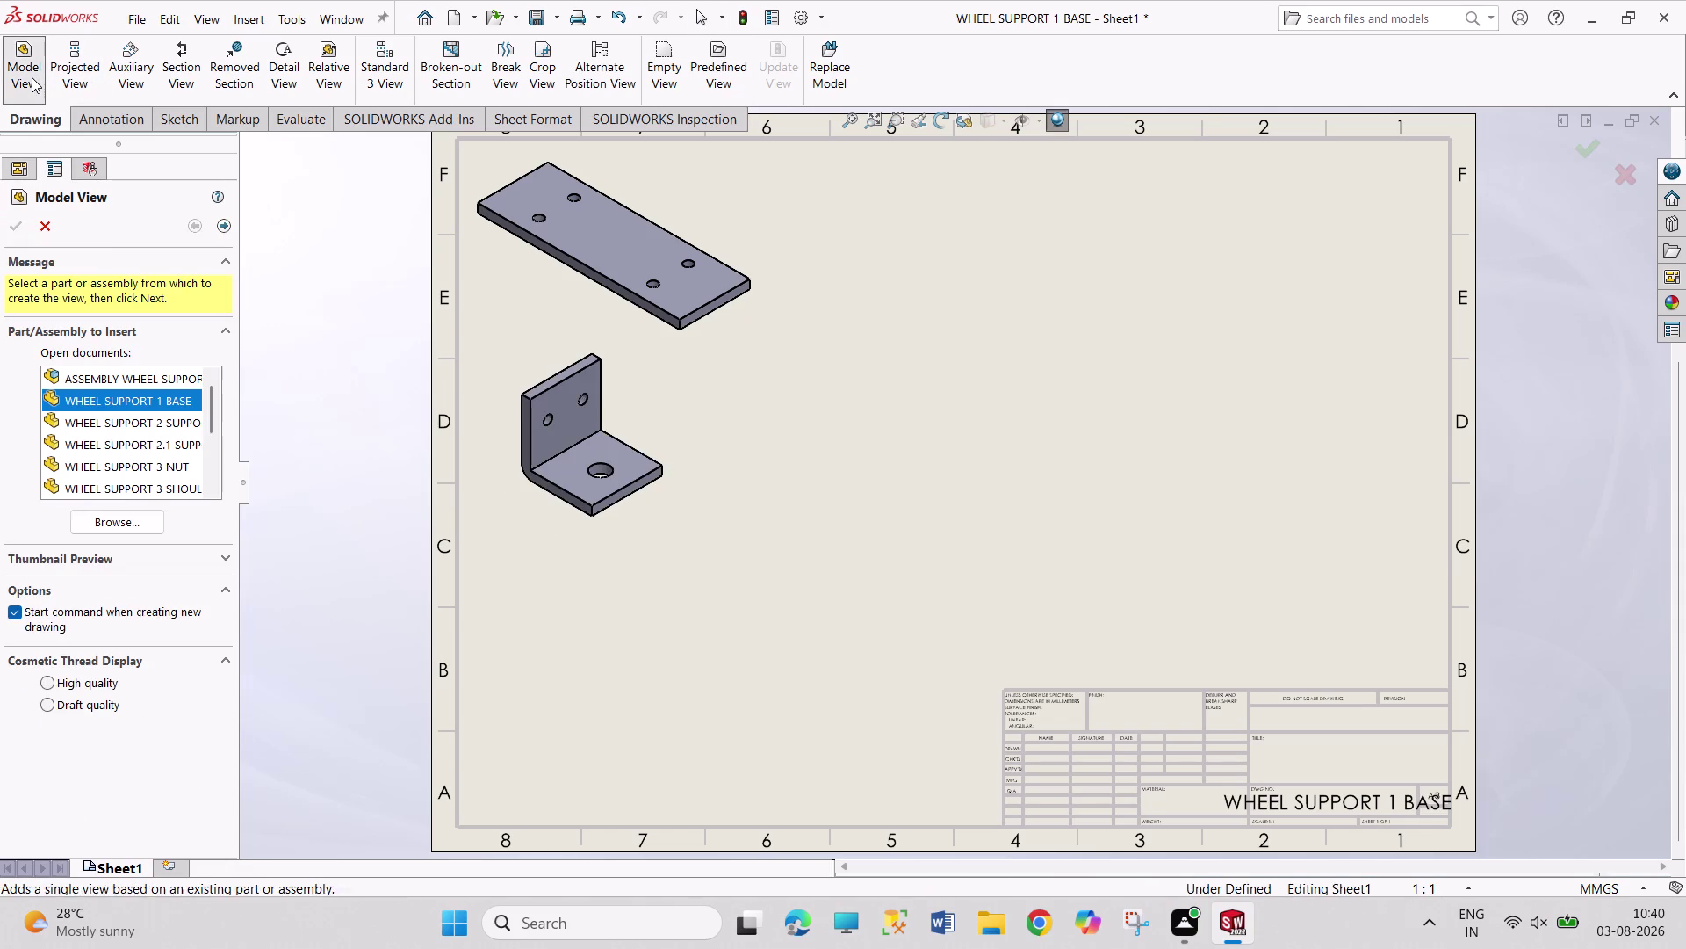
double_click(165, 468)
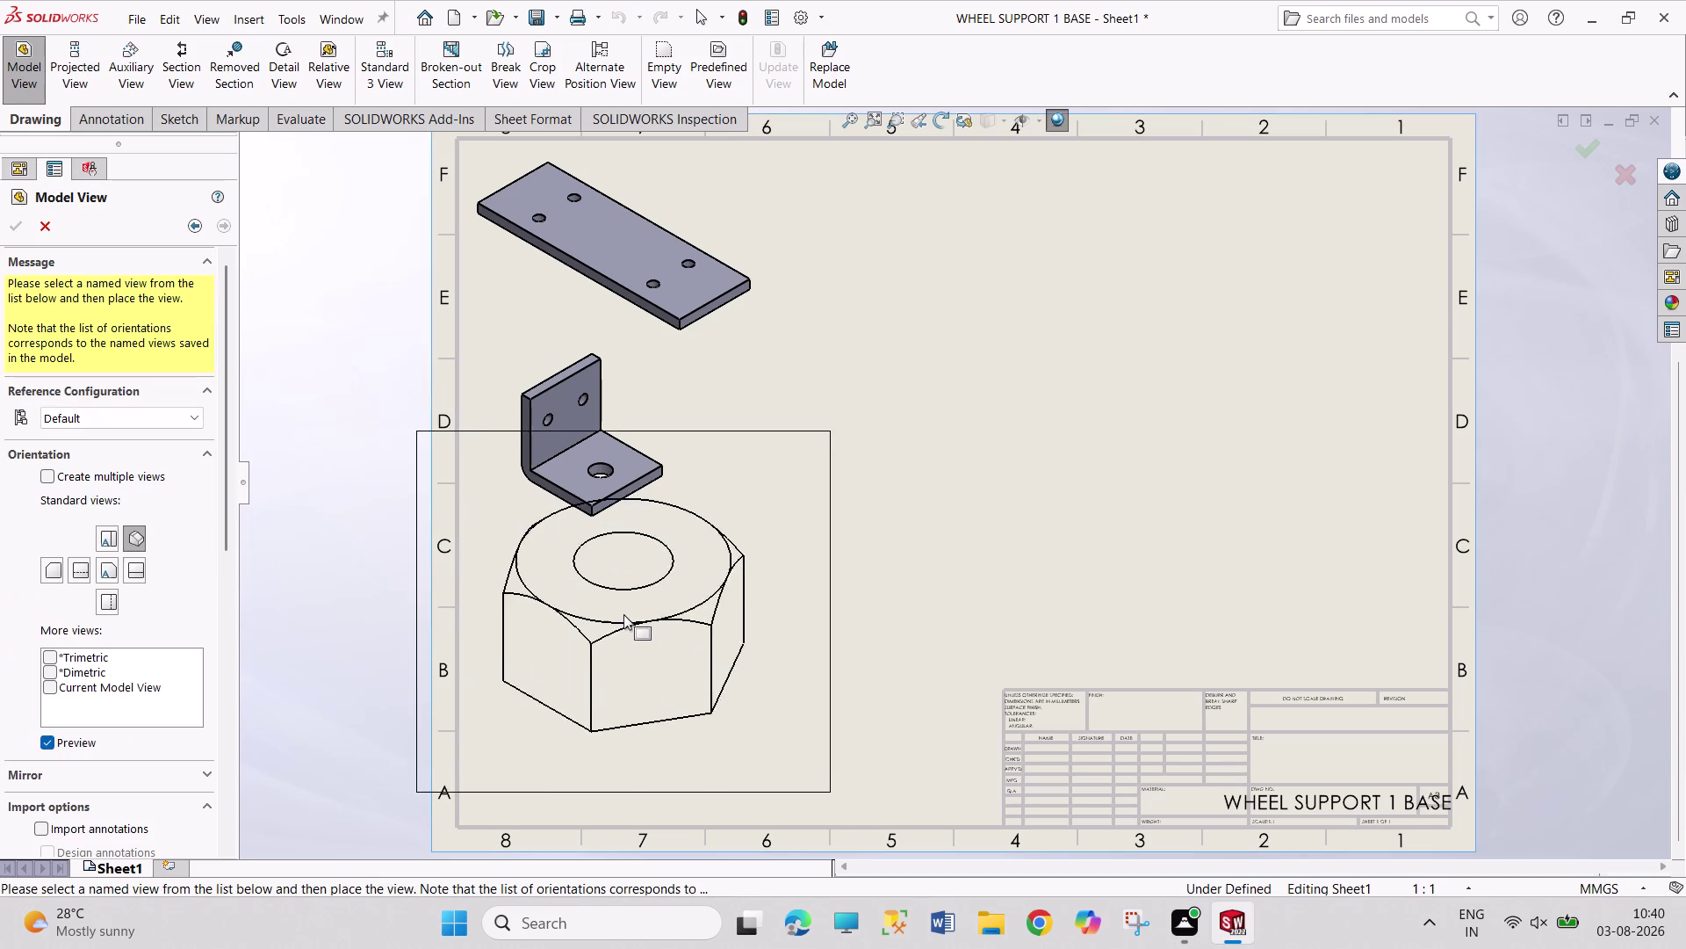
drag(226, 538, 239, 625)
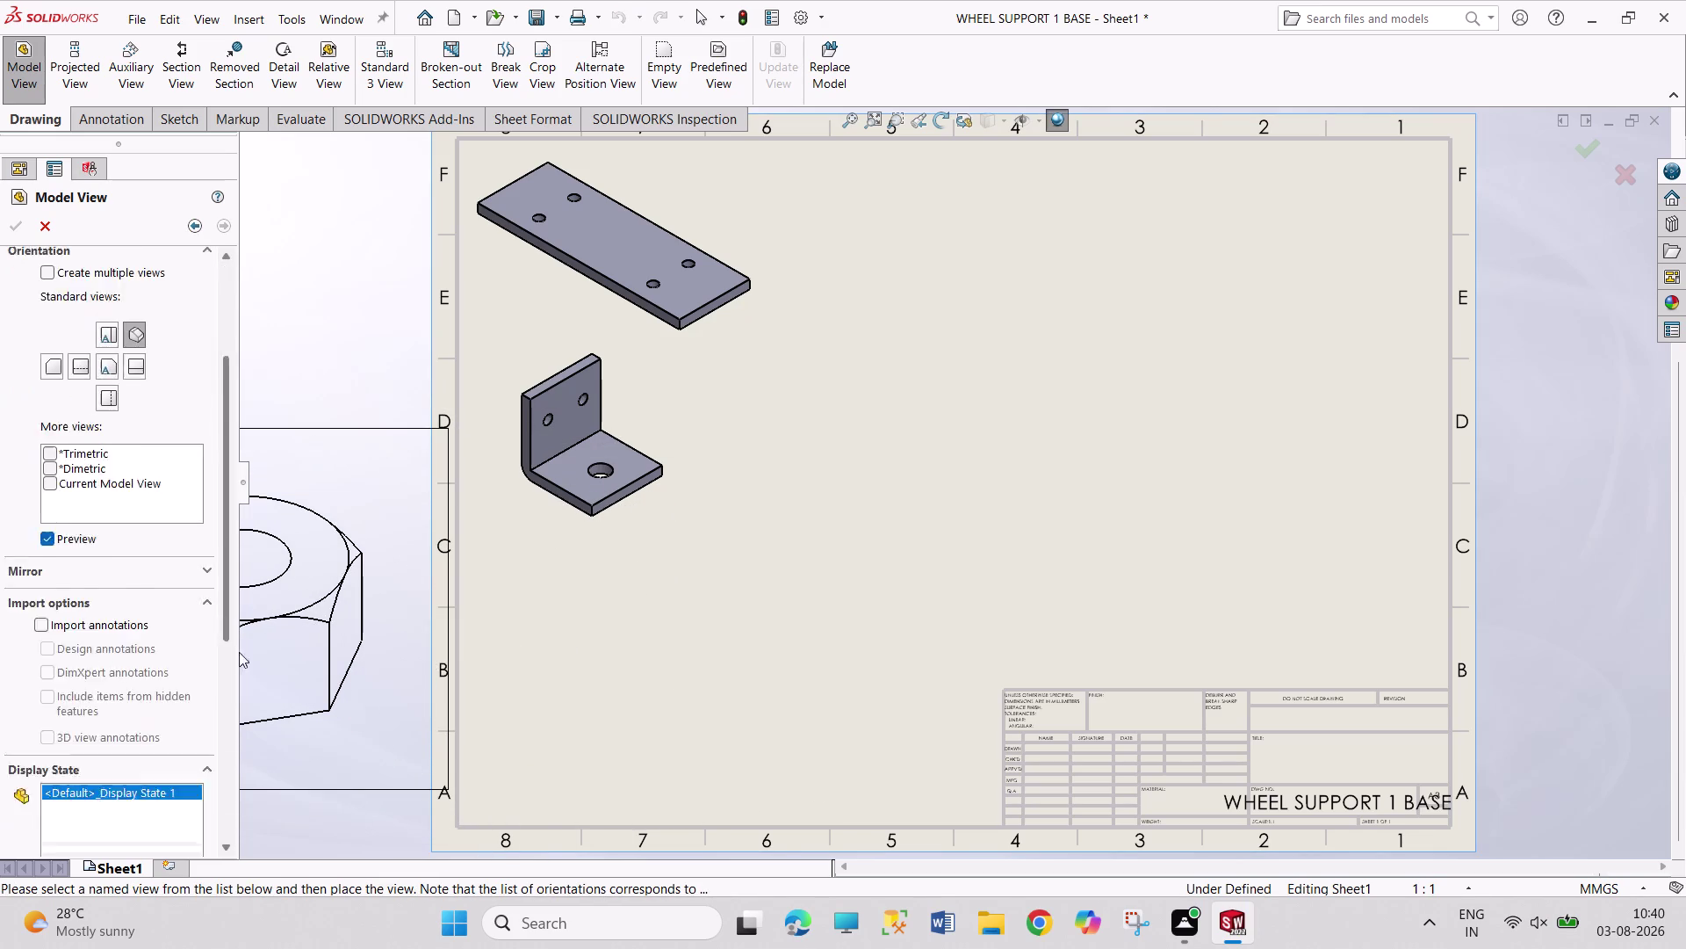
drag(239, 625, 239, 721)
click(136, 729)
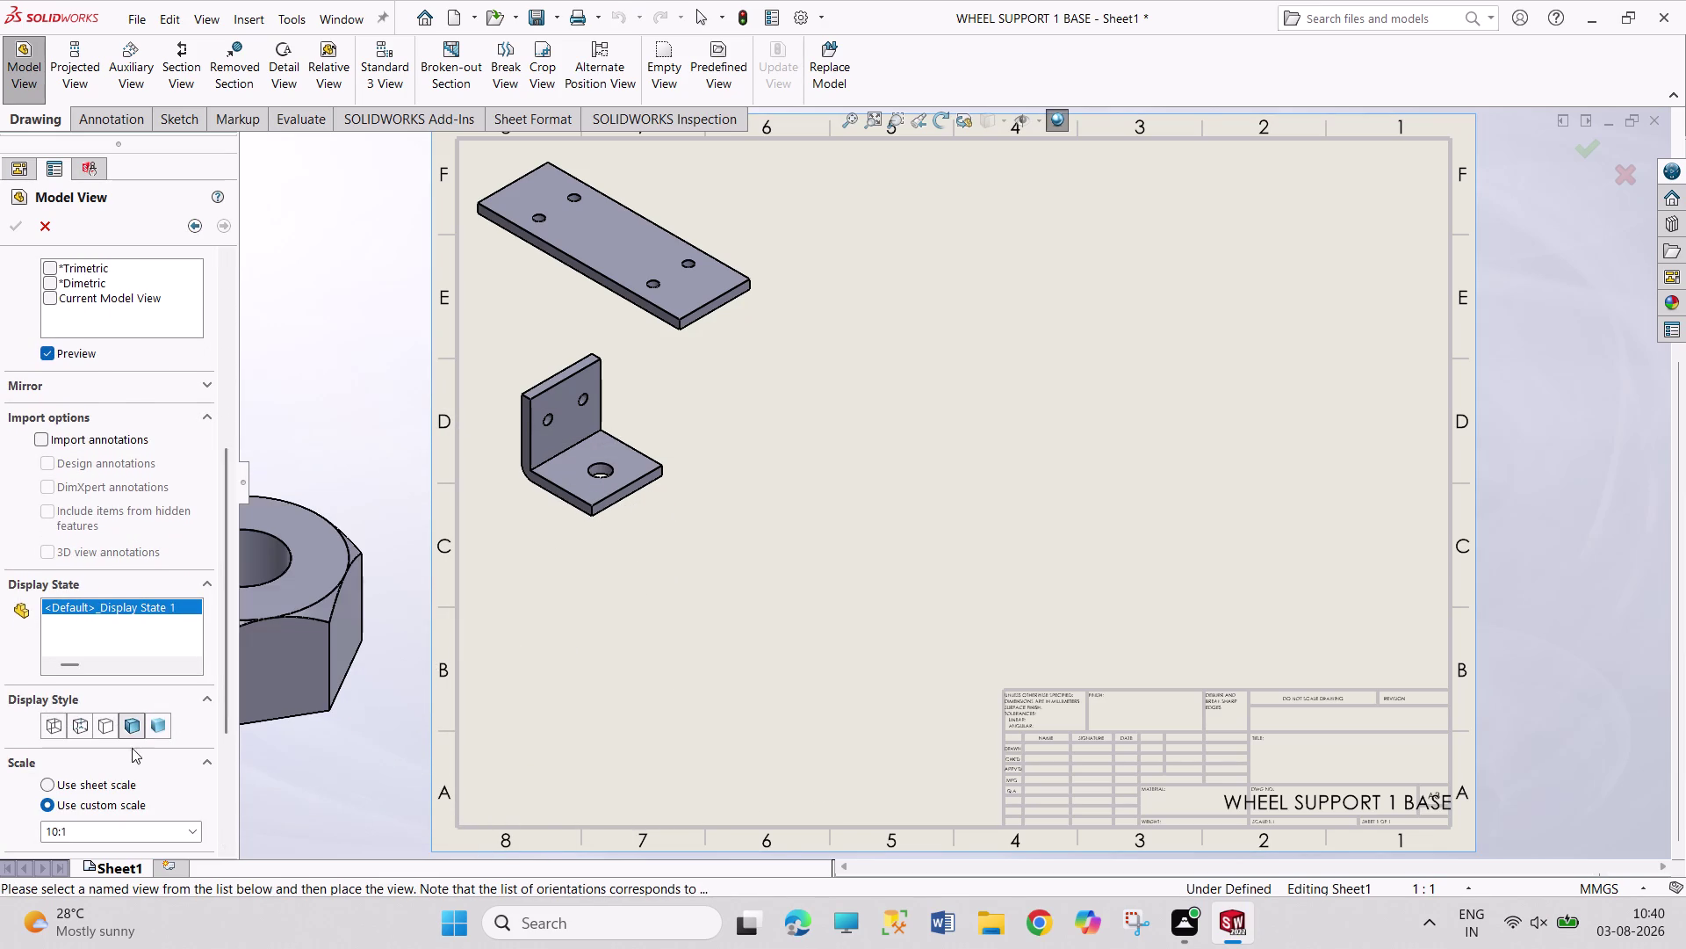
Give the nut view a custom 4:1 scale and place it below the bracket.
click(93, 786)
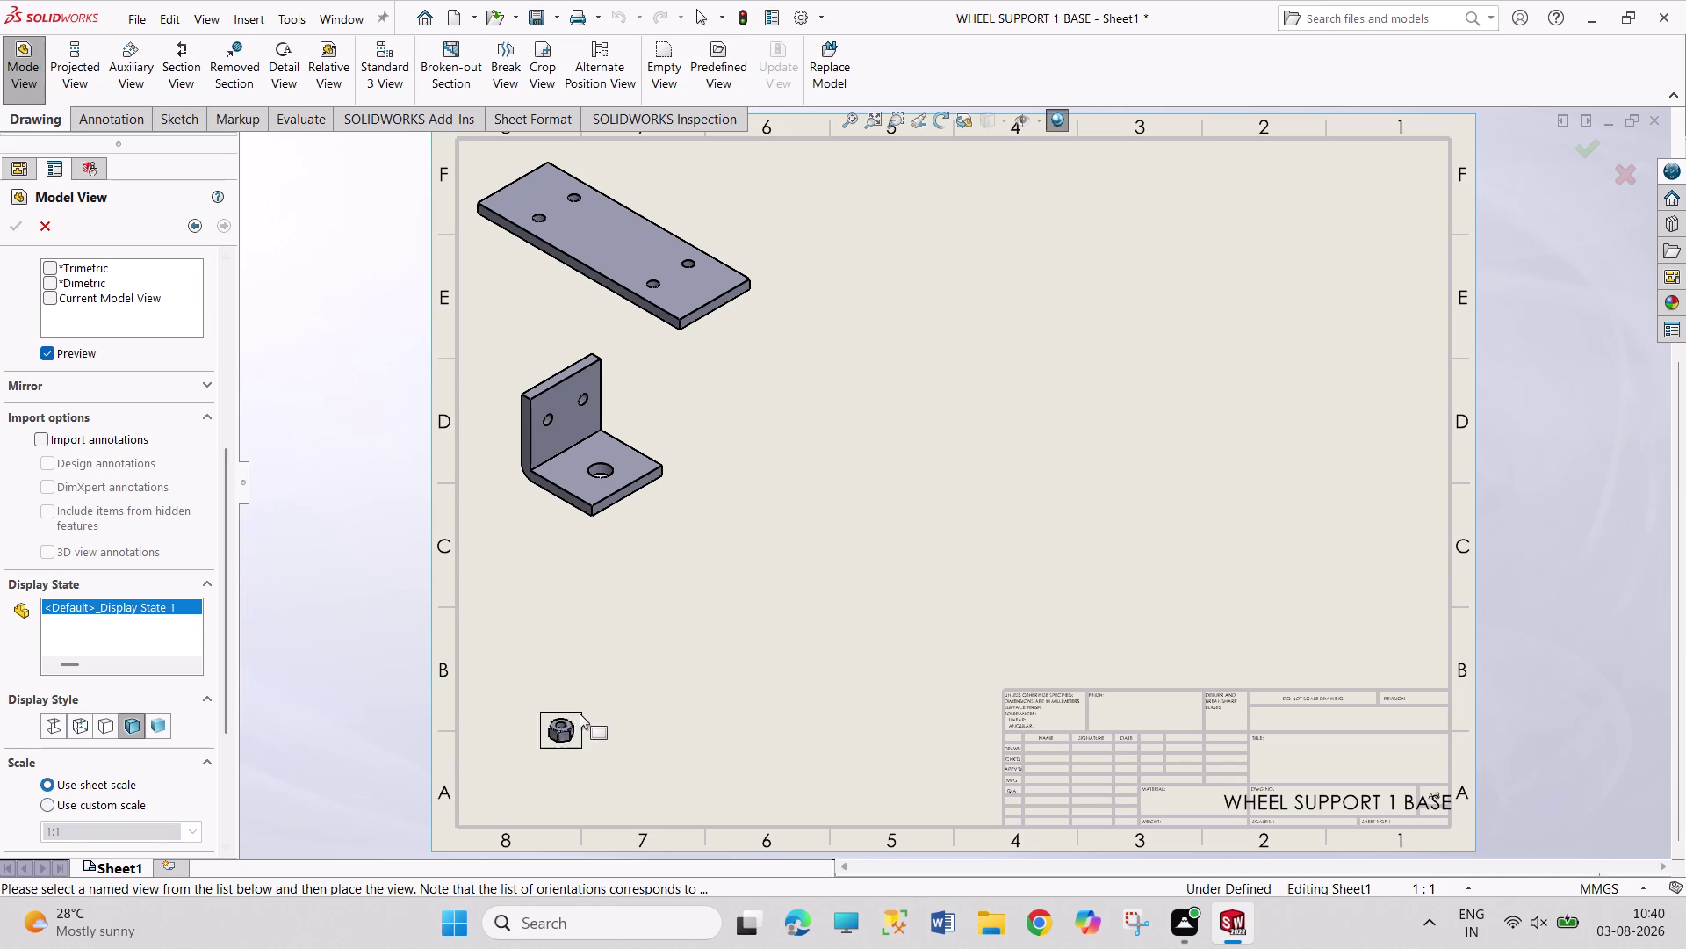
click(81, 808)
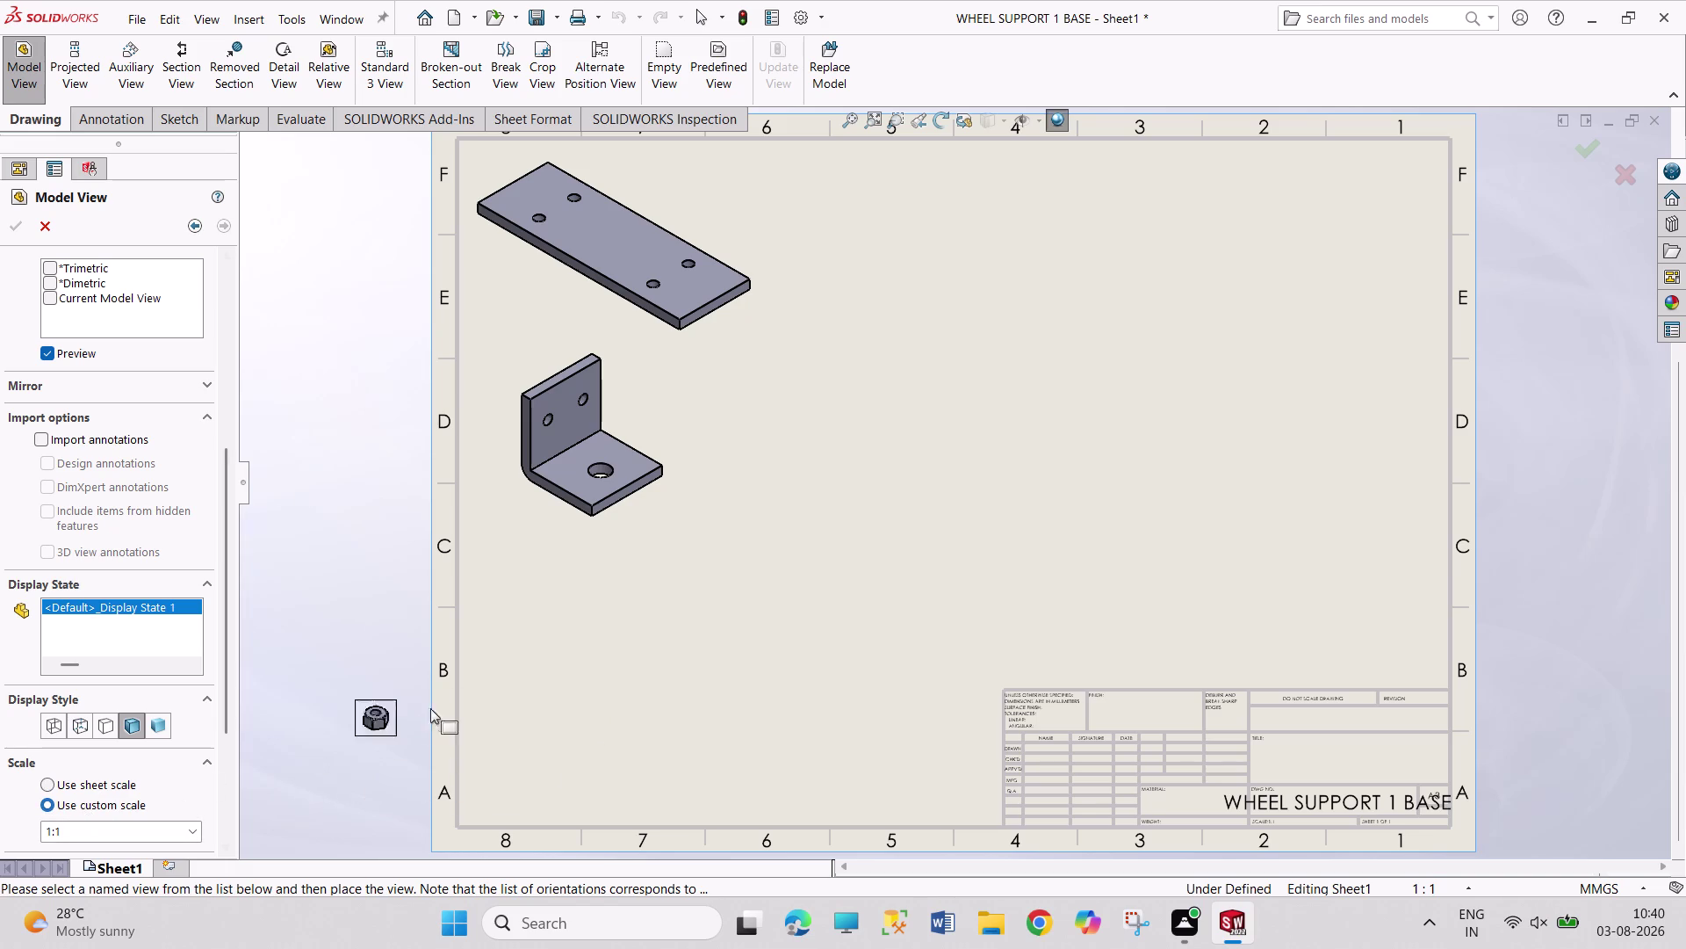
click(187, 831)
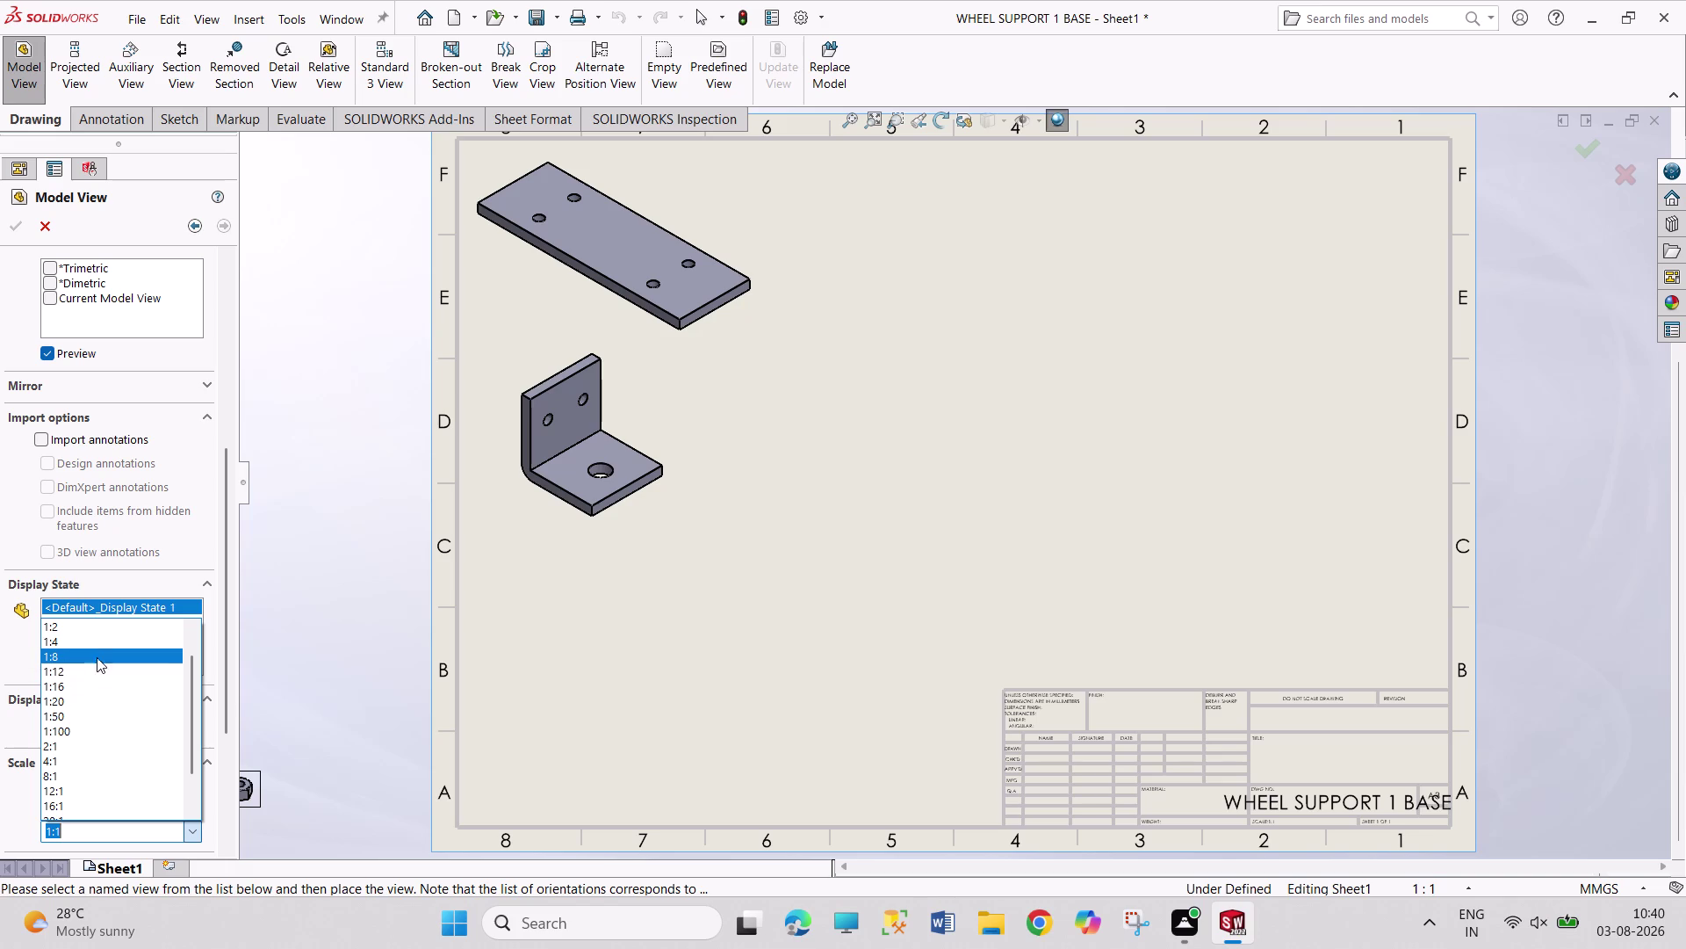
click(89, 633)
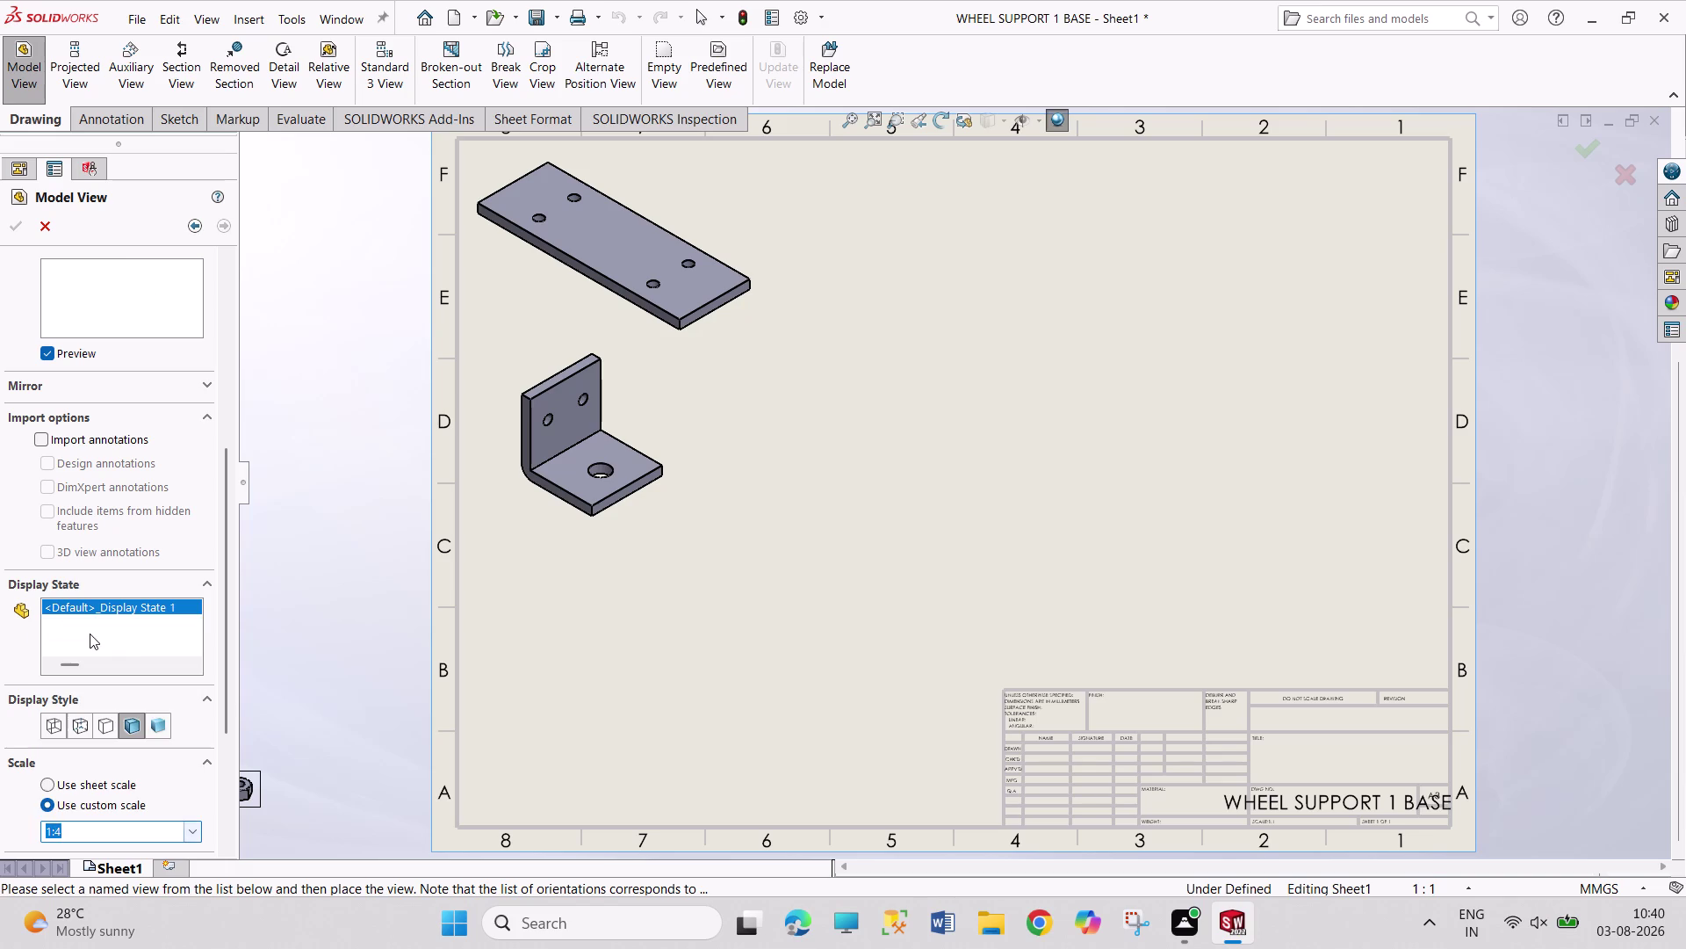
click(187, 832)
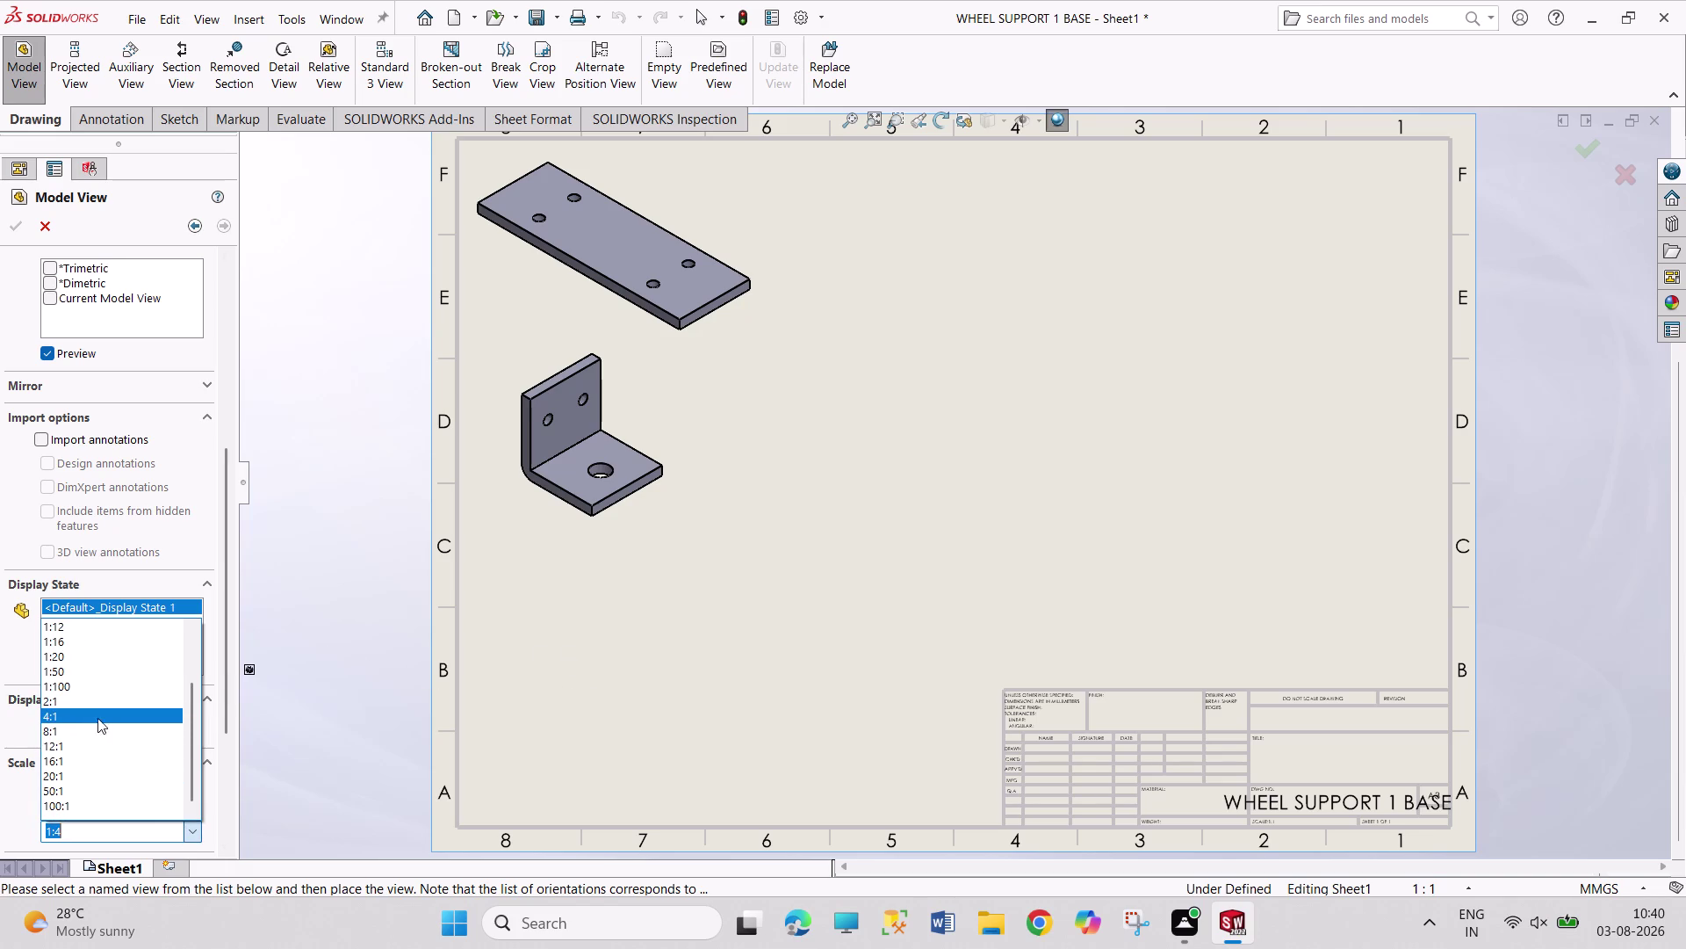
click(97, 706)
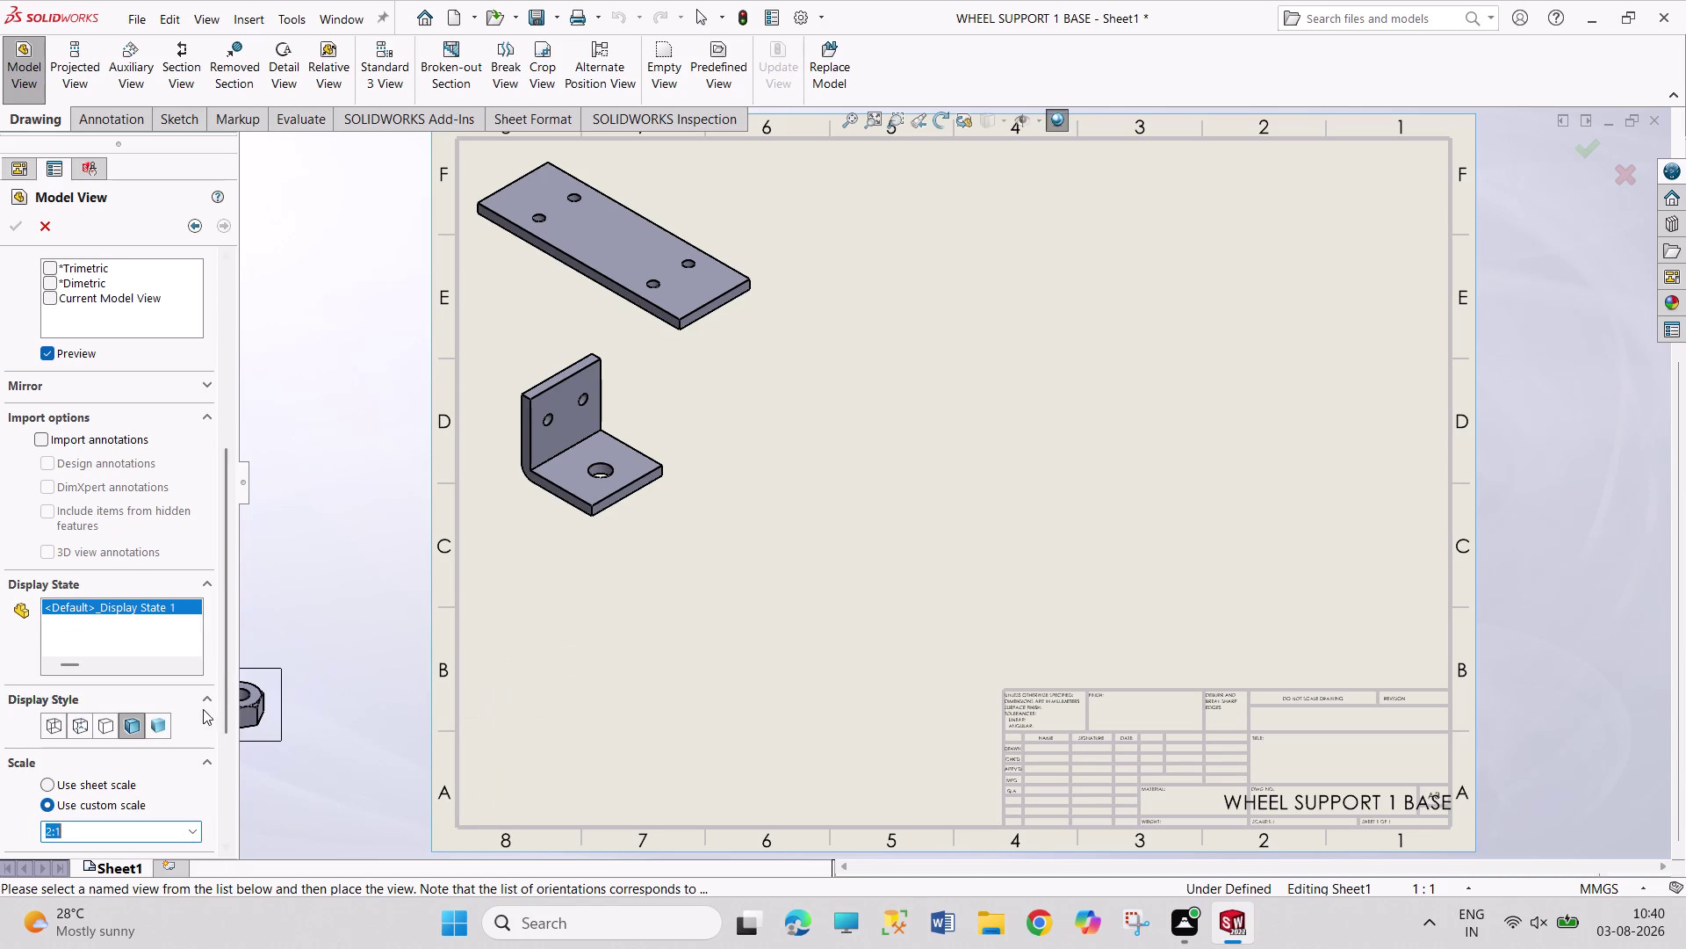
click(197, 830)
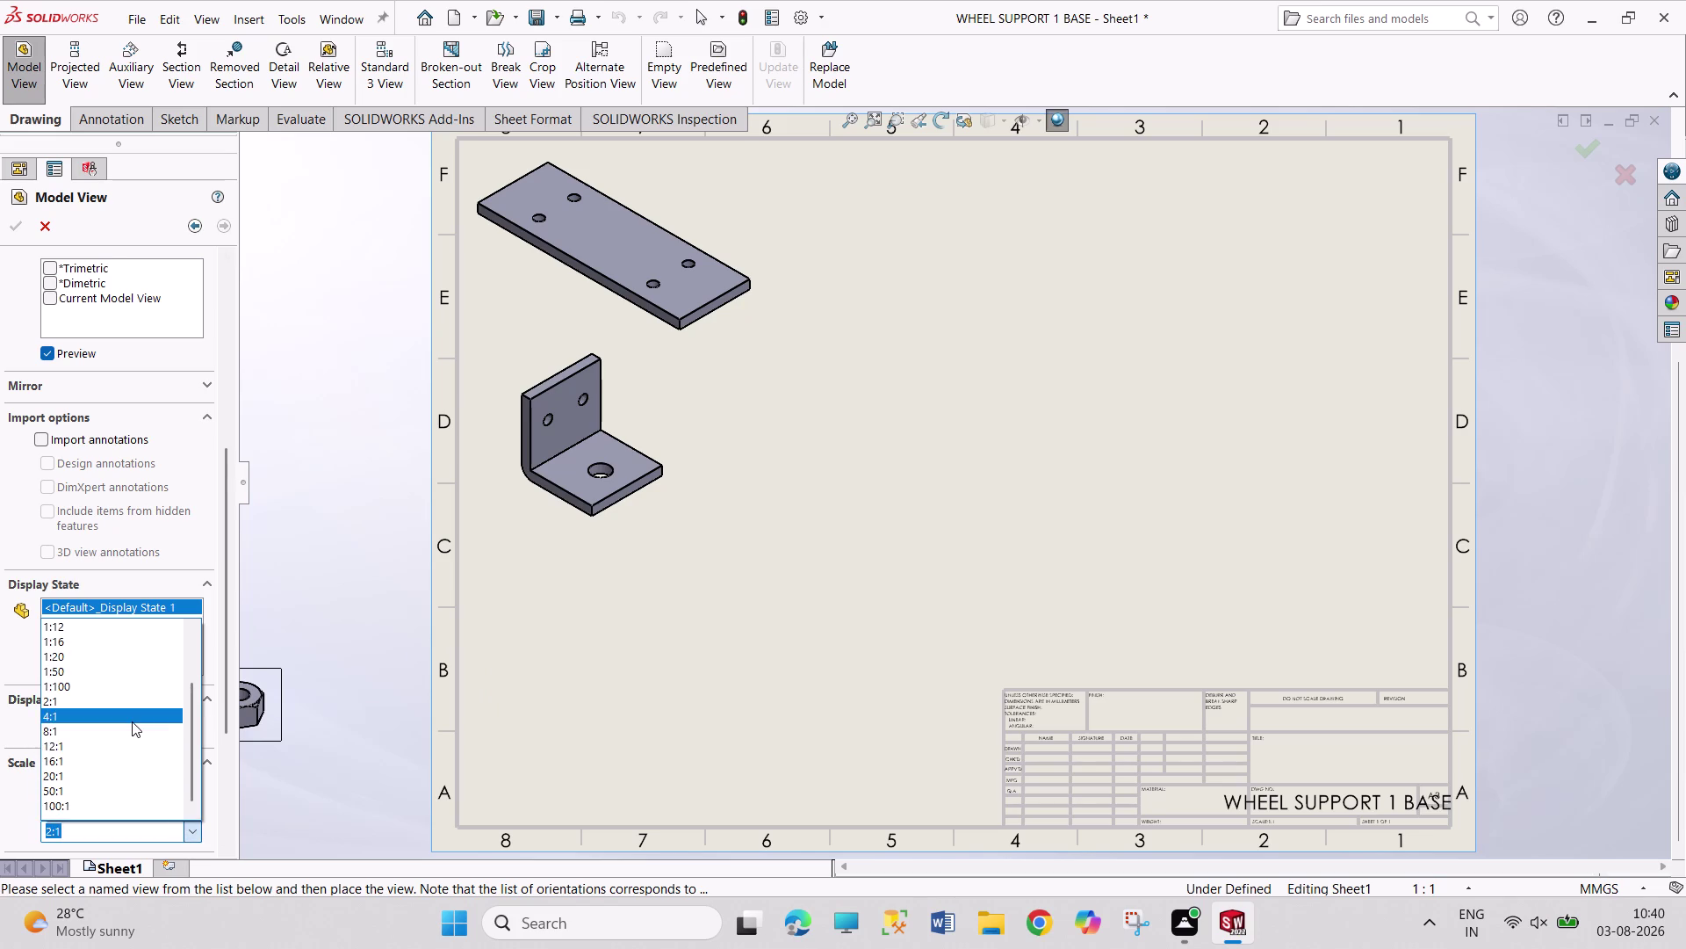
click(132, 721)
click(600, 643)
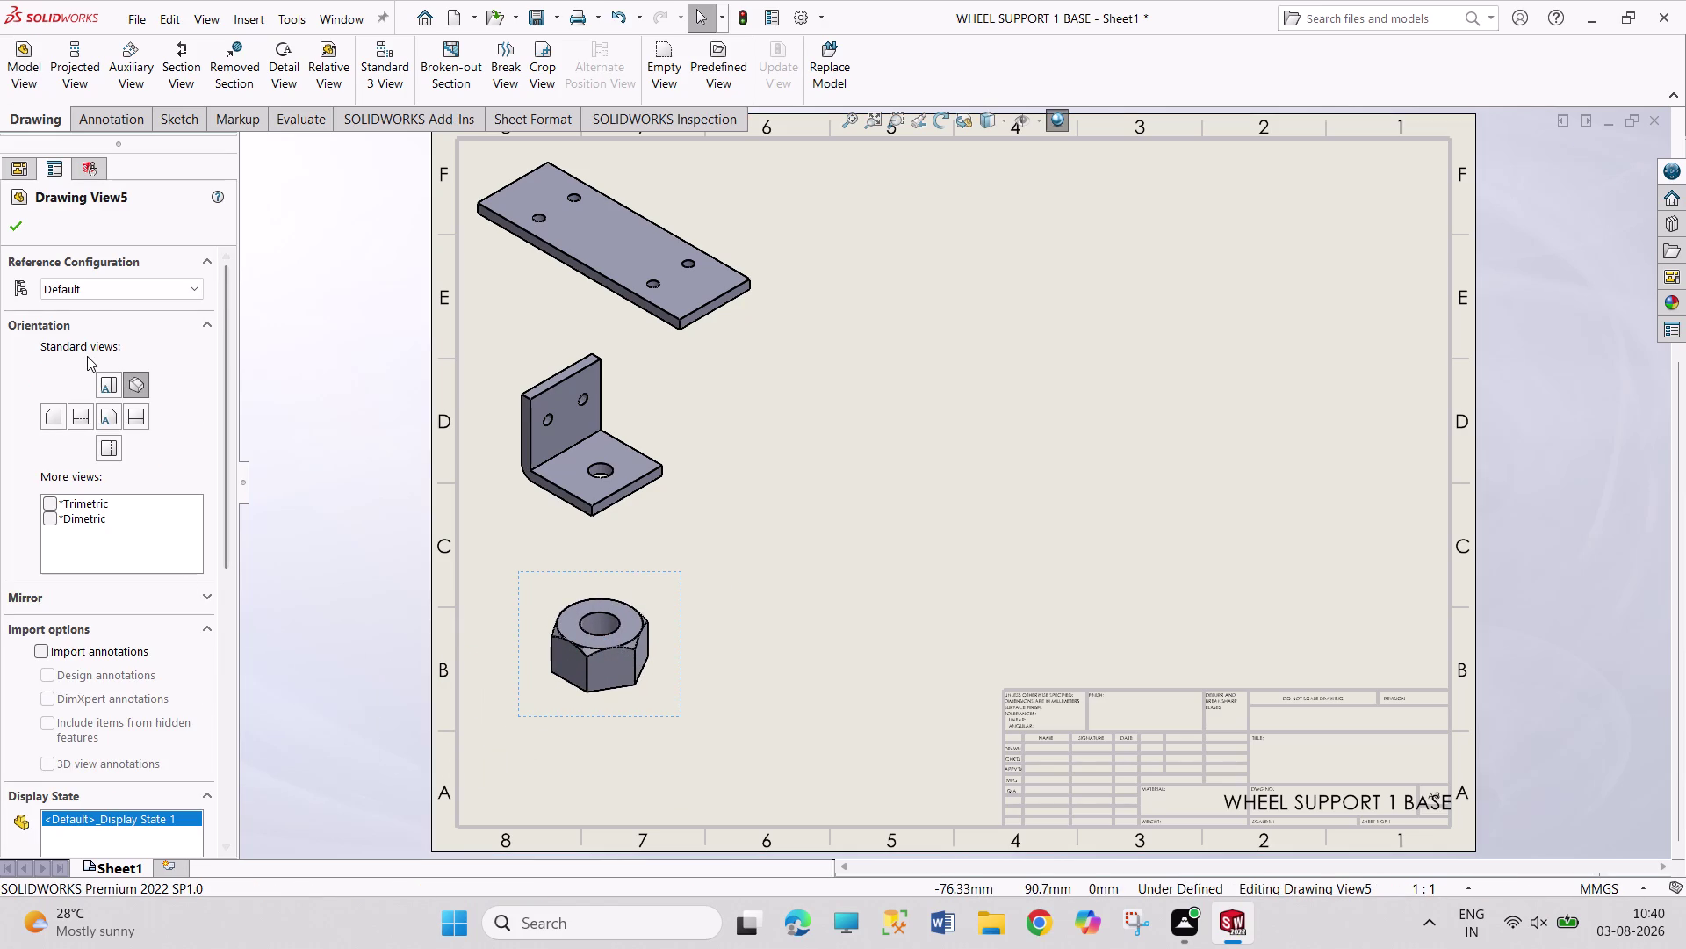
click(25, 225)
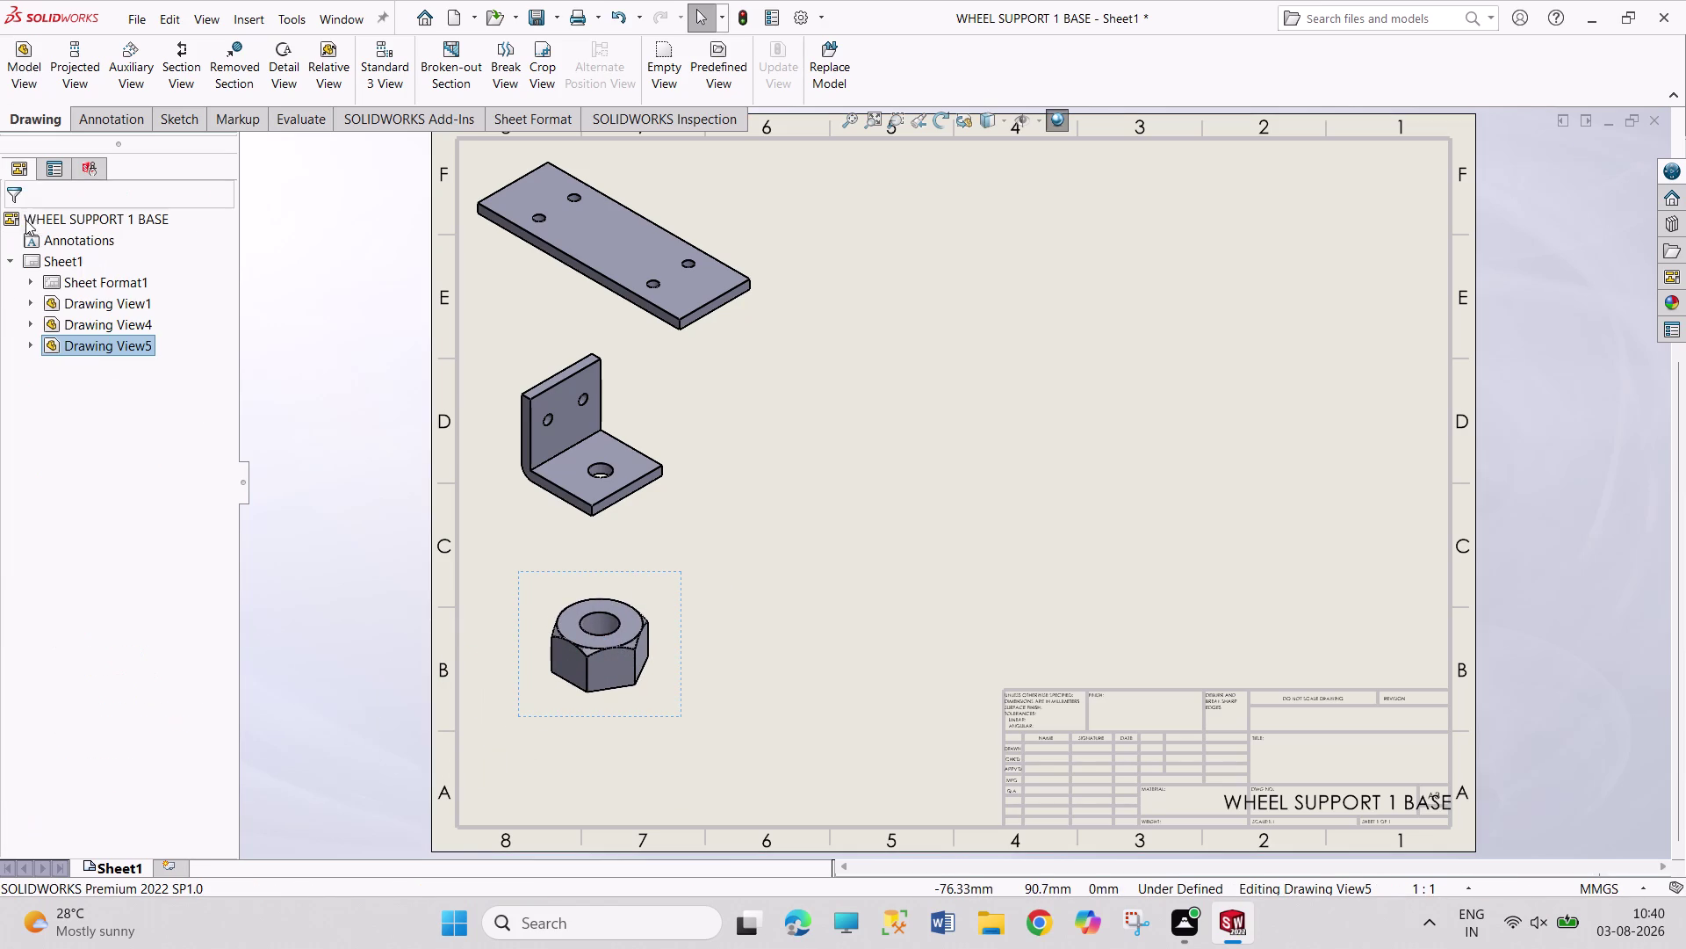
Place a stepped pin (shoulder screw) view at the sheet's top, right of the base plate.
click(26, 70)
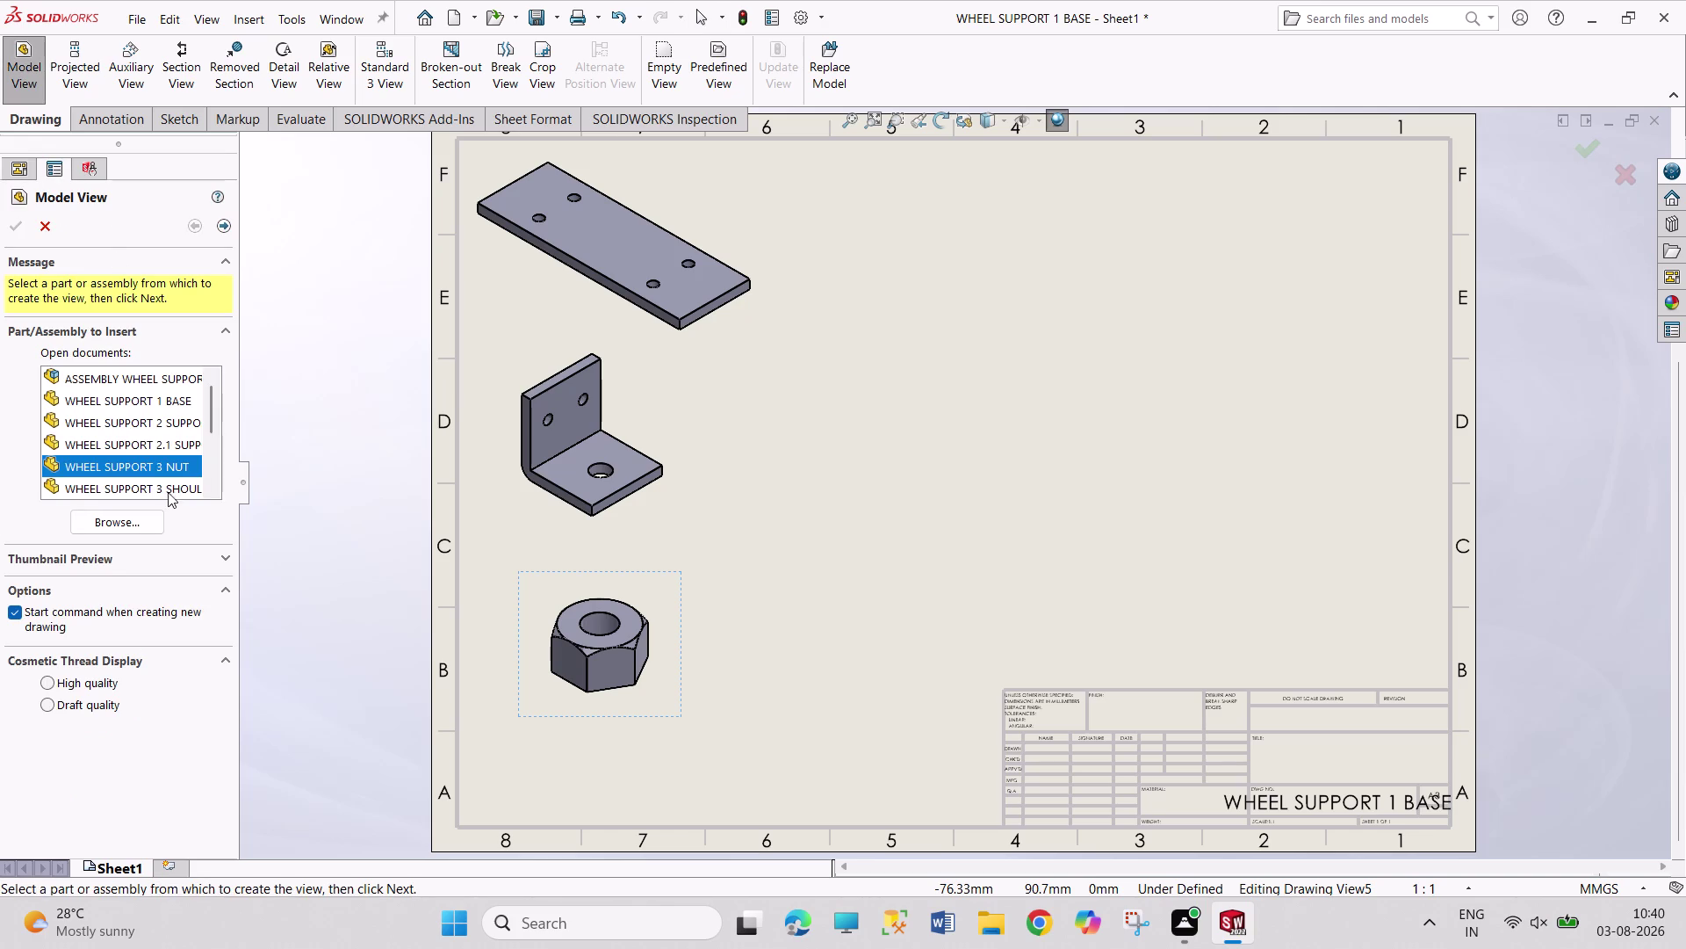
double_click(164, 488)
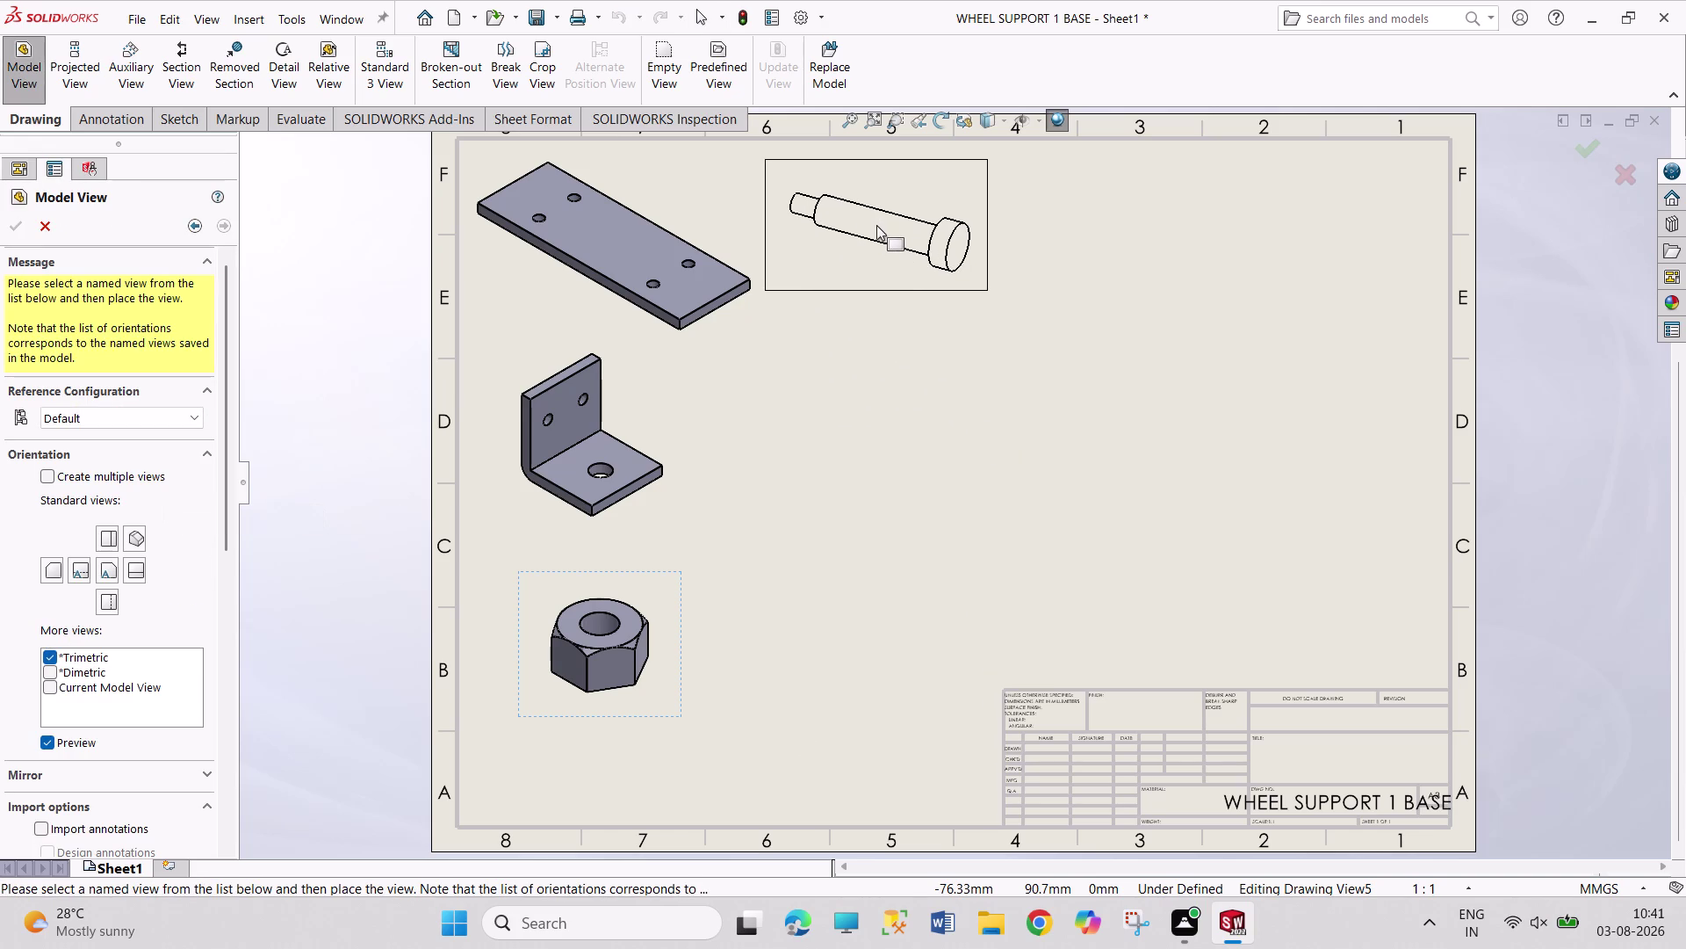
drag(223, 527, 227, 588)
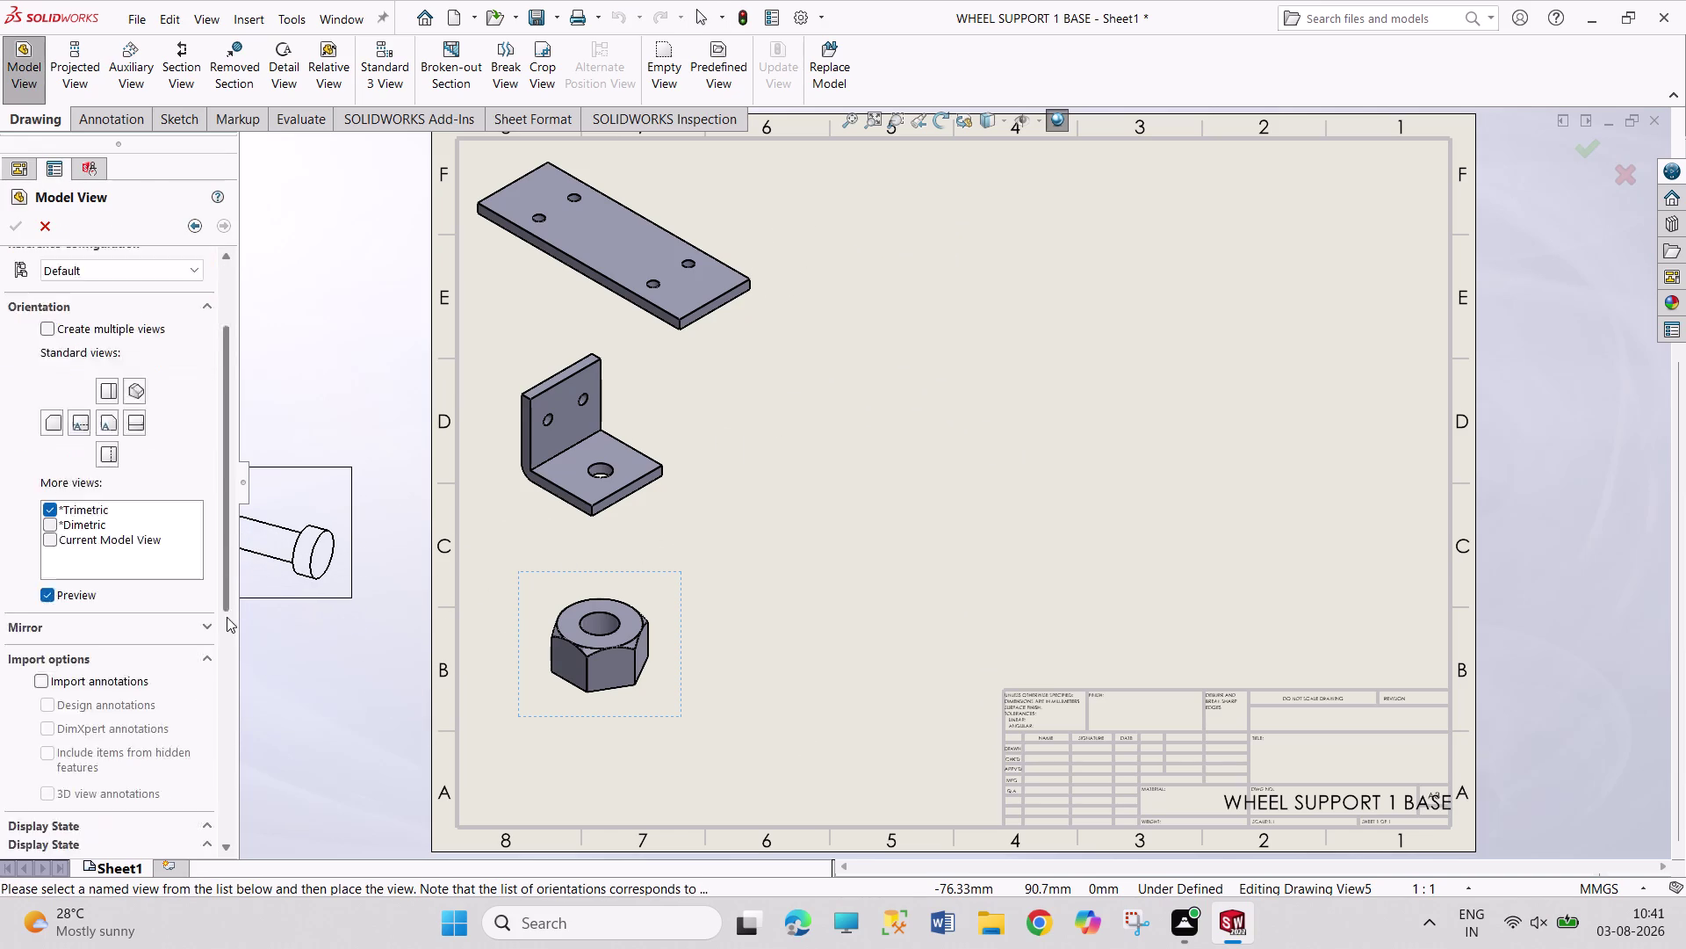
drag(226, 588, 227, 685)
click(135, 782)
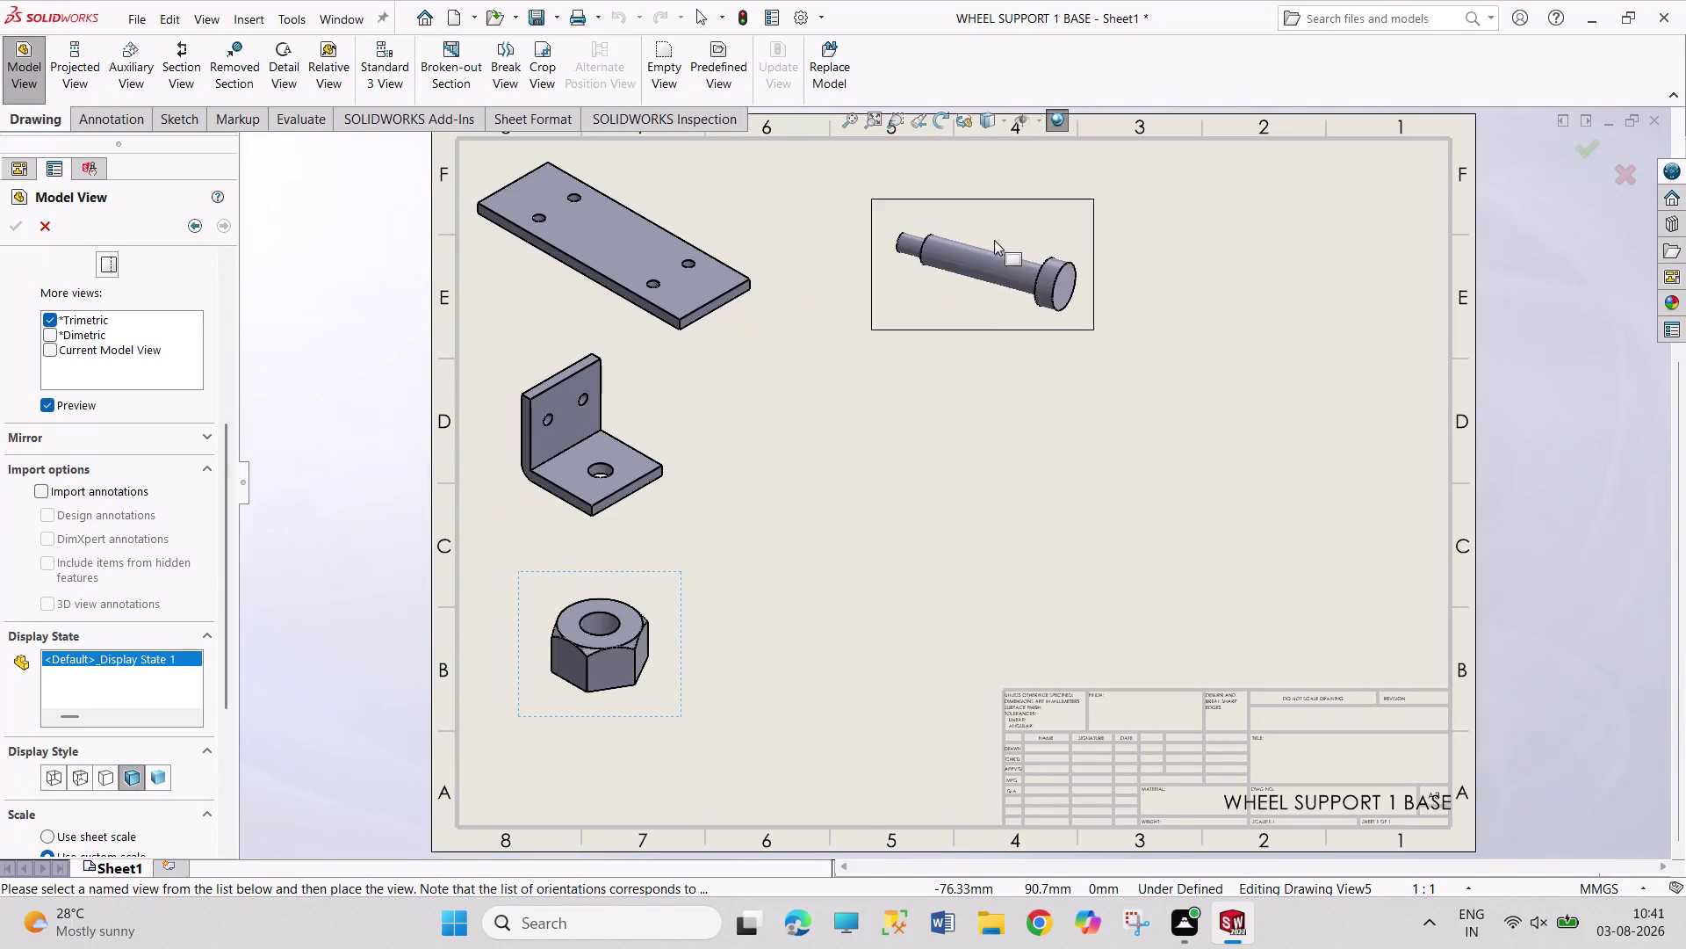
click(881, 218)
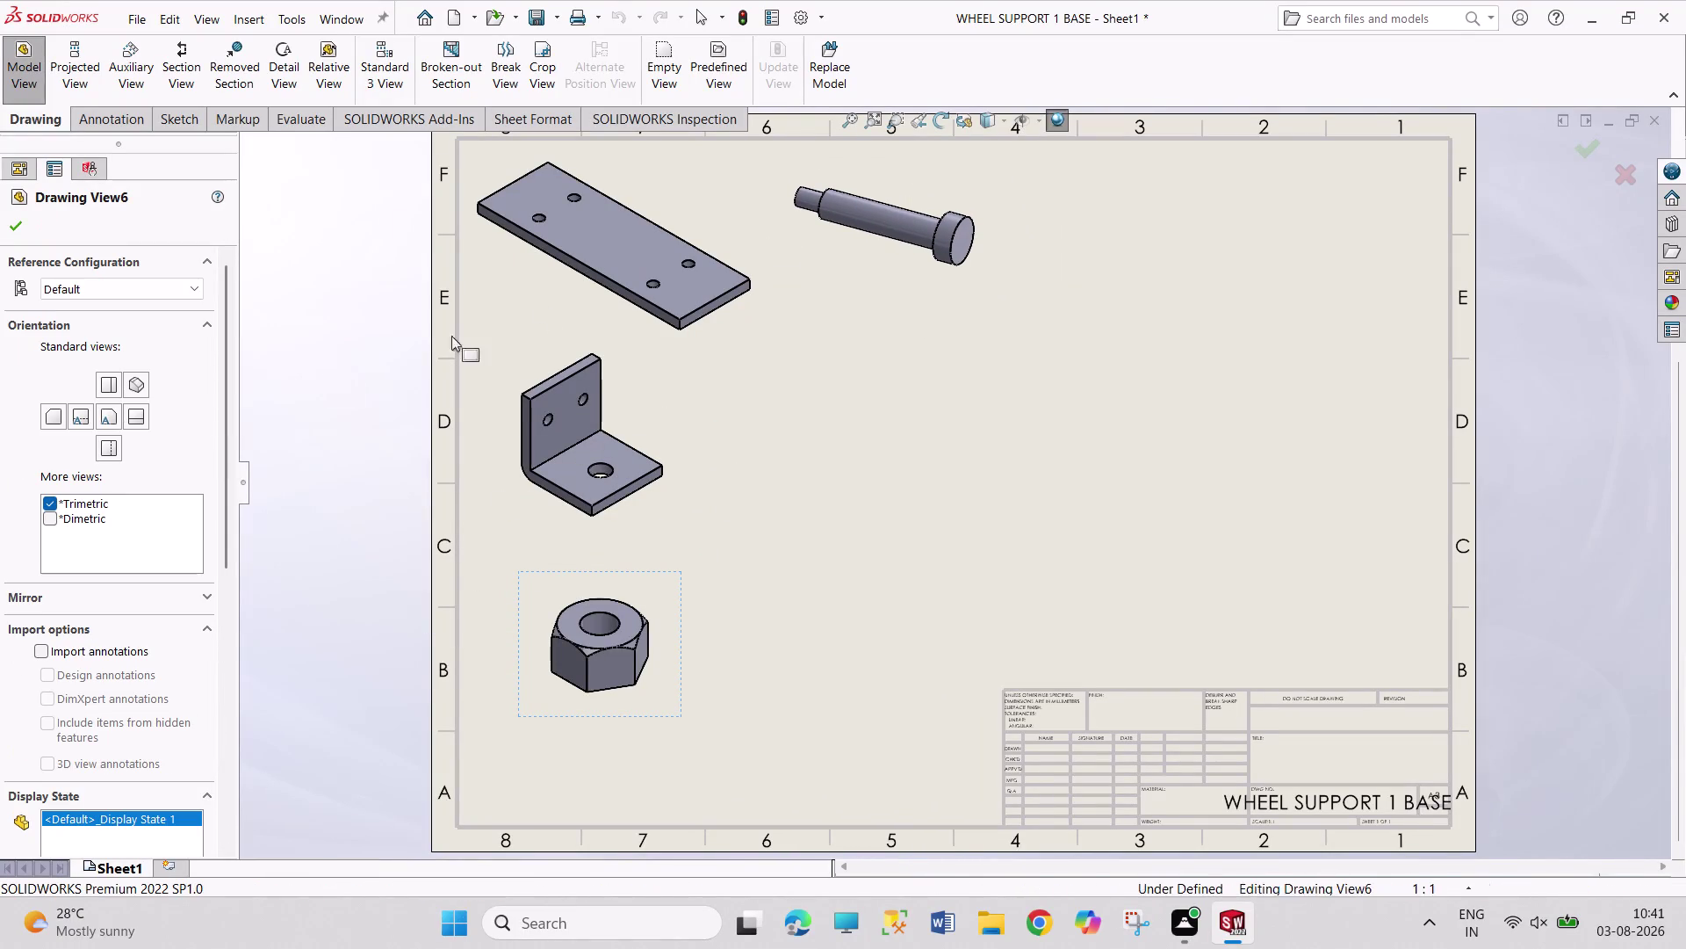
click(13, 230)
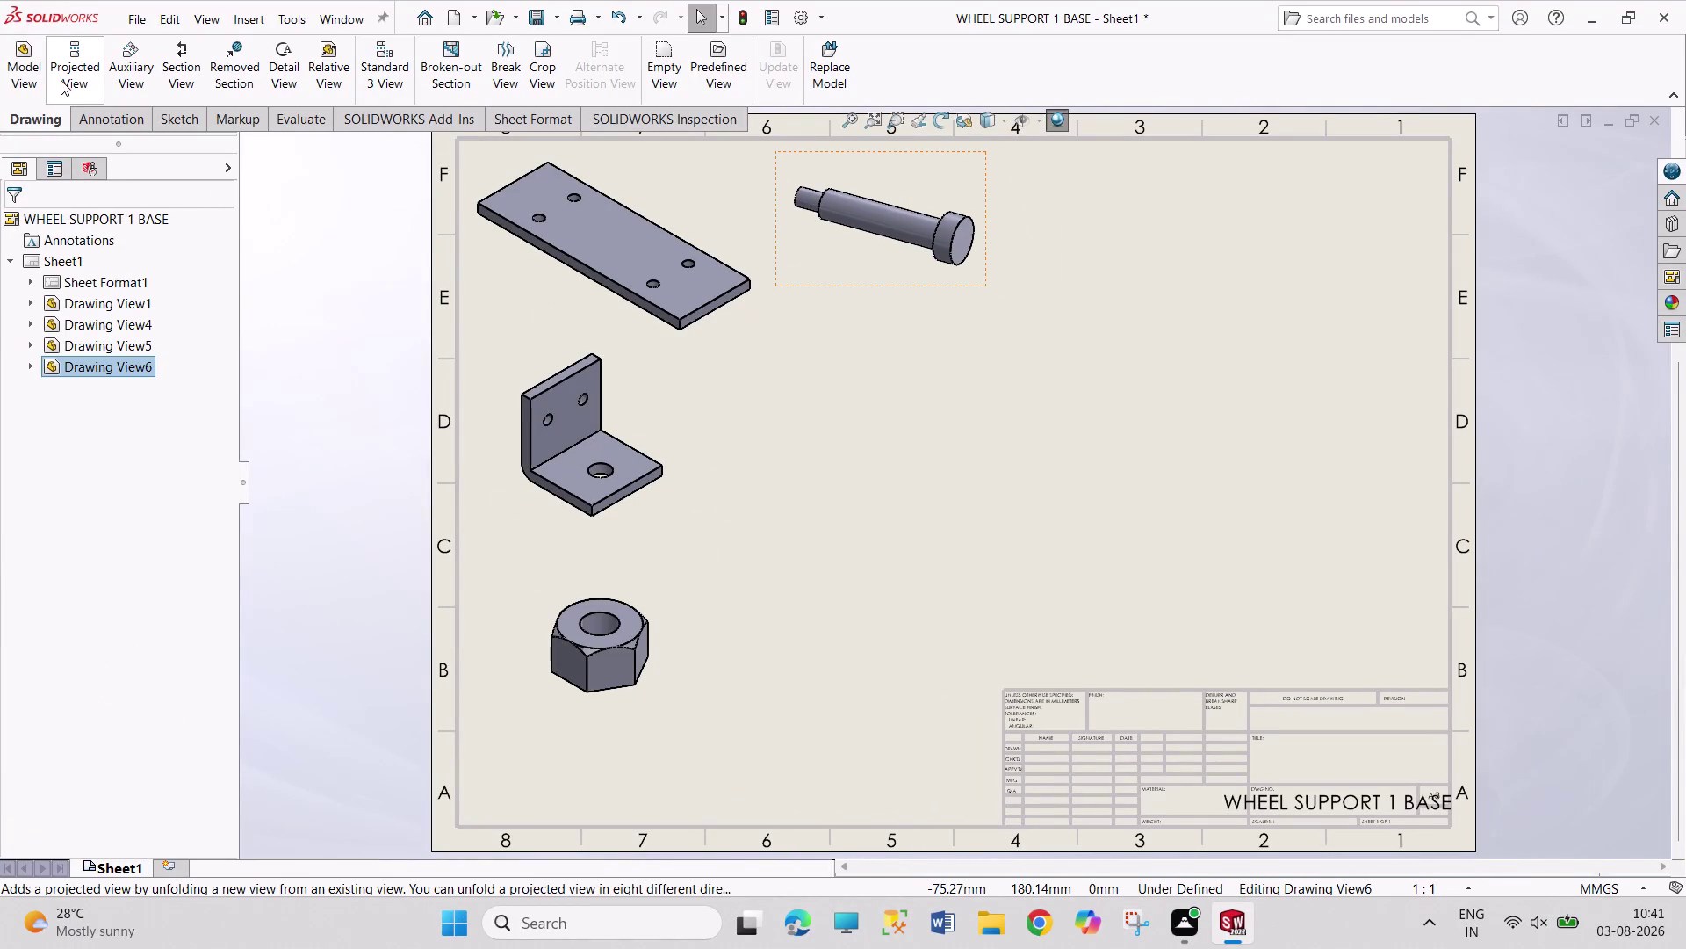
Place the WHEEL SUPPORT 5 BUSH view mid-sheet at 4:1, shaded with edges.
click(30, 80)
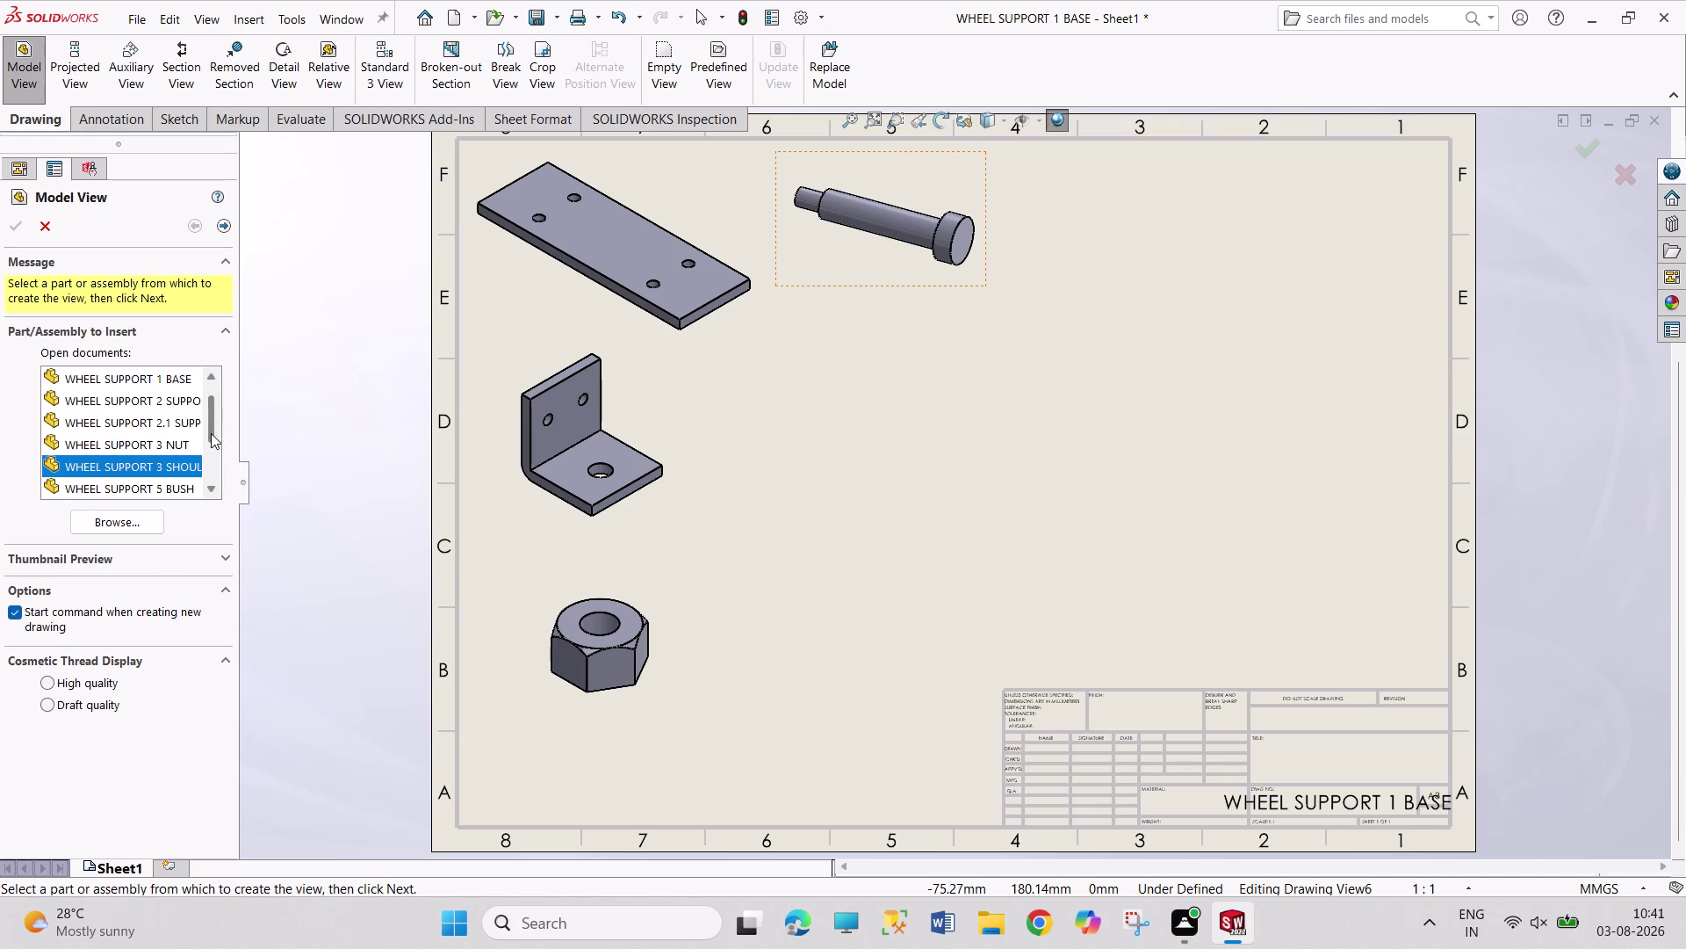
double_click(170, 484)
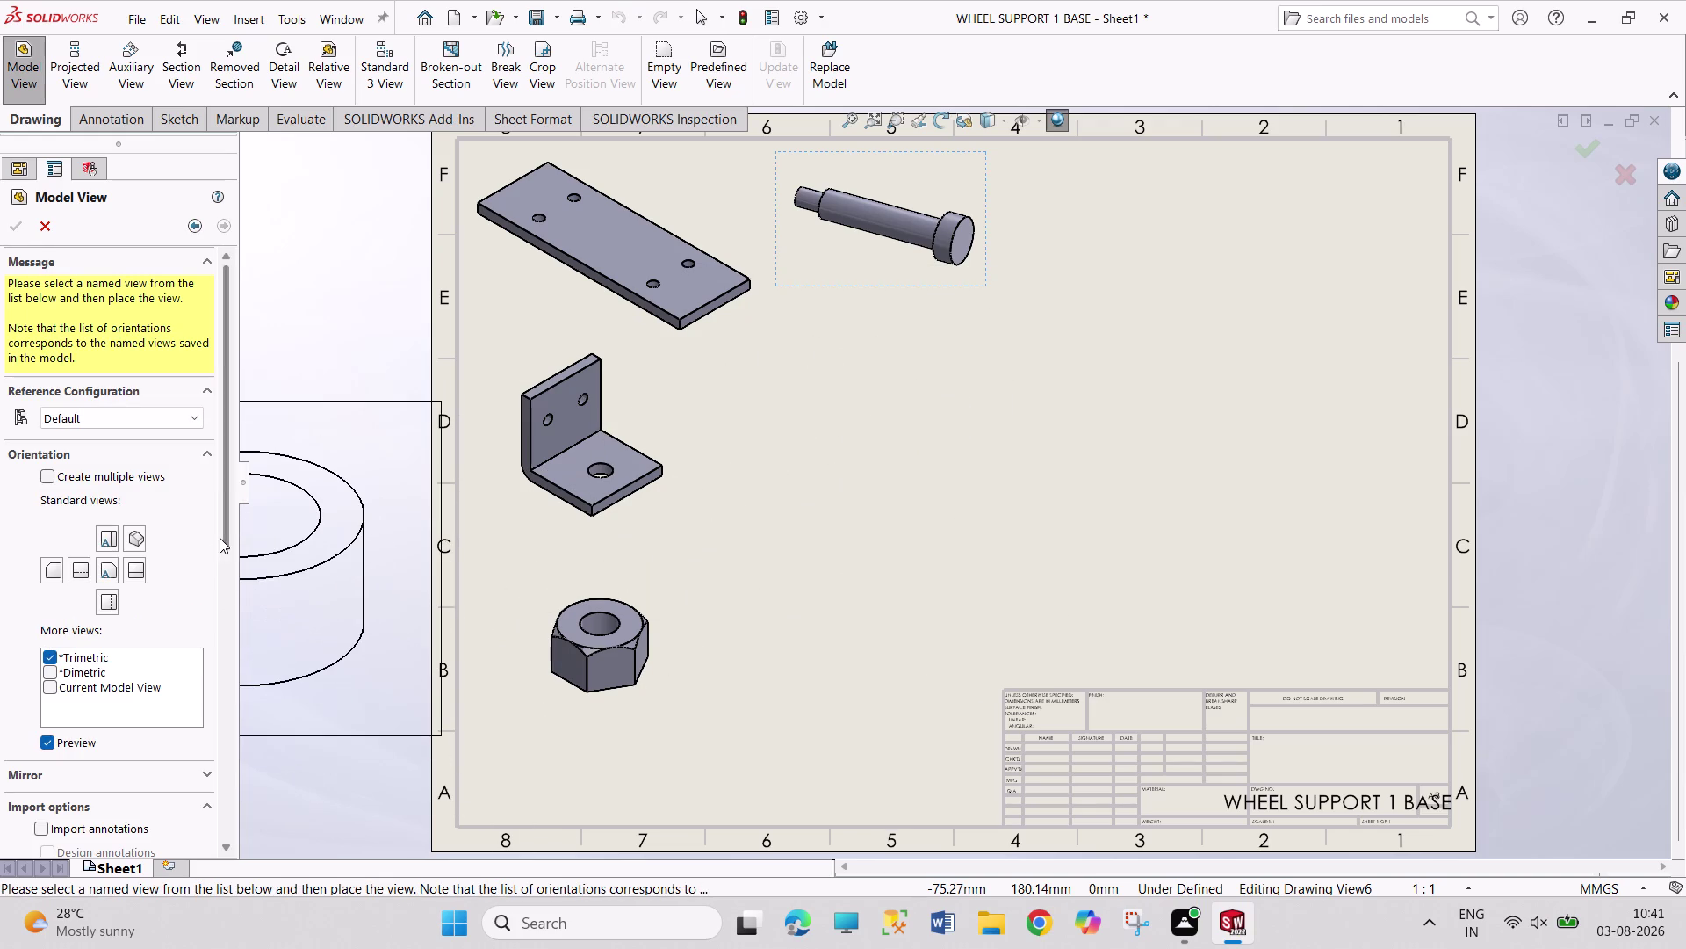
drag(220, 538, 235, 775)
click(125, 661)
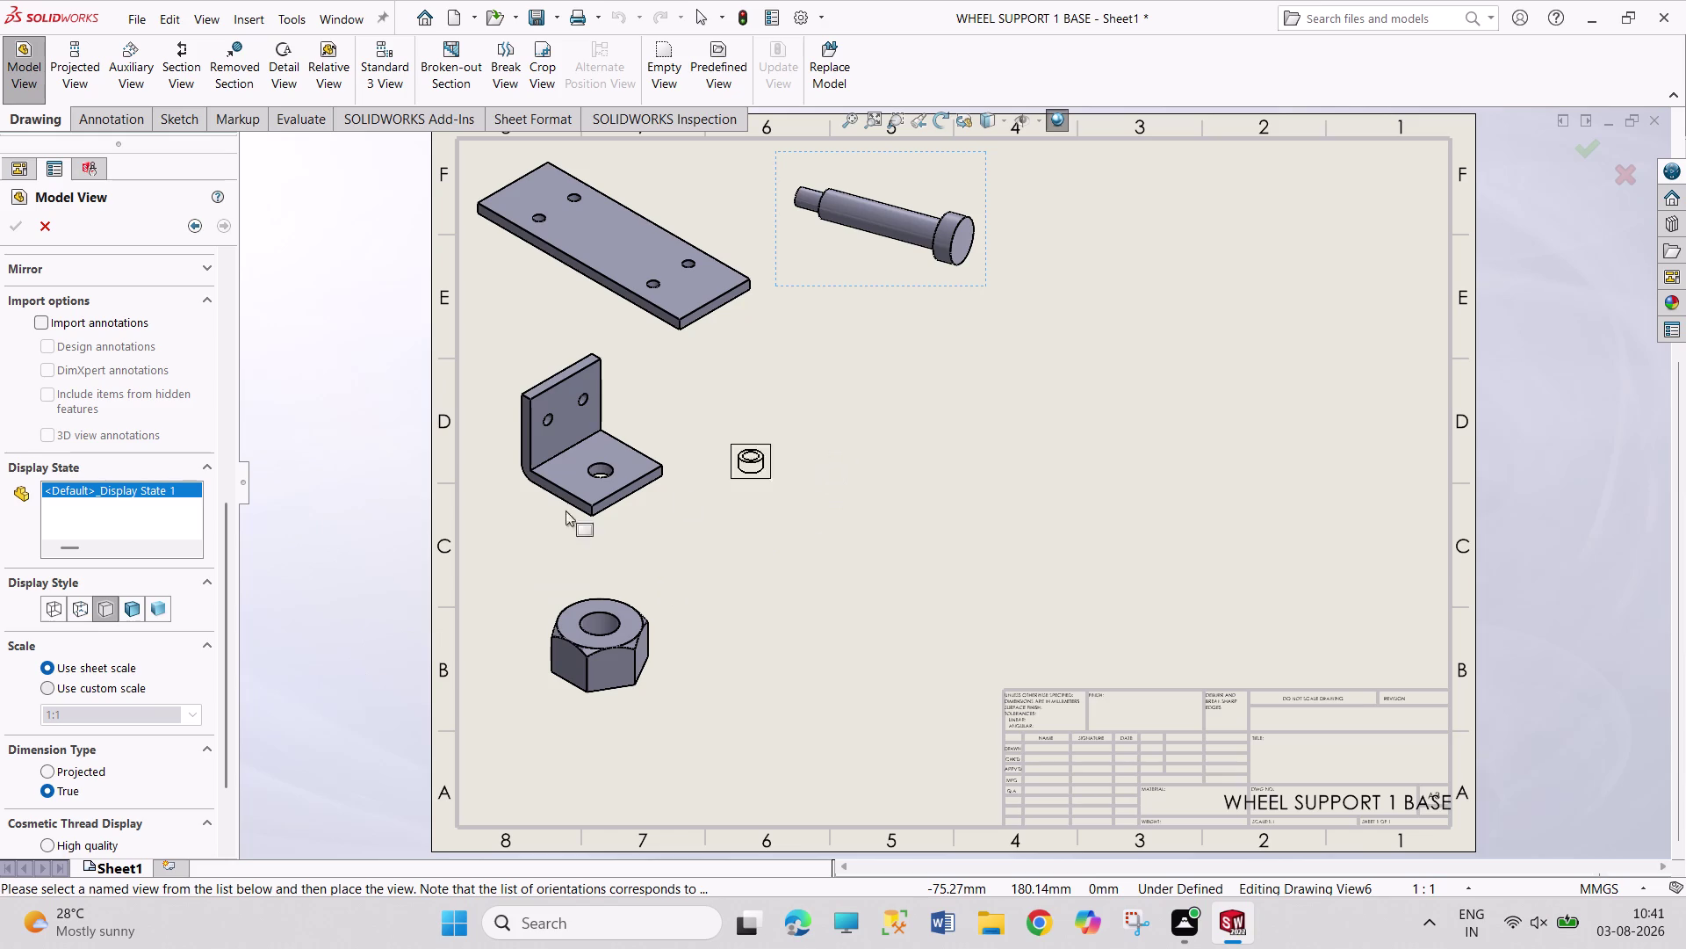
click(129, 685)
click(190, 714)
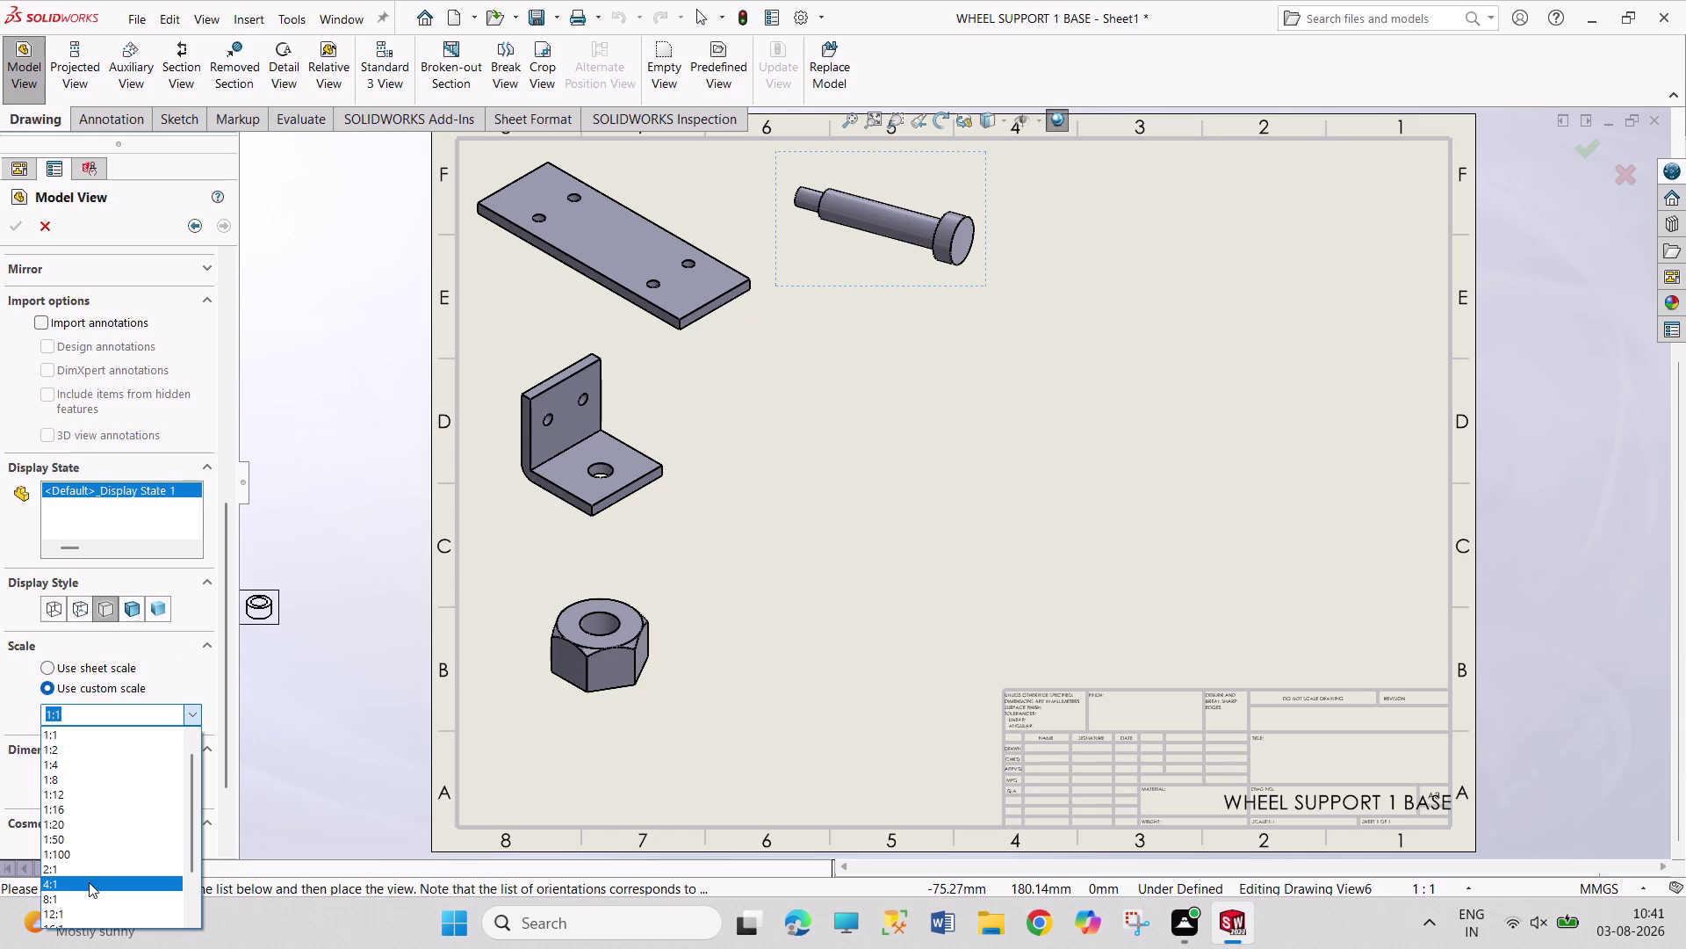
click(89, 881)
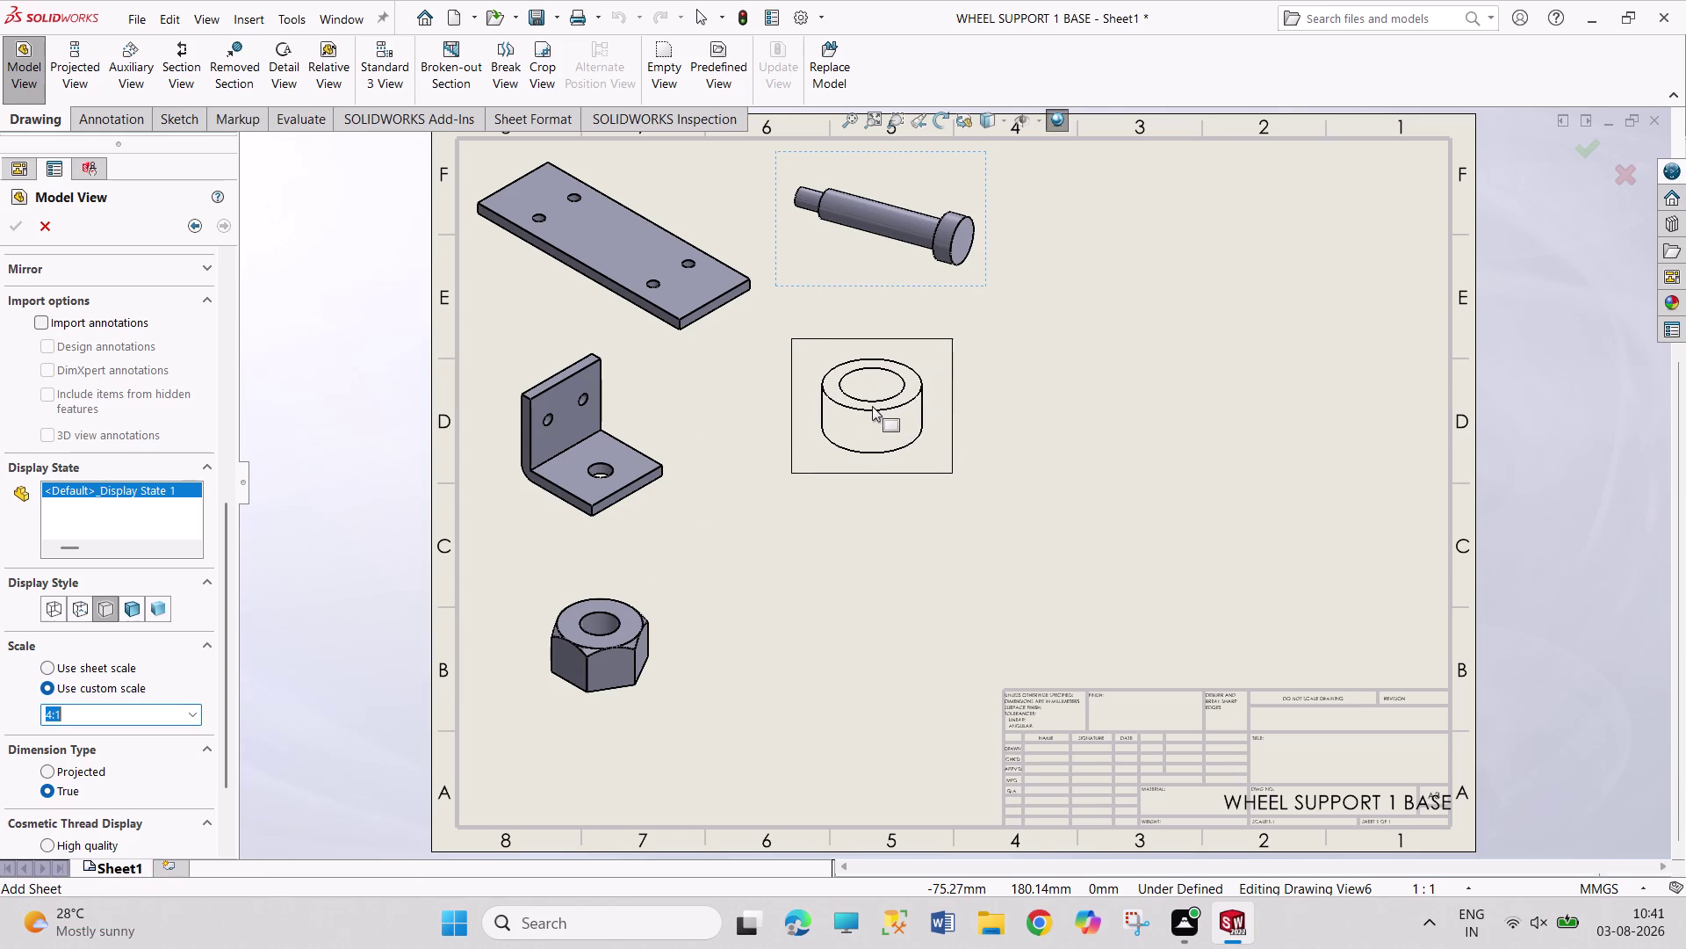
click(133, 609)
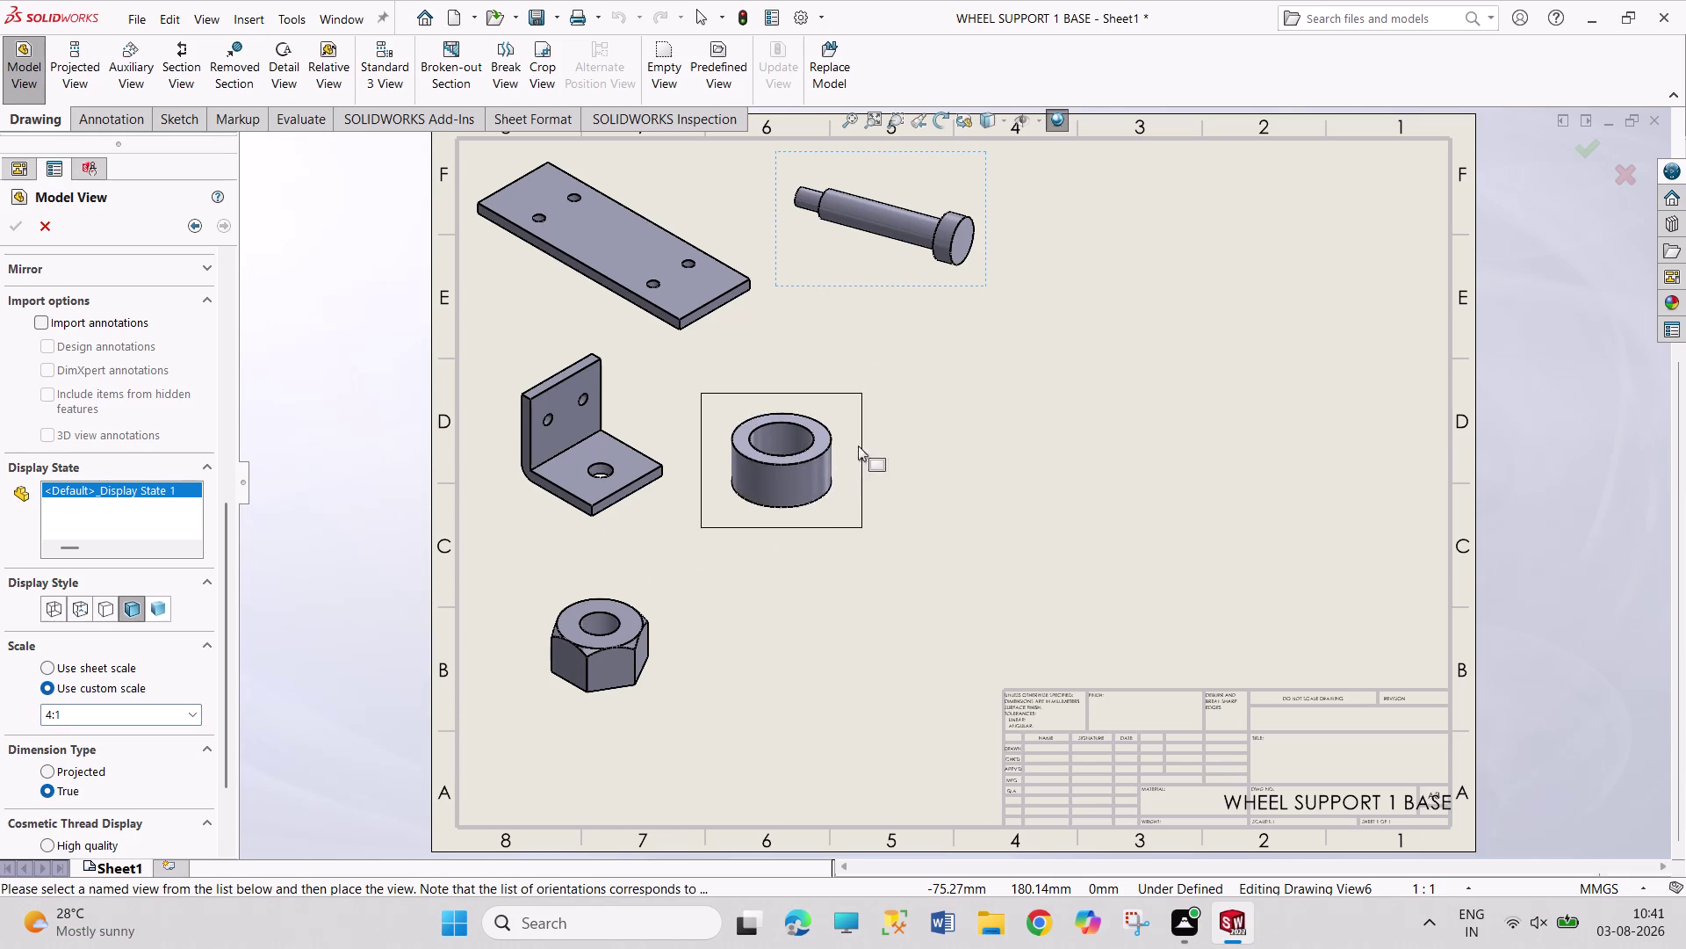
click(856, 390)
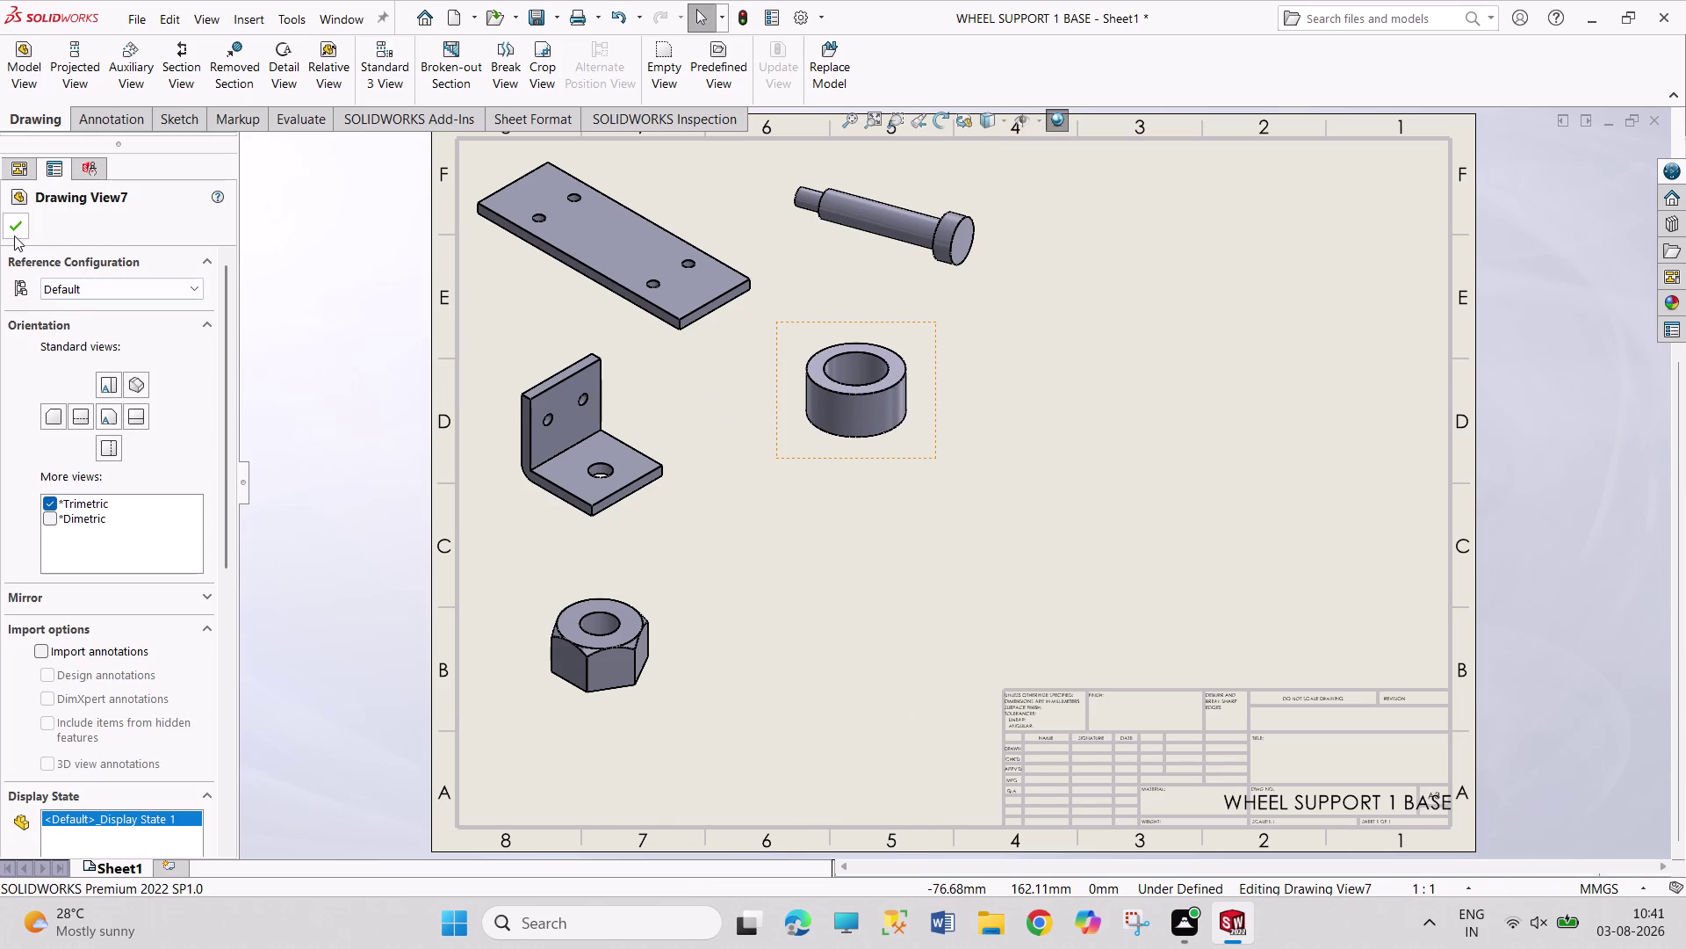
click(14, 235)
Start an isometric, shaded-with-edges view of the WHEEL SUPPORT 6 WASHER part.
click(31, 83)
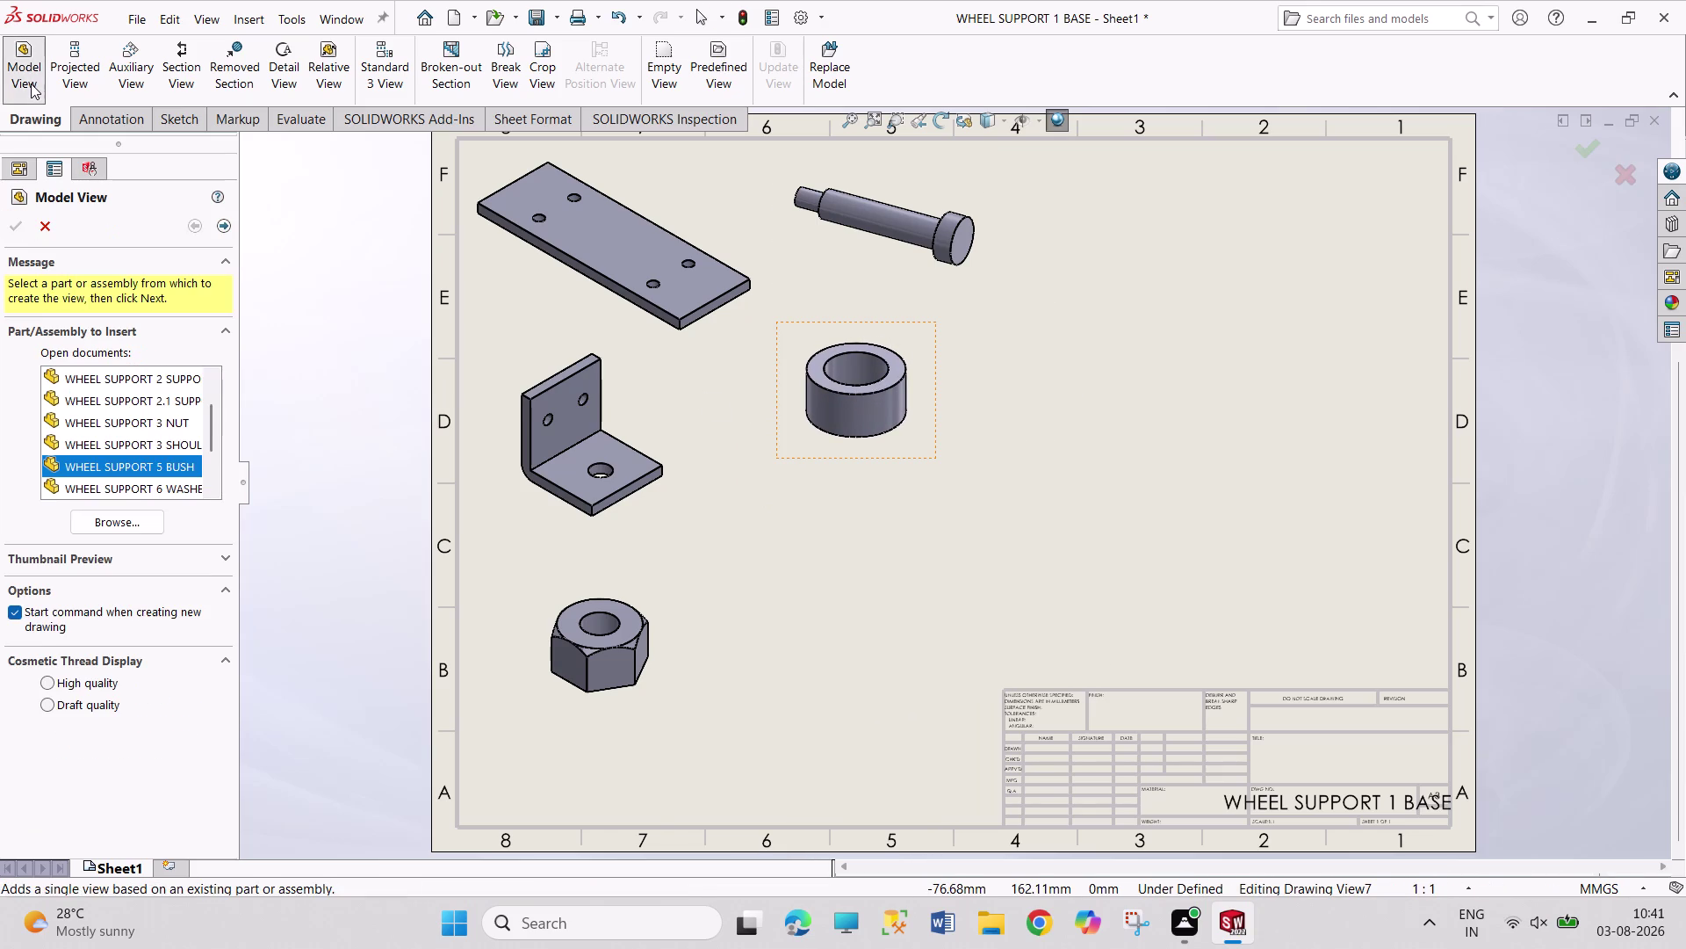
scroll(down, 3)
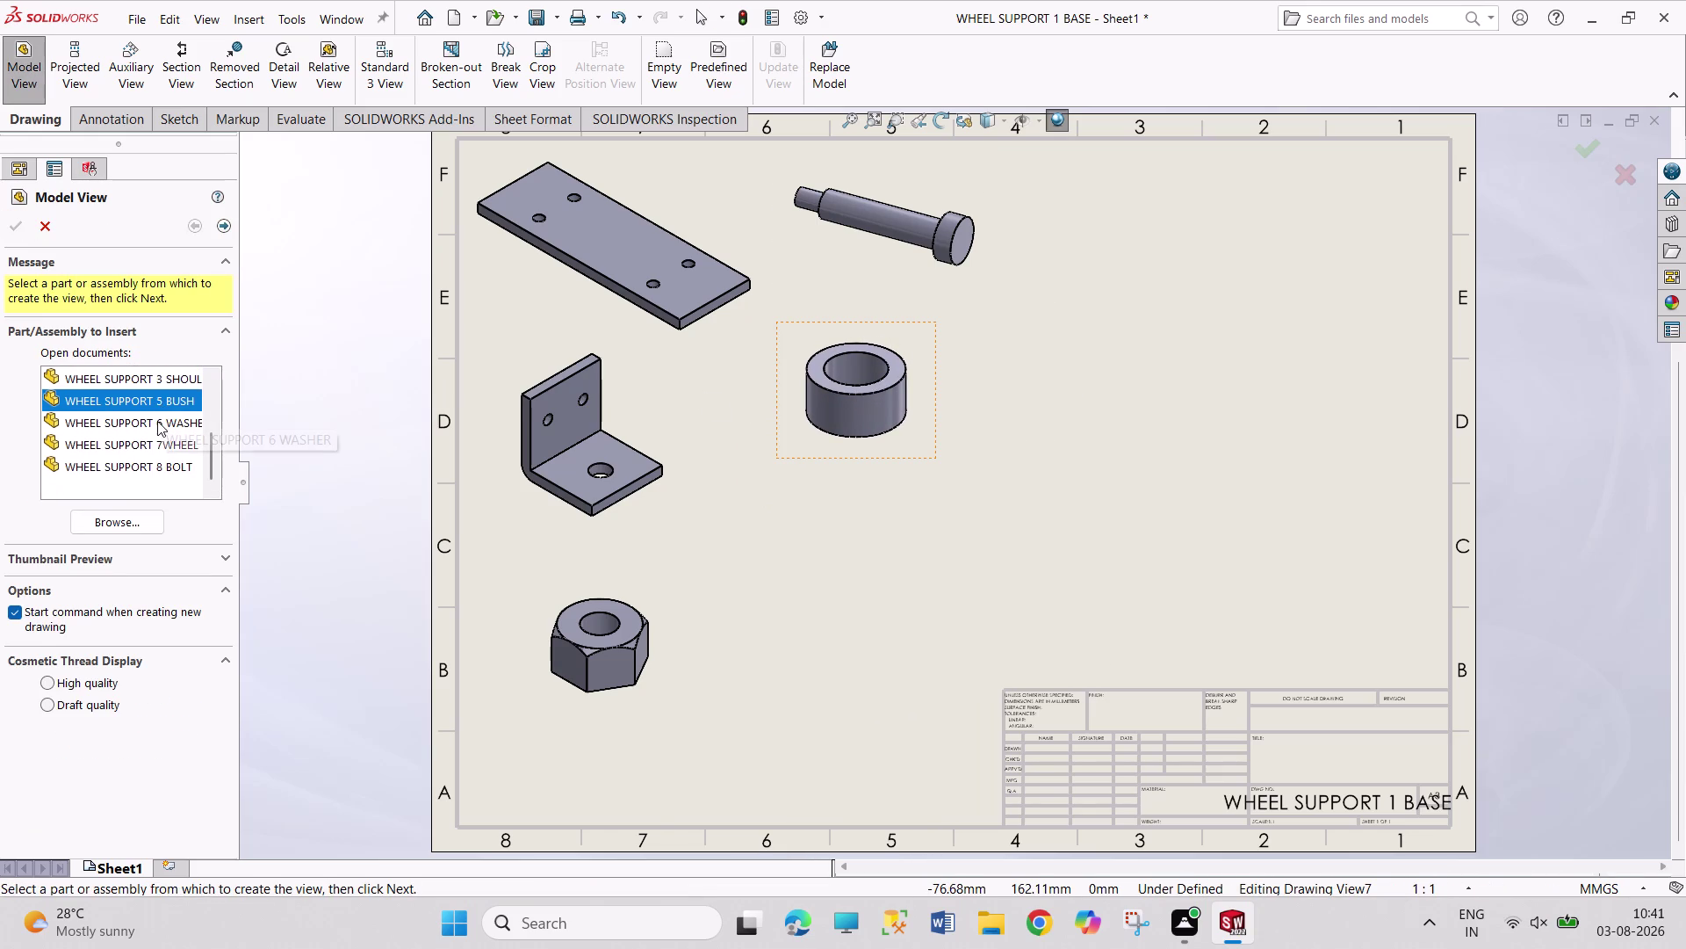
double_click(157, 421)
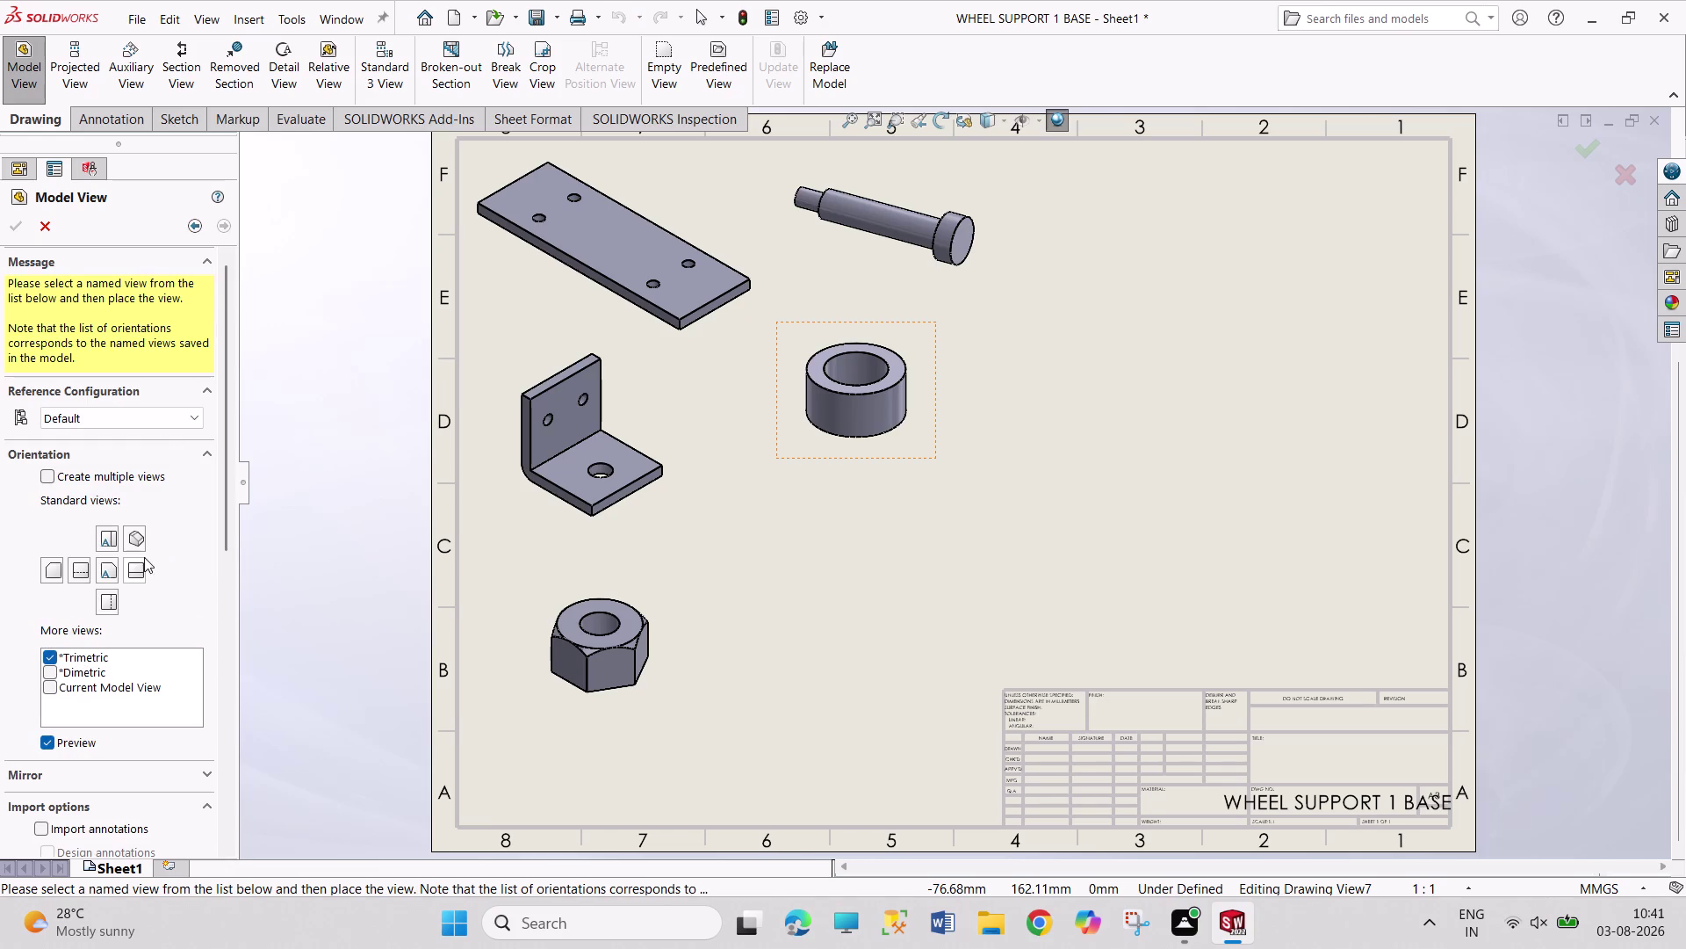
click(140, 541)
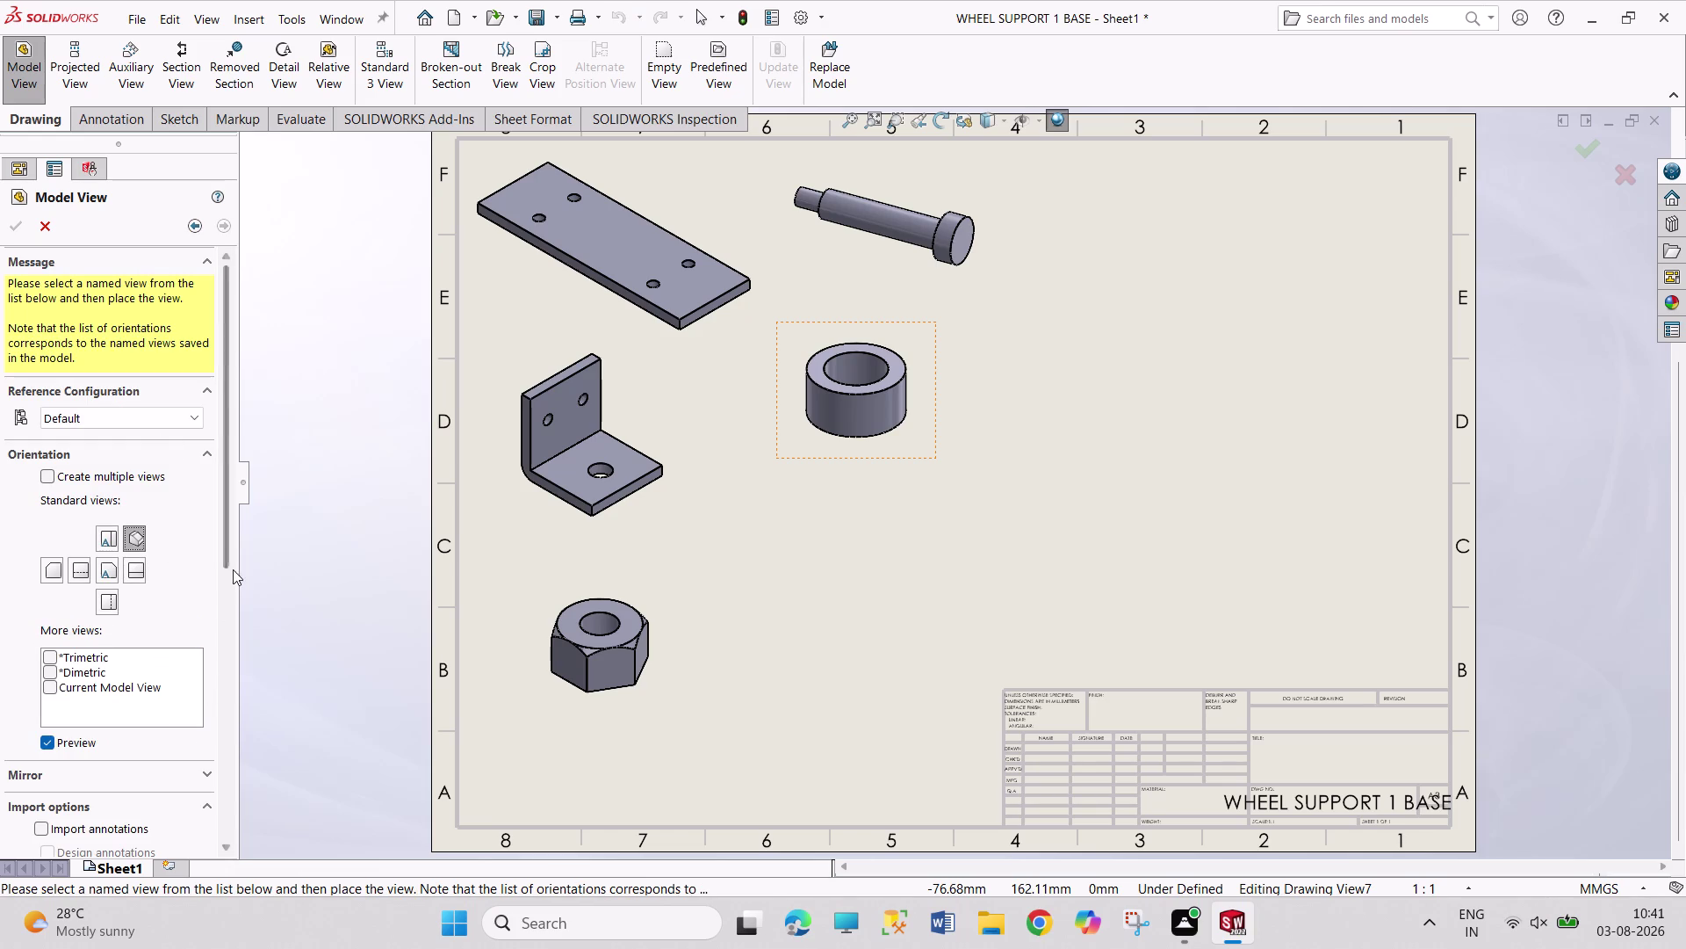
drag(224, 556, 228, 771)
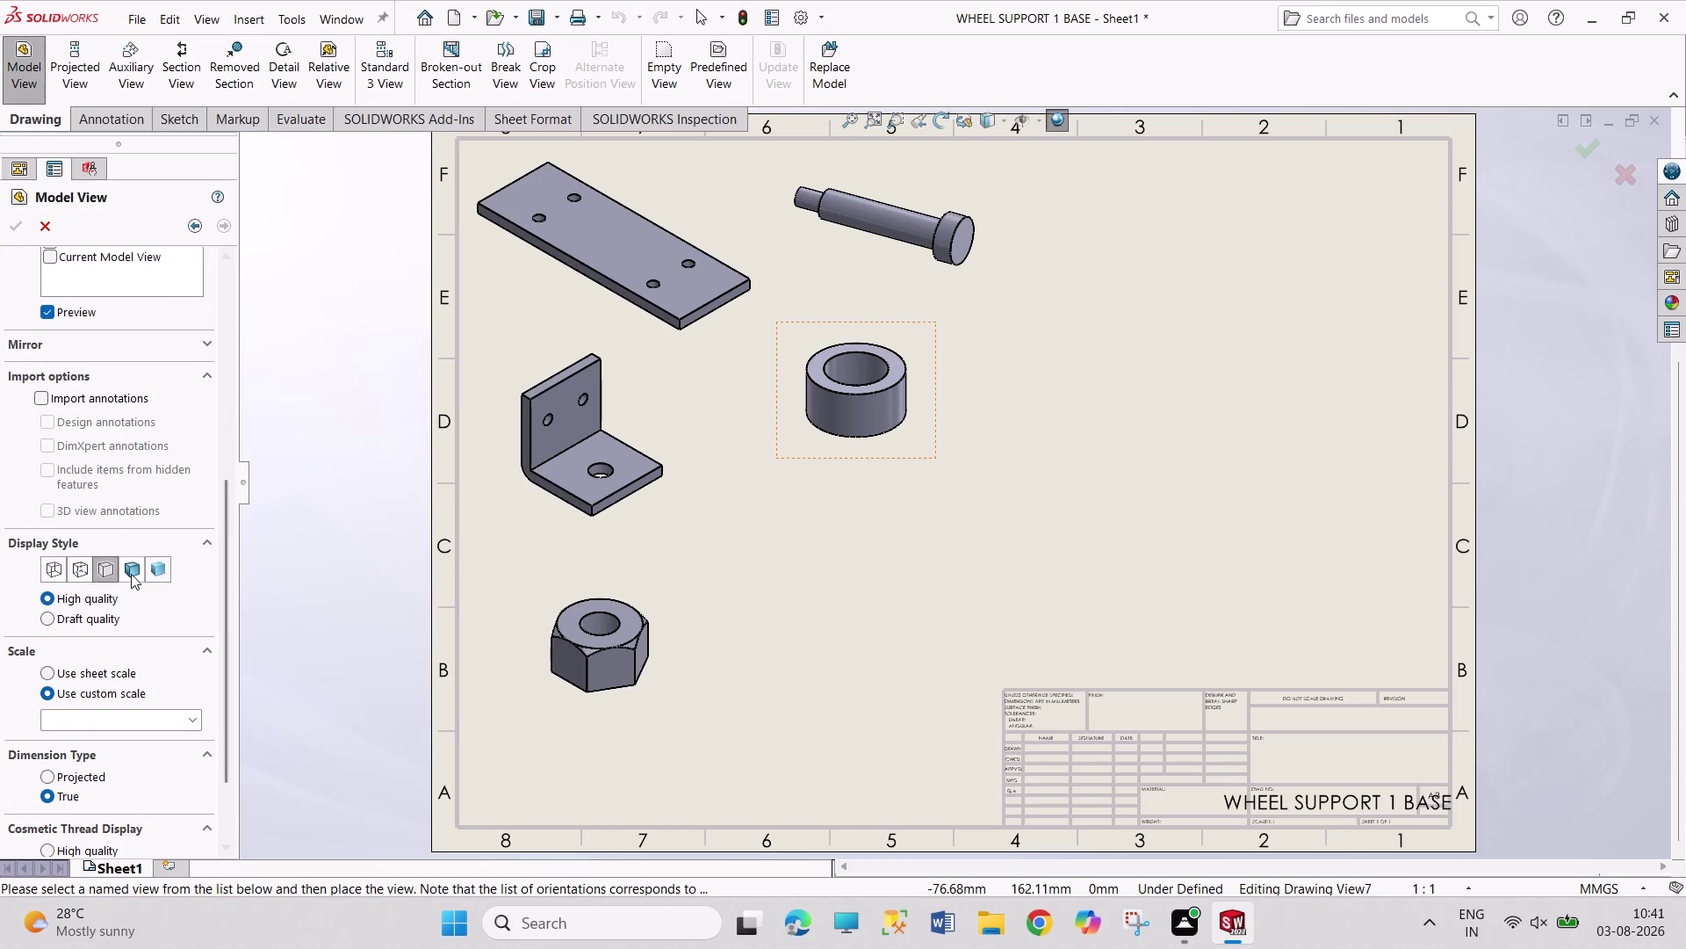
click(131, 571)
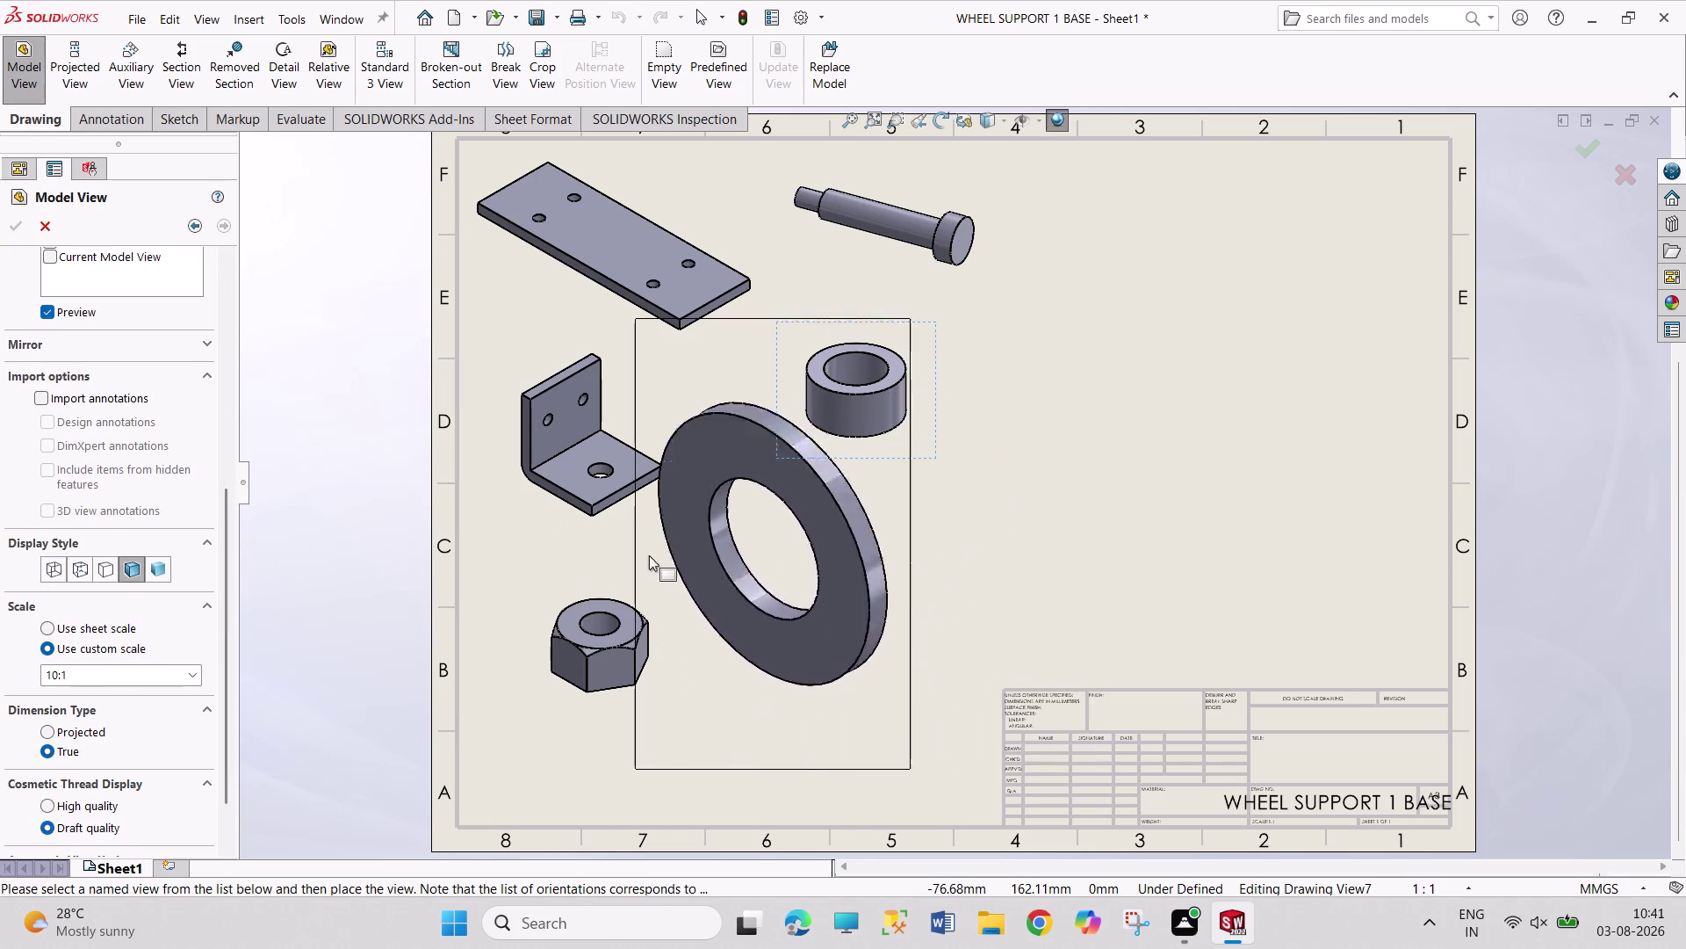
Set the washer view scale to 4:1 and place it beside the hex nut.
click(193, 672)
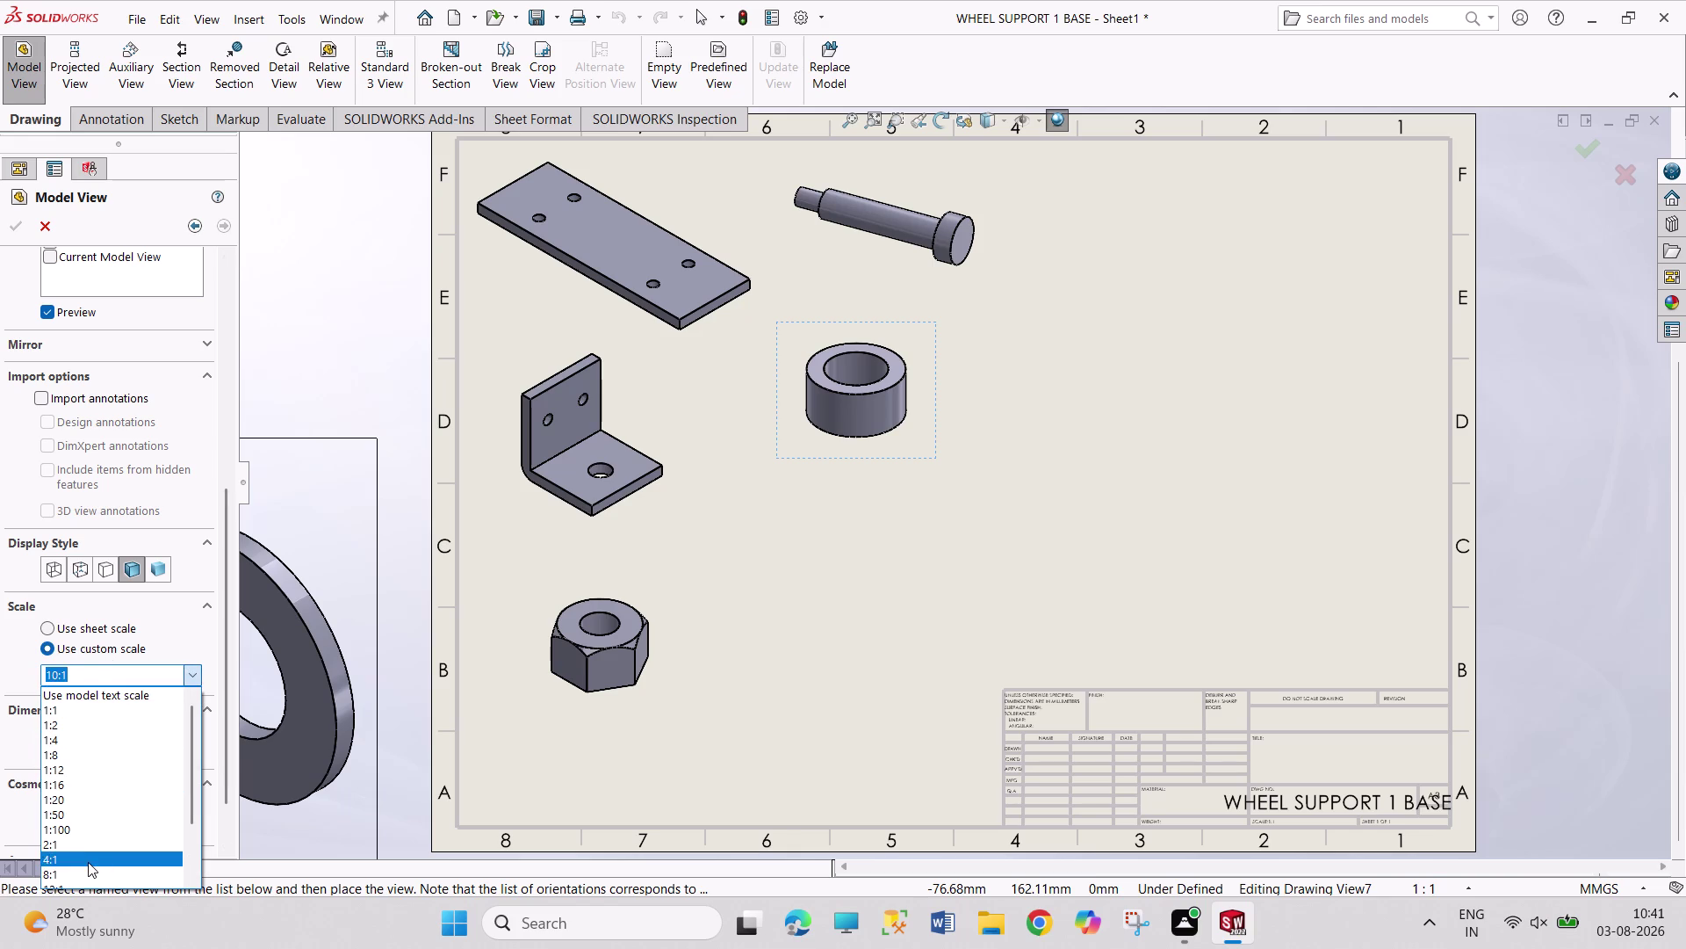
click(87, 866)
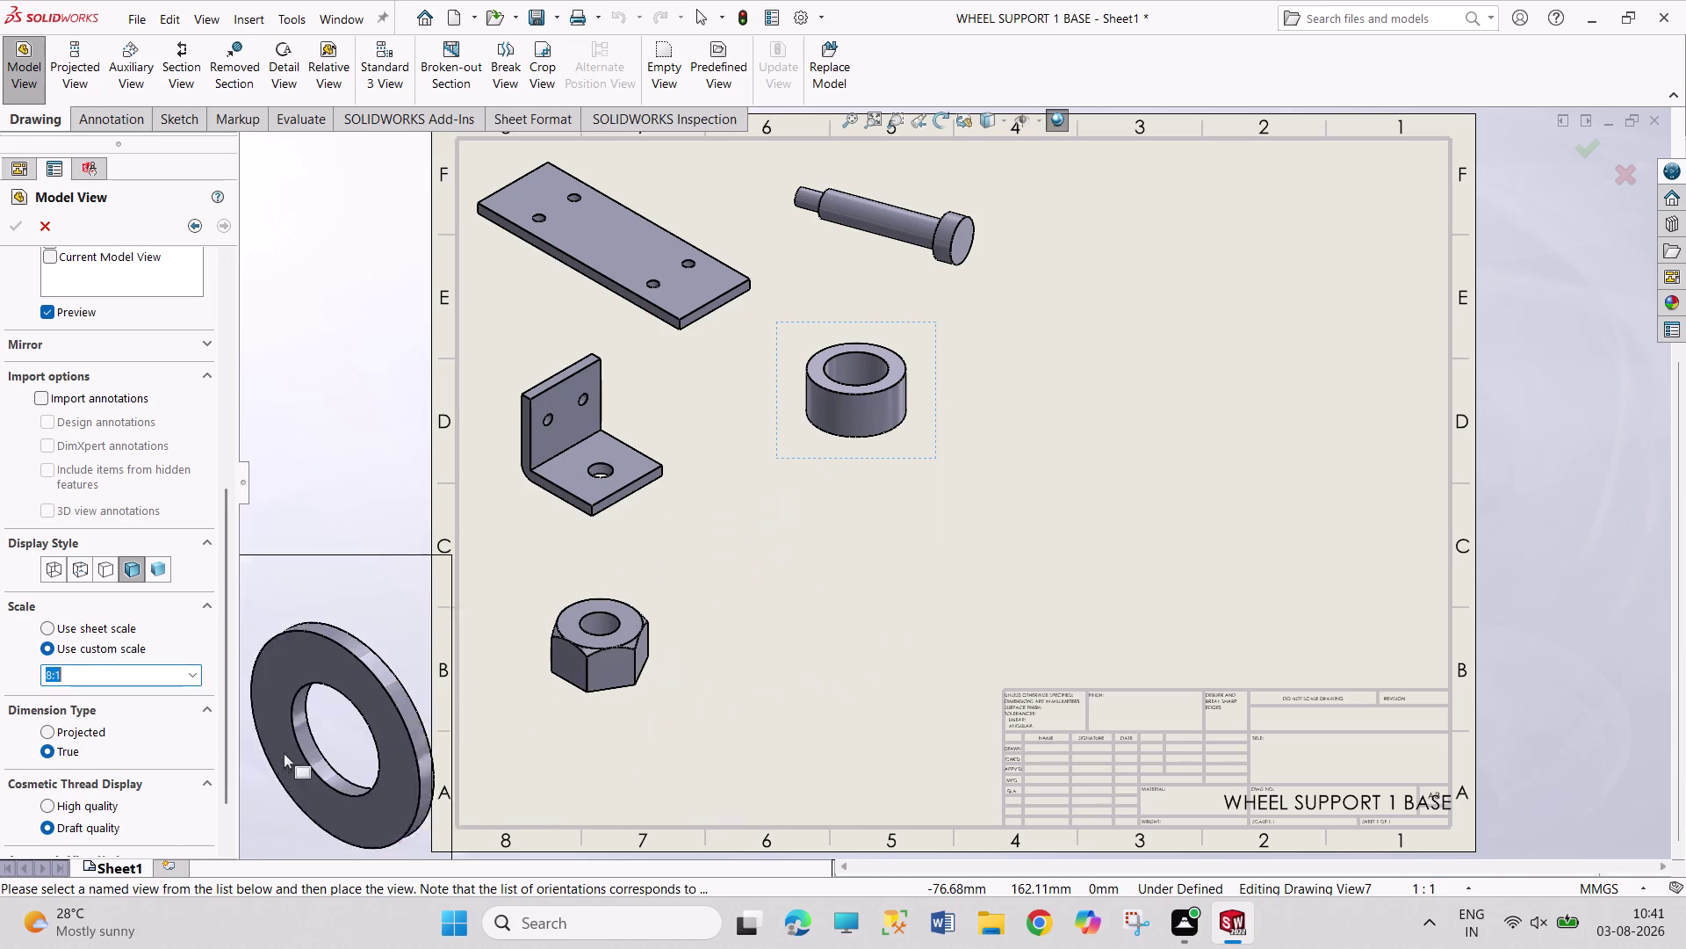
click(194, 680)
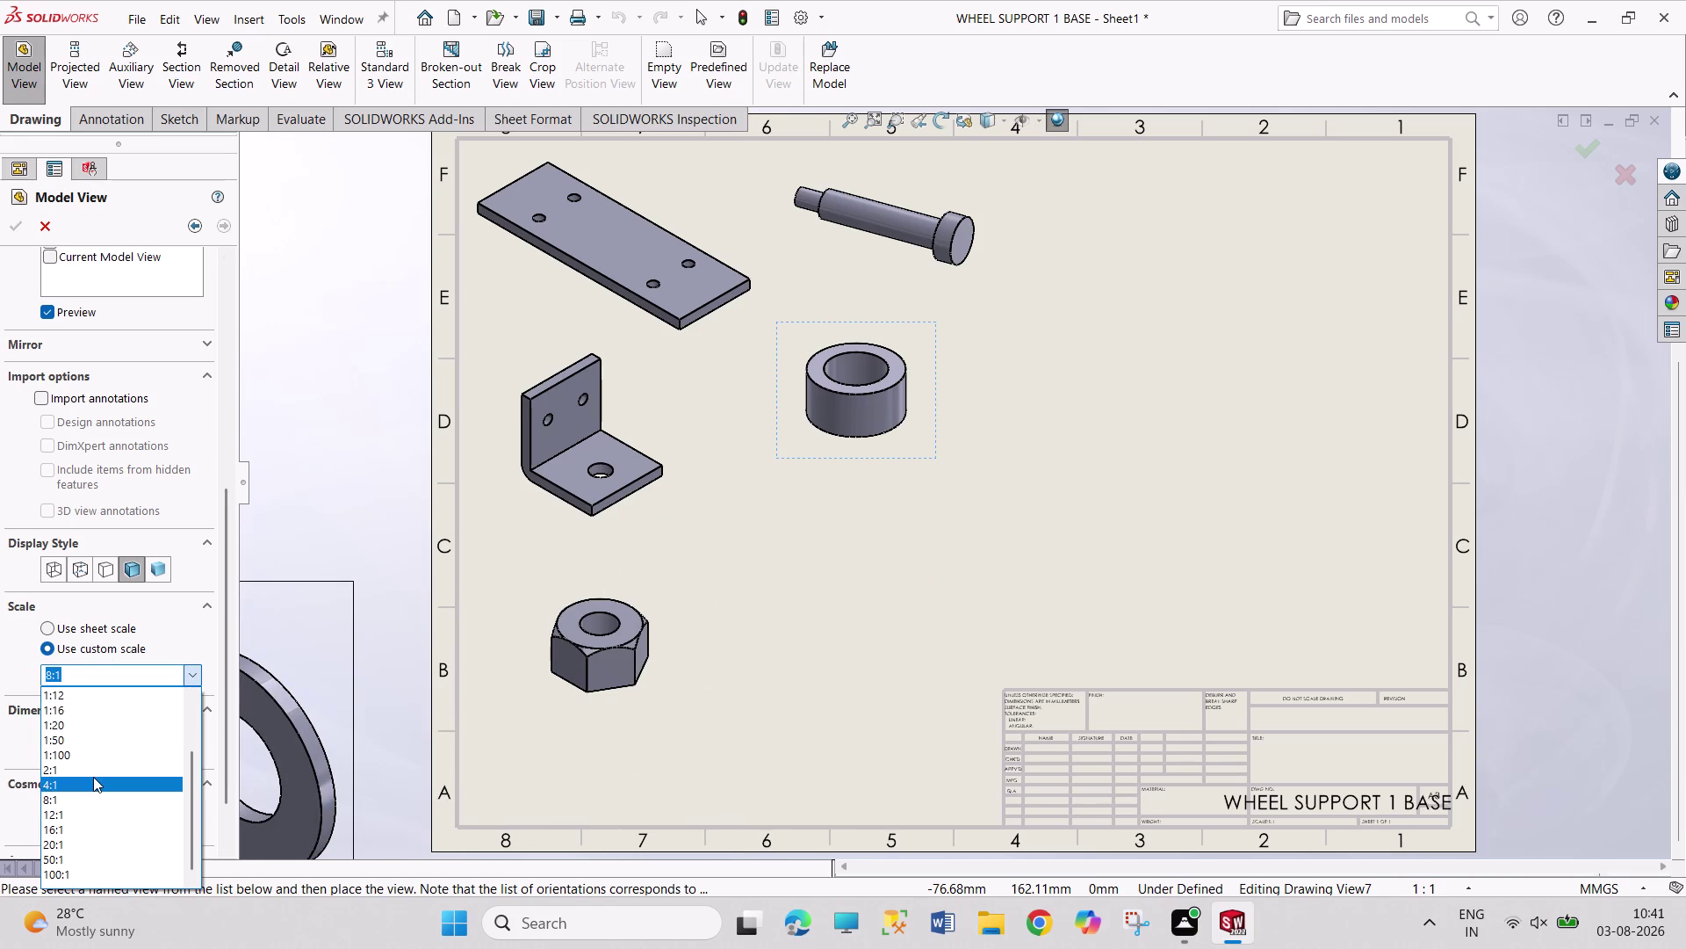
click(93, 776)
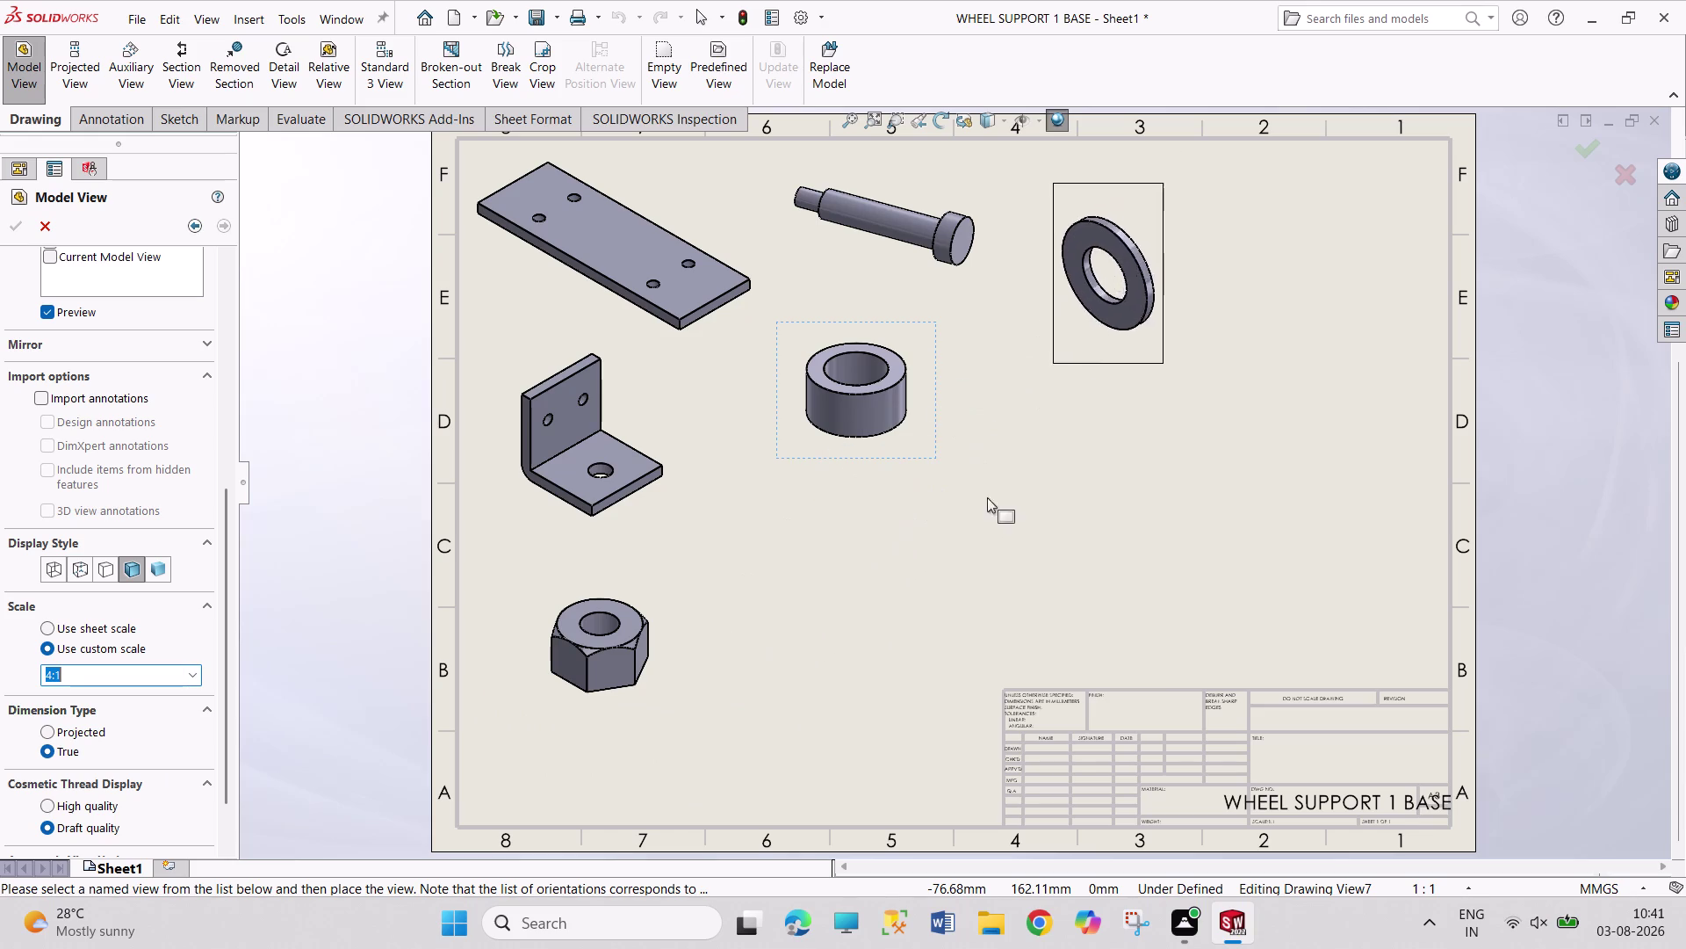
click(810, 652)
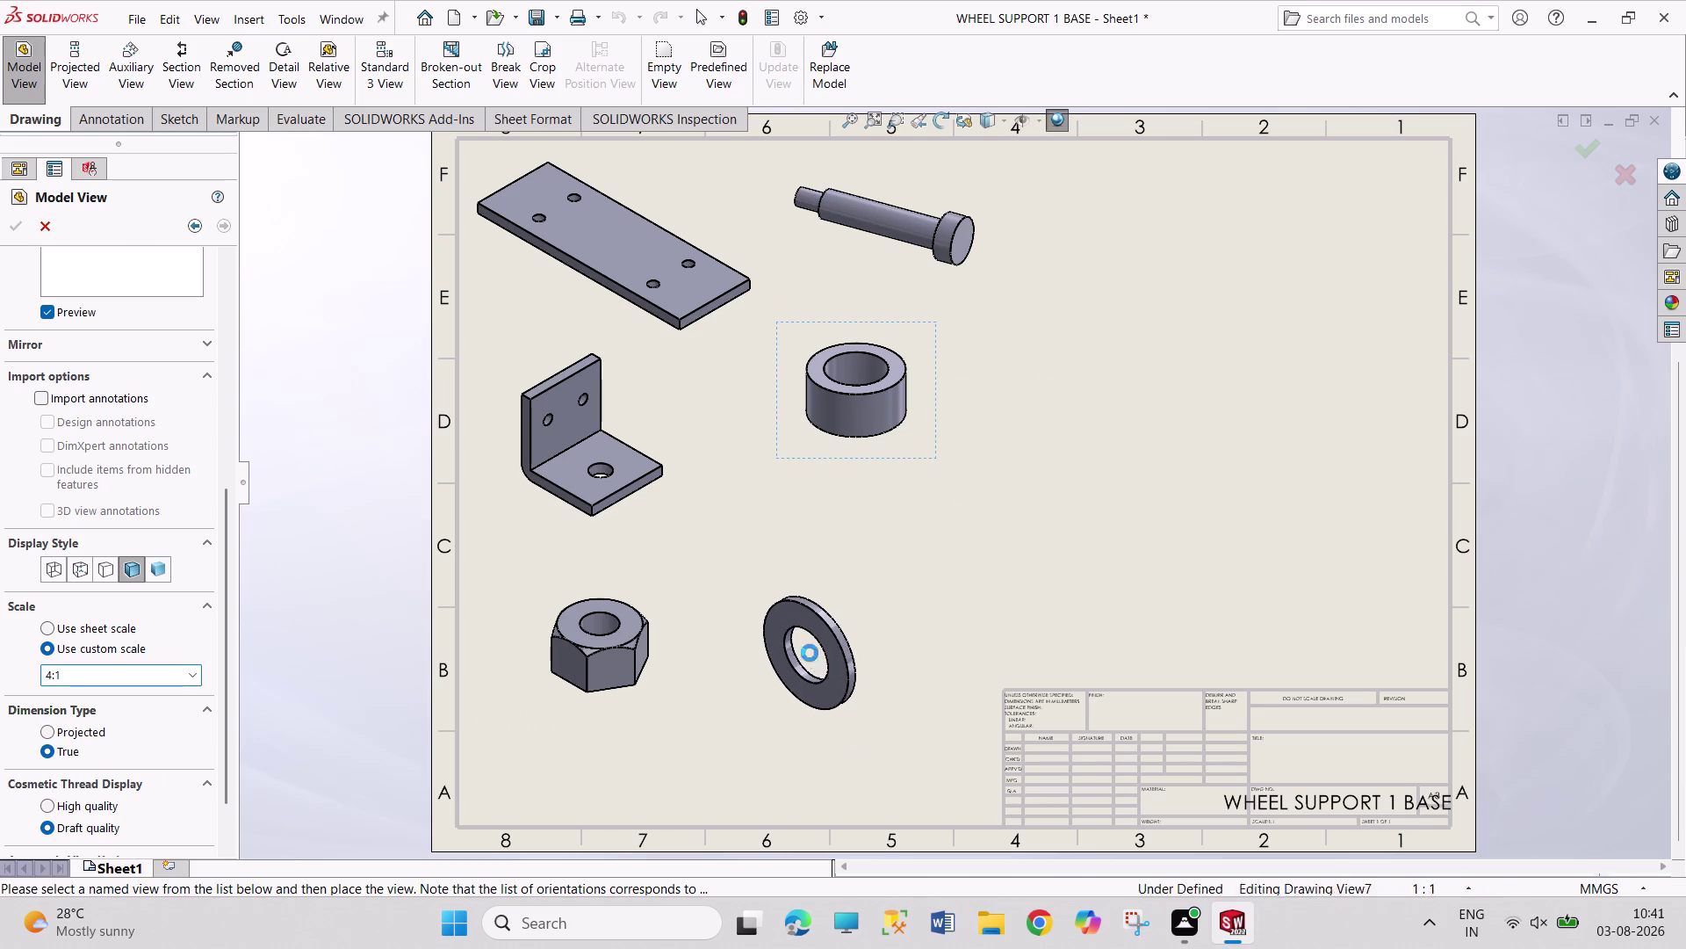
click(9, 229)
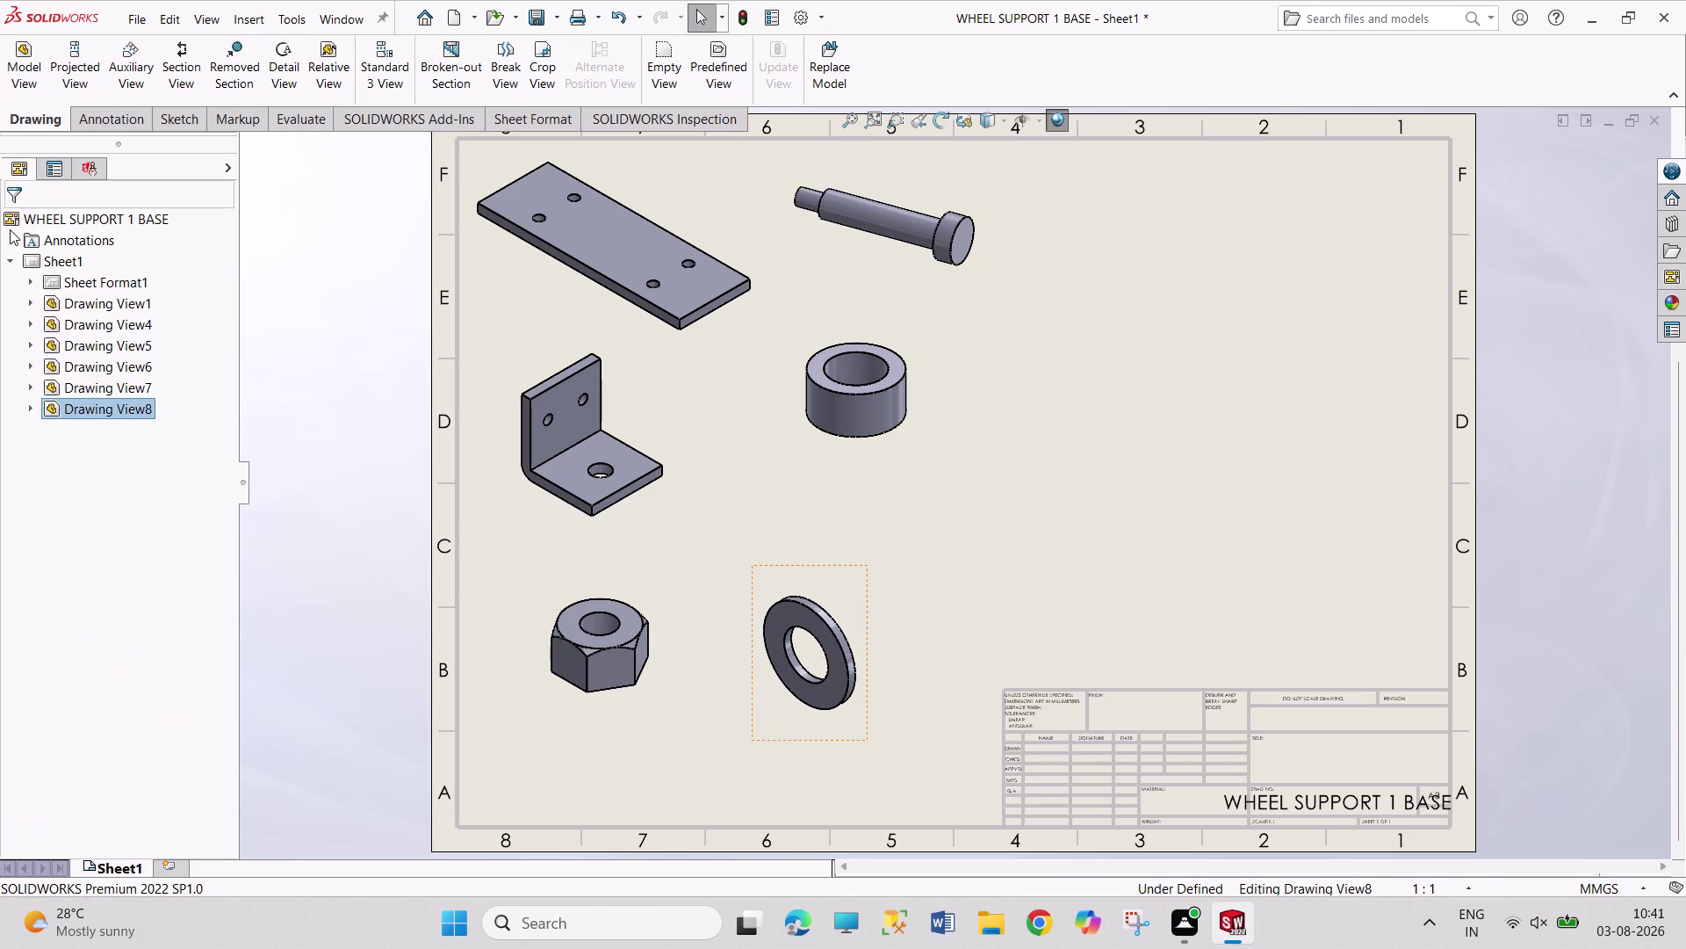
click(26, 66)
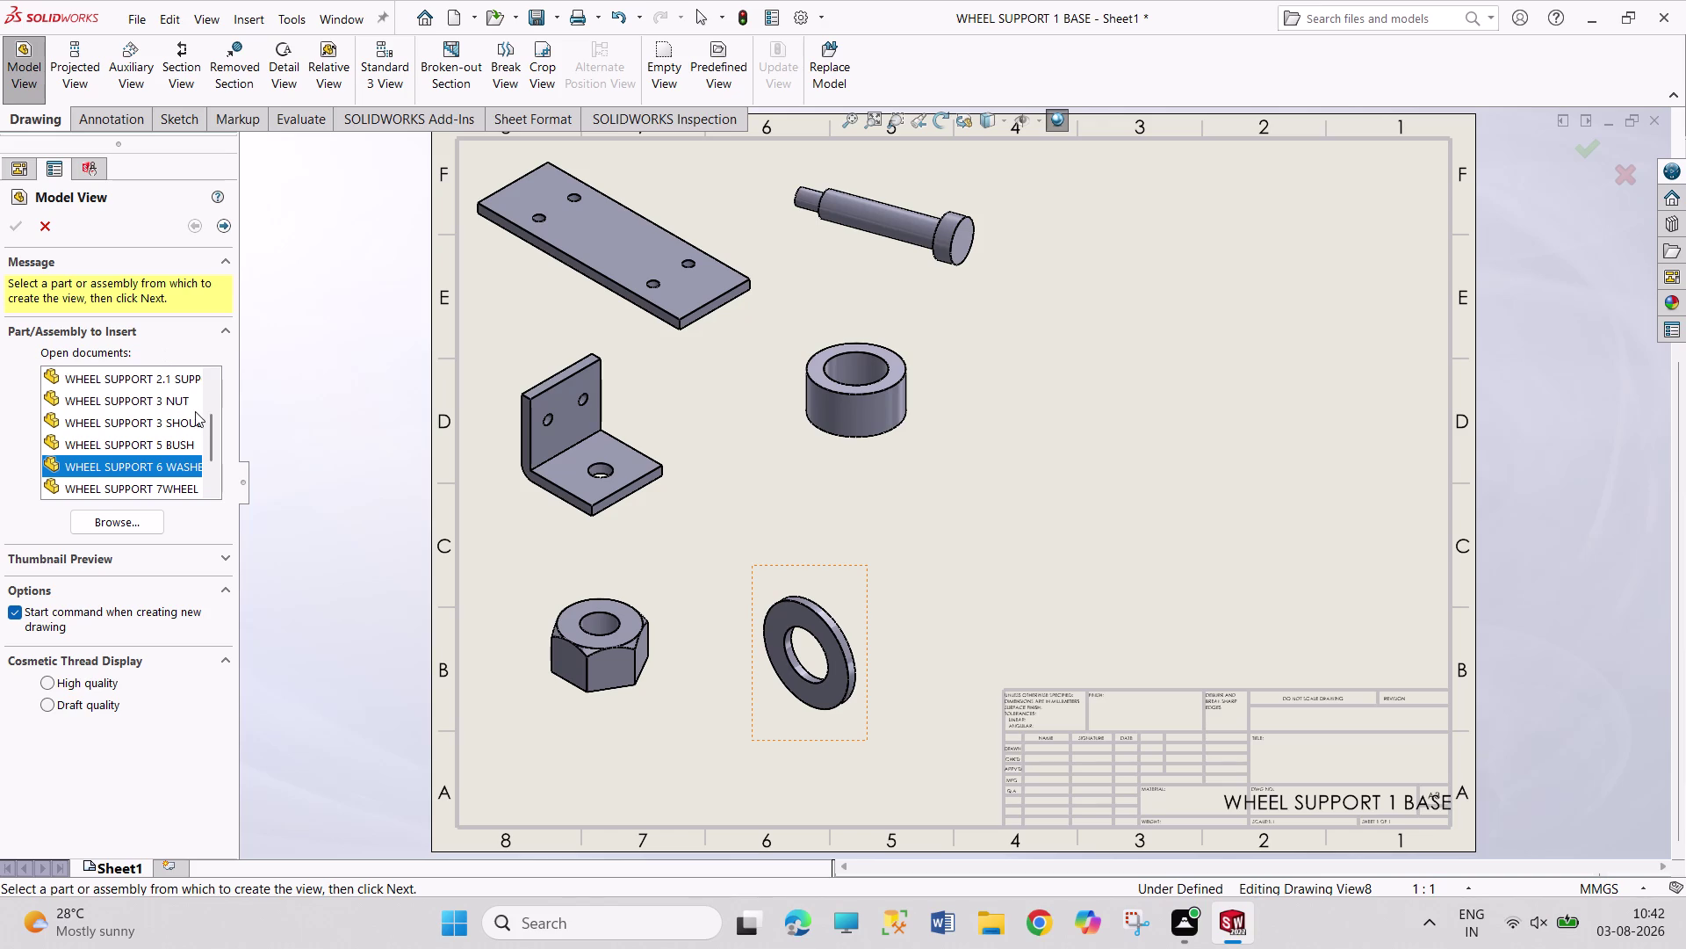
Start a shaded-with-edges isometric view of the WHEEL SUPPORT 7WHEEL part.
scroll(down, 3)
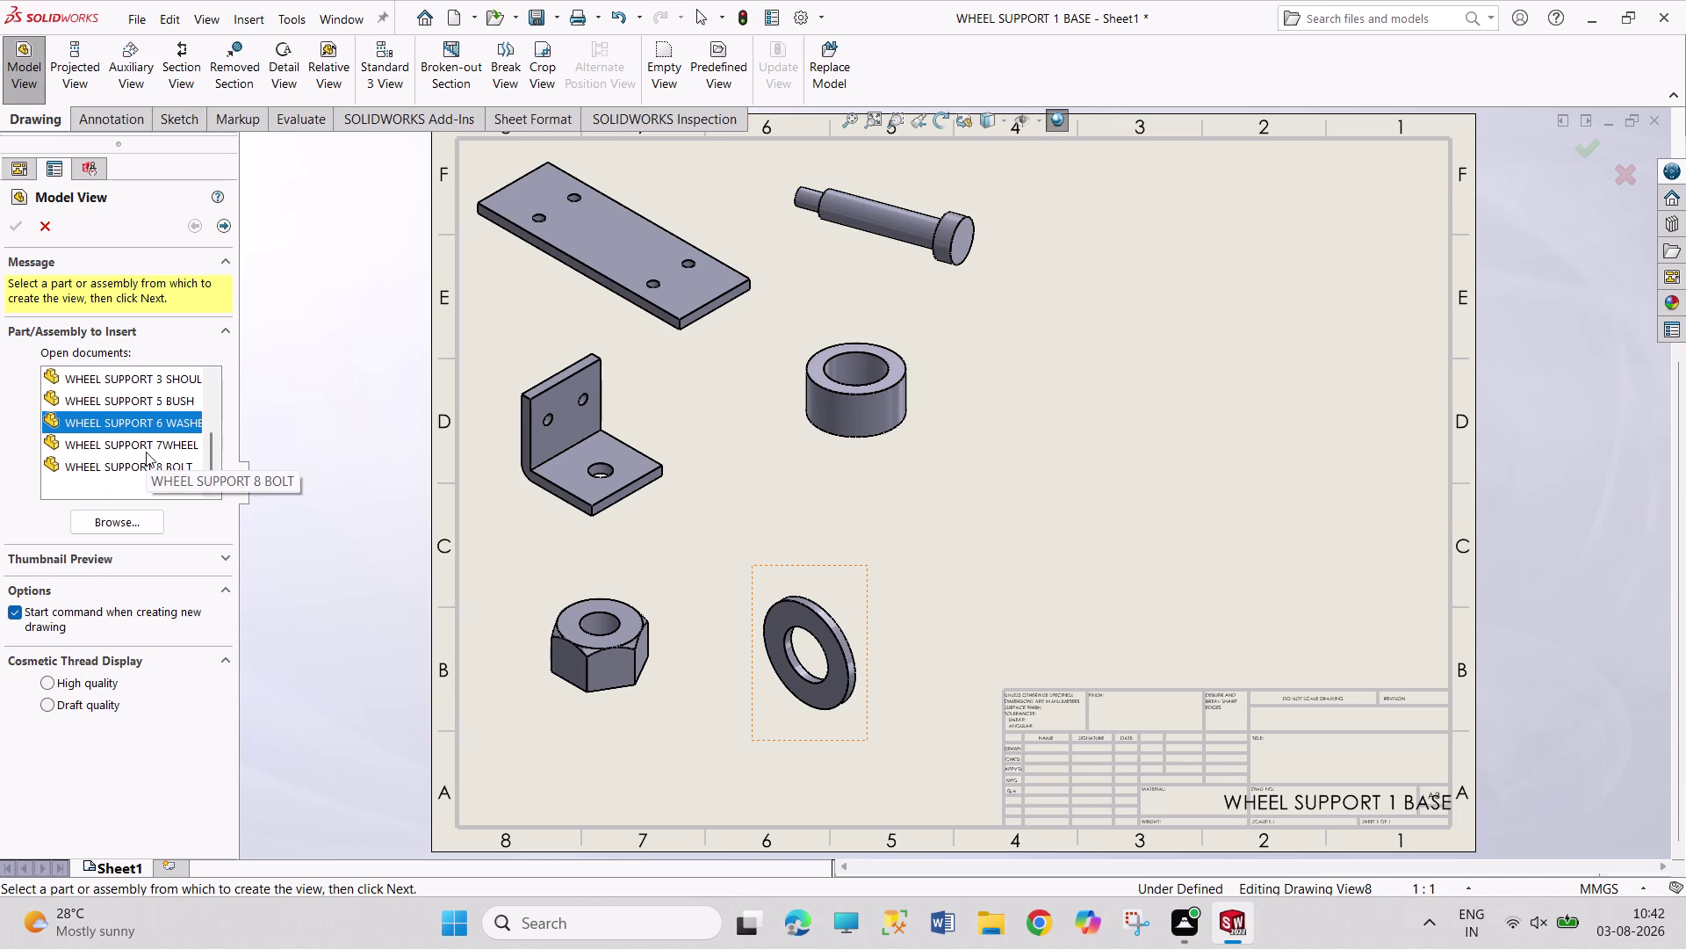
click(150, 440)
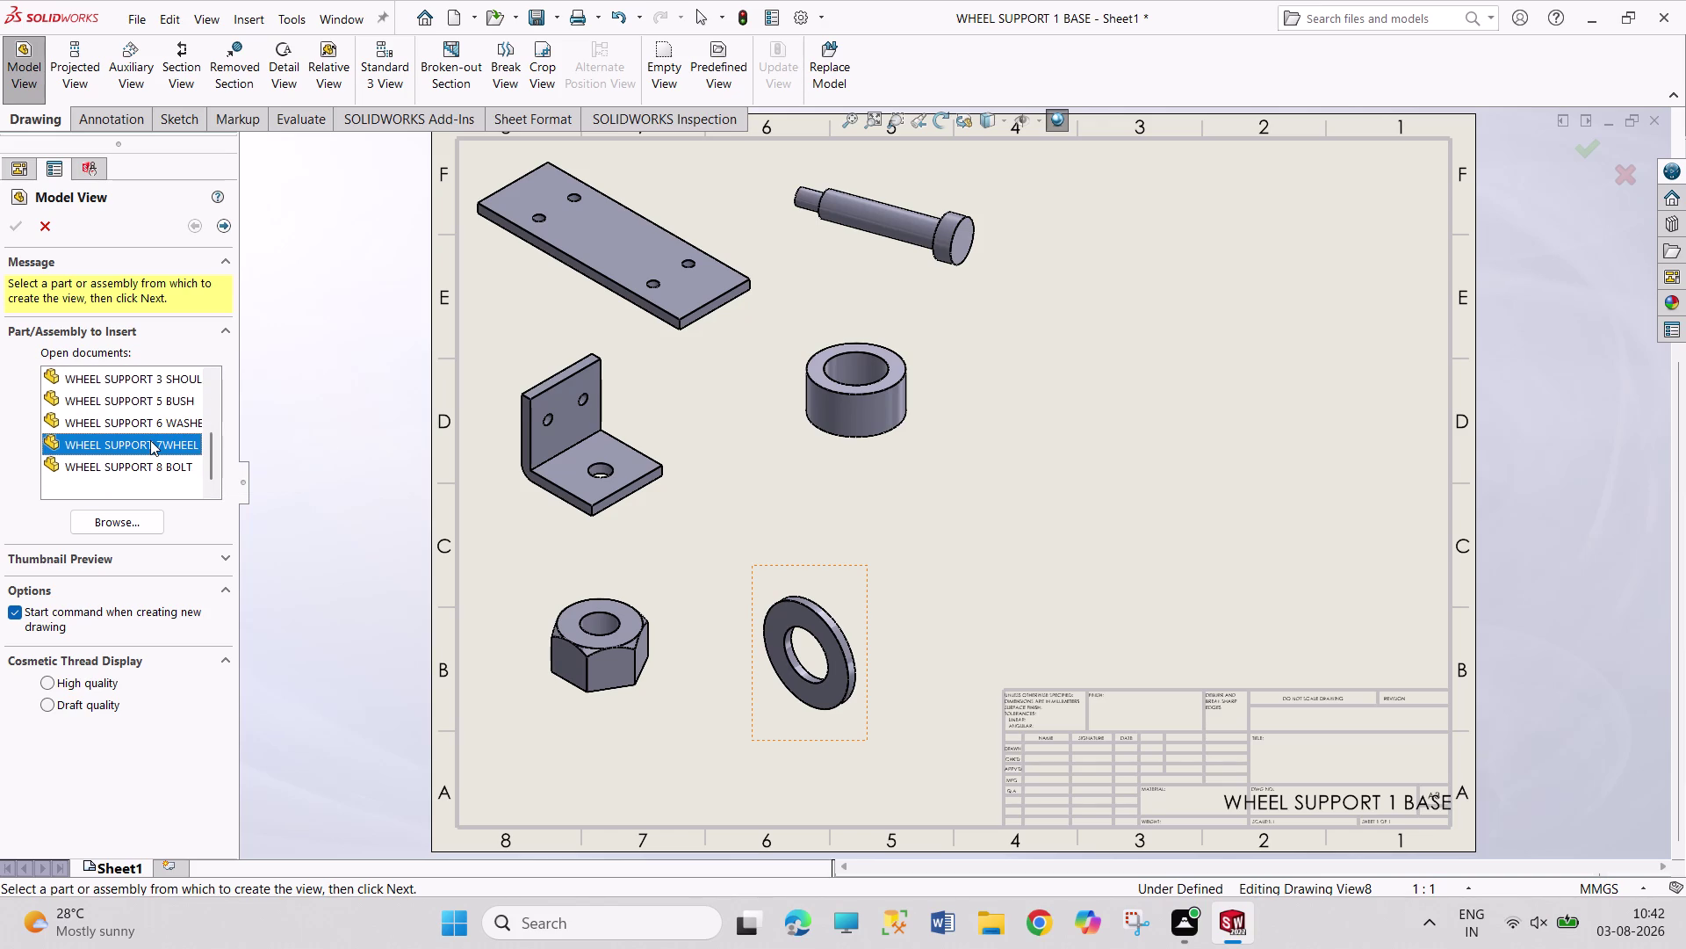
double_click(150, 440)
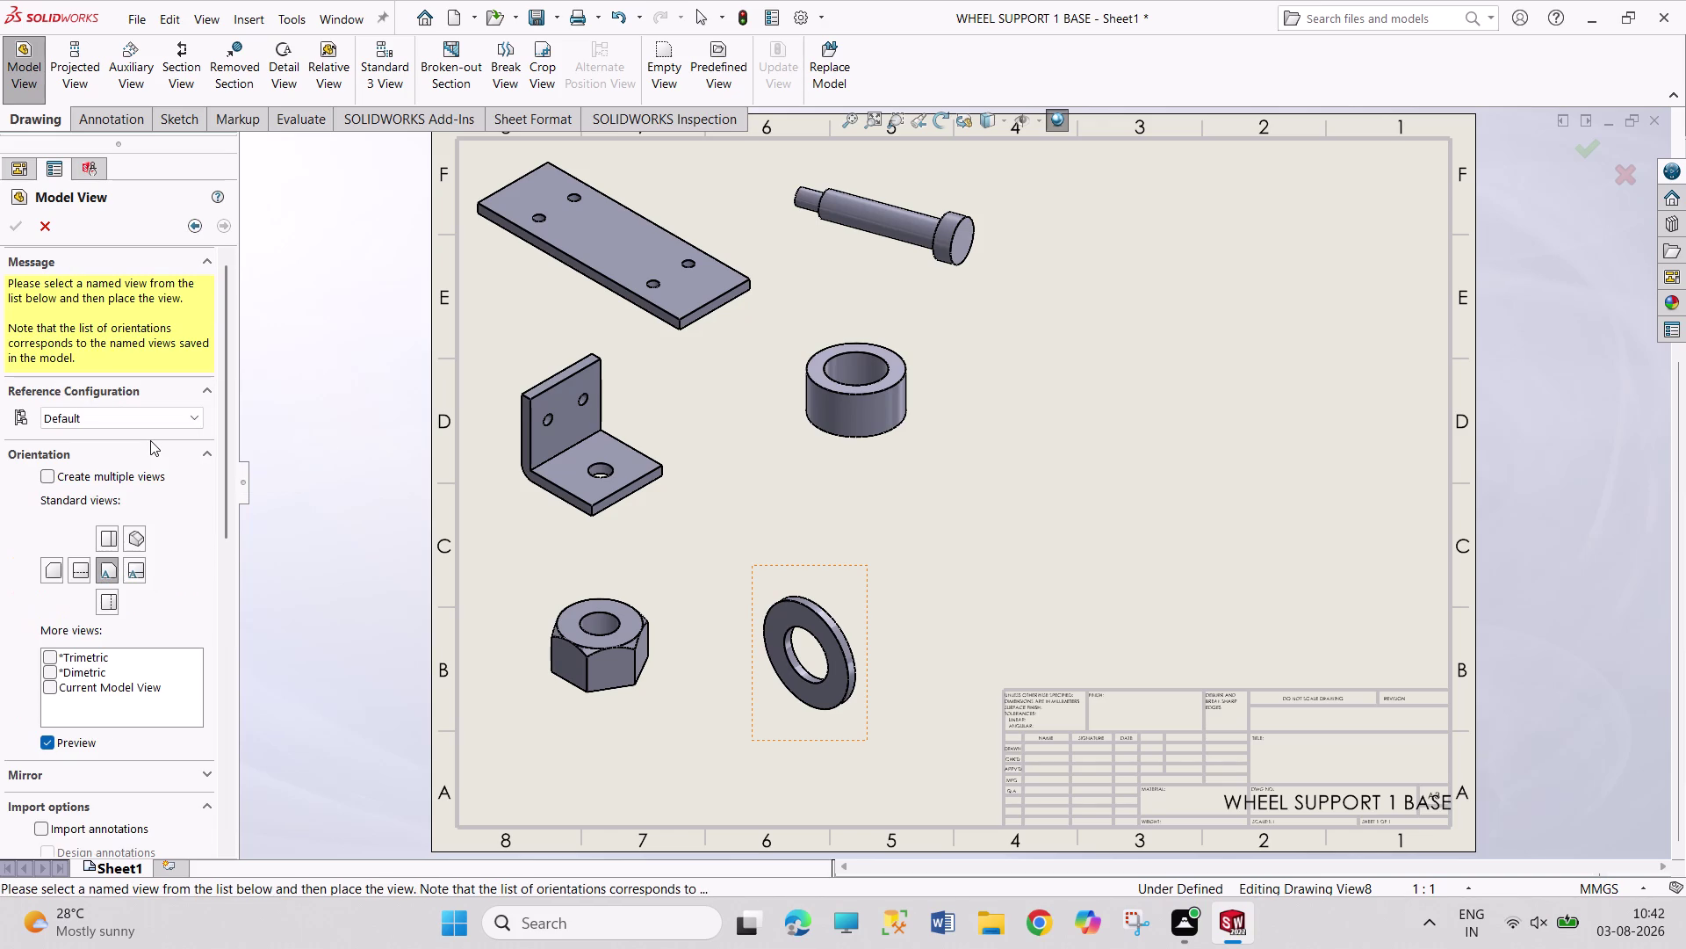
click(139, 533)
drag(229, 515, 235, 658)
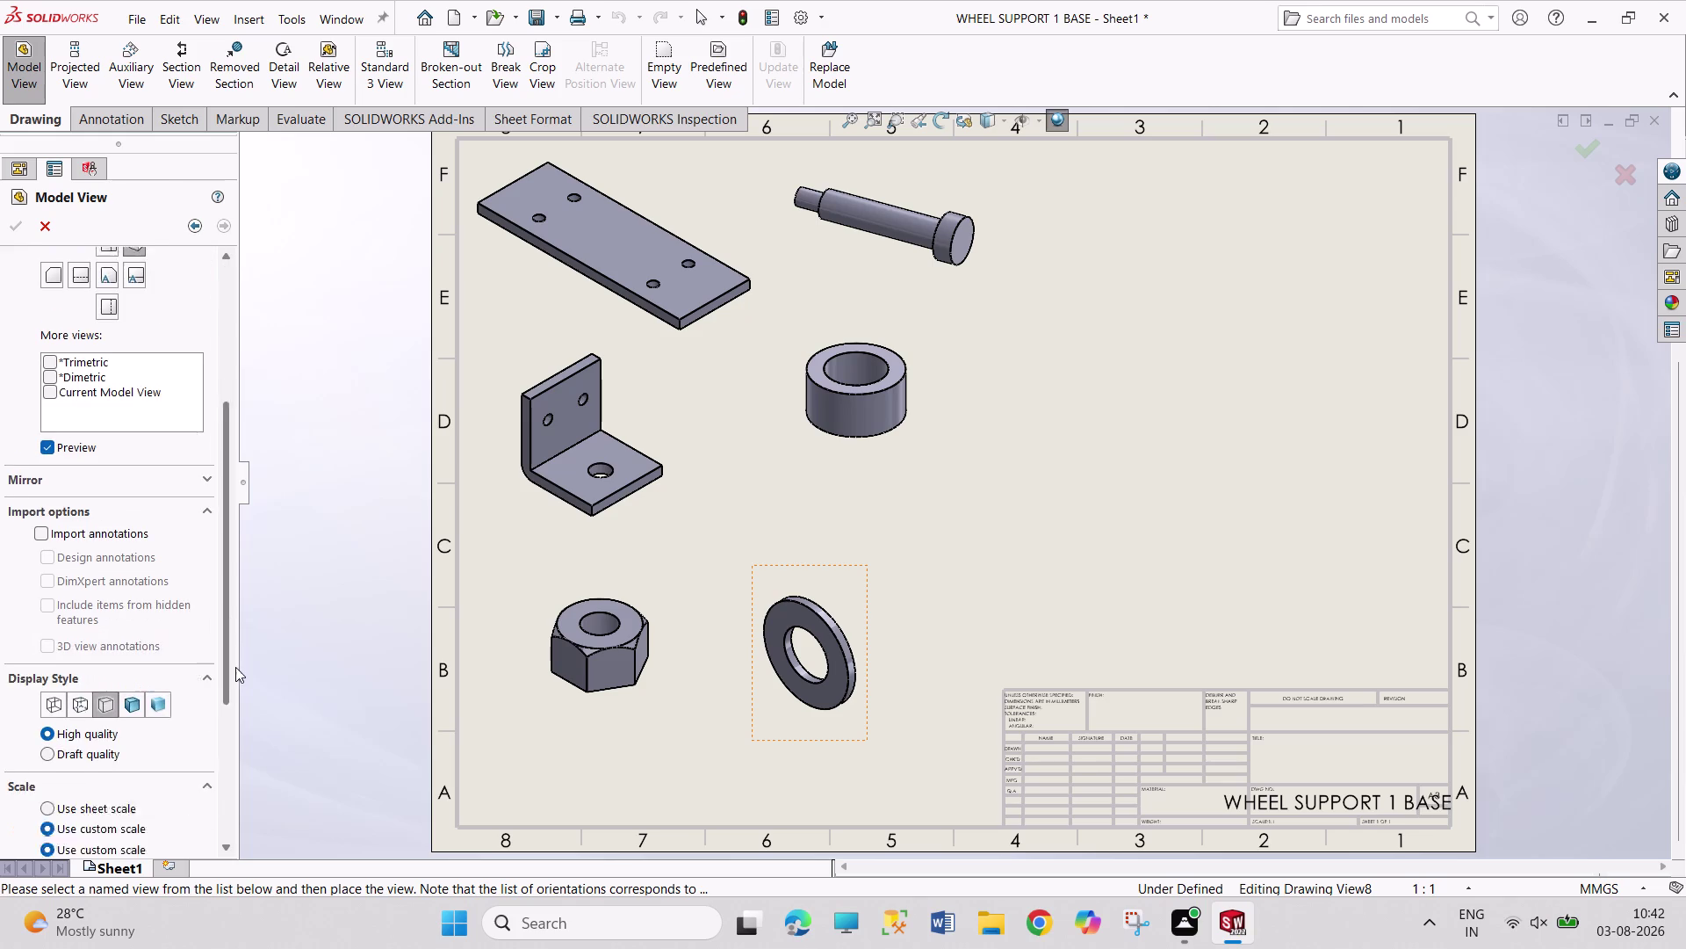
drag(236, 659, 234, 671)
click(141, 682)
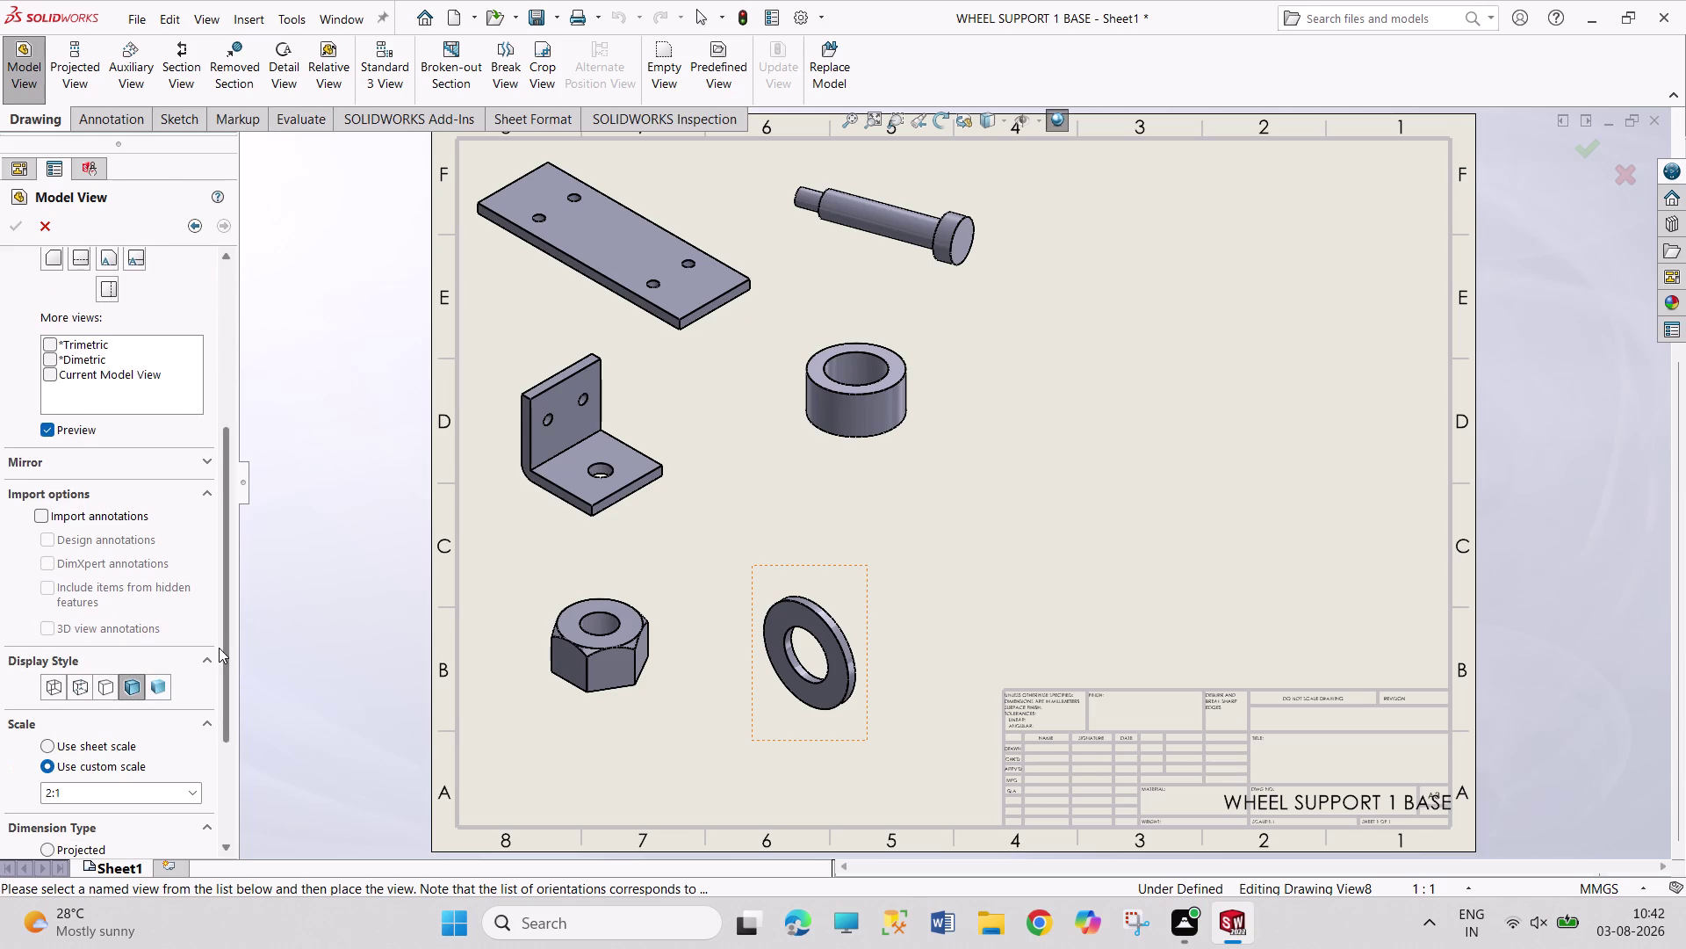
Give the wheel view an enlarged preset scale and place it right of the bush.
drag(218, 648, 220, 694)
click(200, 707)
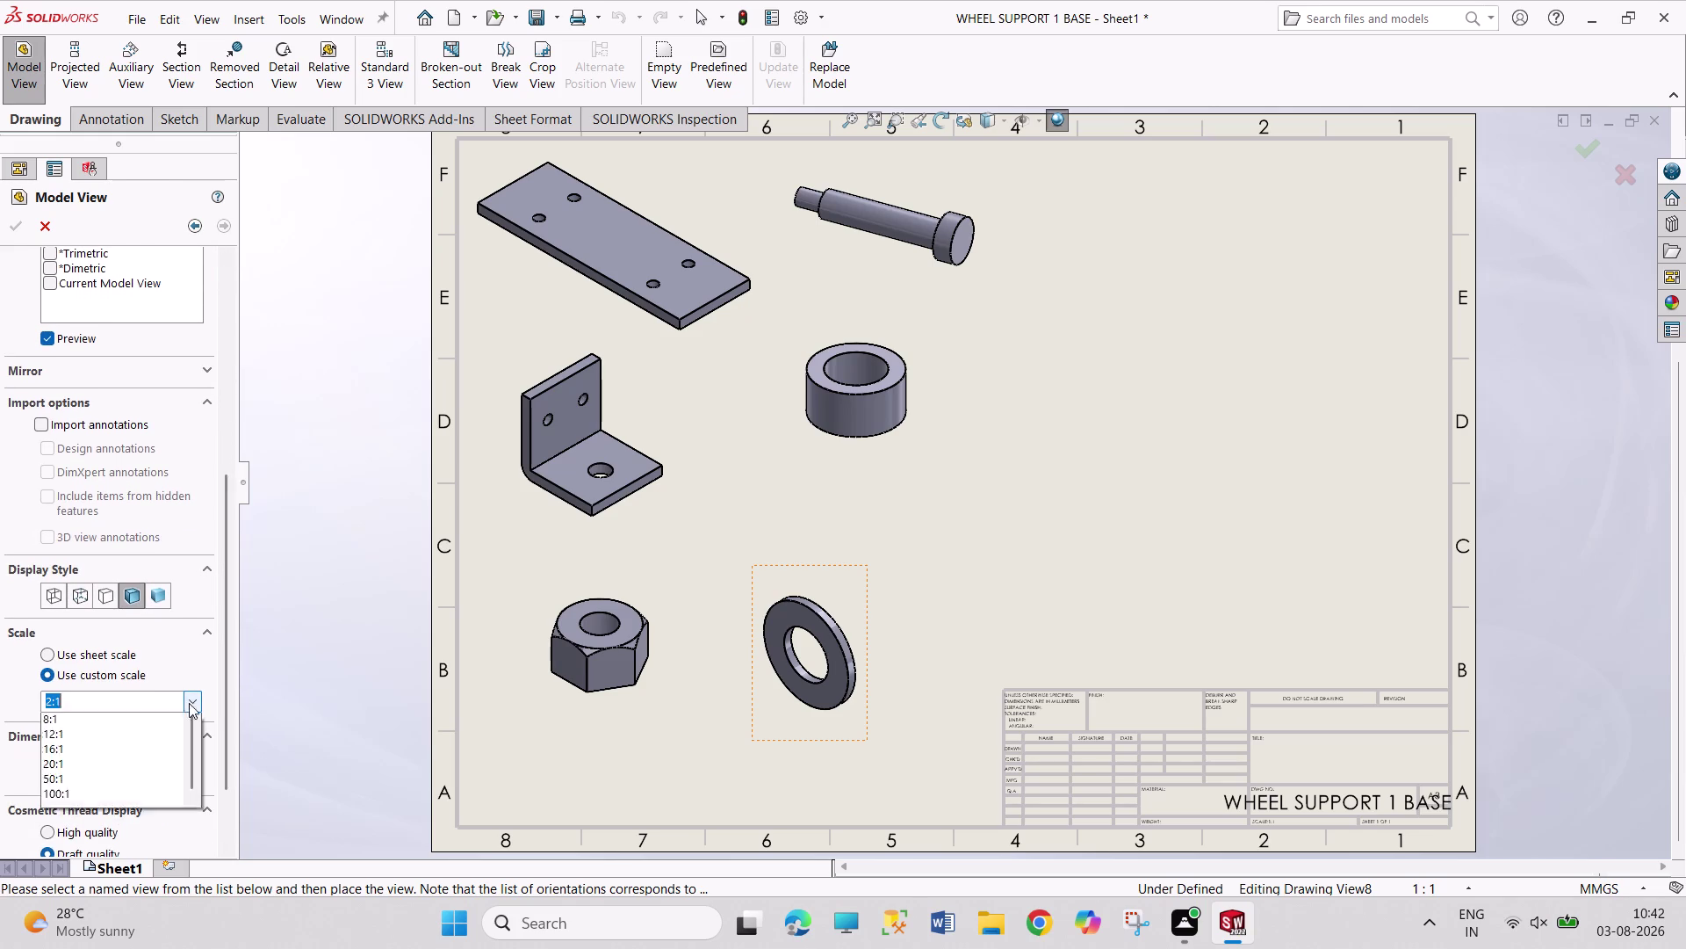
click(87, 813)
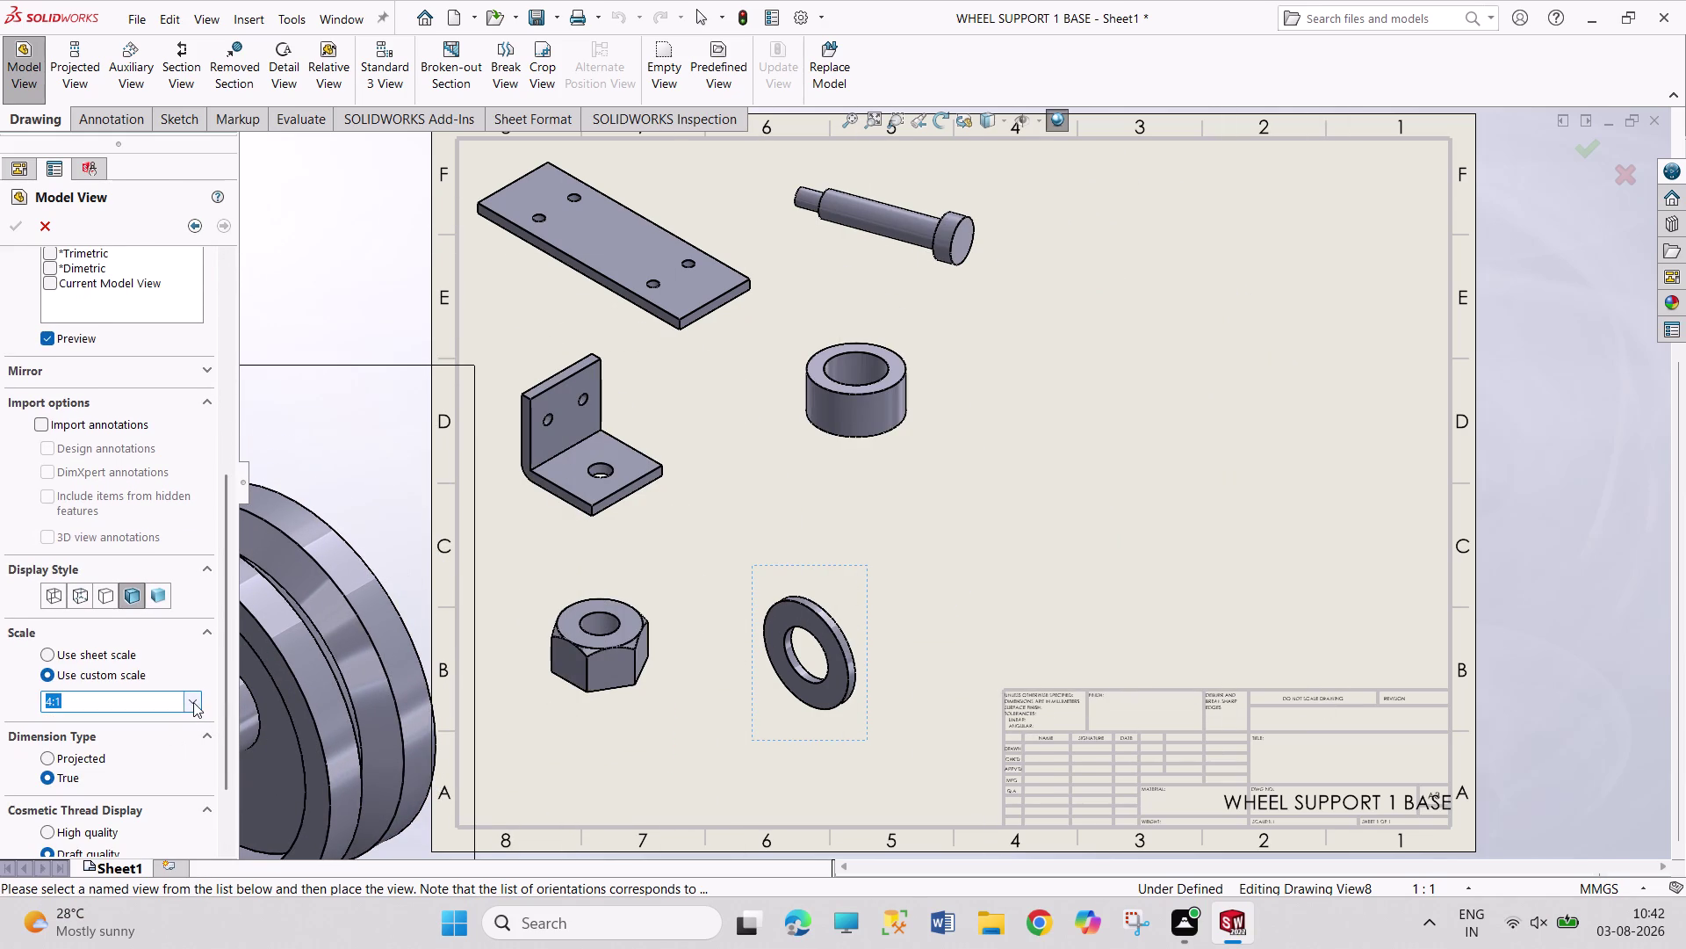
click(193, 702)
click(83, 791)
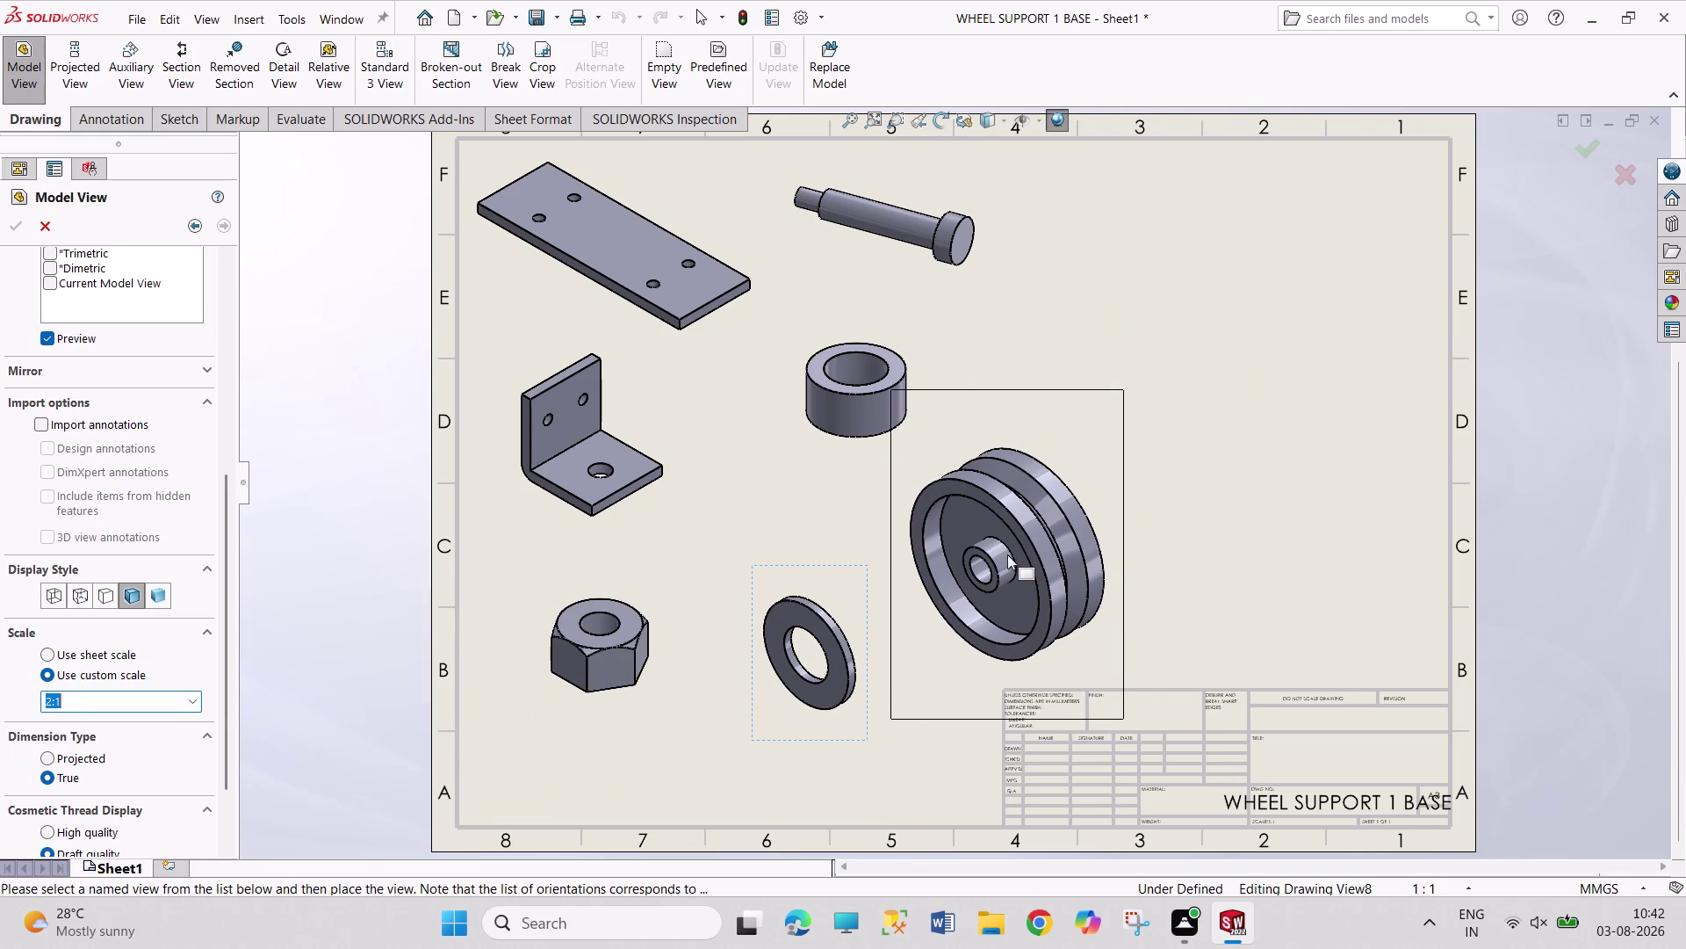
click(1007, 554)
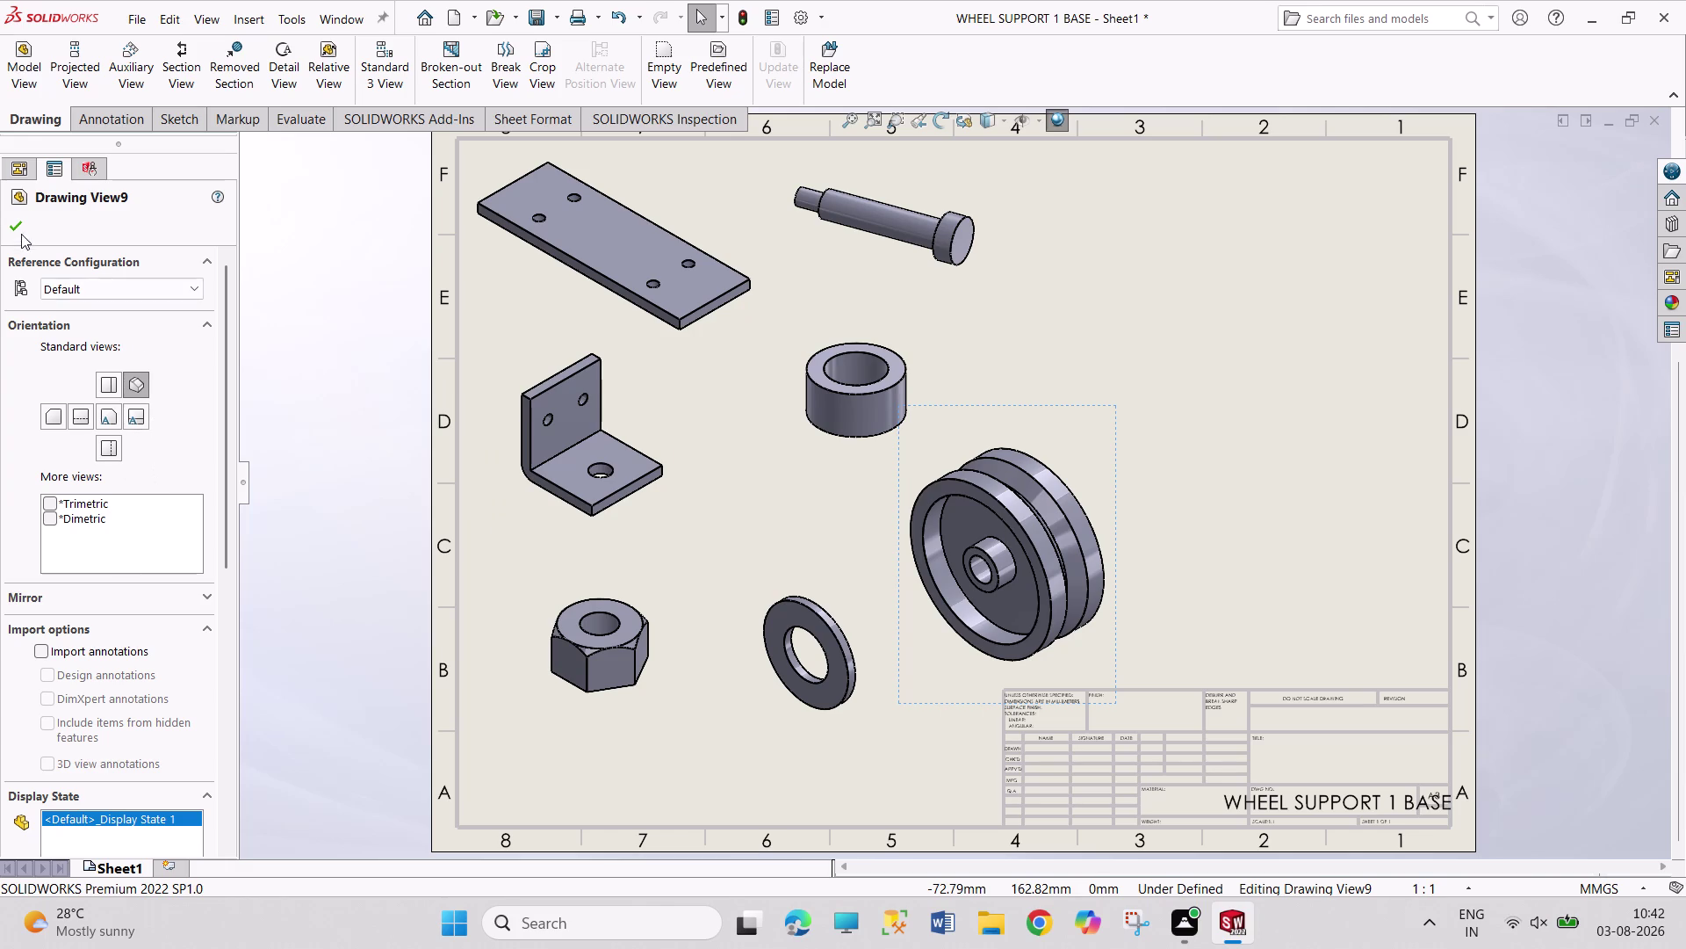
click(16, 222)
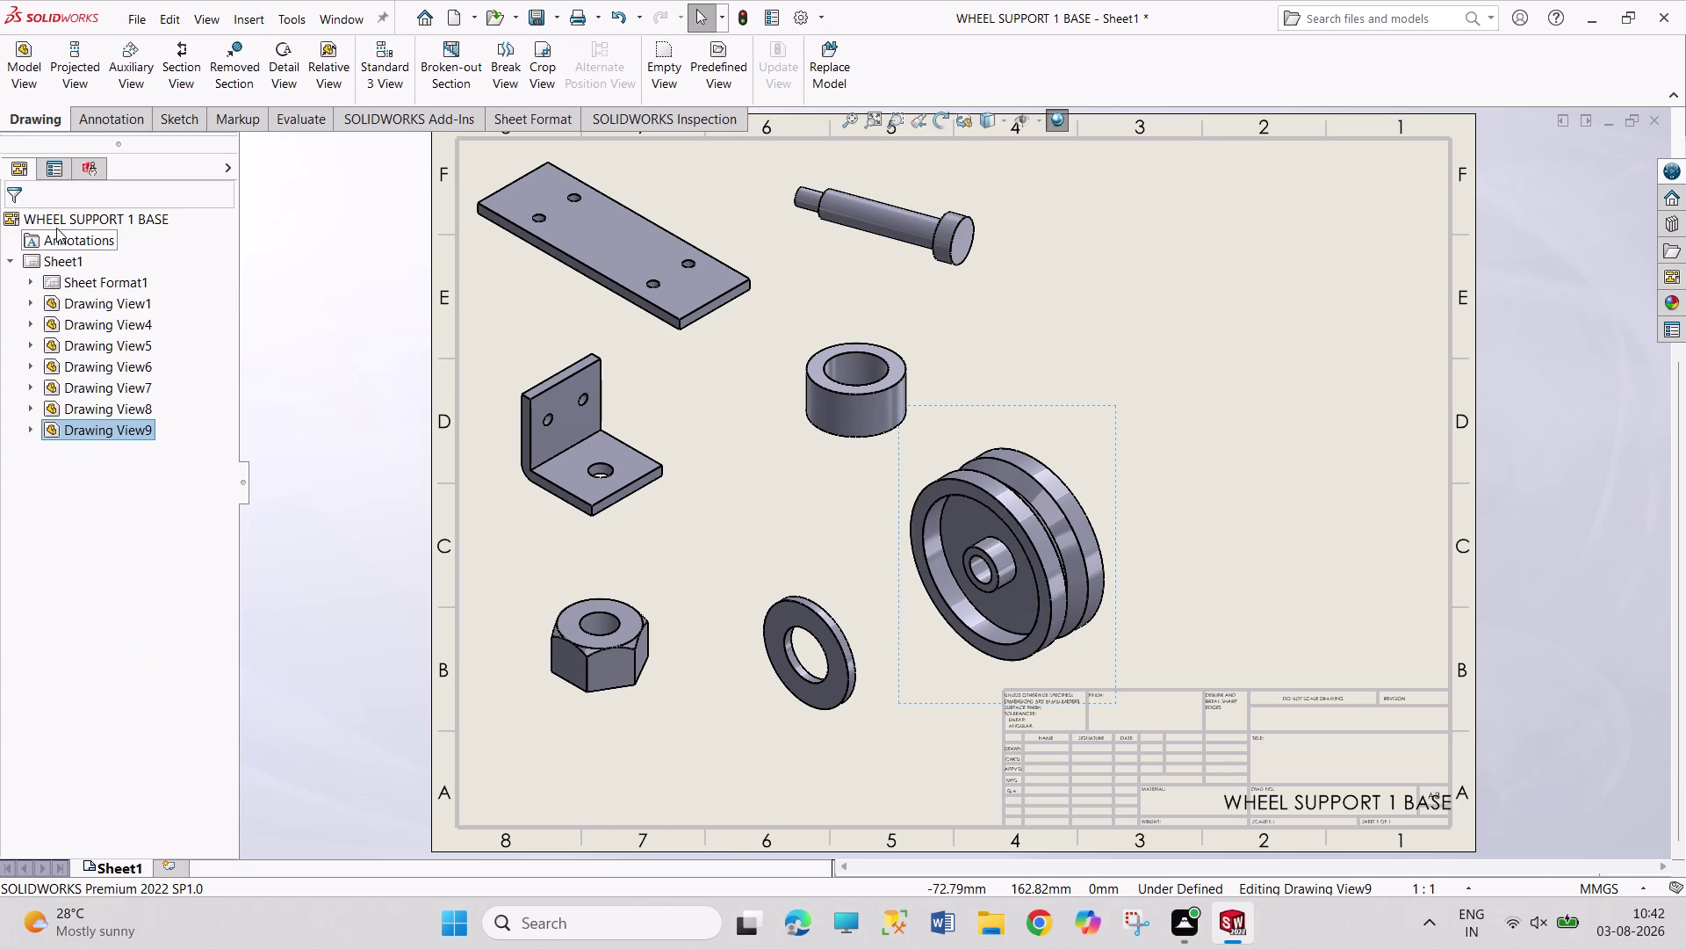
Start a shaded-with-edges isometric view of the wheel-support assembly.
click(26, 67)
scroll(up, 3)
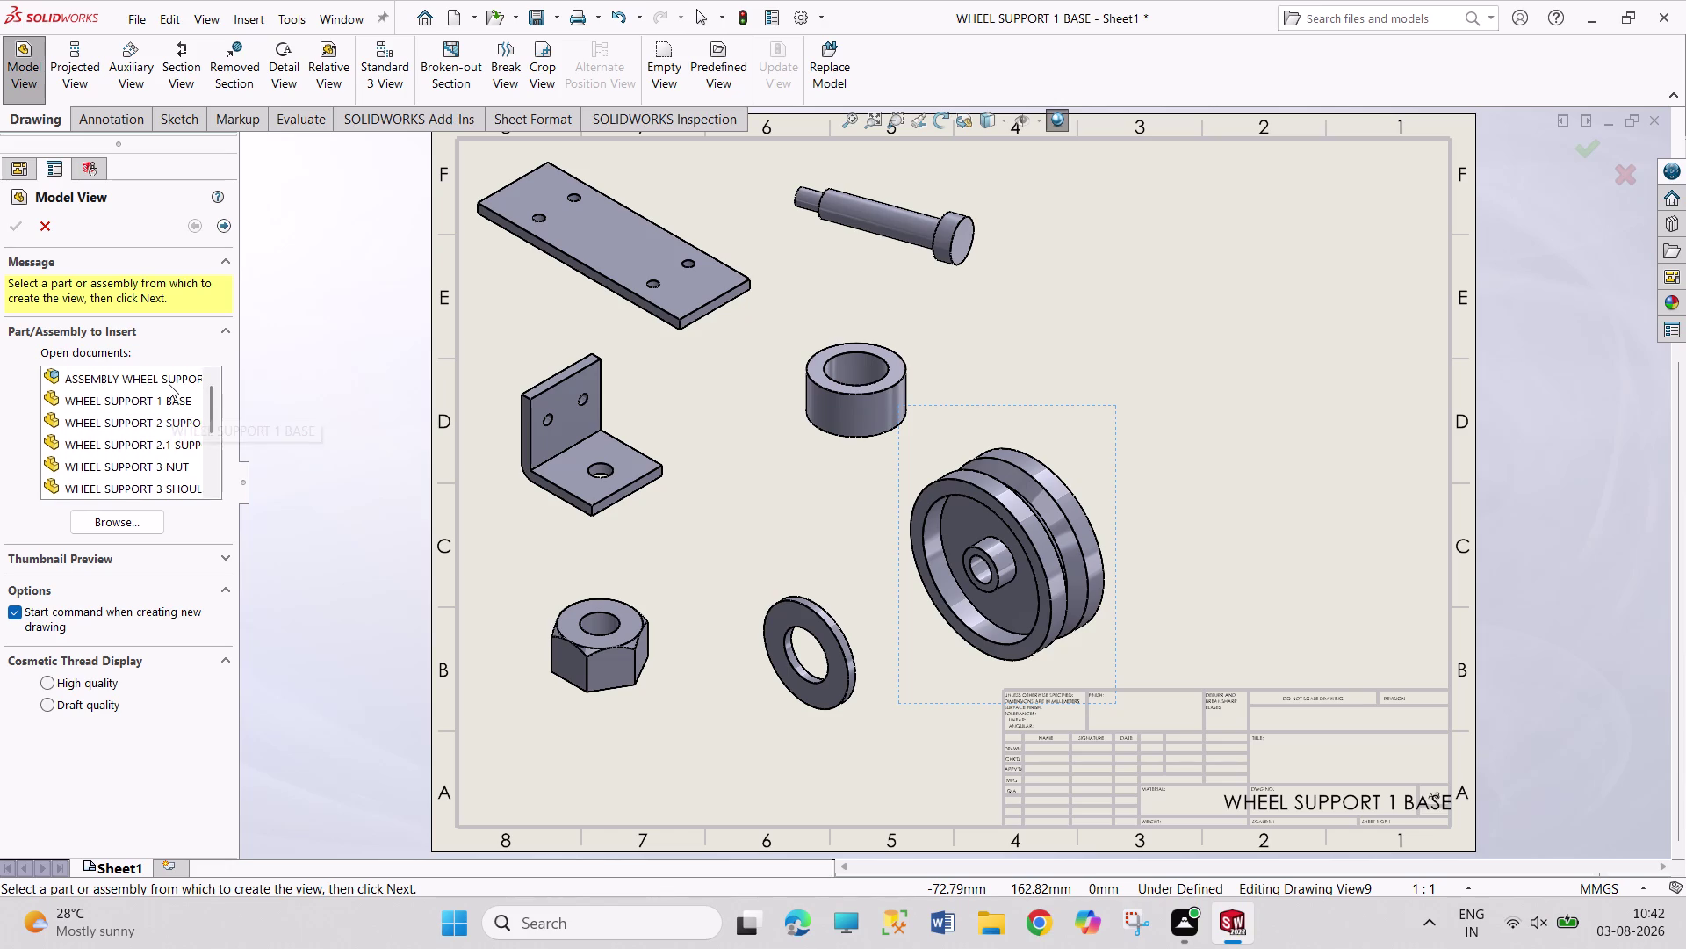
scroll(up, 3)
click(169, 381)
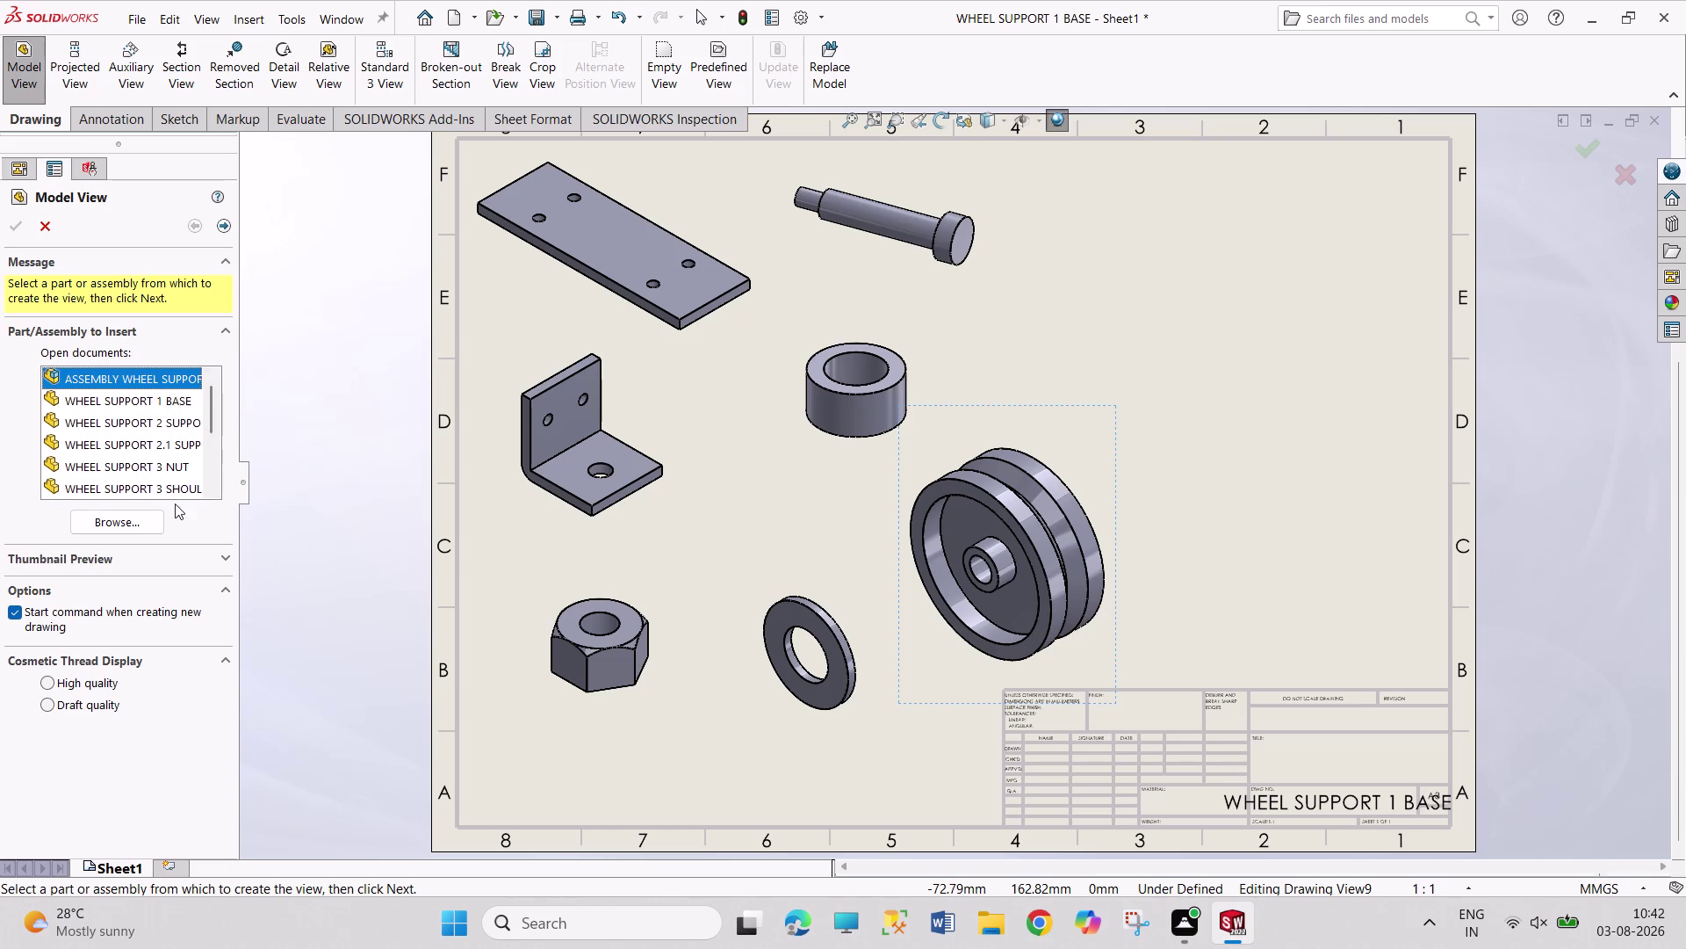
double_click(165, 376)
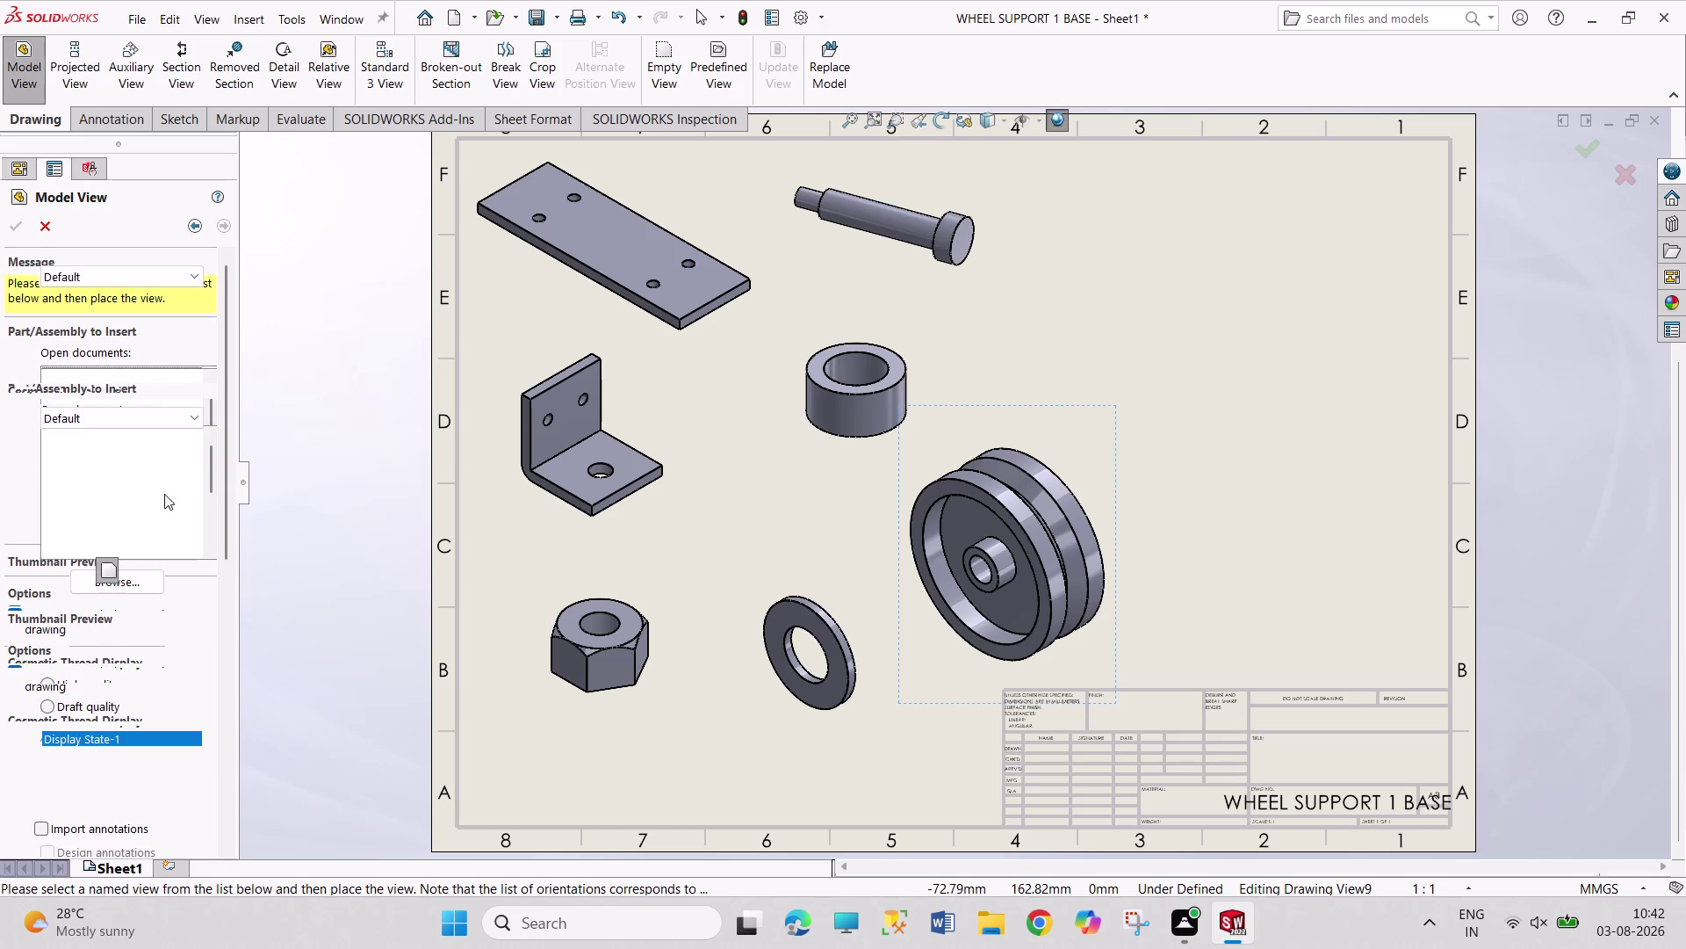
click(135, 531)
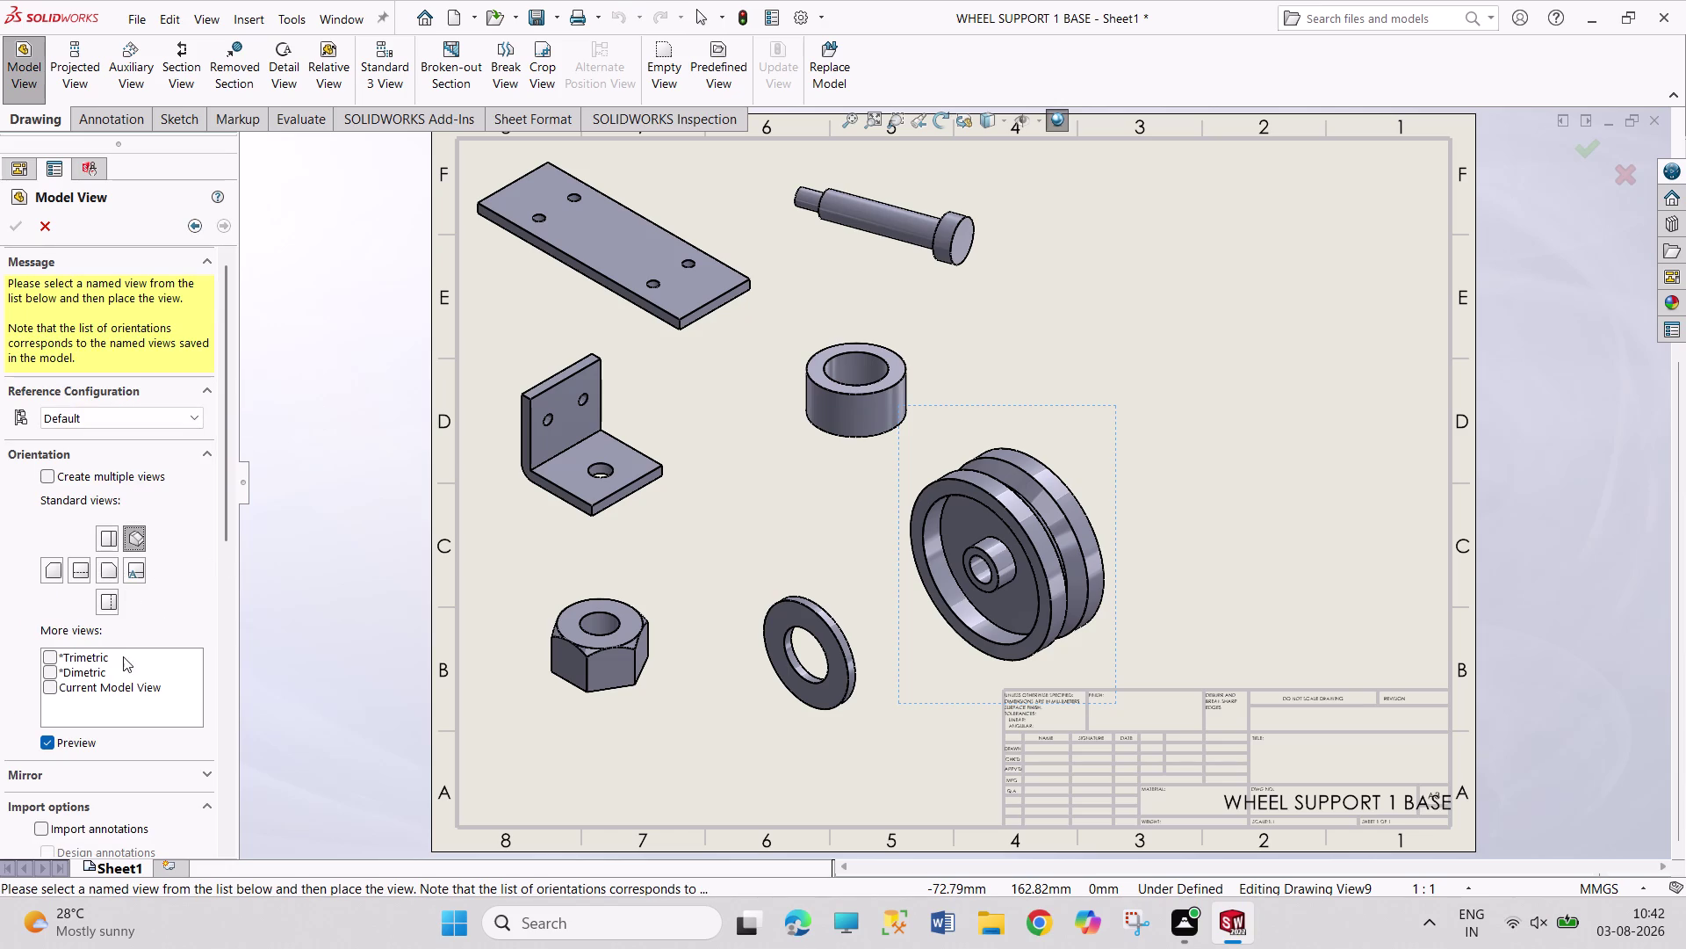
drag(225, 528, 222, 677)
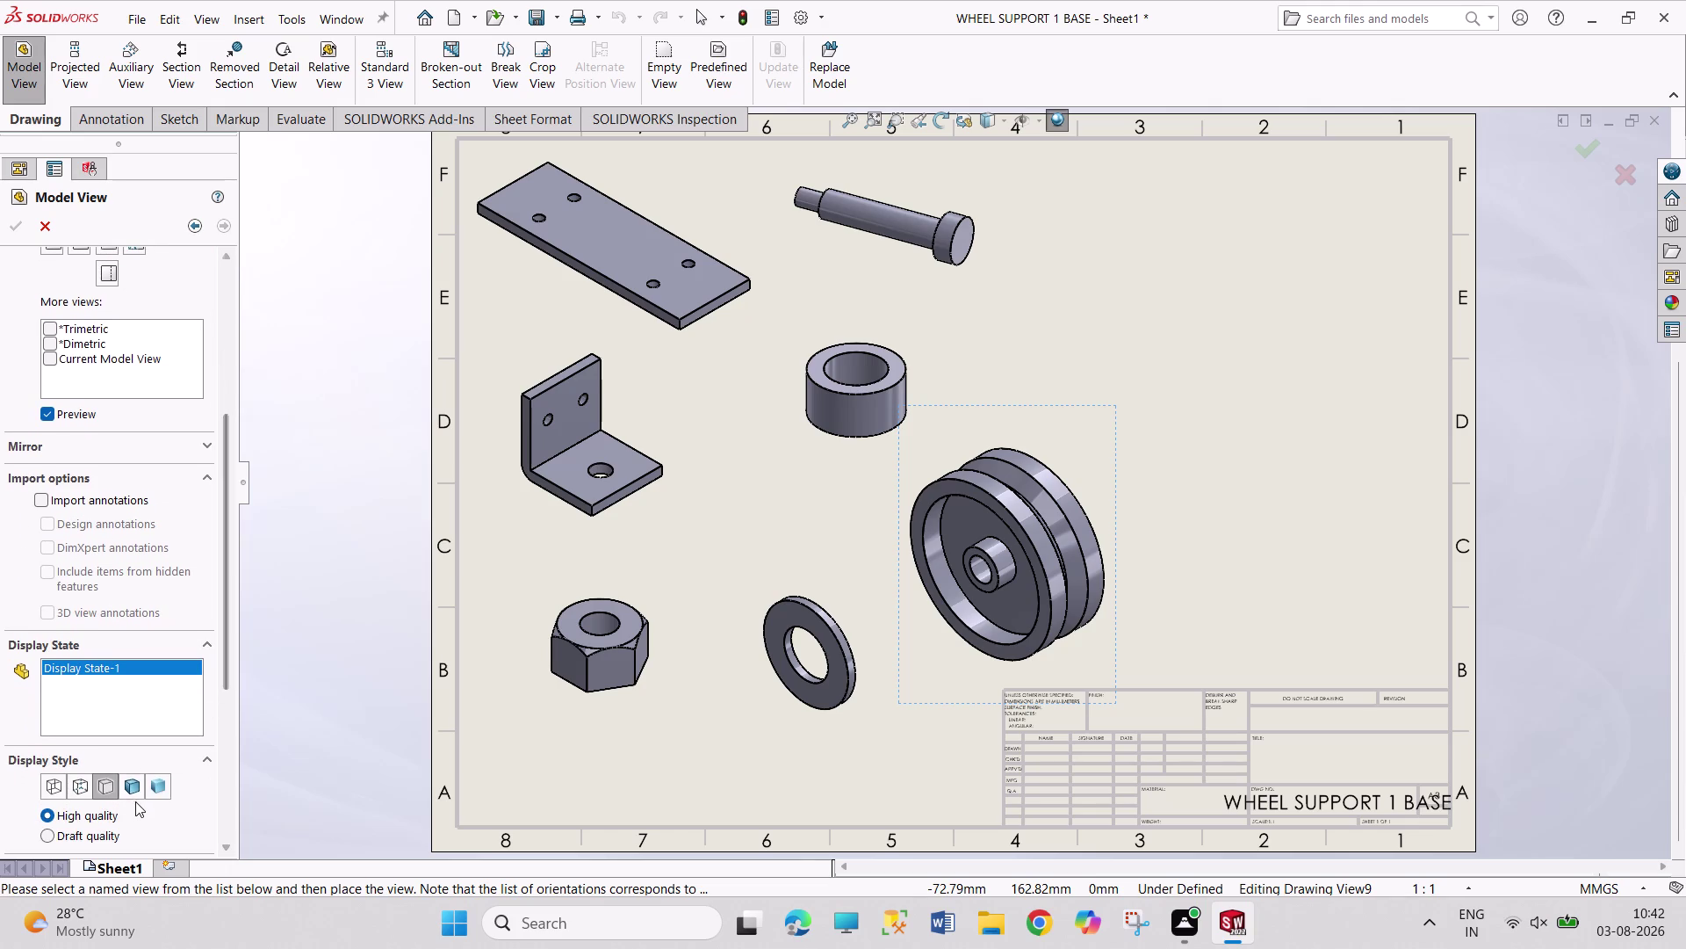
click(134, 797)
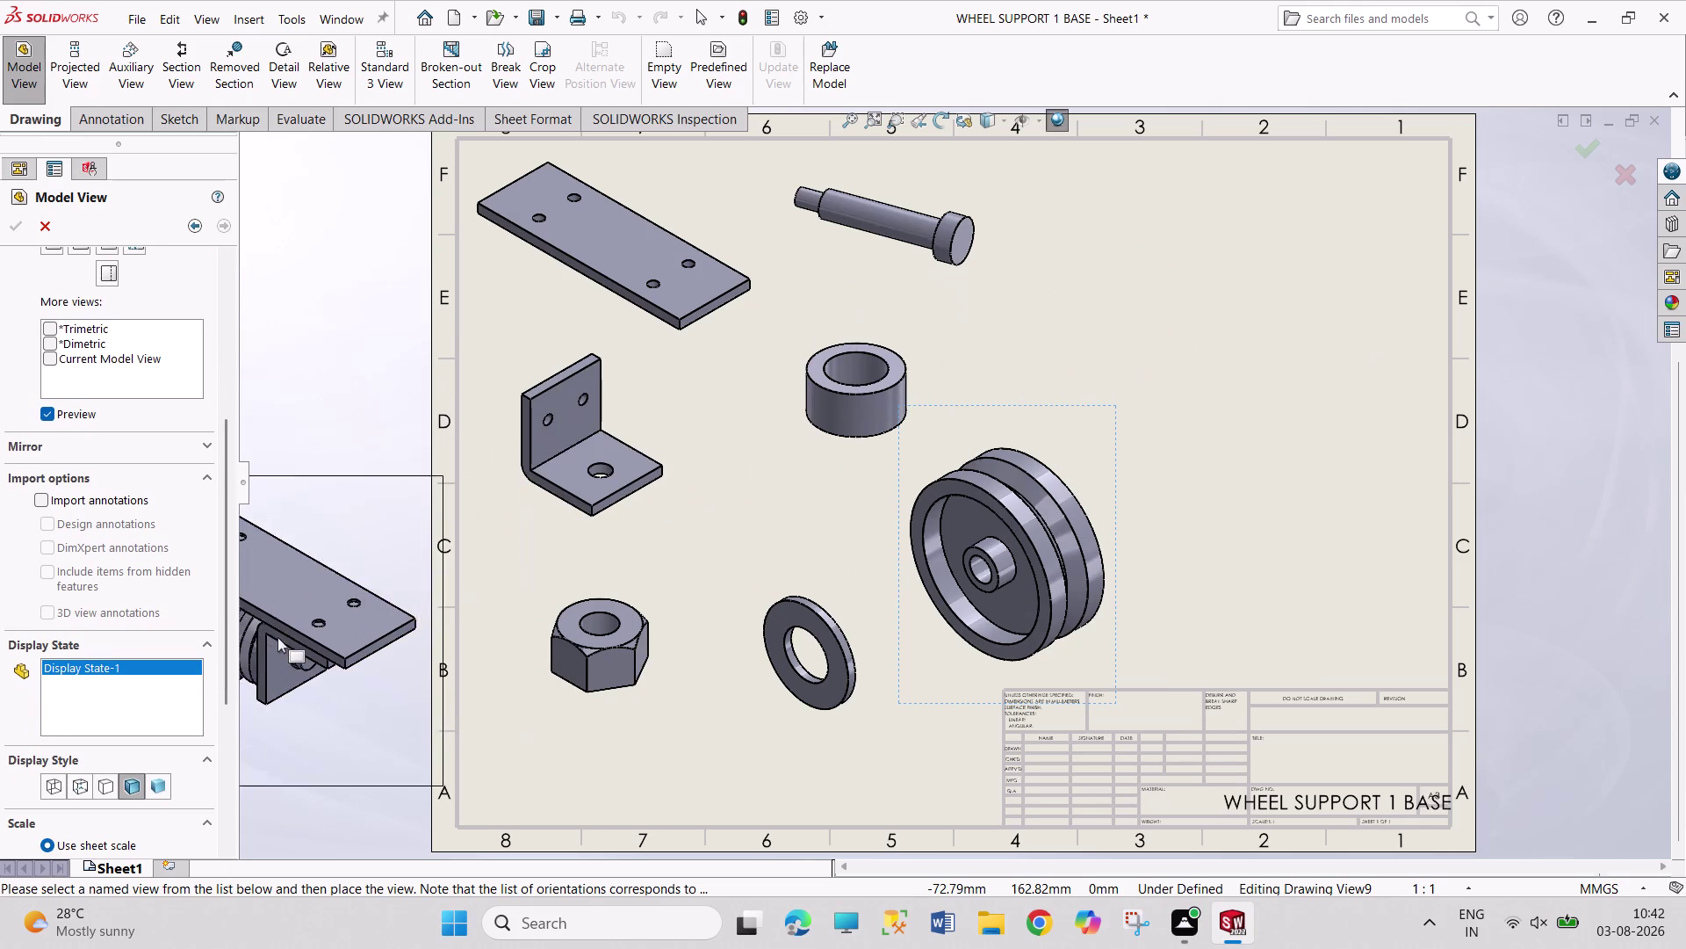
Set a smaller custom scale for the assembly view and place it near the right edge.
drag(223, 656, 232, 861)
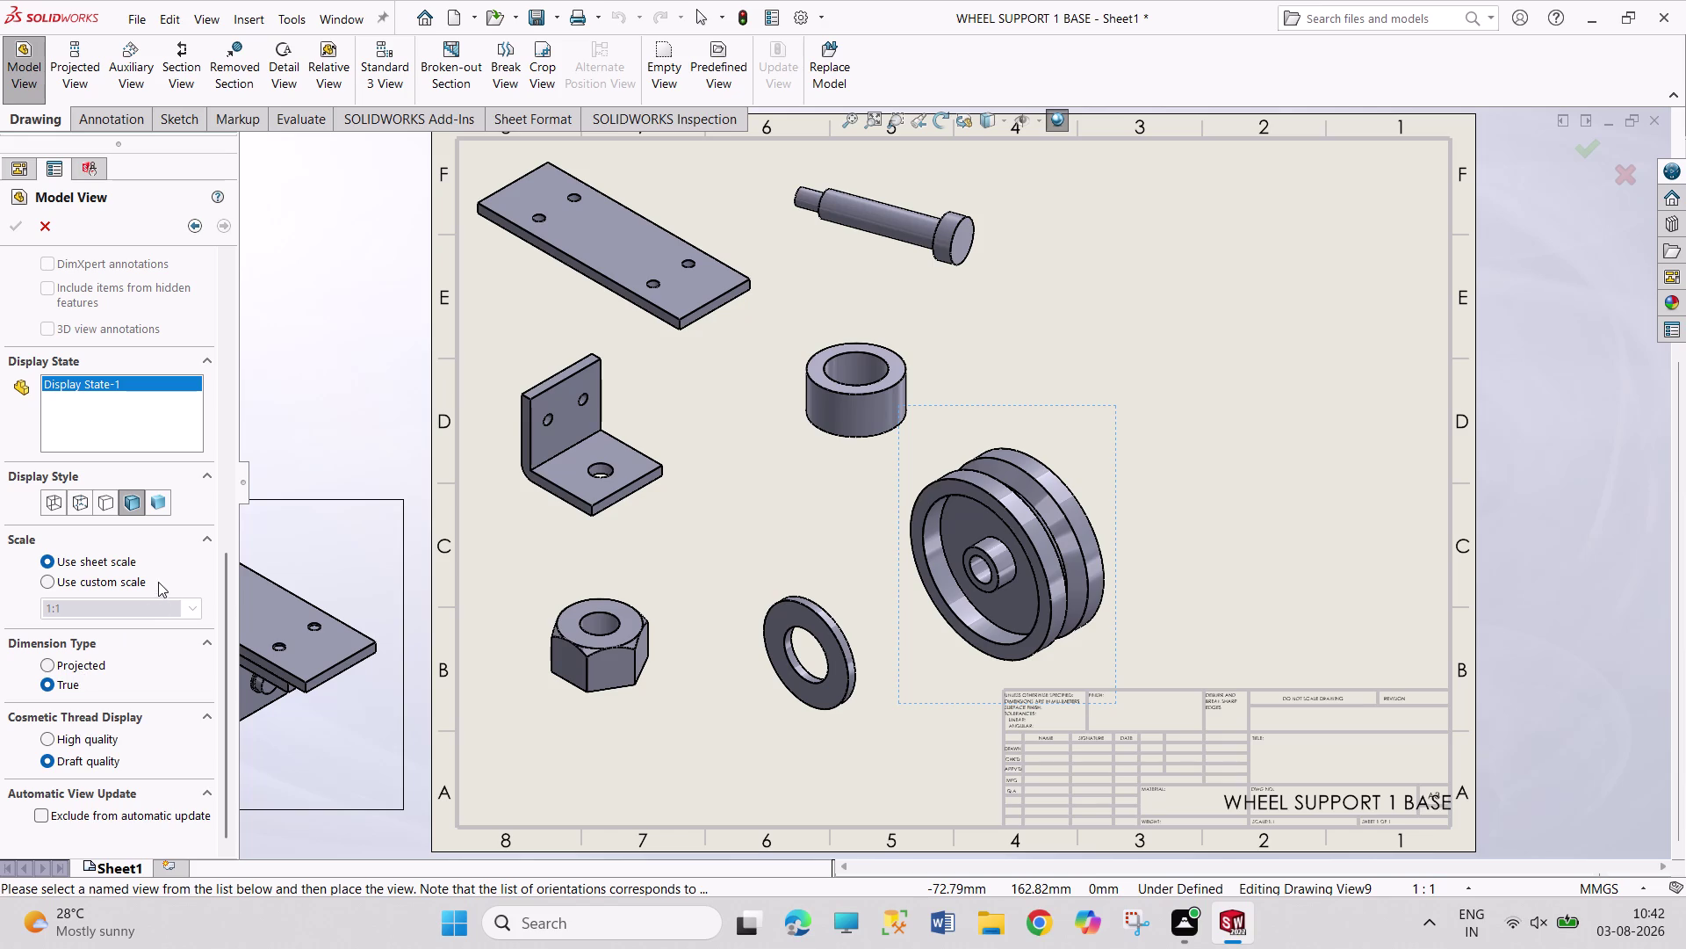
click(101, 578)
click(193, 610)
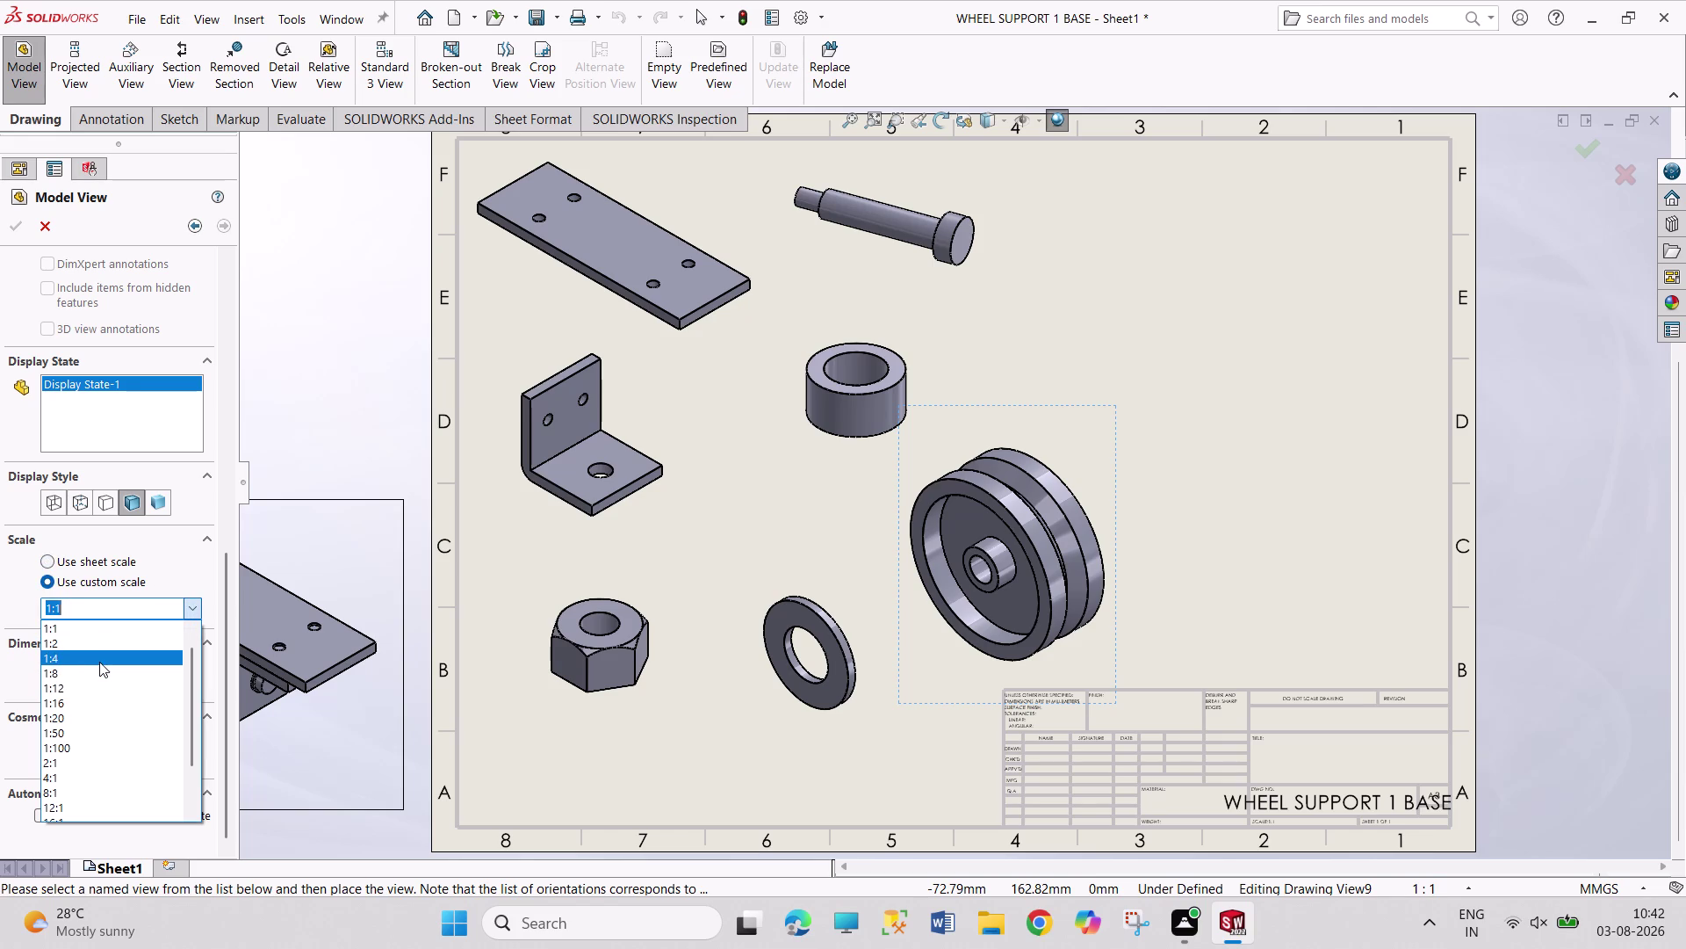
click(100, 770)
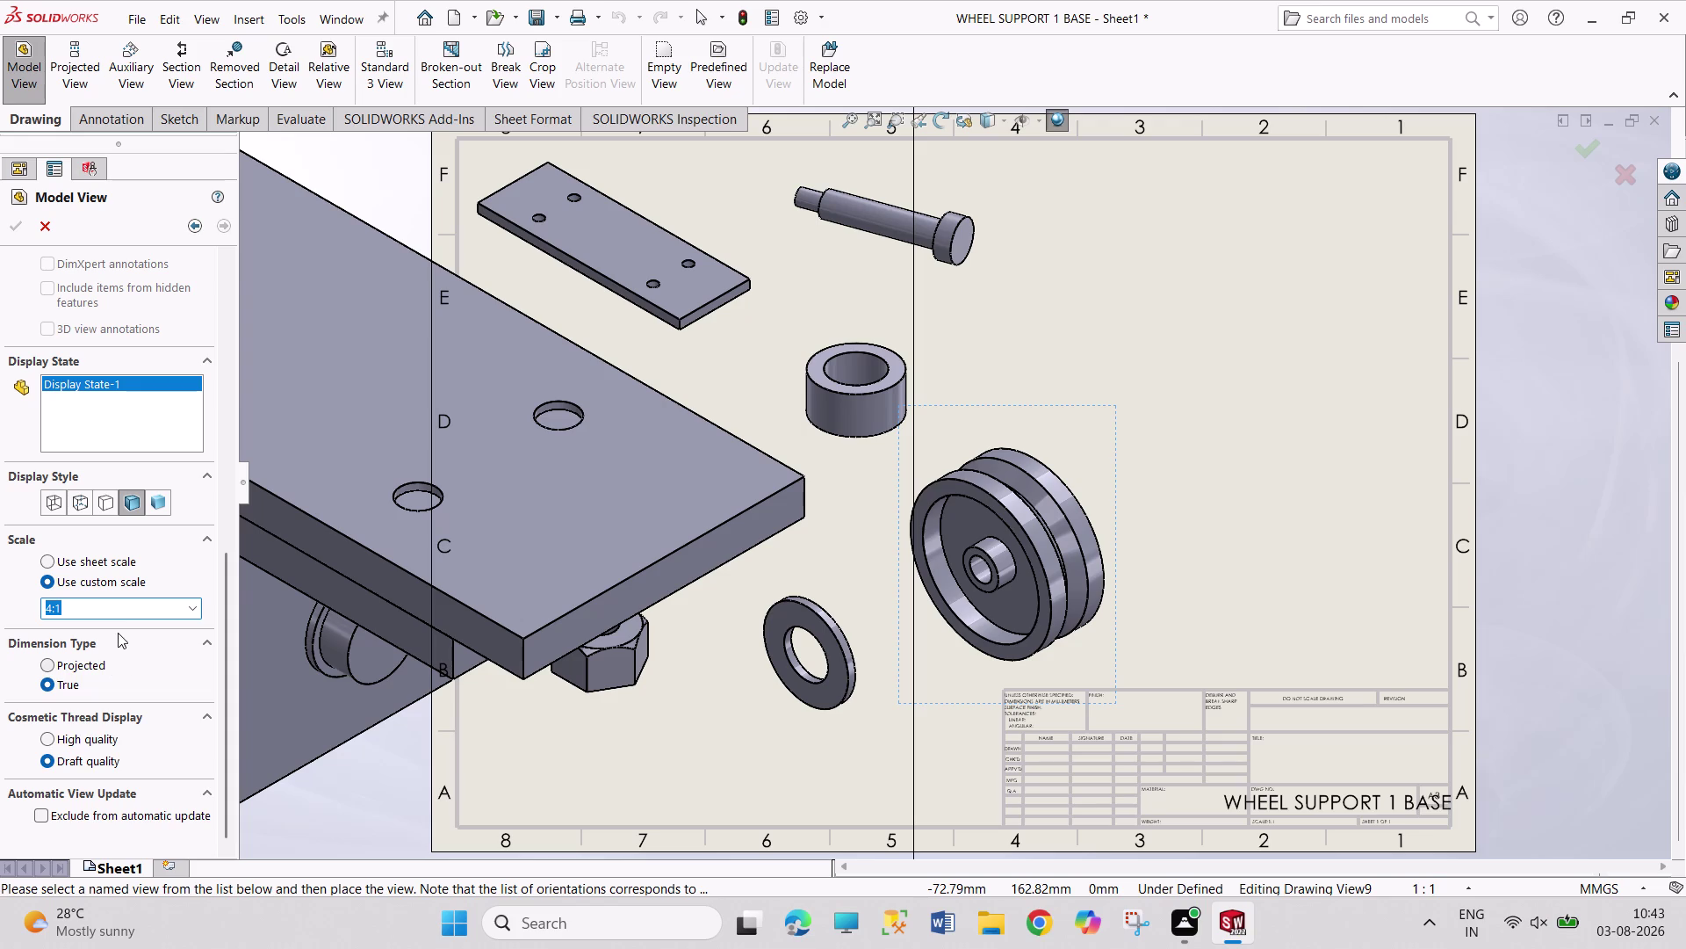
click(191, 615)
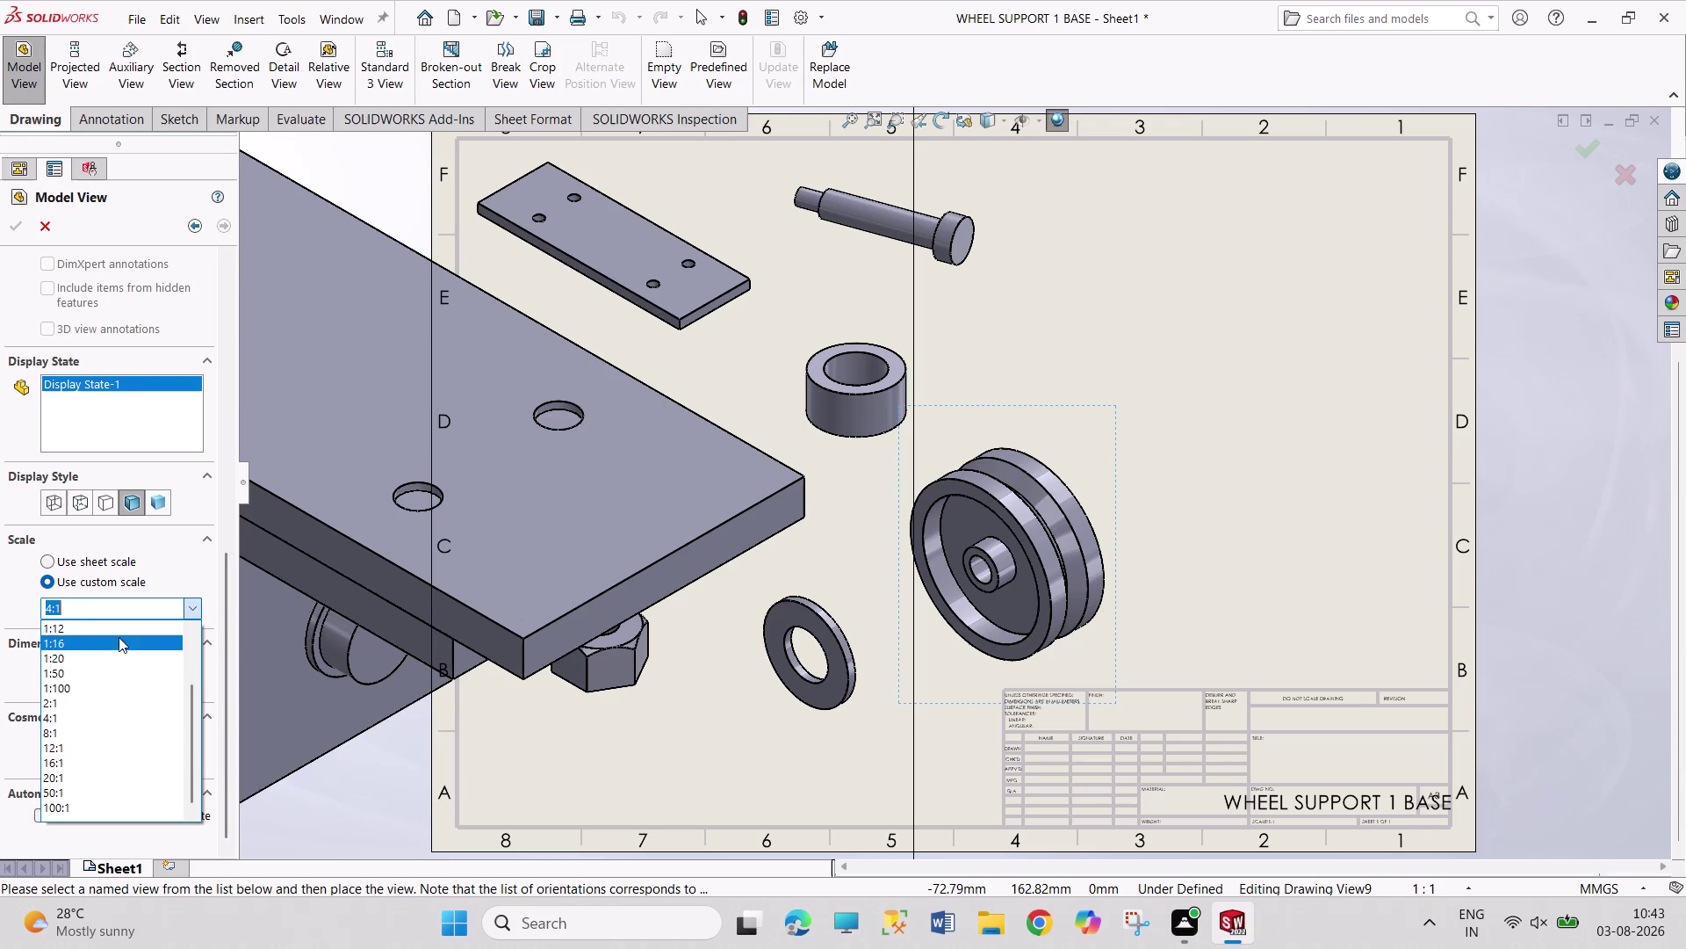
scroll(up, 3)
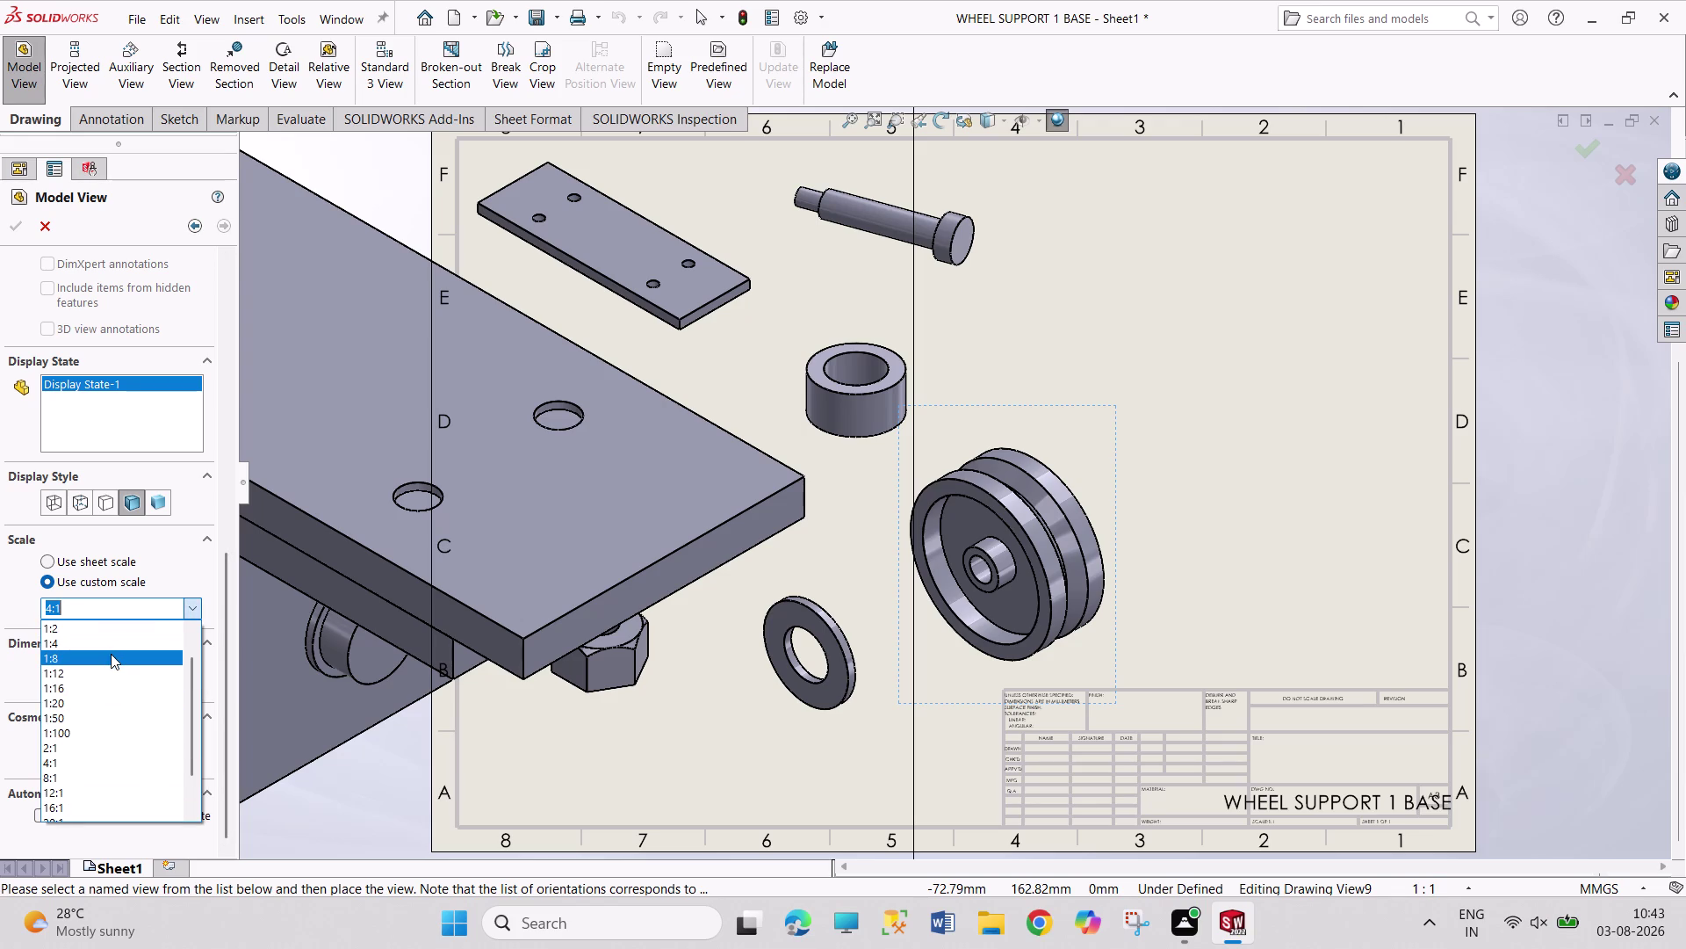
scroll(up, 3)
click(111, 648)
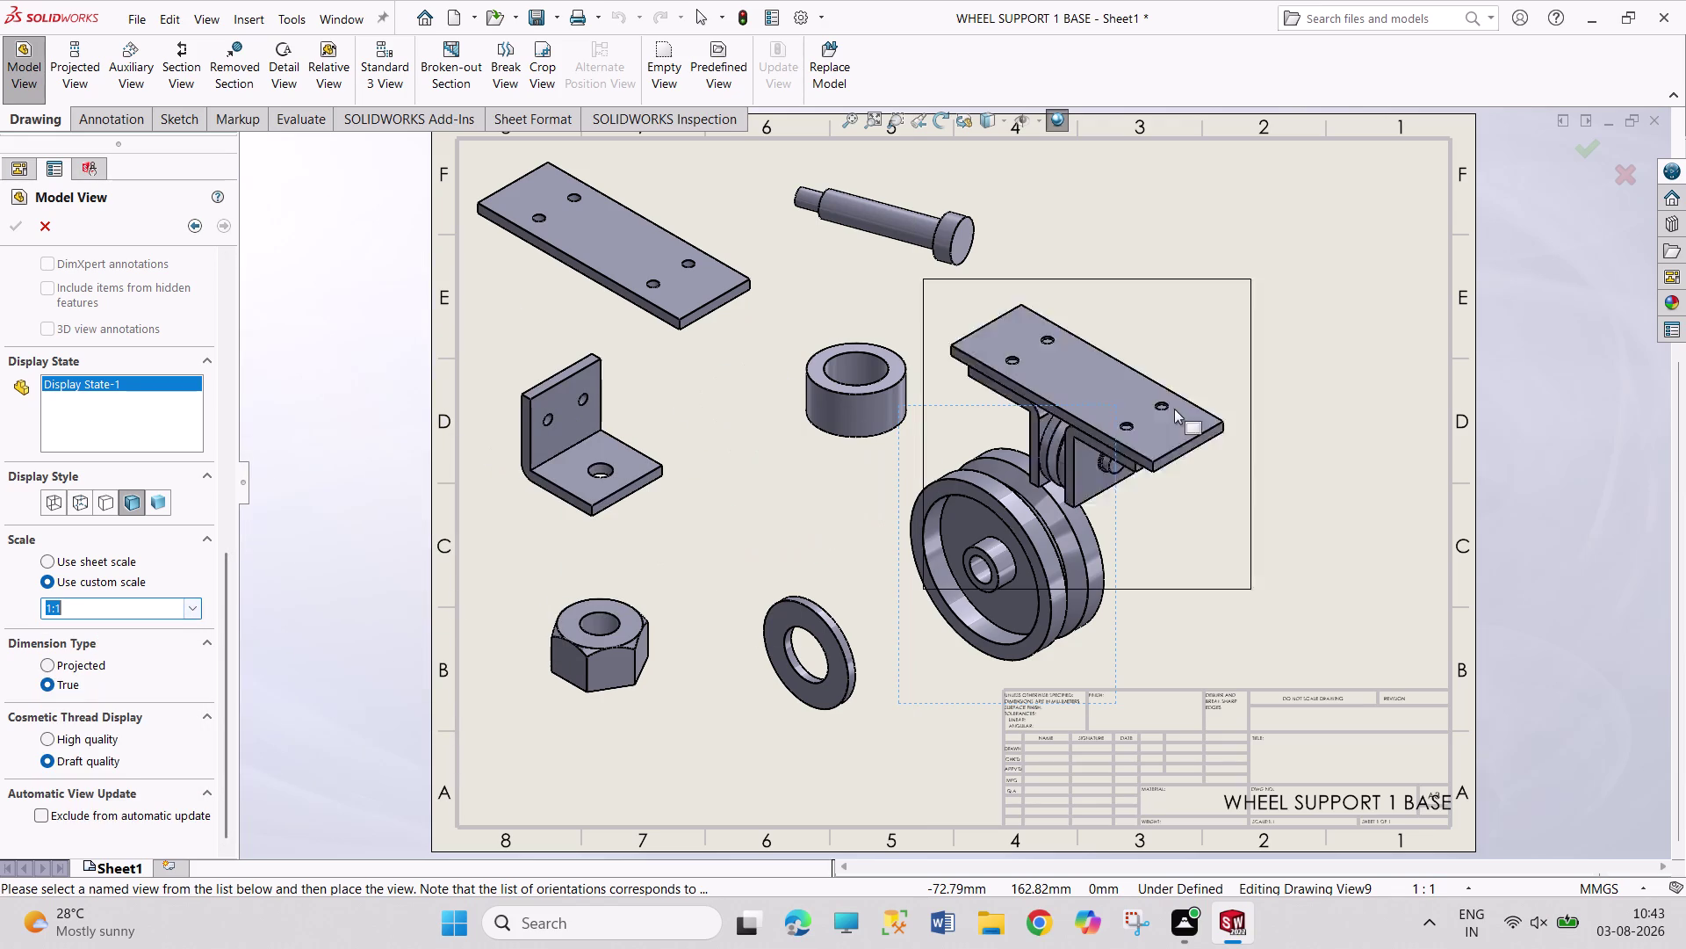
click(1306, 541)
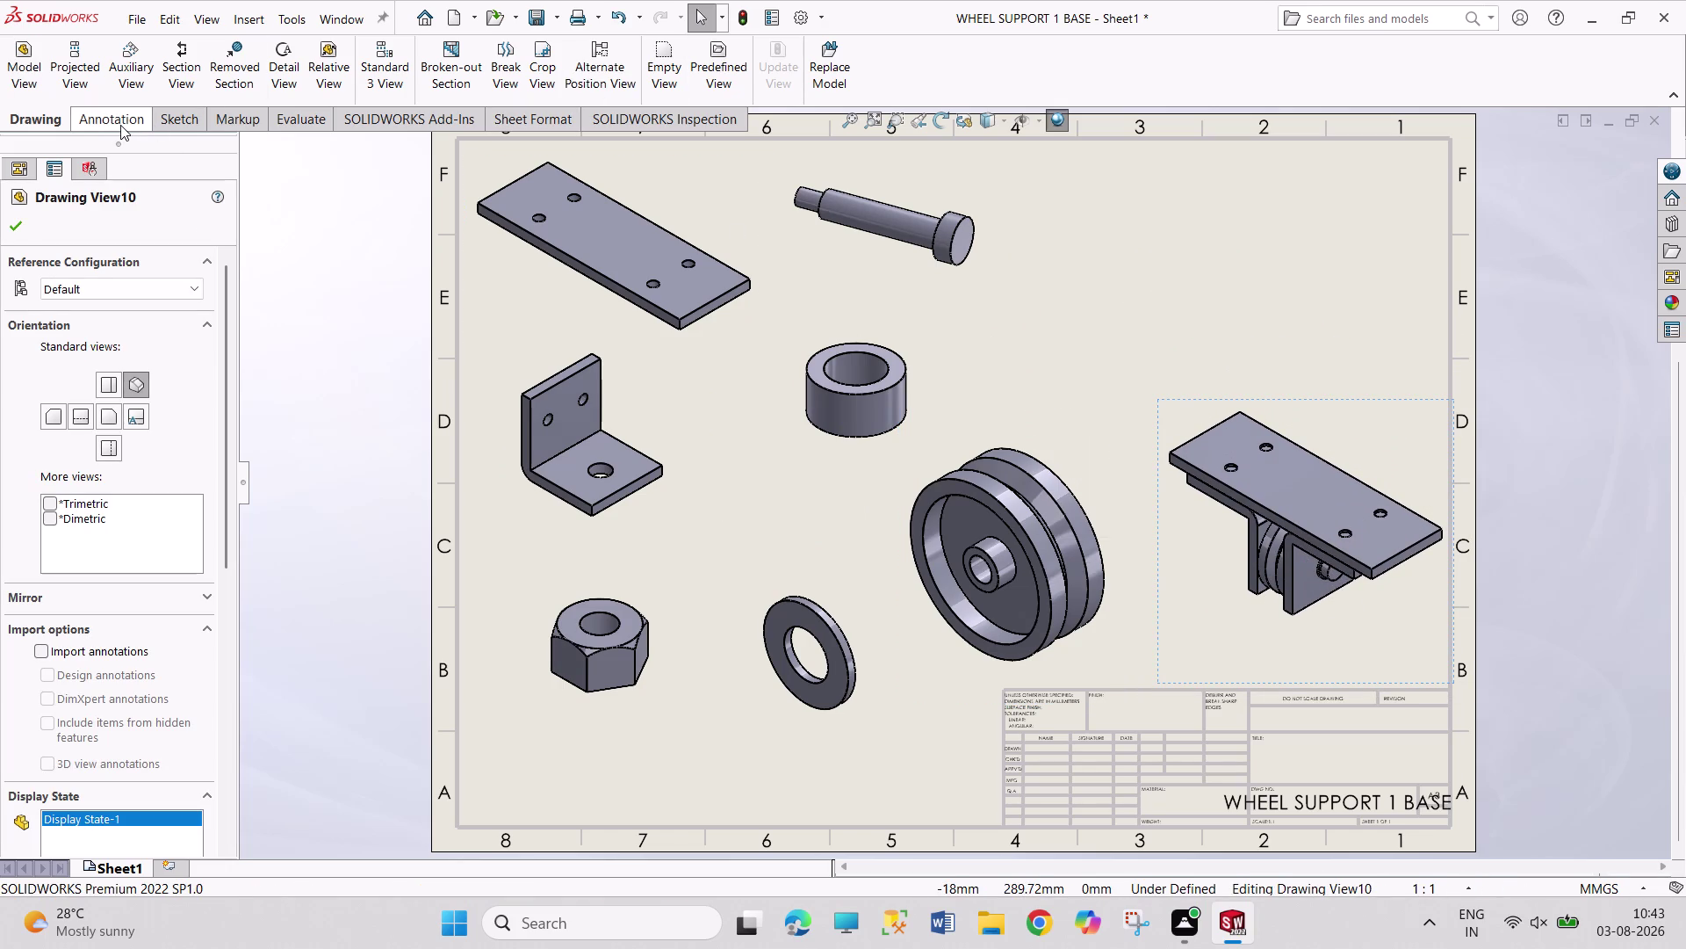
click(294, 126)
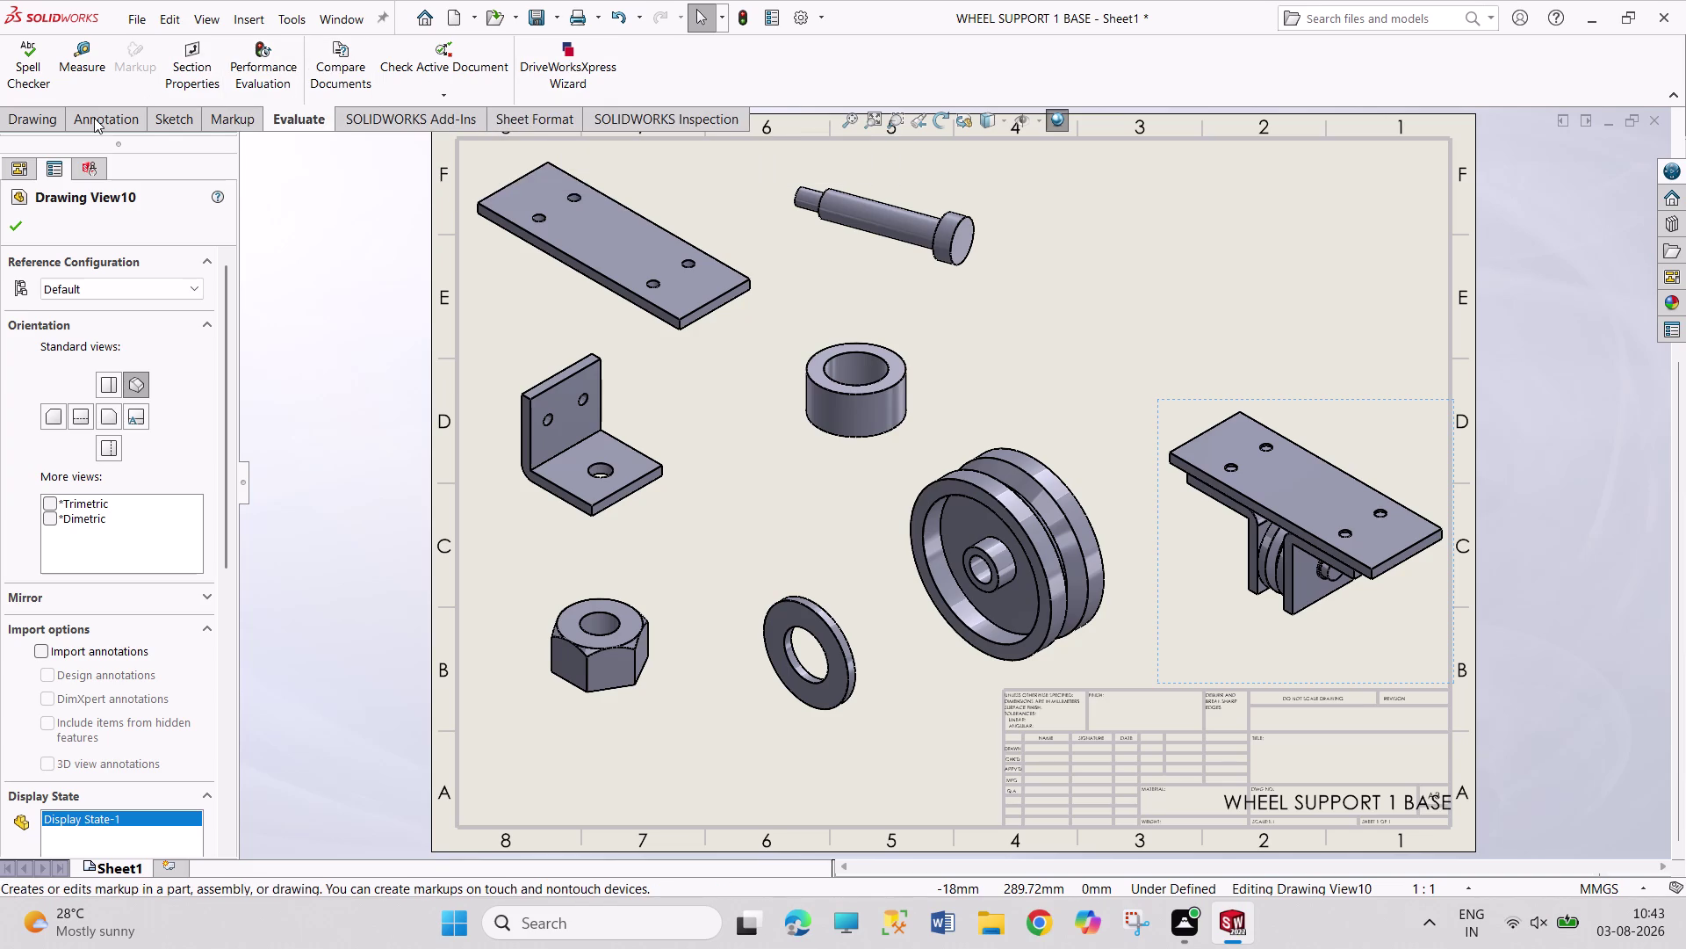
Shift the assembly view slightly up and left, then switch it to Top orientation.
click(94, 117)
click(48, 116)
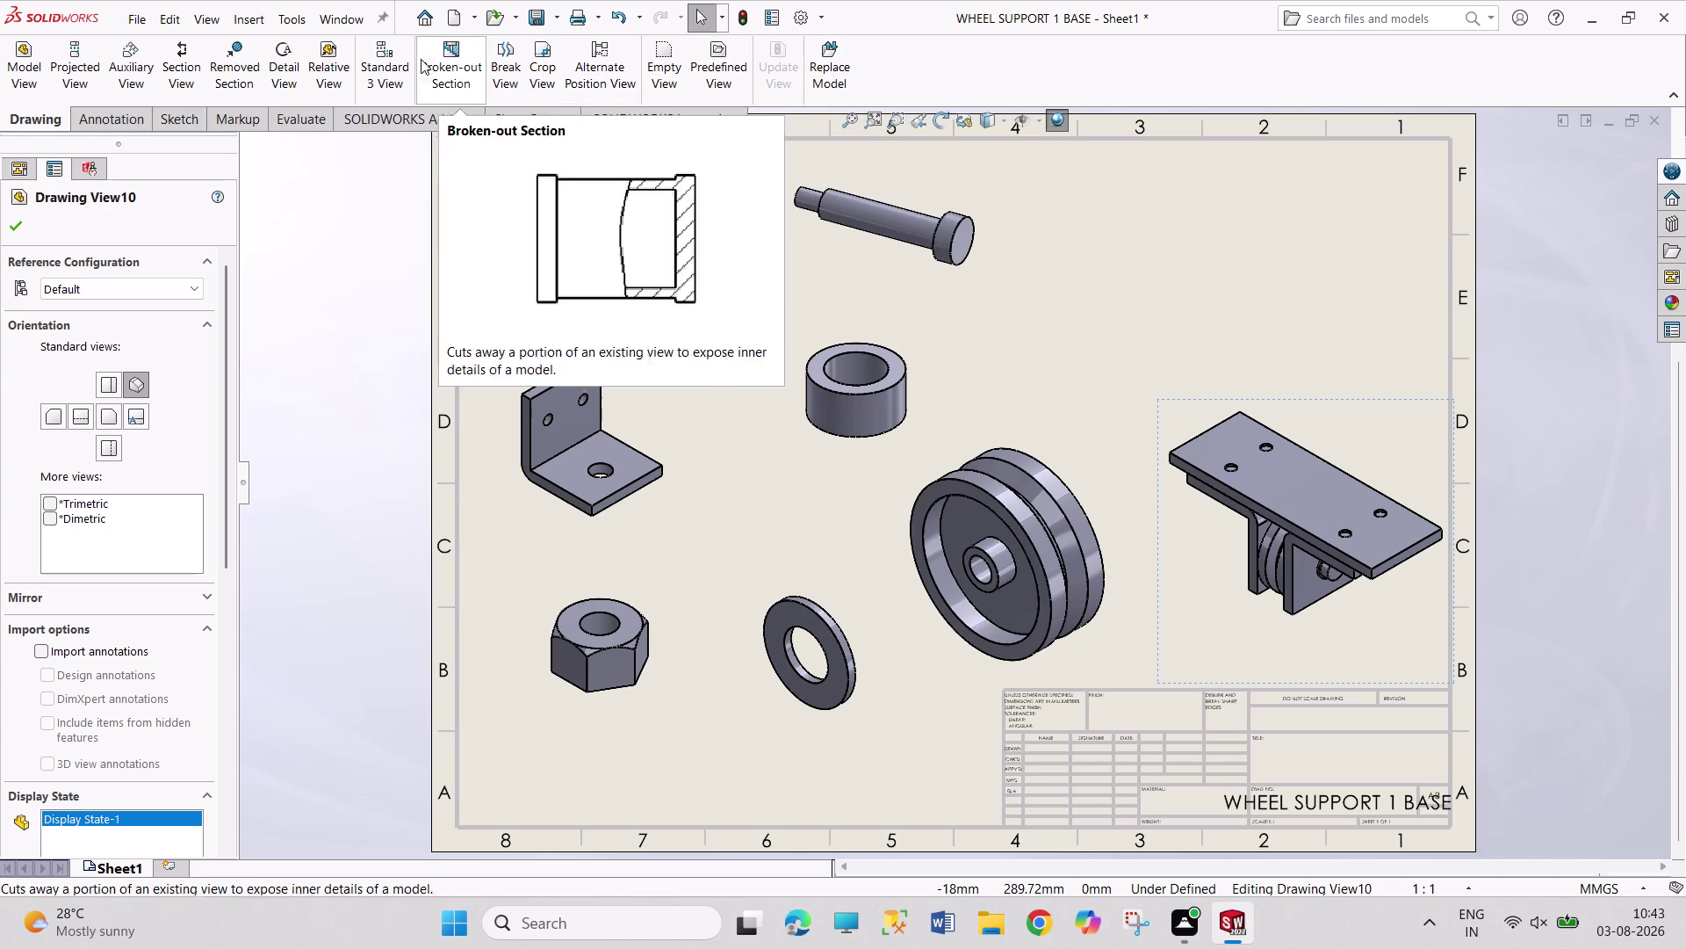
click(115, 122)
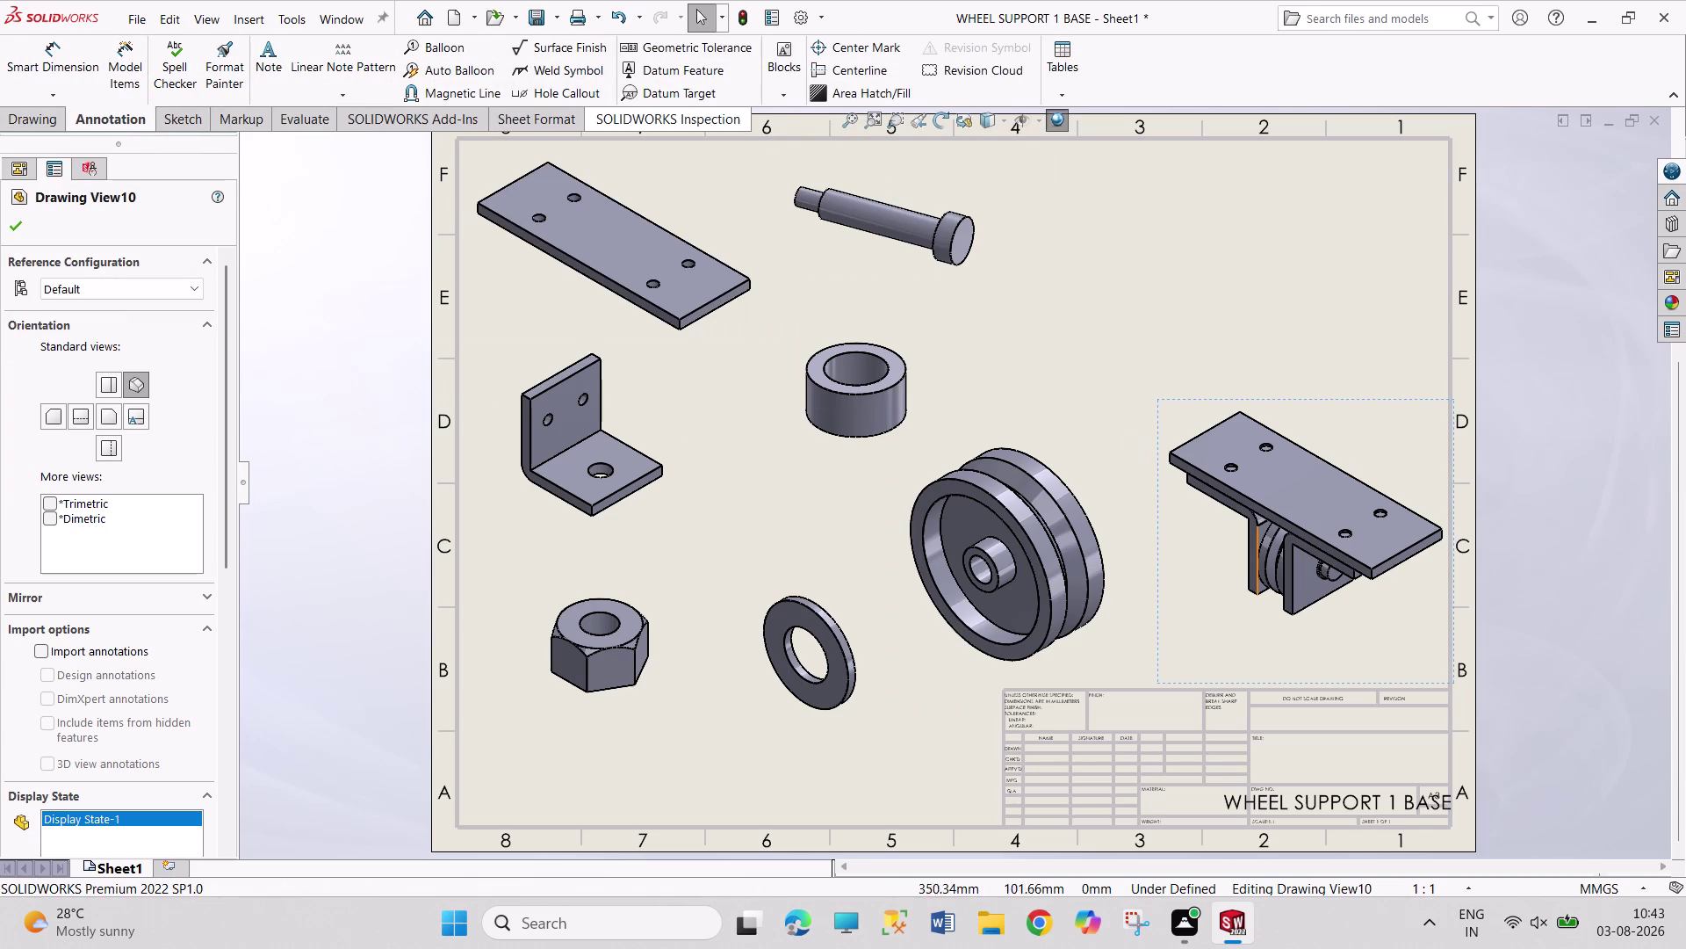
drag(1447, 670, 1425, 622)
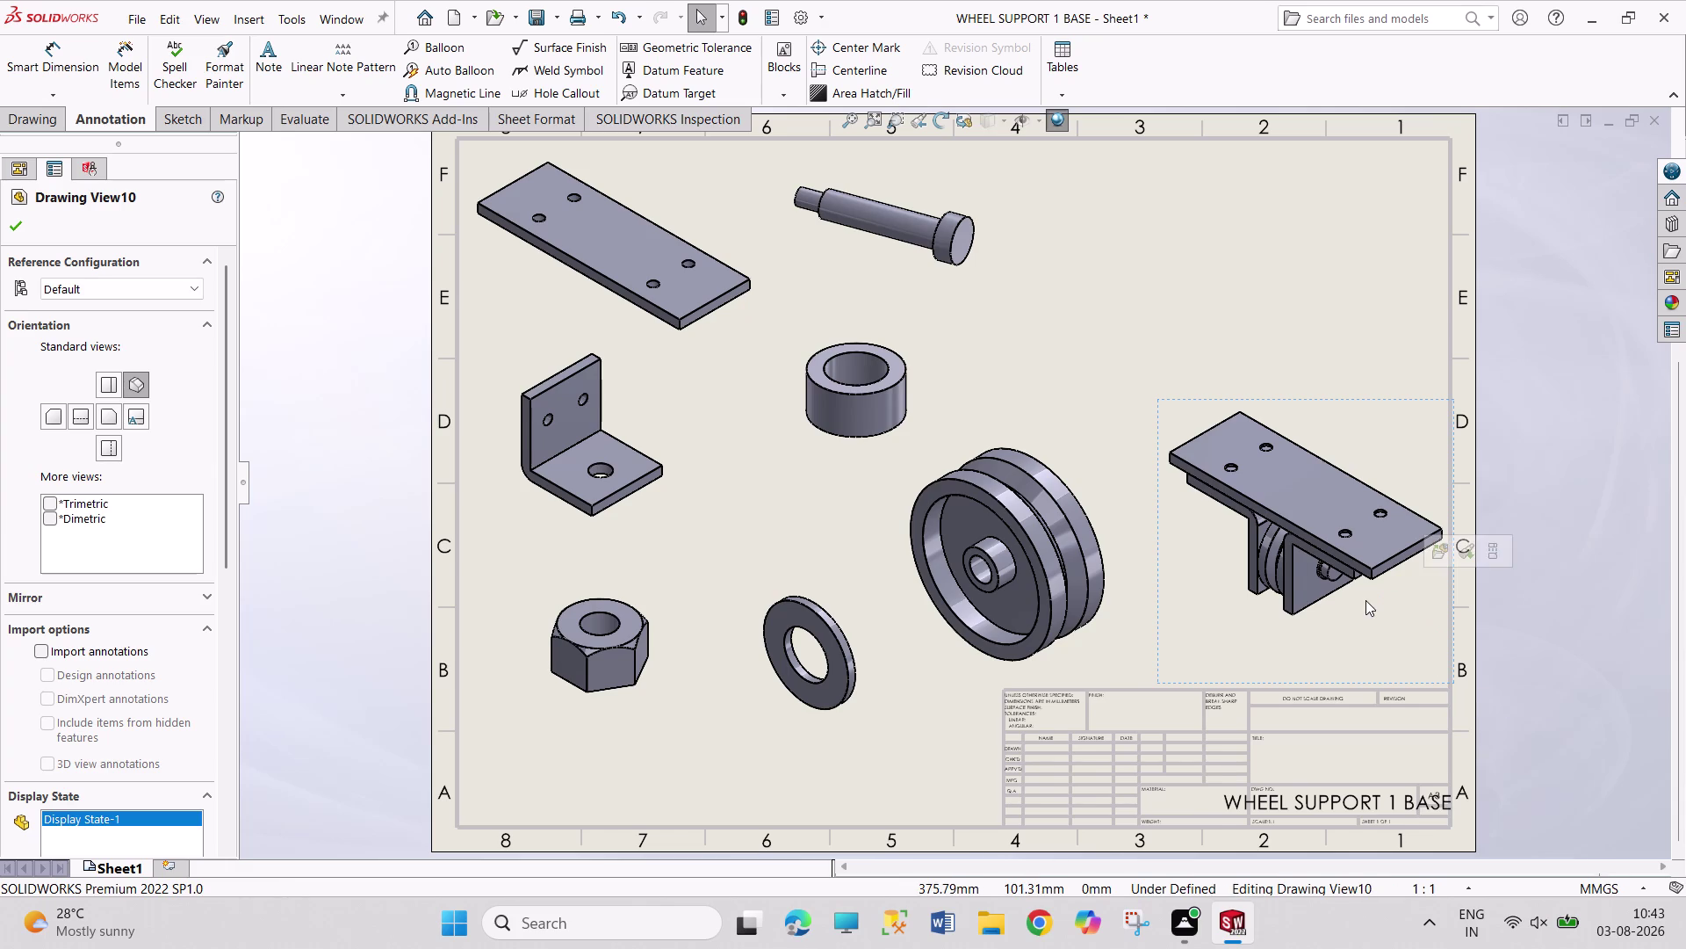
middle_drag(1365, 600, 1345, 604)
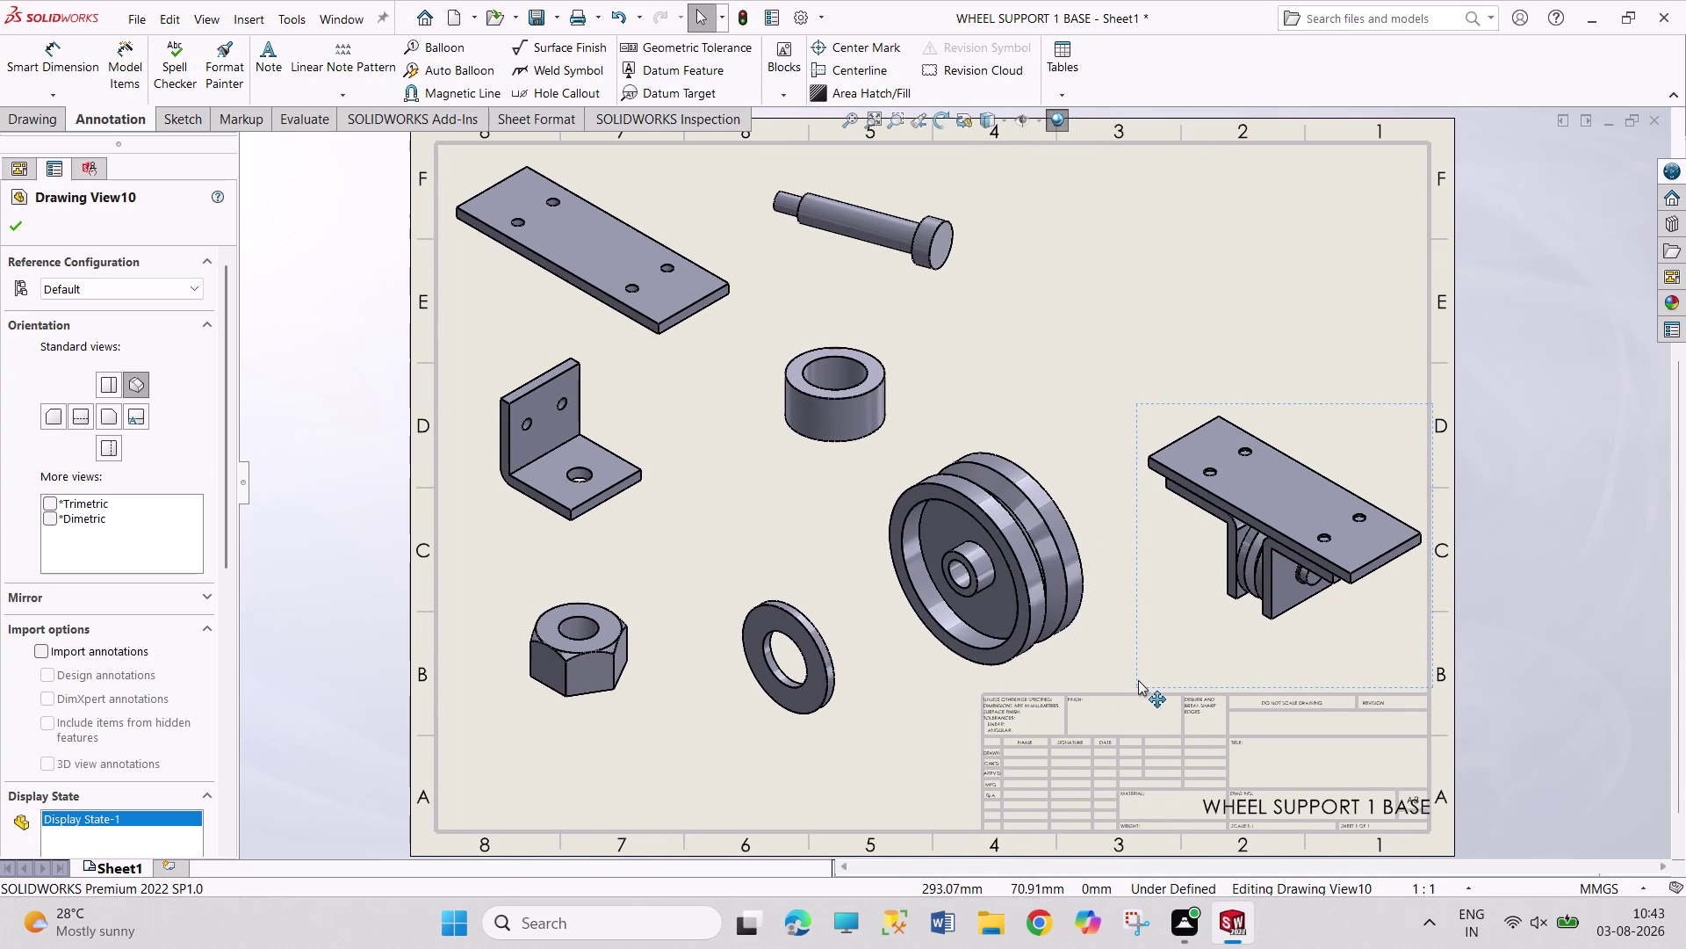
drag(1138, 680, 1149, 663)
click(1267, 526)
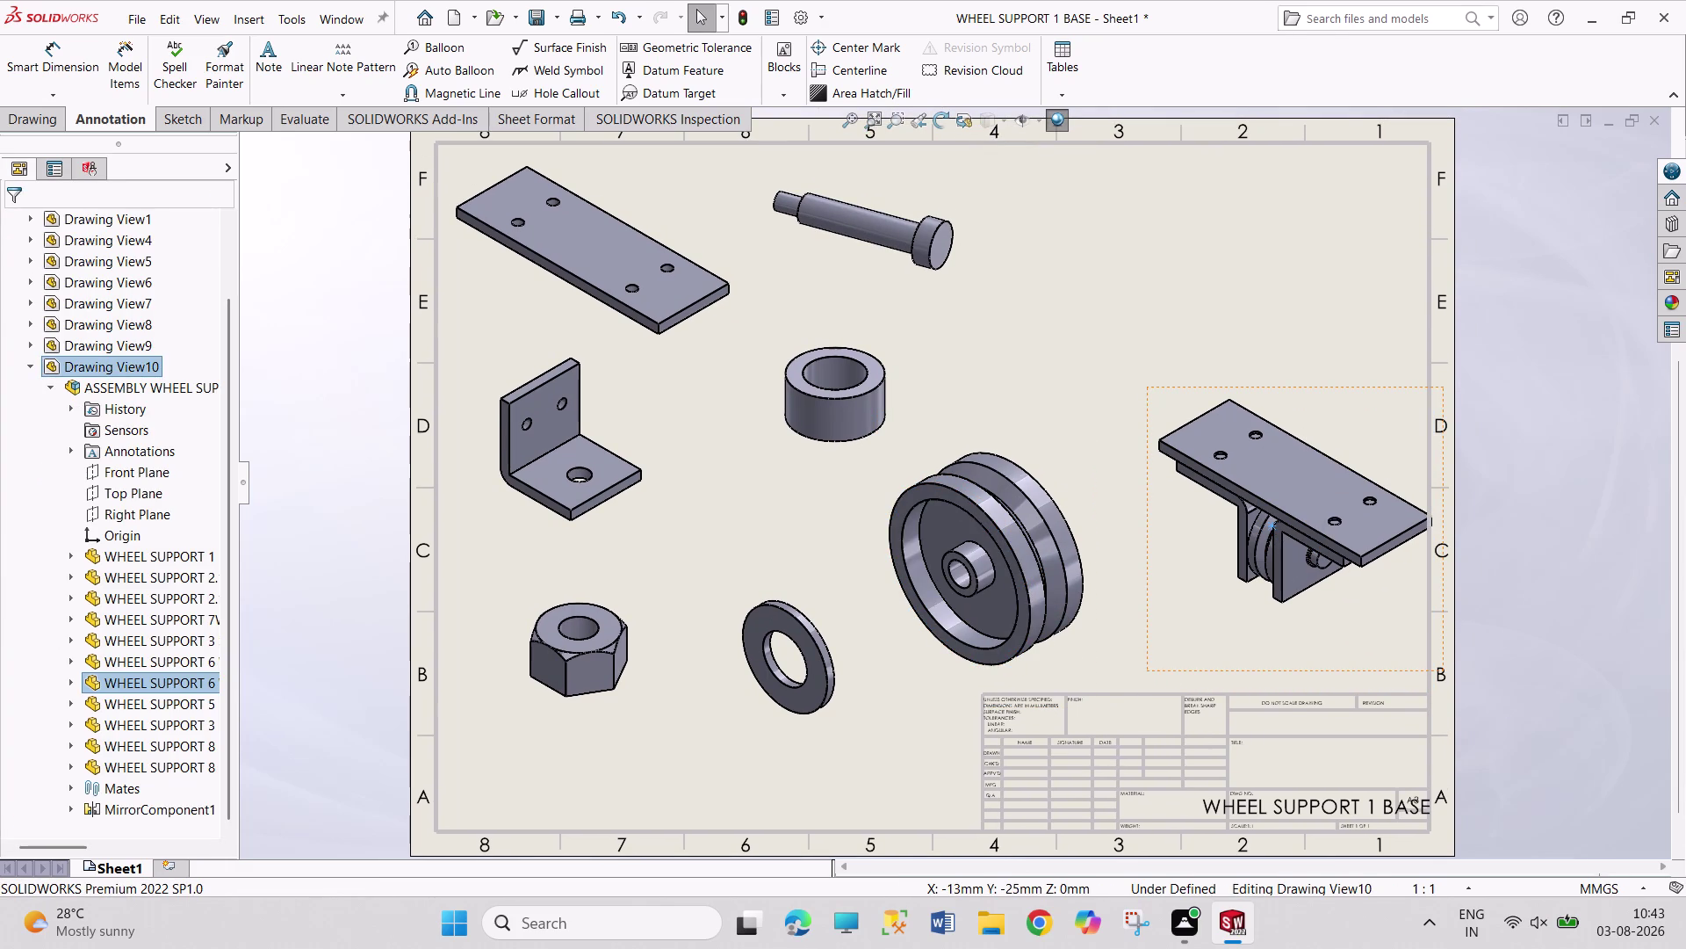
drag(1149, 664, 1122, 657)
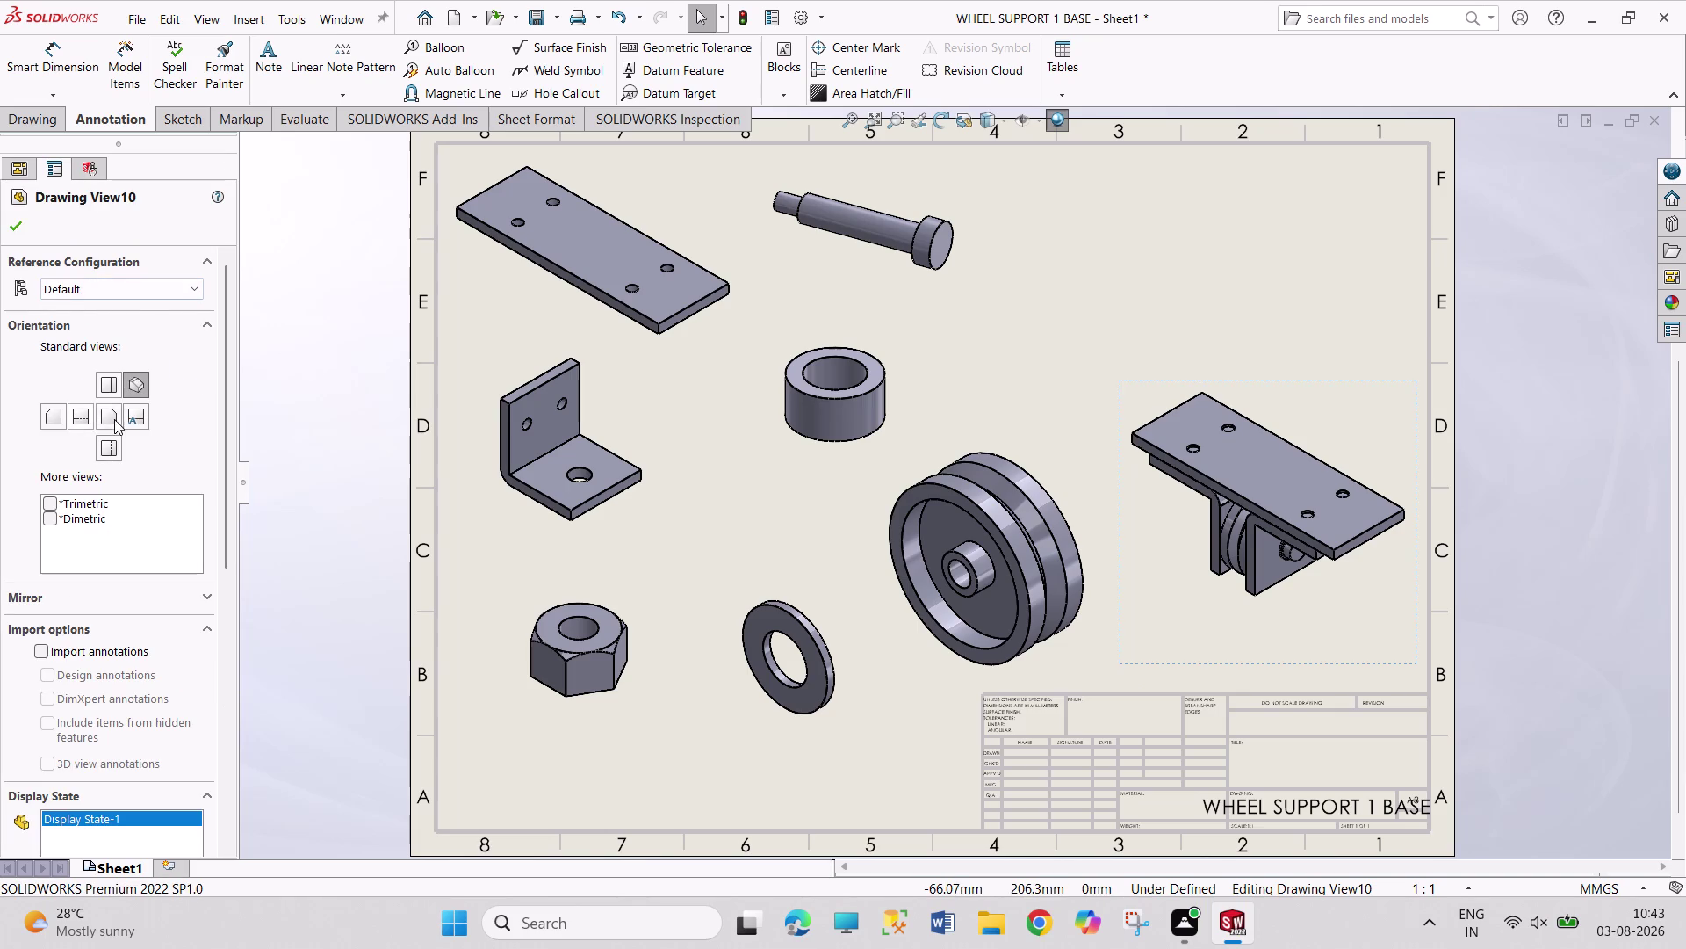
click(112, 383)
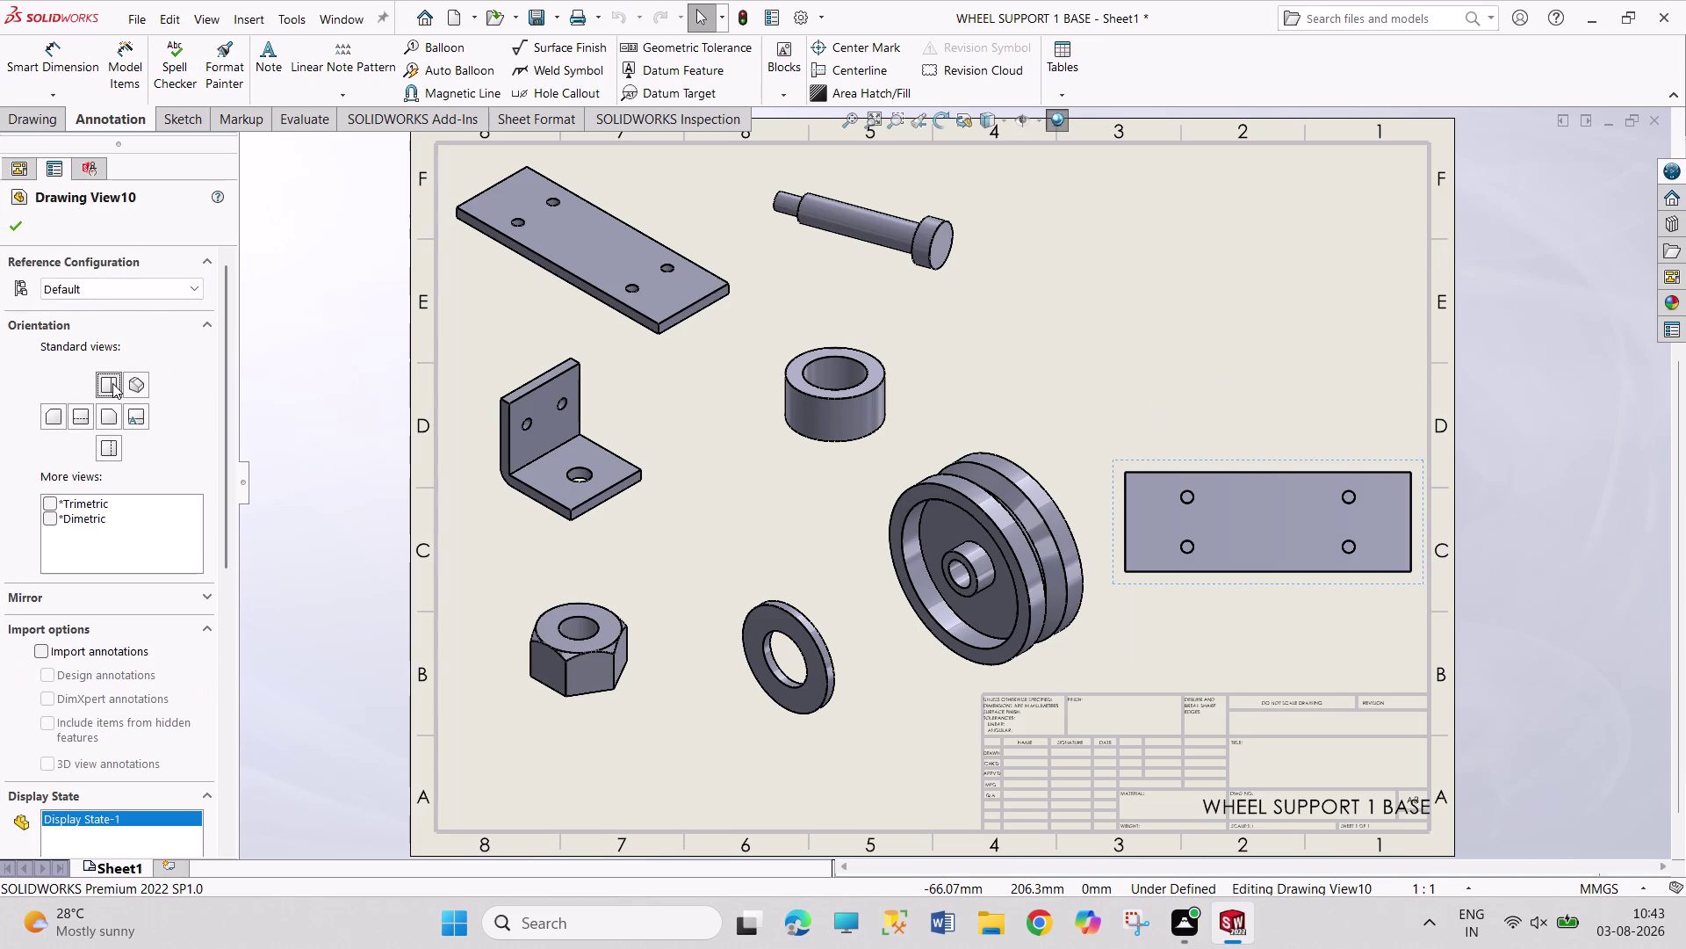
Cycle the assembly view through side, front, bottom, dimetric and trimetric, ending isometric.
click(74, 421)
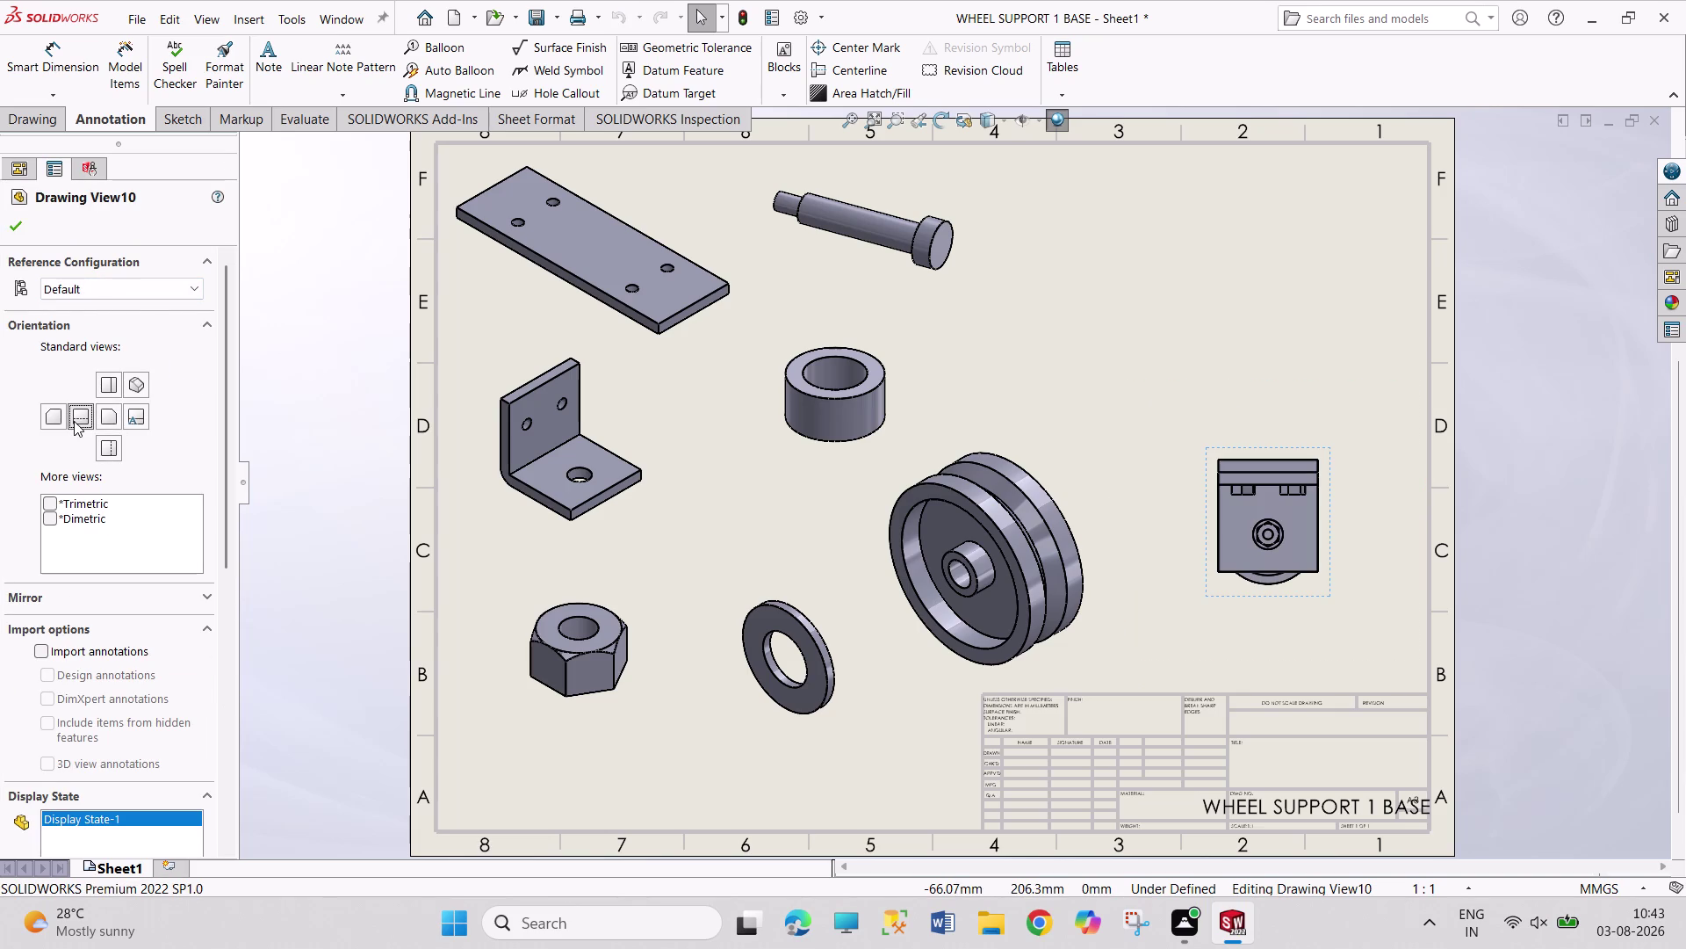
click(44, 417)
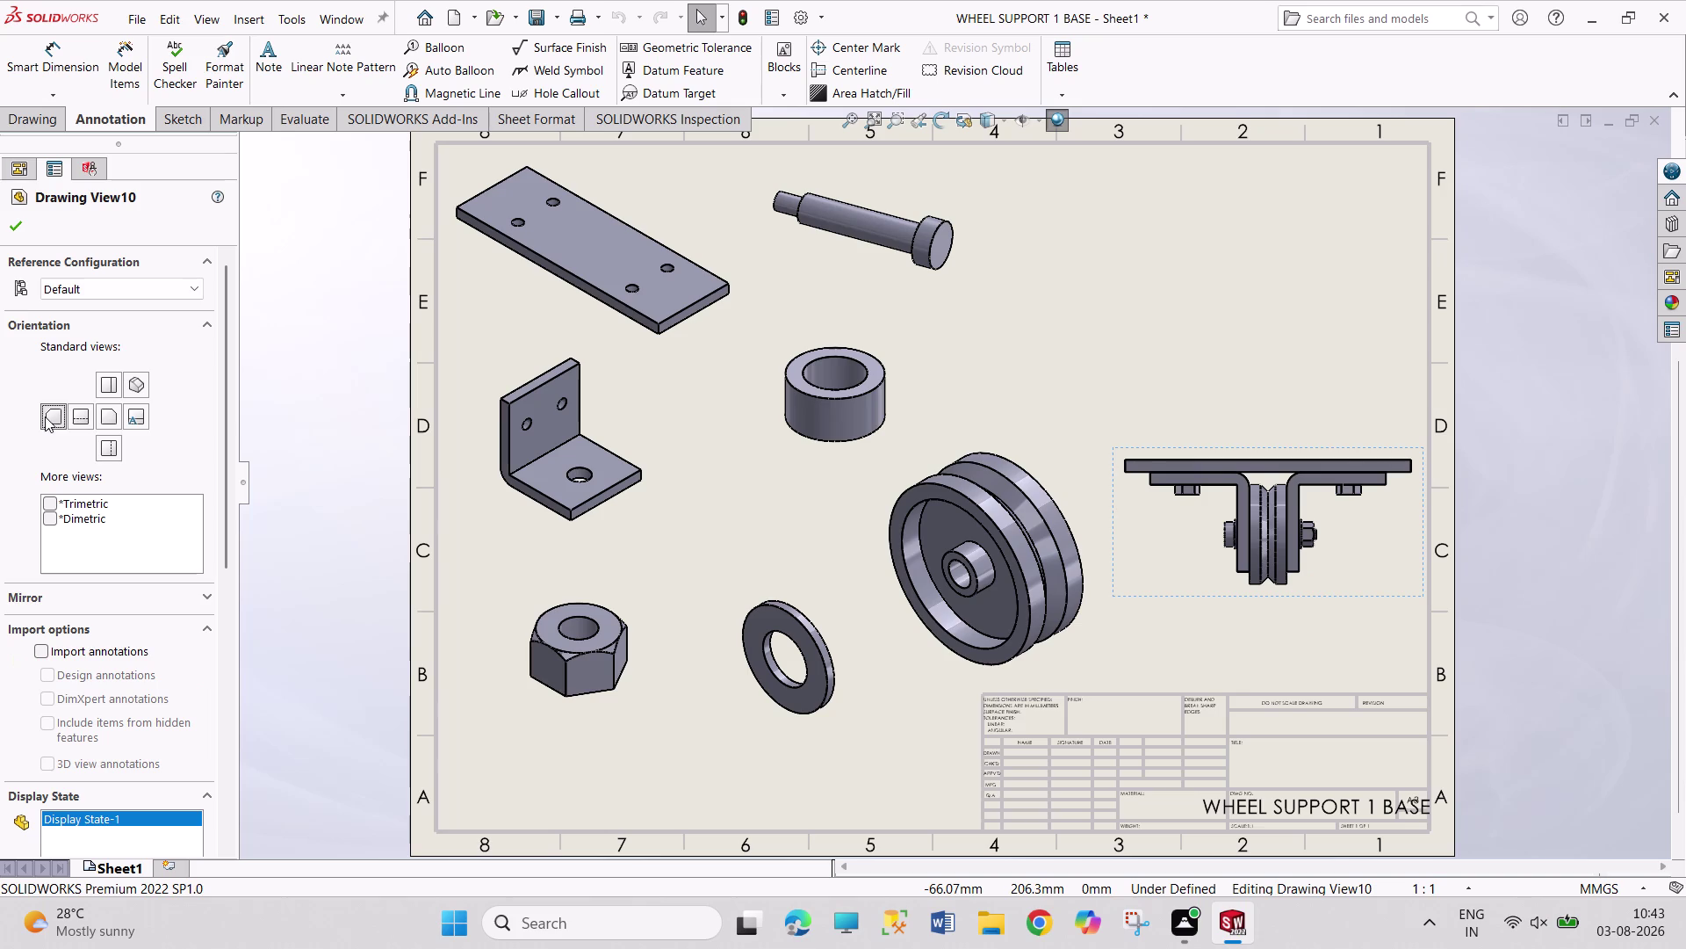
click(110, 418)
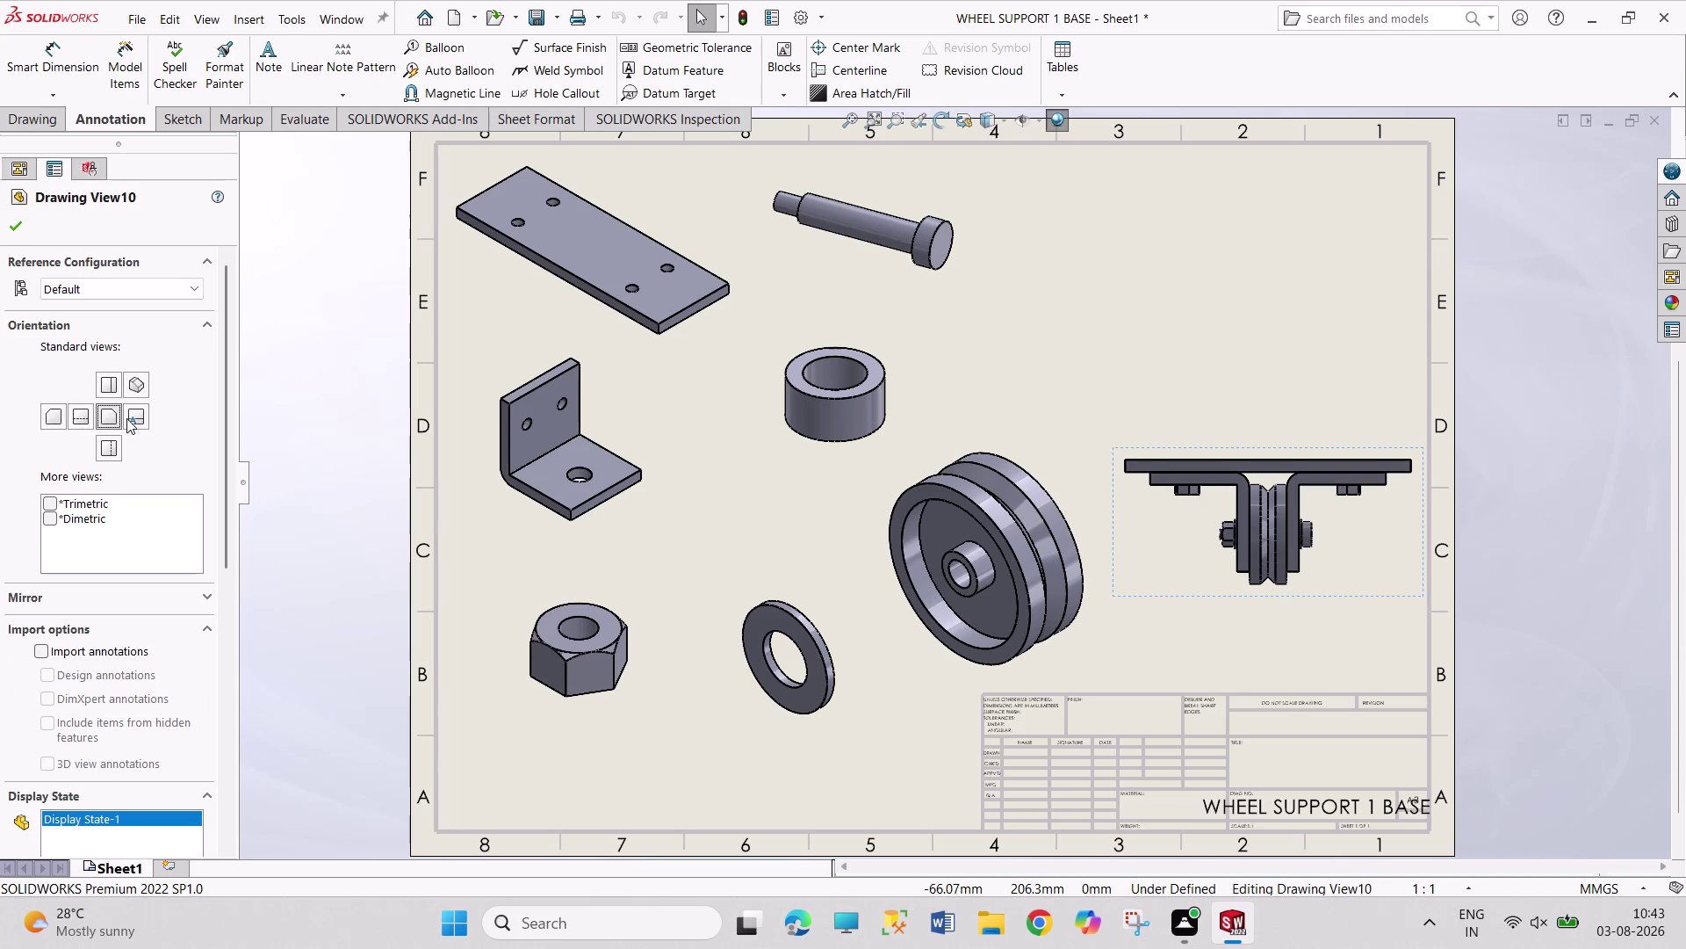
click(137, 419)
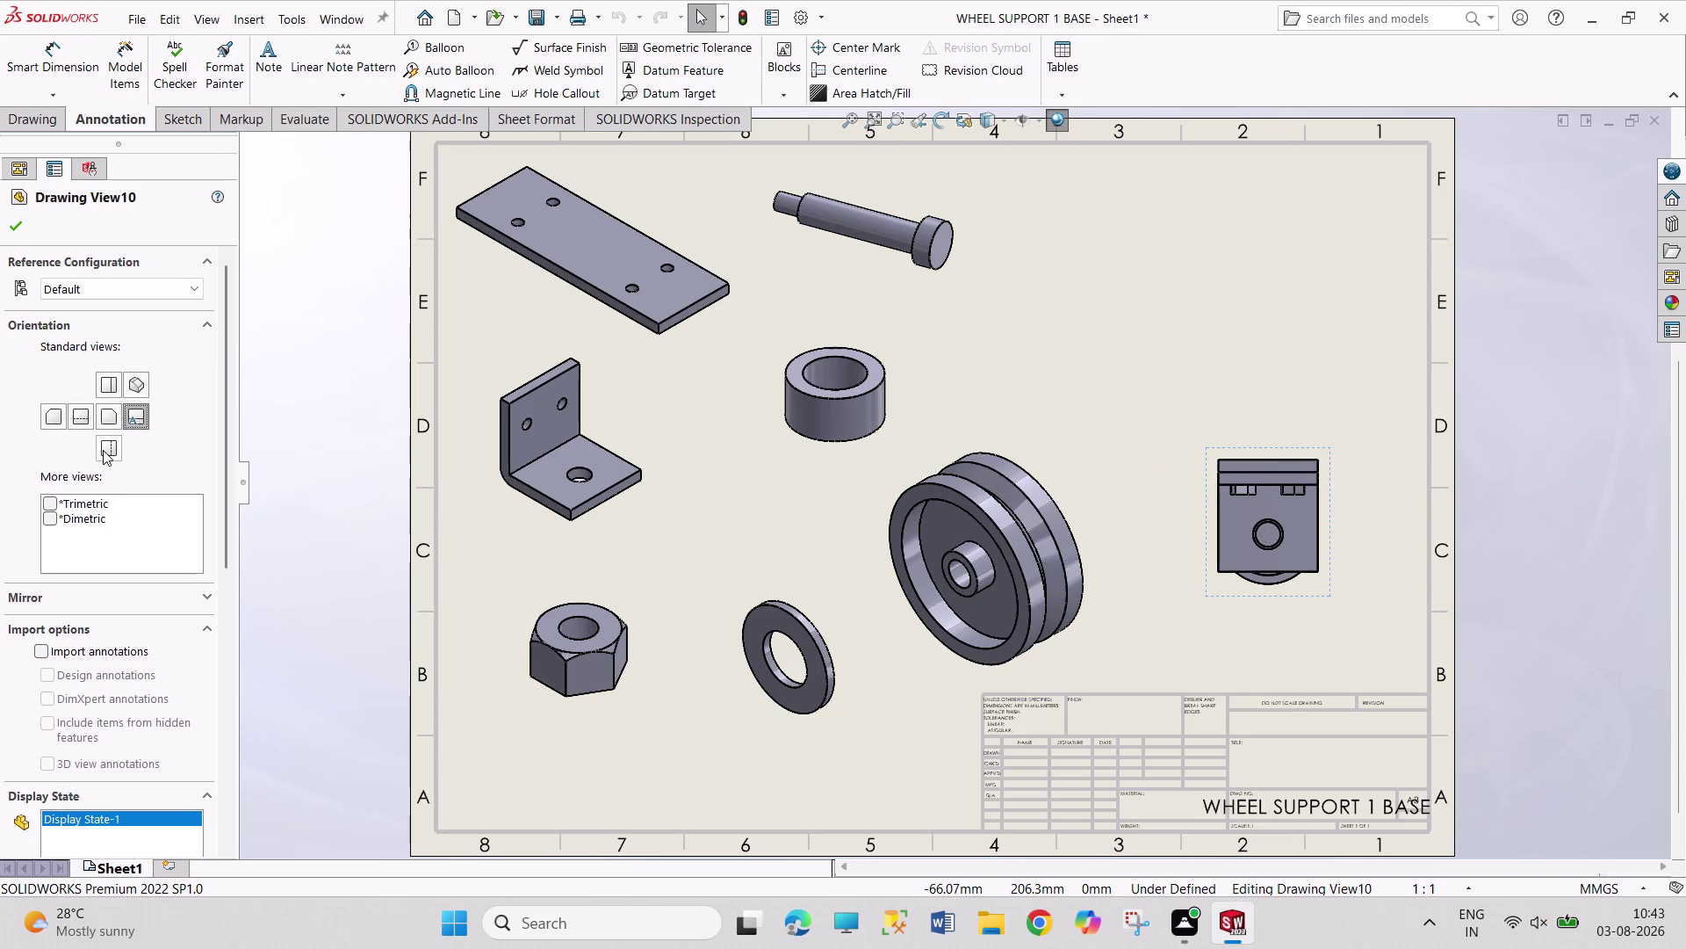
click(104, 449)
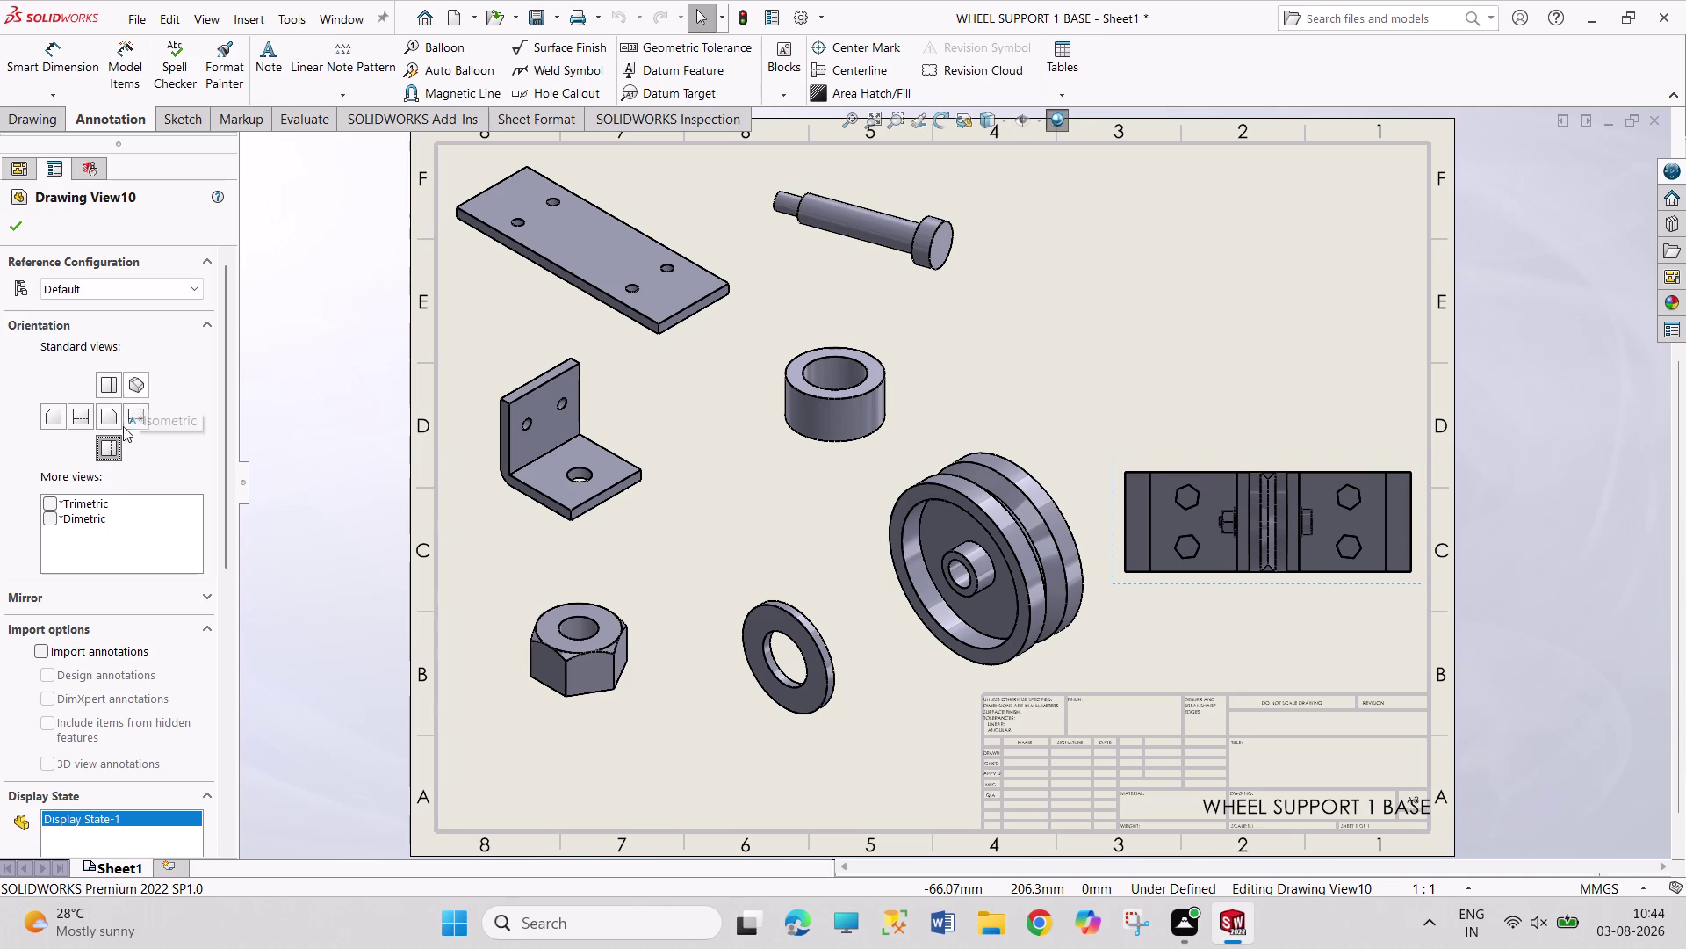
click(50, 519)
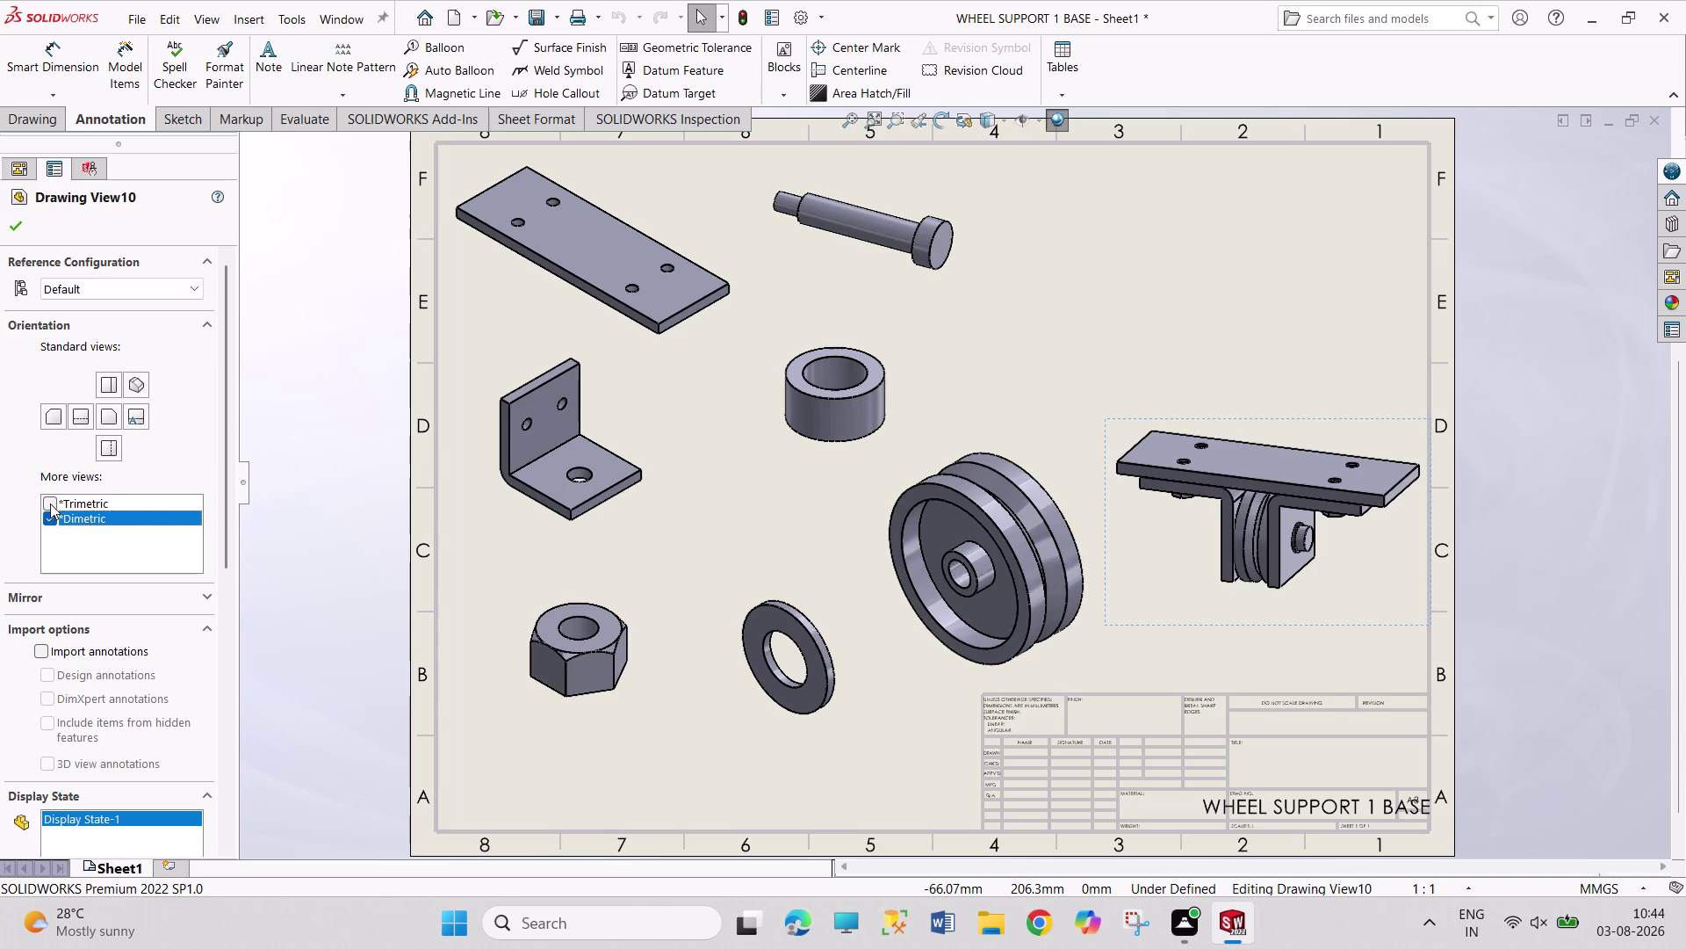
click(50, 503)
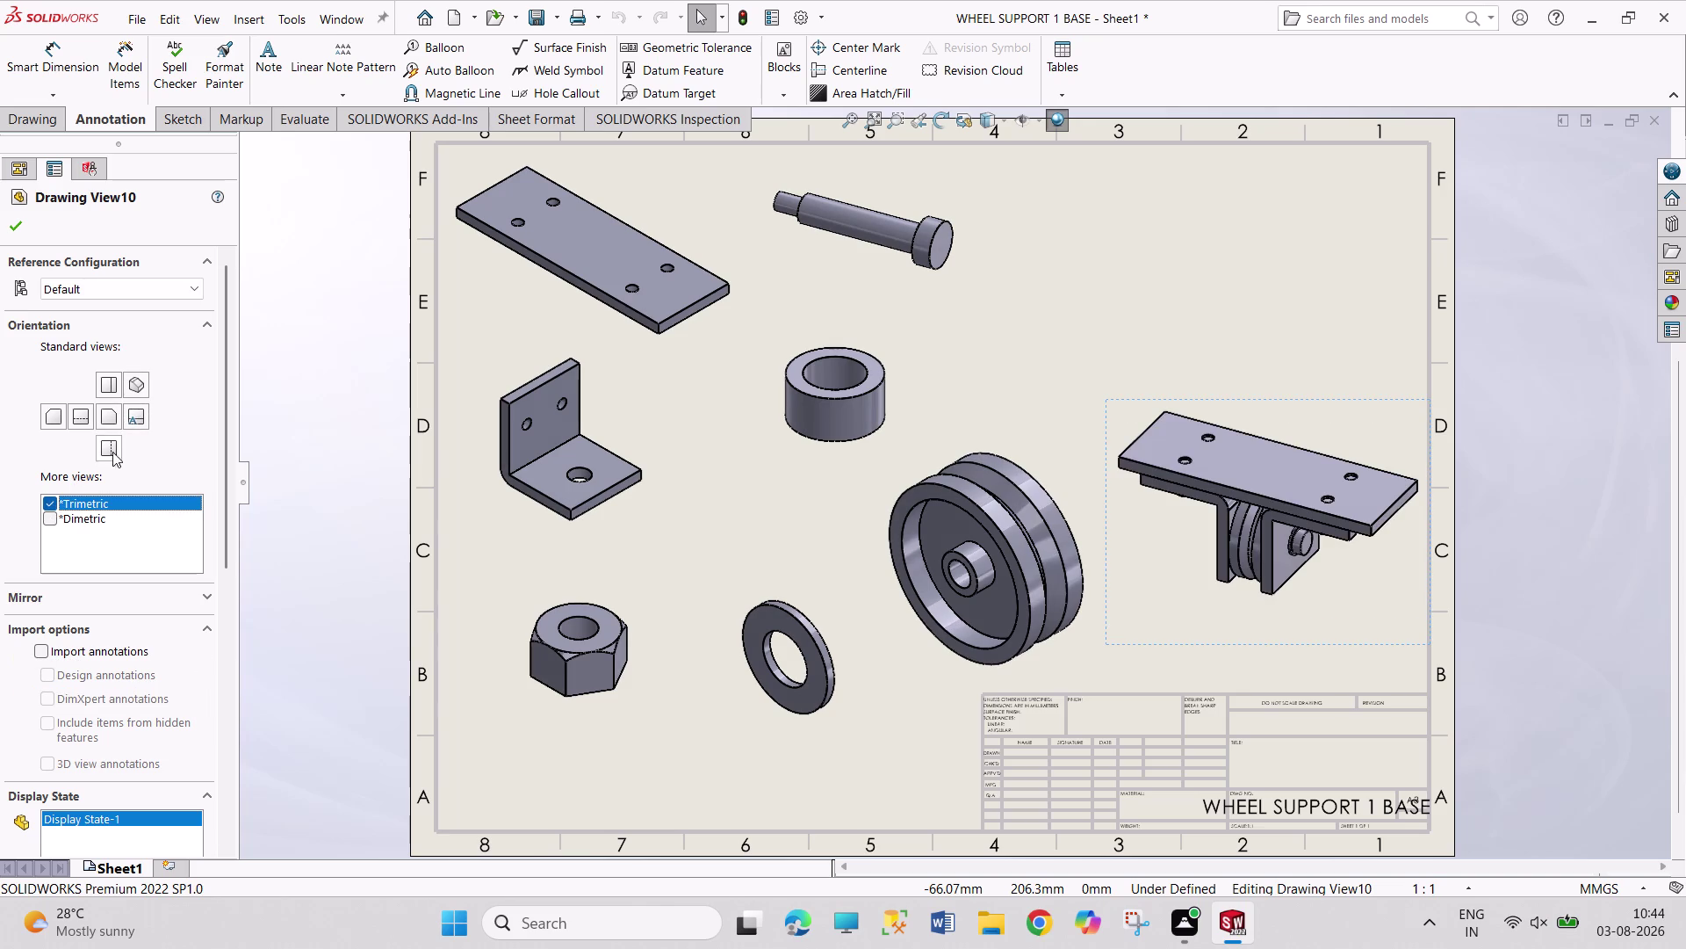
click(134, 373)
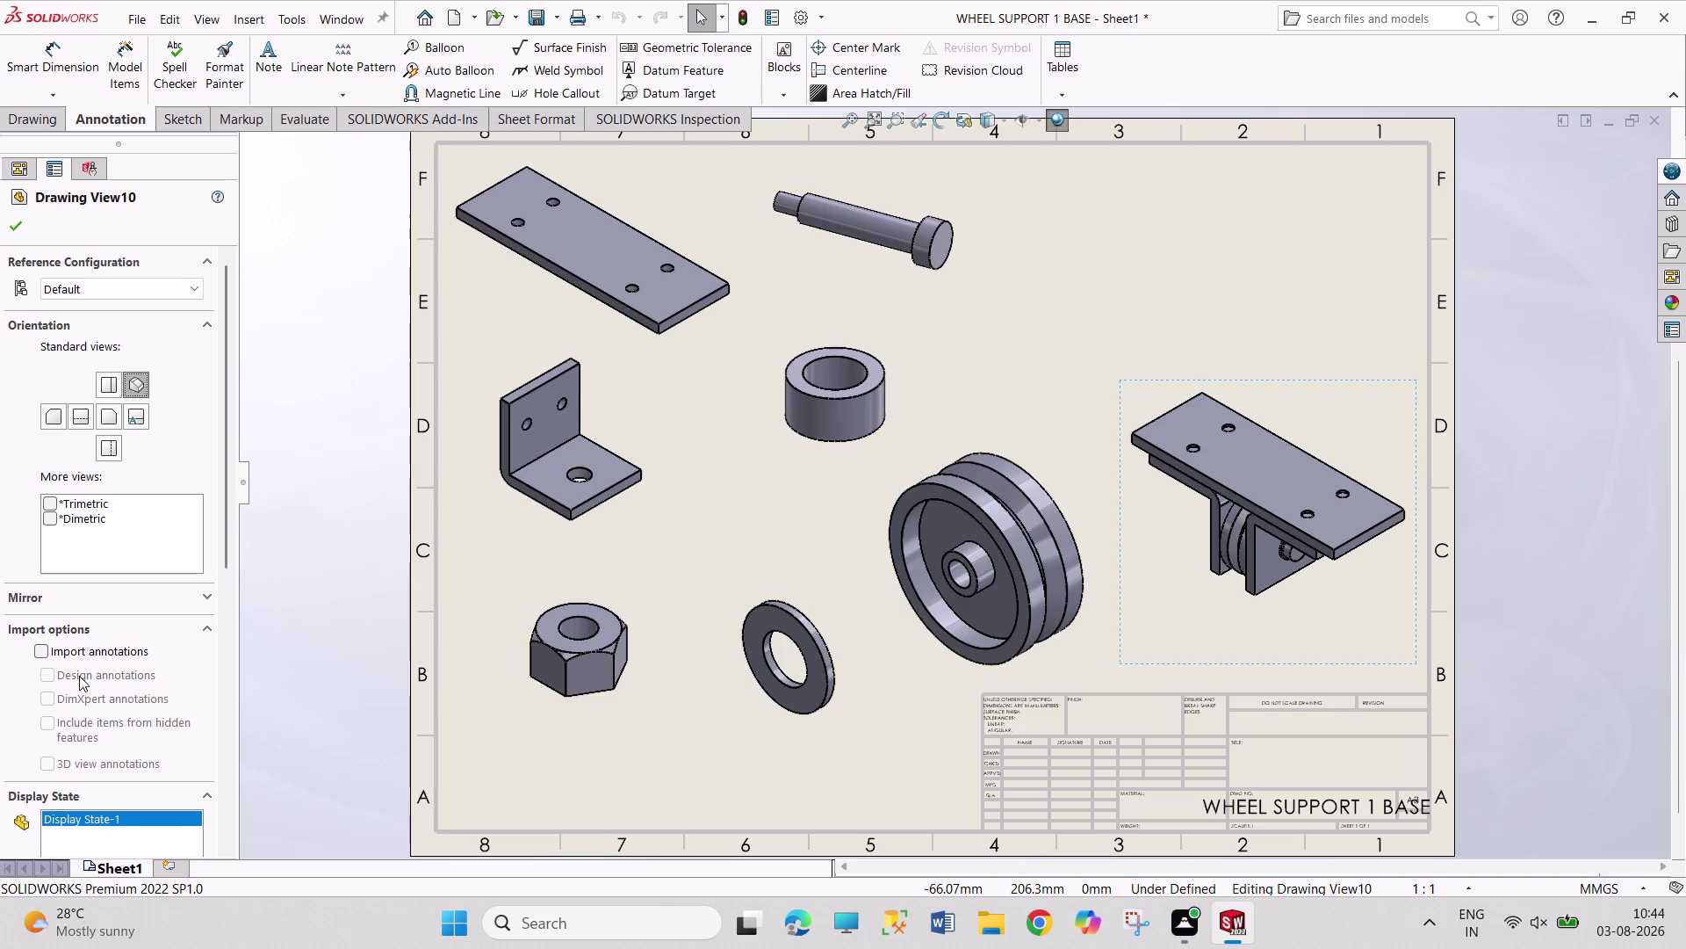
Close the view properties and start a text note.
click(15, 224)
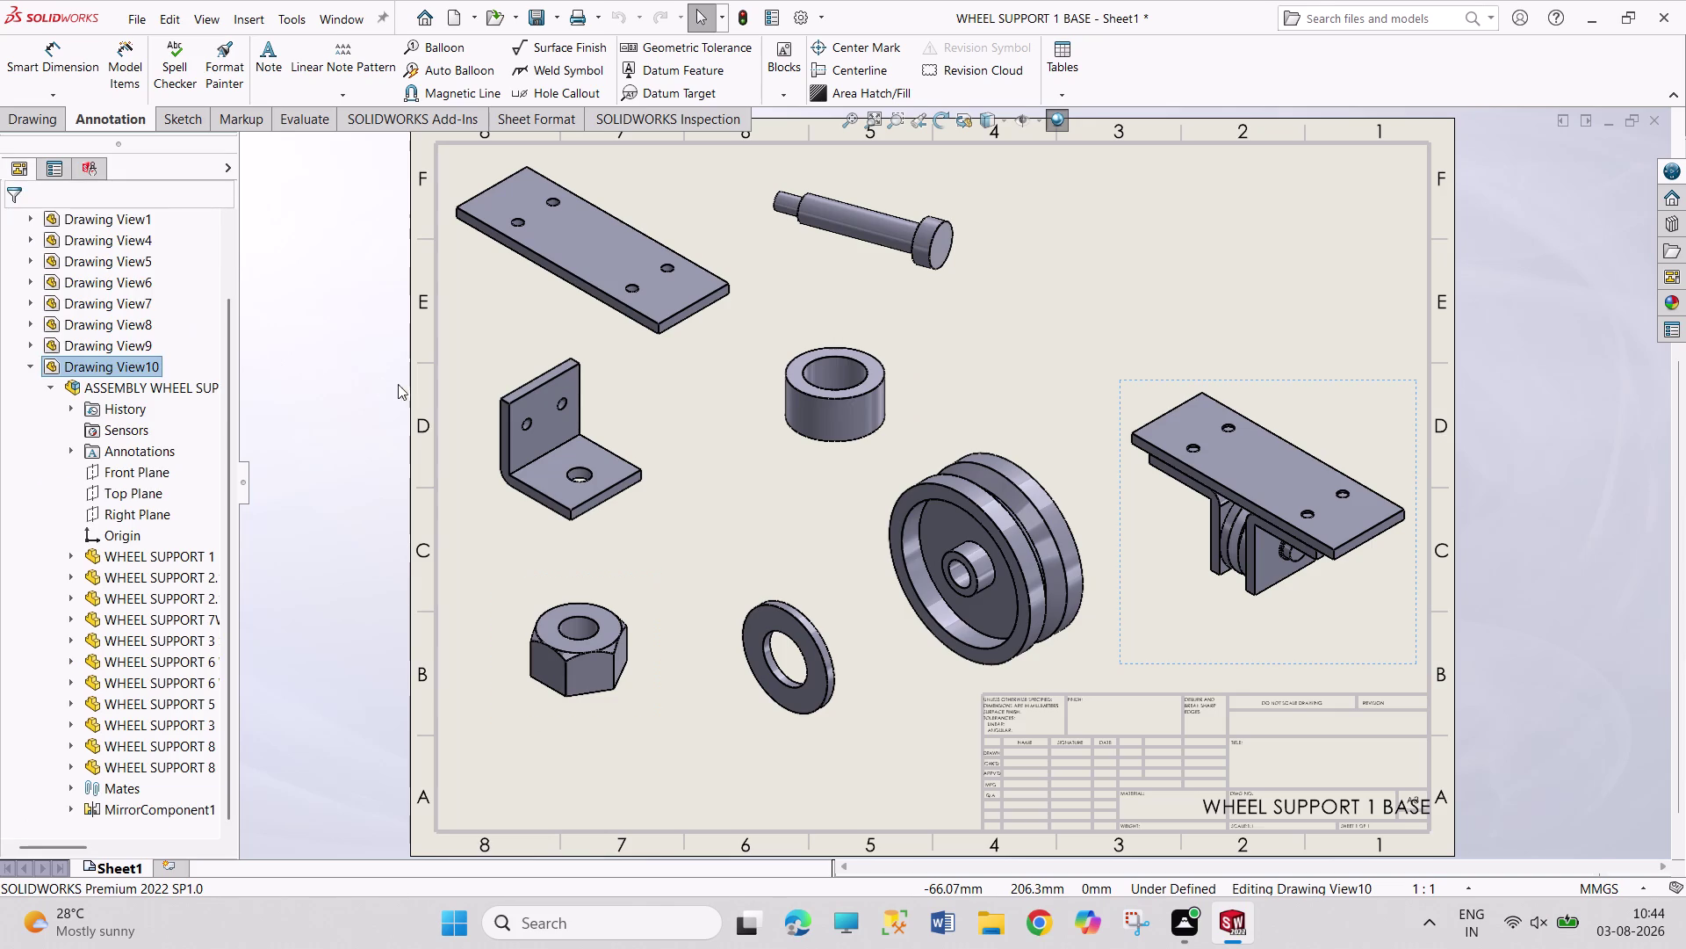
scroll(up, 3)
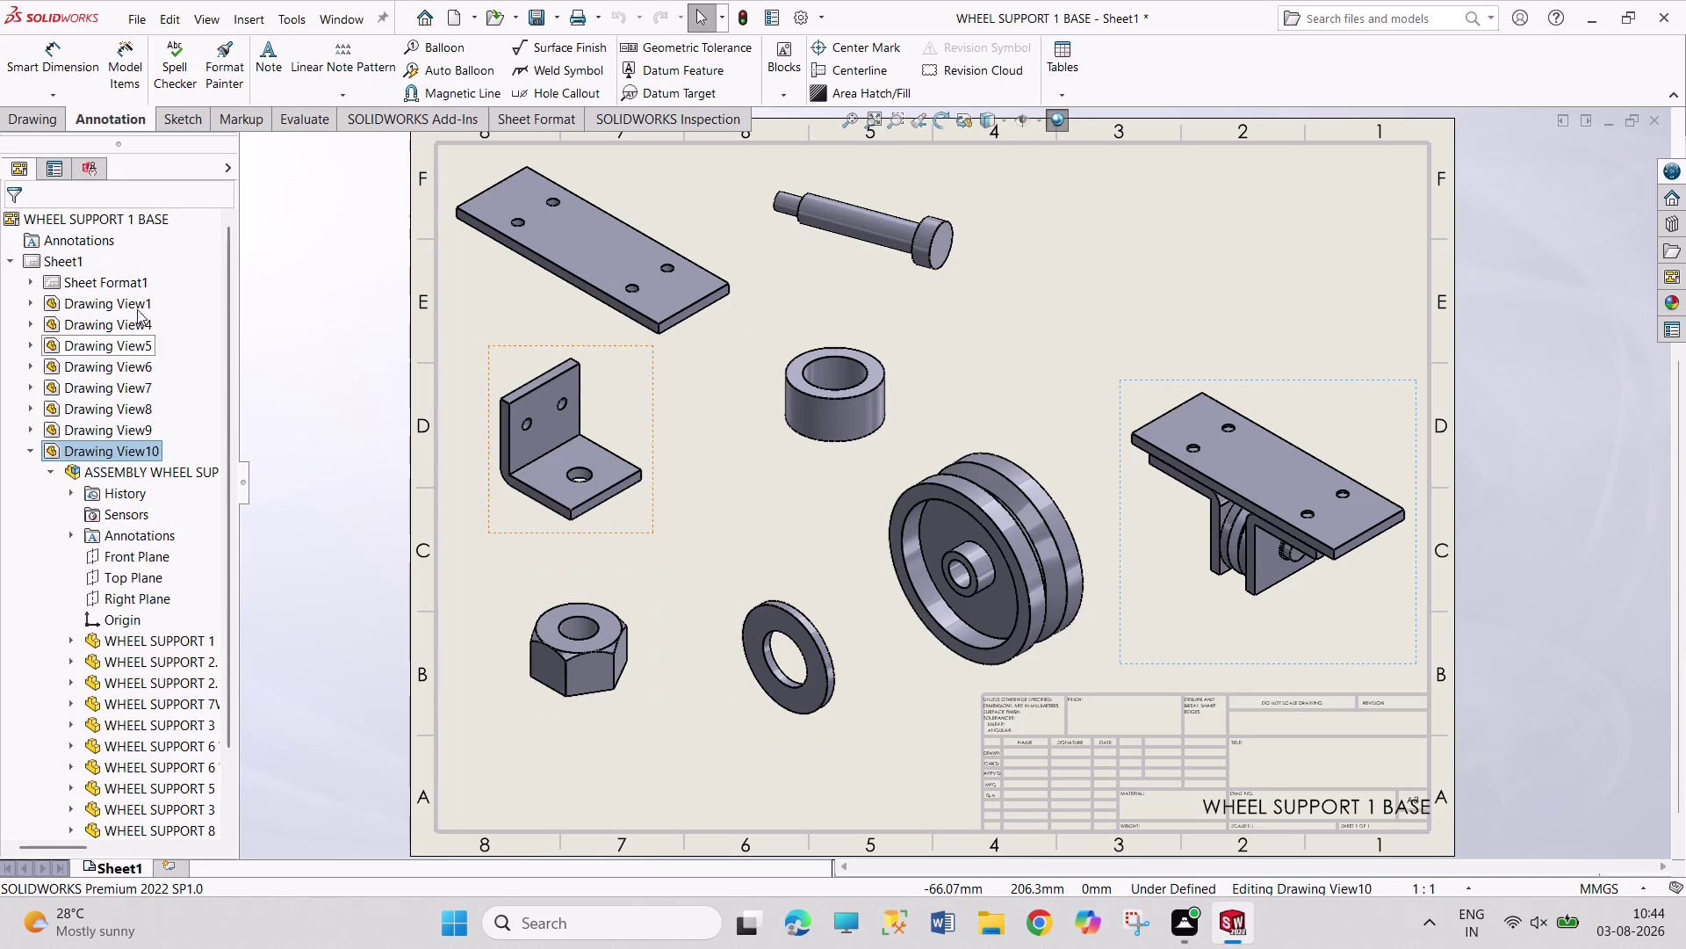
click(273, 68)
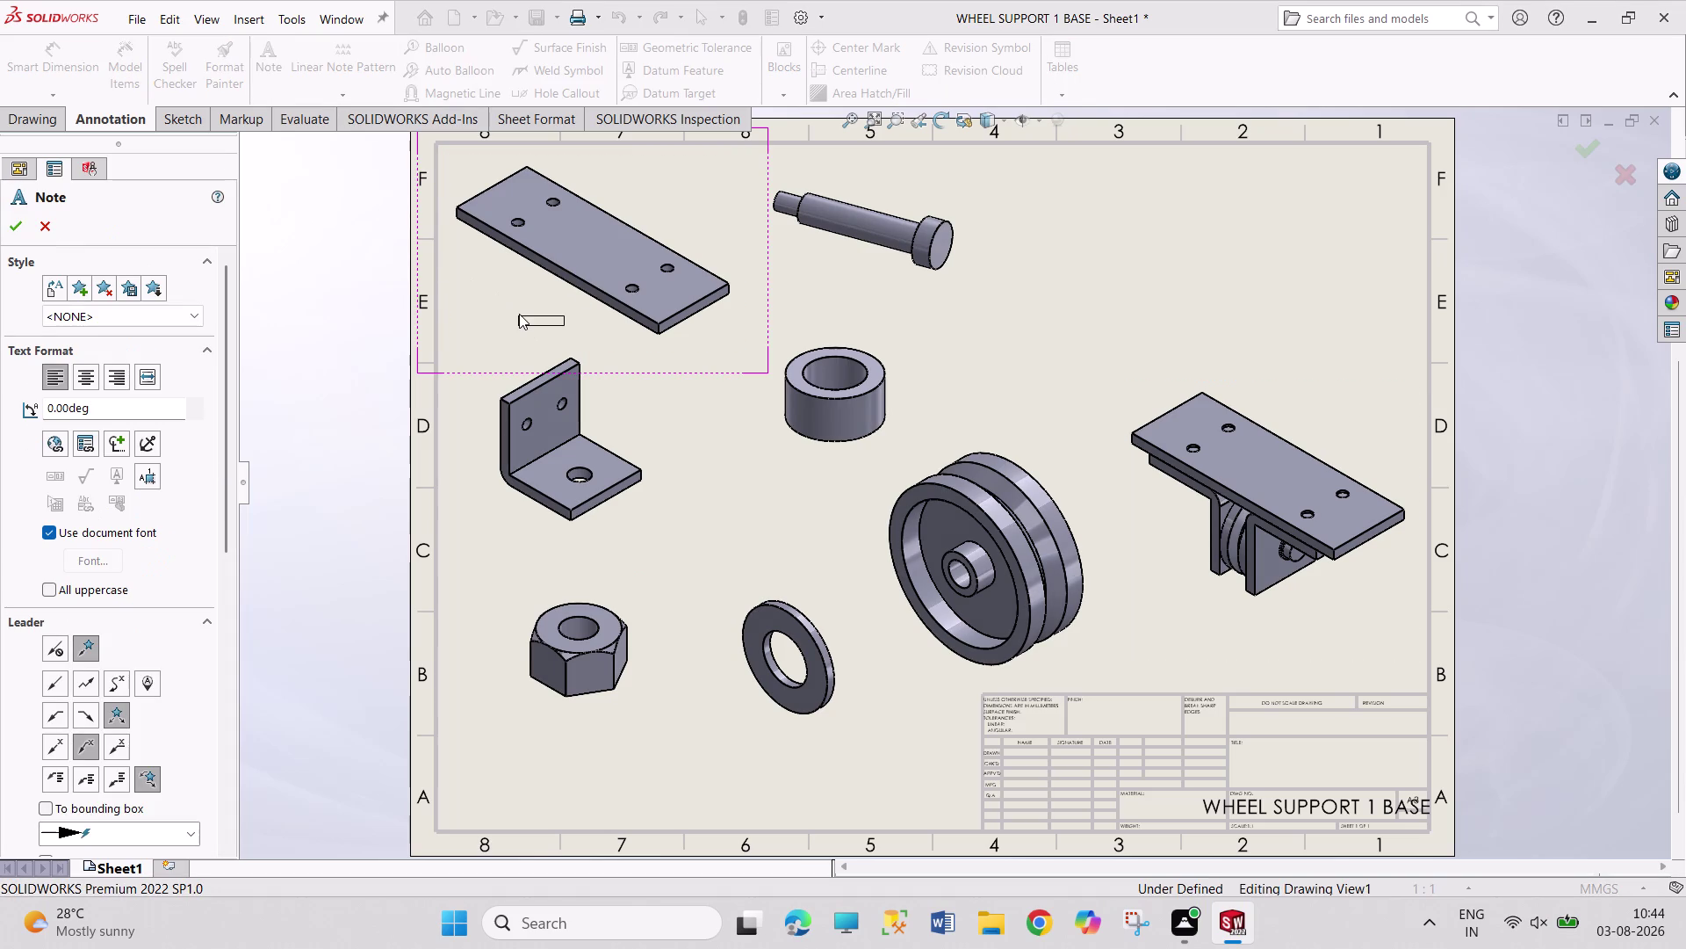
Add the BASE note under the plate and the SUPPORT note under the bracket.
click(519, 314)
text(B)
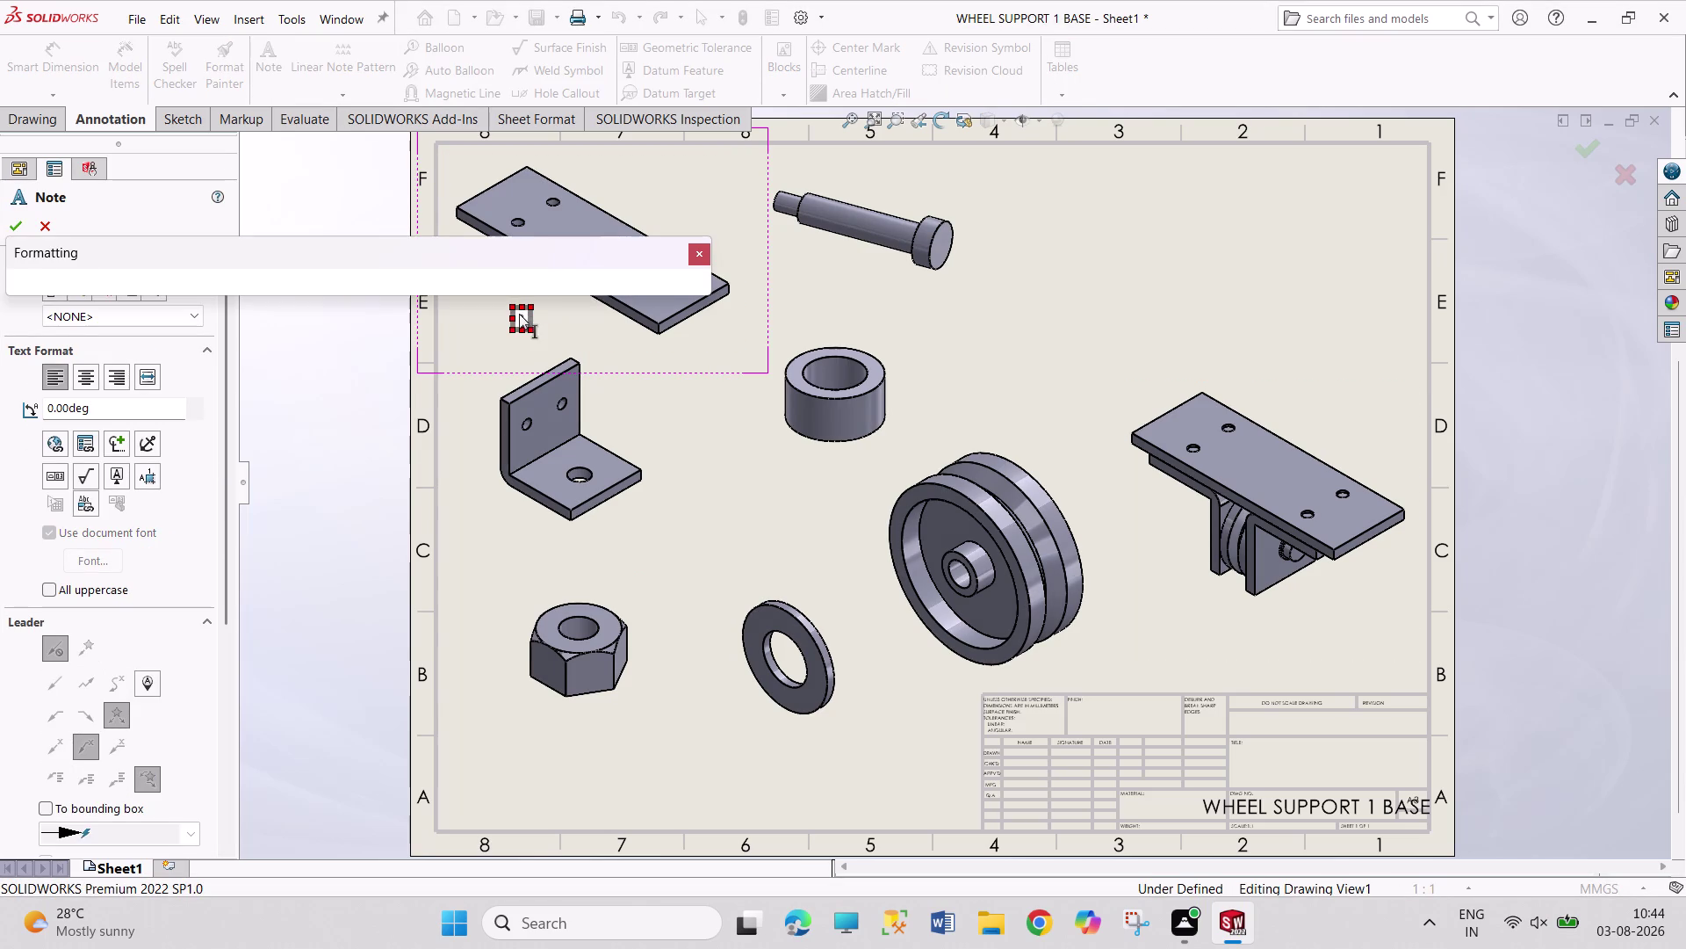
text(ASE)
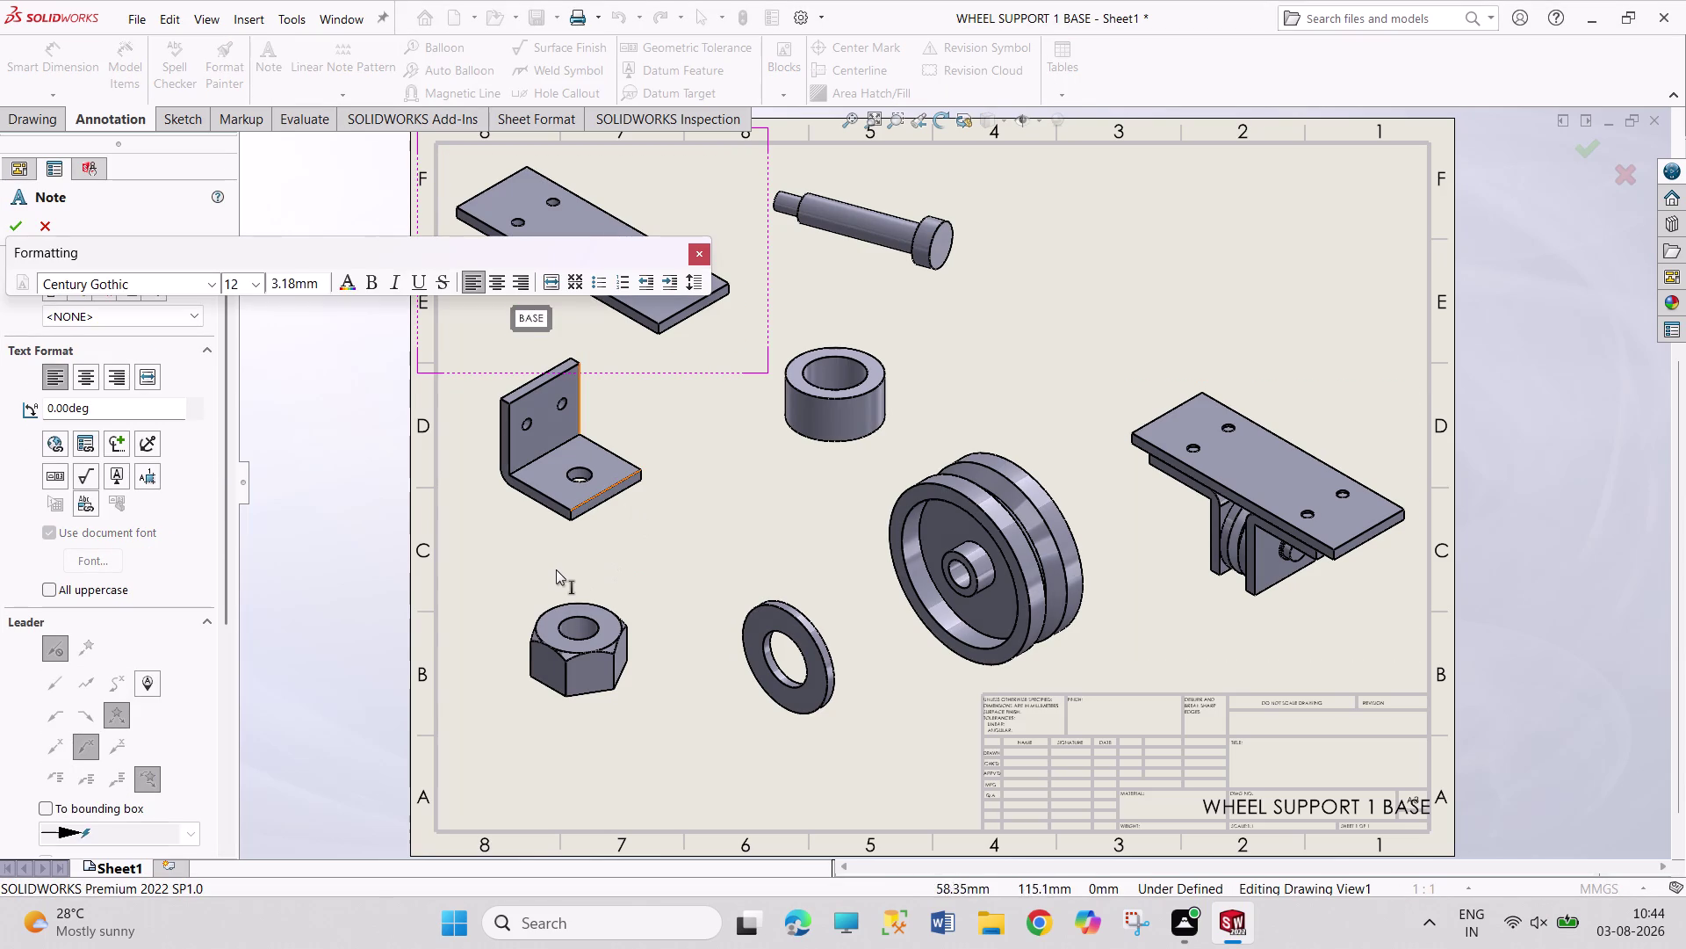
click(550, 560)
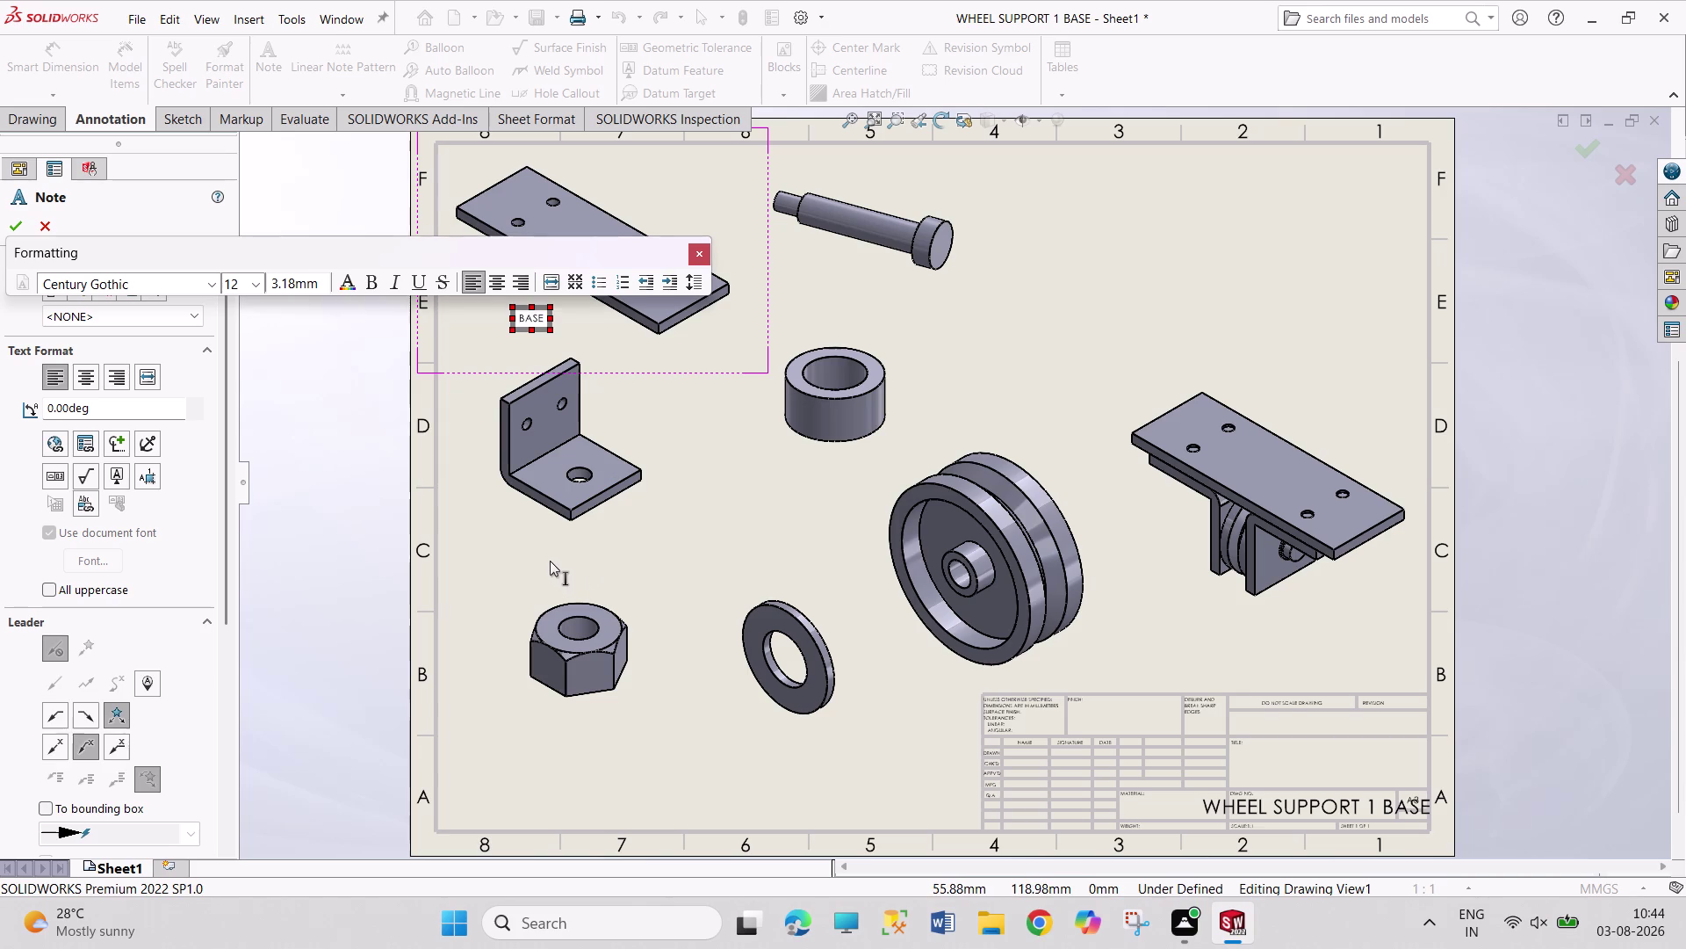
click(543, 540)
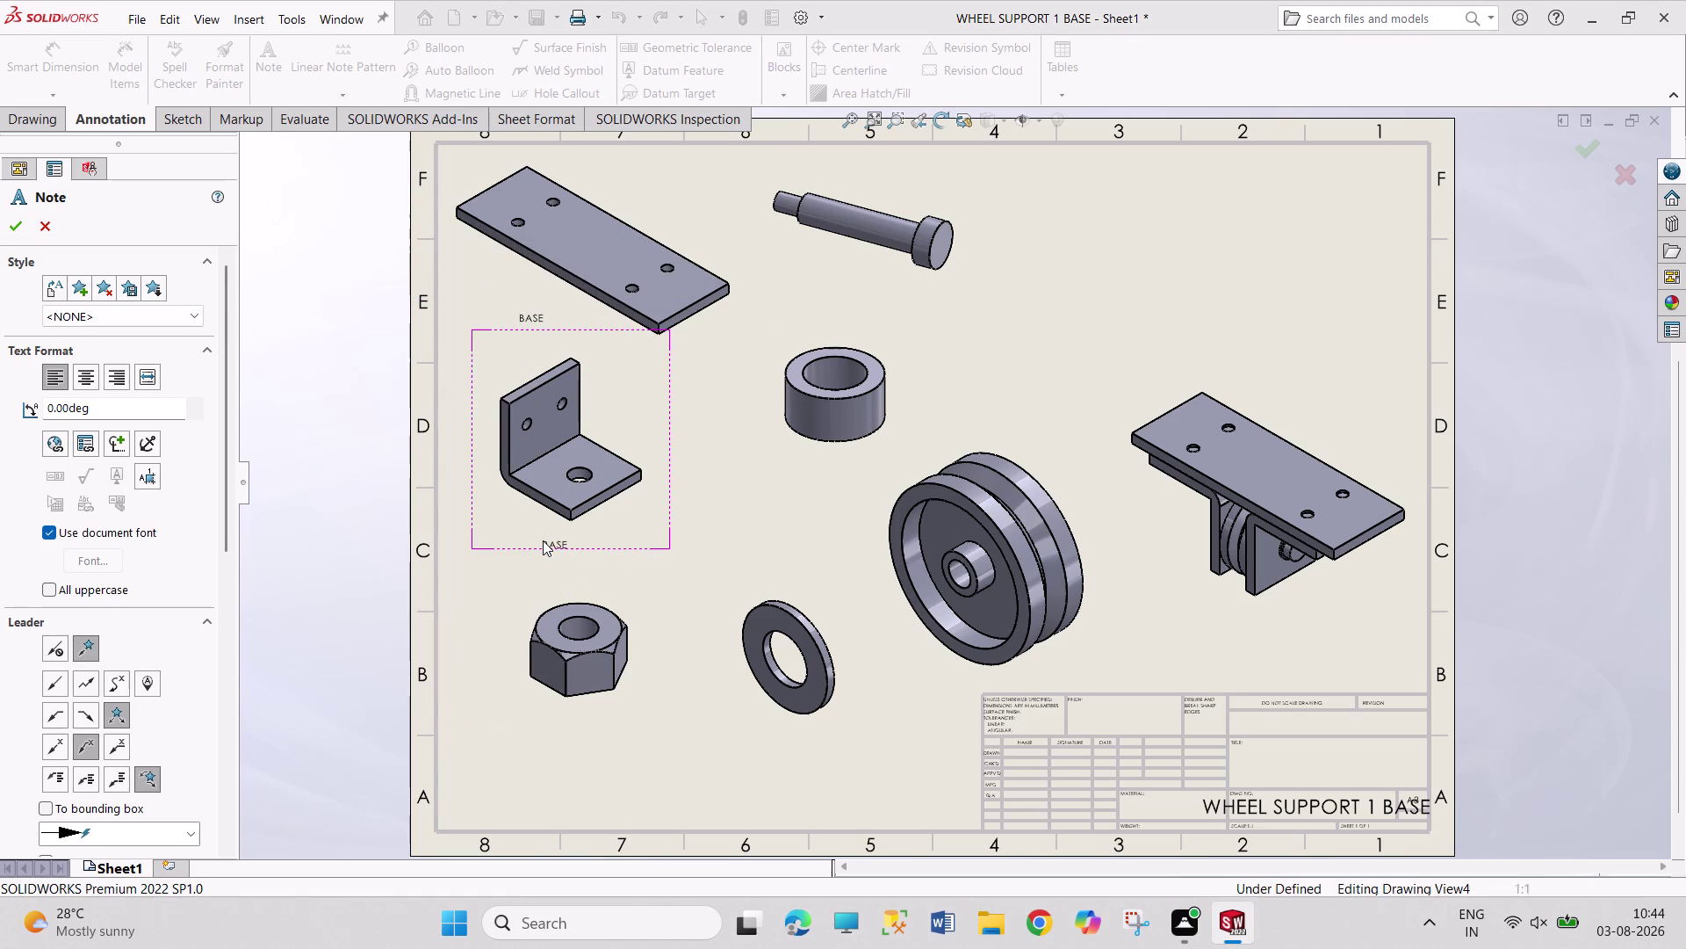
text(SUPPO)
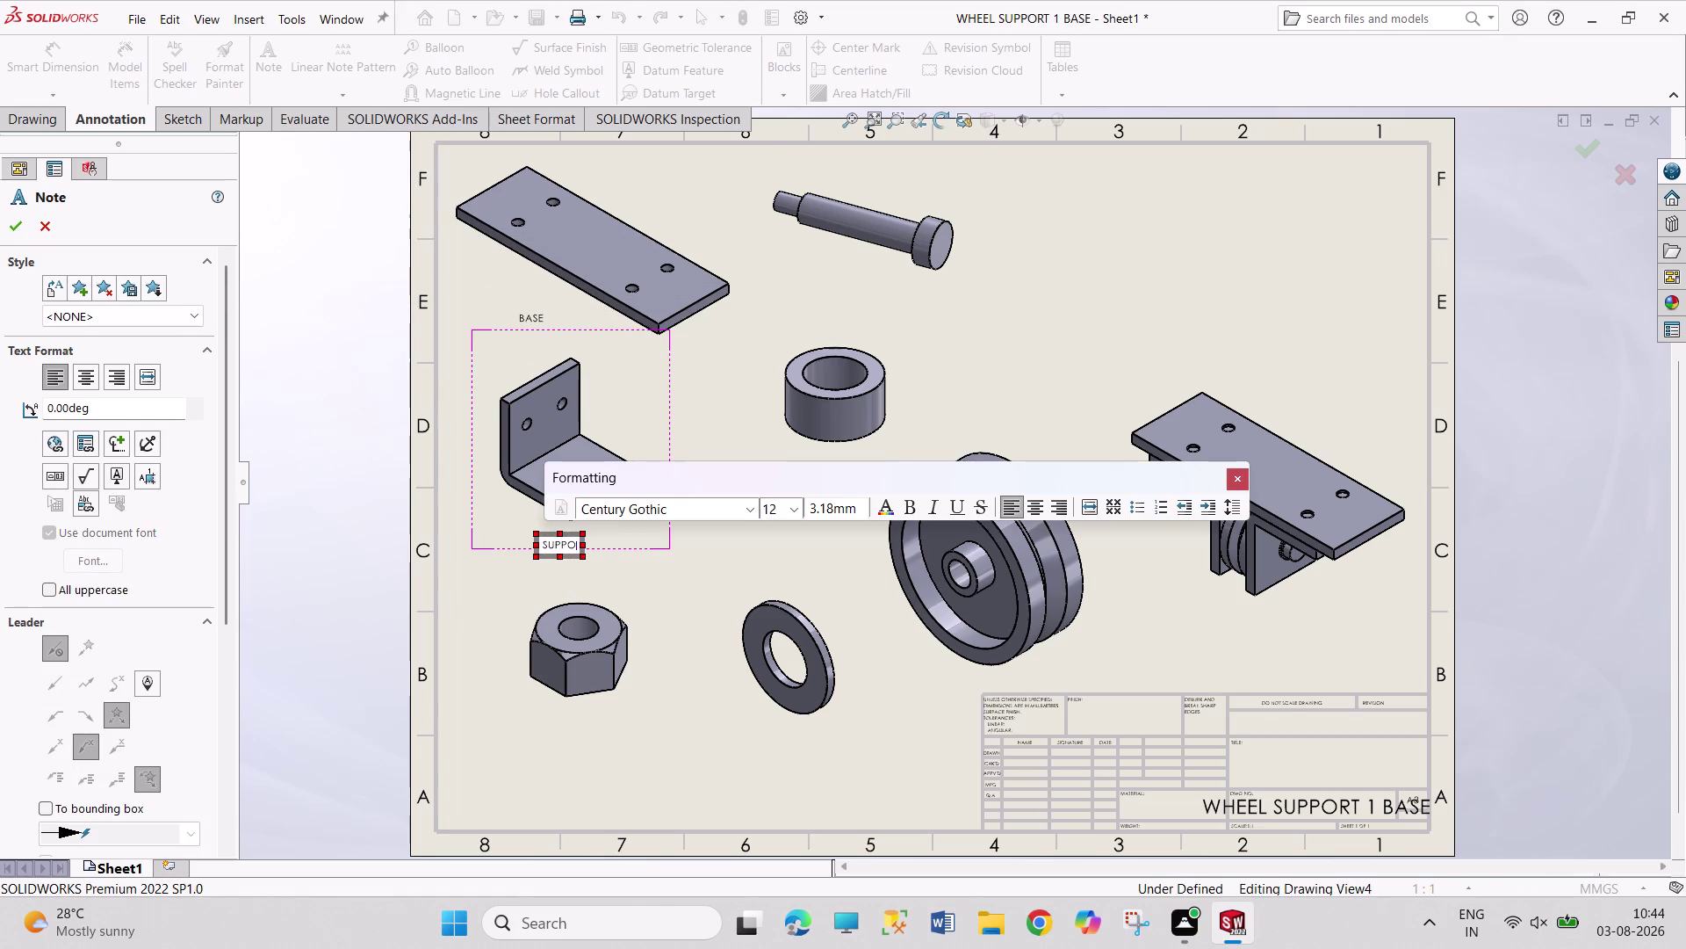
text(RT)
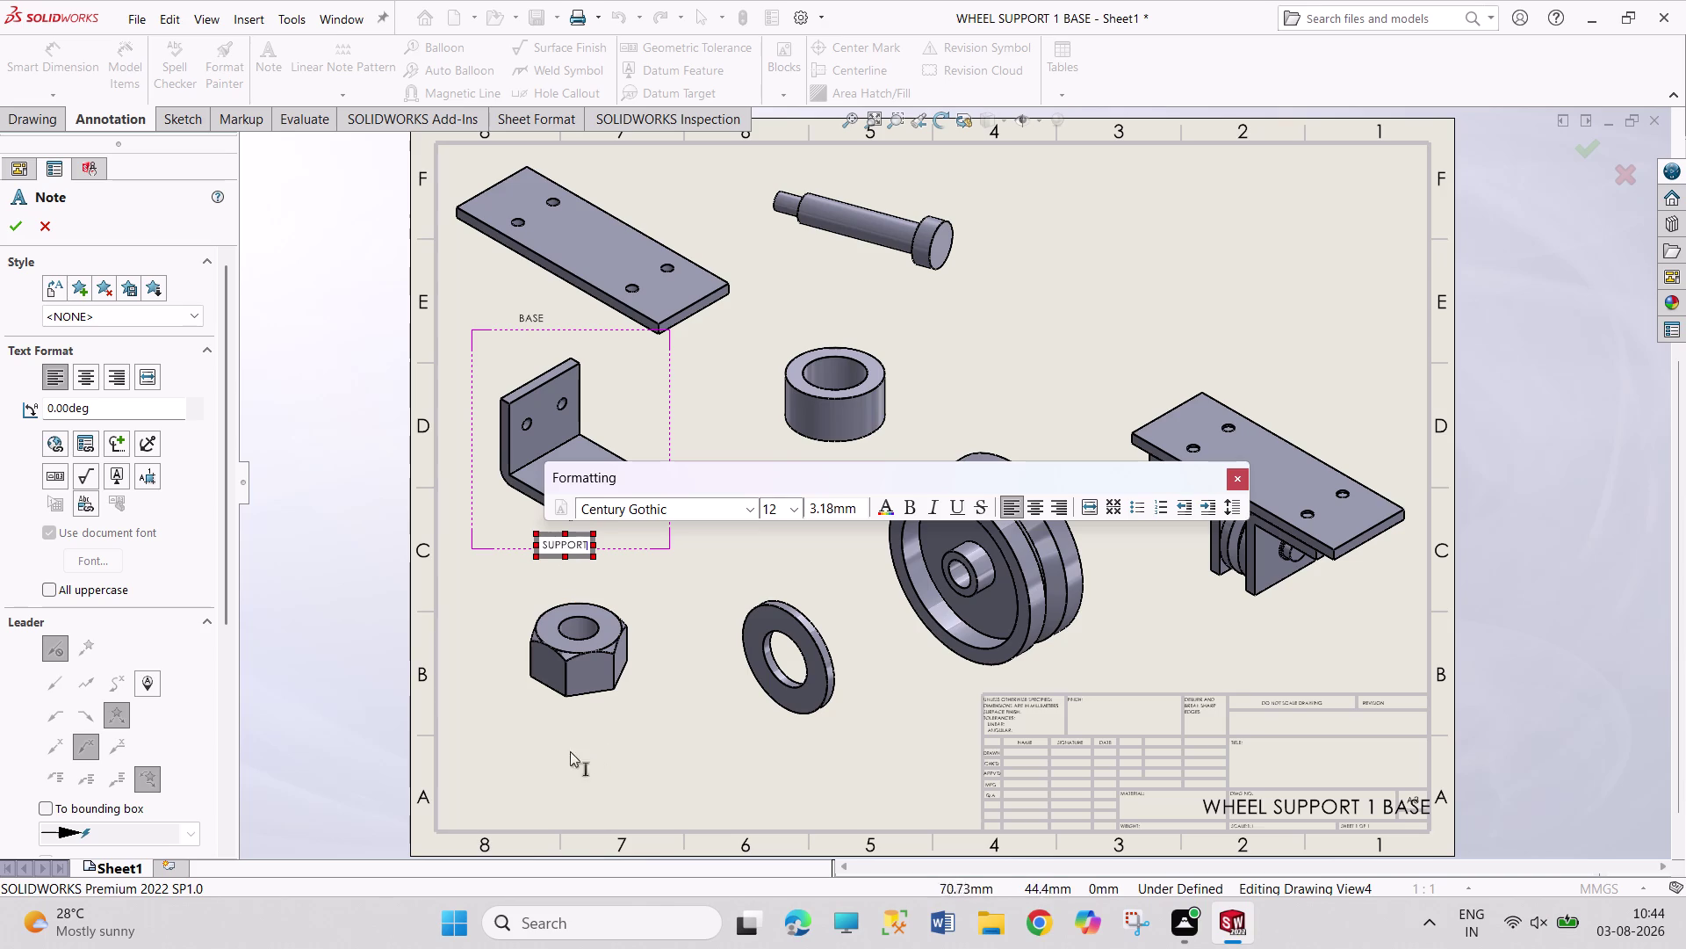
click(567, 737)
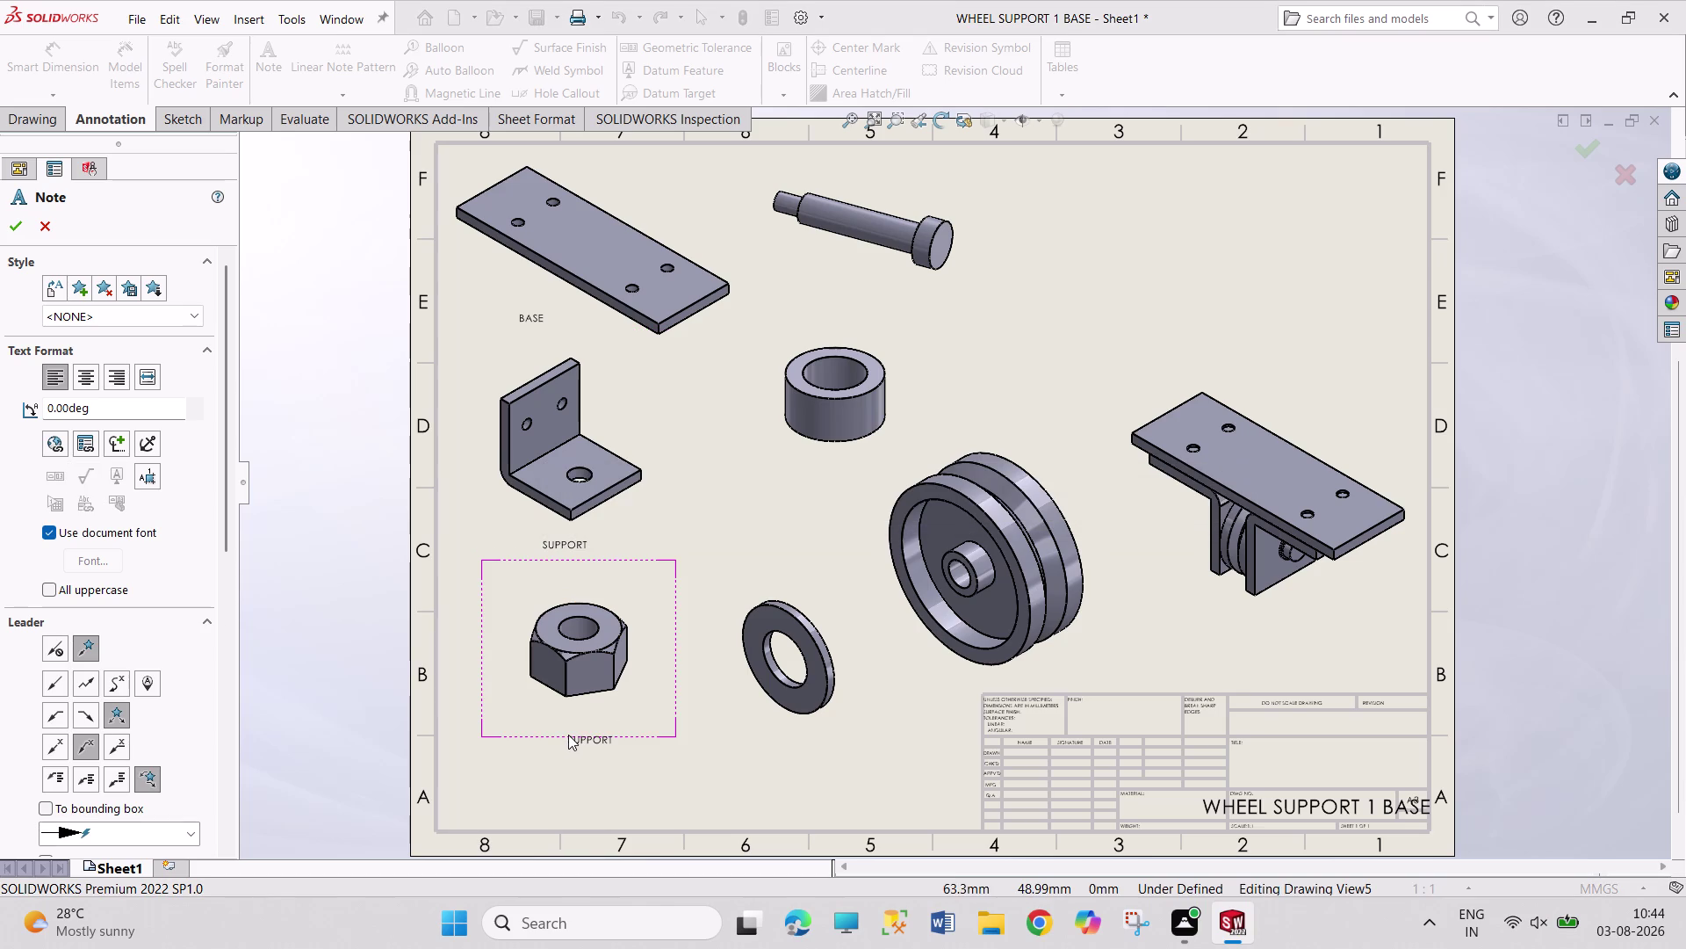
Add the SHOULDER SCREW note beneath the hex nut view.
text(SHOULD)
text(ER SCREW)
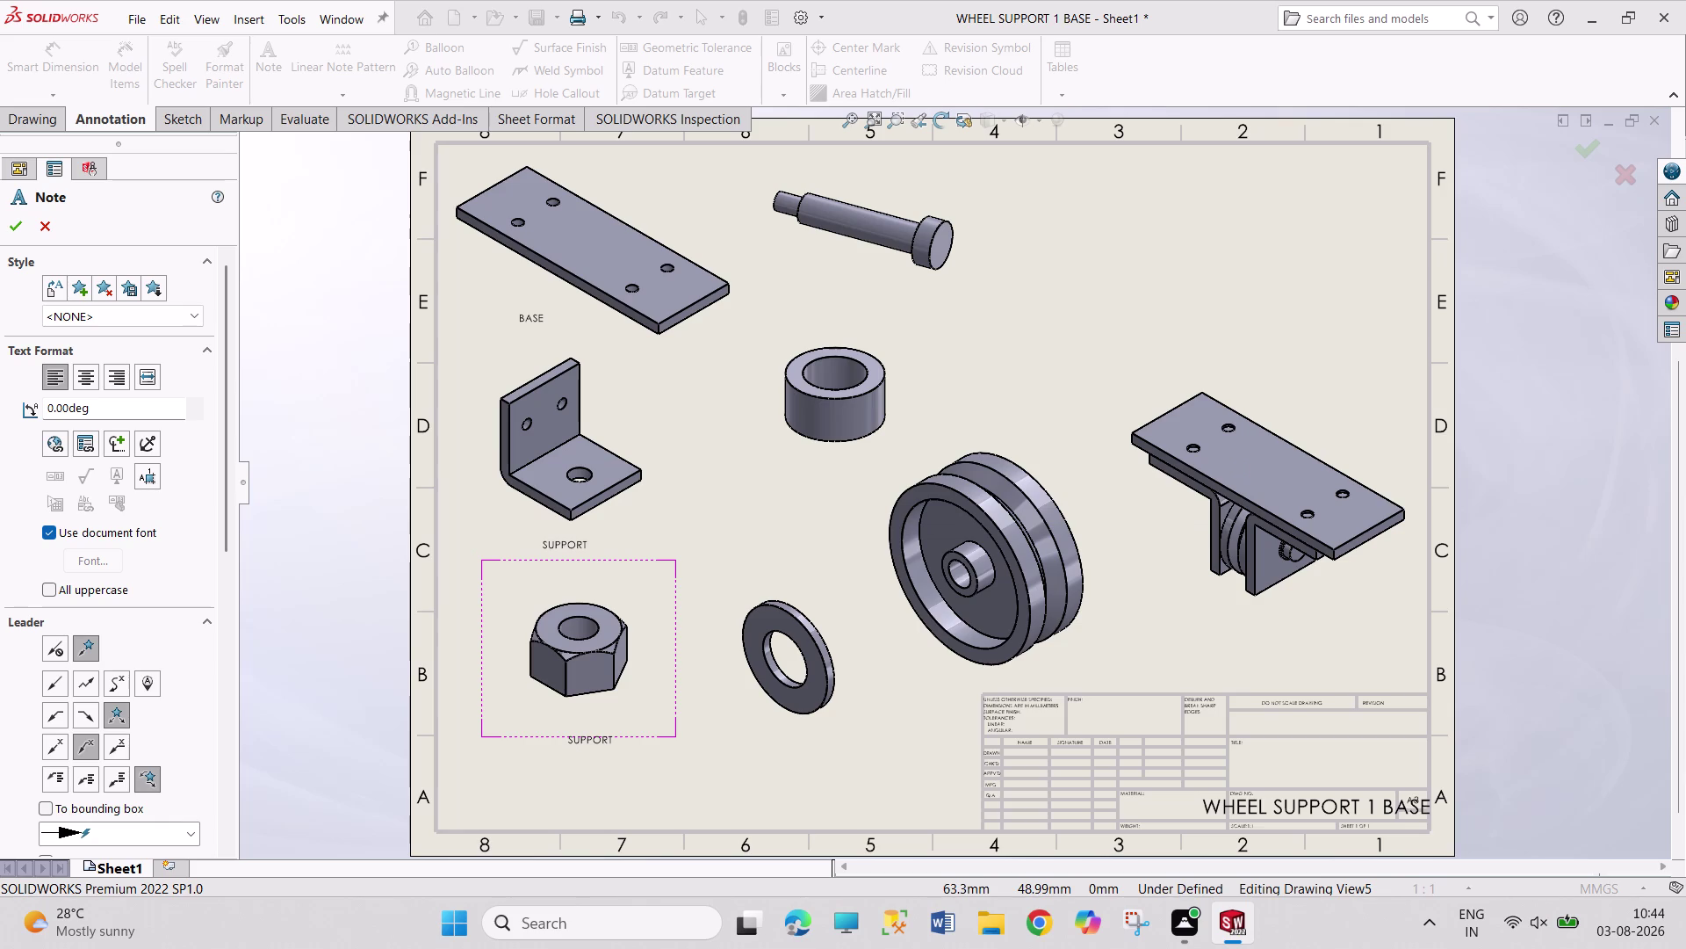
click(566, 727)
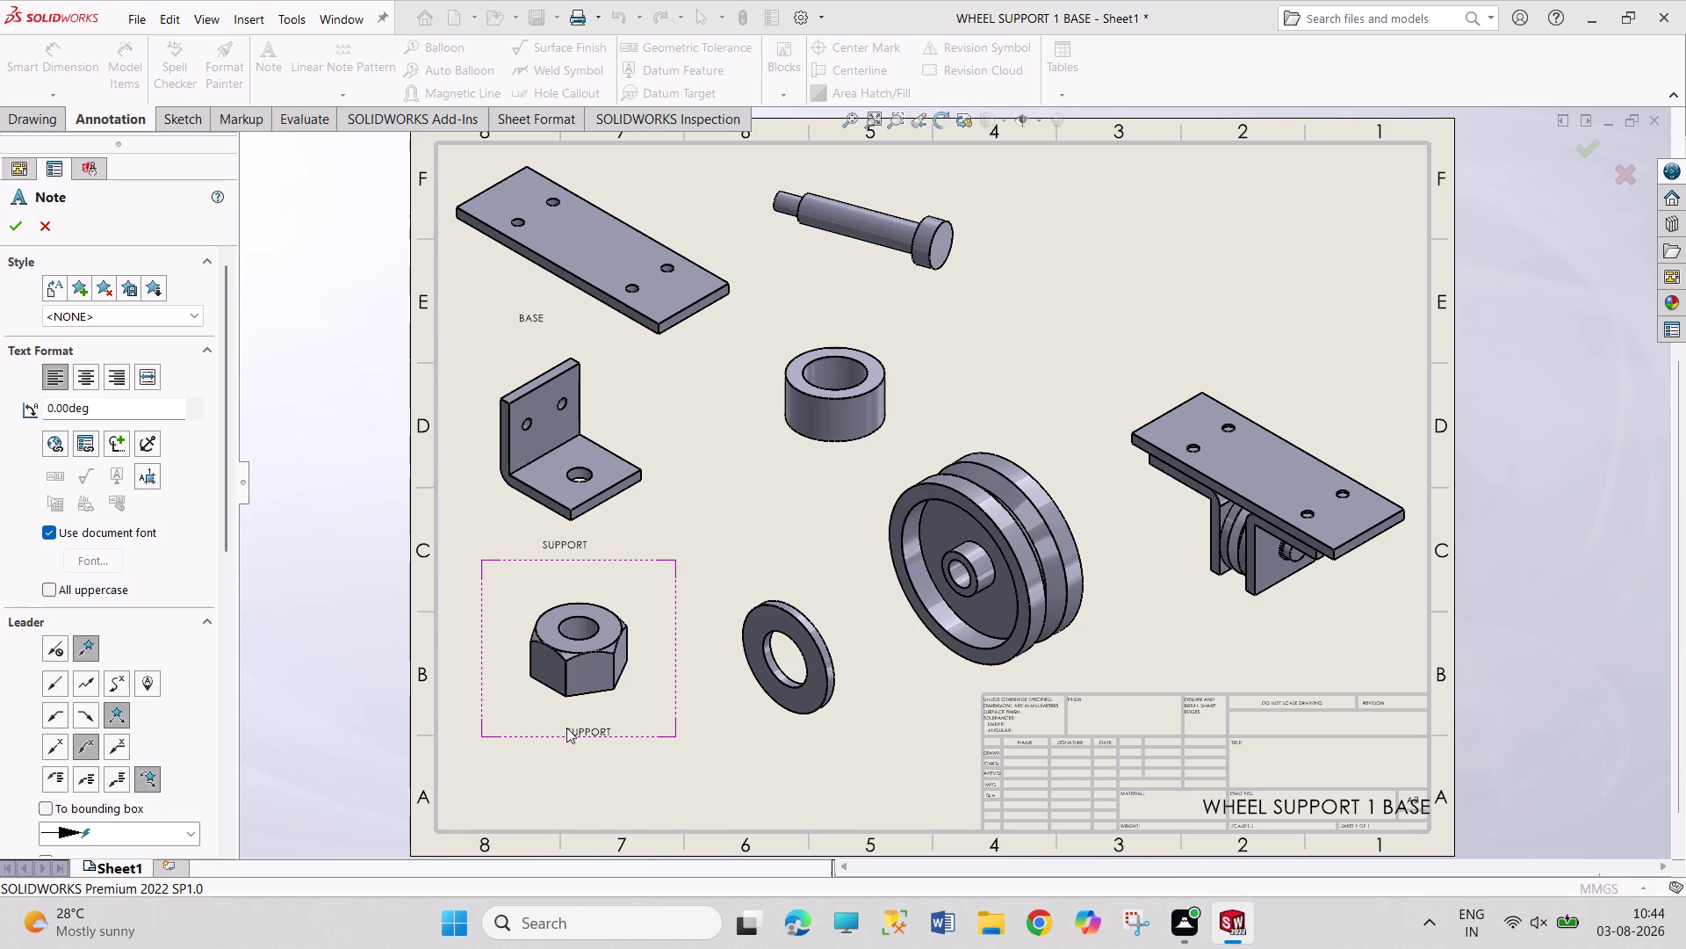
text(SH)
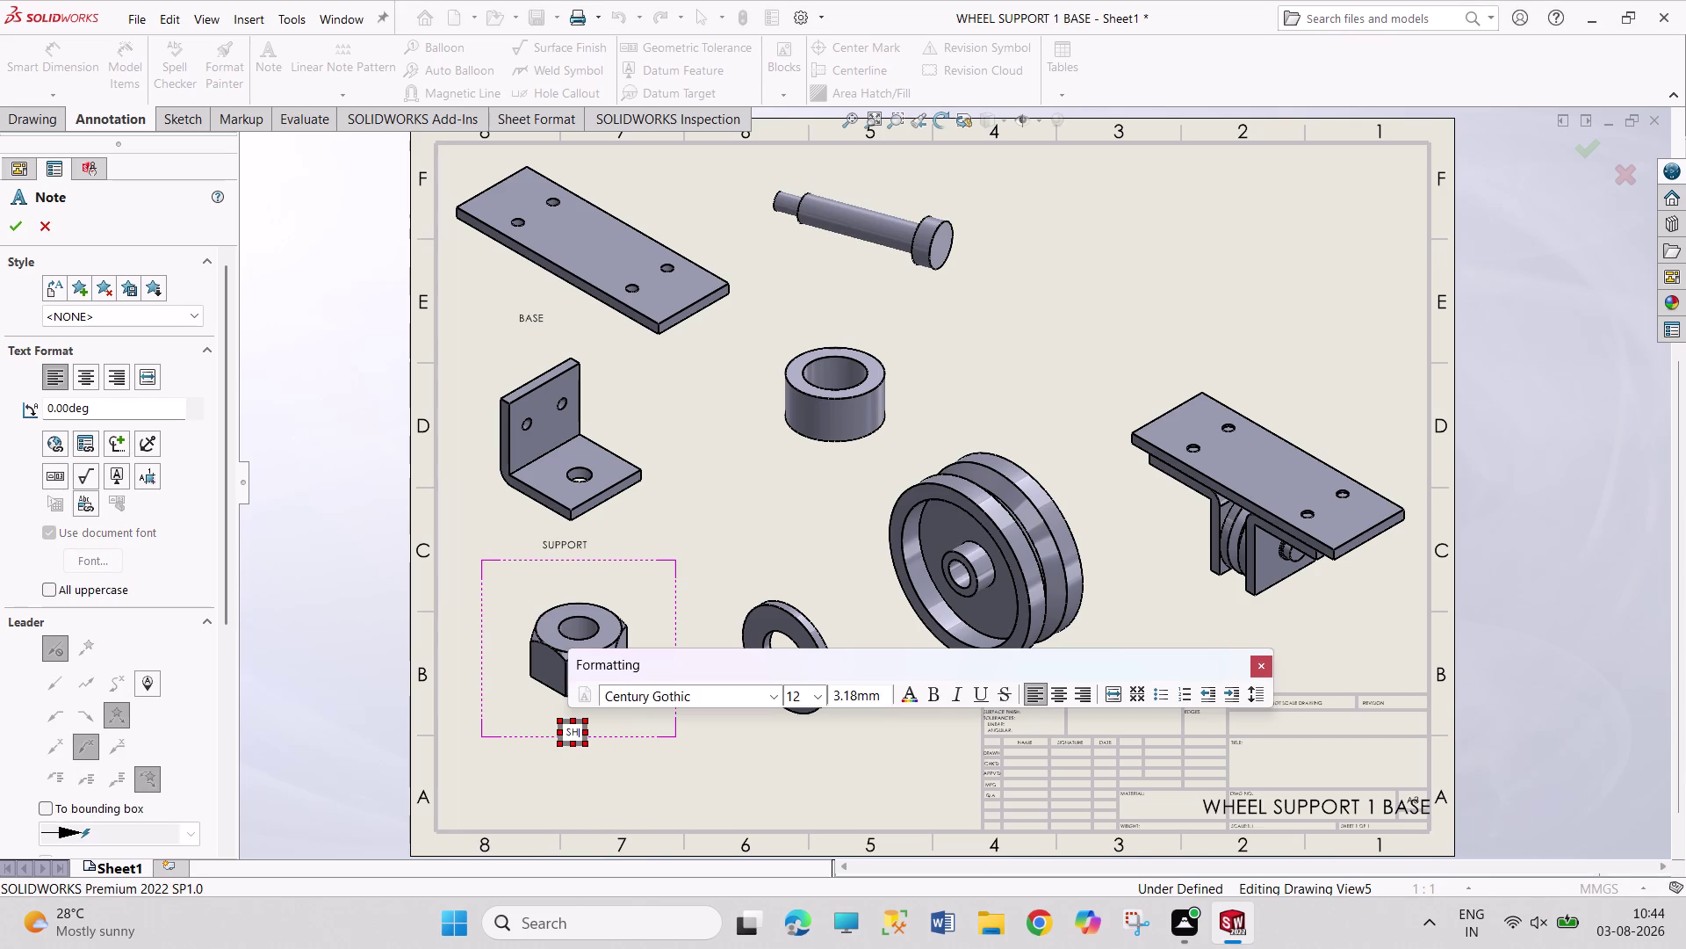
text(OULDER)
key(space)
text(SCREW)
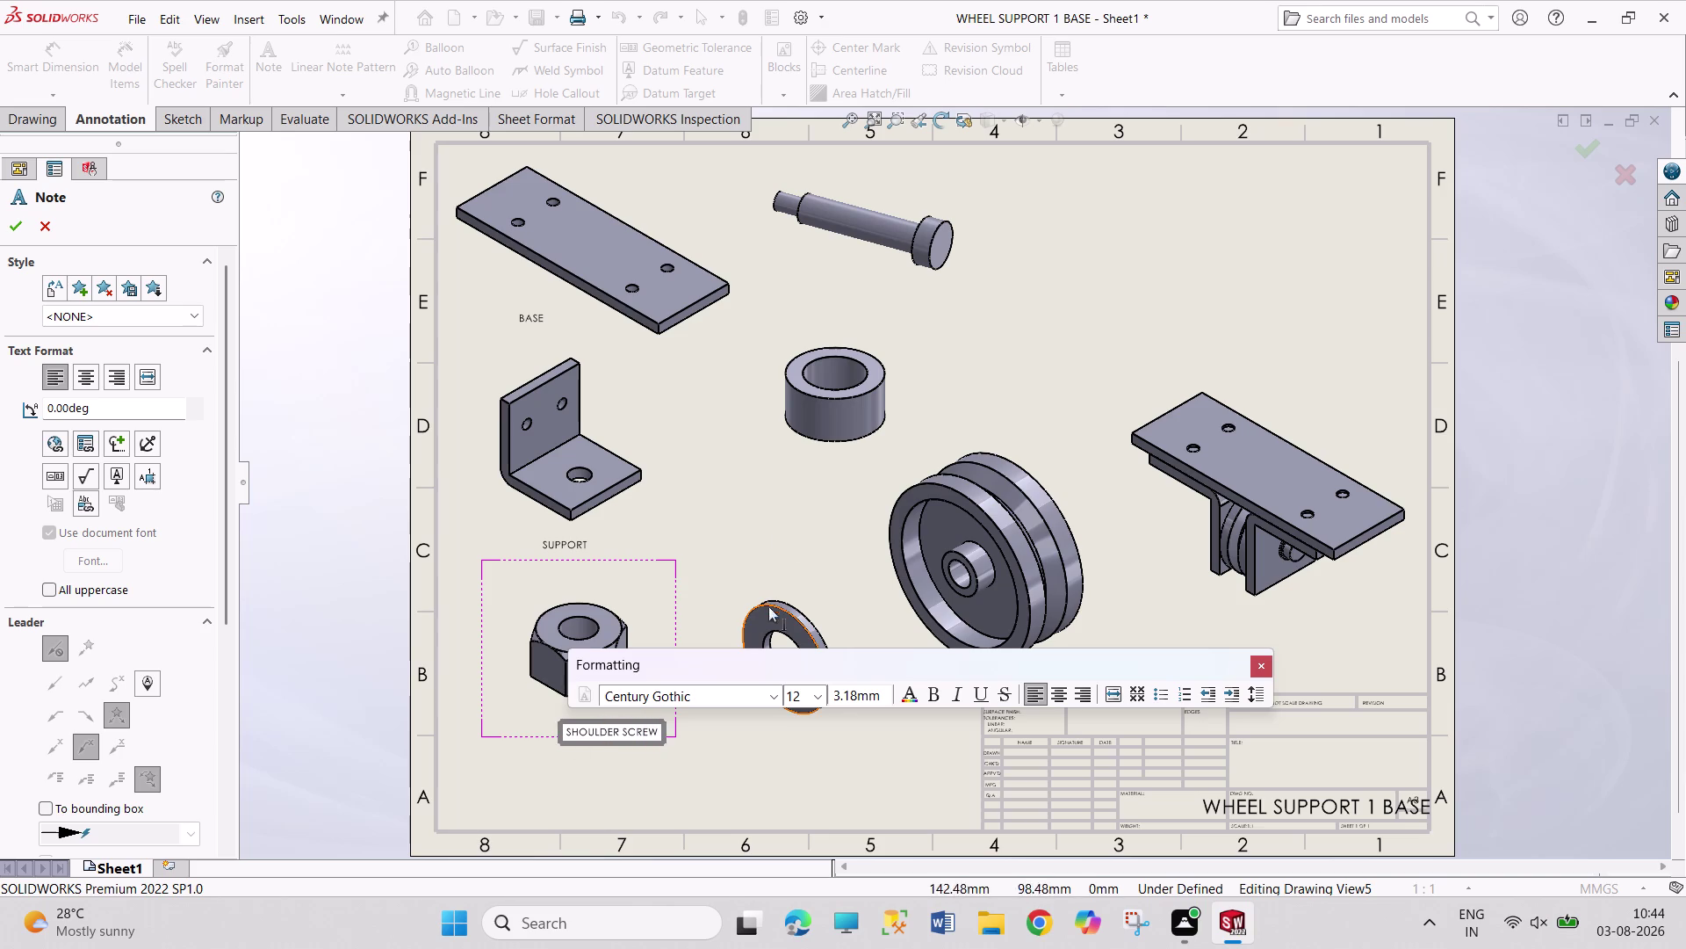
click(840, 275)
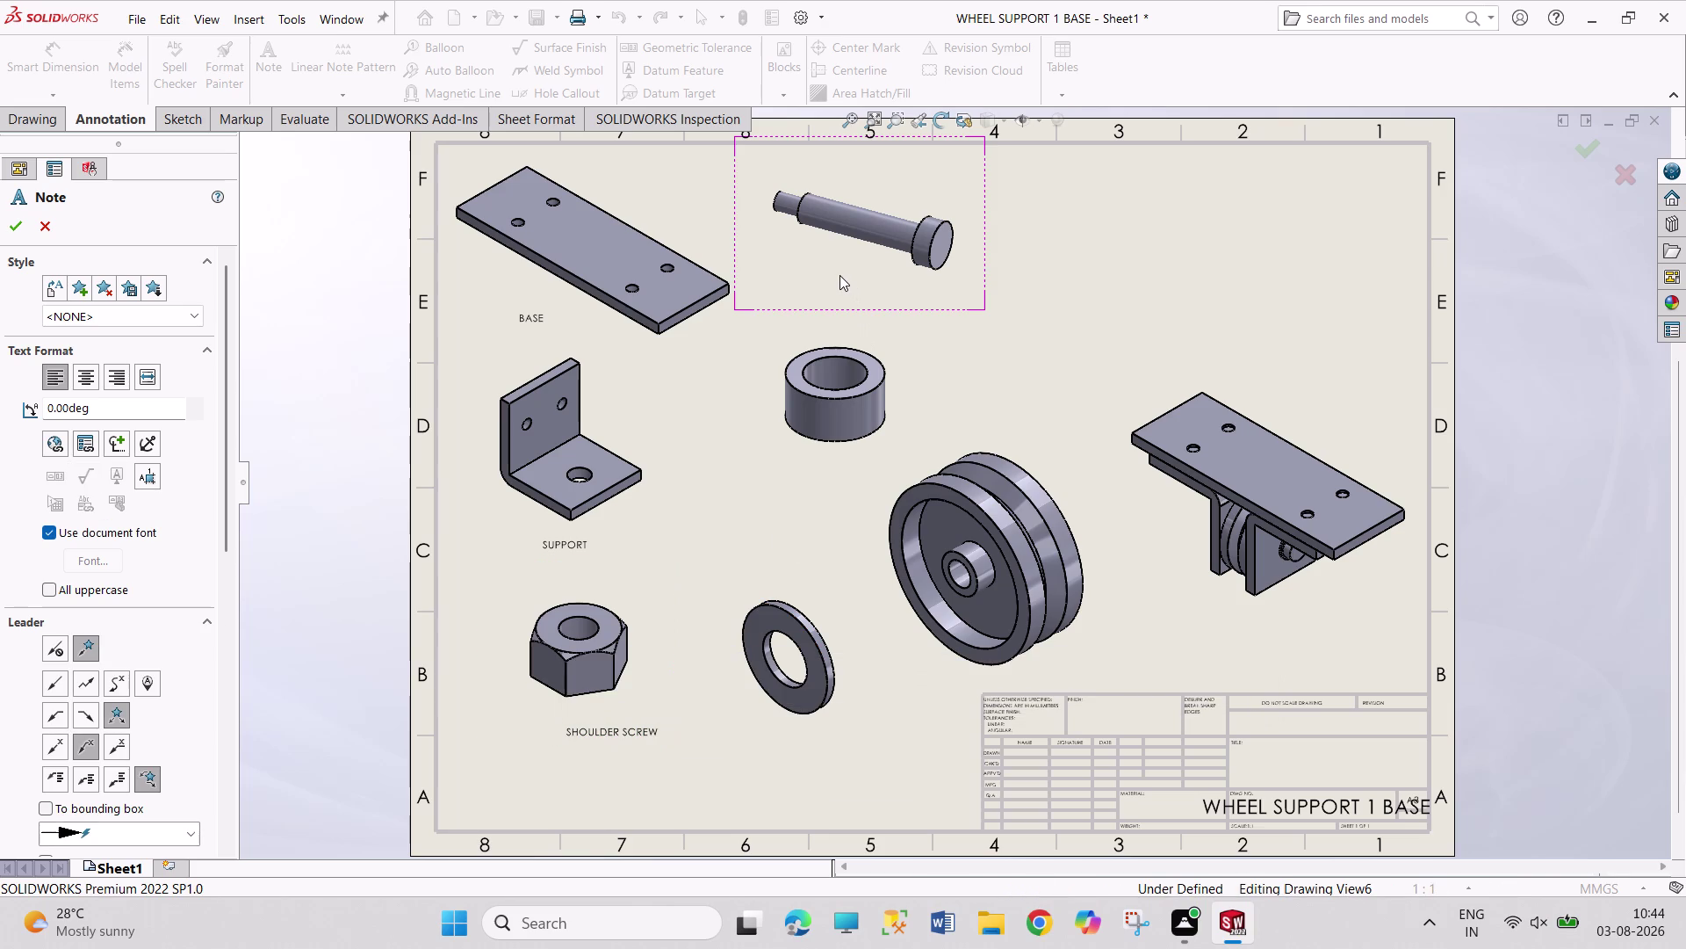
Replace the pin view's note text with SHOULDER SCREW, correcting the mistyped letters.
click(839, 275)
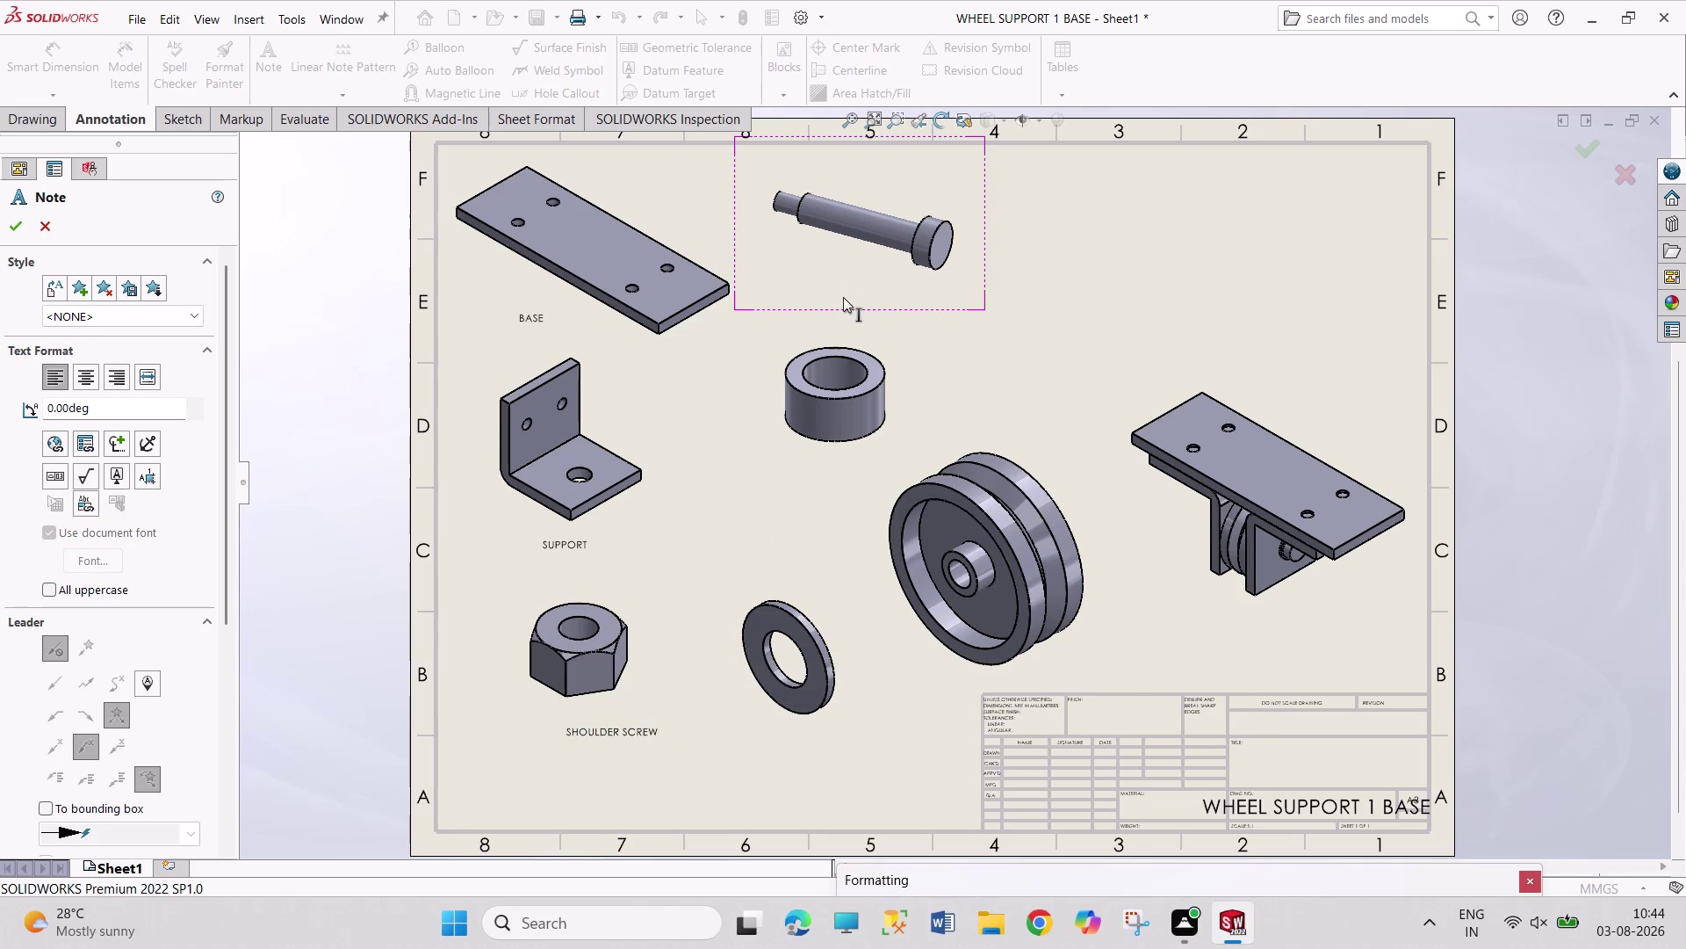
double_click(843, 280)
click(809, 285)
click(811, 285)
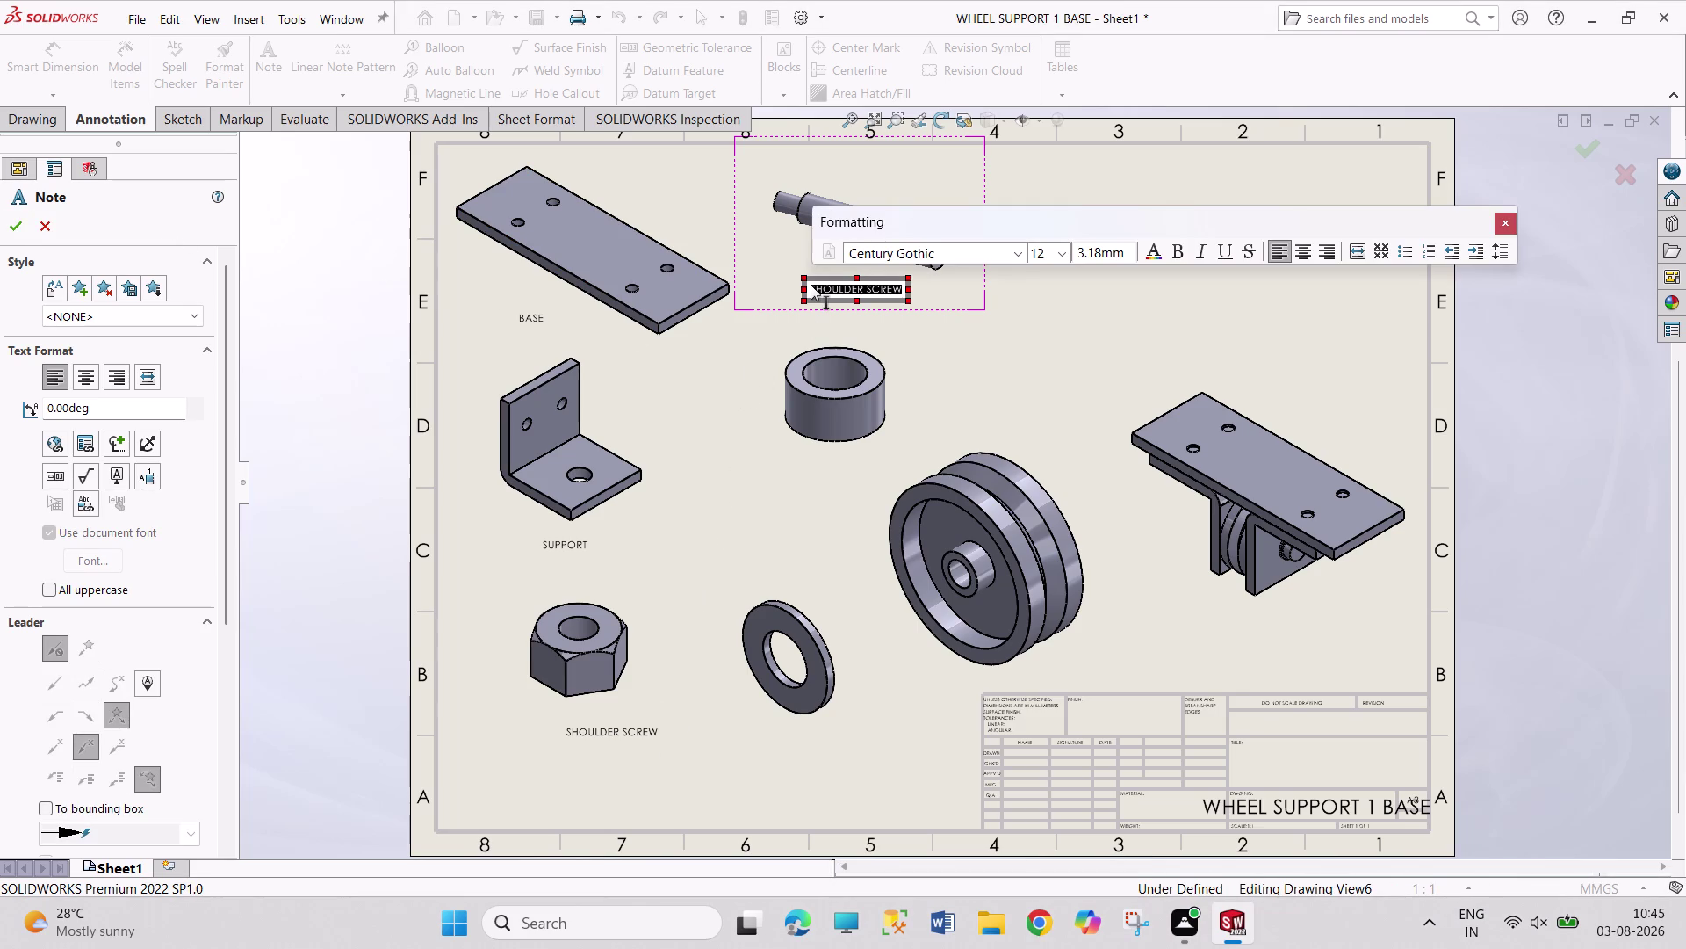
key(n)
text(UT)
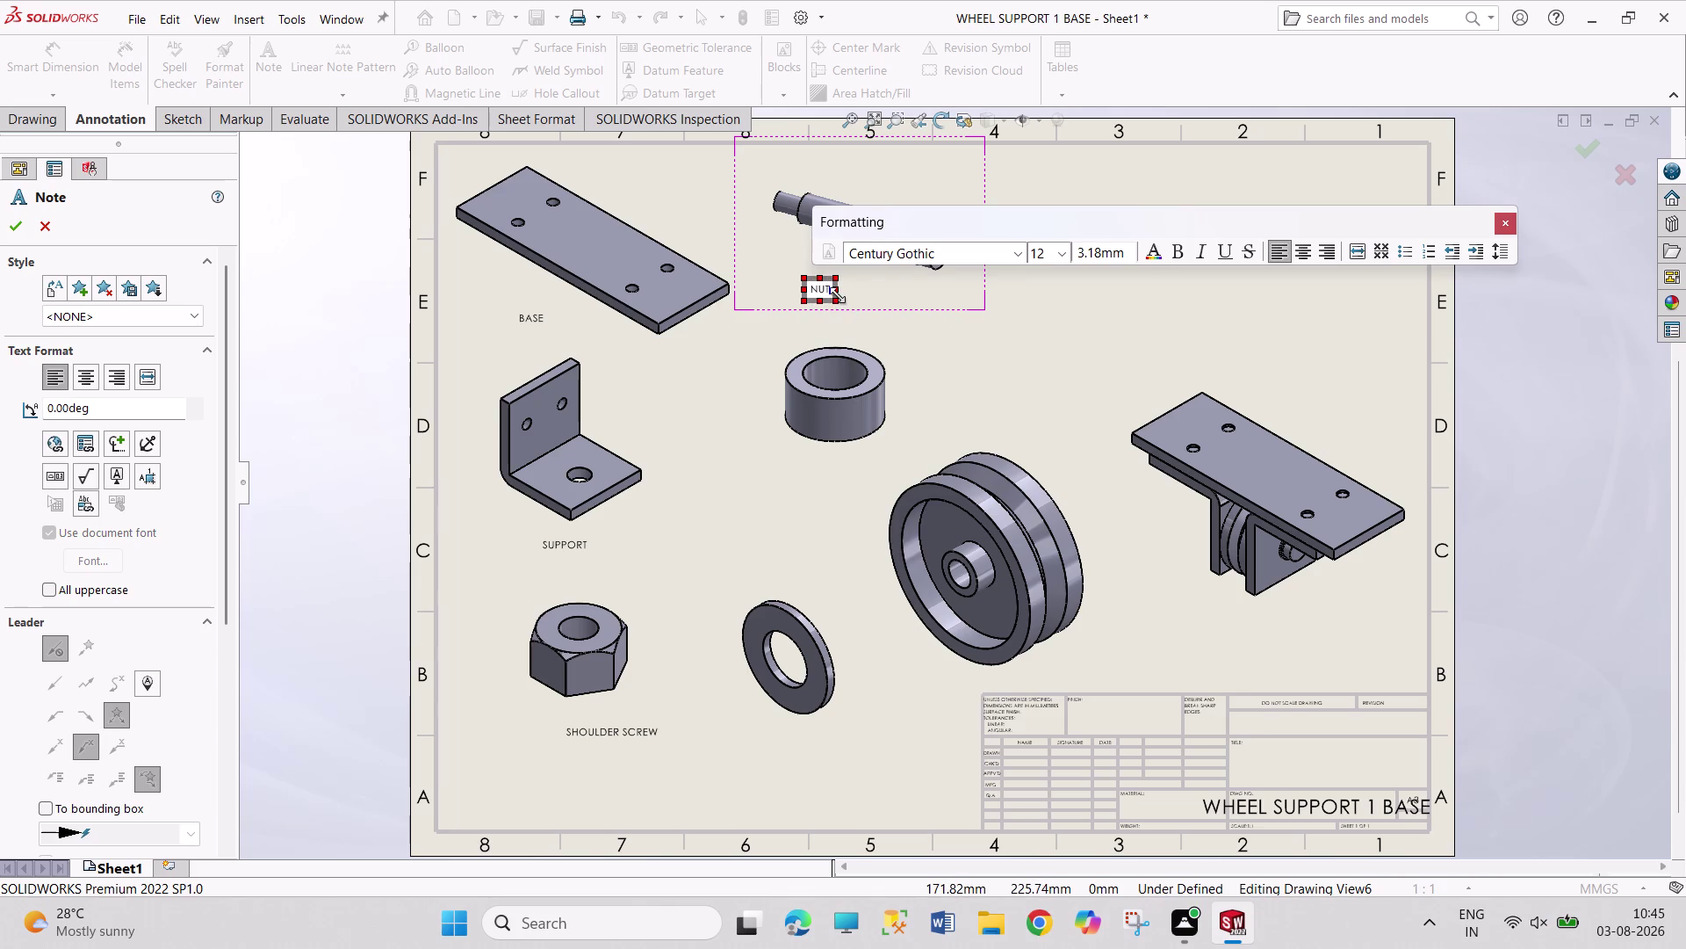
key(BackSpace)
key(BackSpace)
key(BackSpace)
key(BackSpace)
text(SH)
text(OULDER SC)
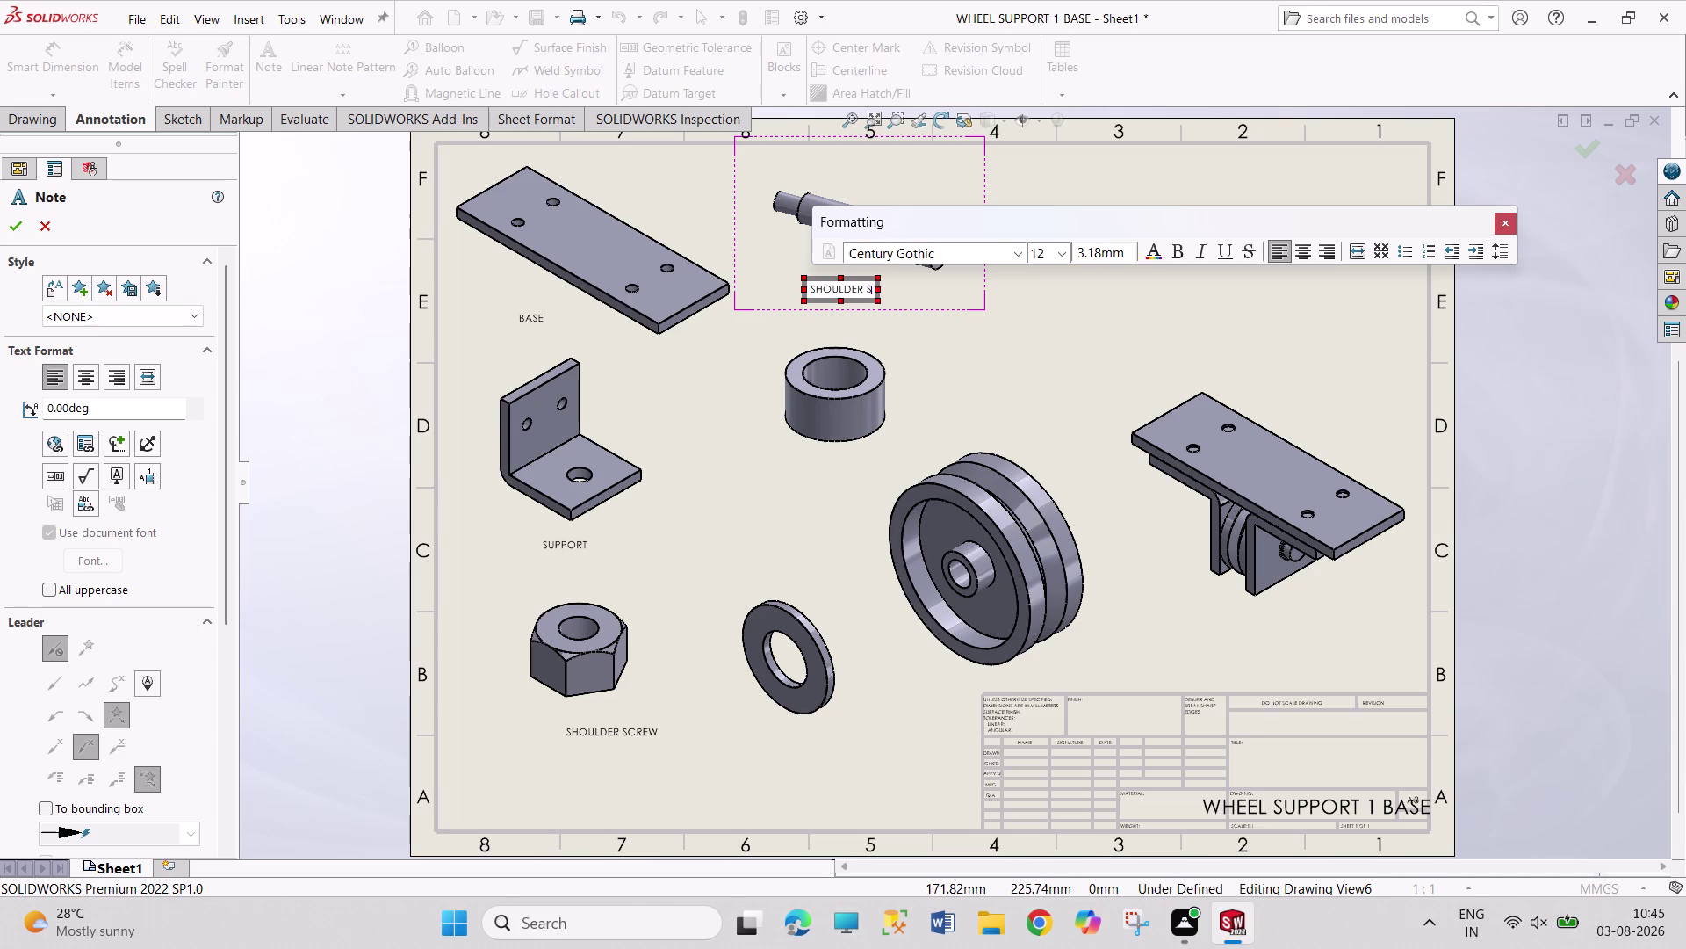
text(REW)
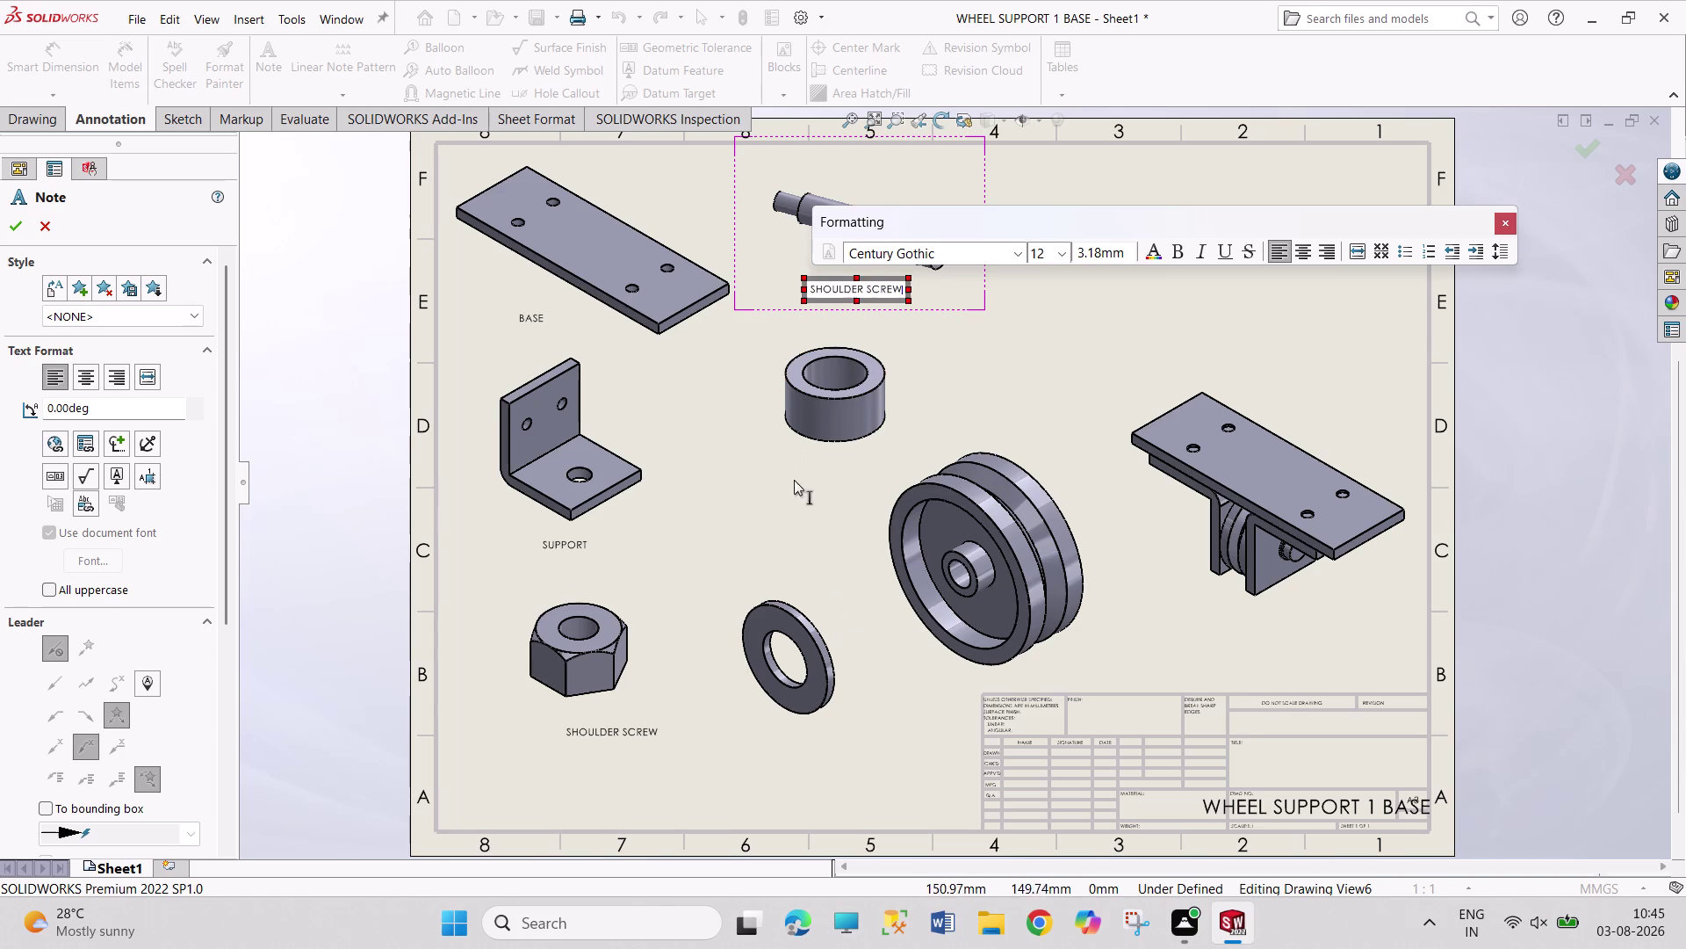
click(818, 469)
click(817, 468)
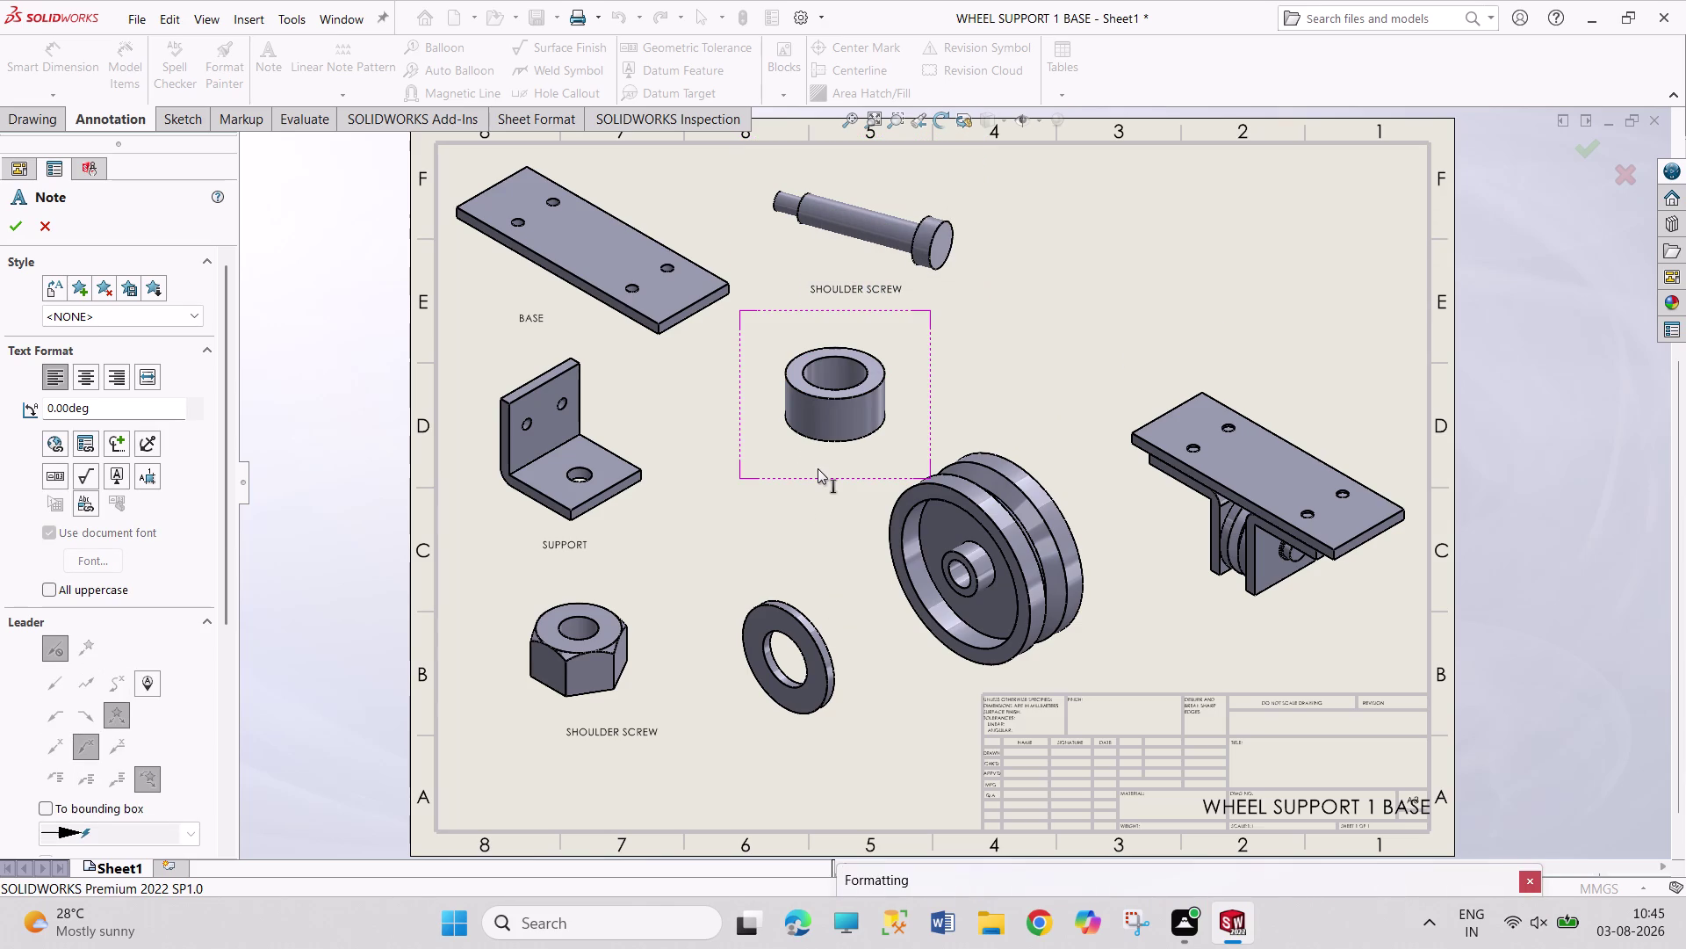
Retype the cylinder view's note as BUSH.
double_click(818, 468)
double_click(818, 468)
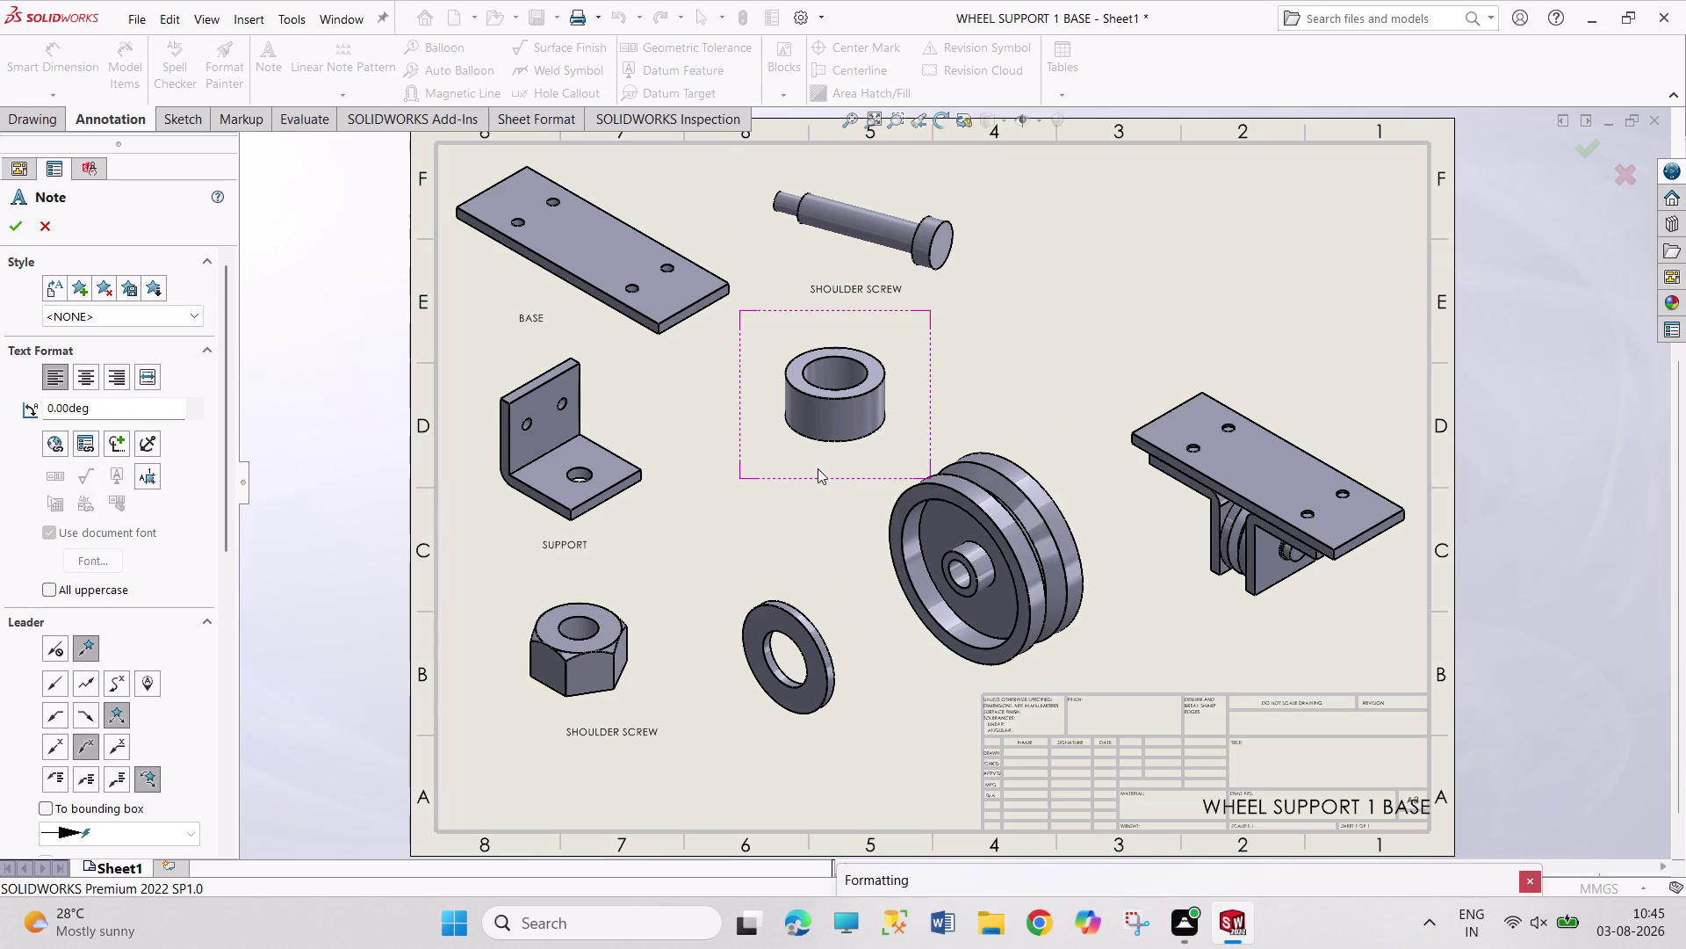
click(821, 446)
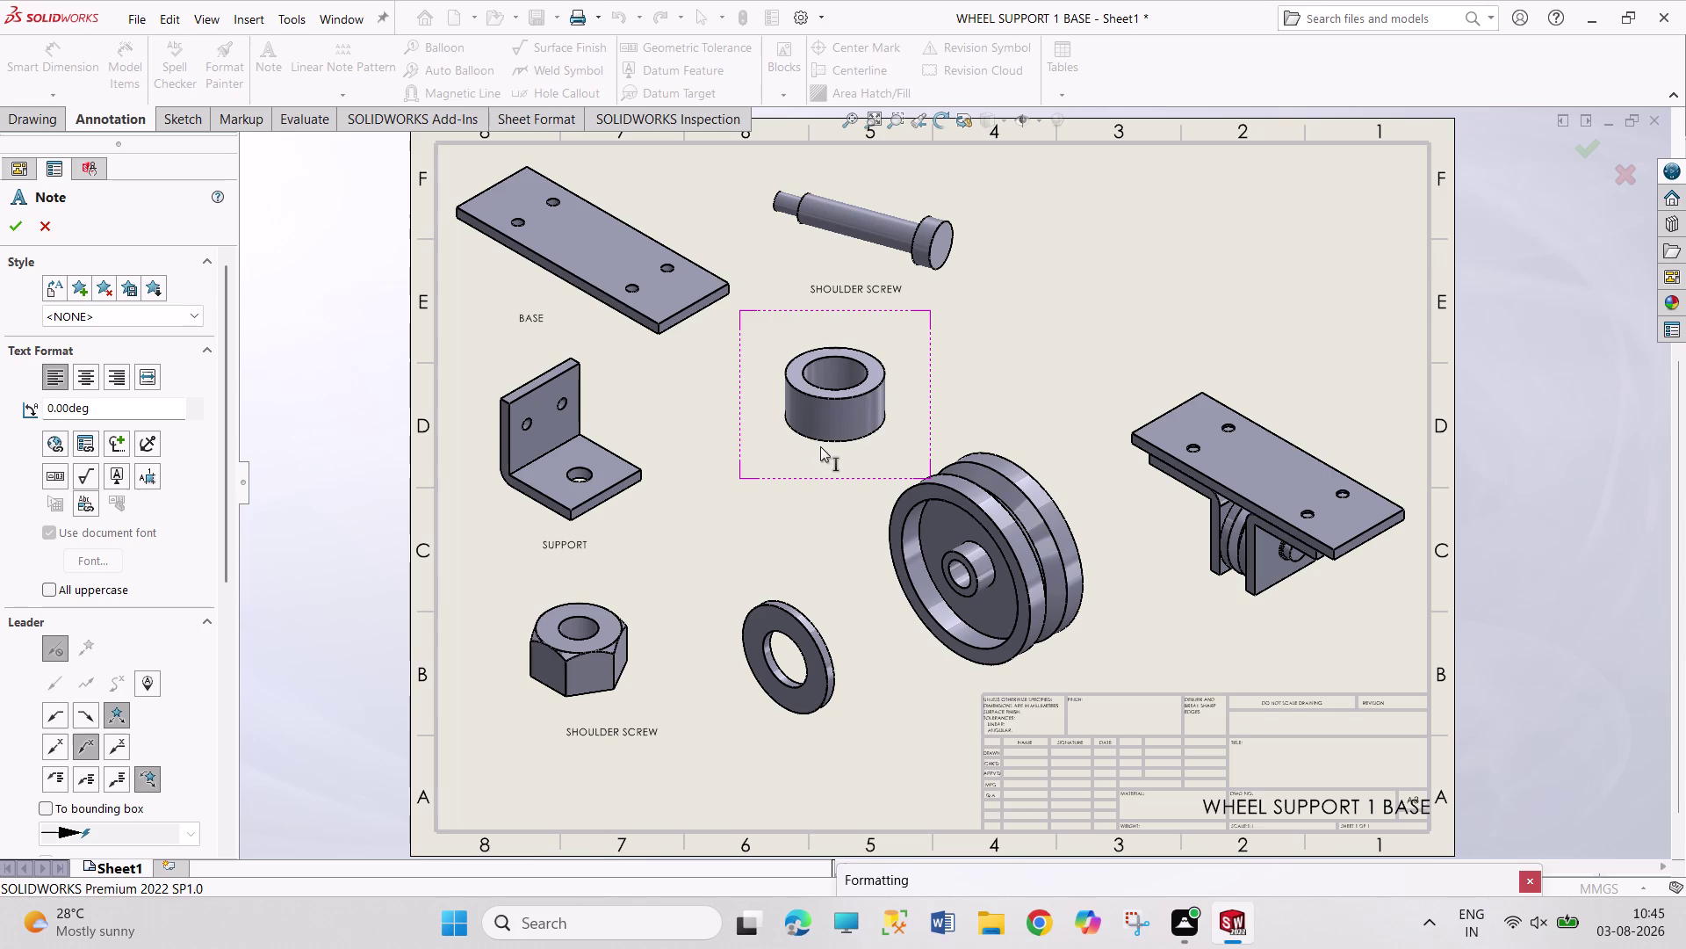
click(798, 462)
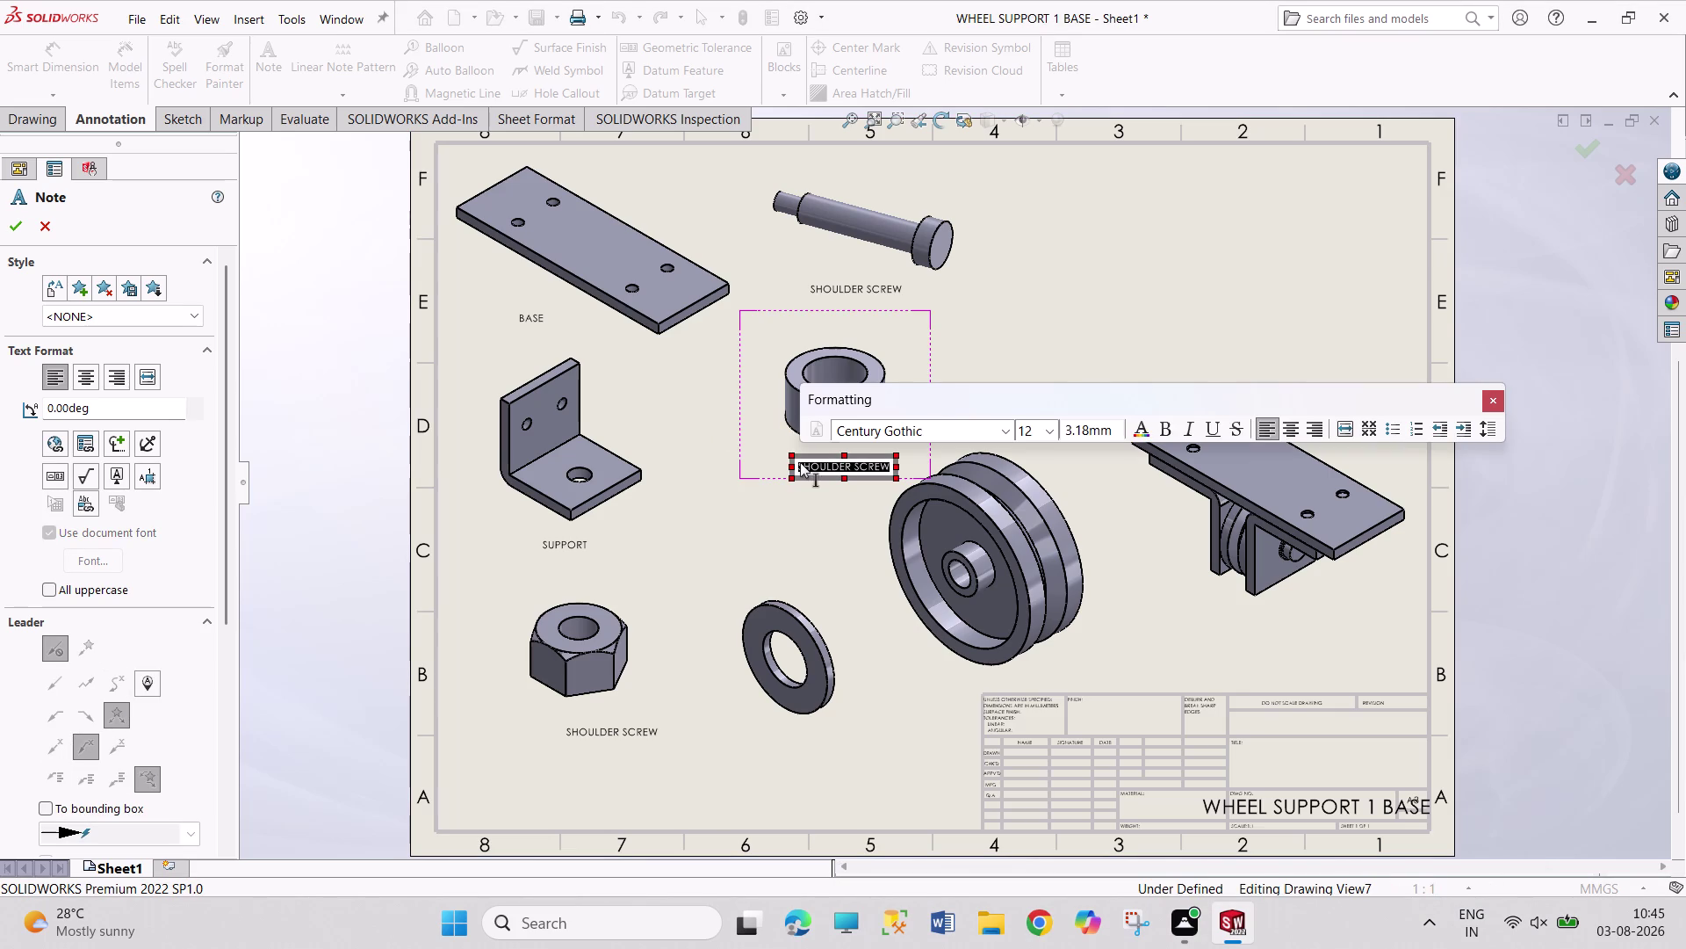
text(BUSH)
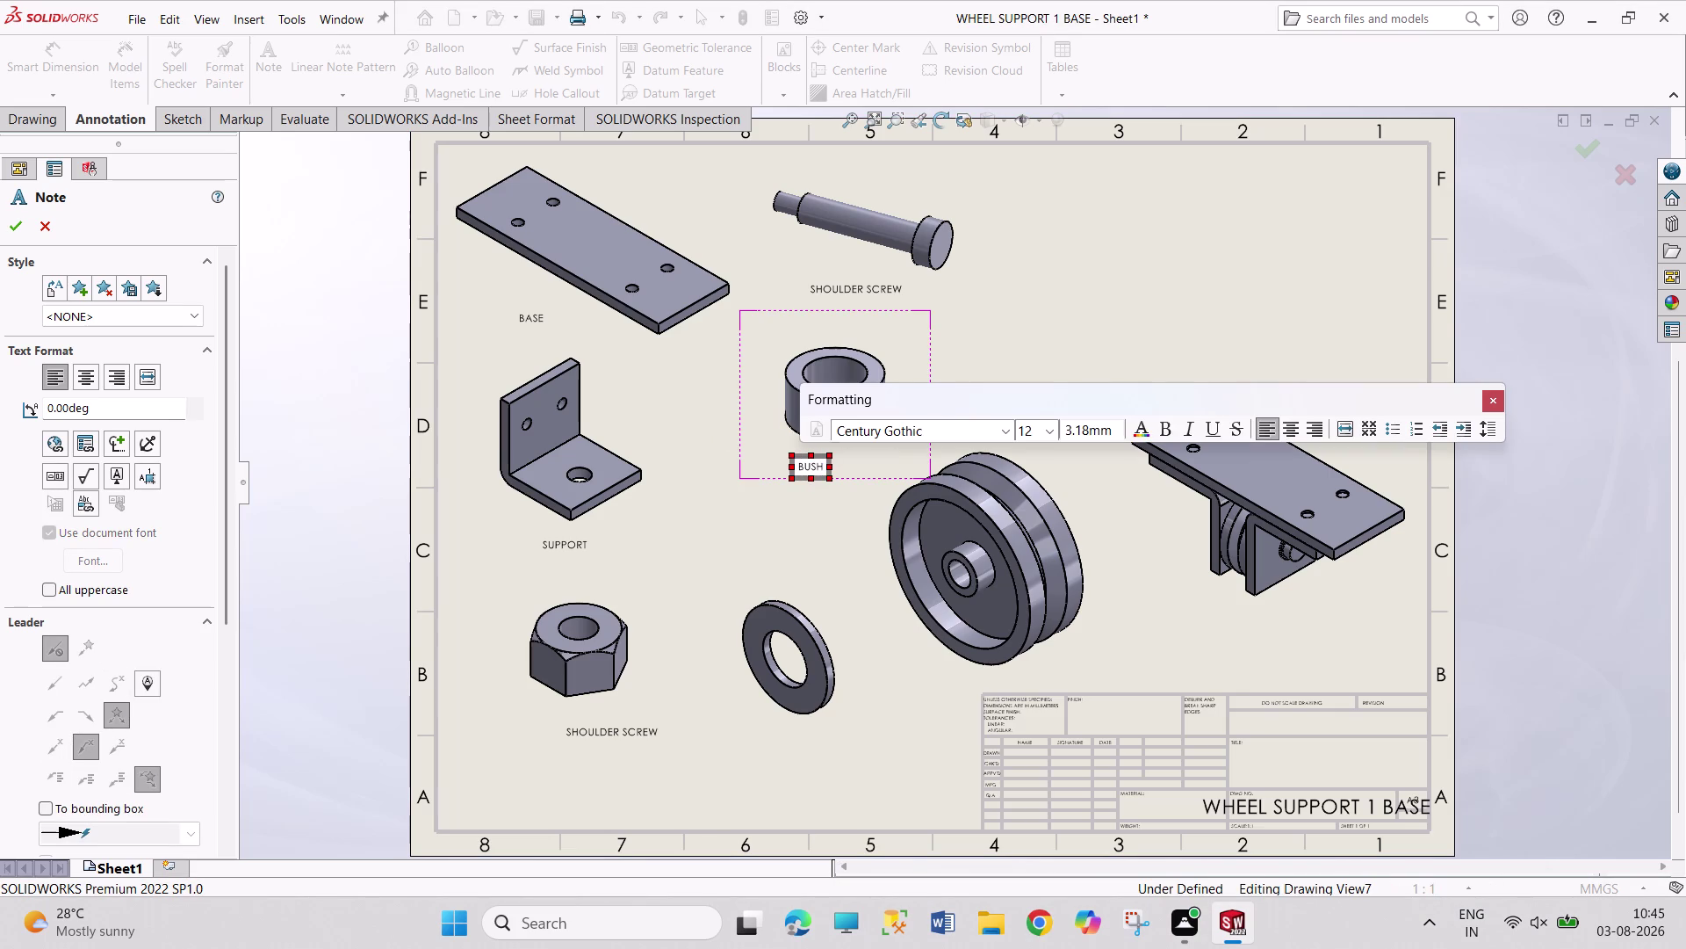
click(788, 744)
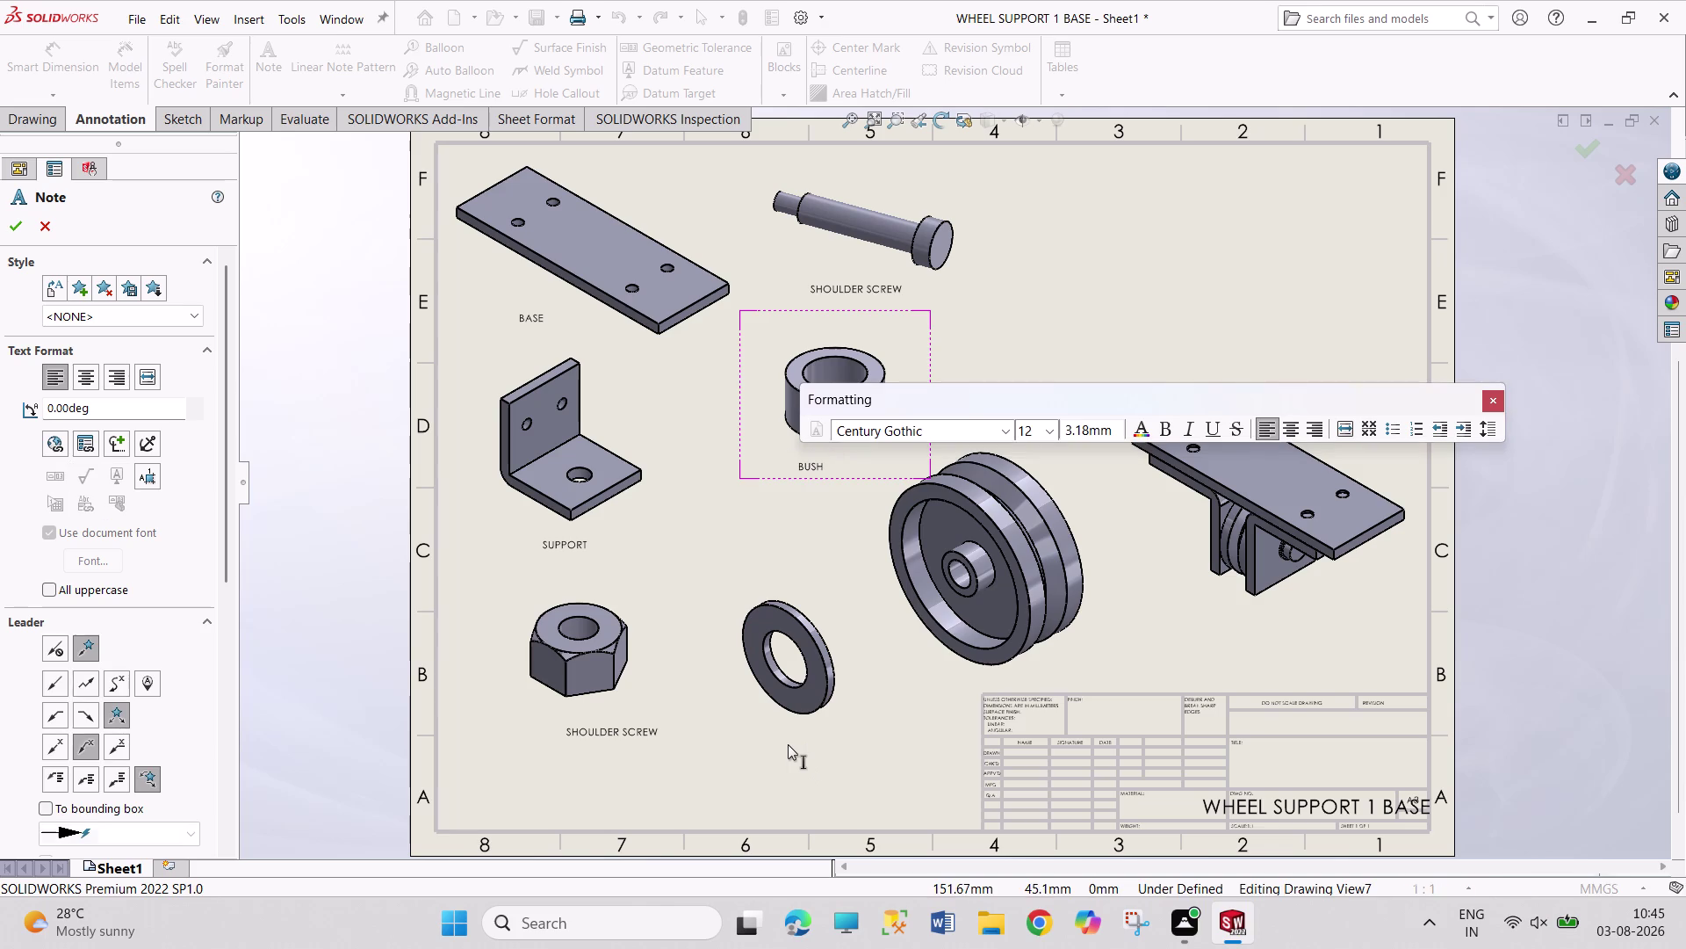
click(787, 739)
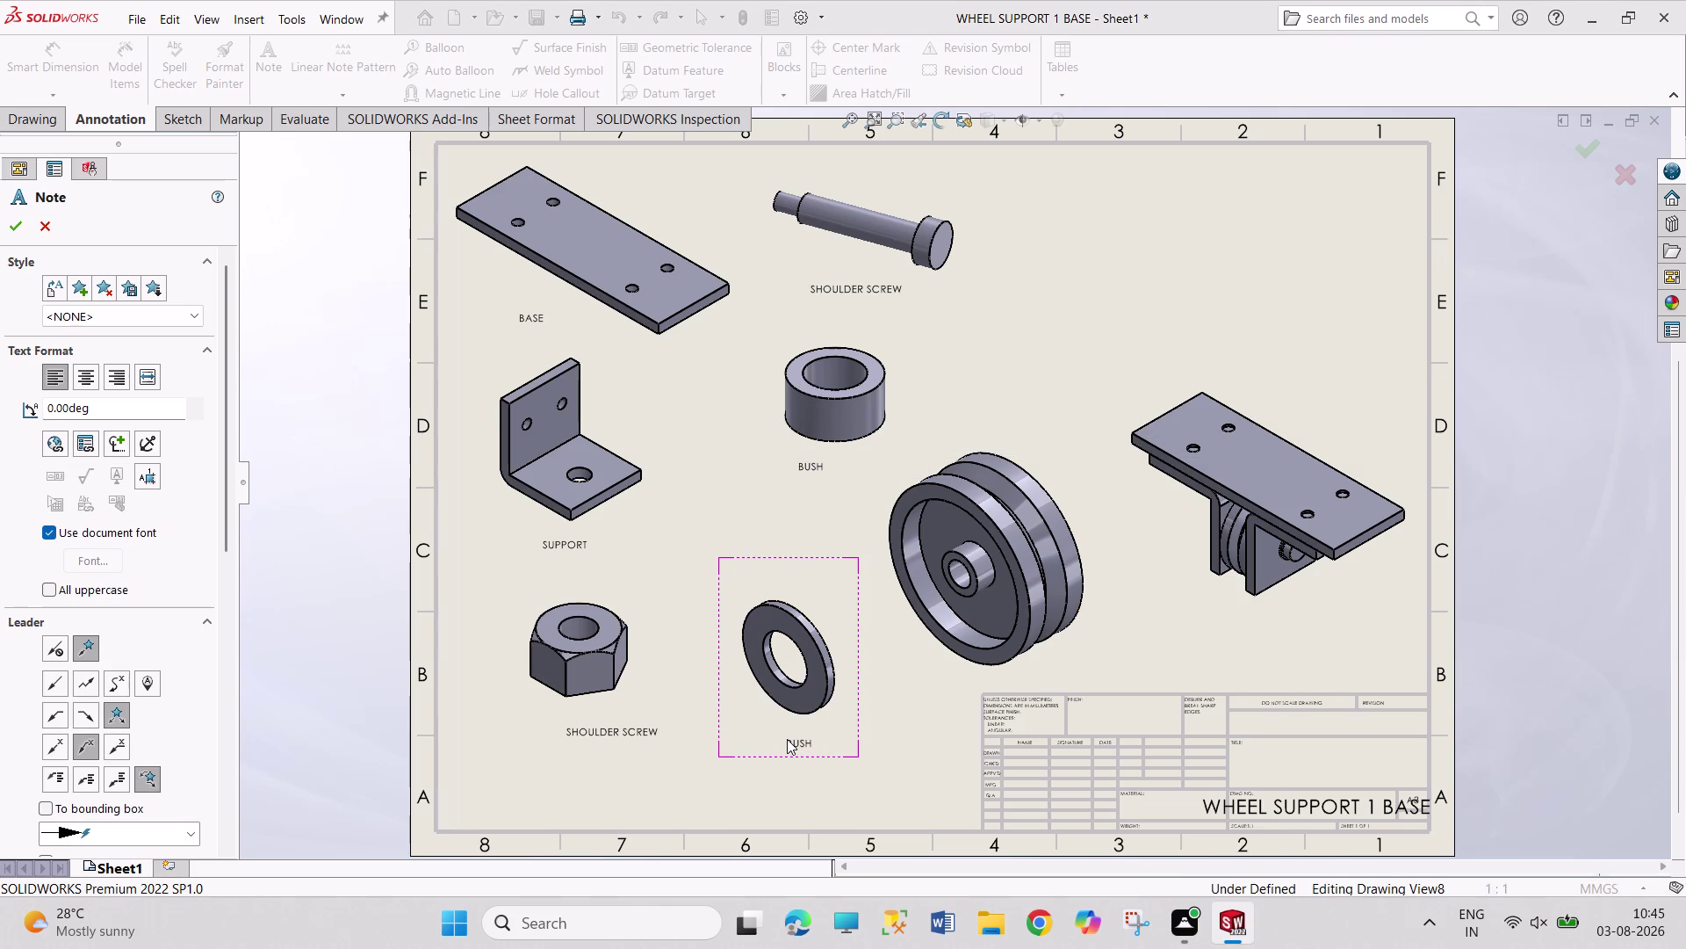
Label the ring view WASHER and the pulley view WHEEL.
text(WASHE)
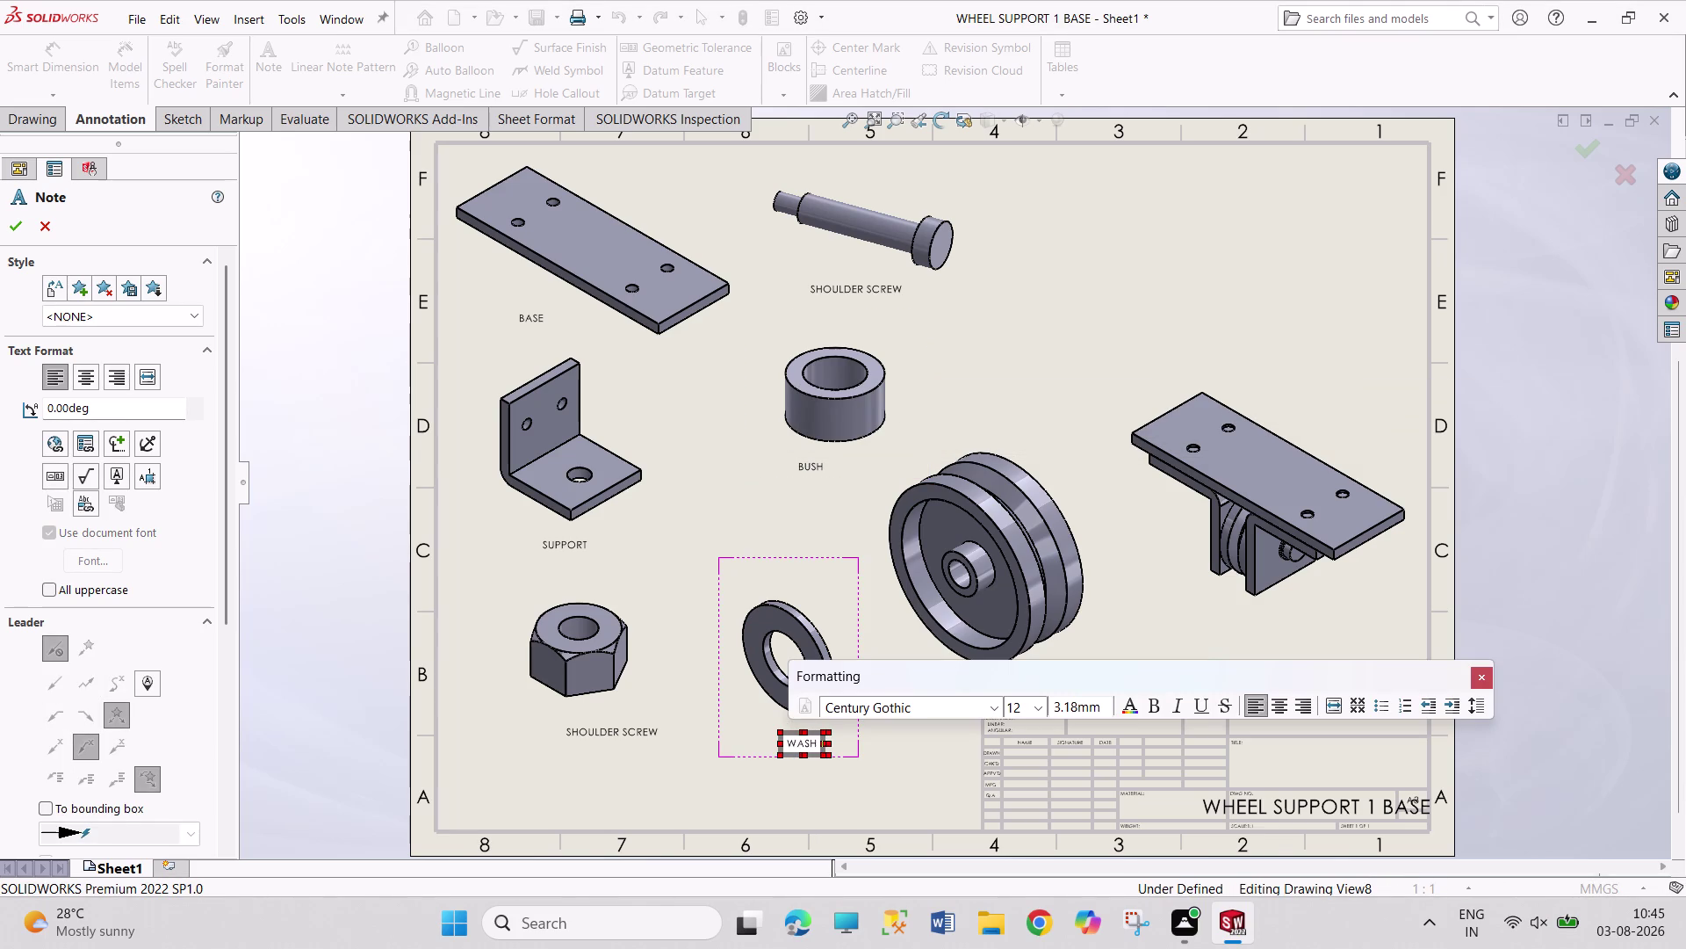
text(R)
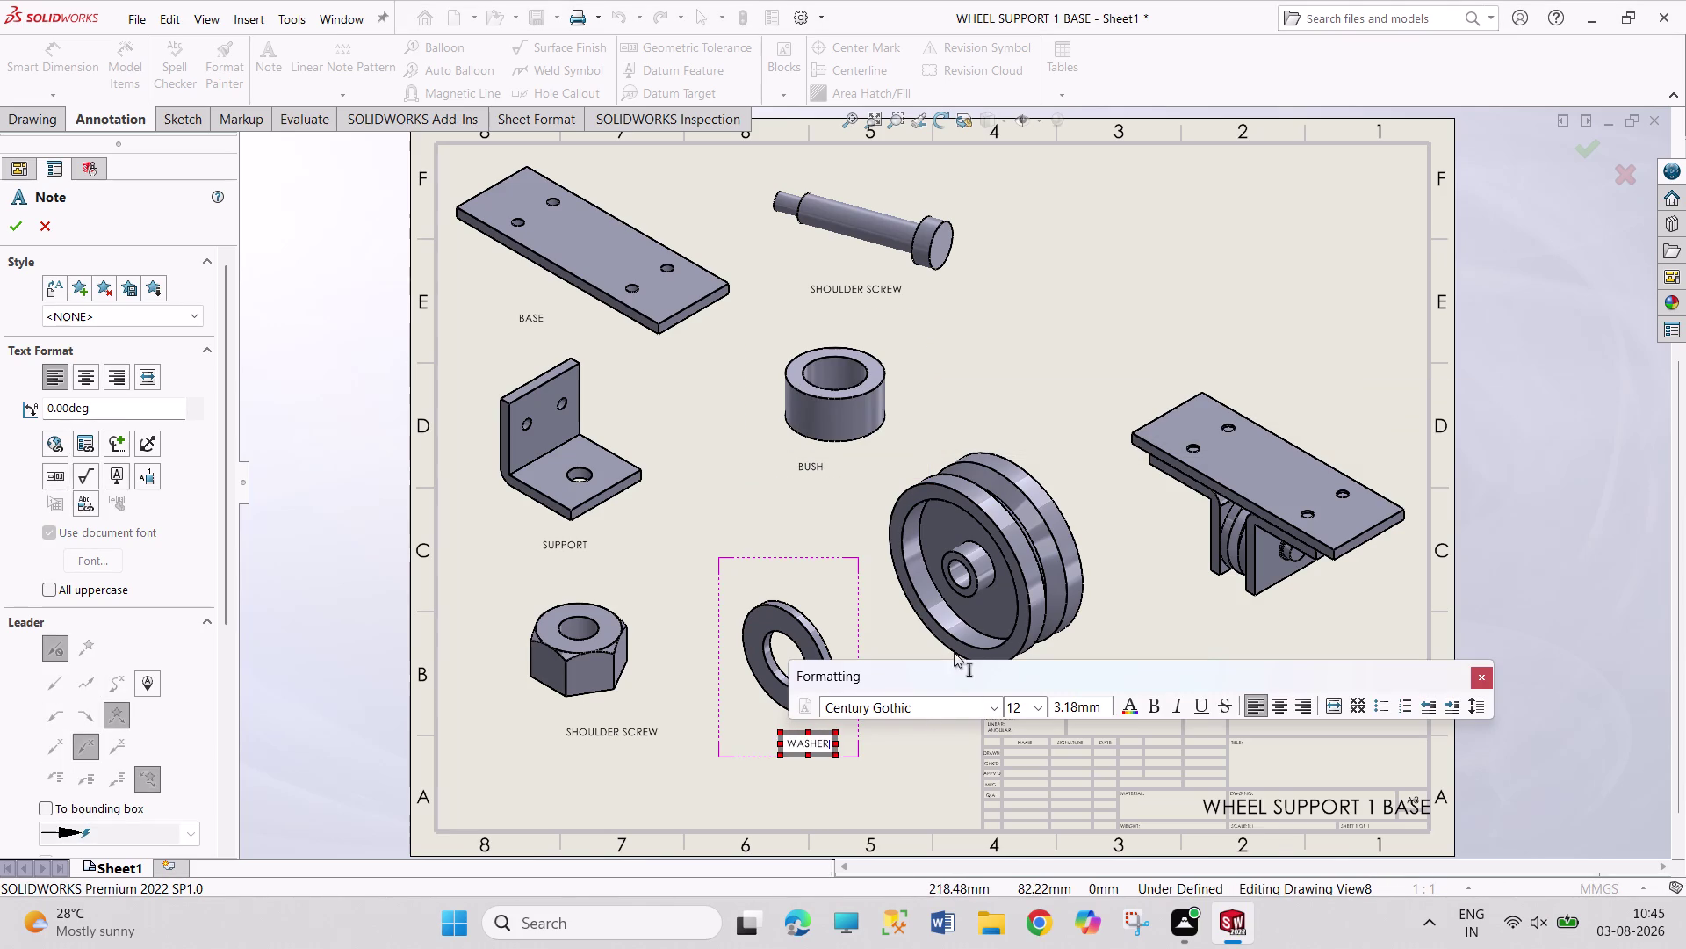
click(957, 734)
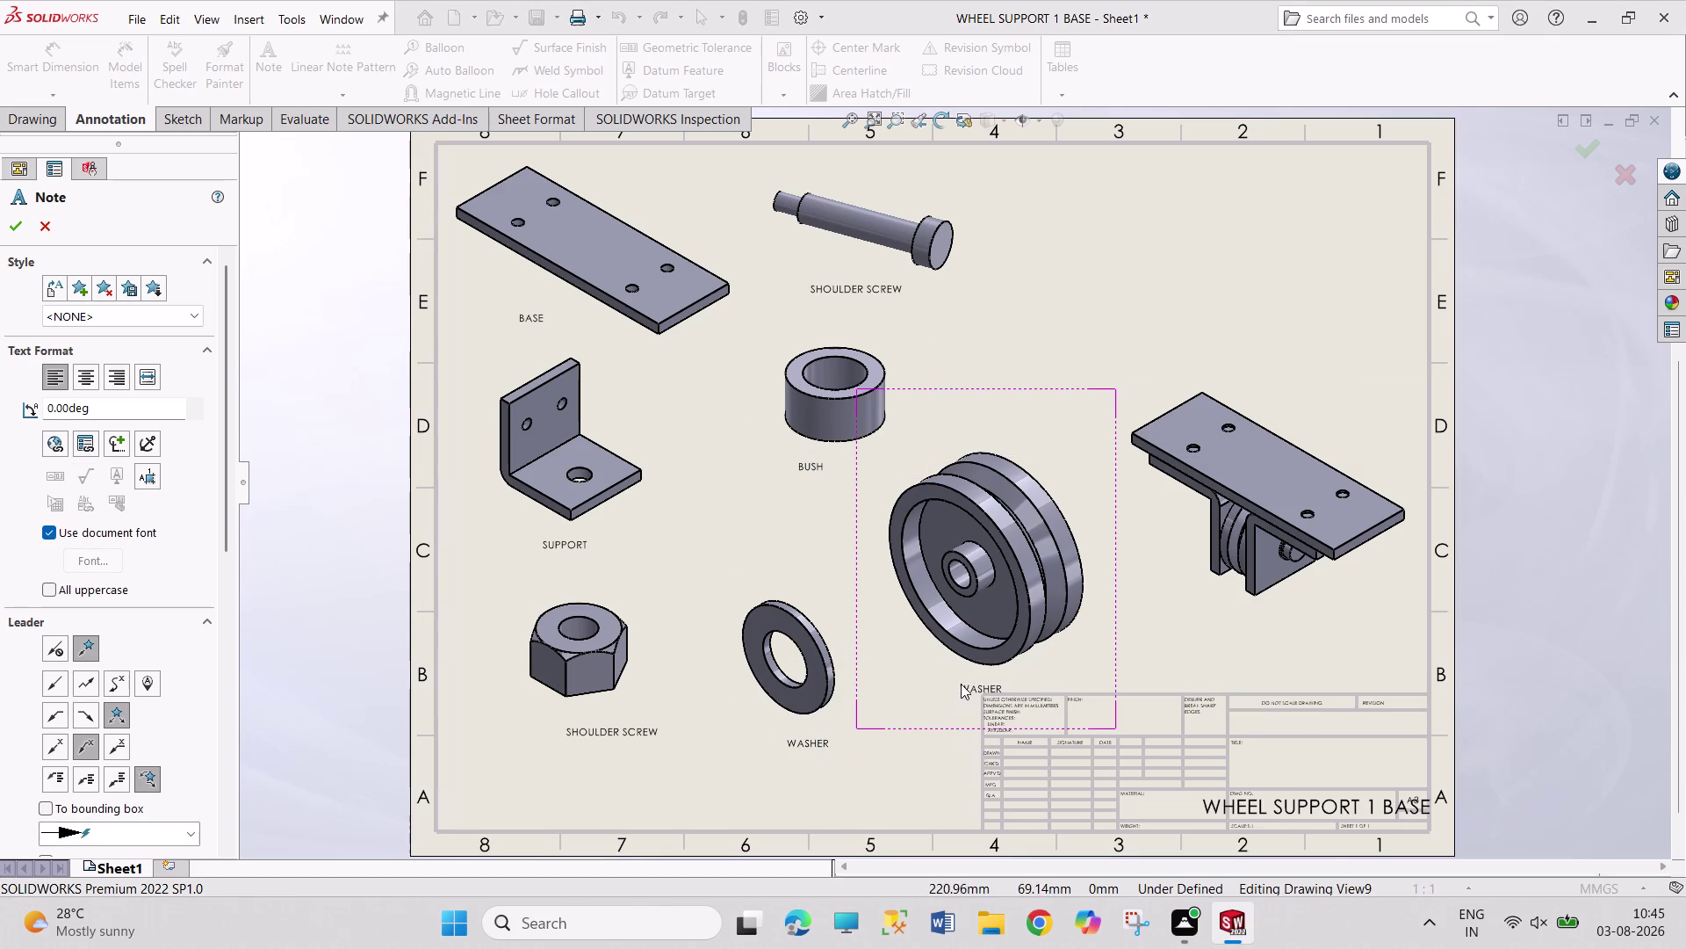
click(947, 677)
text(WH)
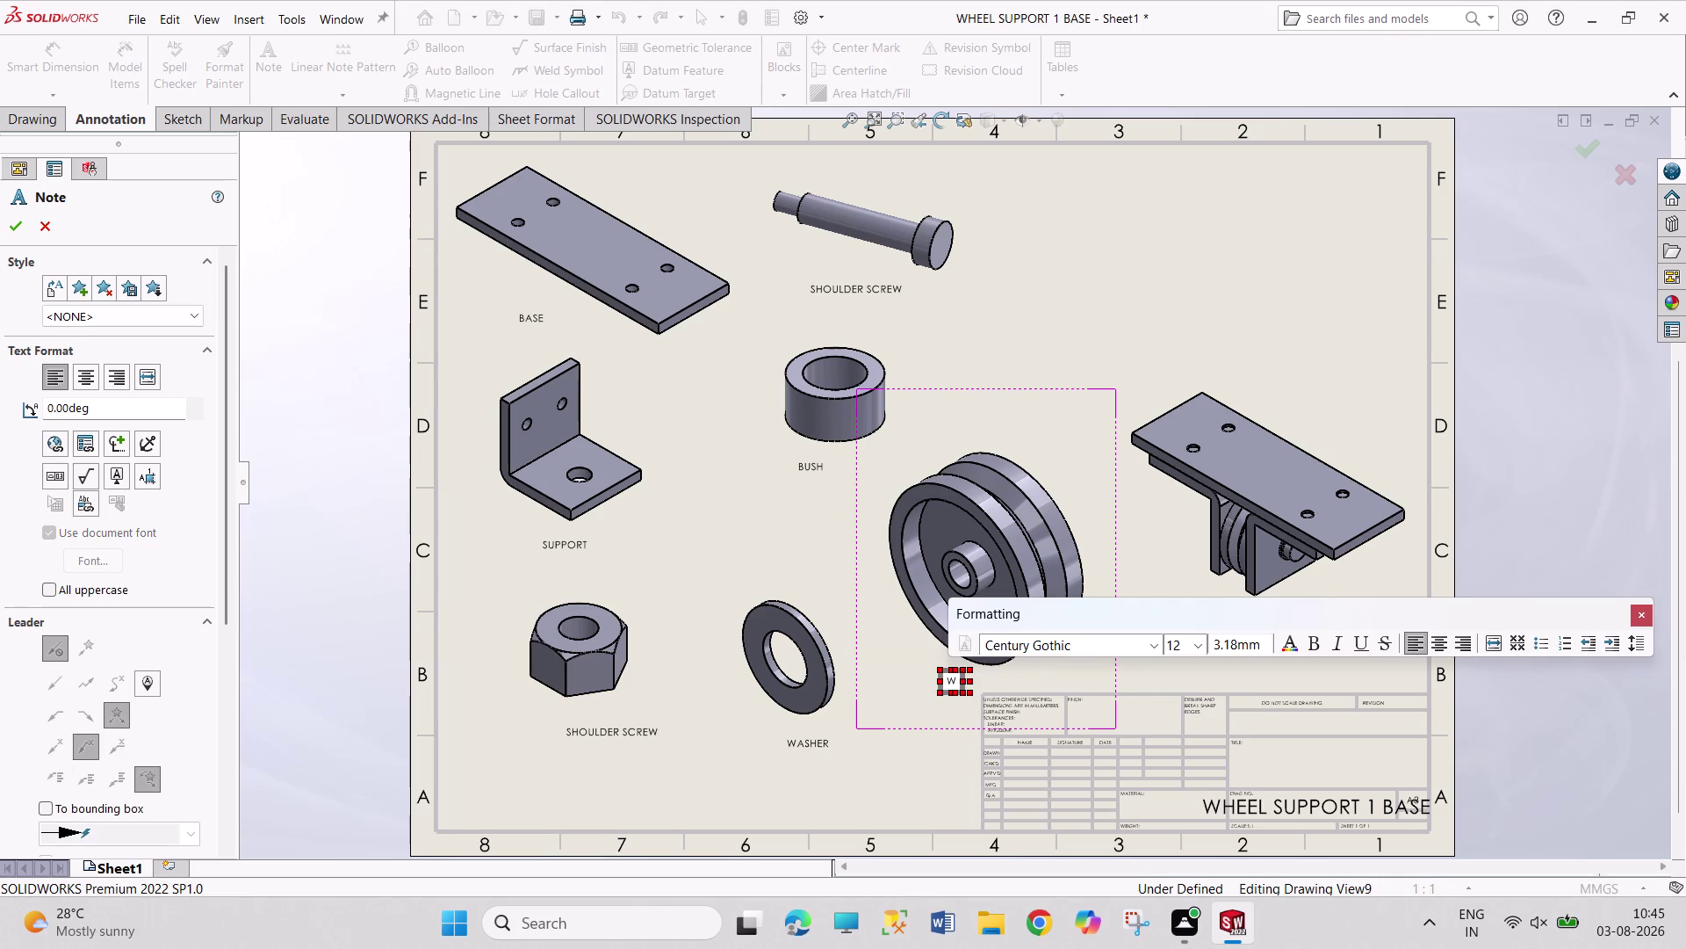
text(EEL)
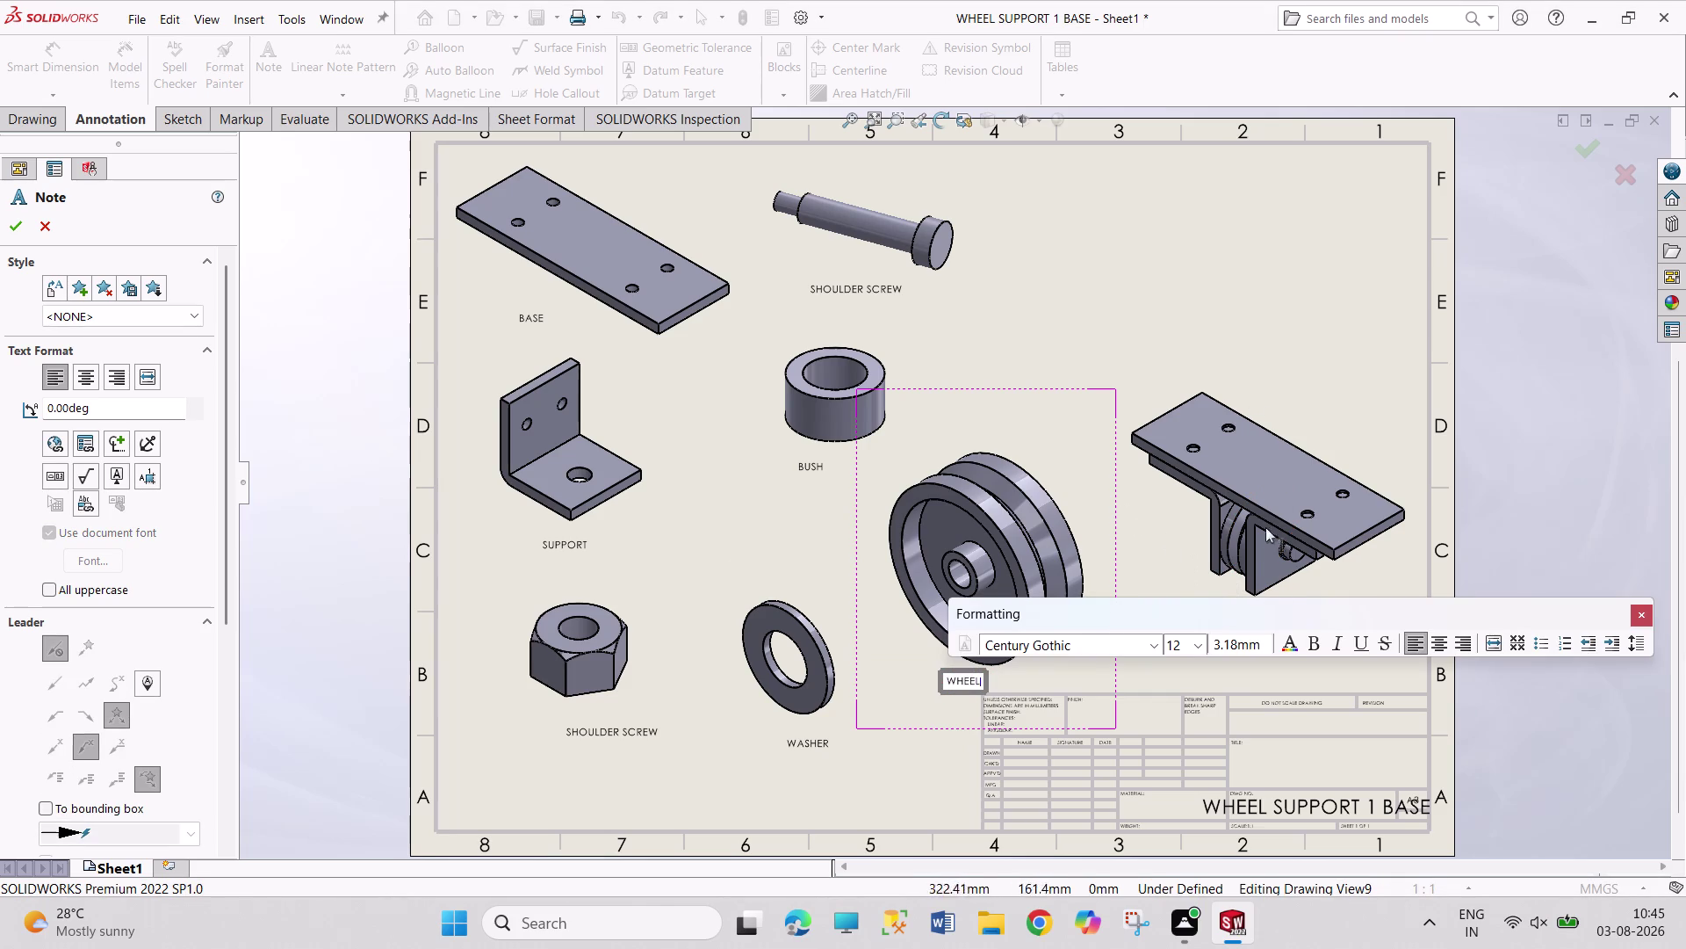
click(1194, 577)
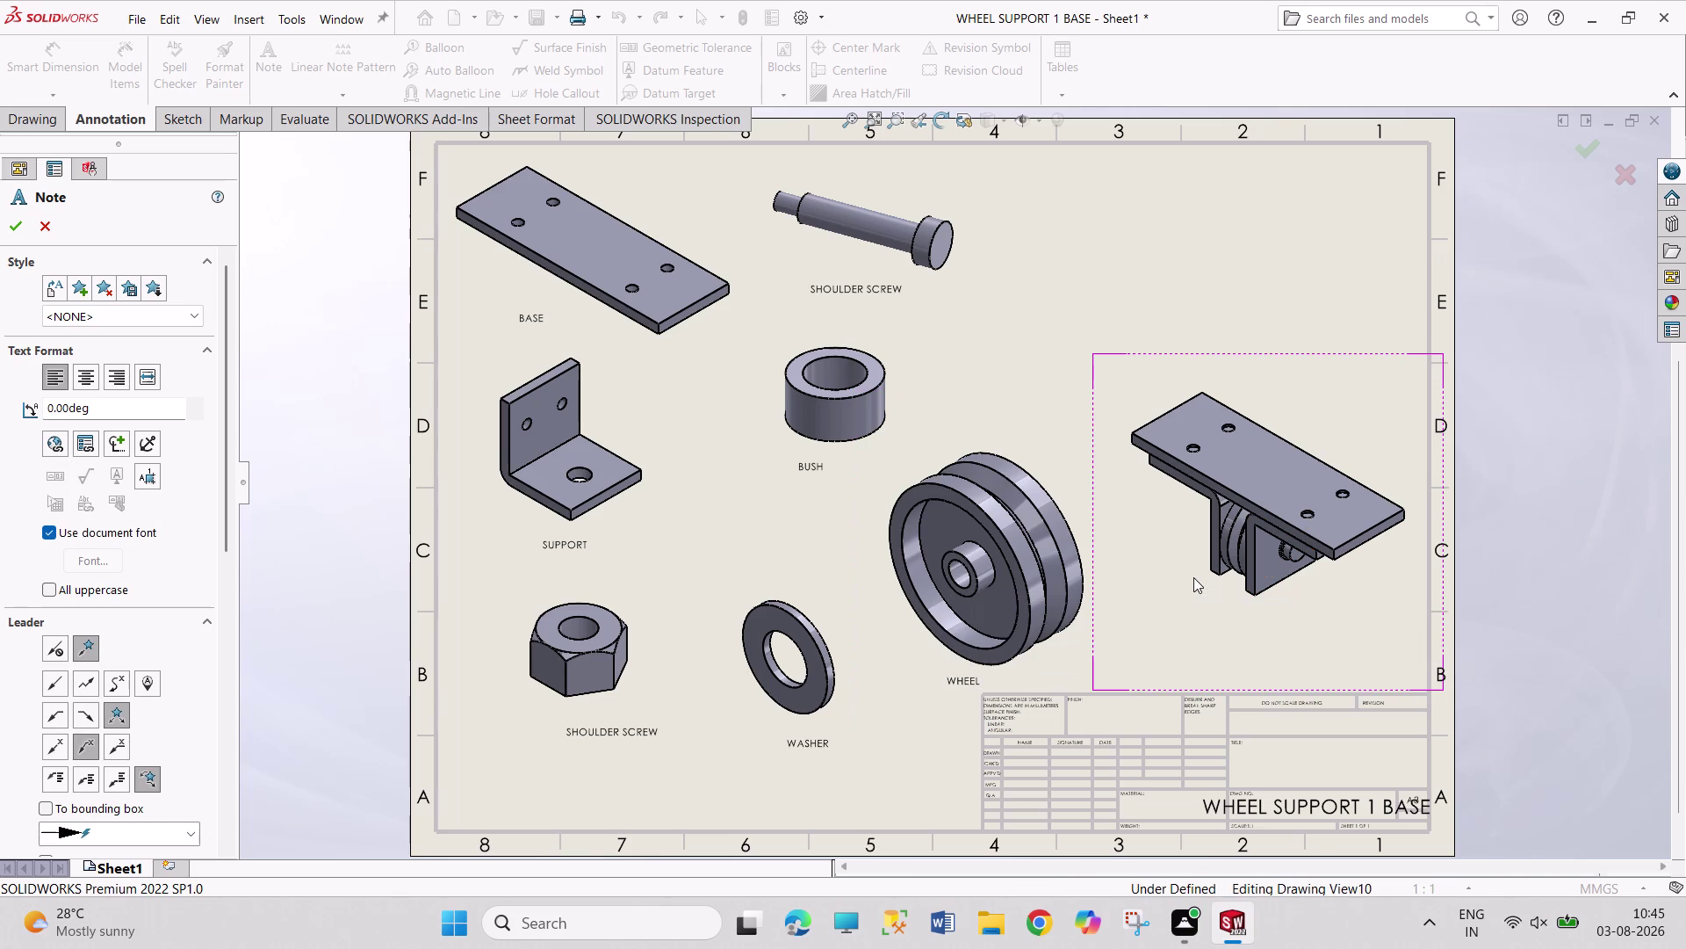
Retype the assembly view's note as WHEEL SUPPORT.
click(1198, 638)
text(WH)
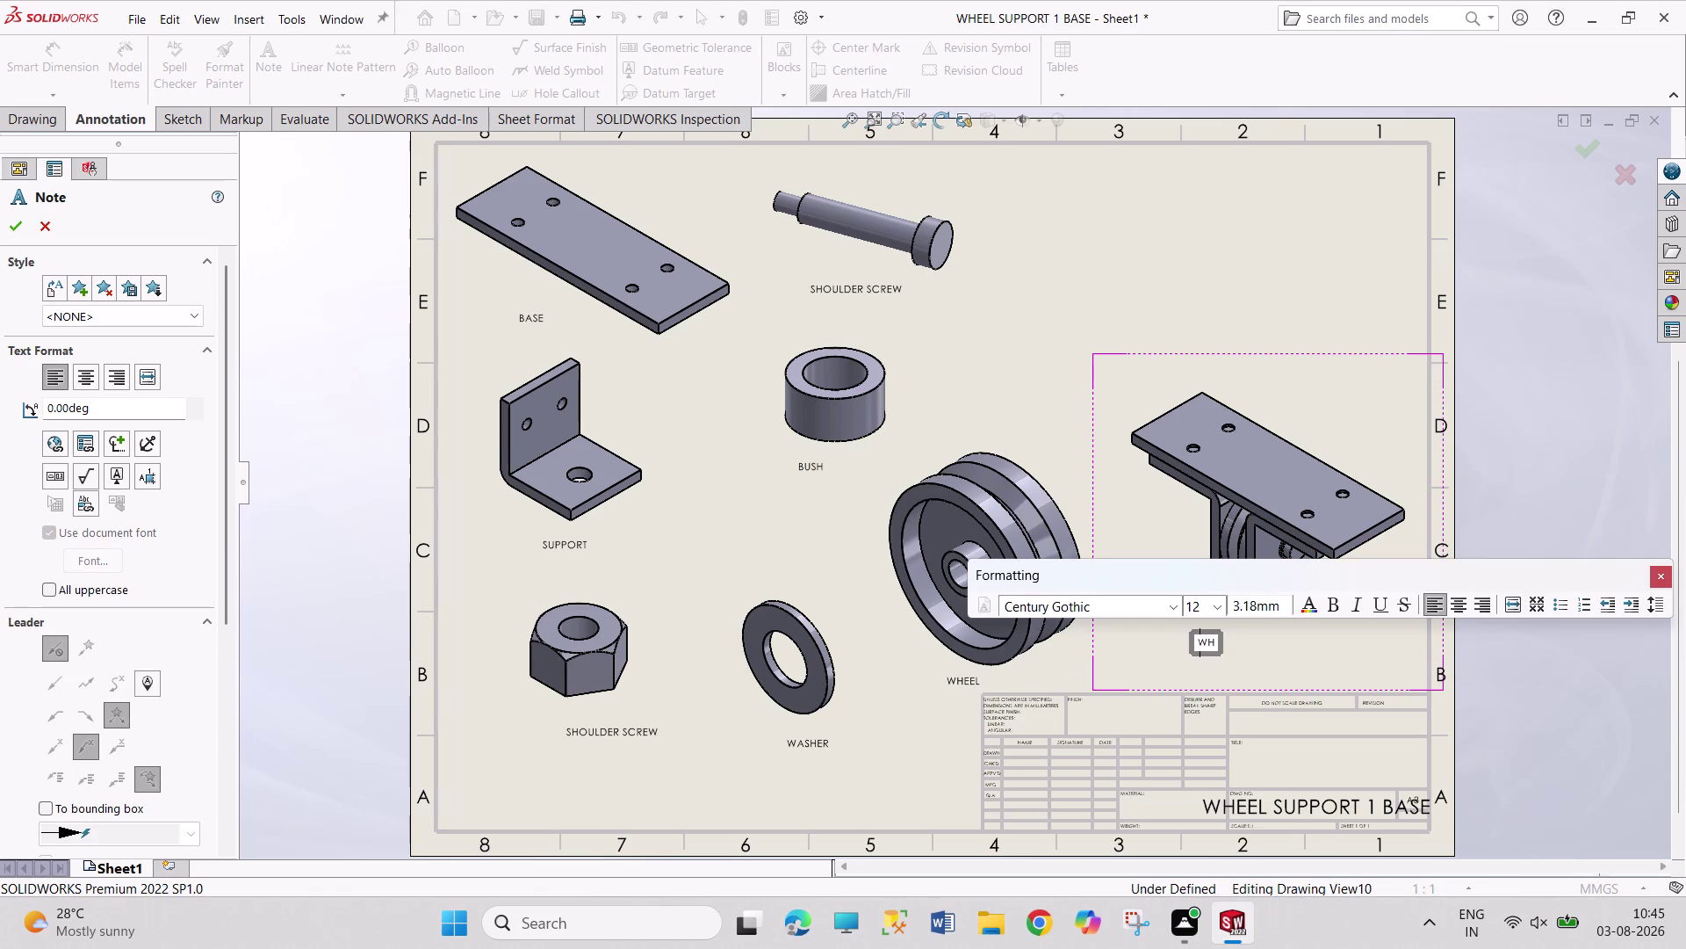
text(EEL SH)
key(BackSpace)
text(UPPO)
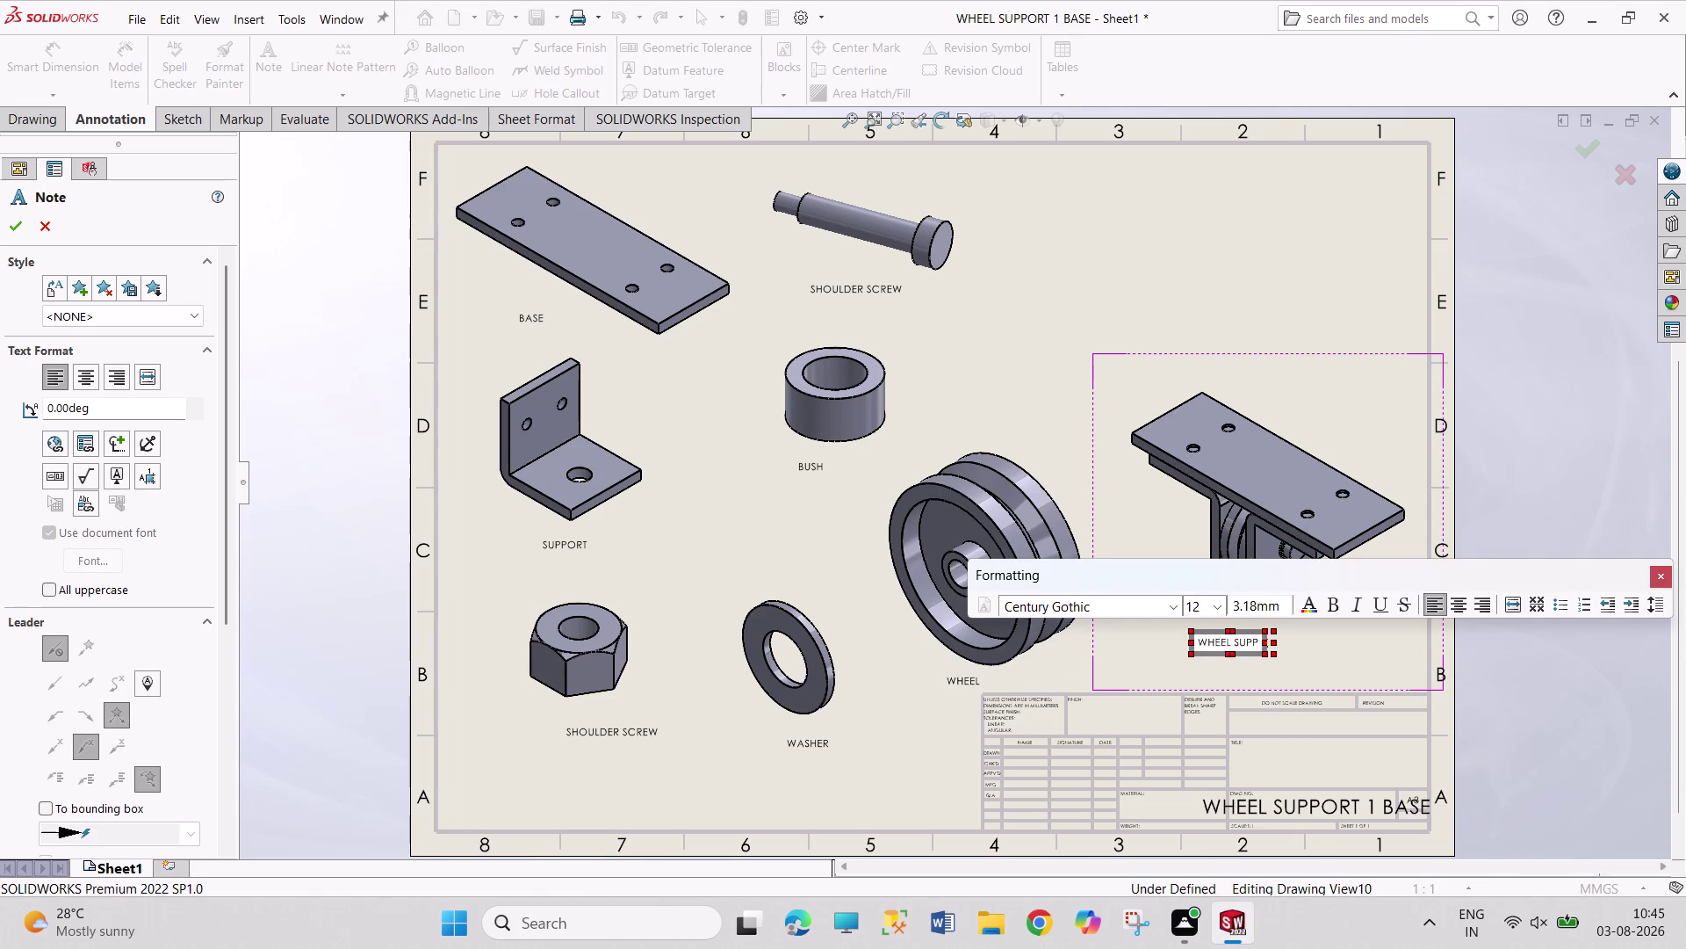
text(RT)
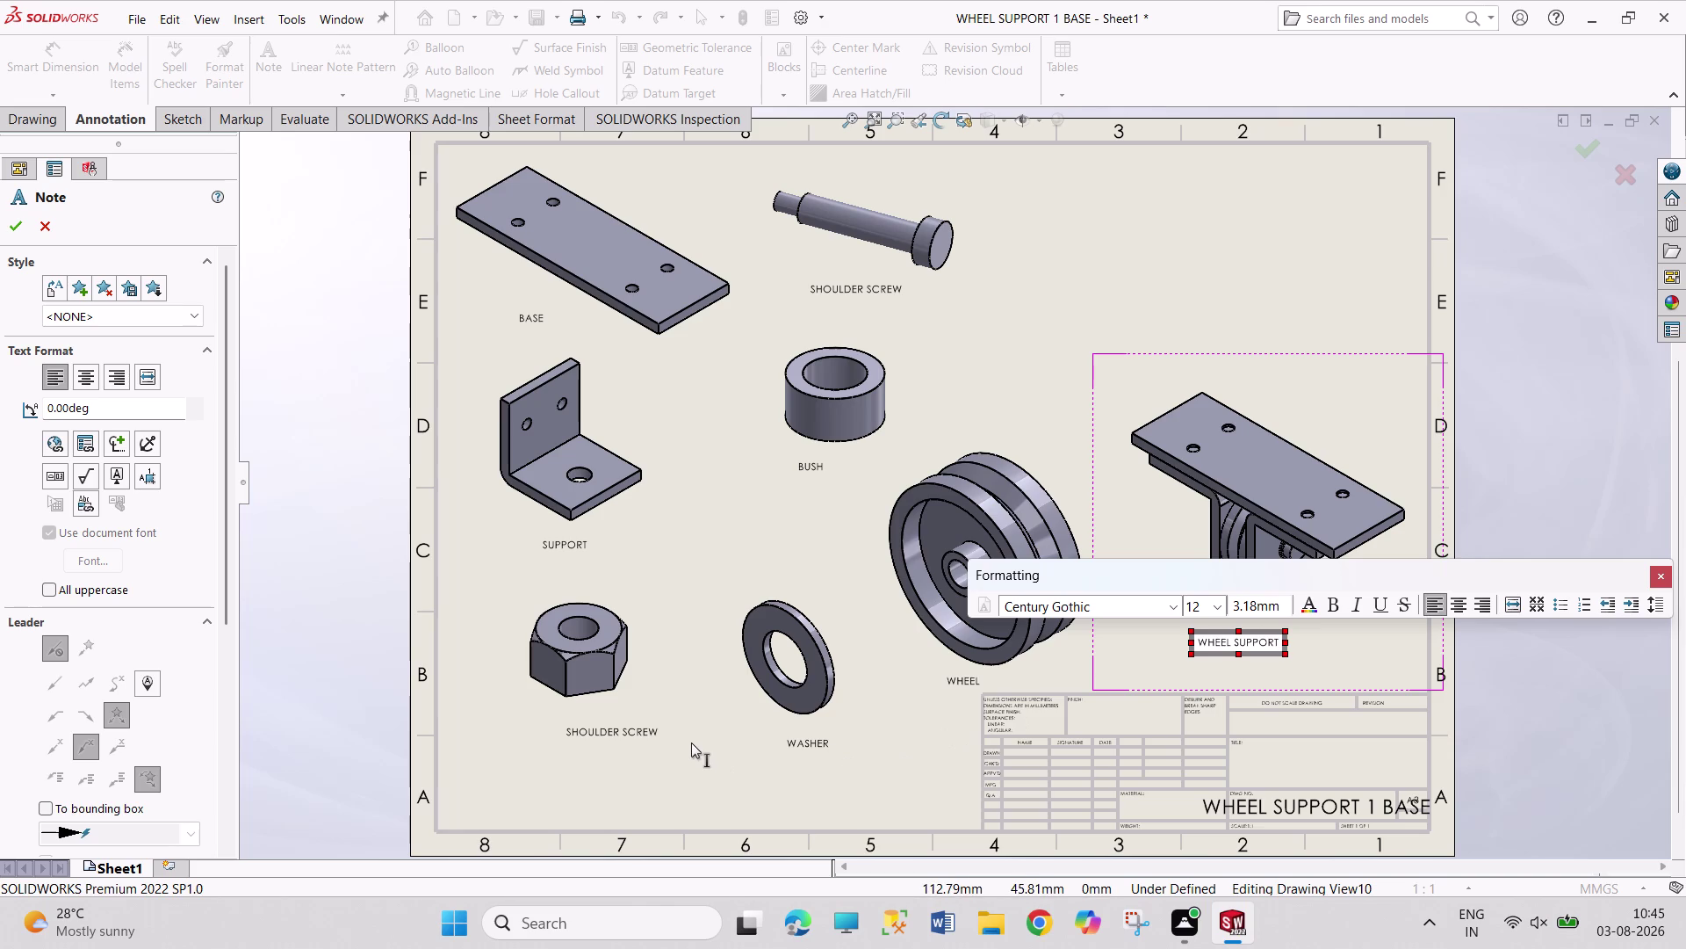
key(Escape)
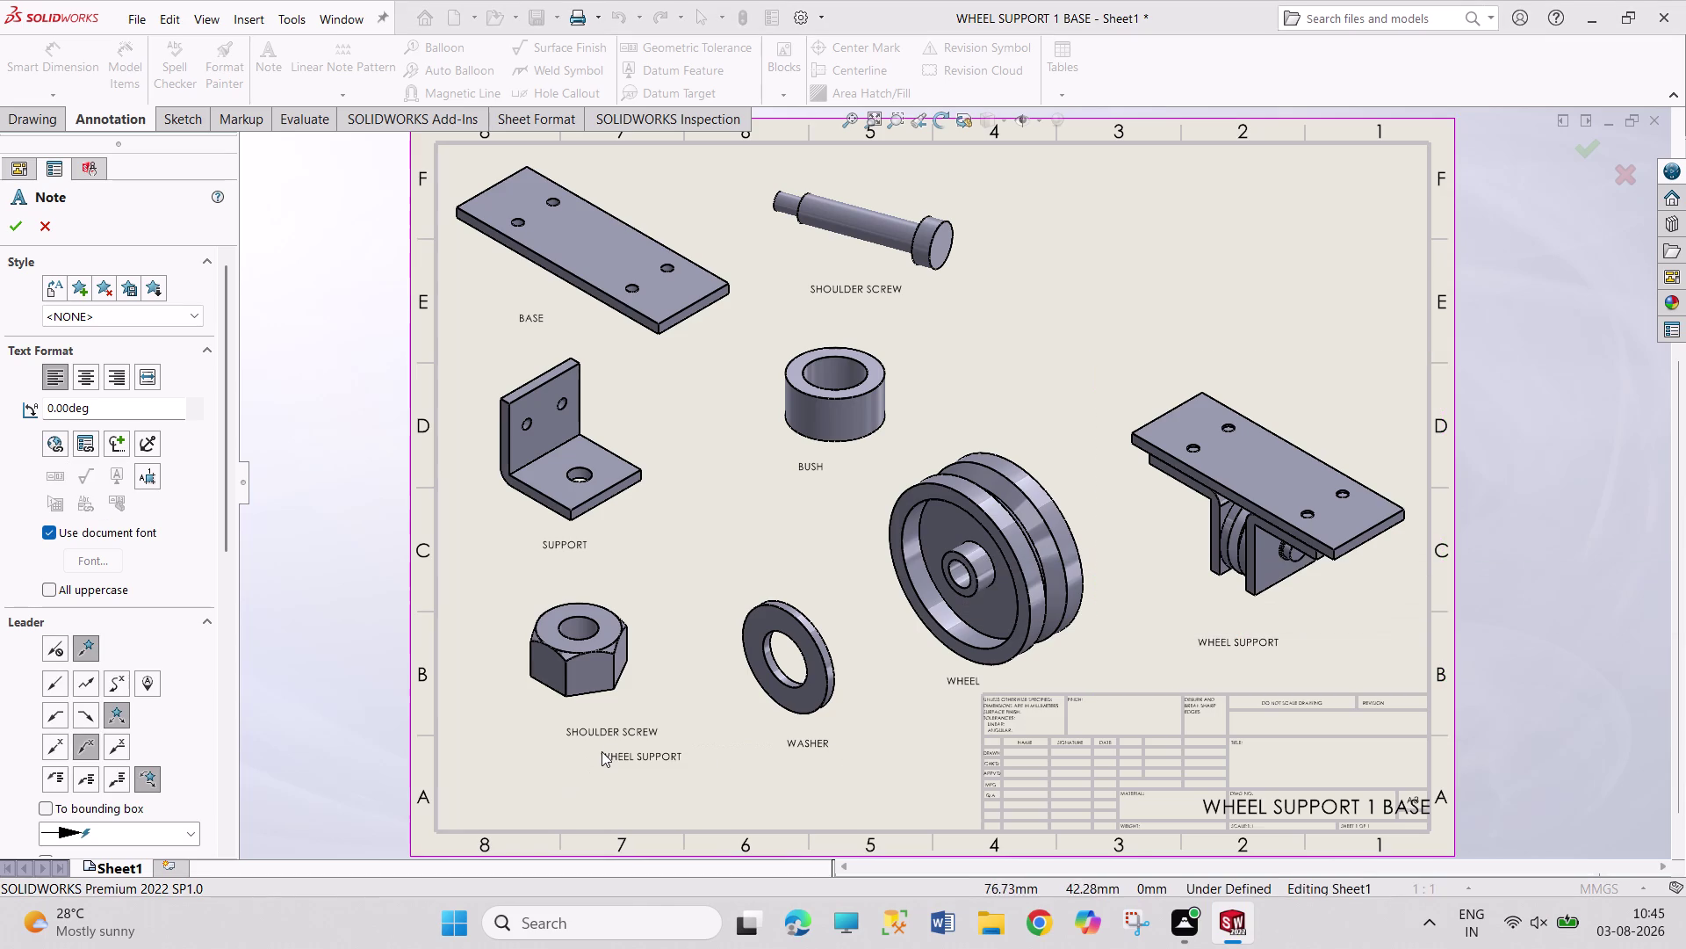
Change the hex nut view's note from SHOULDER SCREW to NUT and confirm it.
key(Escape)
double_click(602, 730)
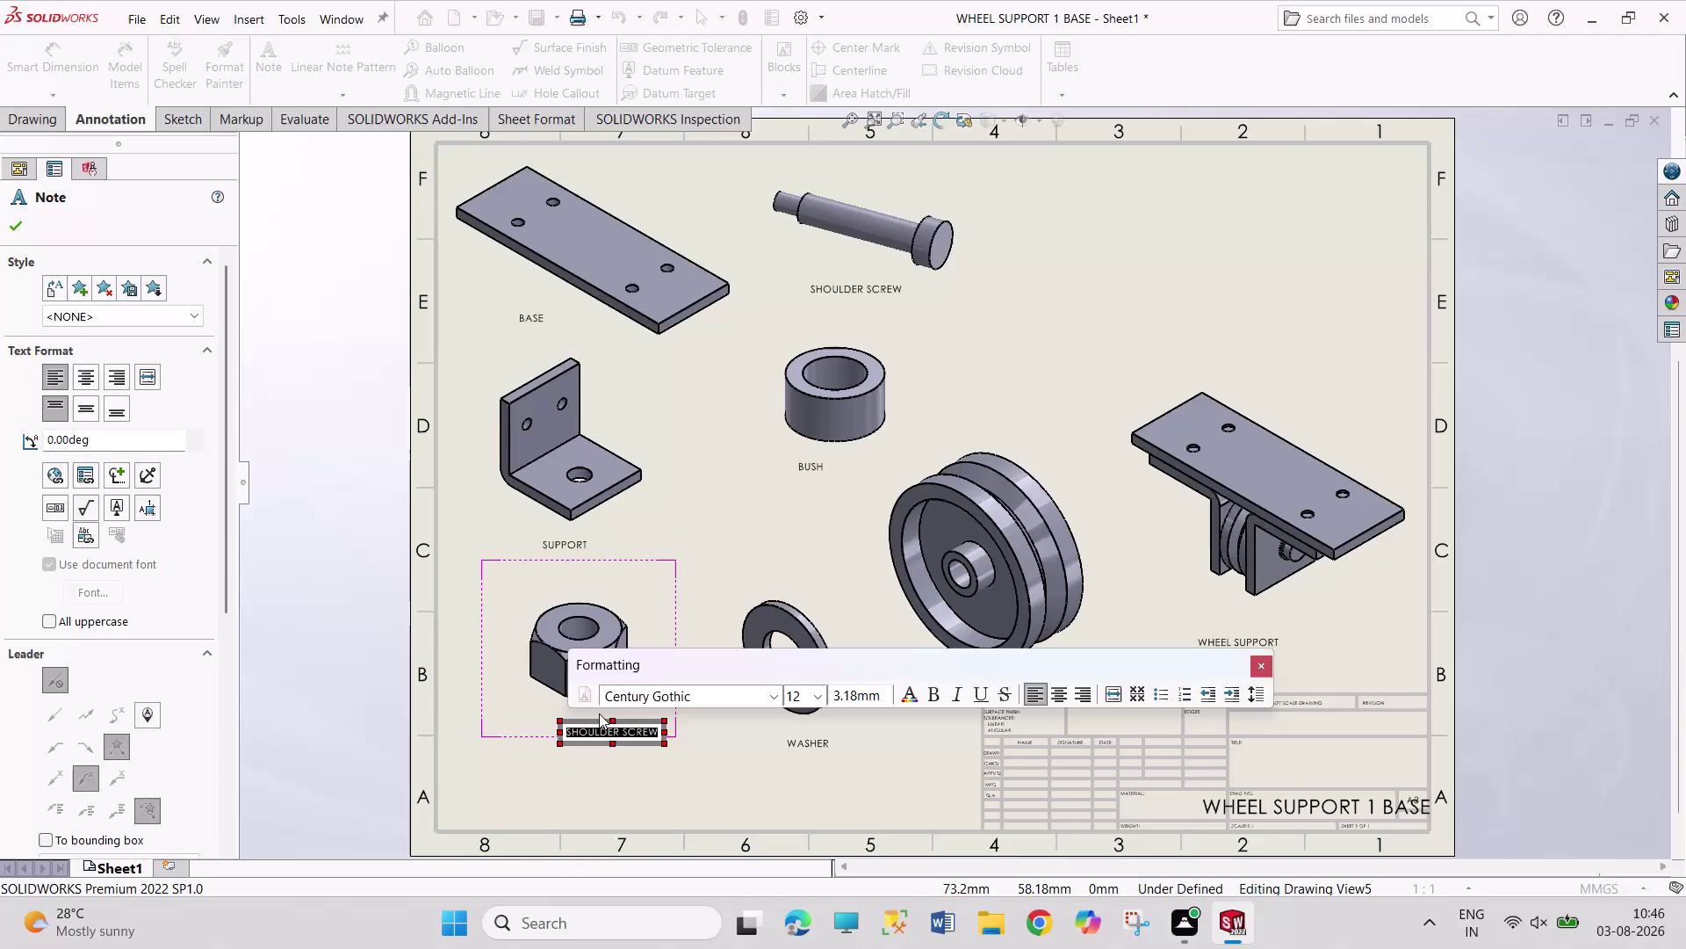
text(NU)
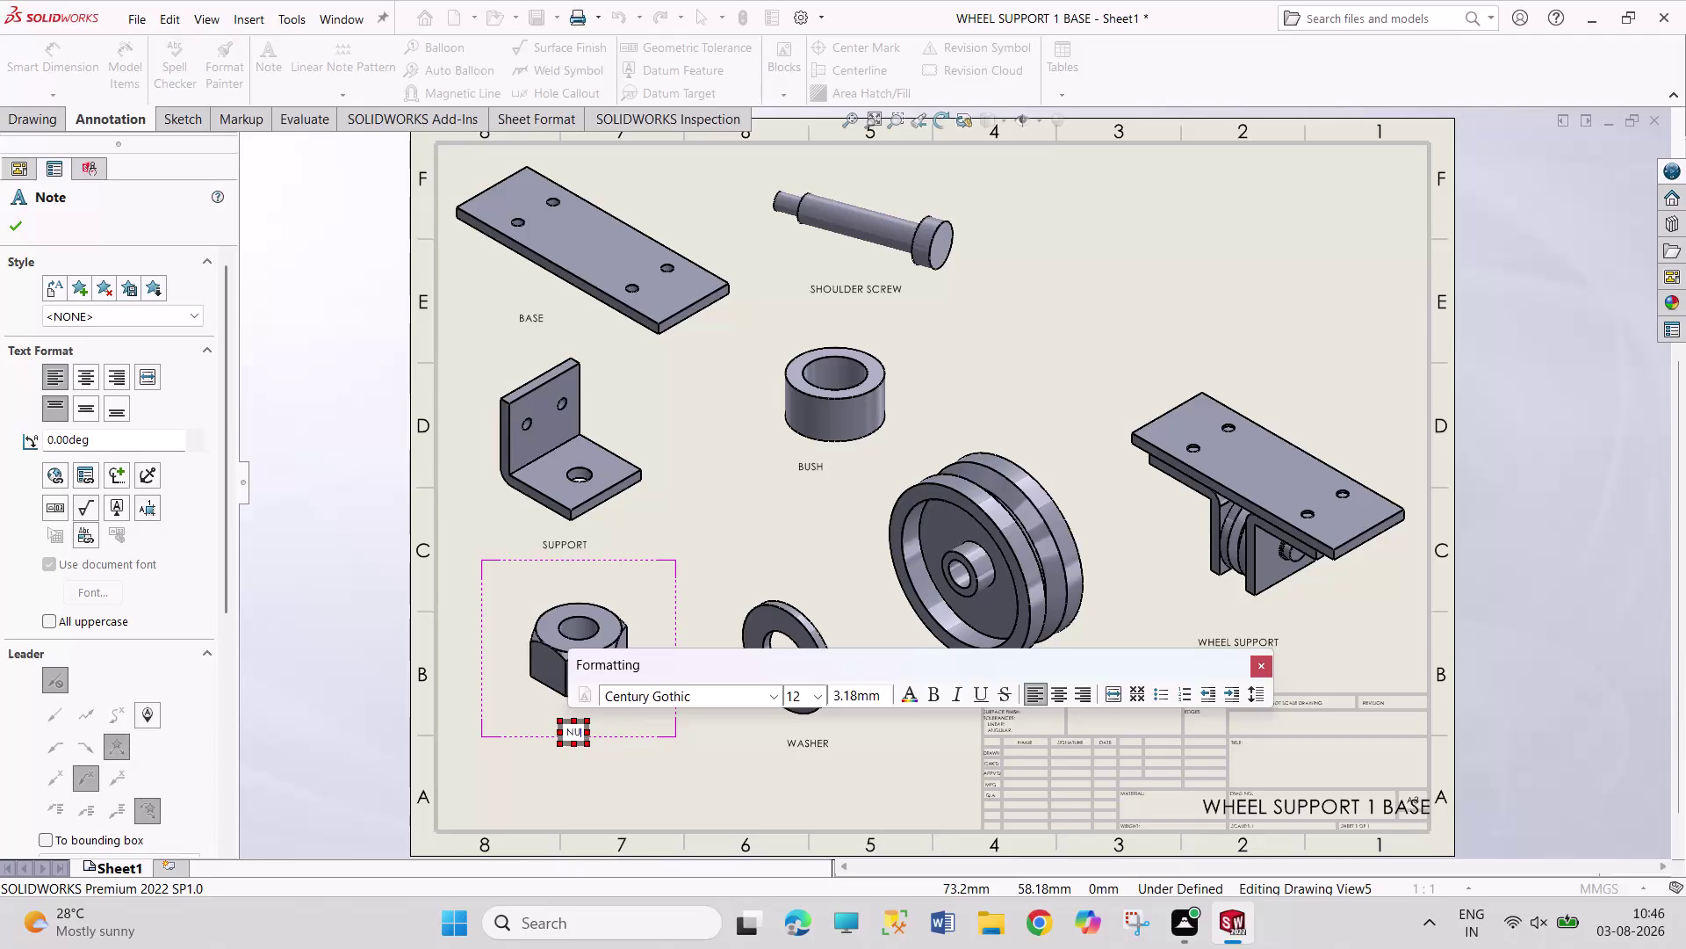
text(T)
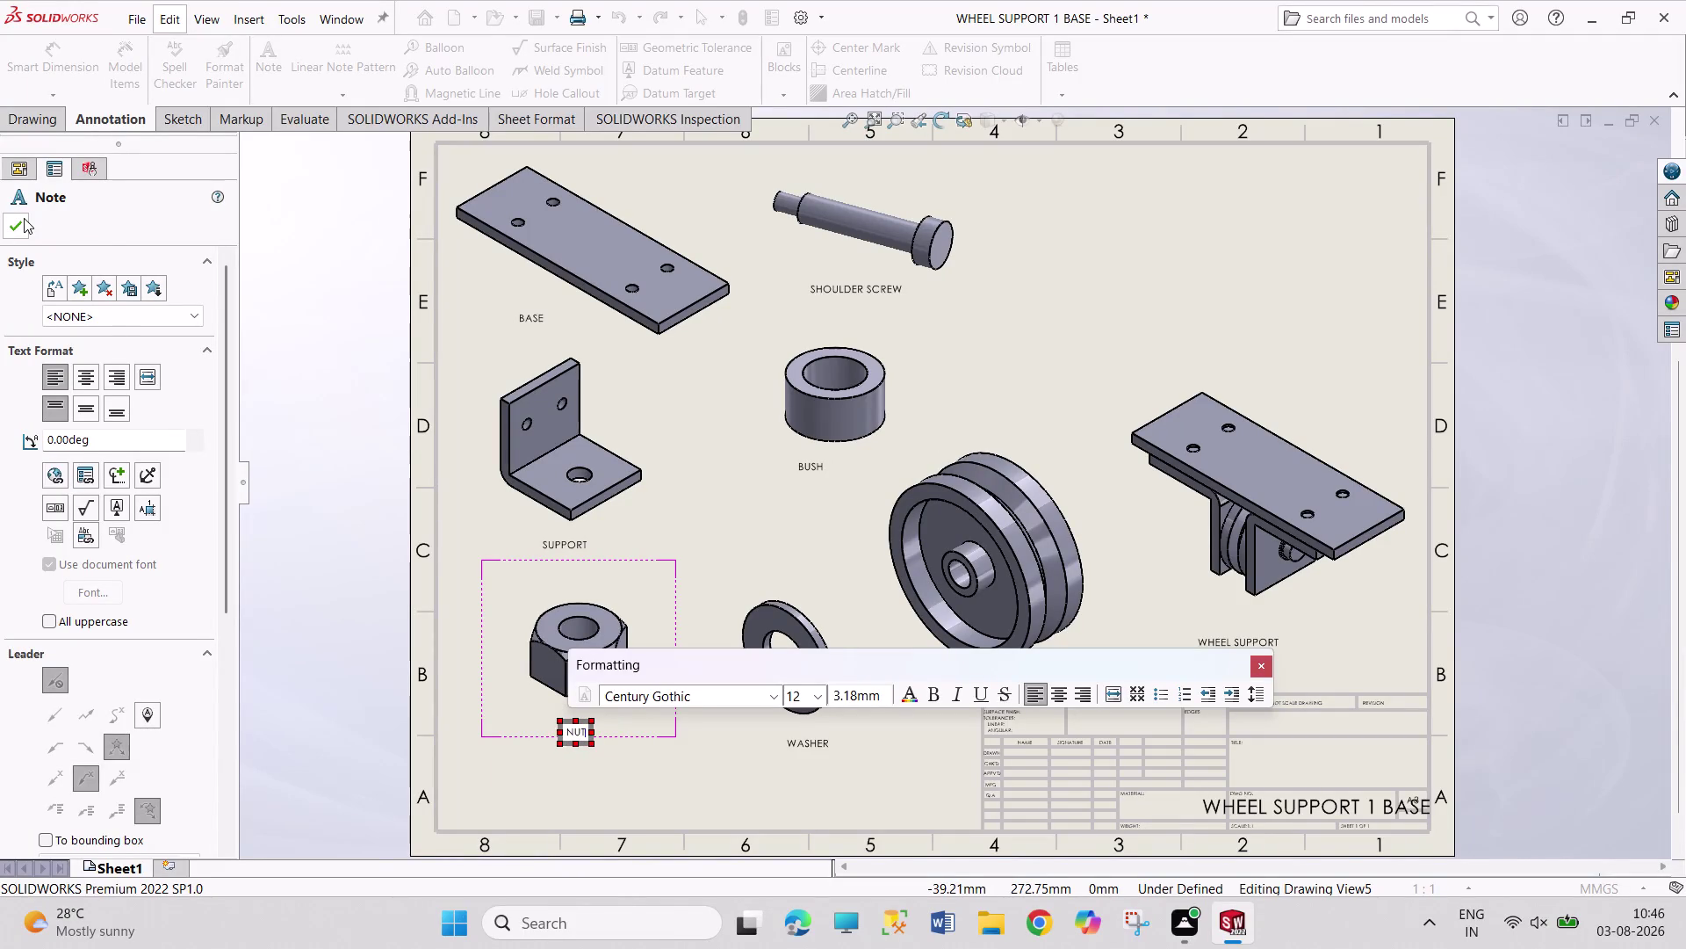
click(23, 218)
click(1064, 74)
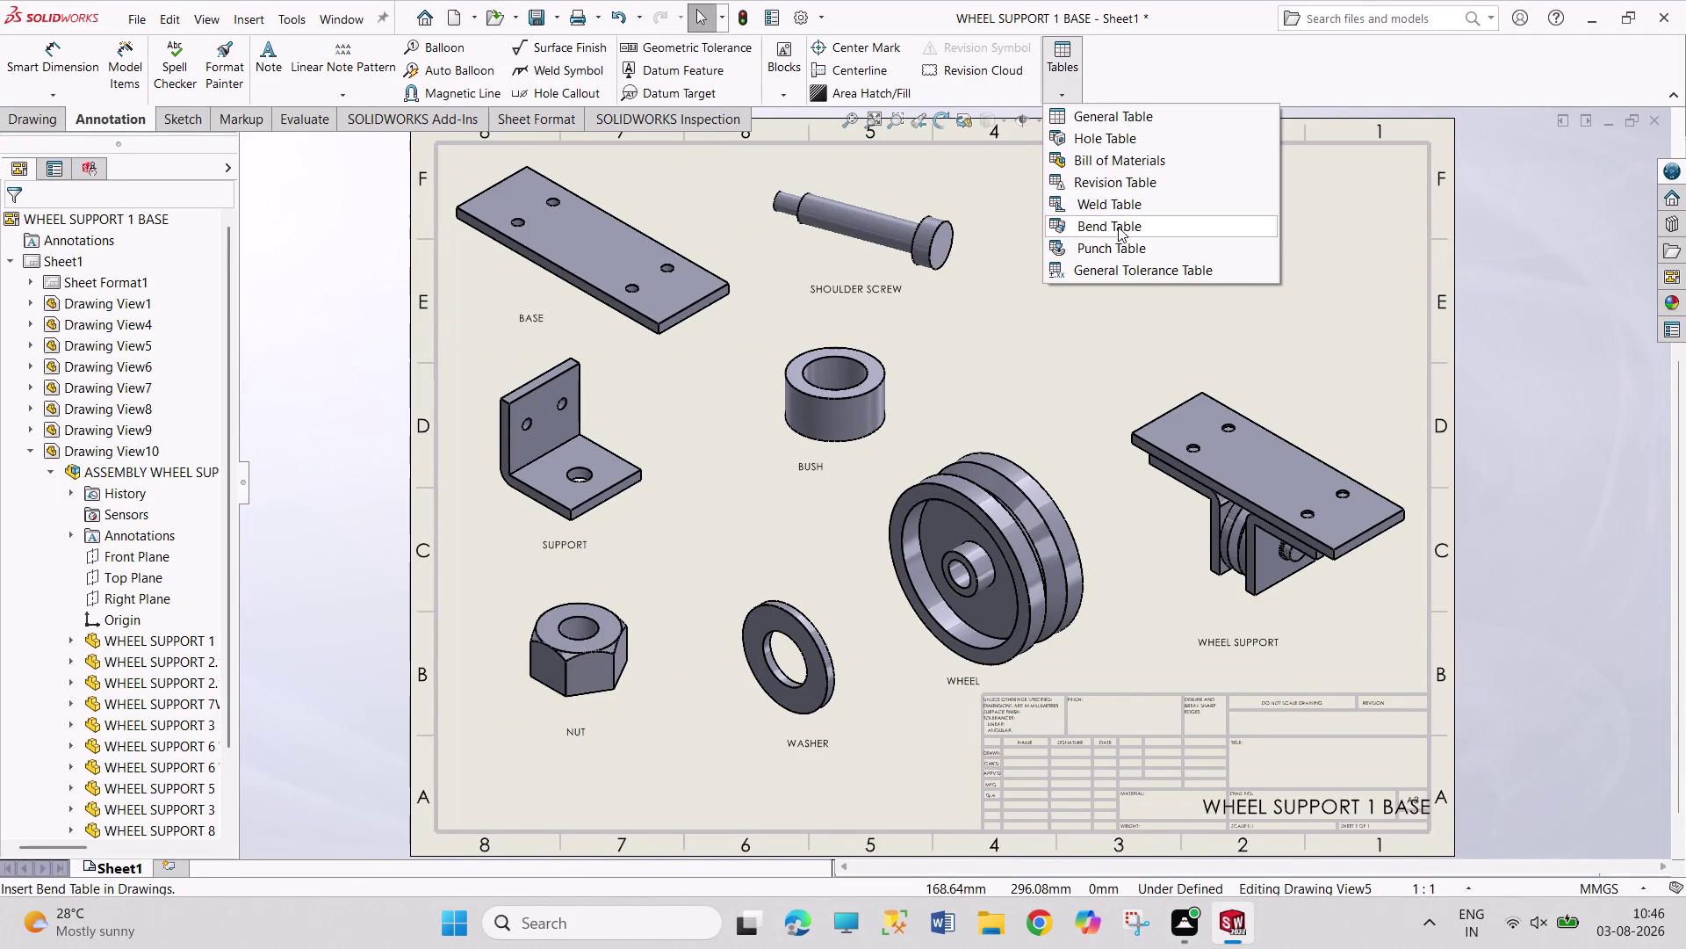
Insert a bill of materials from the assembly view at the sheet's top right.
click(1136, 155)
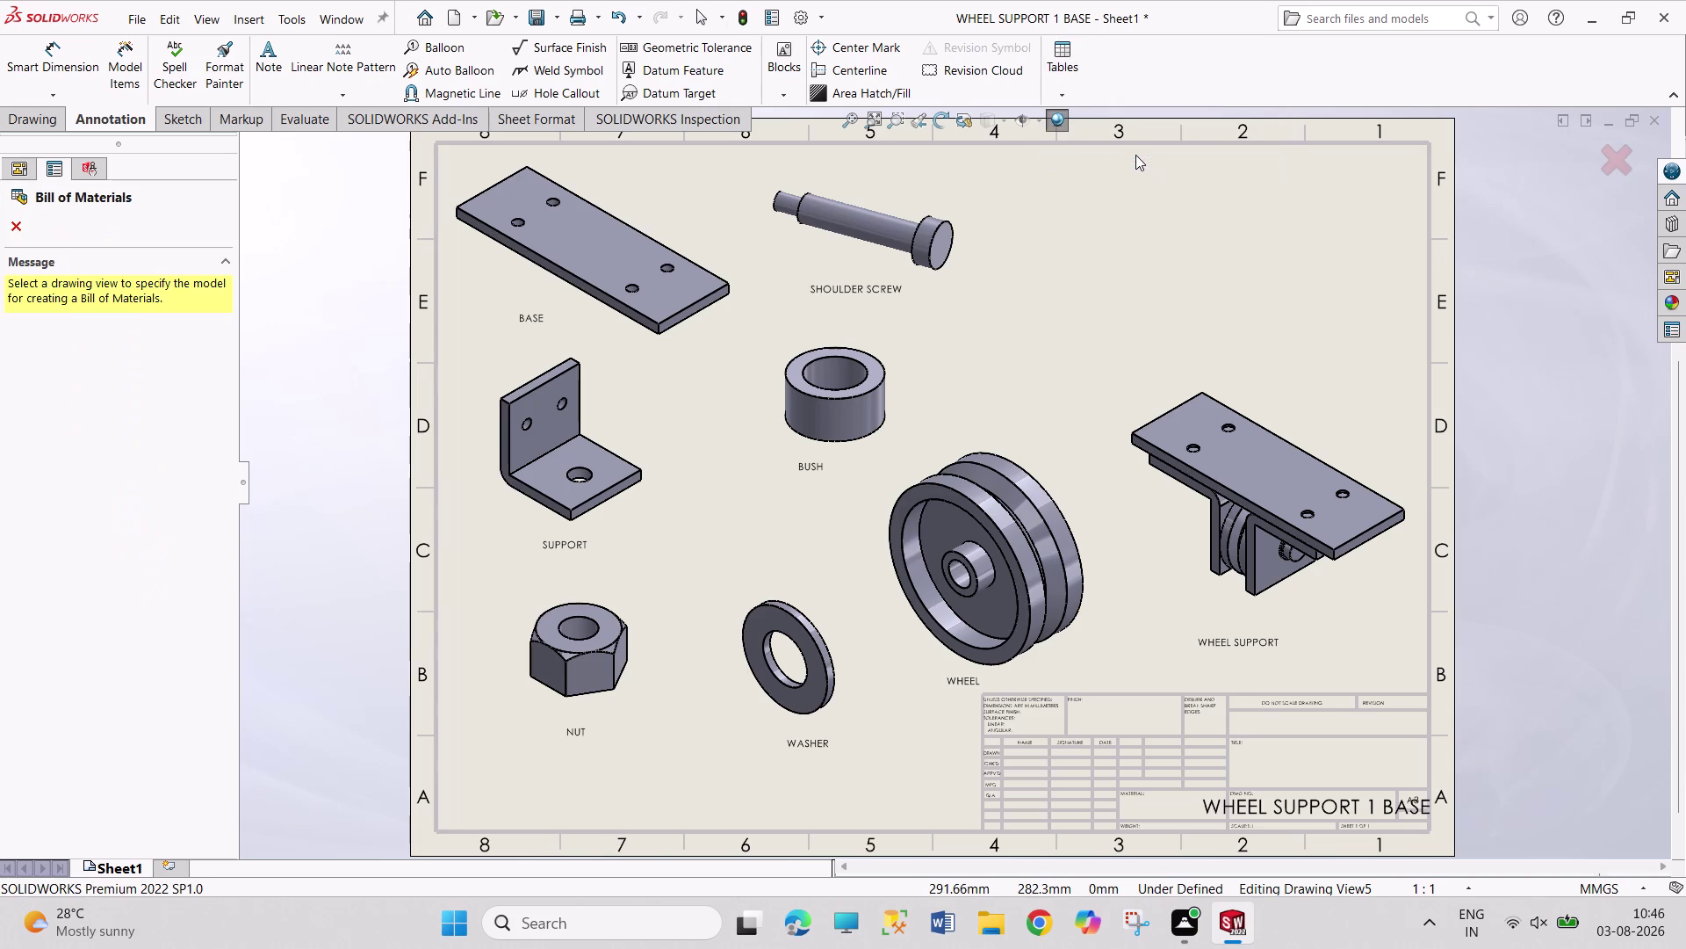
click(1220, 449)
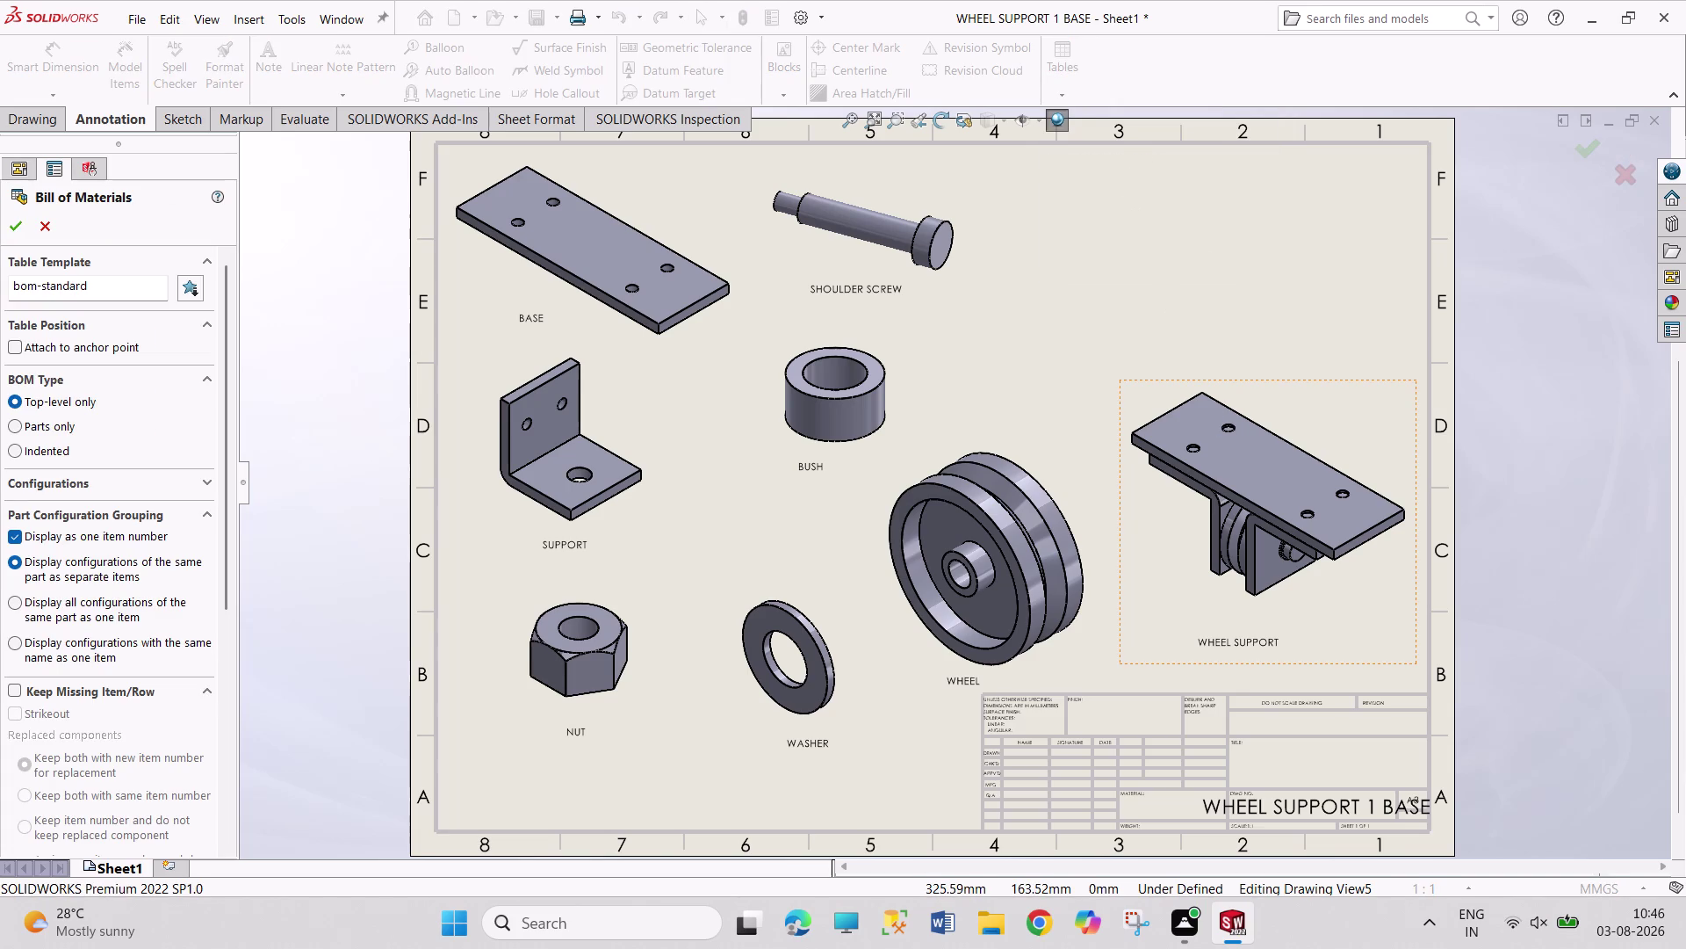
click(16, 224)
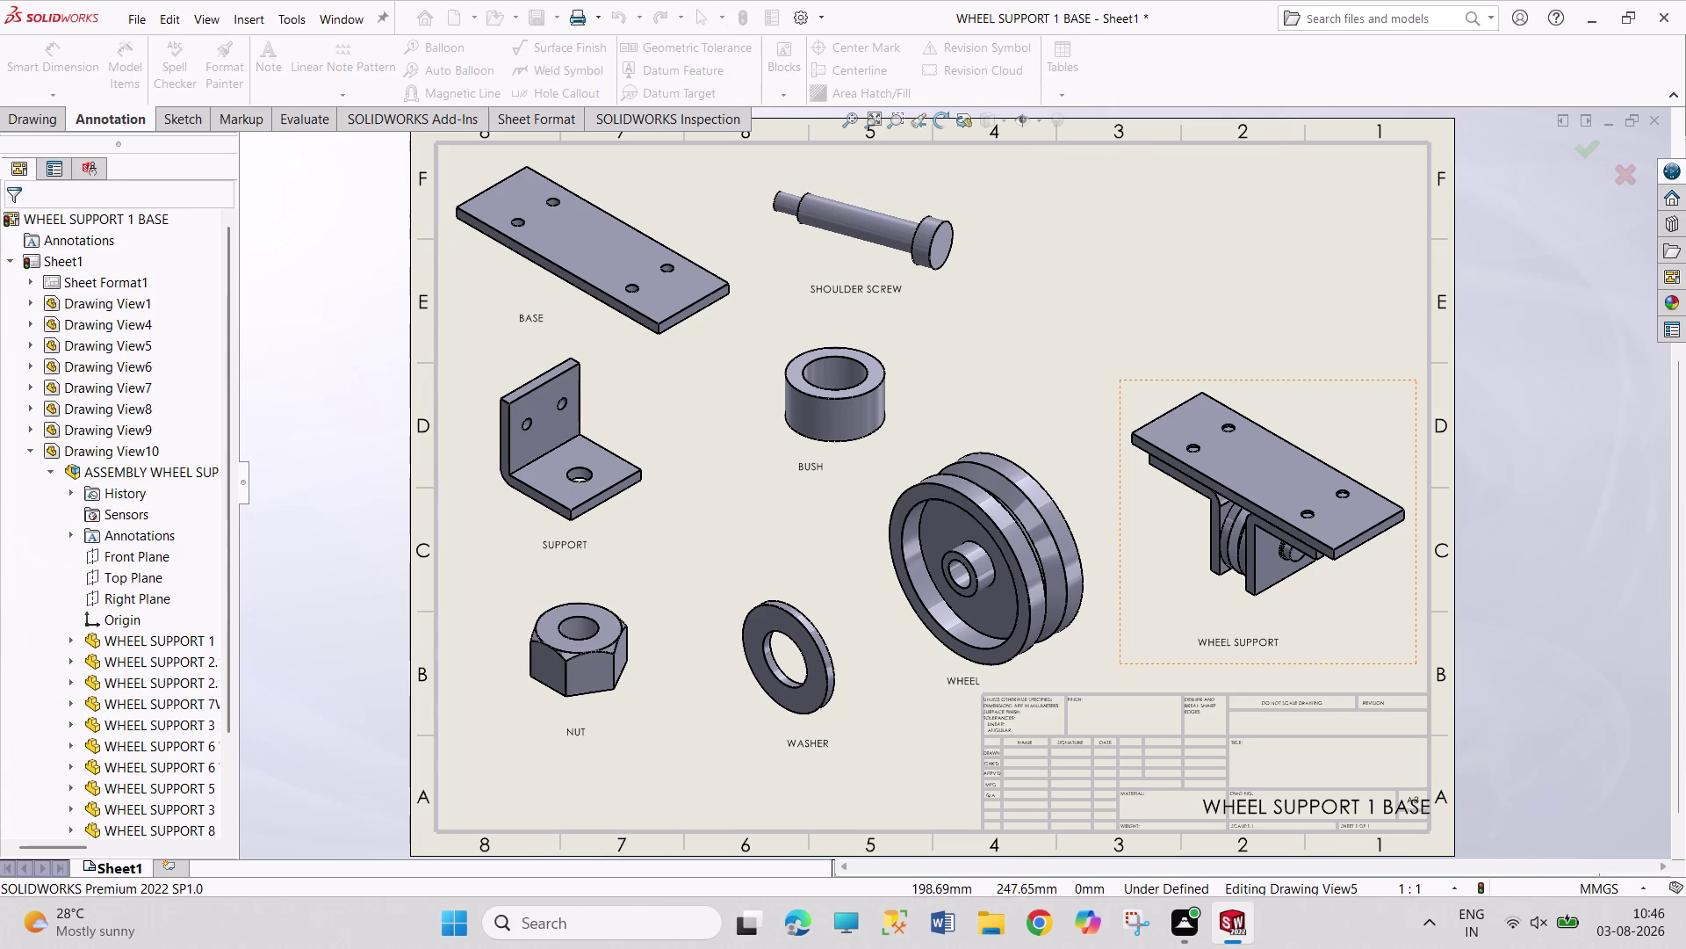
click(1004, 181)
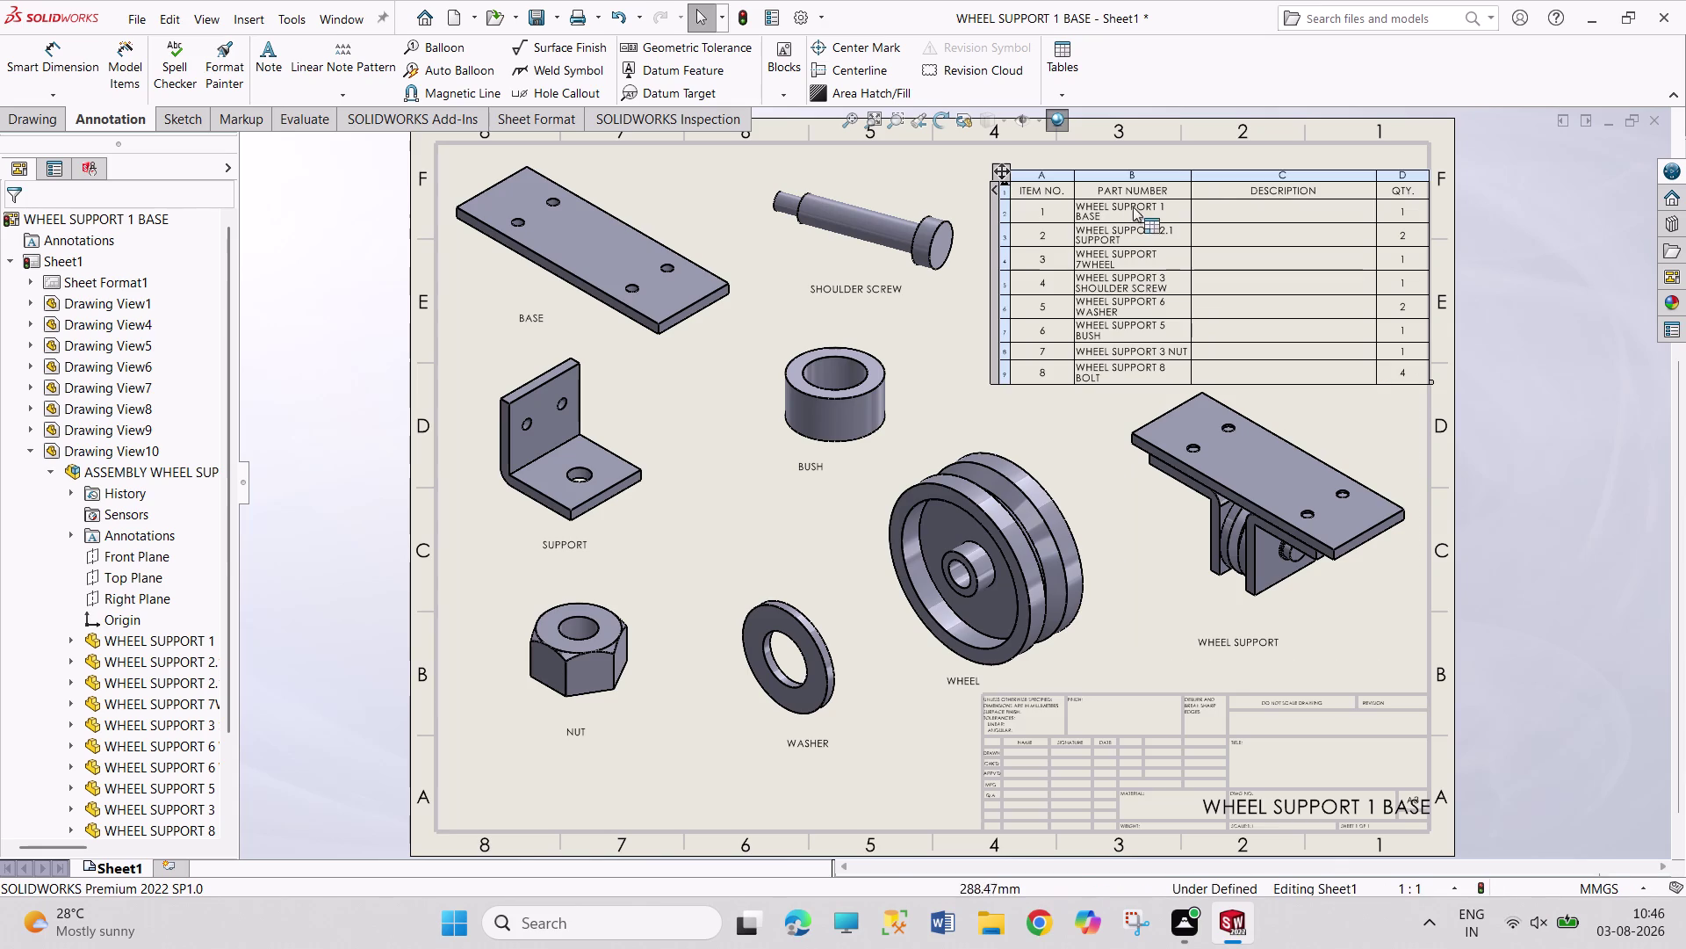
click(1251, 190)
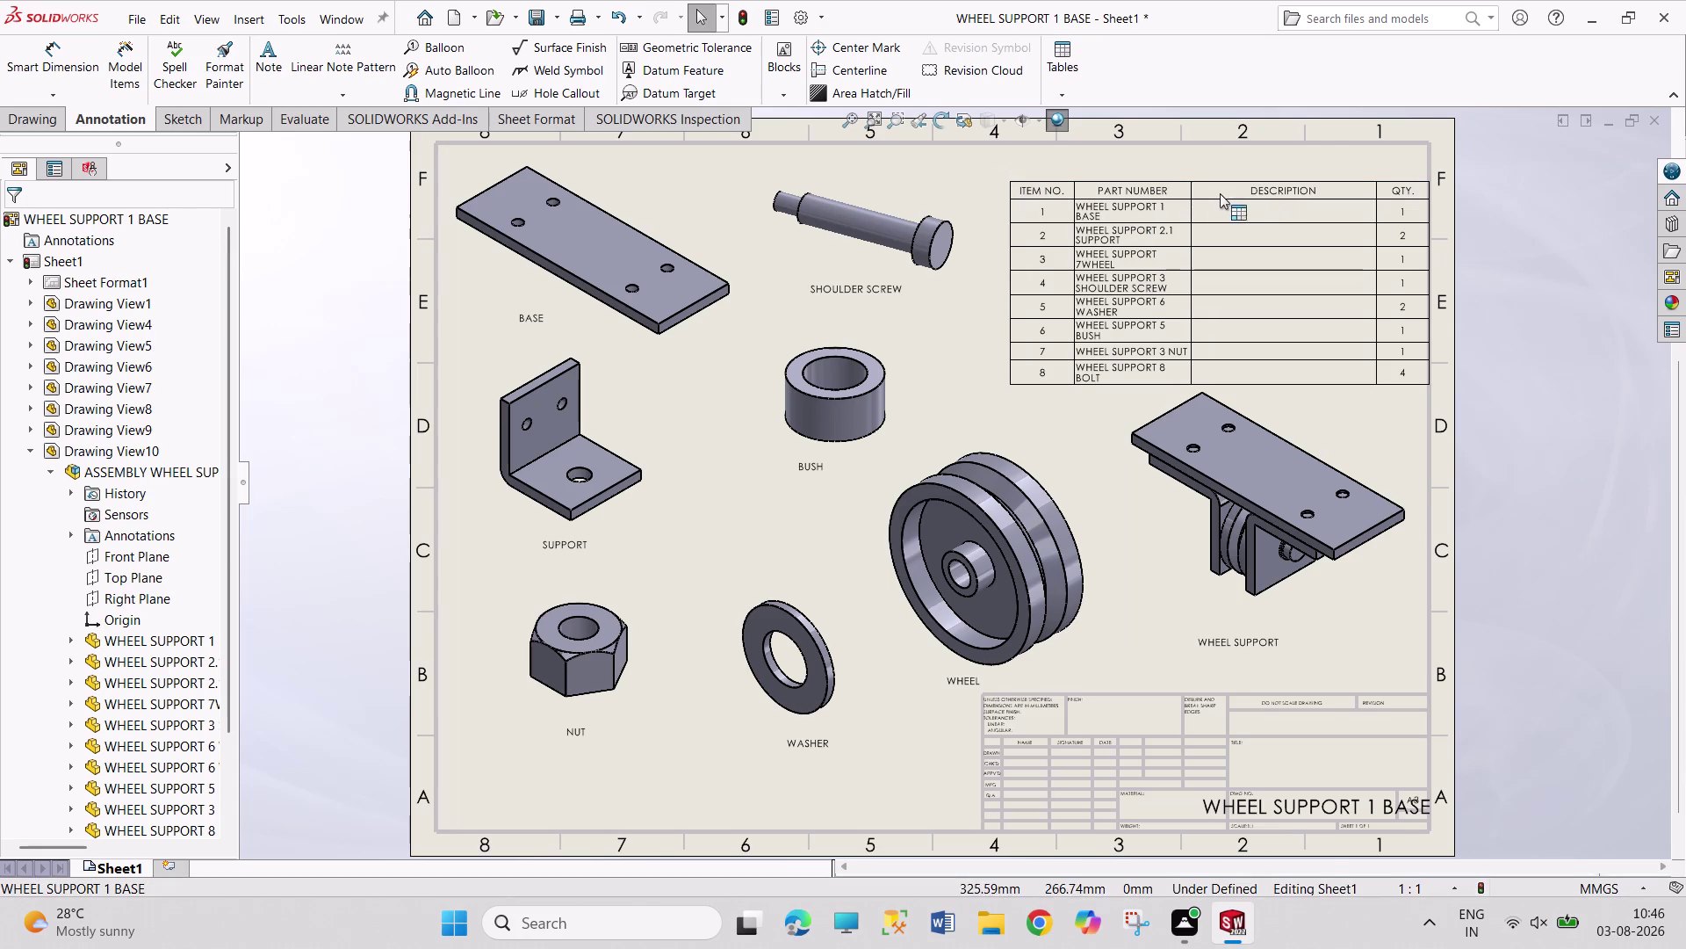
click(1233, 187)
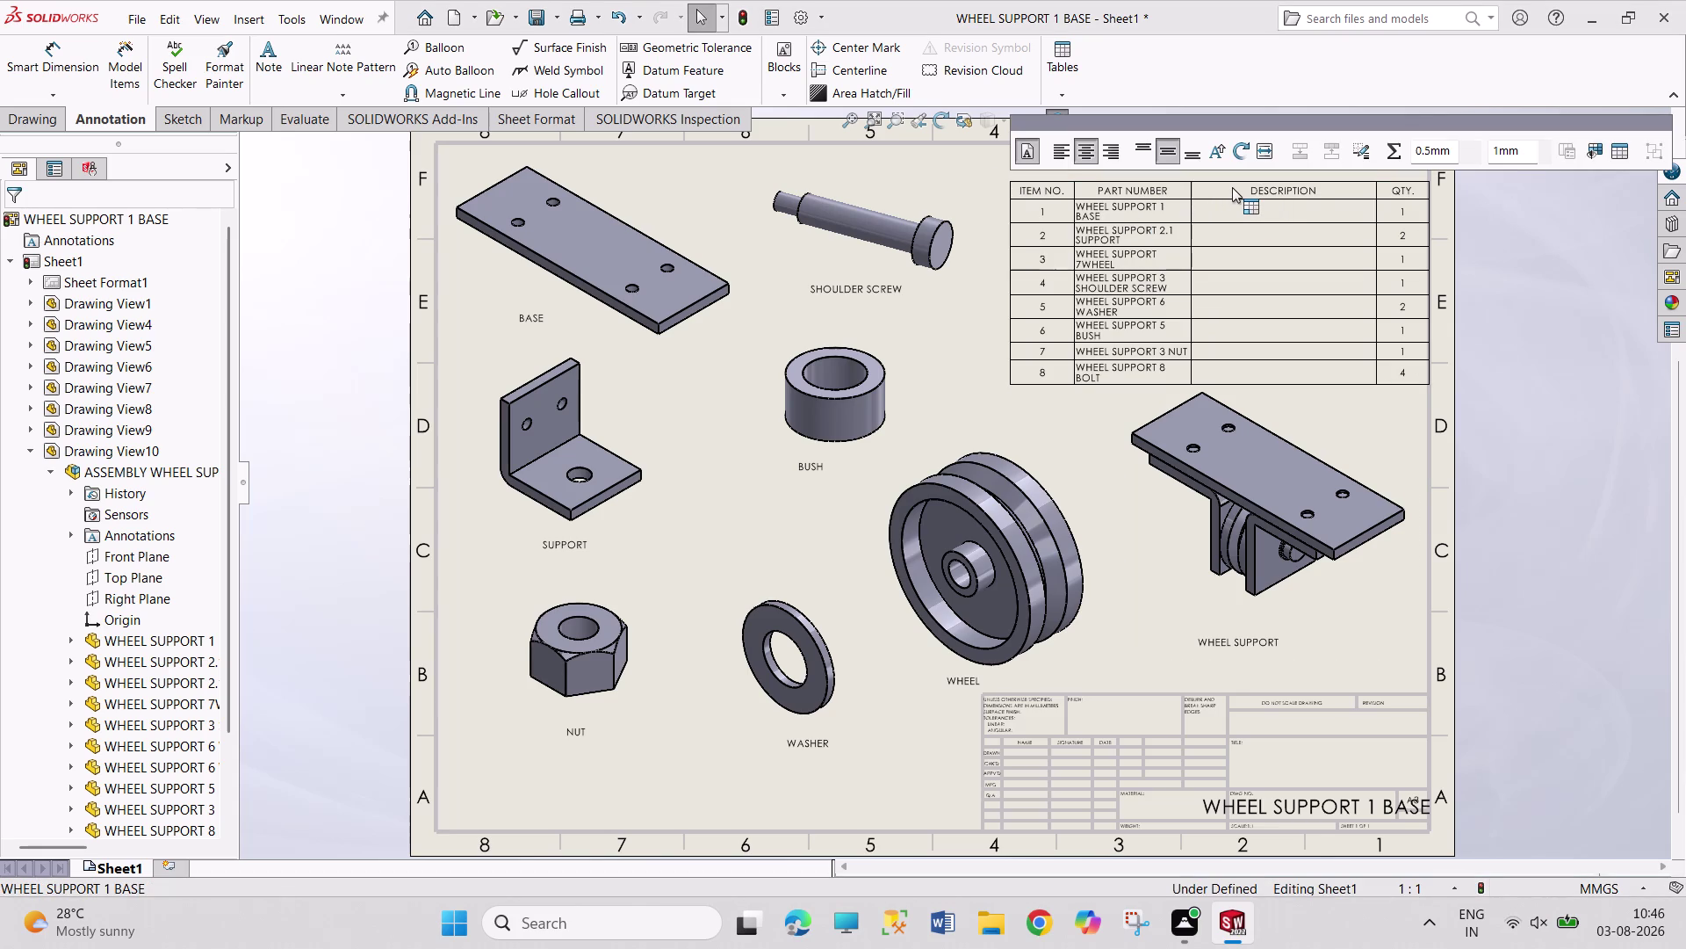
Select the bill of materials tables and undo to remove the old one.
key(Escape)
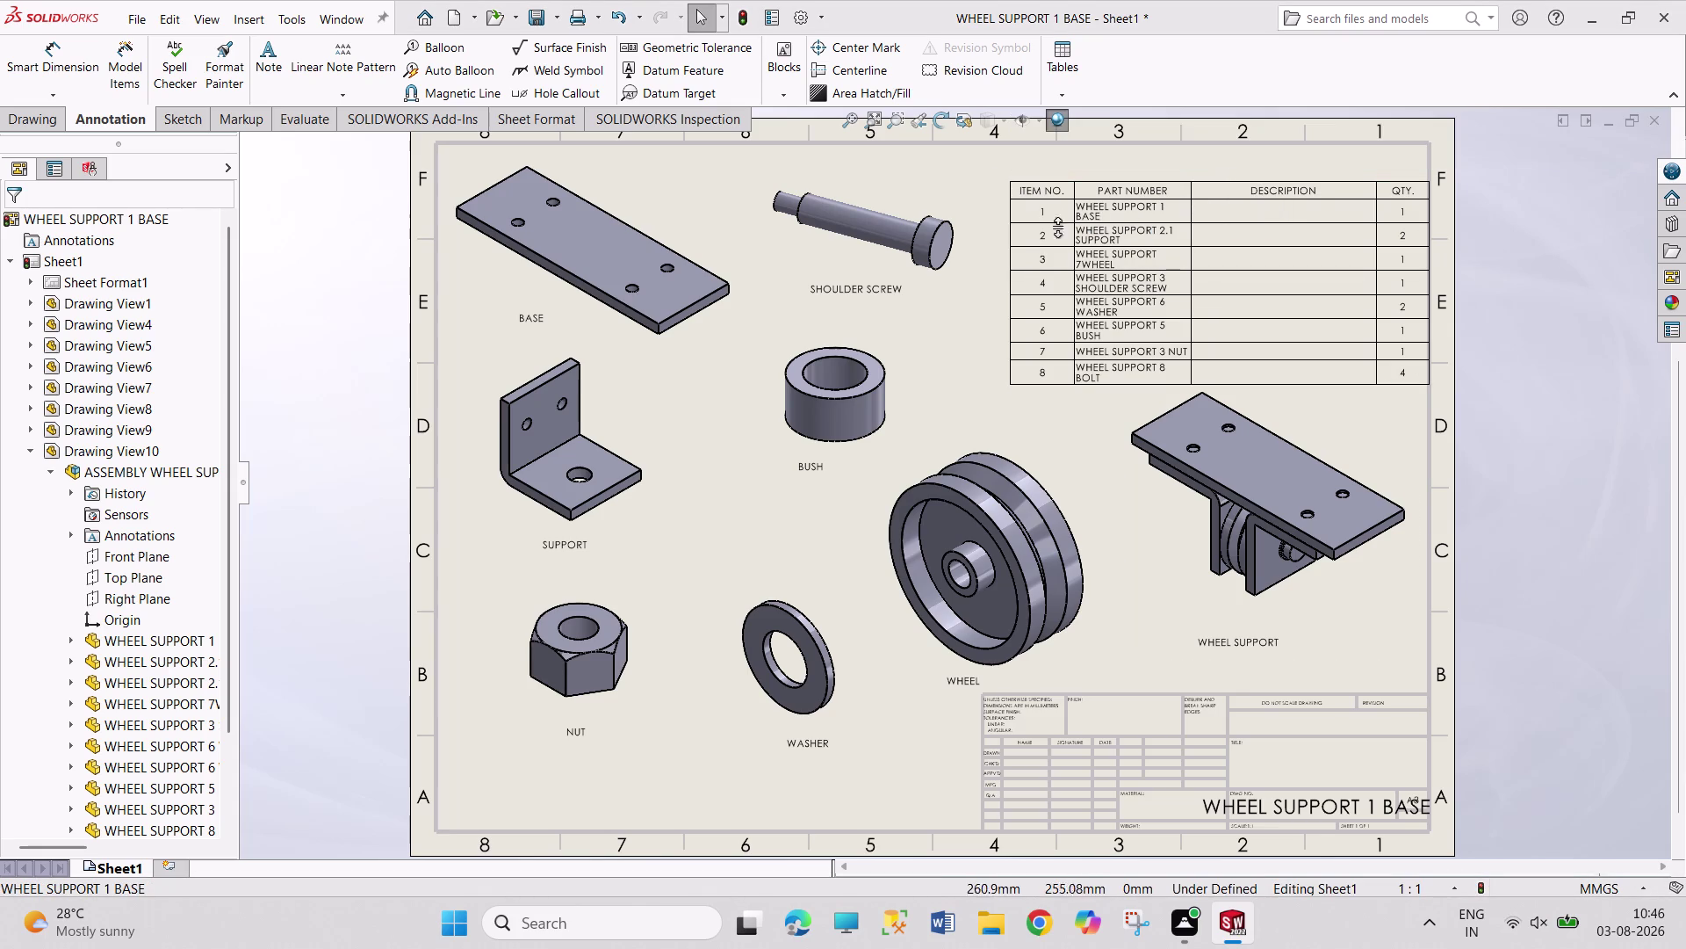
click(1239, 195)
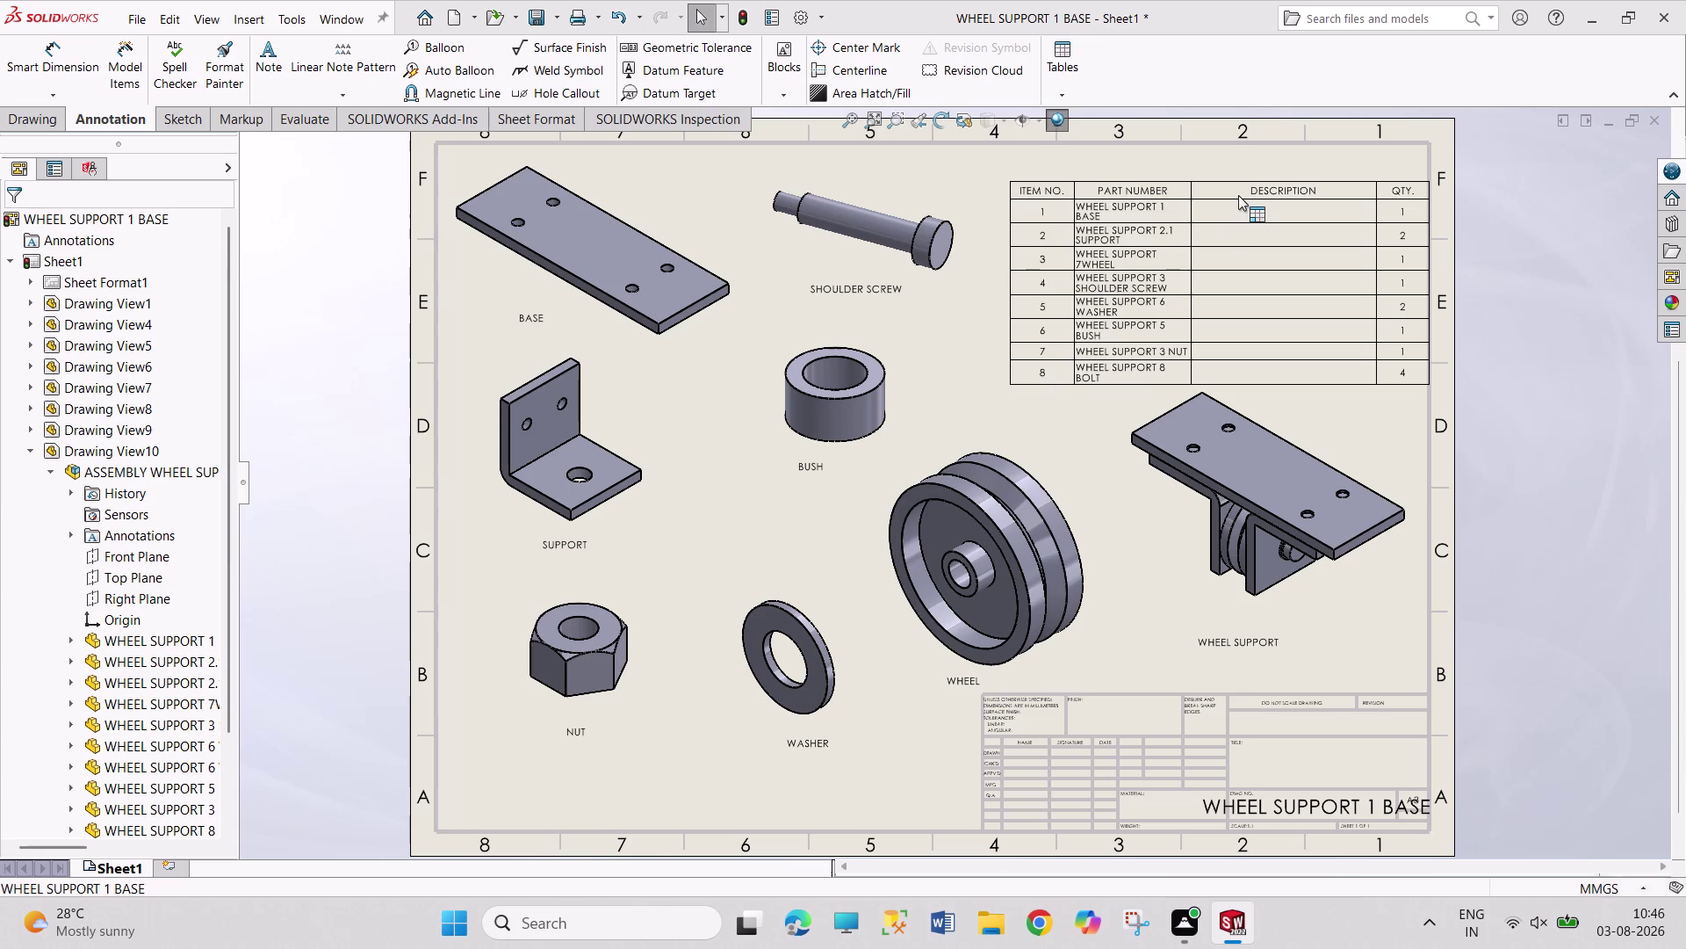
click(1238, 195)
click(1236, 190)
key(Escape)
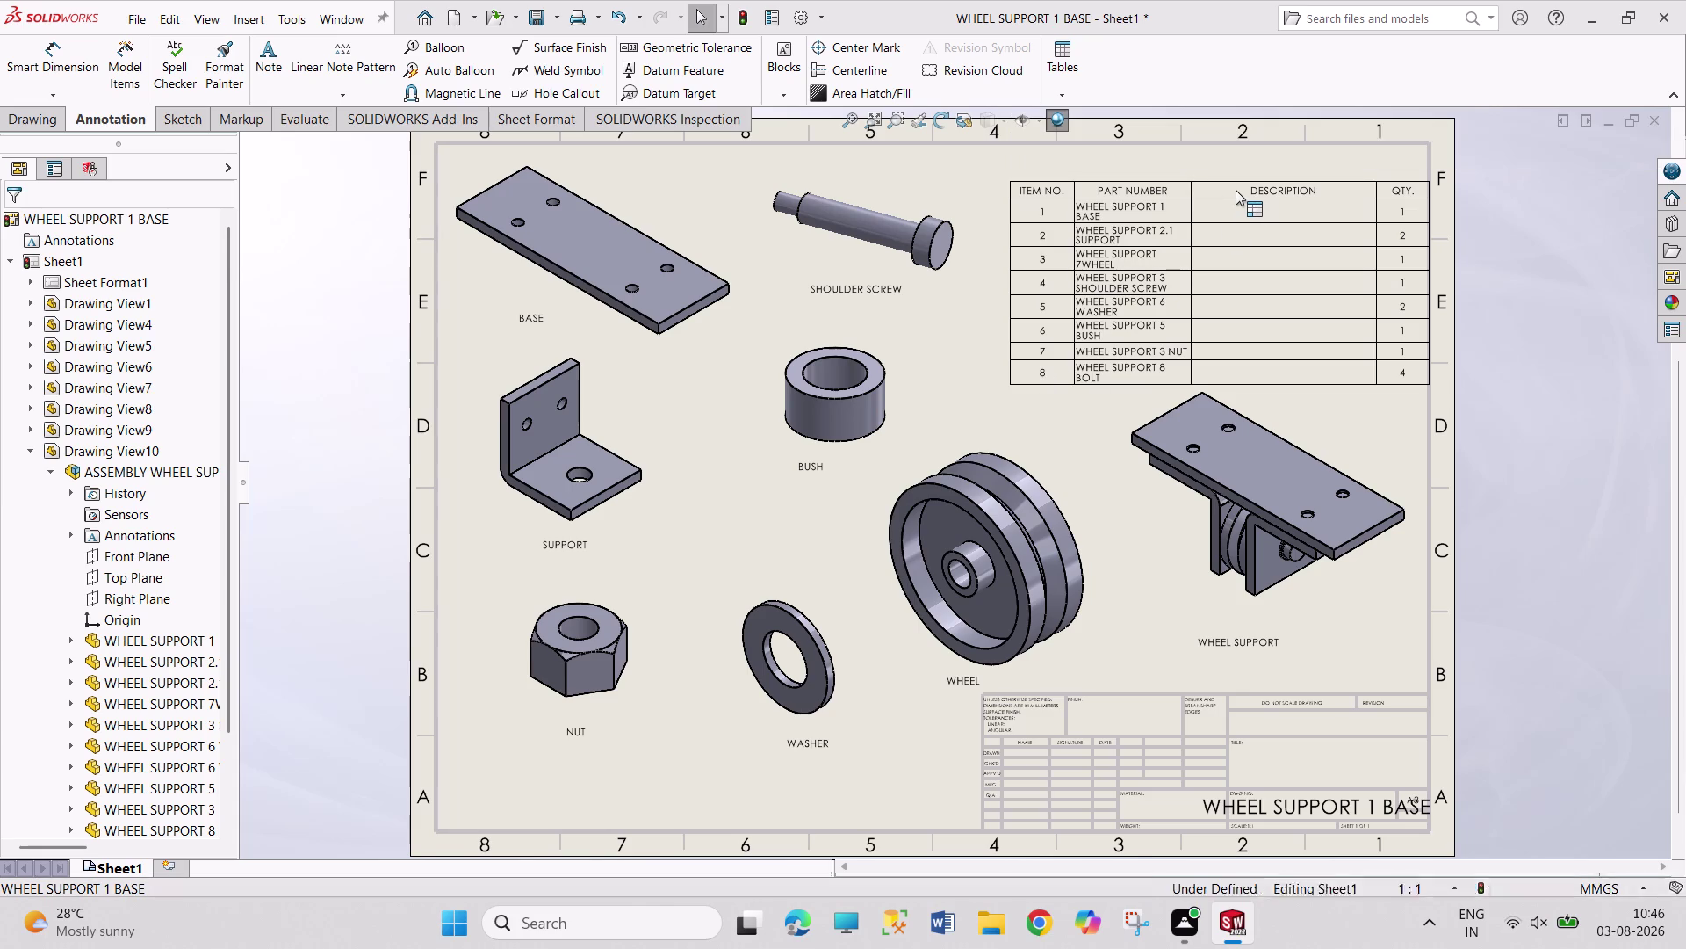
click(1230, 175)
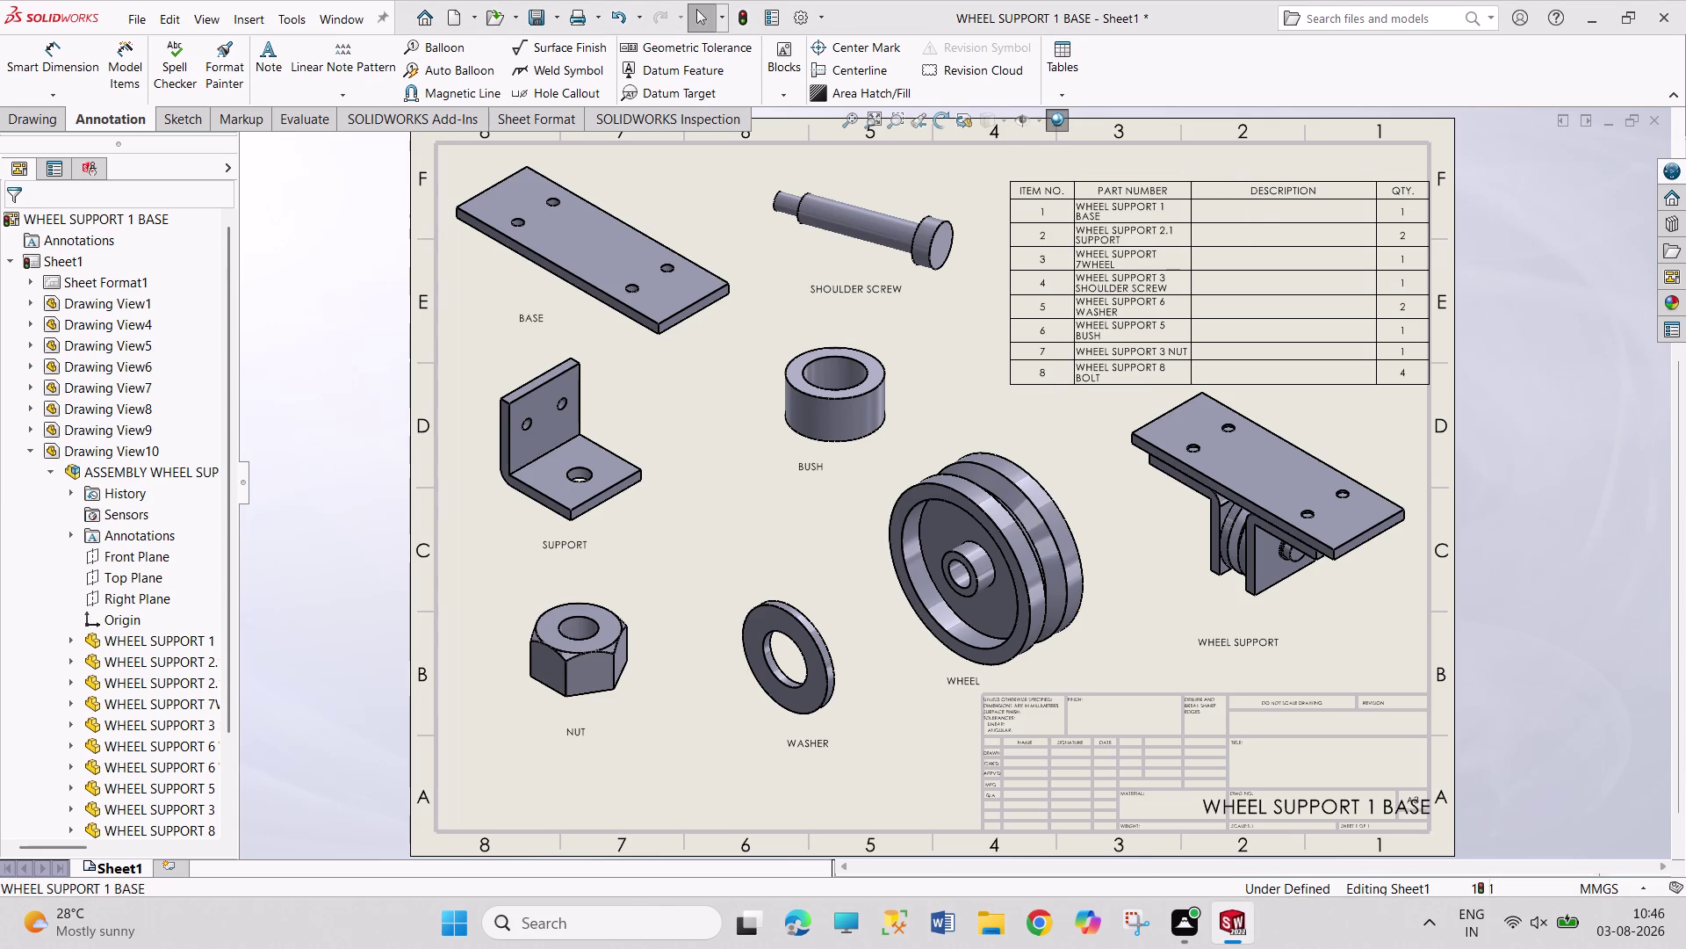
drag(1237, 183, 1274, 381)
key(Escape)
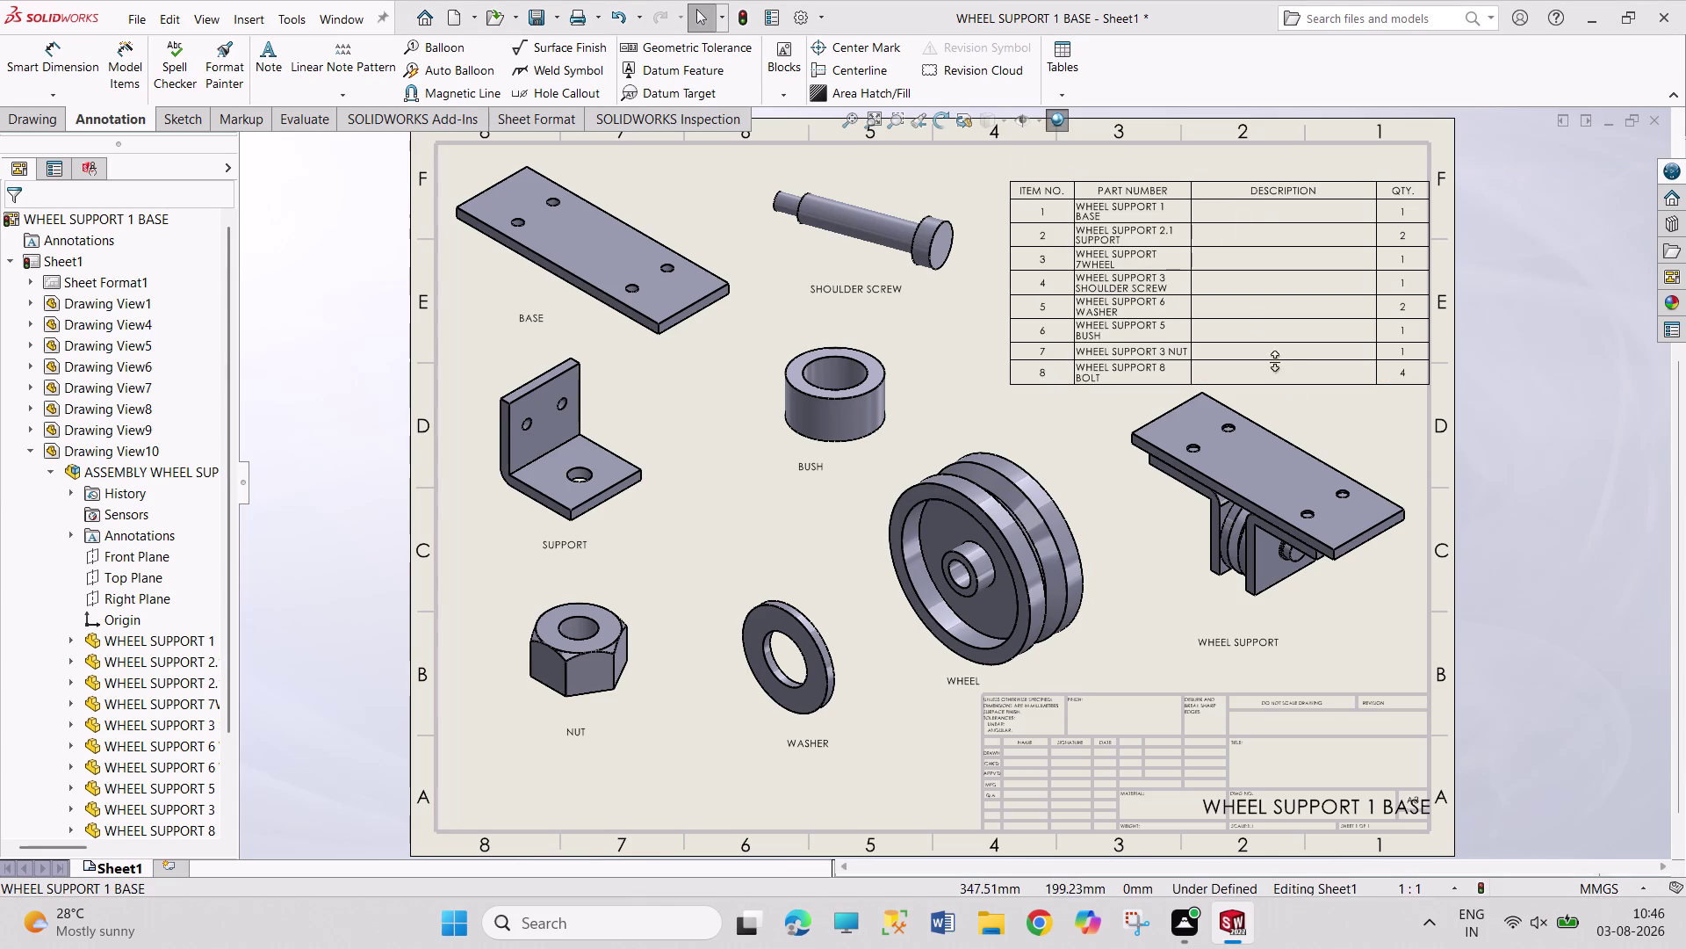
key(ctrl+z)
Insert a new BOM based on the wheel support view, placed top right.
click(1062, 75)
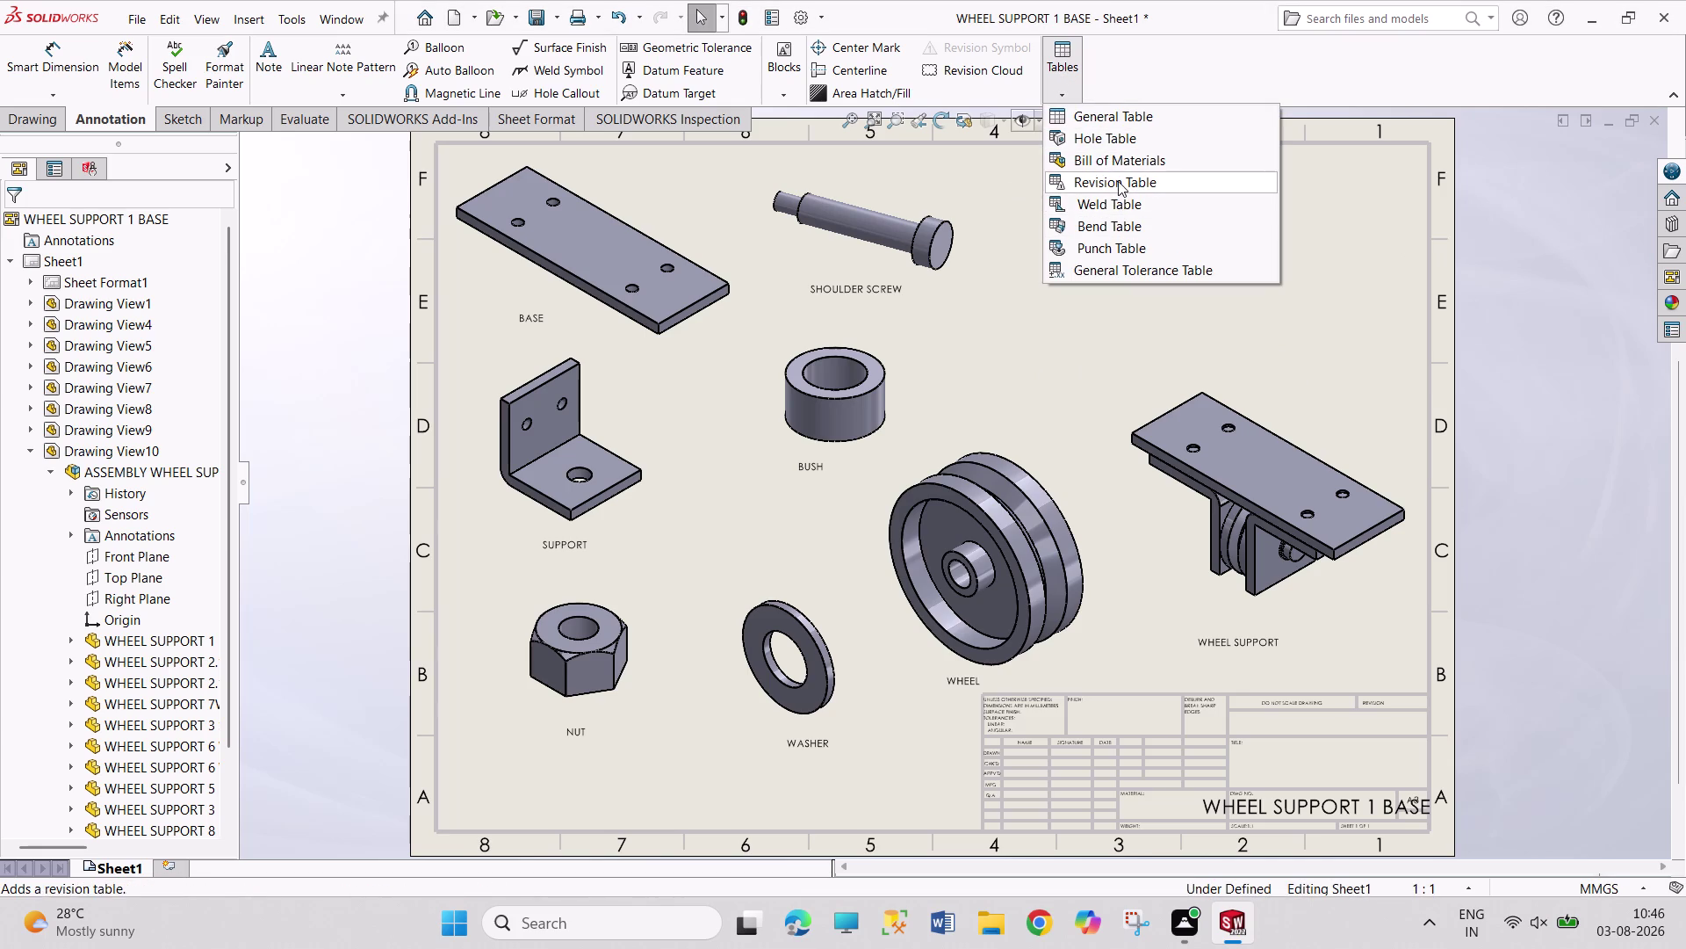
click(1117, 164)
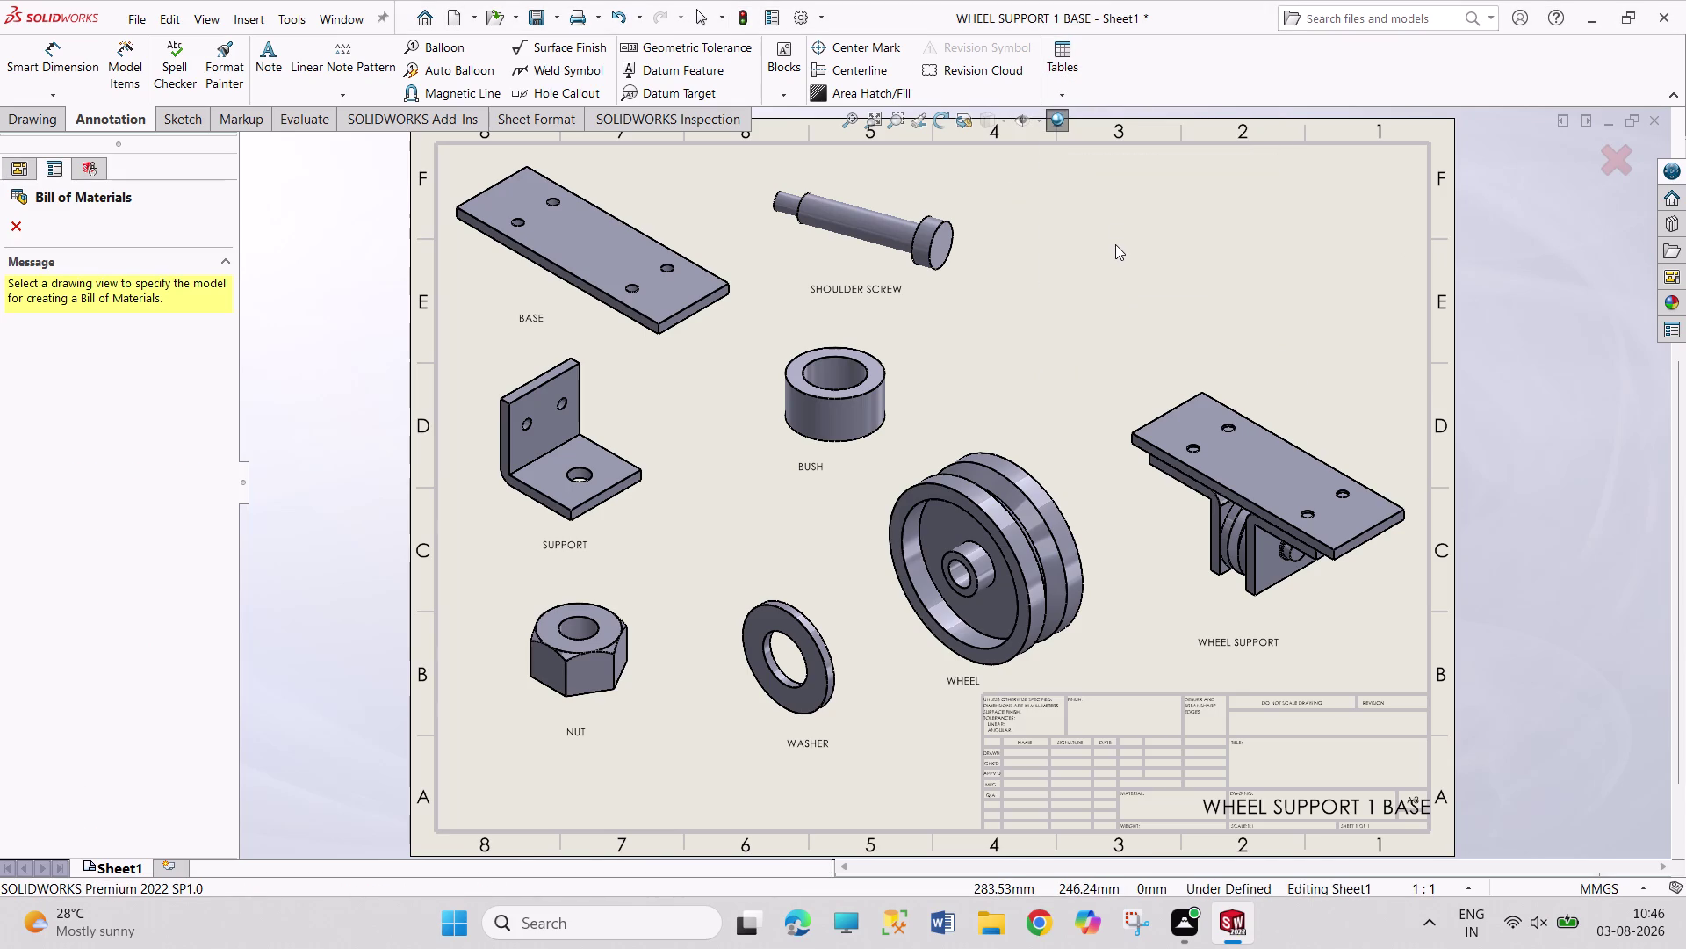
click(1184, 457)
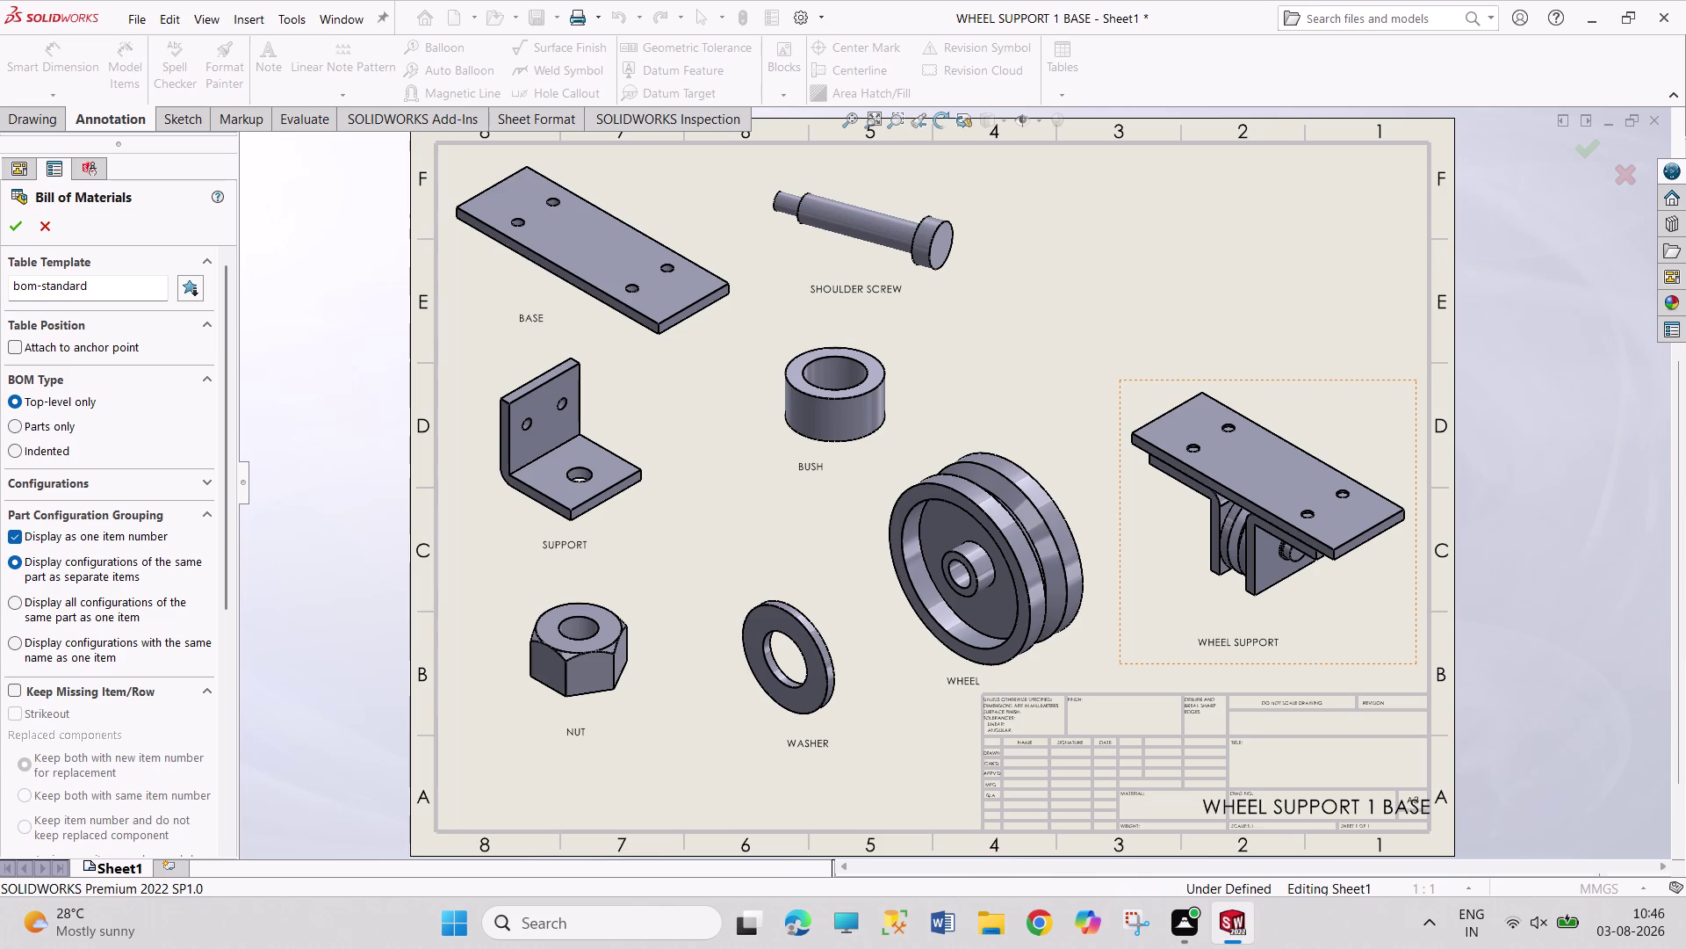
click(19, 229)
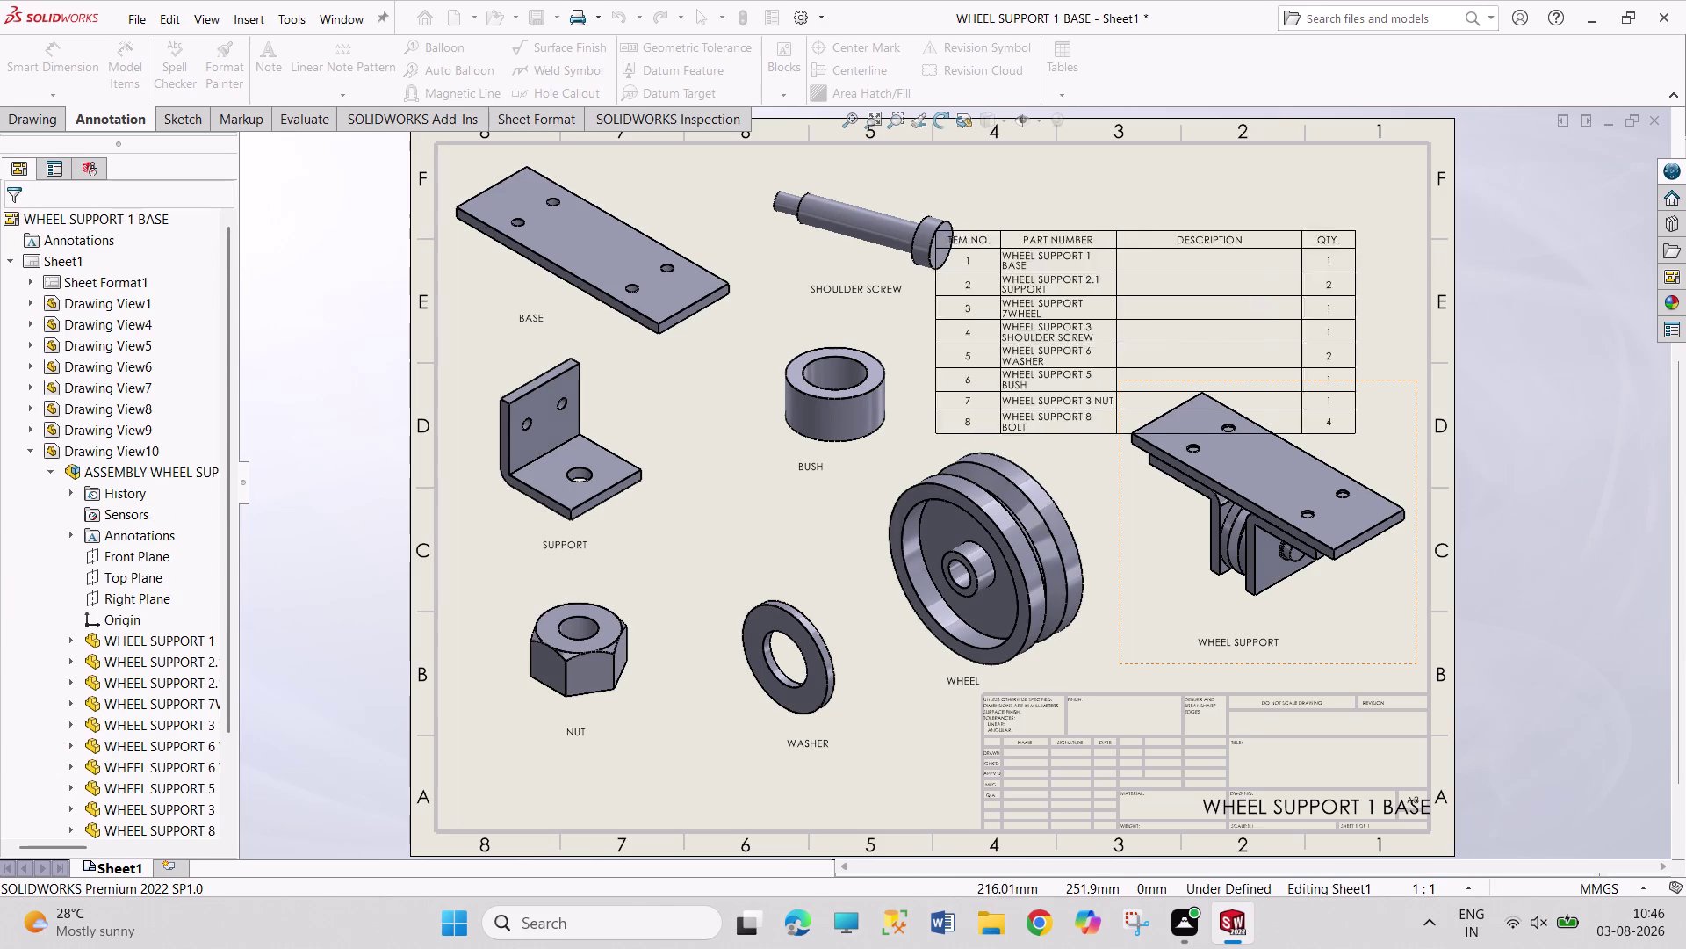
click(973, 189)
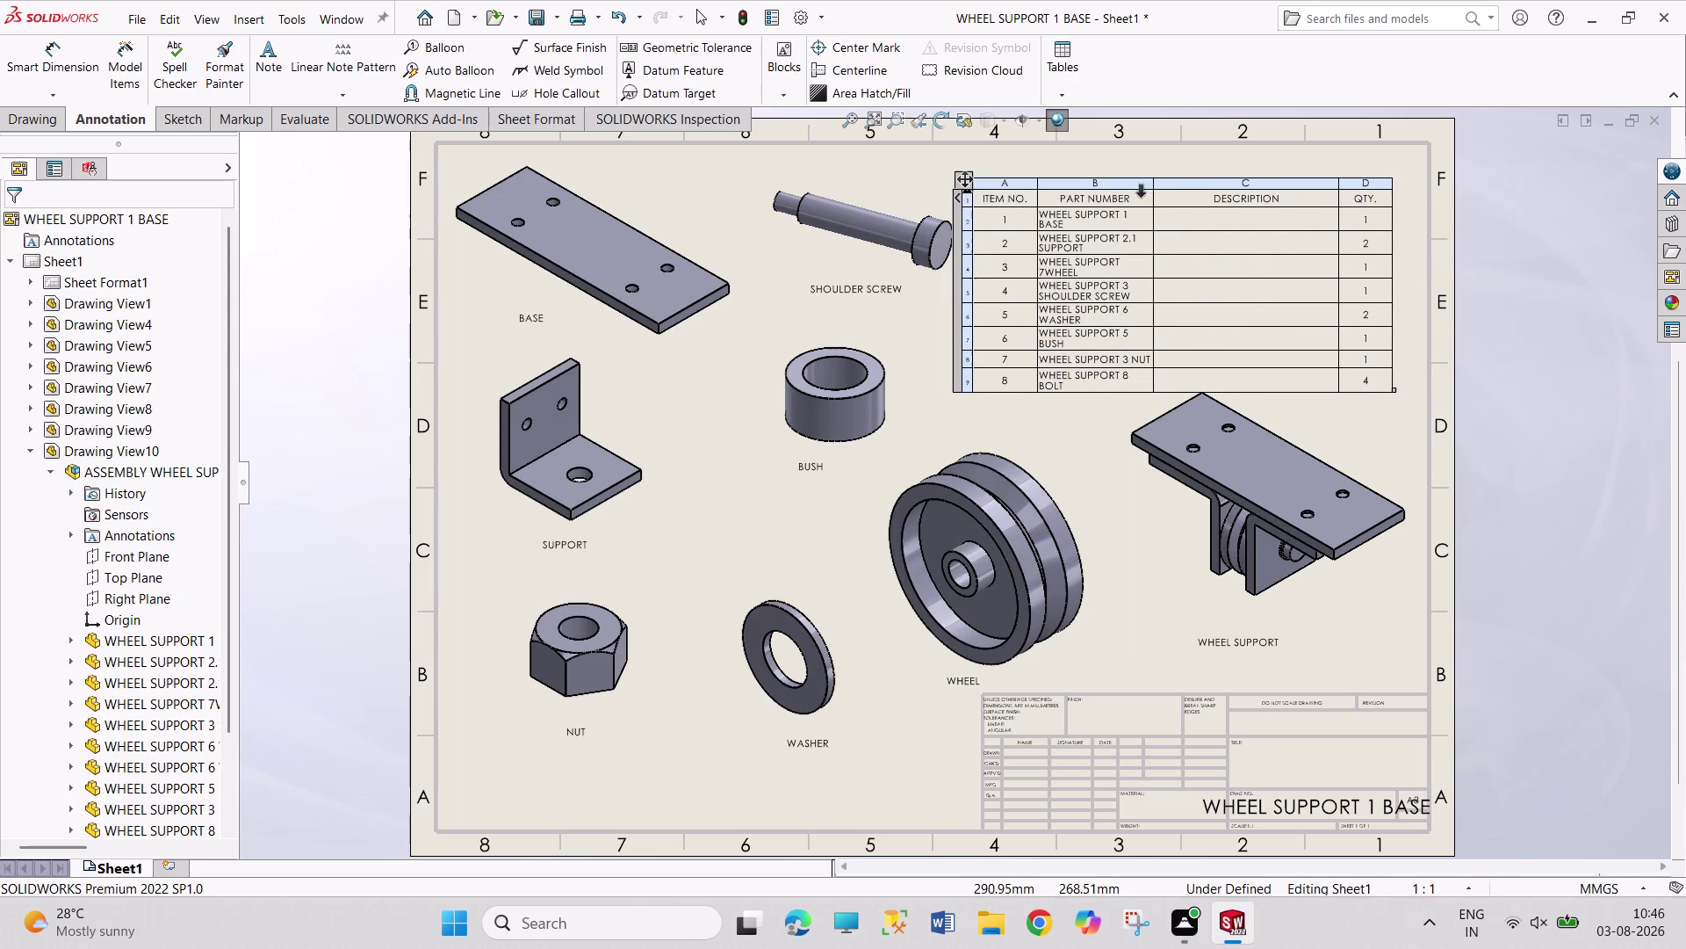
click(1206, 188)
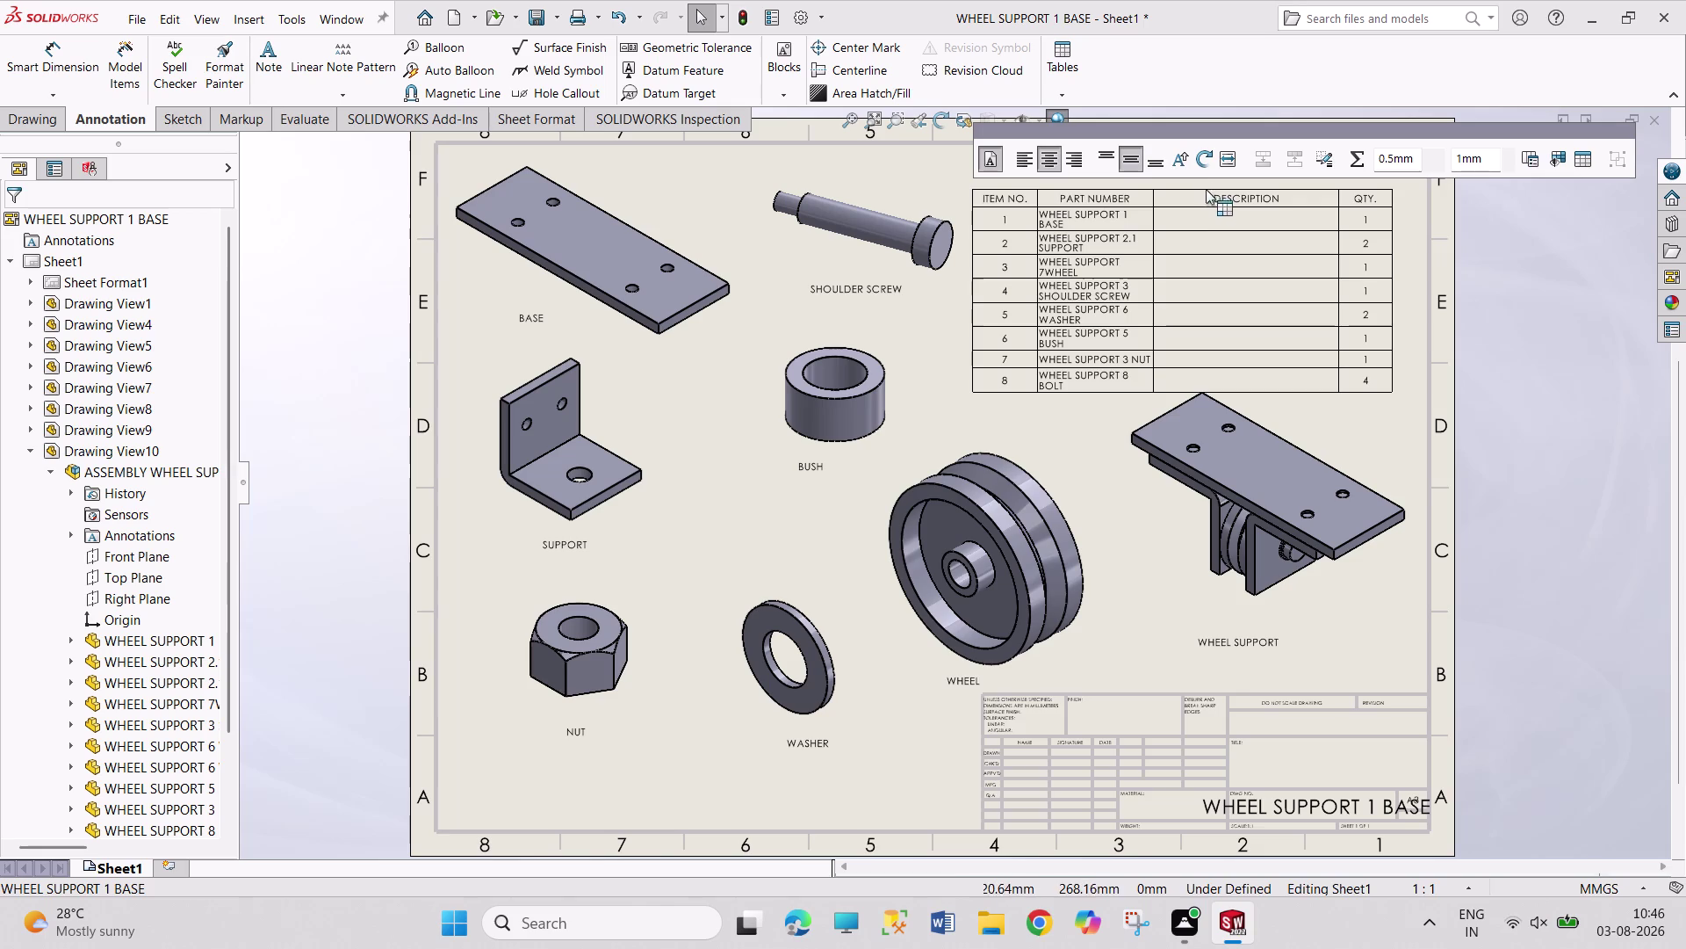
click(1204, 188)
click(1204, 202)
double_click(1209, 225)
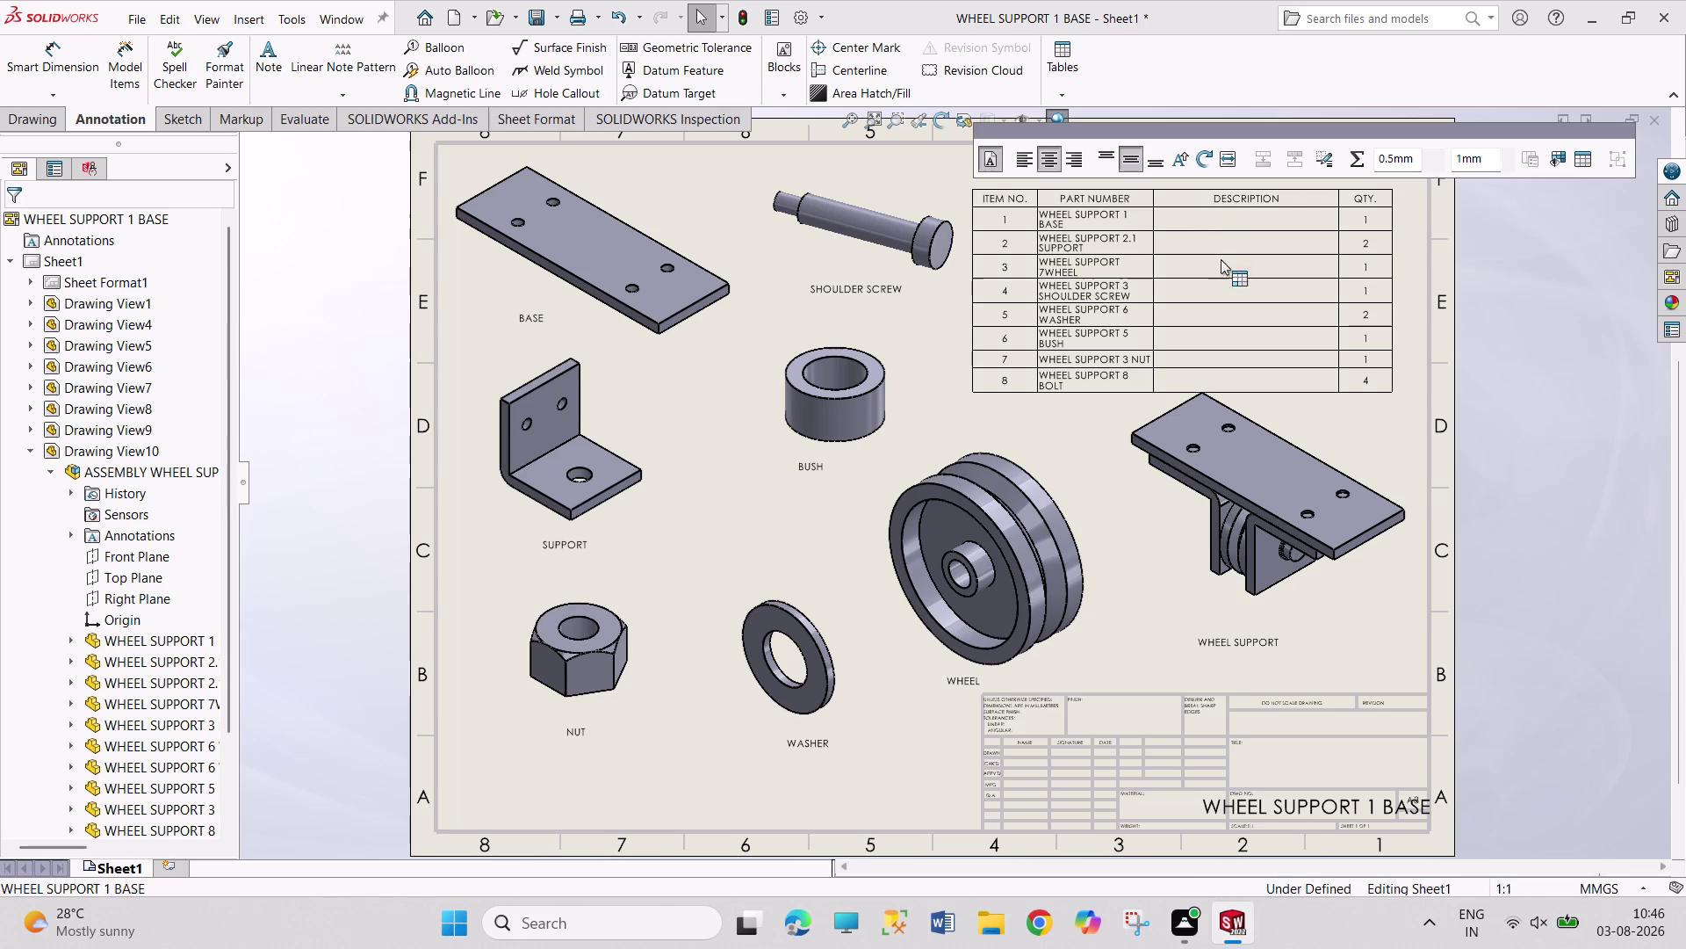
double_click(1228, 288)
key(Escape)
key(Escape)
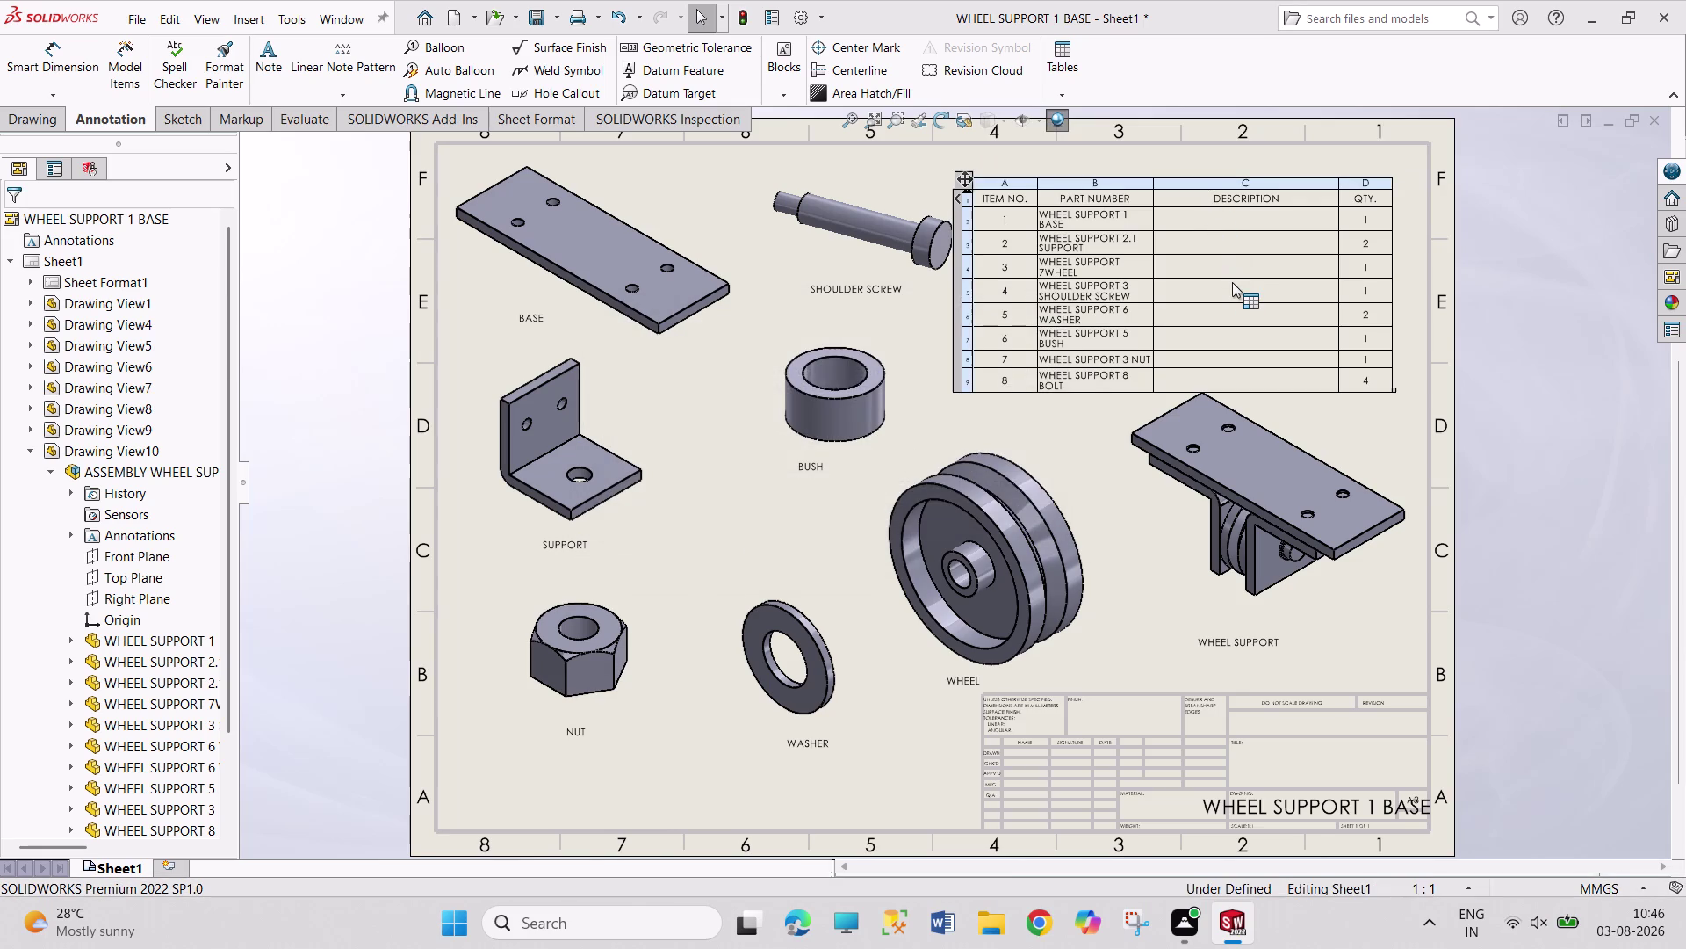
click(1192, 187)
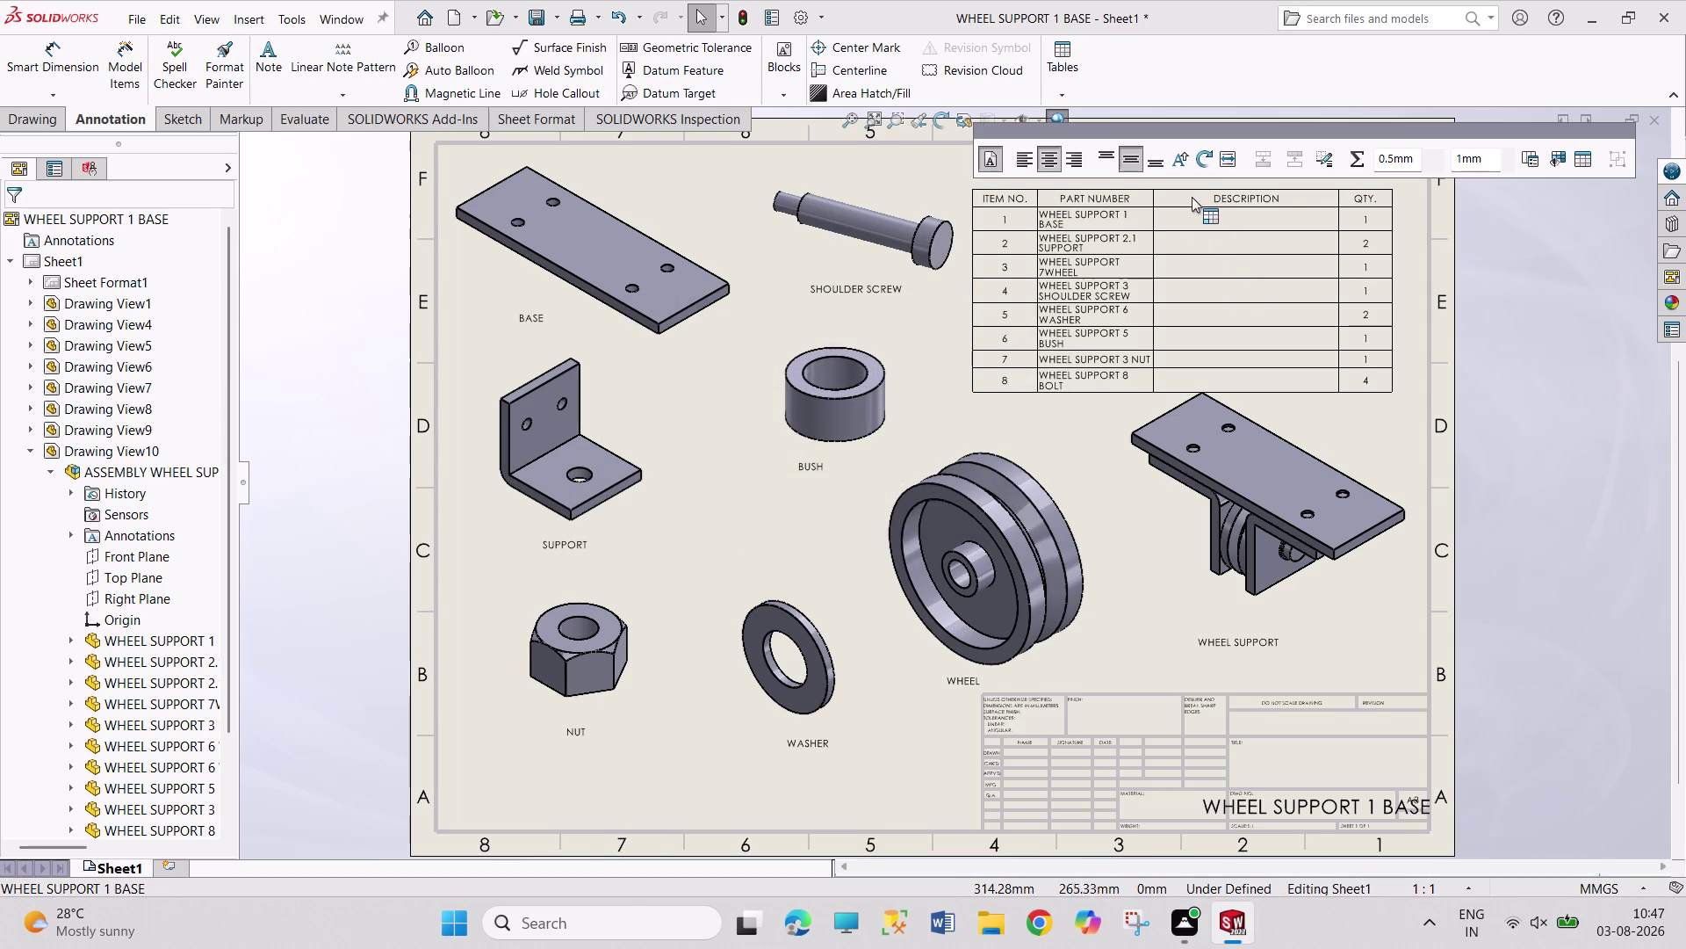
click(1192, 189)
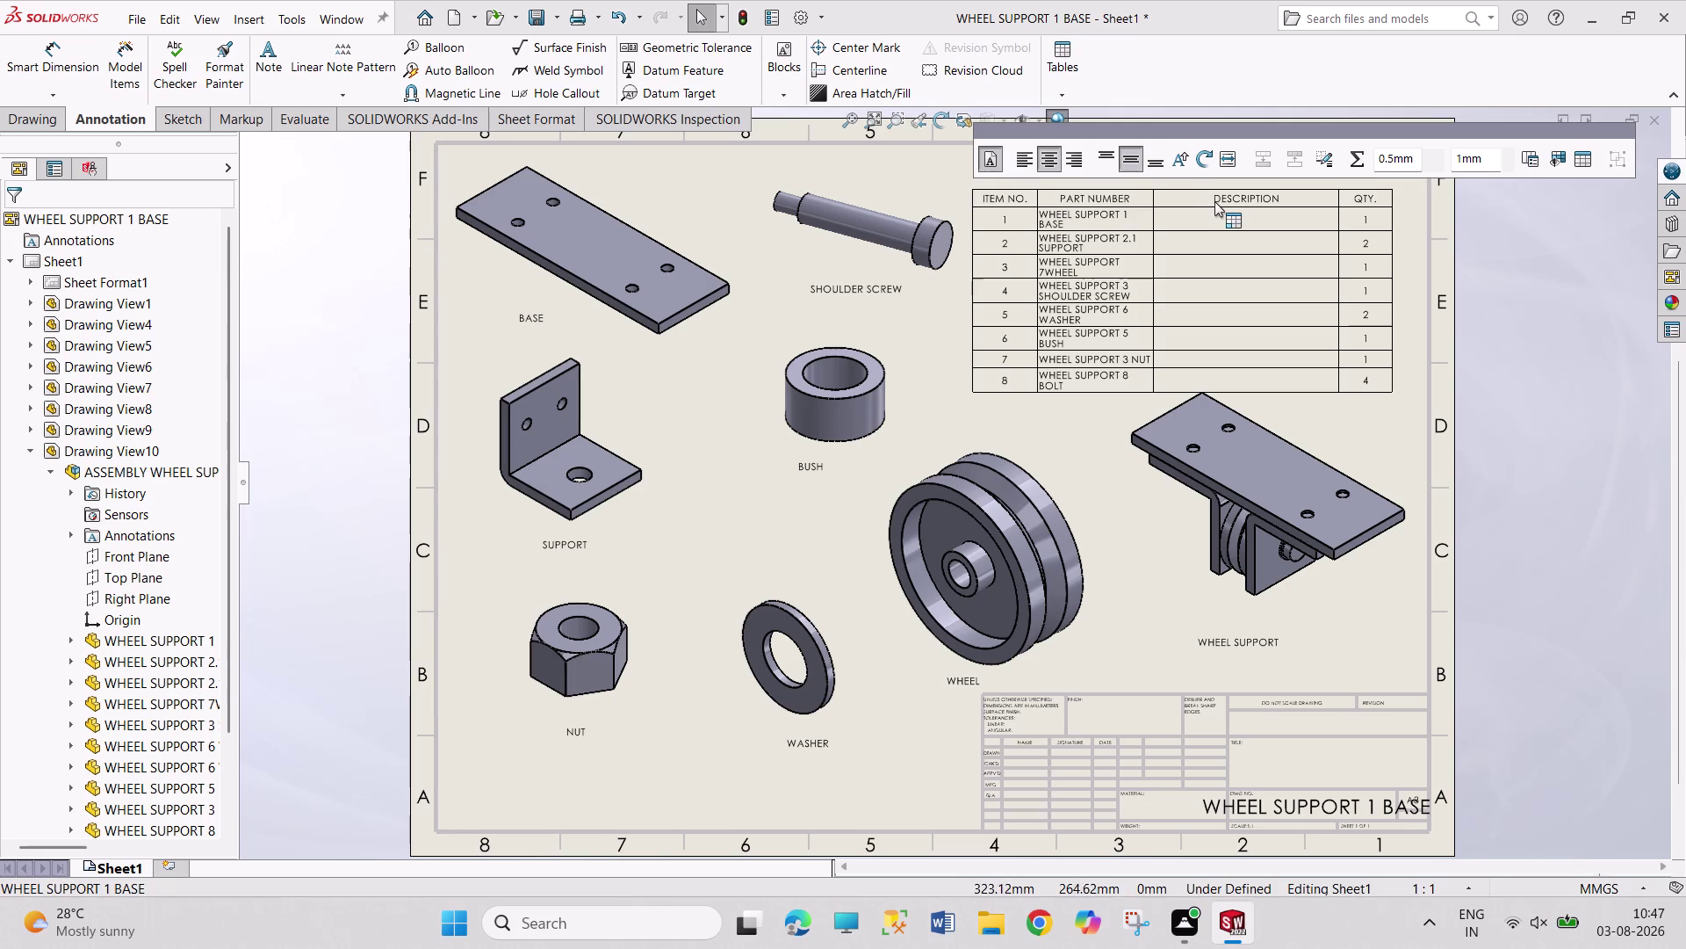
click(1215, 201)
key(Escape)
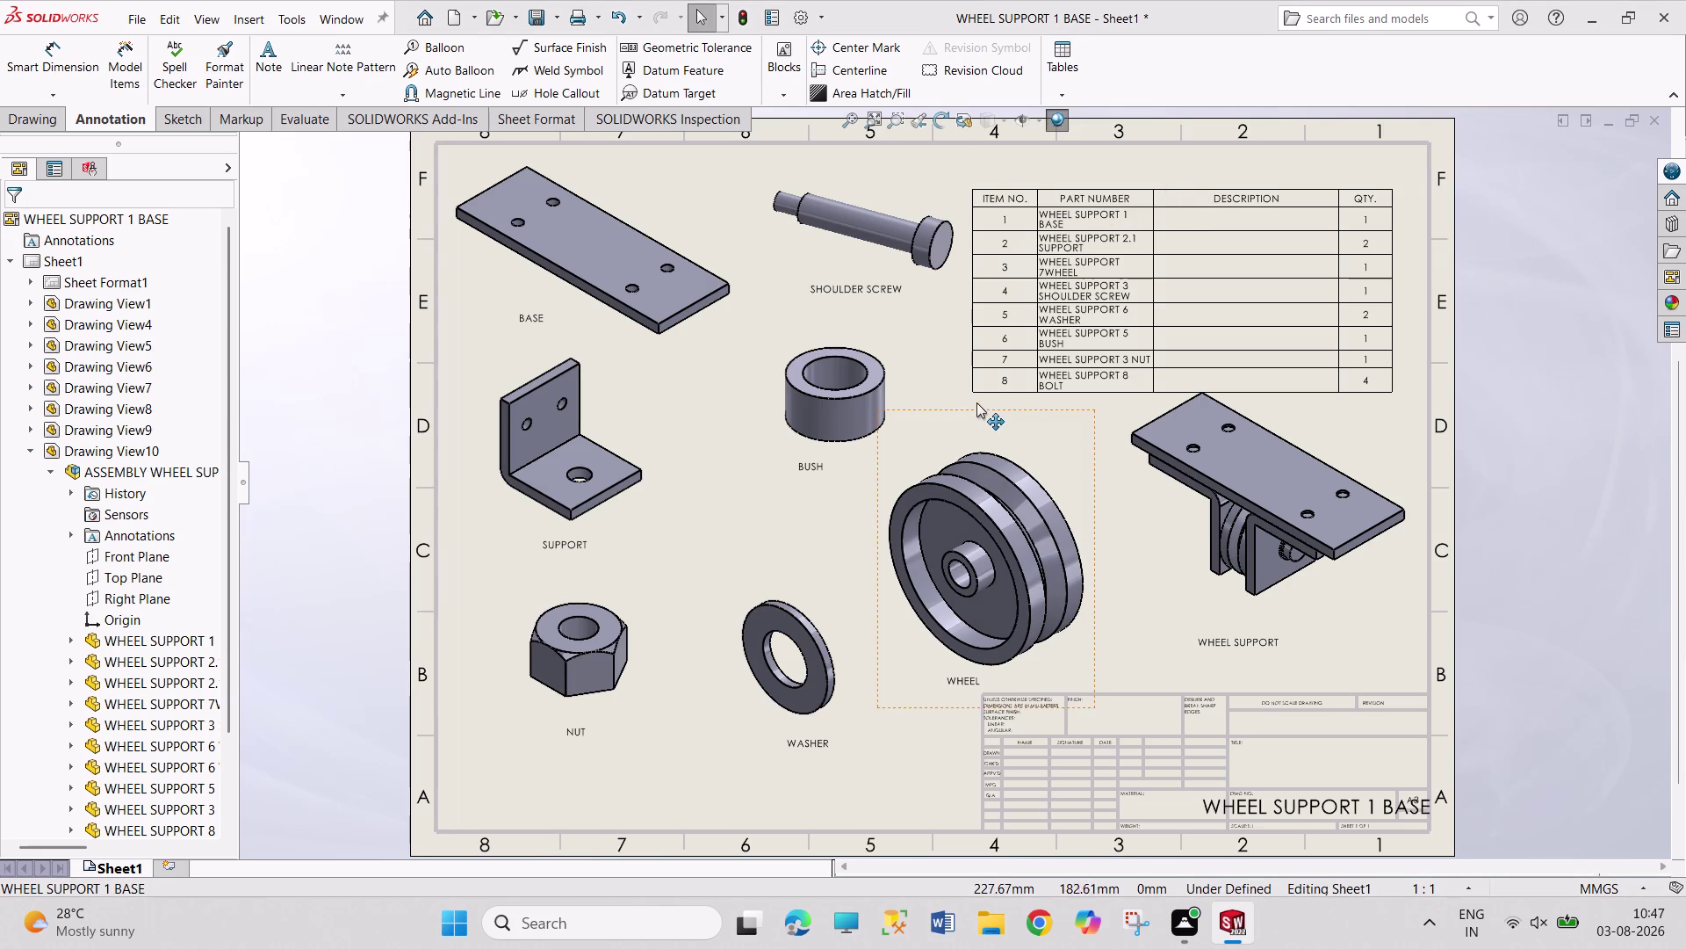
click(976, 388)
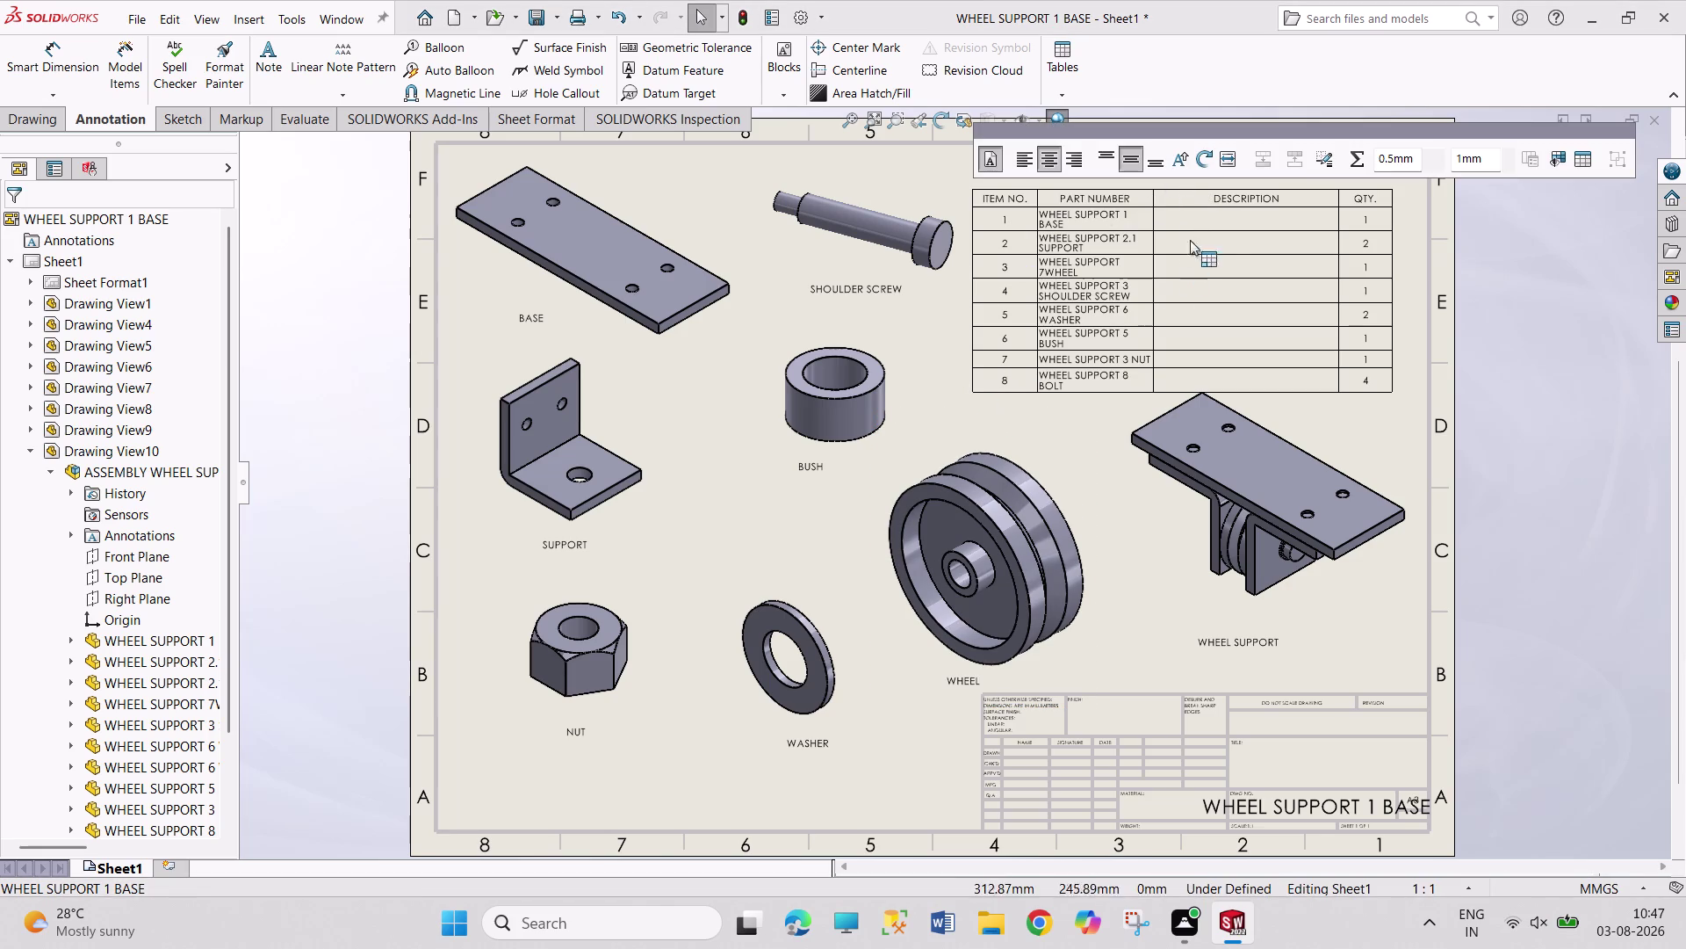
click(1194, 228)
triple_click(1237, 273)
click(1238, 273)
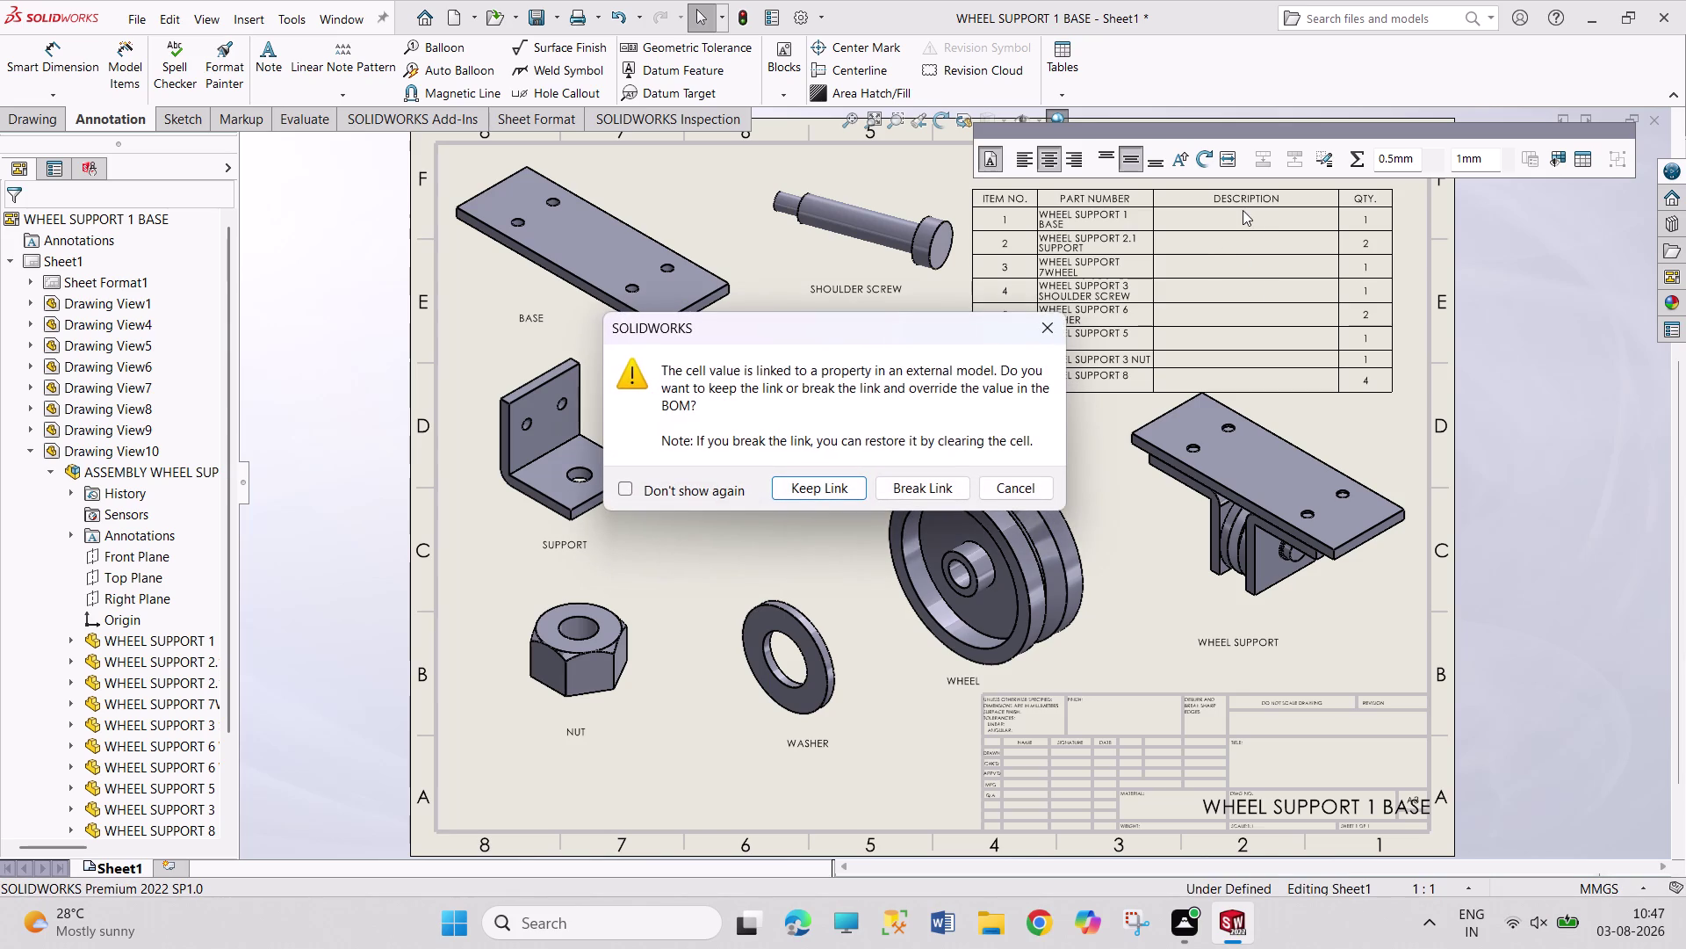
click(1033, 327)
key(Escape)
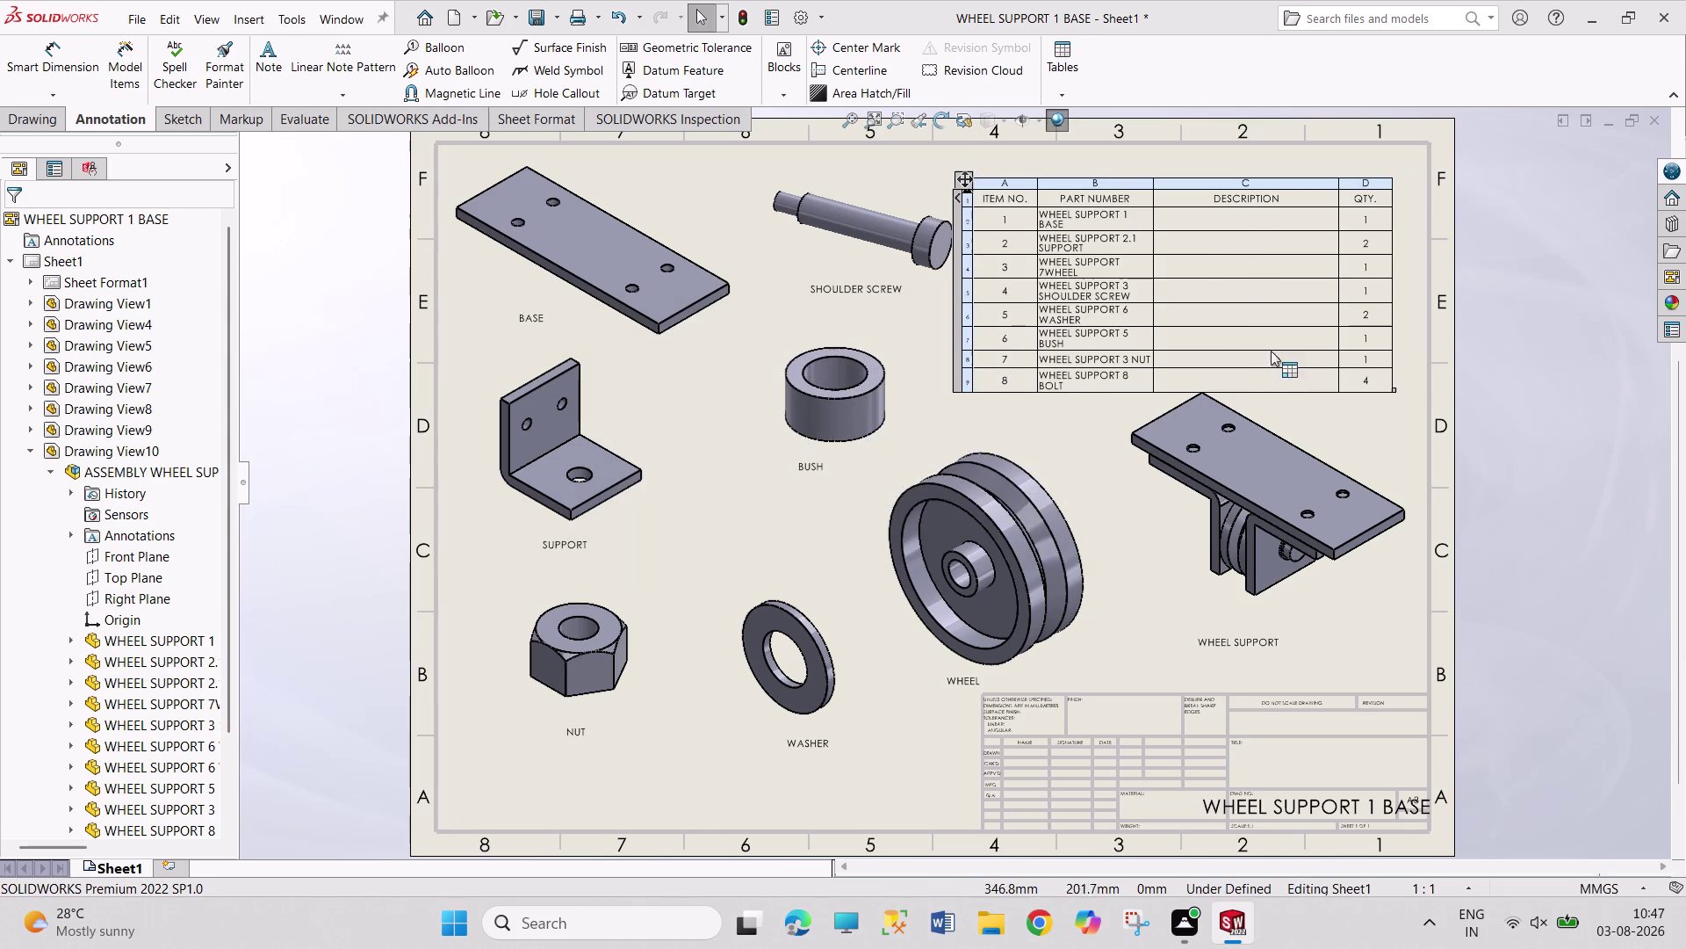
click(1222, 179)
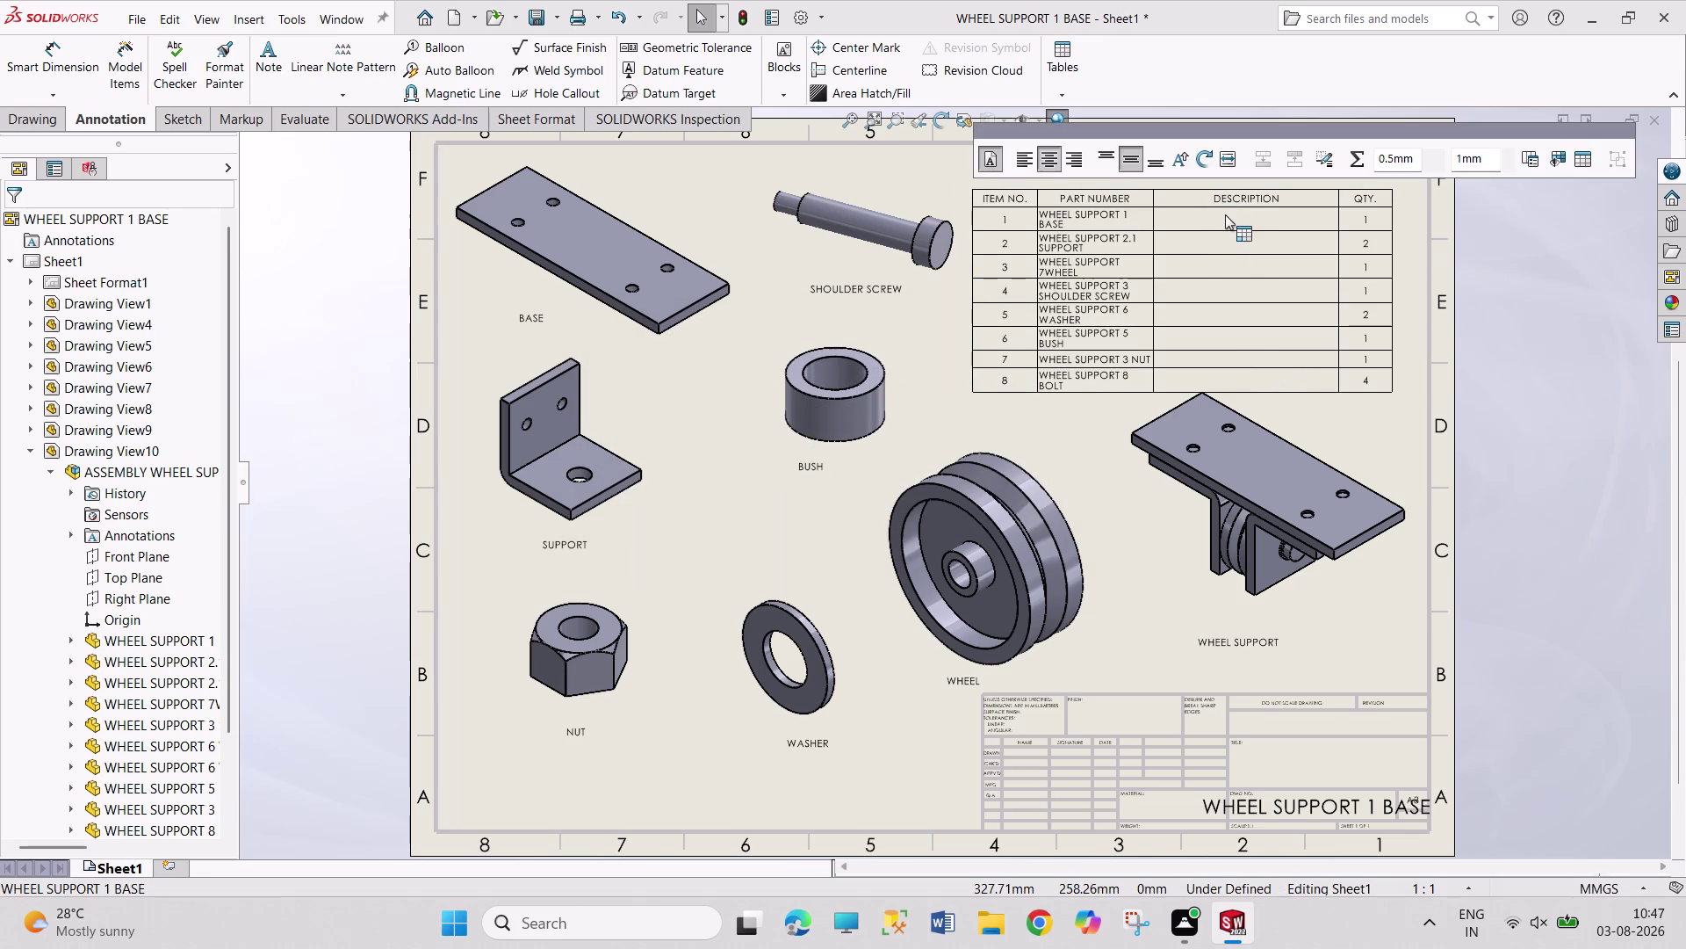
drag(1224, 199, 1245, 365)
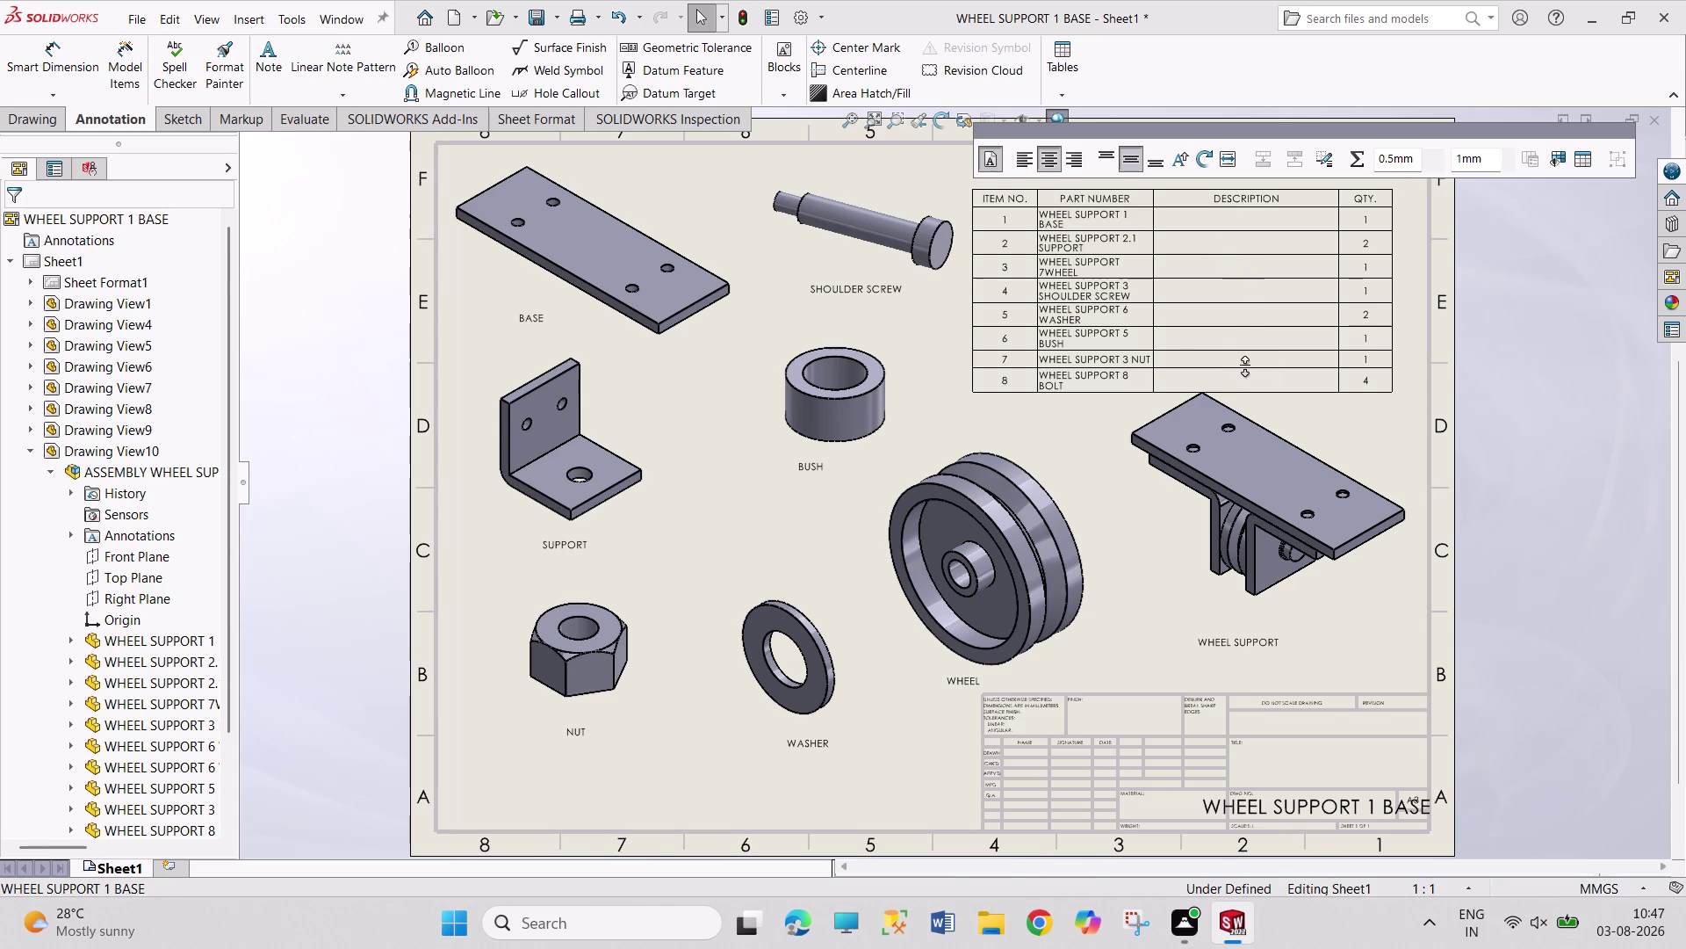
key(Escape)
key(Escape)
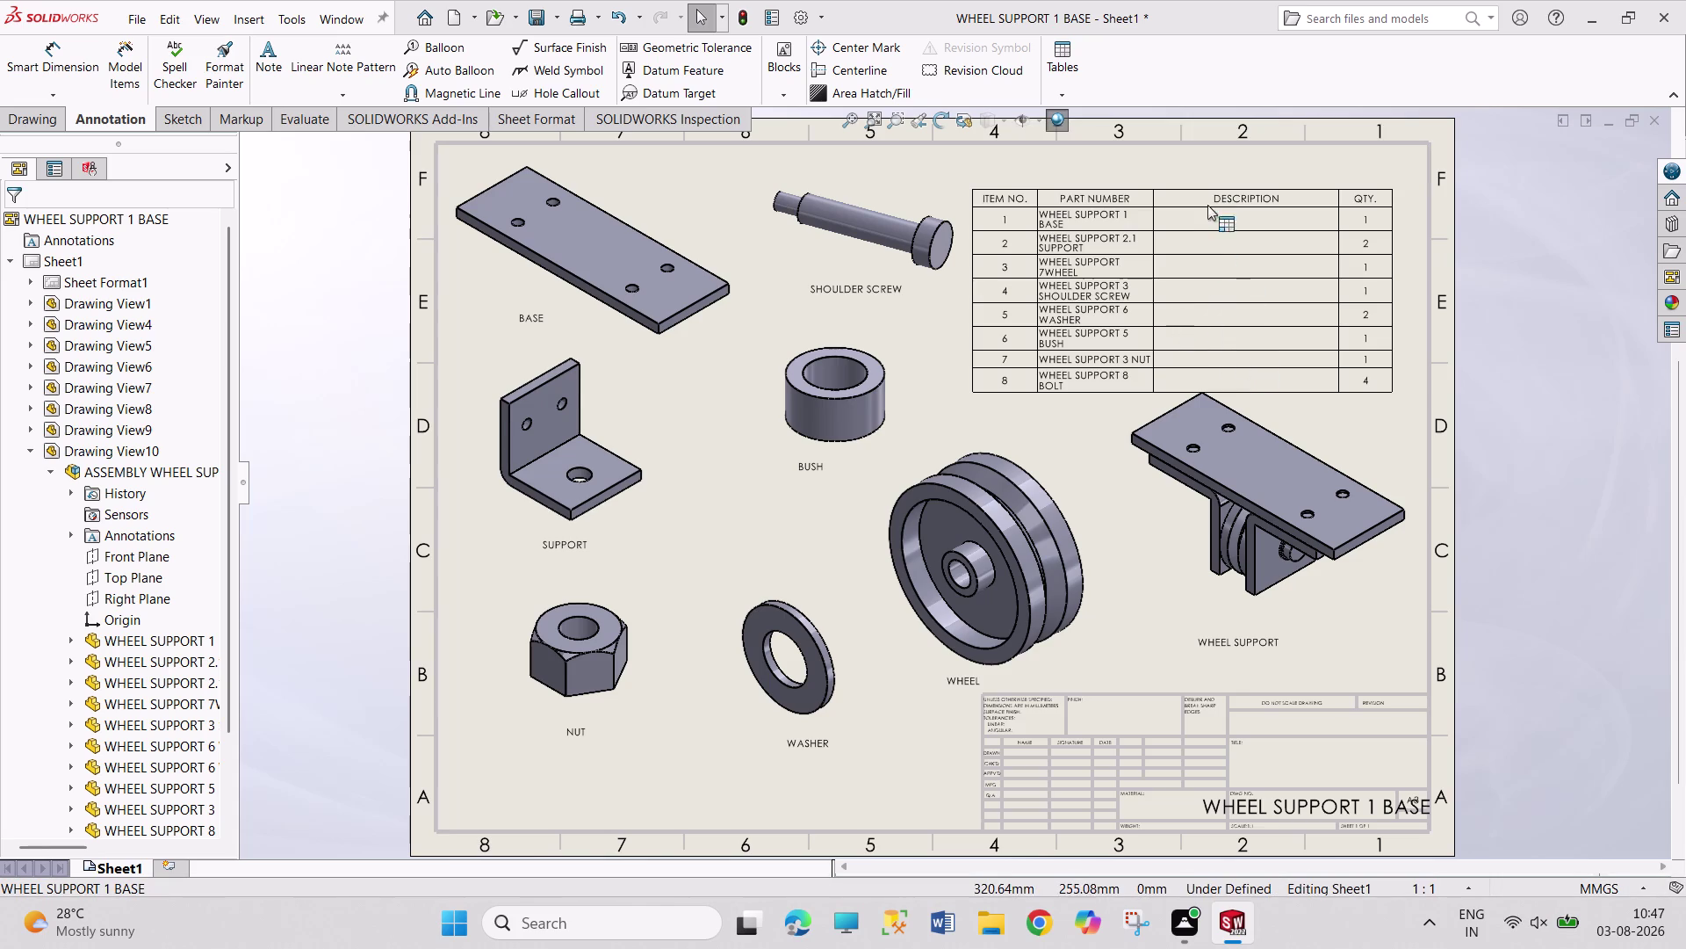
click(1209, 188)
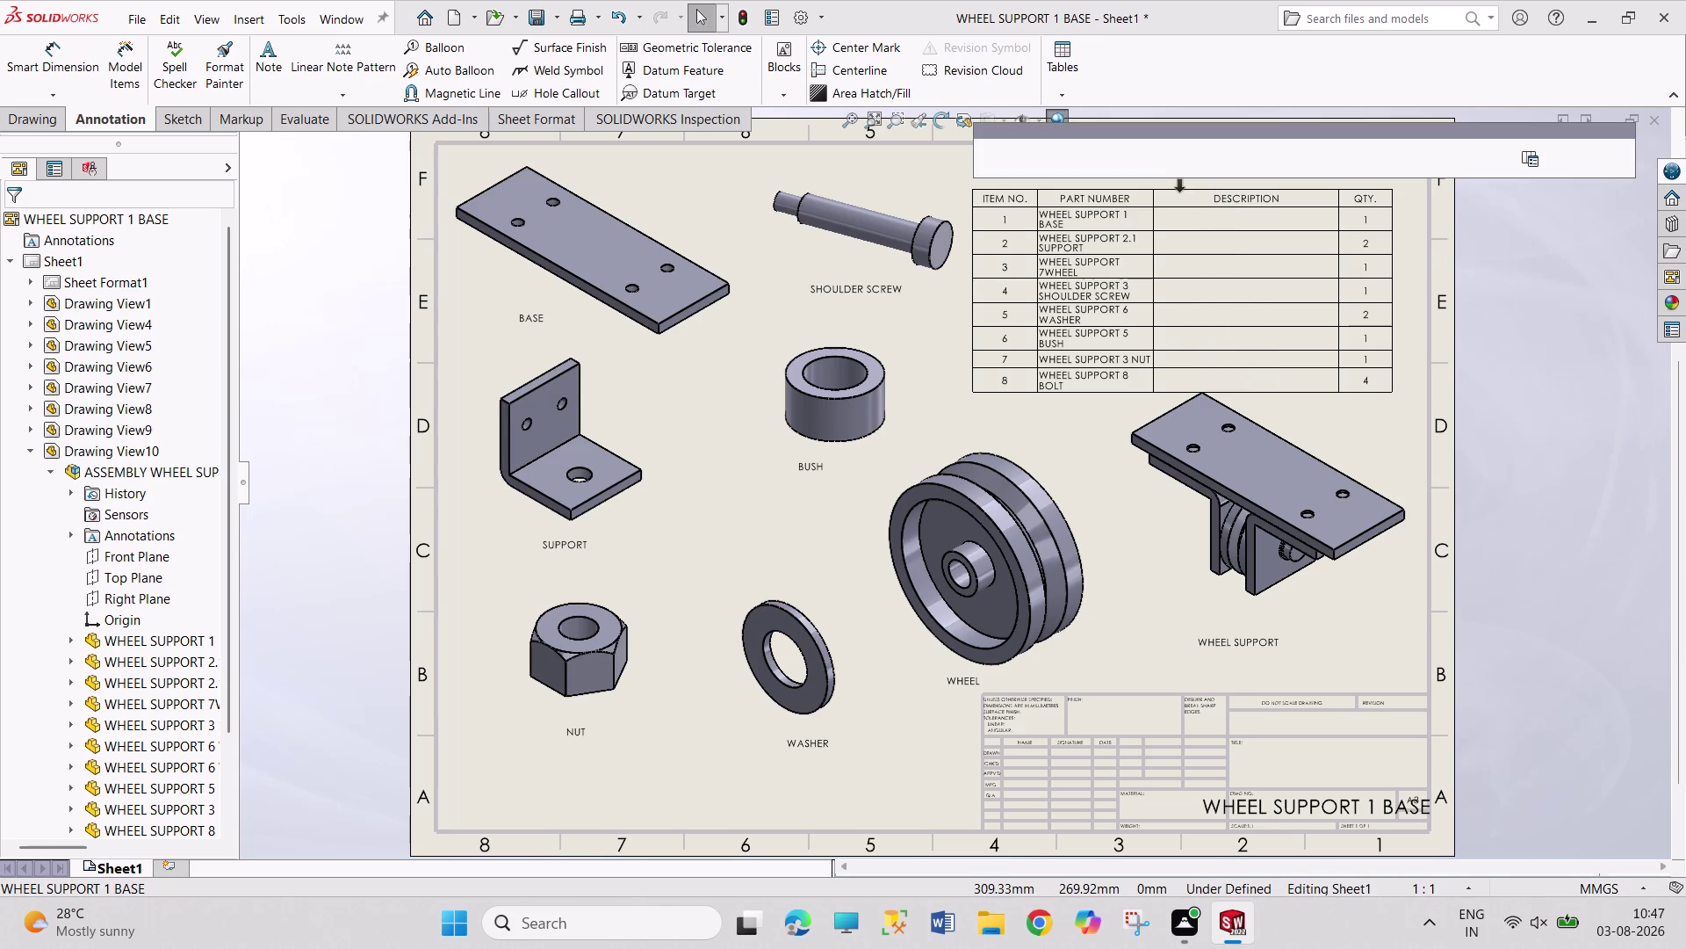
click(1179, 185)
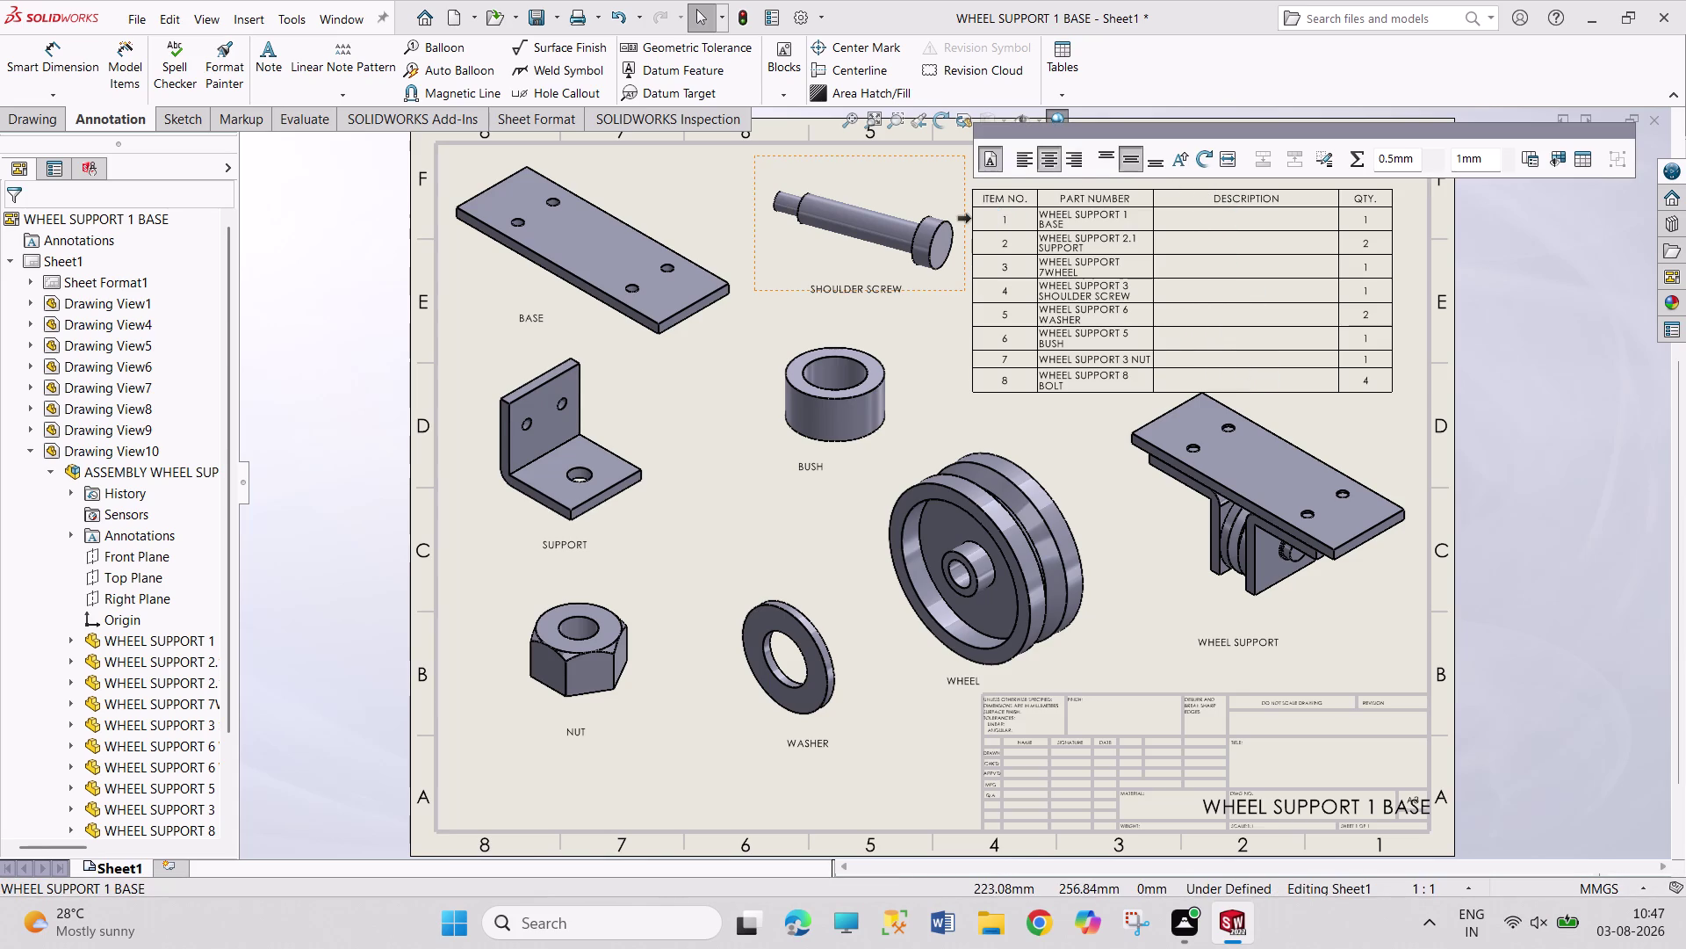
click(978, 390)
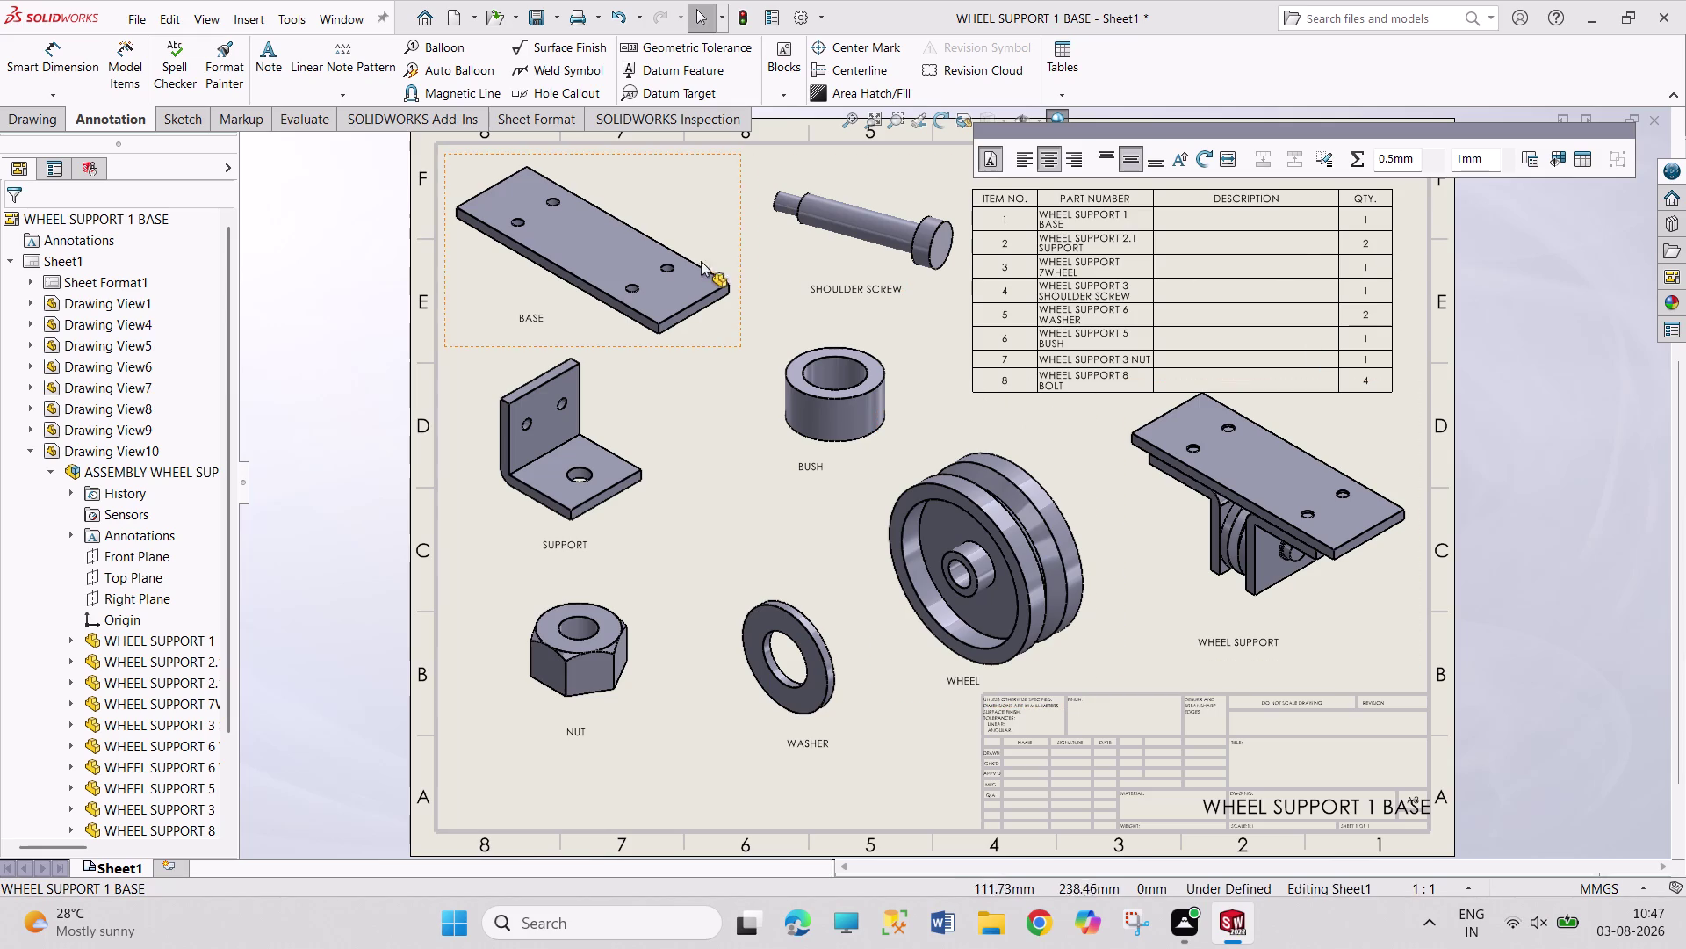
click(1175, 188)
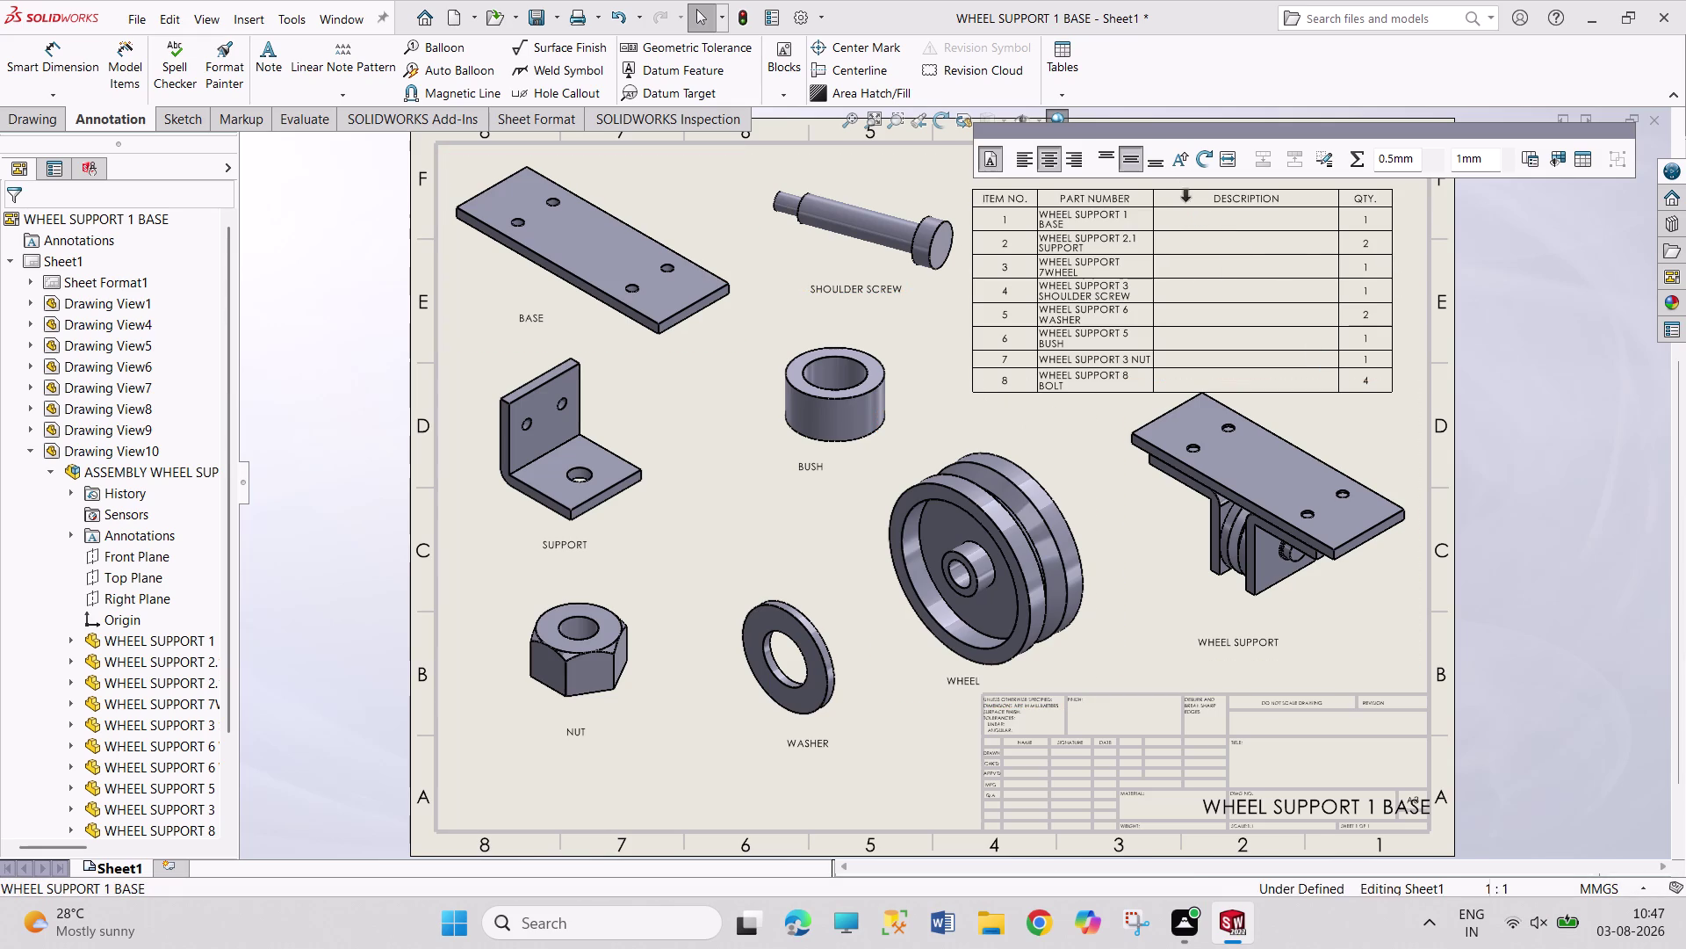
click(1207, 241)
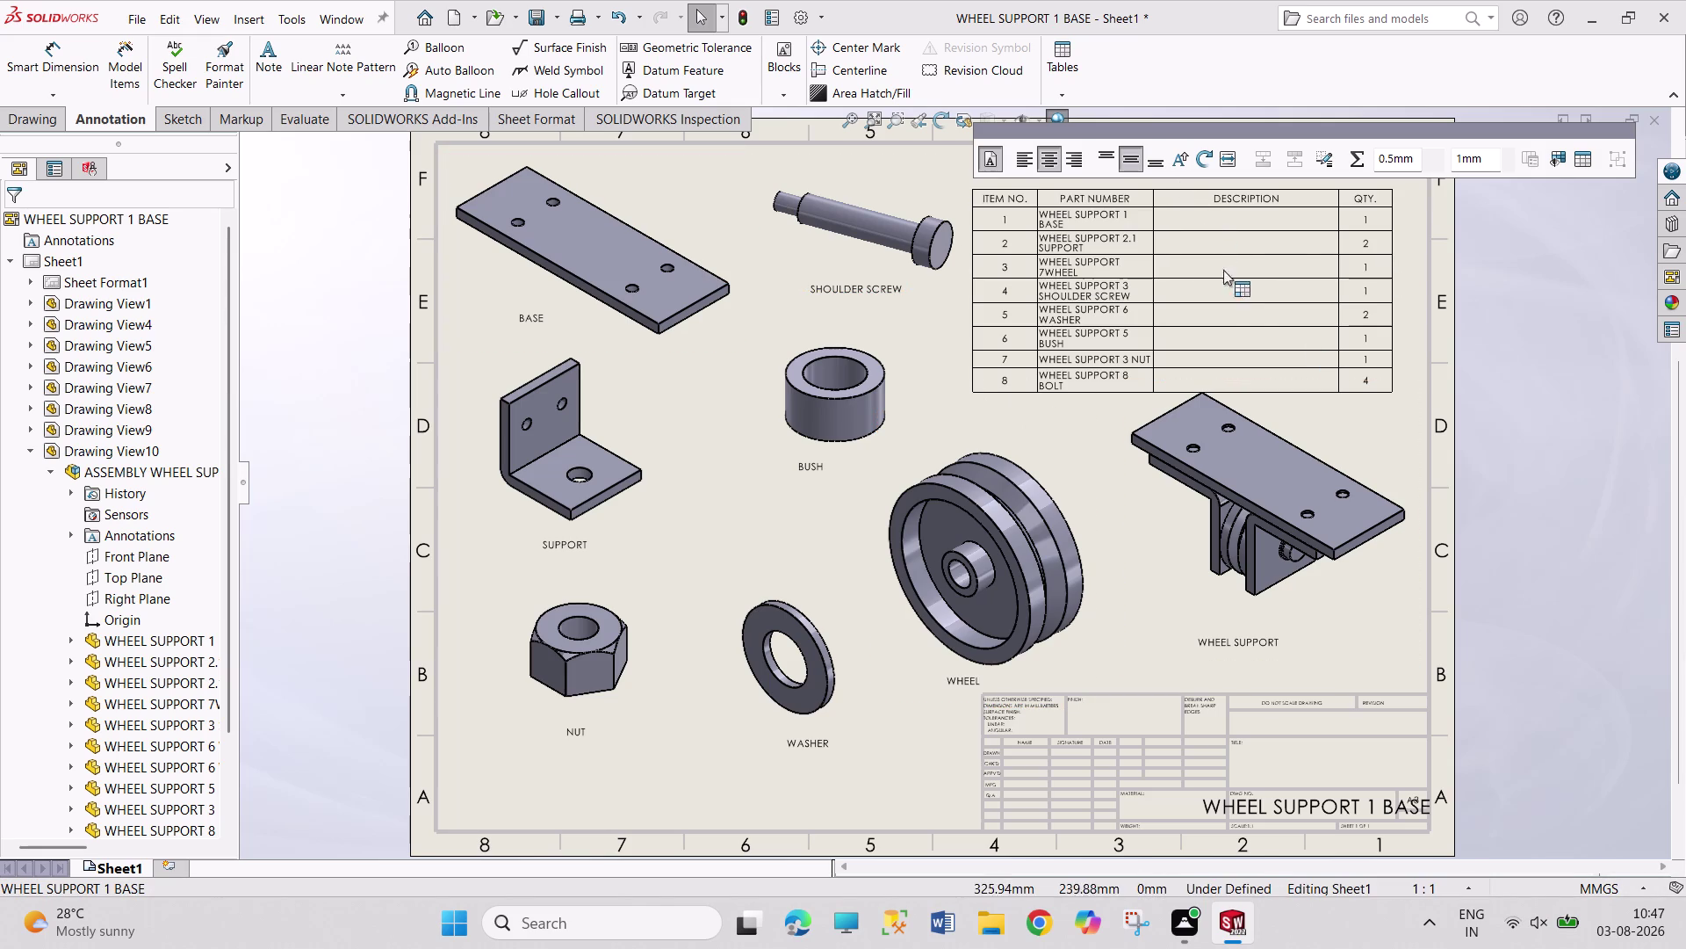
click(1199, 185)
key(Escape)
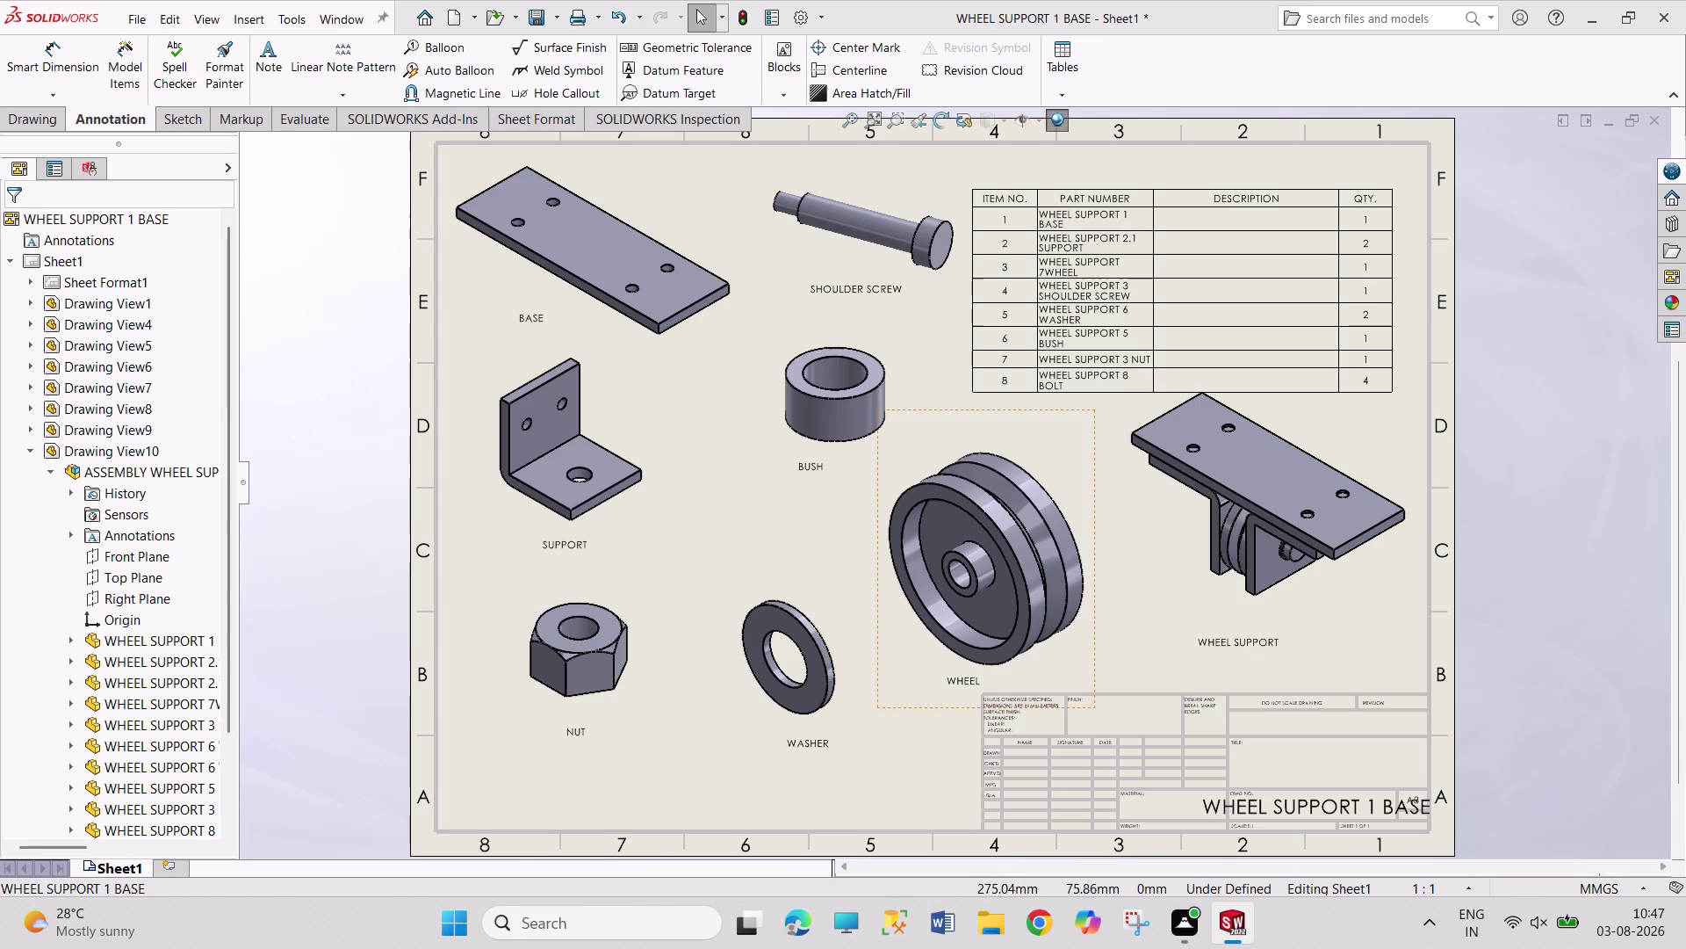
triple_click(1185, 289)
click(1185, 289)
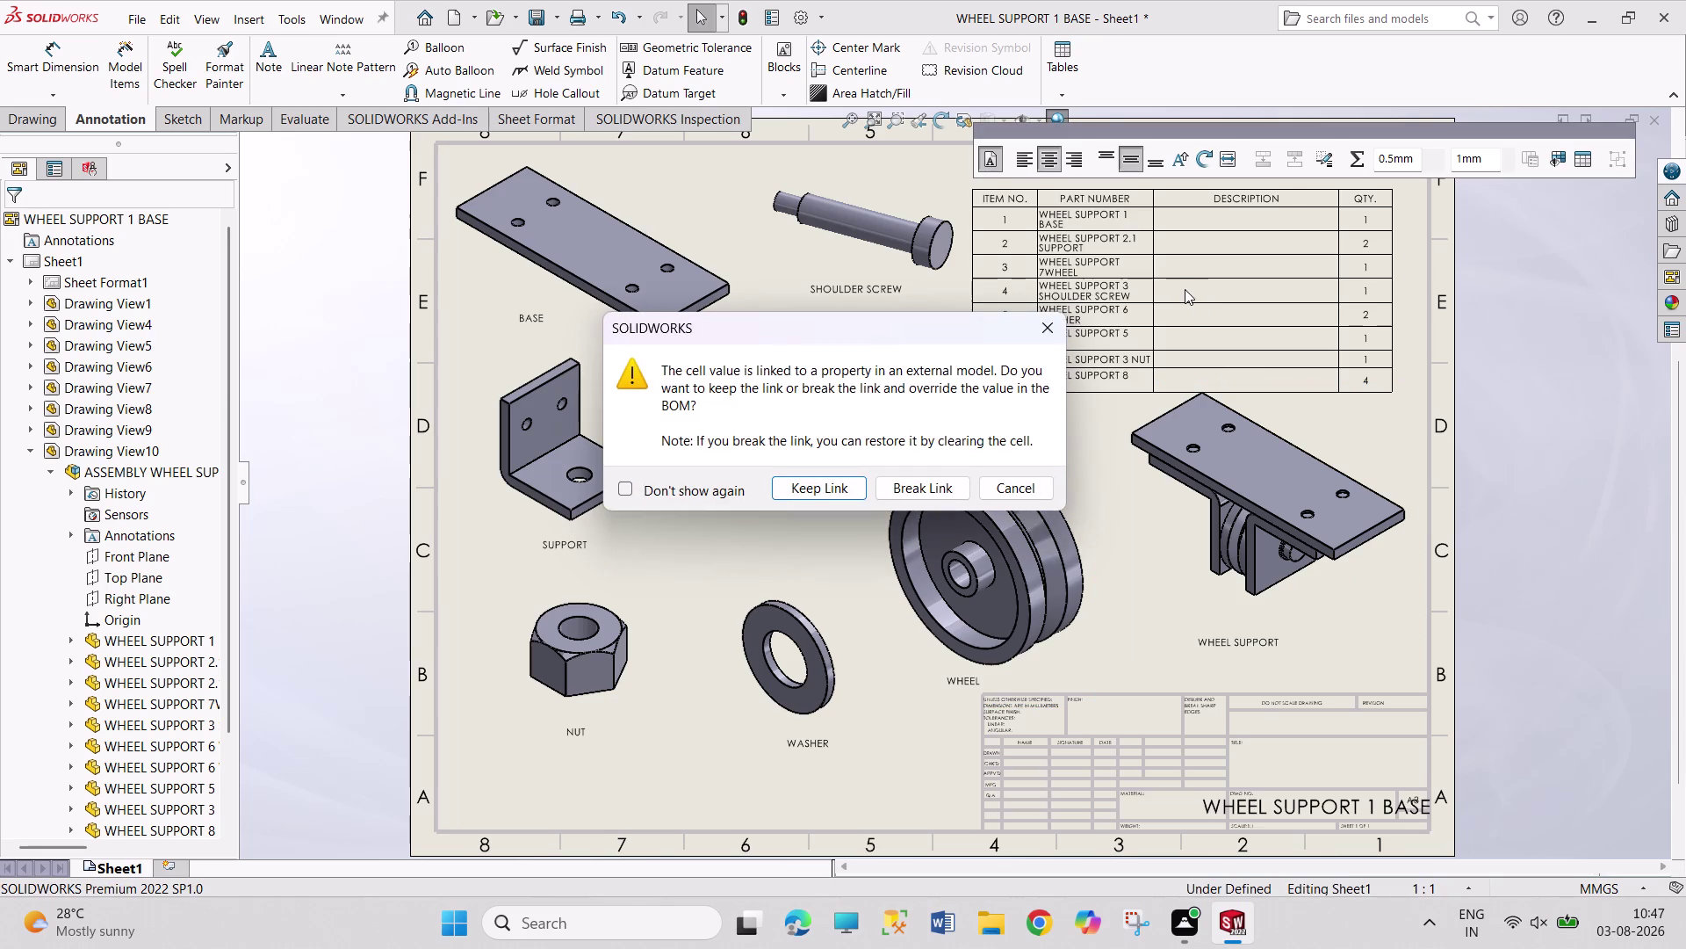
click(1034, 322)
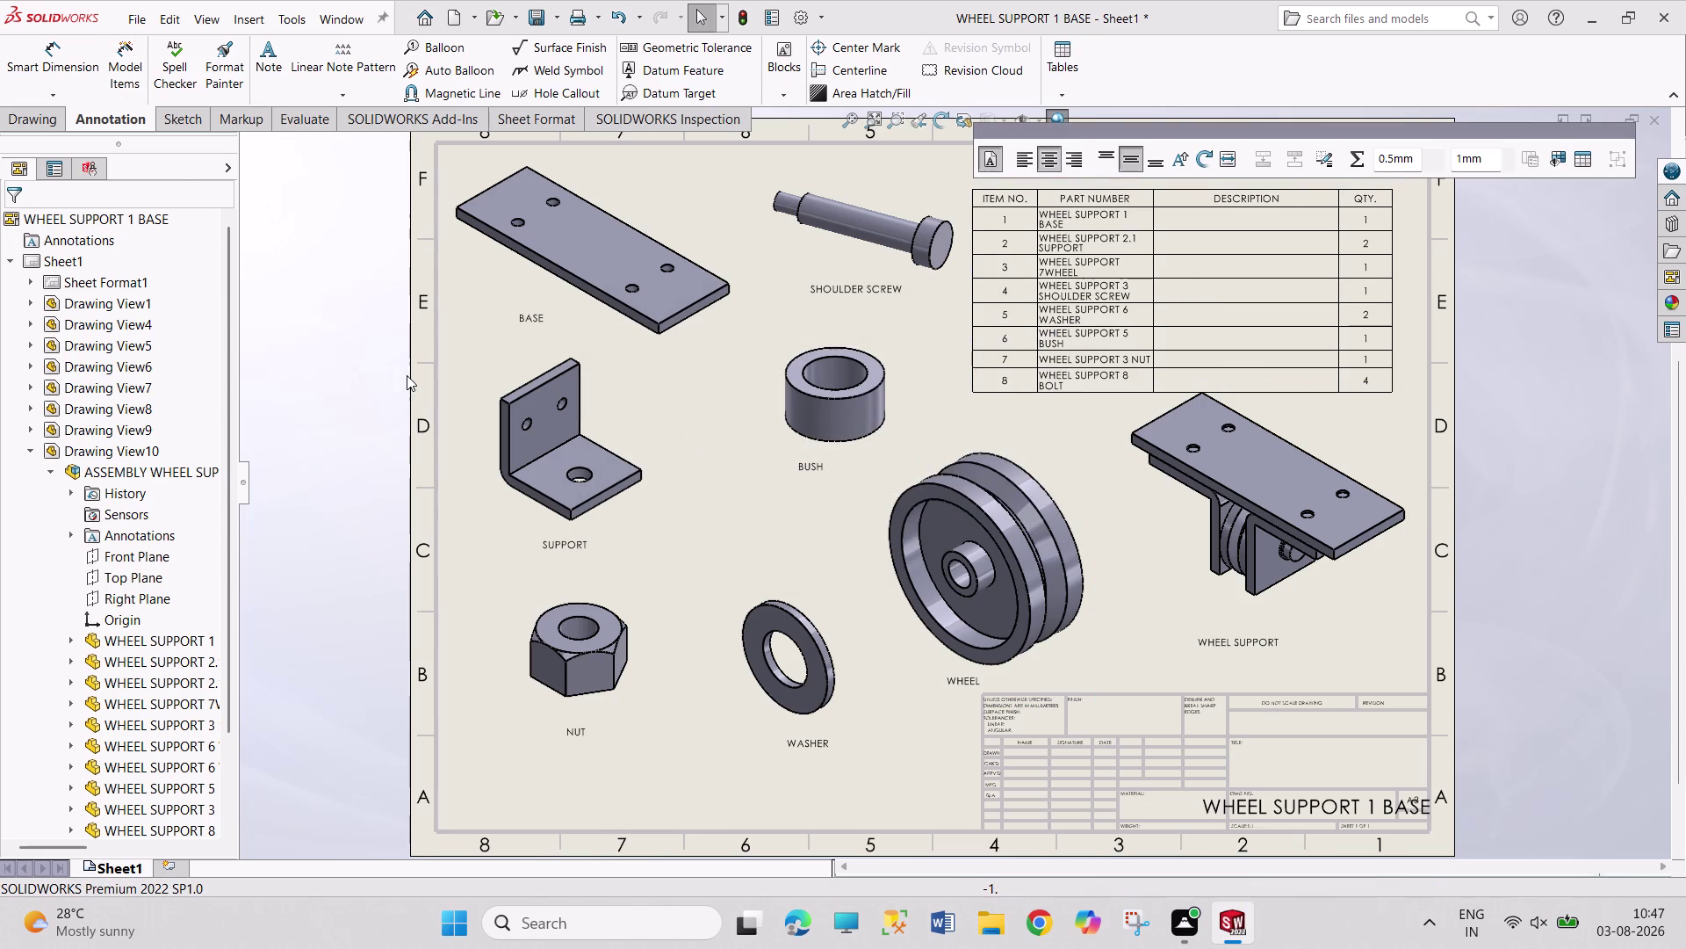
right_click(60, 256)
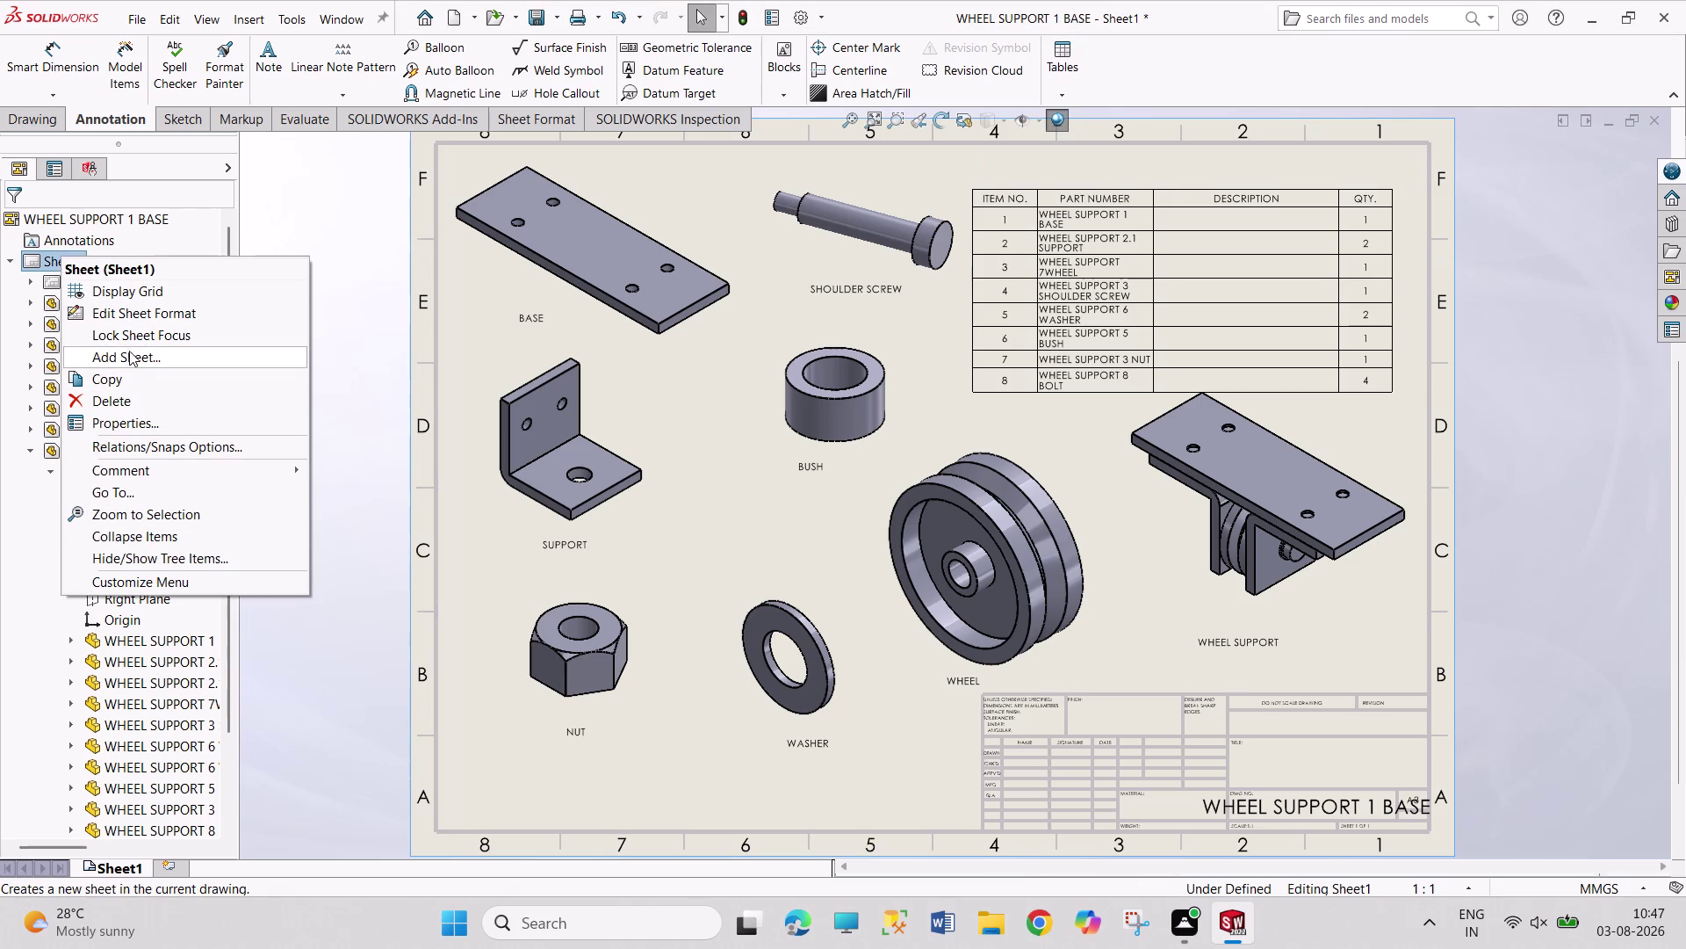
Set the drawing number to WHEEL SUPPORT SHEET at font size 14.
click(148, 311)
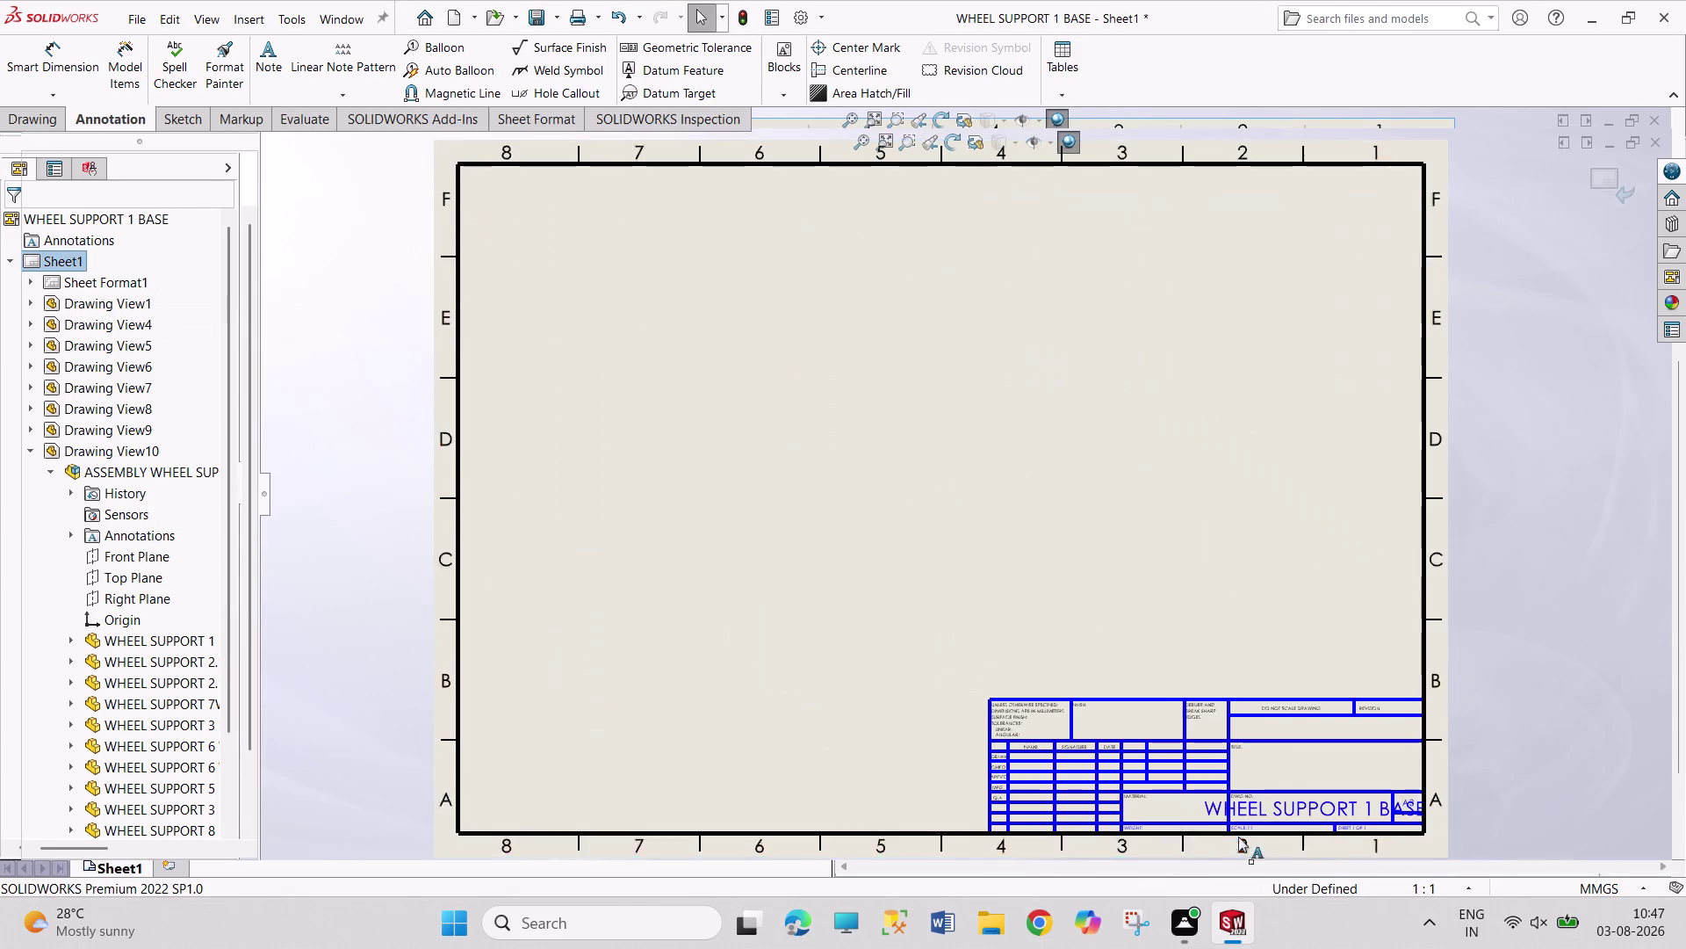
double_click(1266, 802)
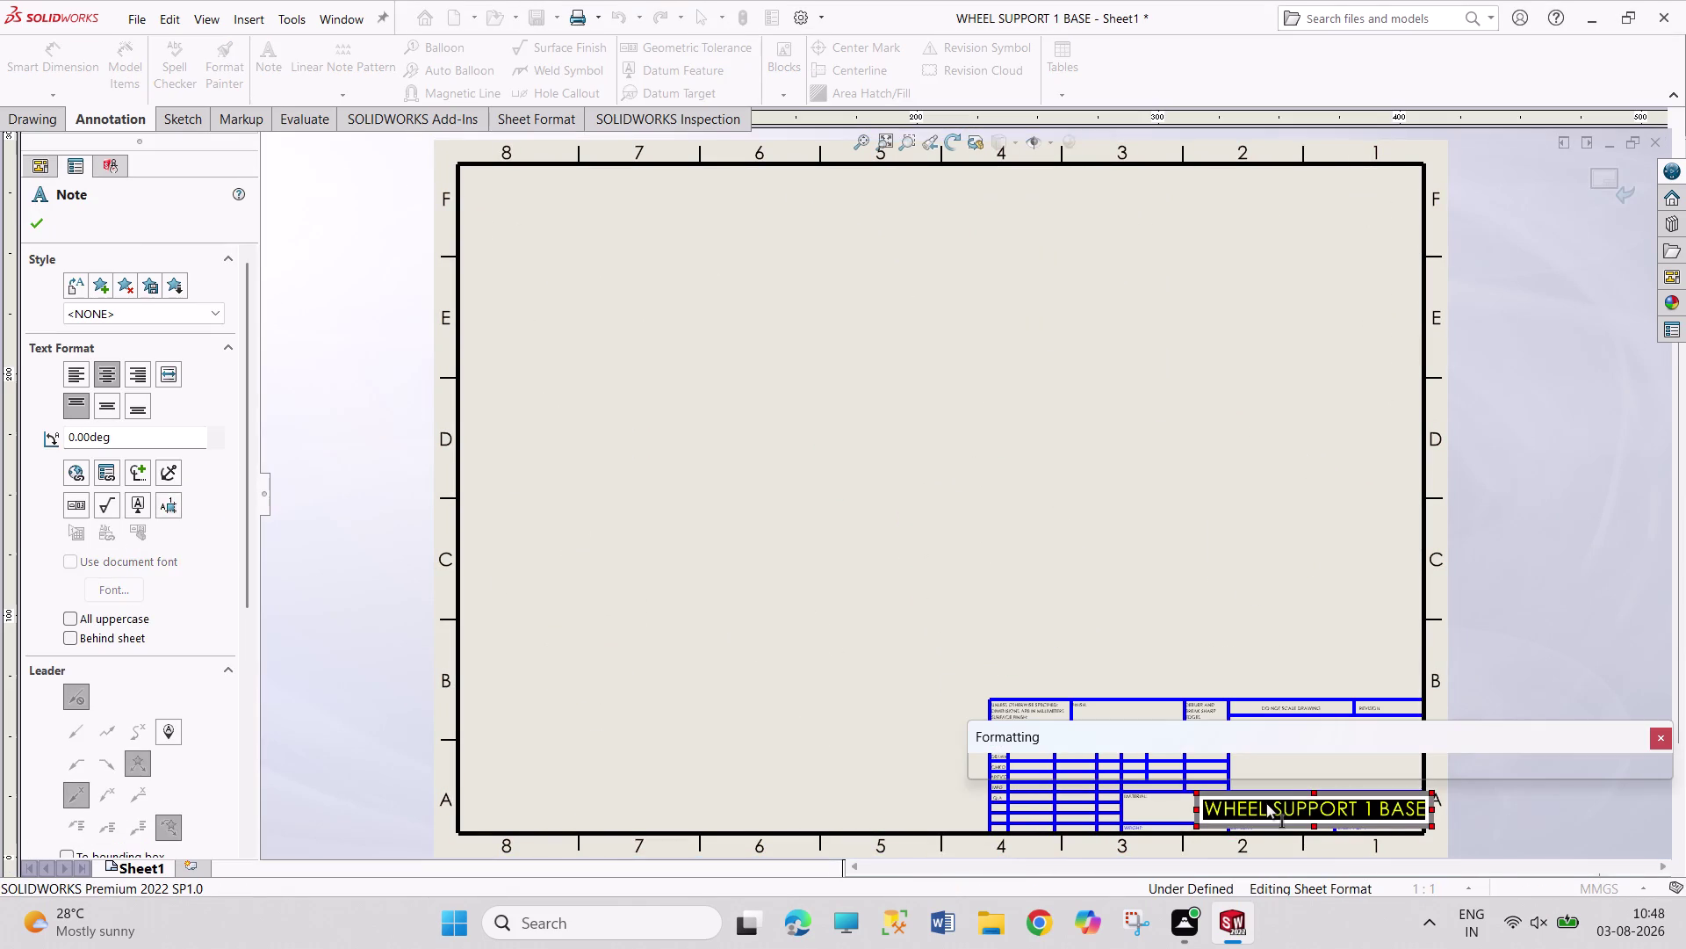
text(WHEEL SU)
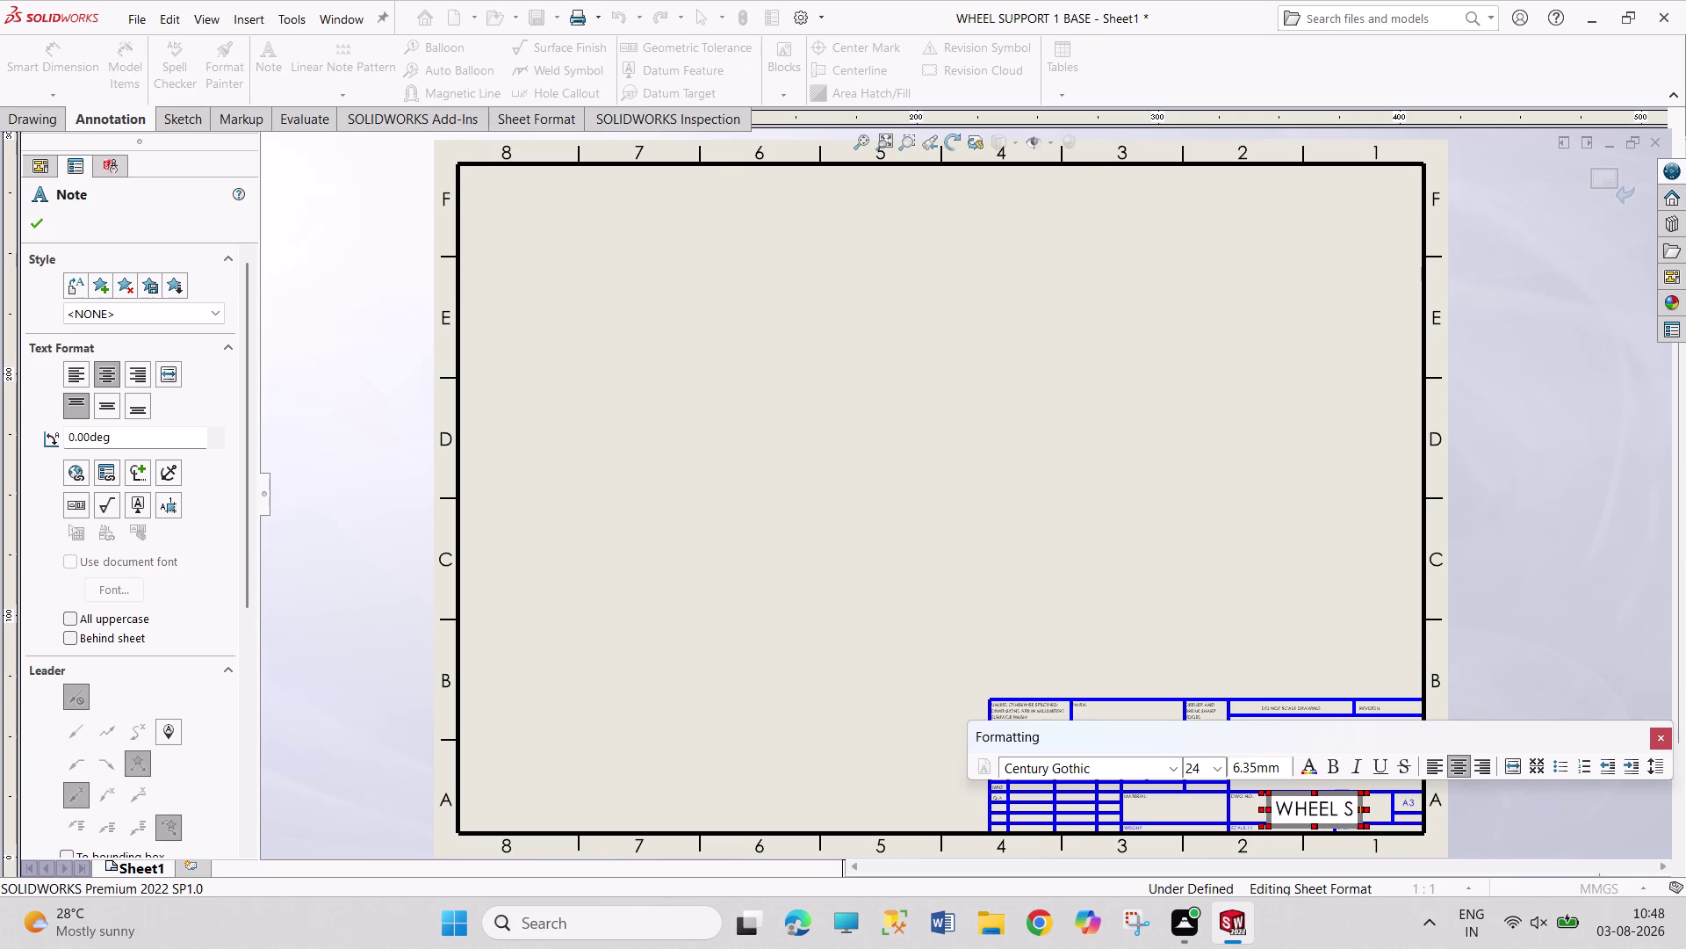
text(PPORT)
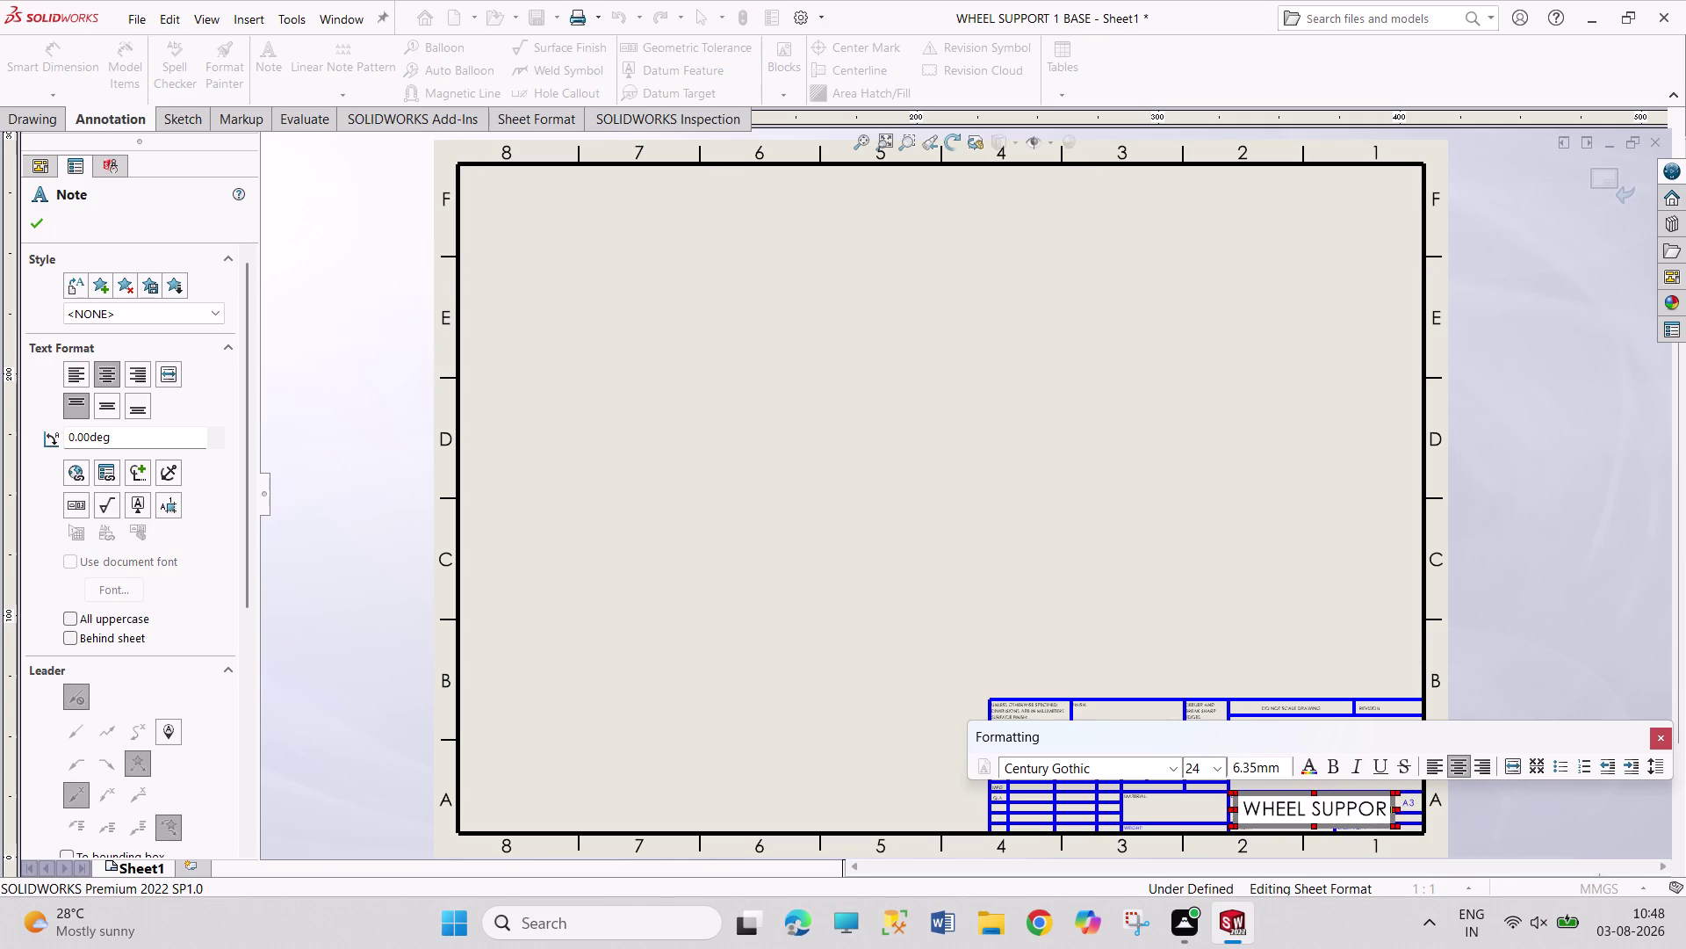
key(space)
text(SHEE)
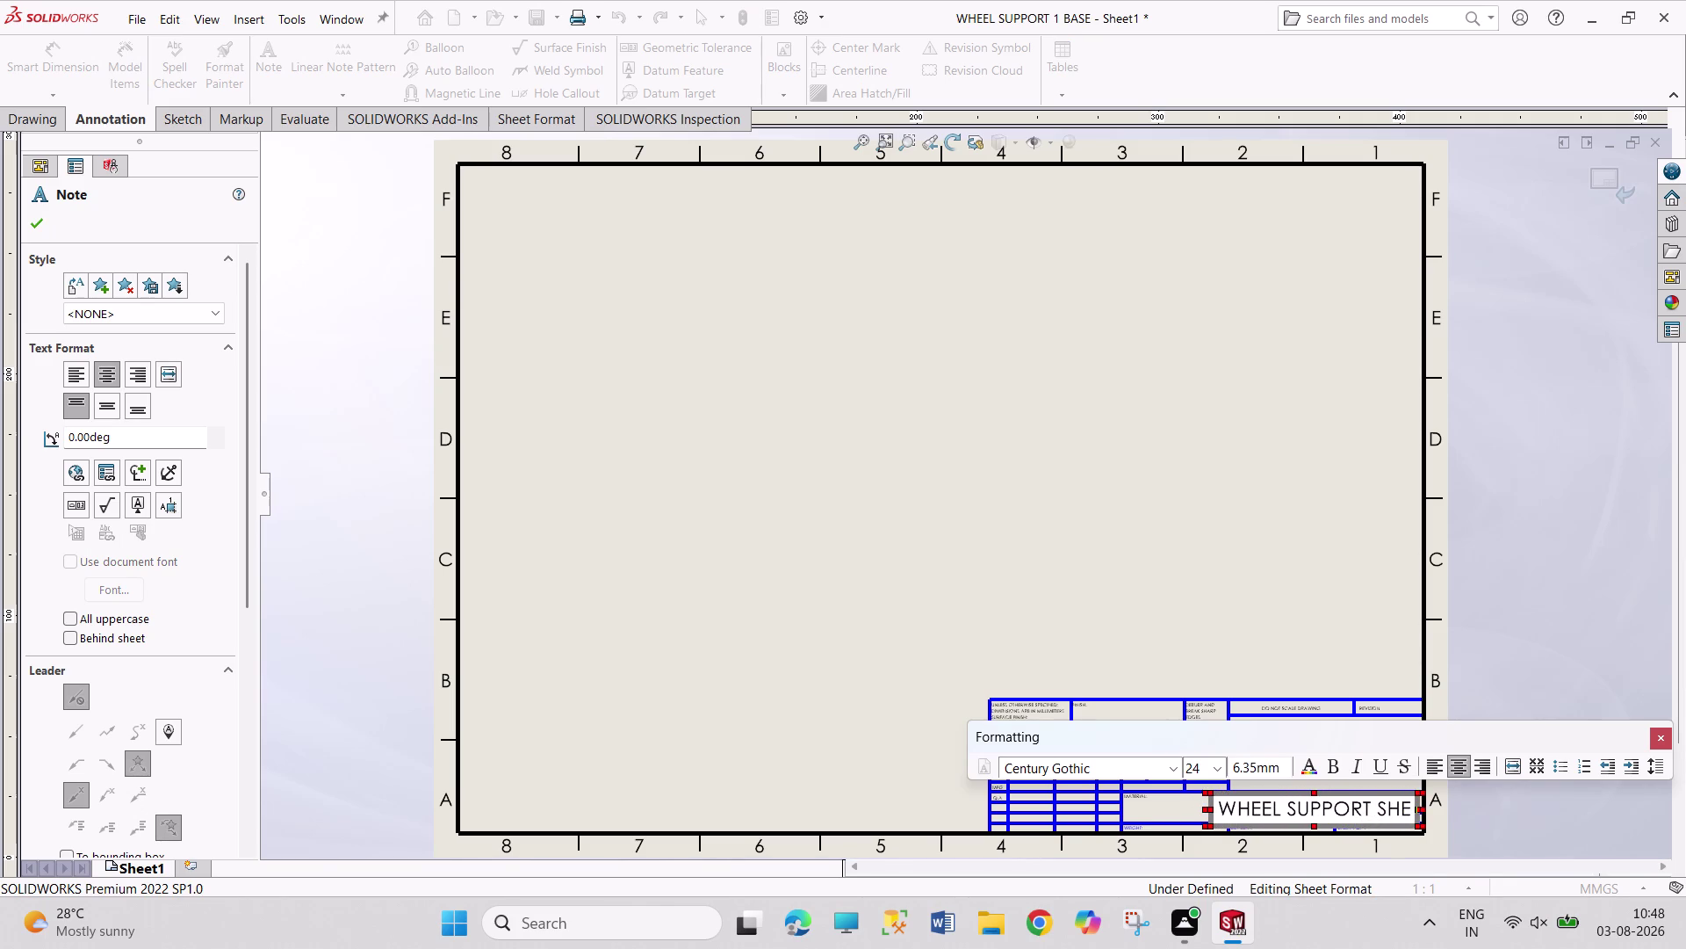
text(T)
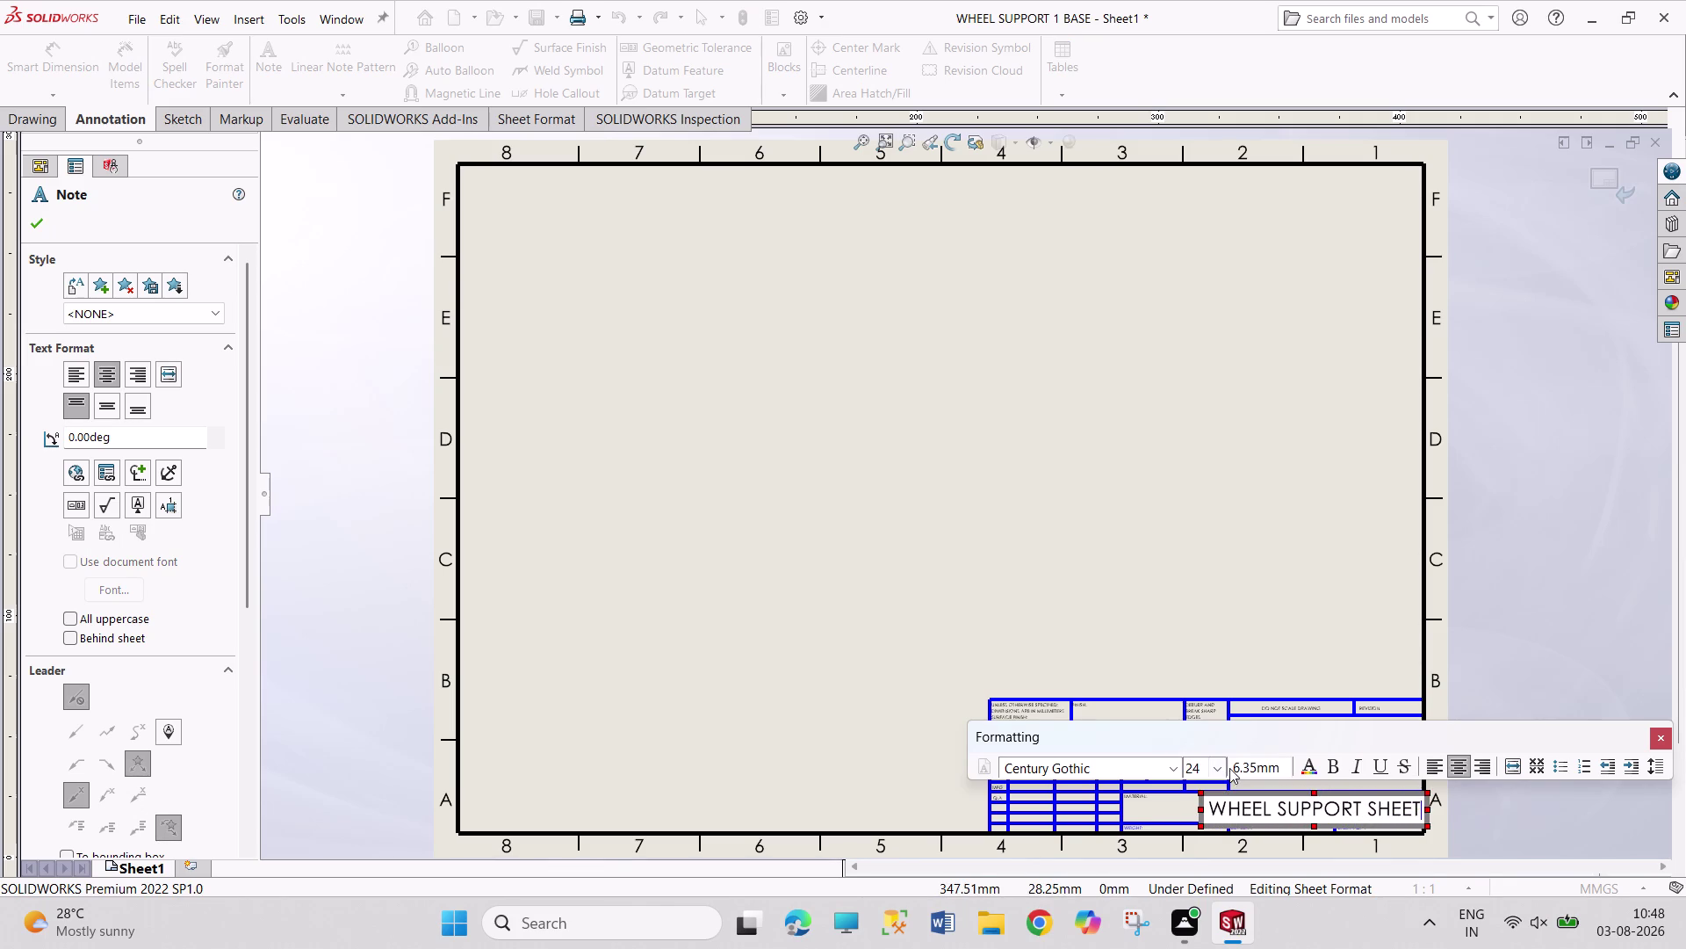
click(1223, 768)
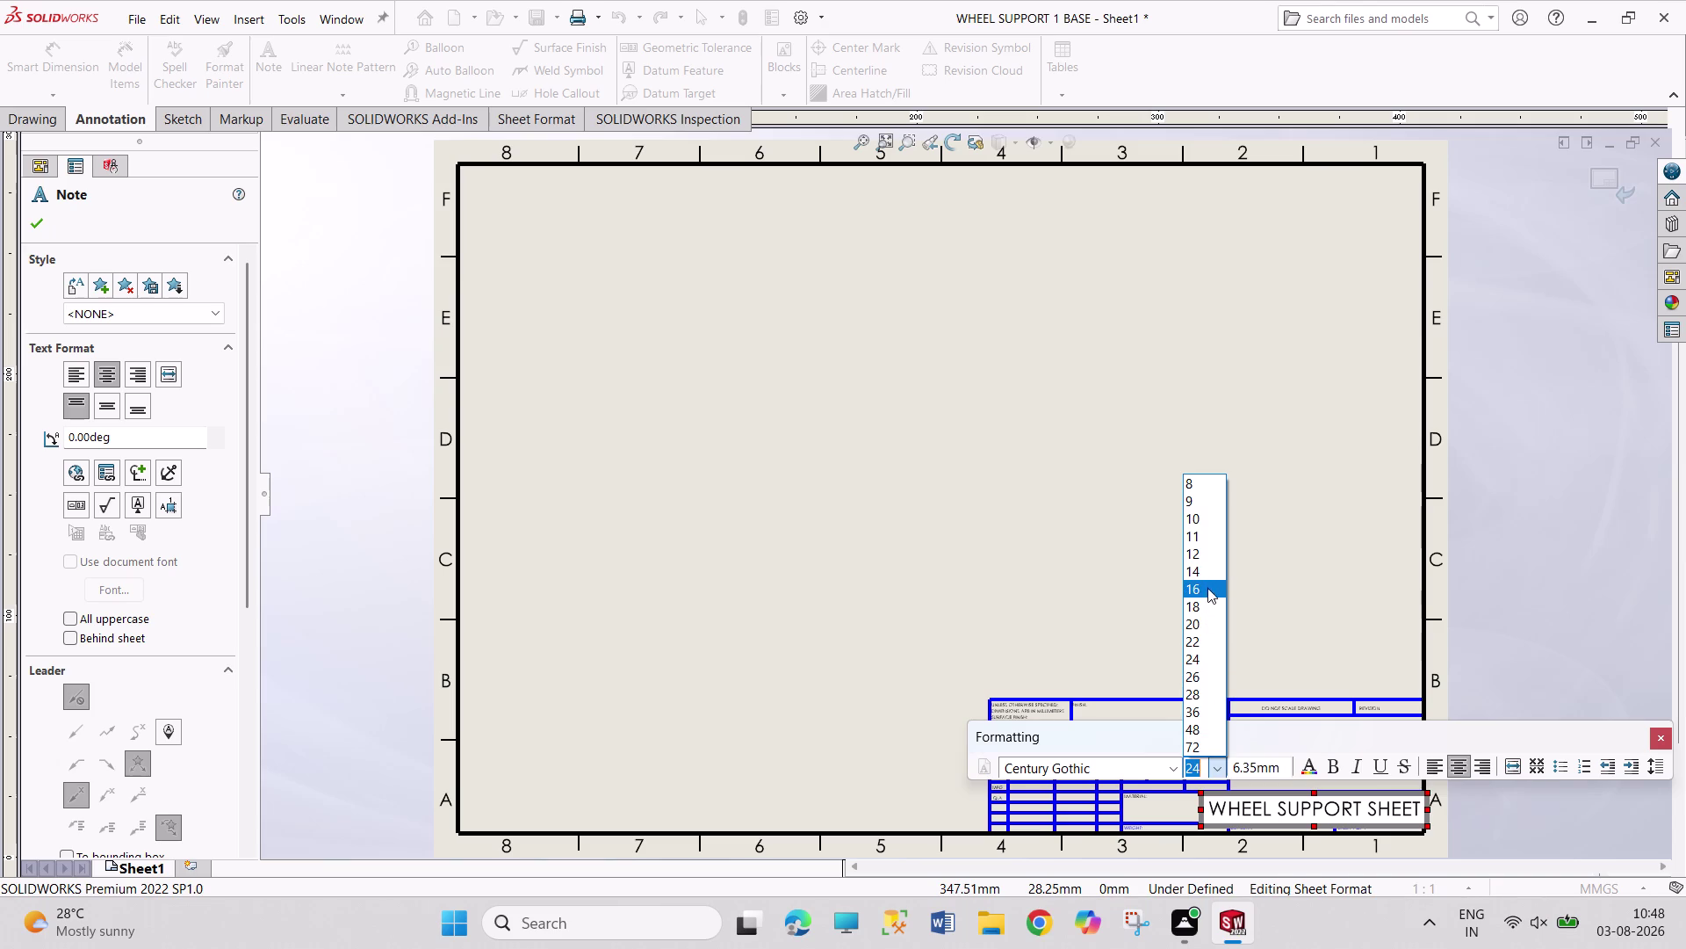
click(1208, 574)
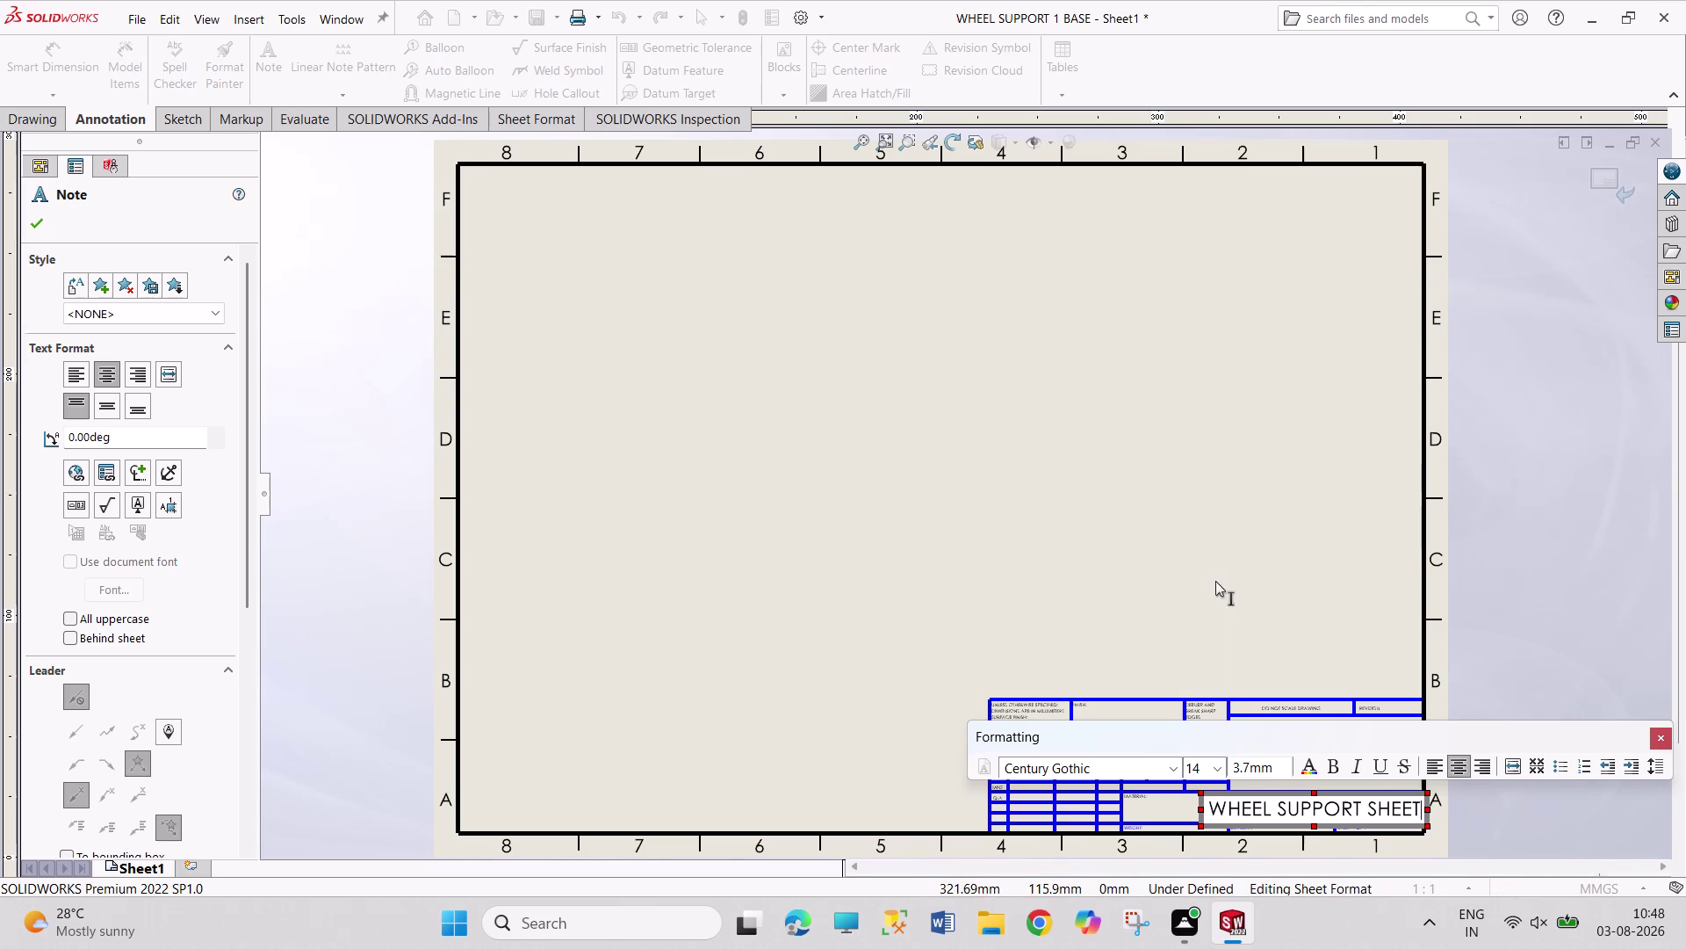
click(1255, 642)
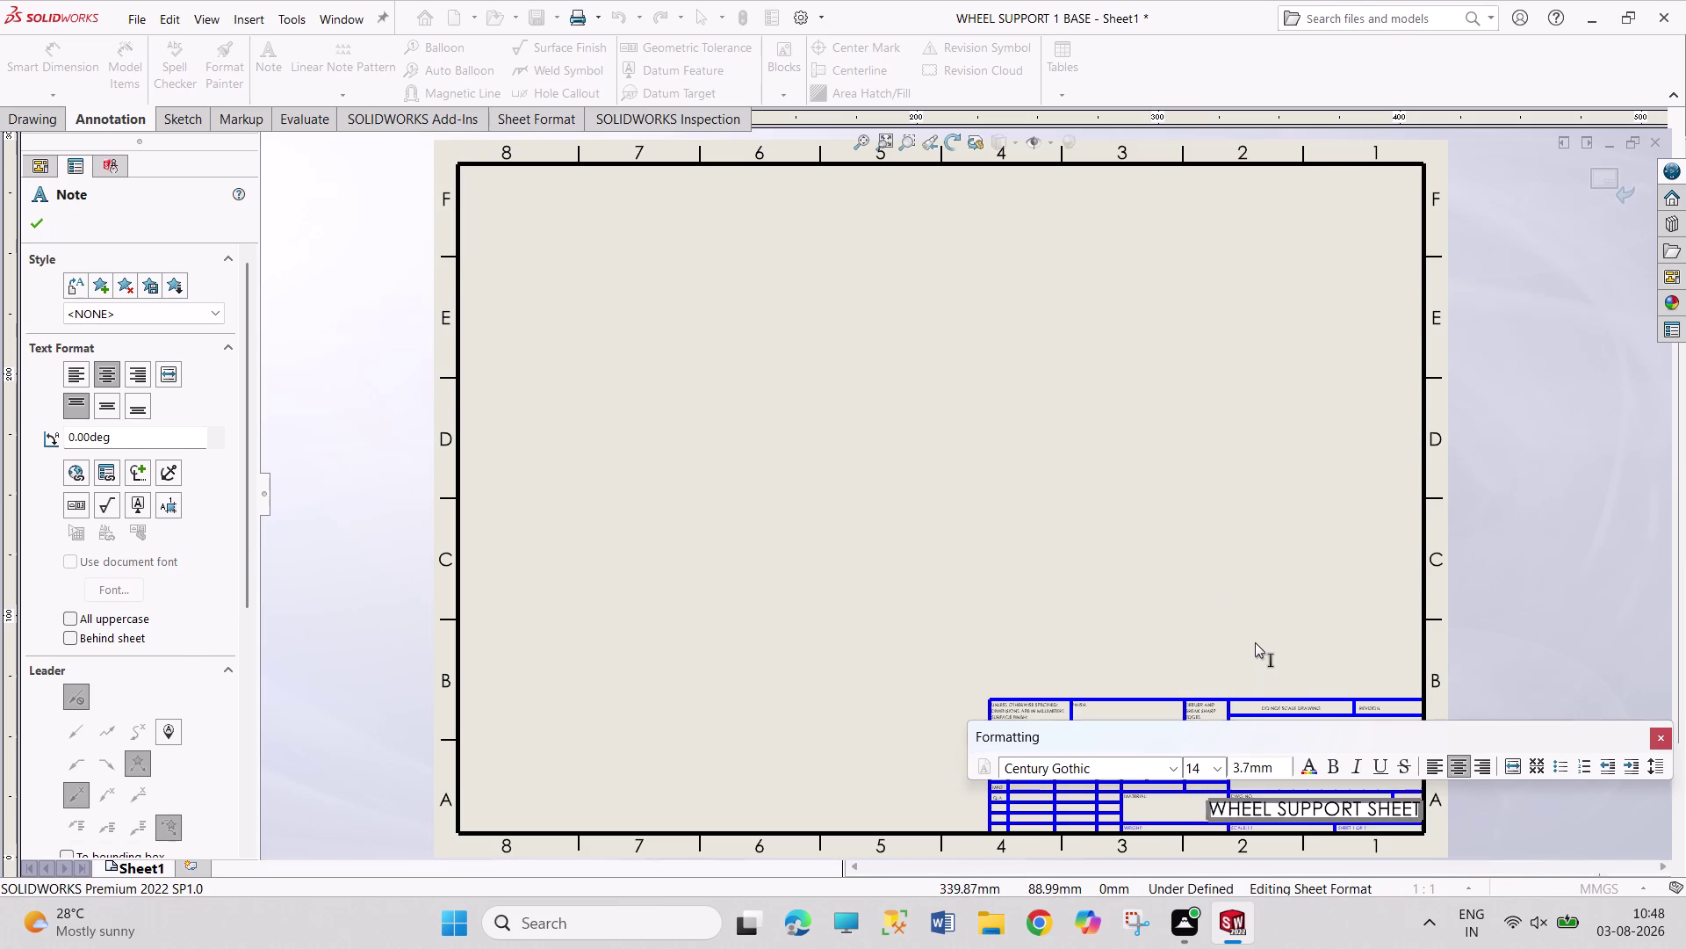
double_click(1278, 803)
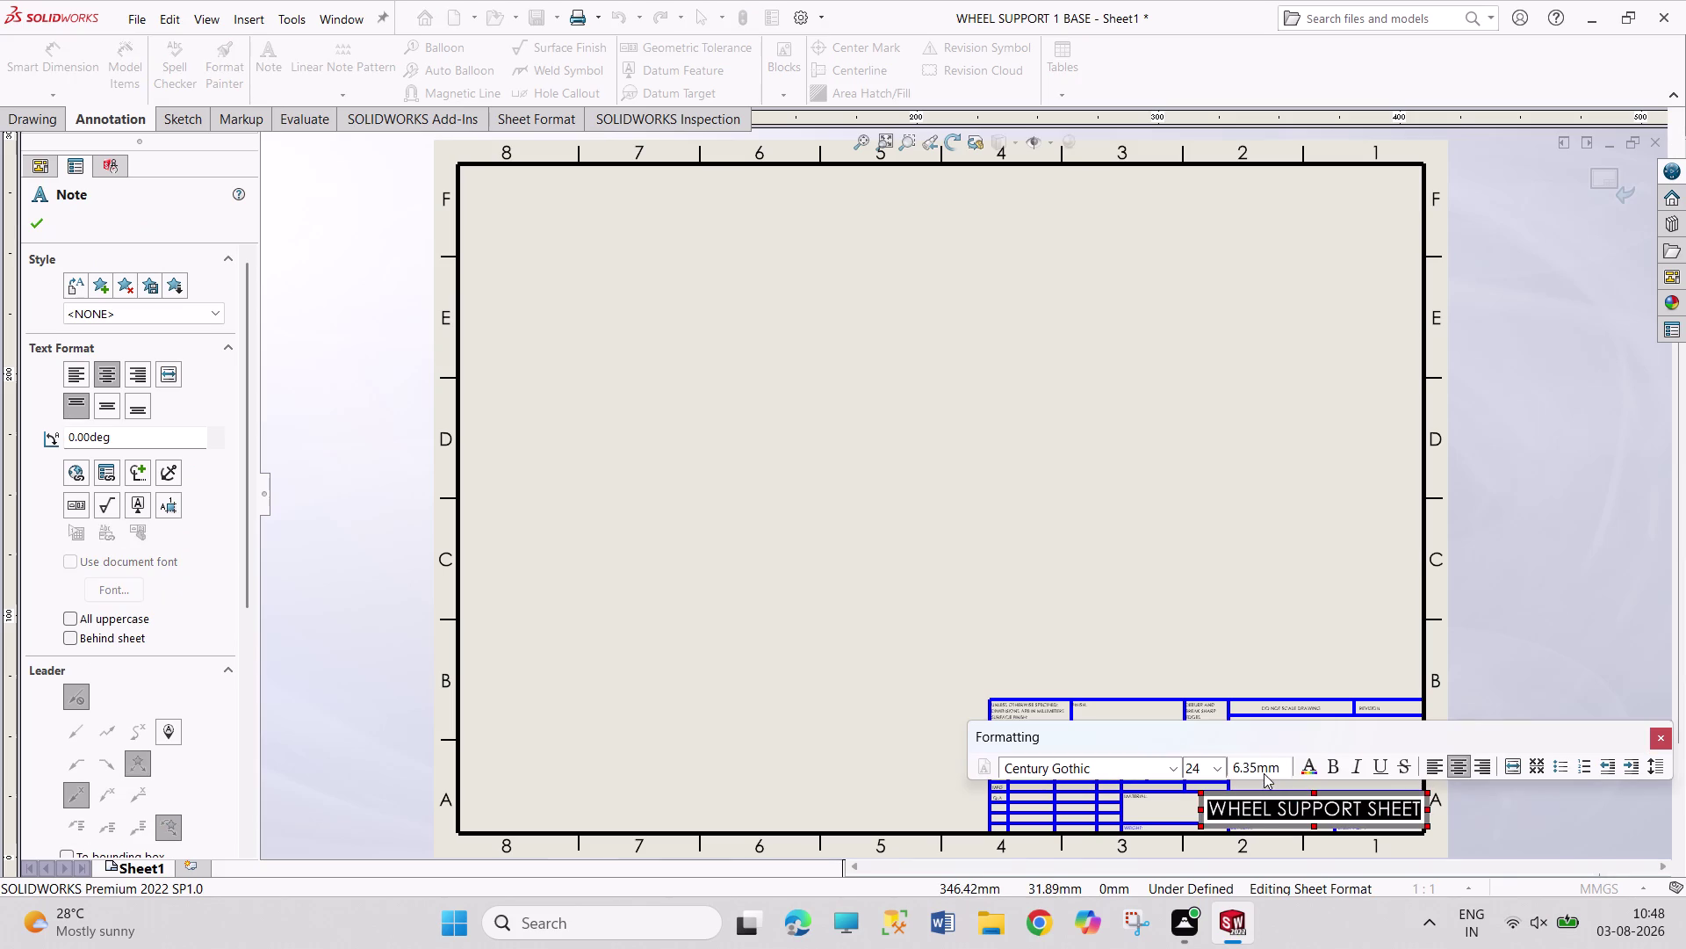
click(1216, 761)
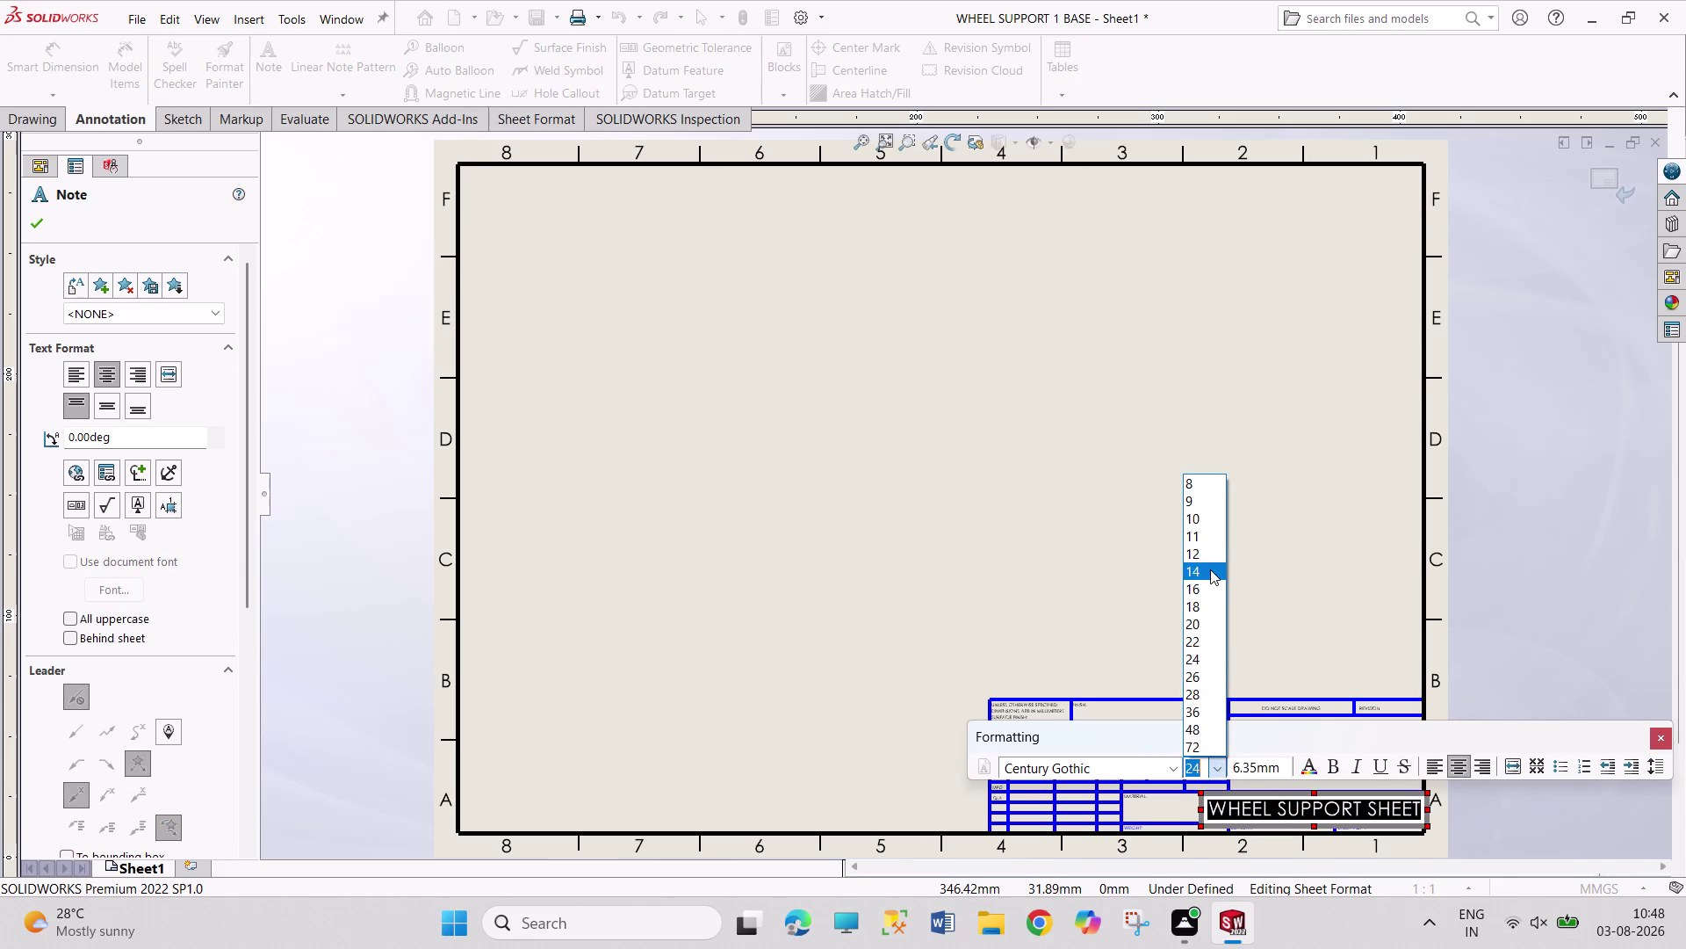
click(1210, 569)
click(1298, 584)
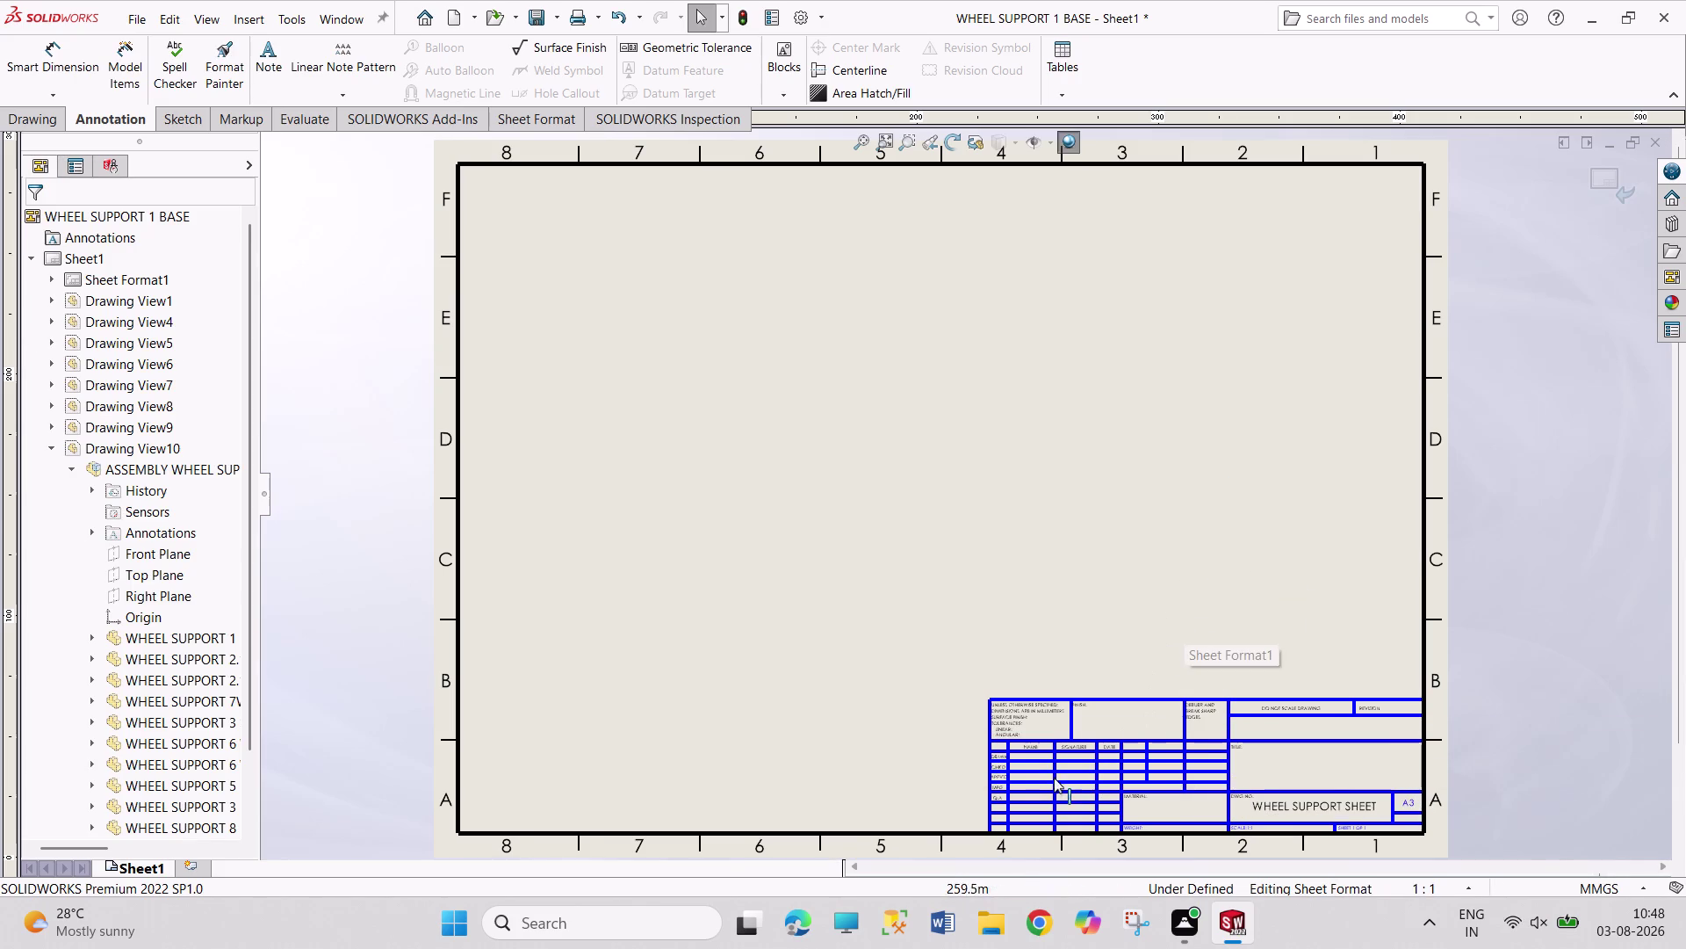
Enter PRAVEEN in the DRAWN name field.
scroll(down, 3)
double_click(970, 646)
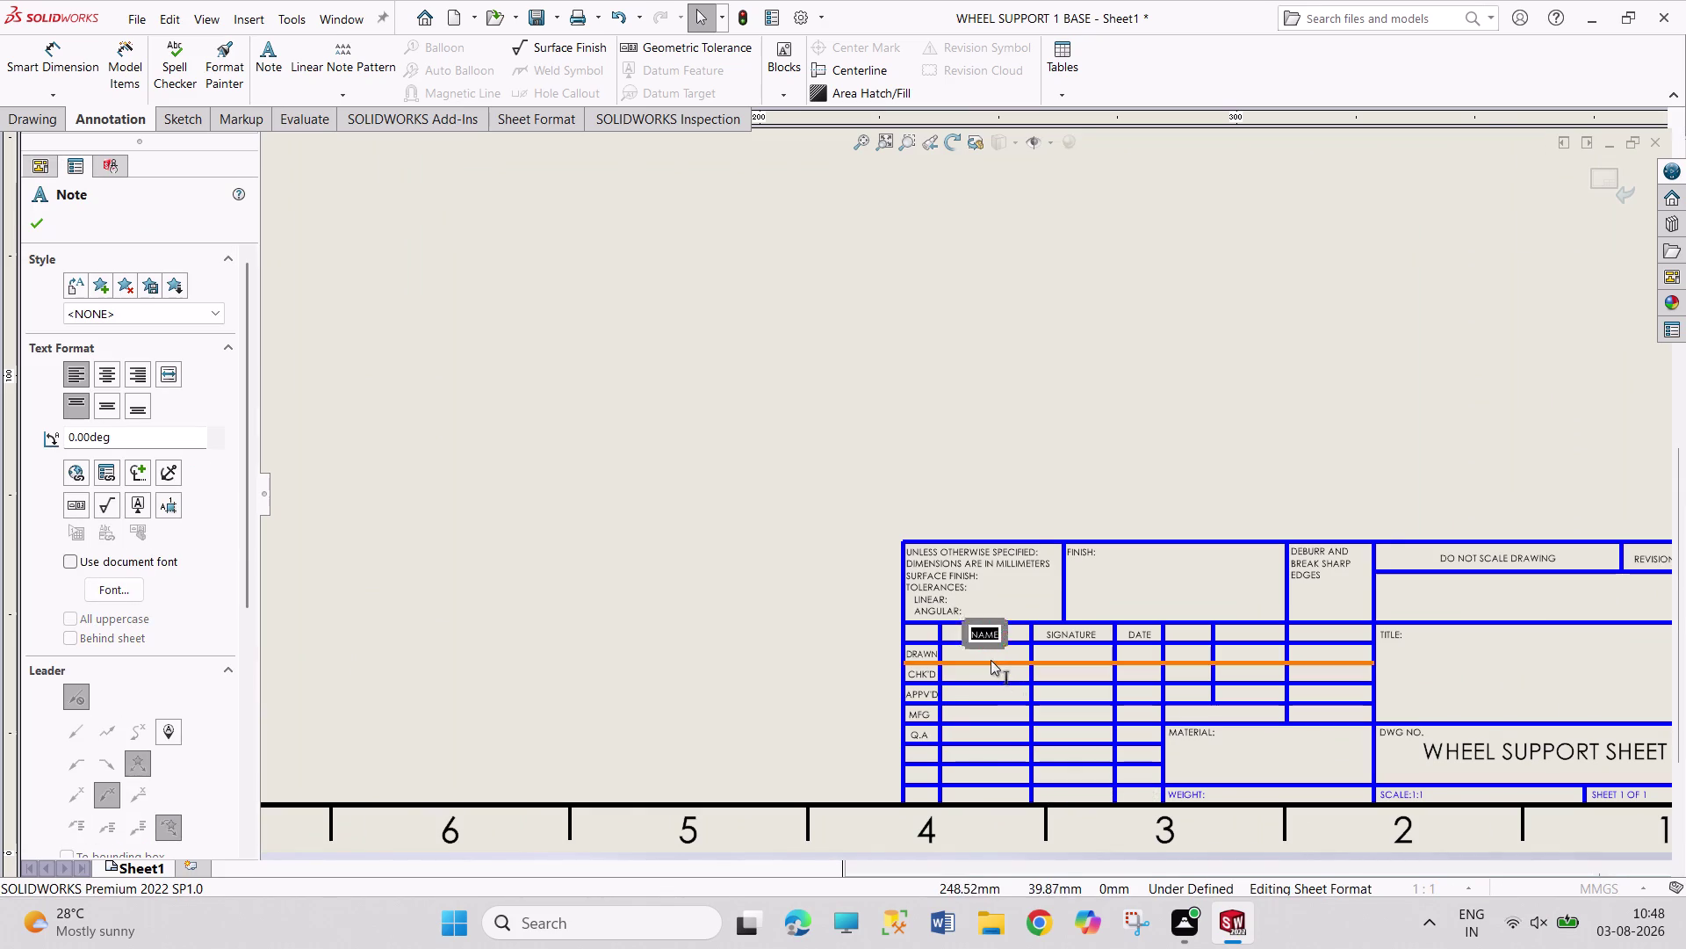
double_click(985, 656)
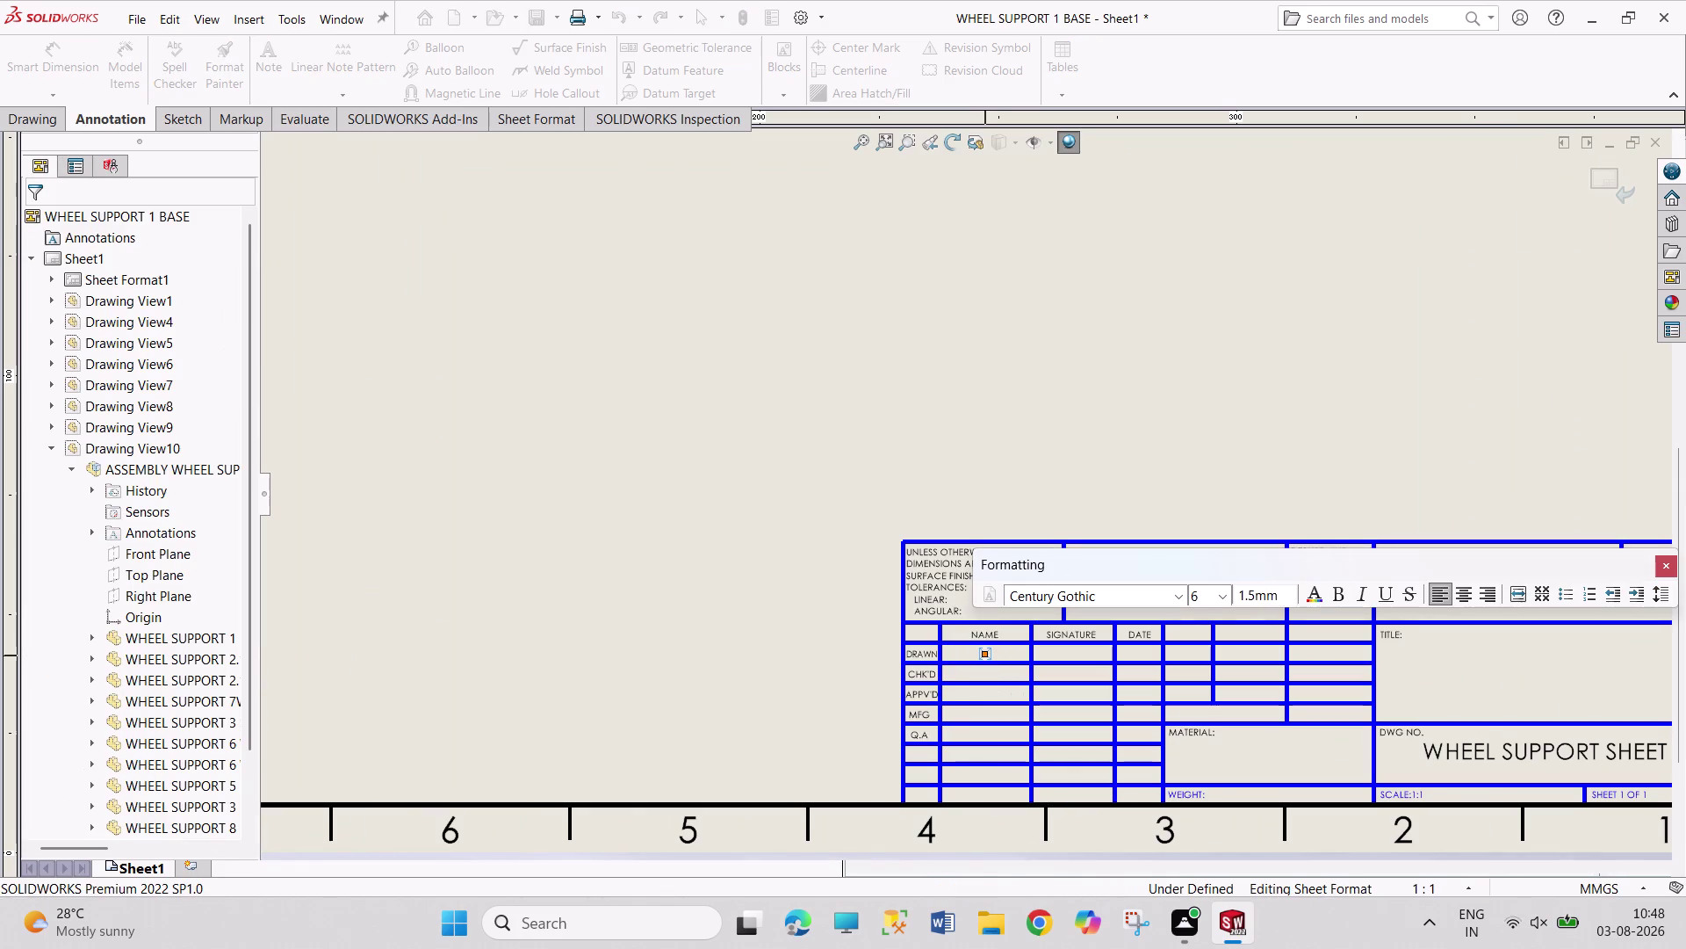
key(p)
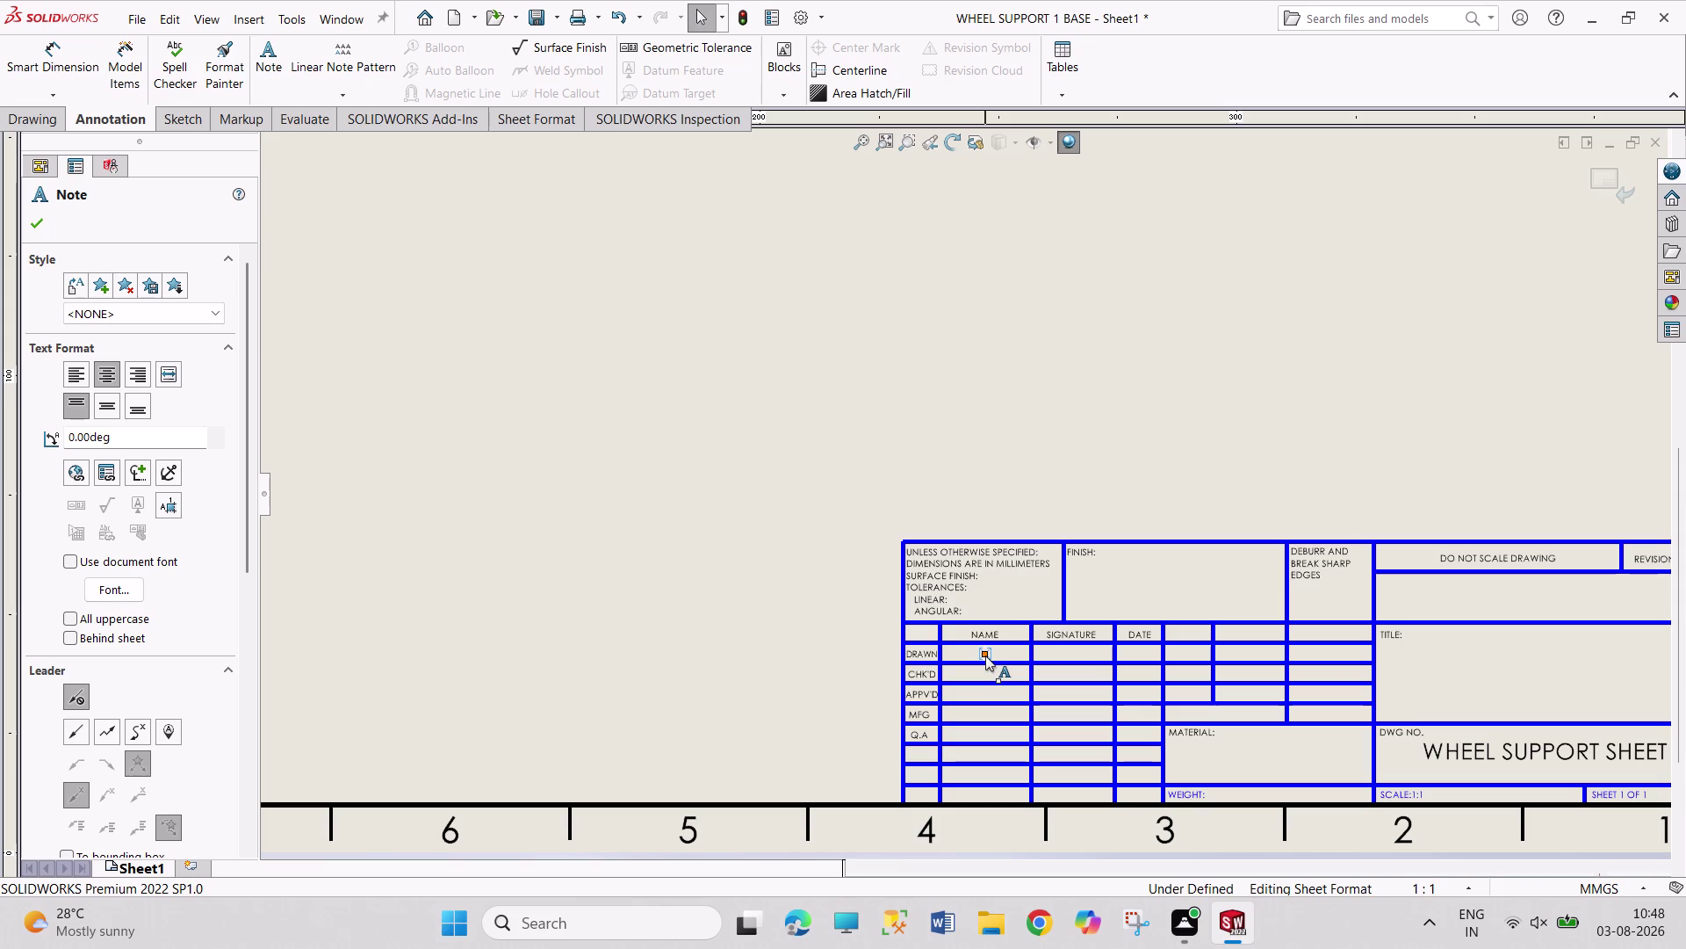
scroll(down, 3)
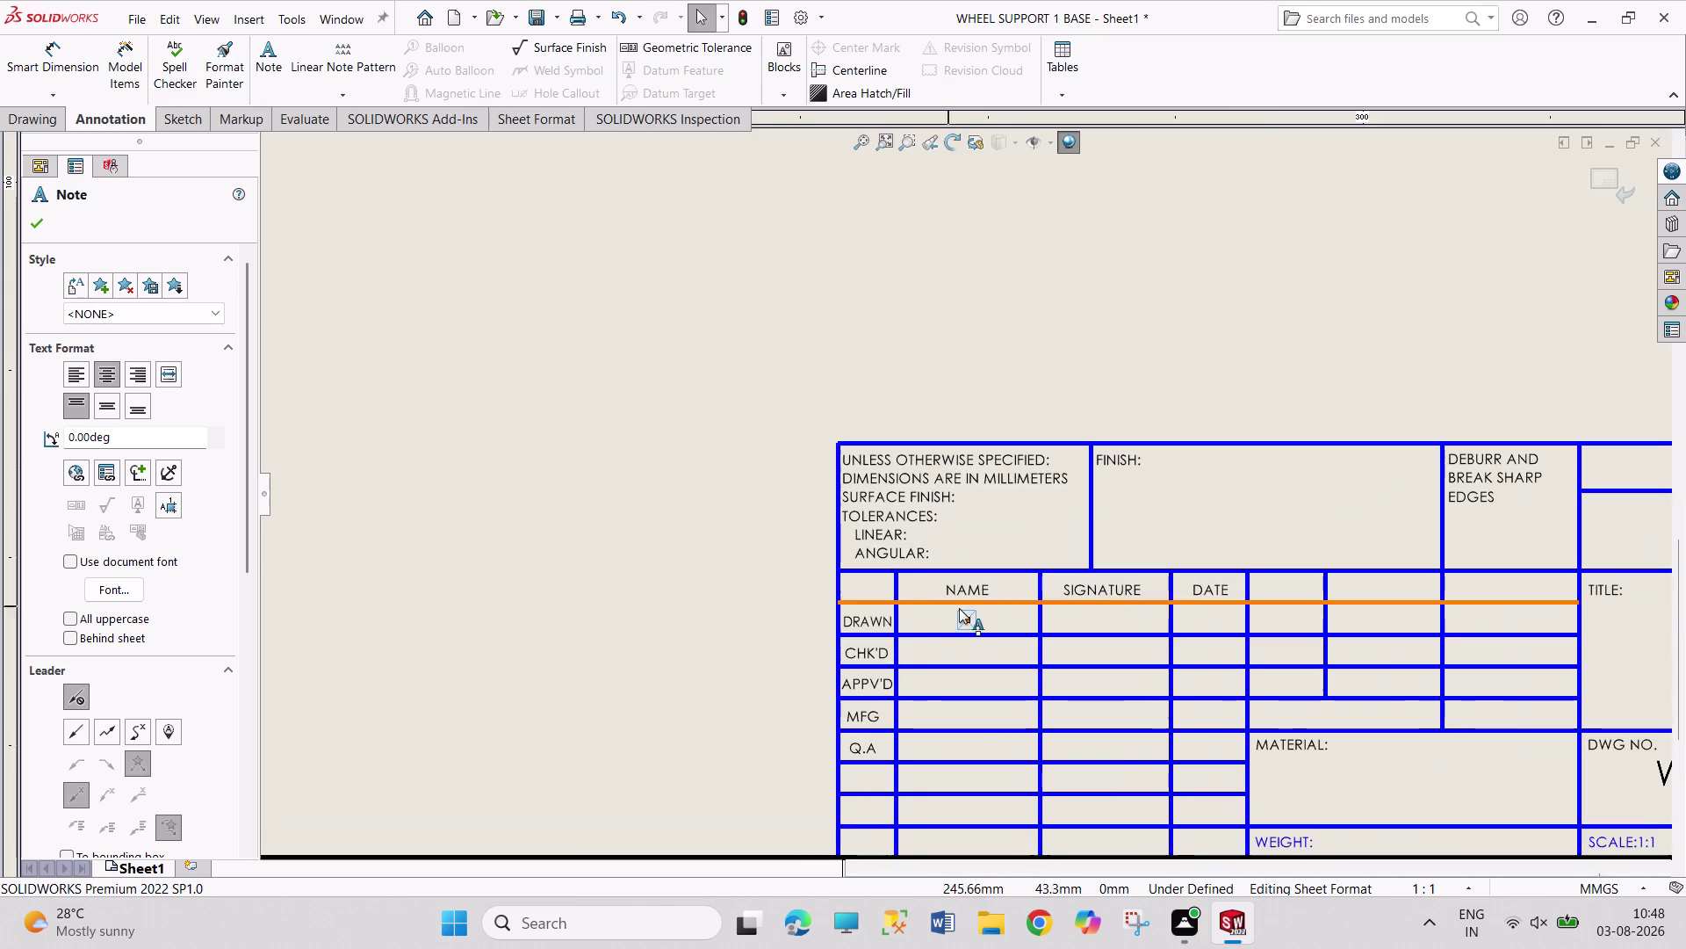
double_click(963, 617)
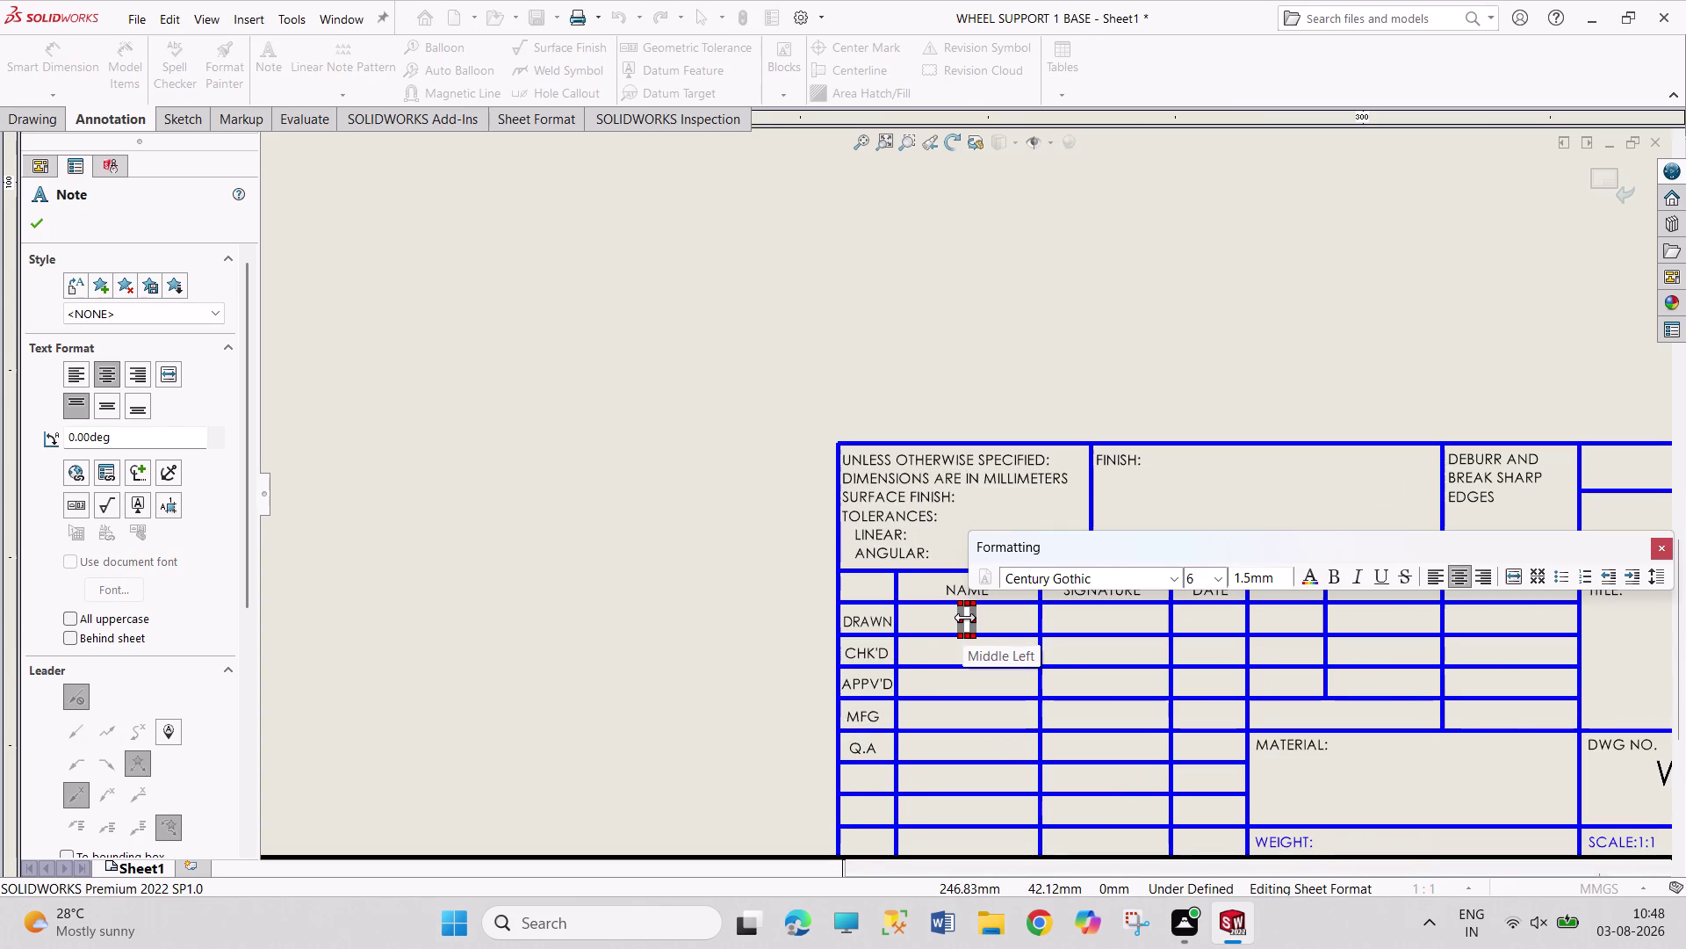
text(PRAVEE)
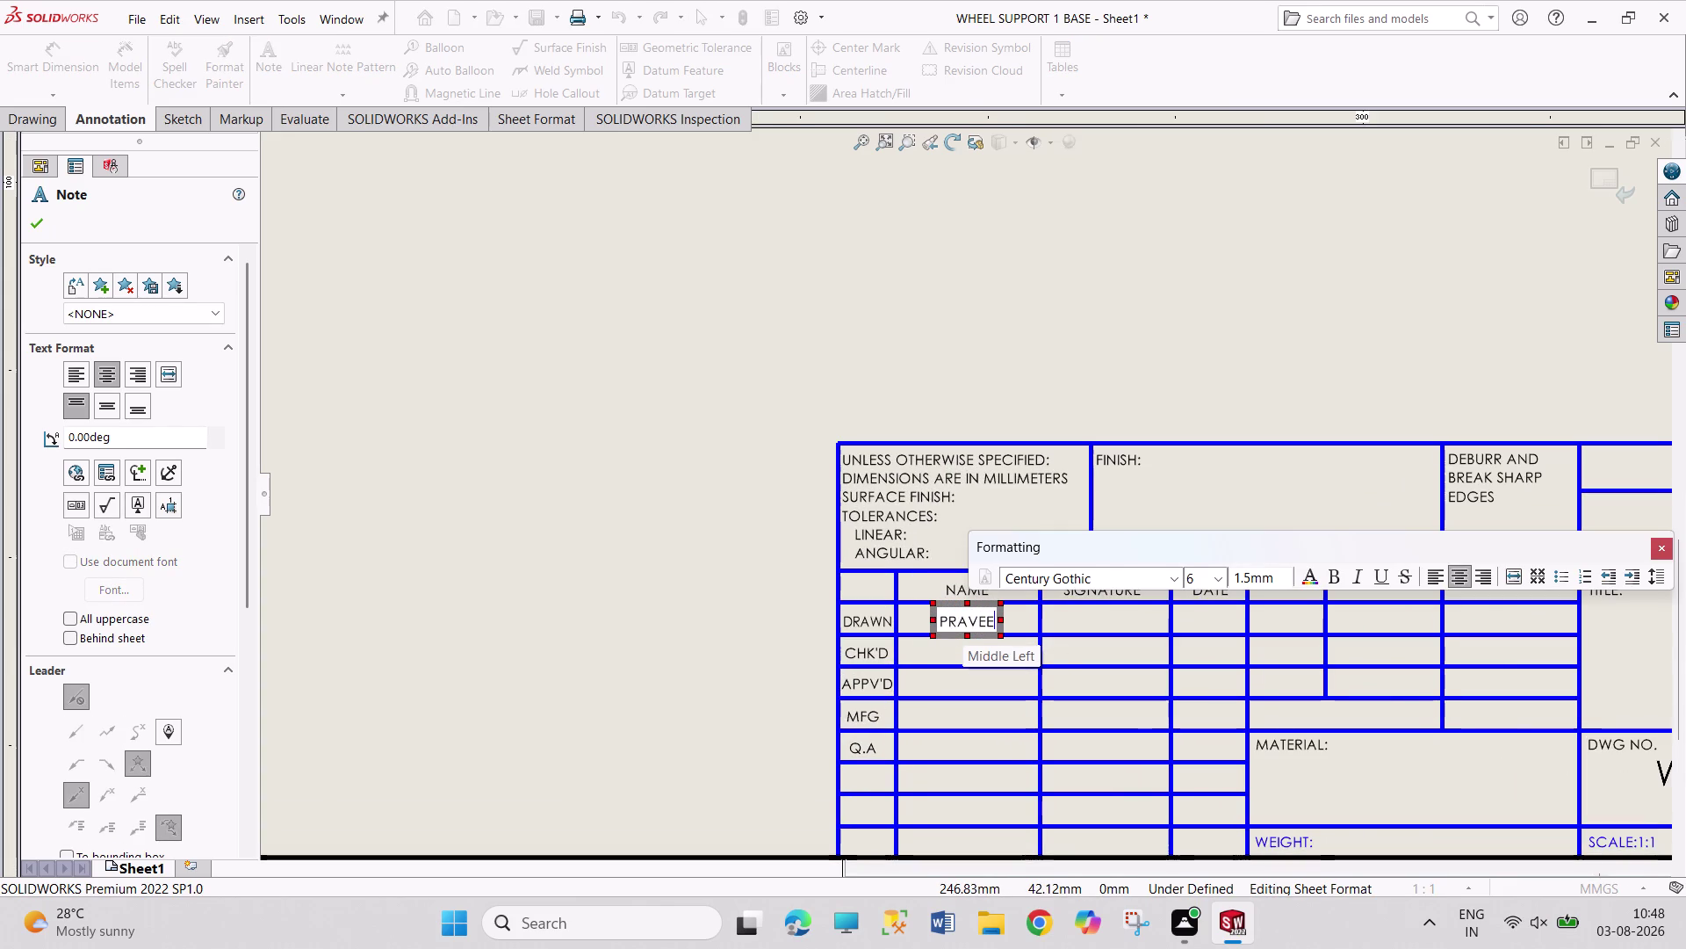
text(N)
Start typing WHEEL SU as the title, then close the note.
double_click(1634, 653)
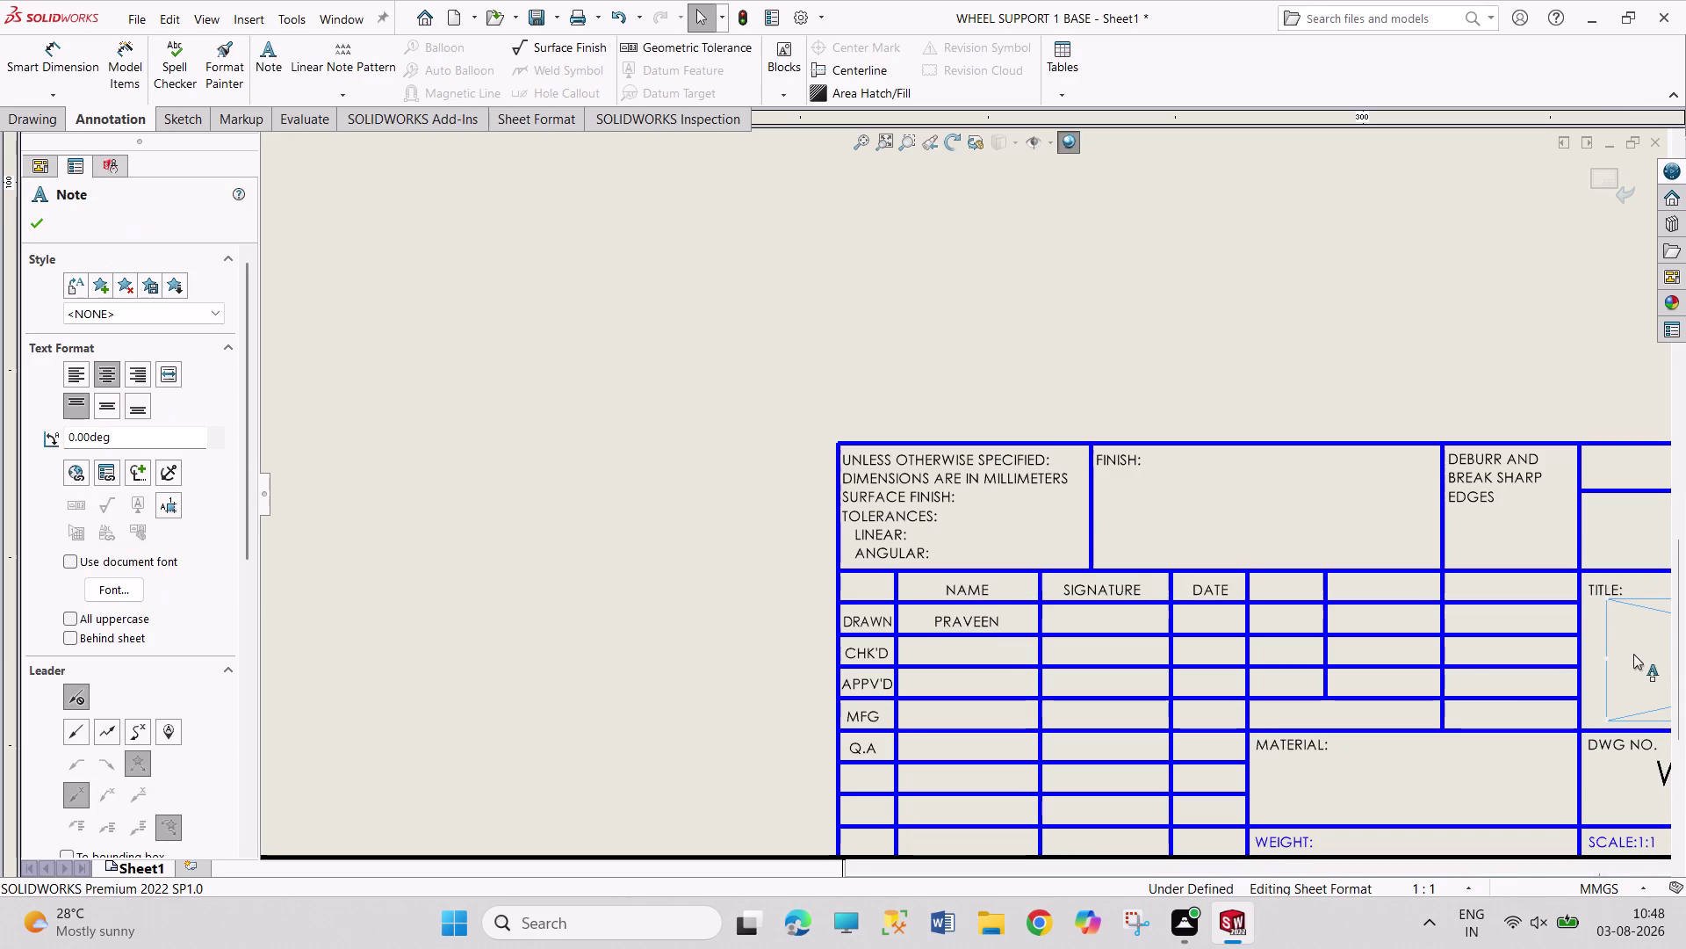
text(WHEE)
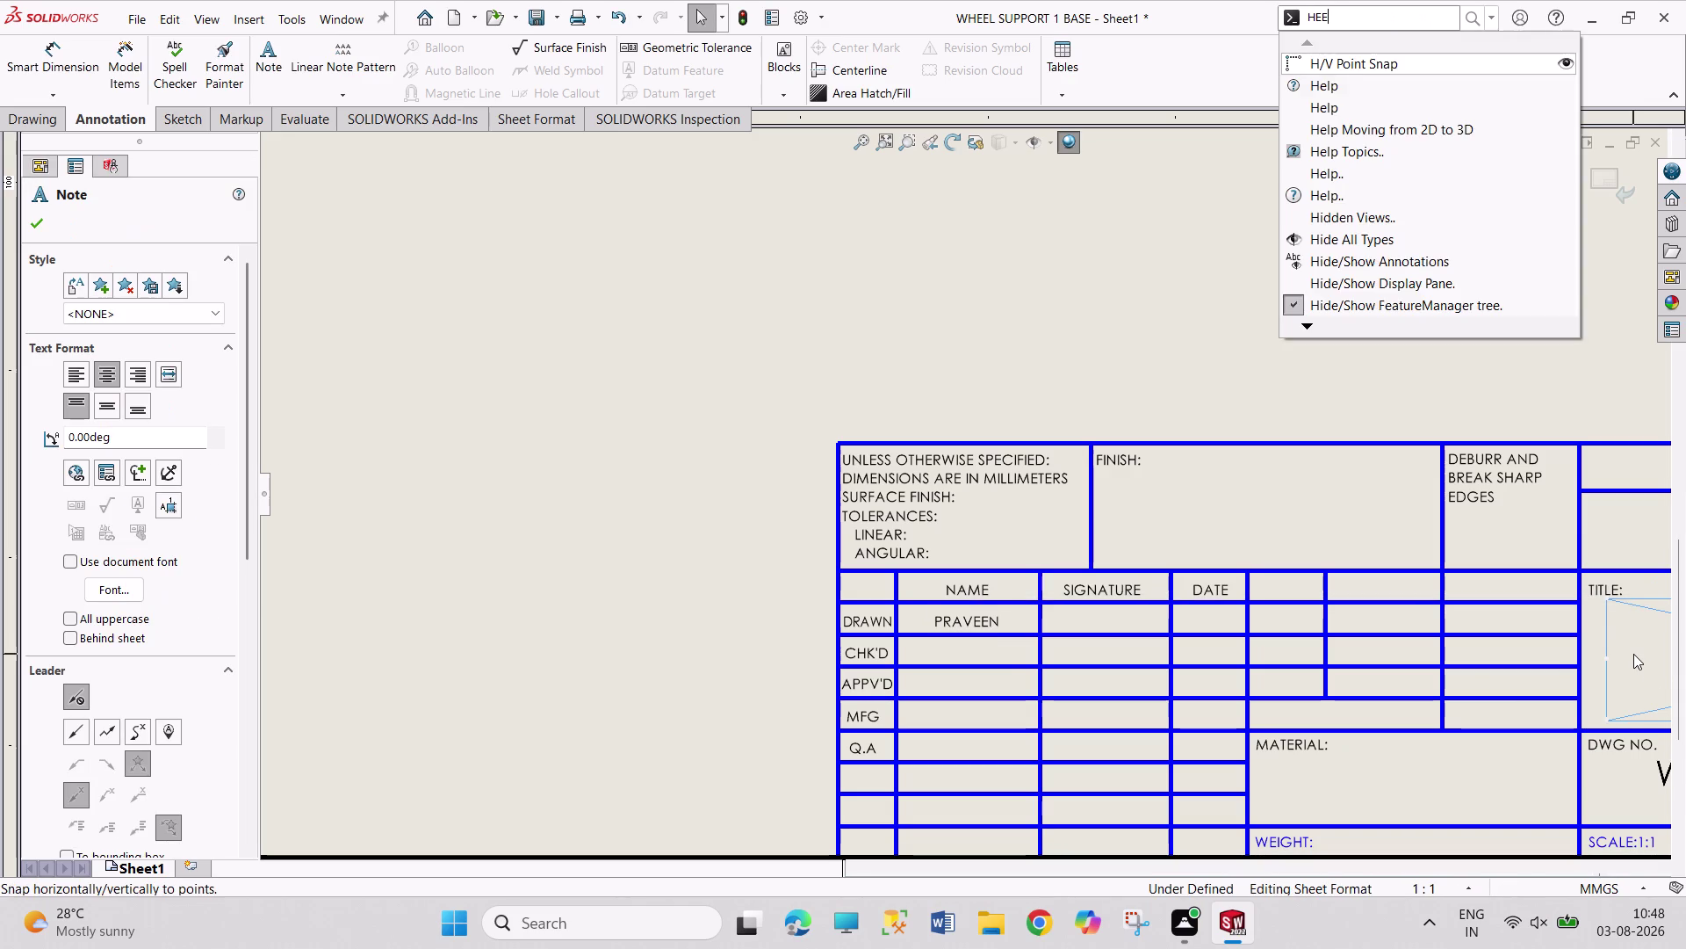
text(L)
key(space)
text(SU)
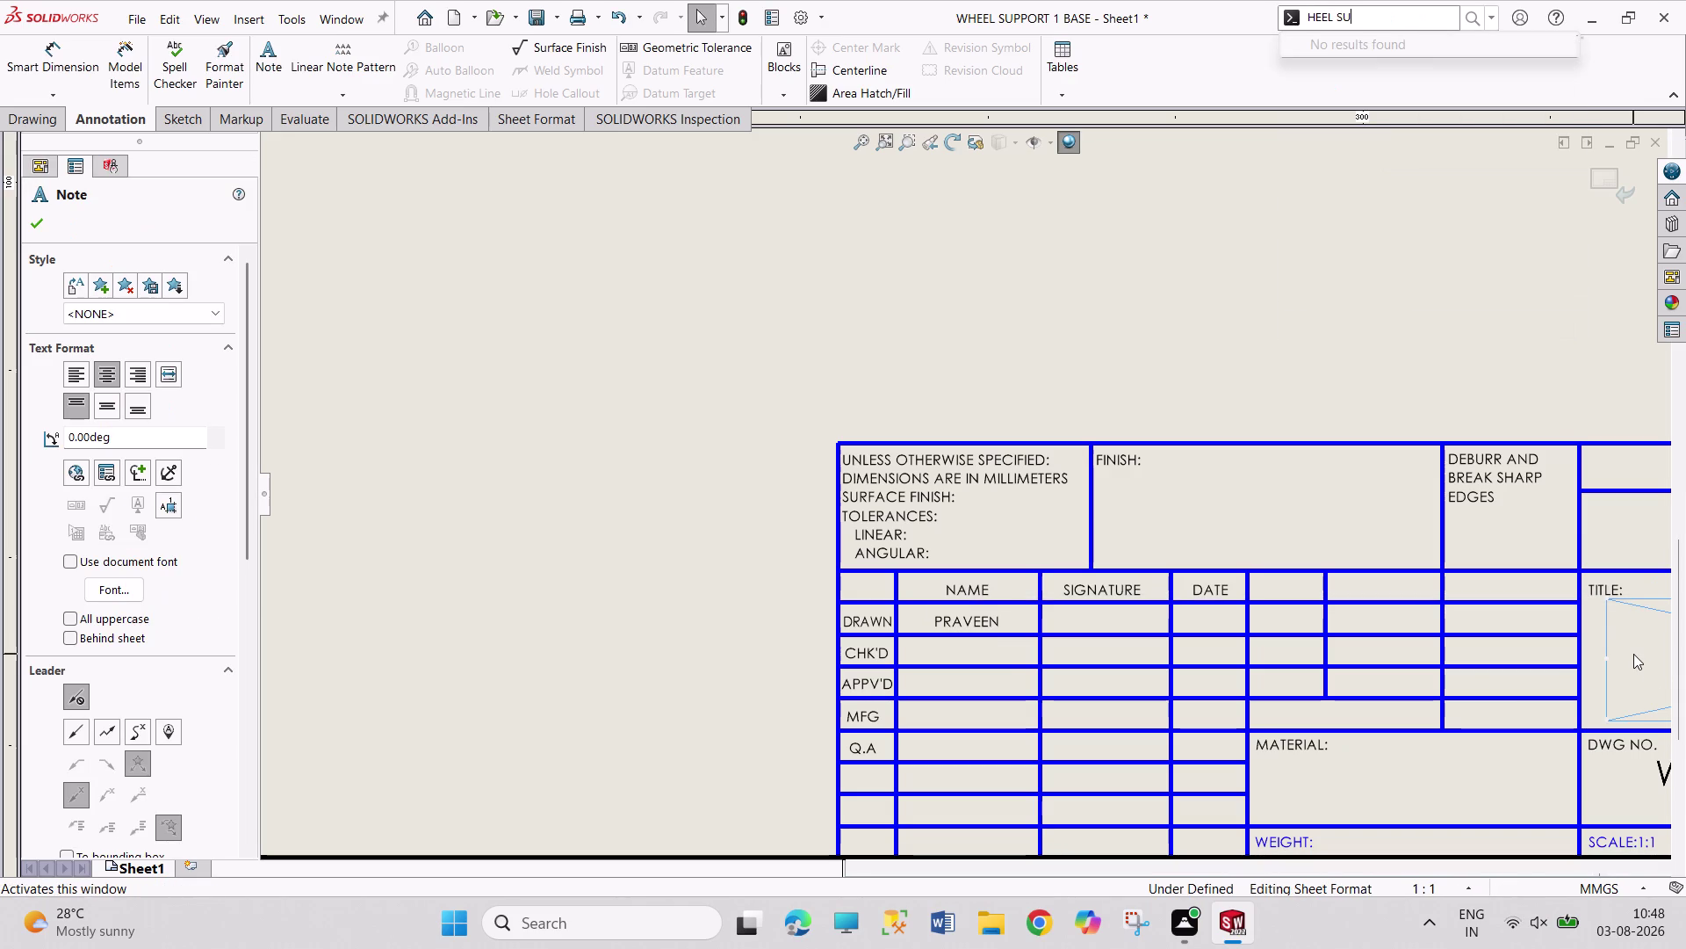
scroll(up, 3)
scroll(up, 3)
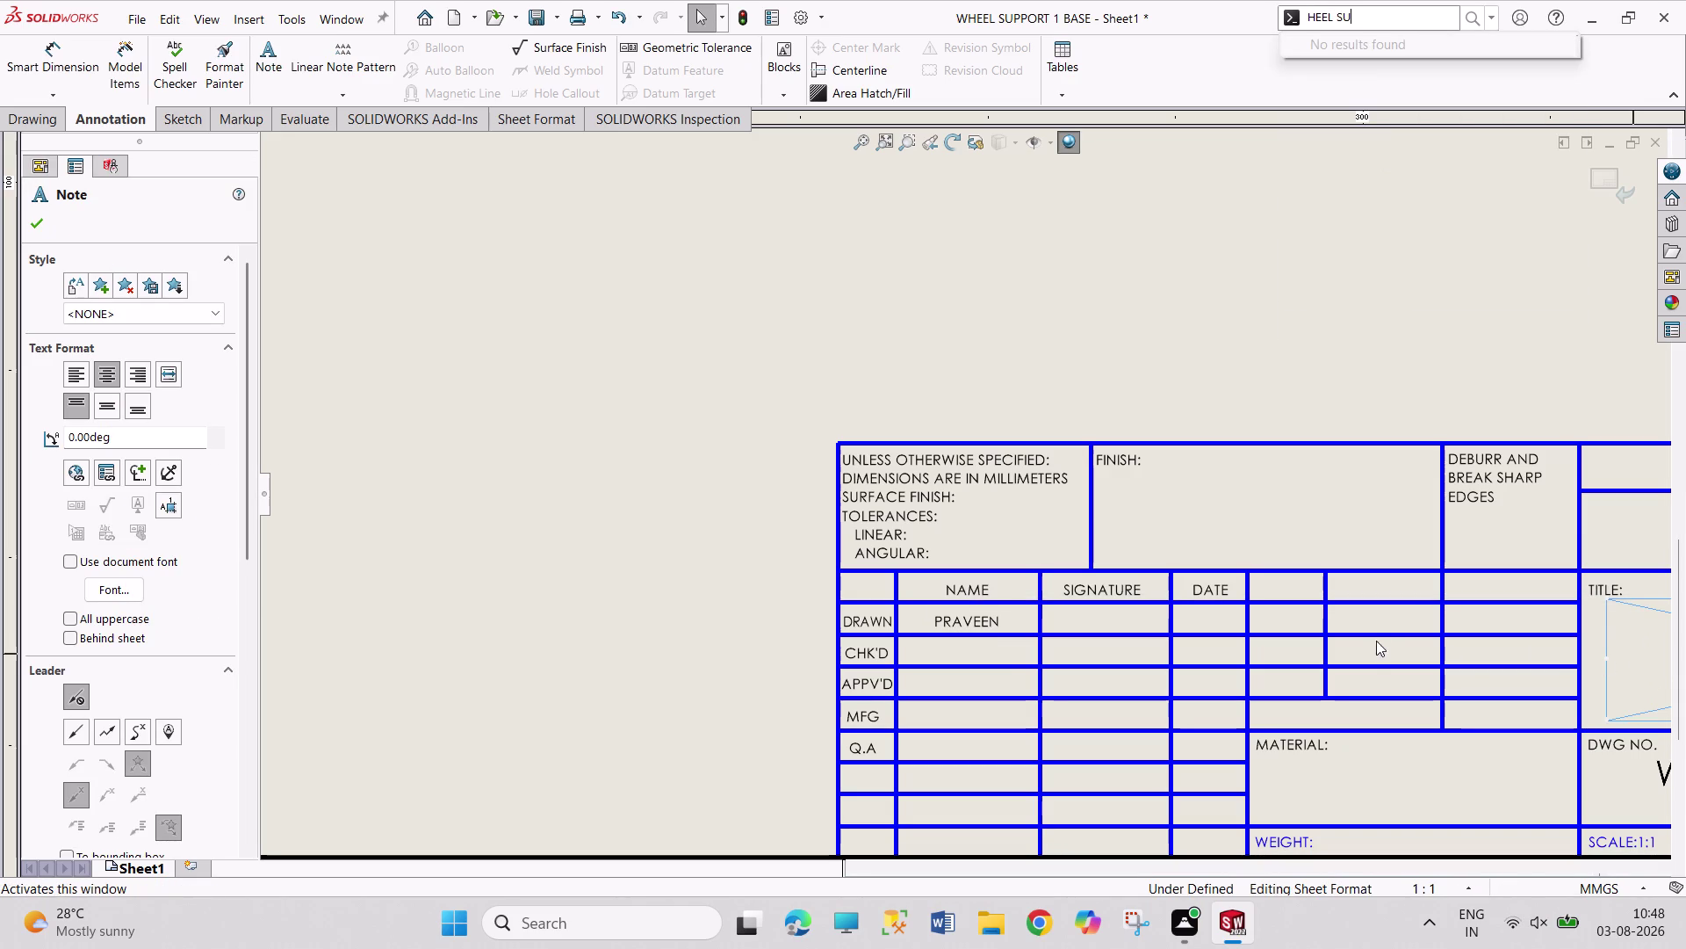
scroll(up, 3)
click(35, 219)
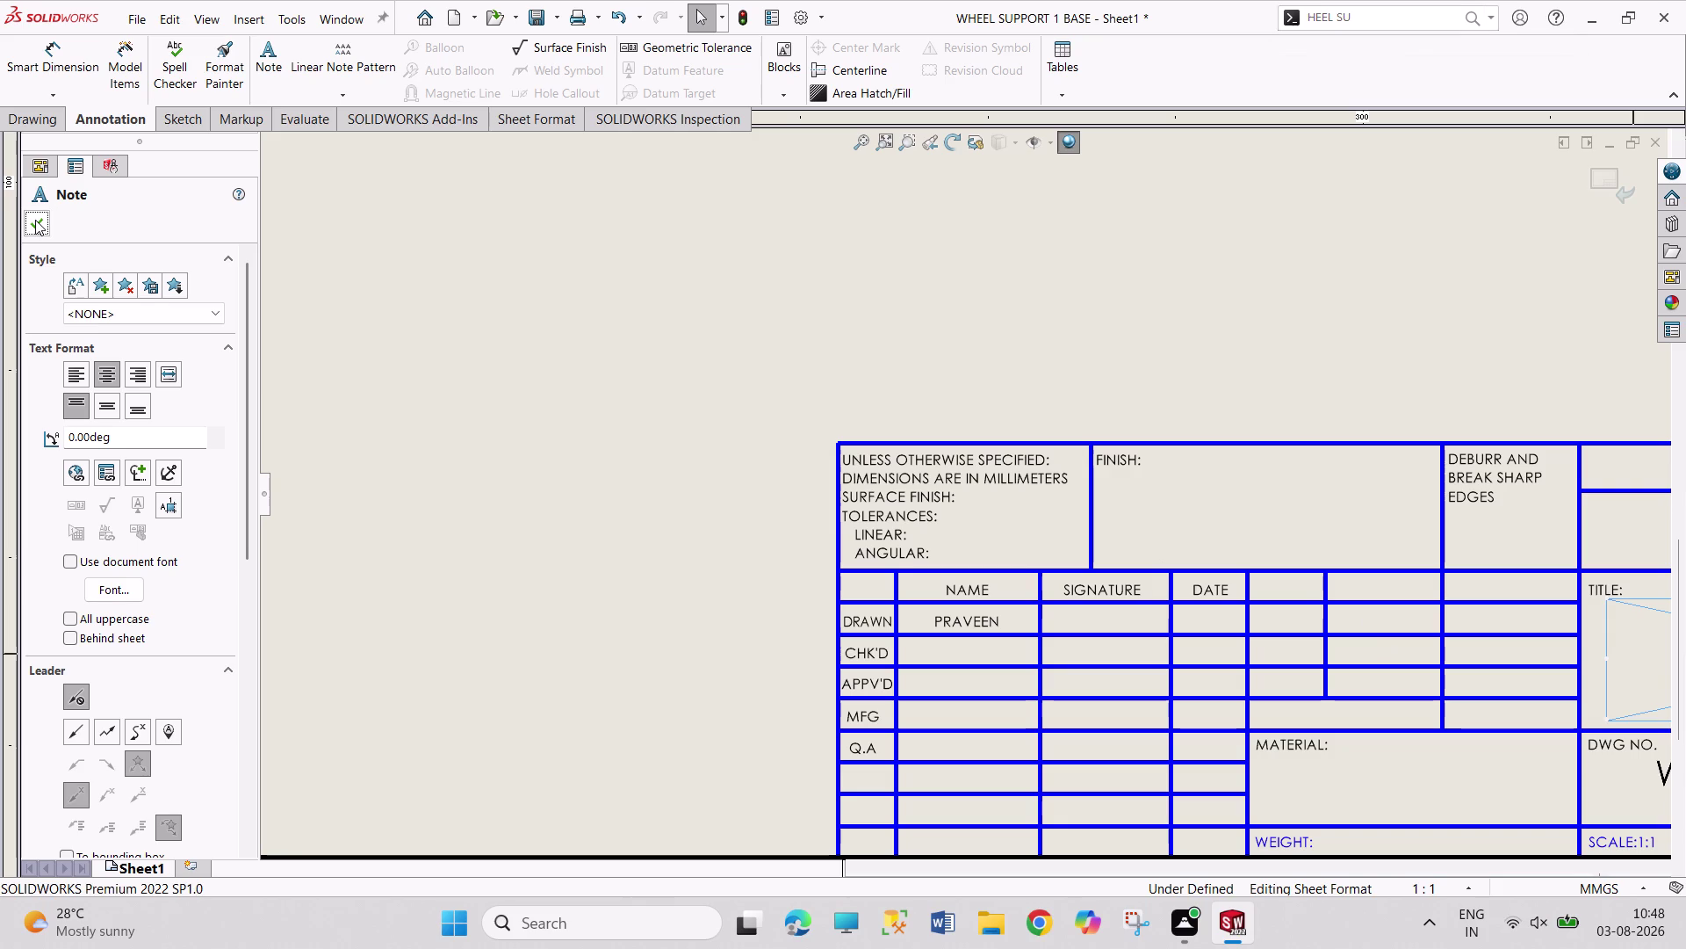
click(35, 220)
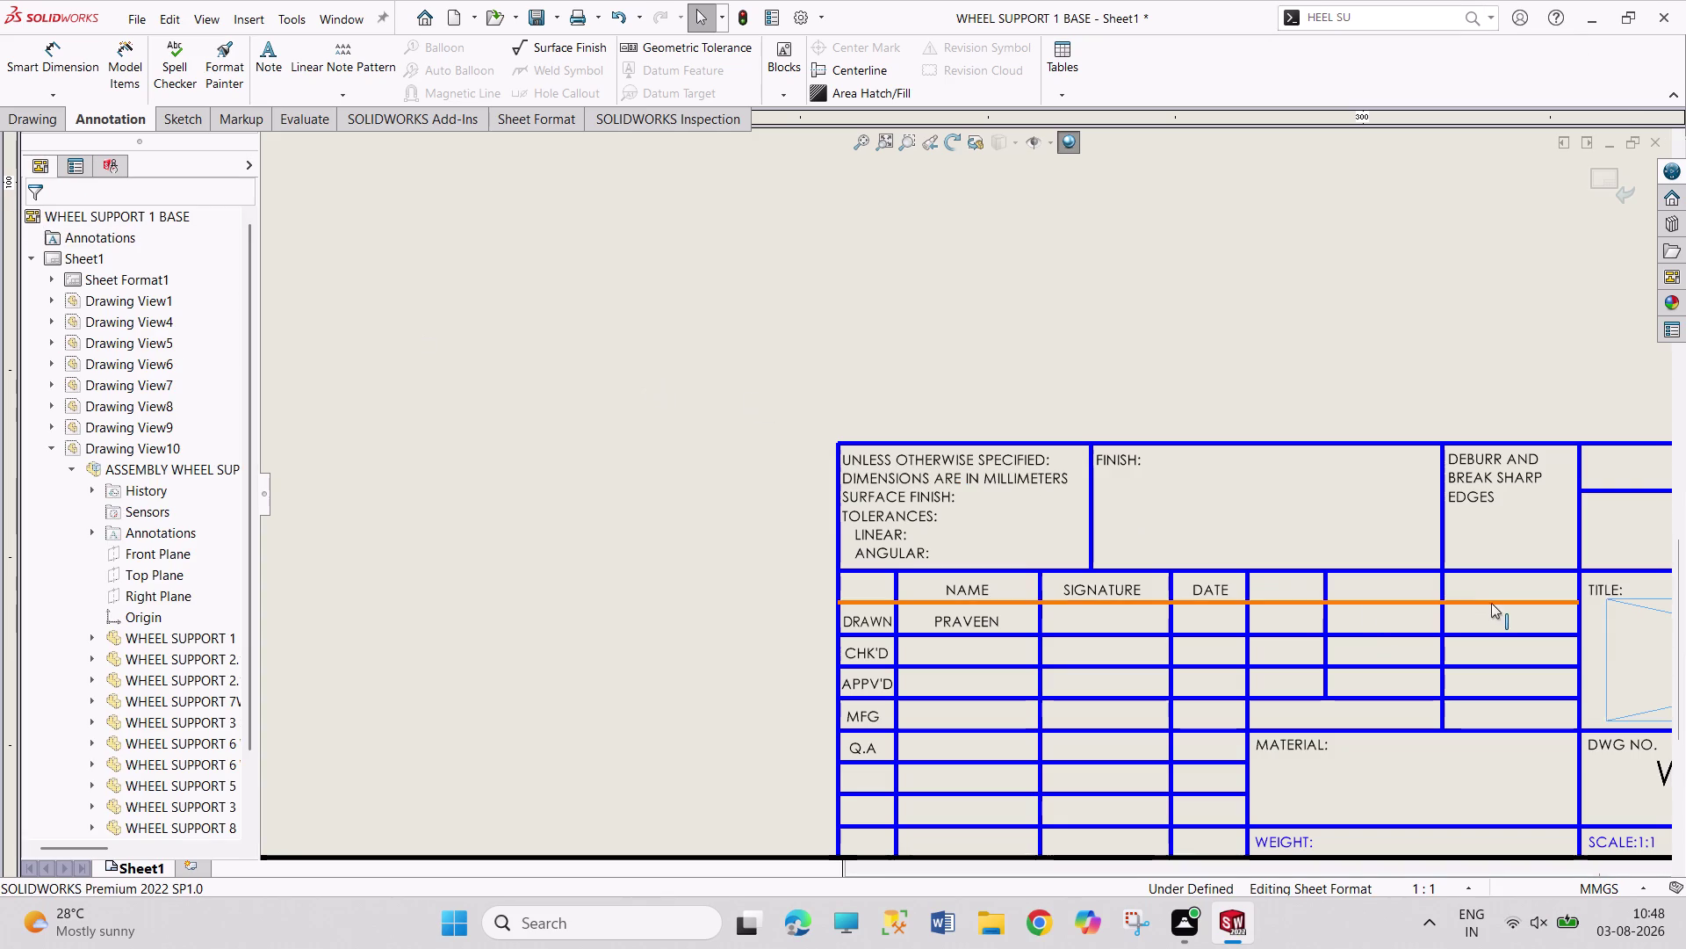
scroll(up, 3)
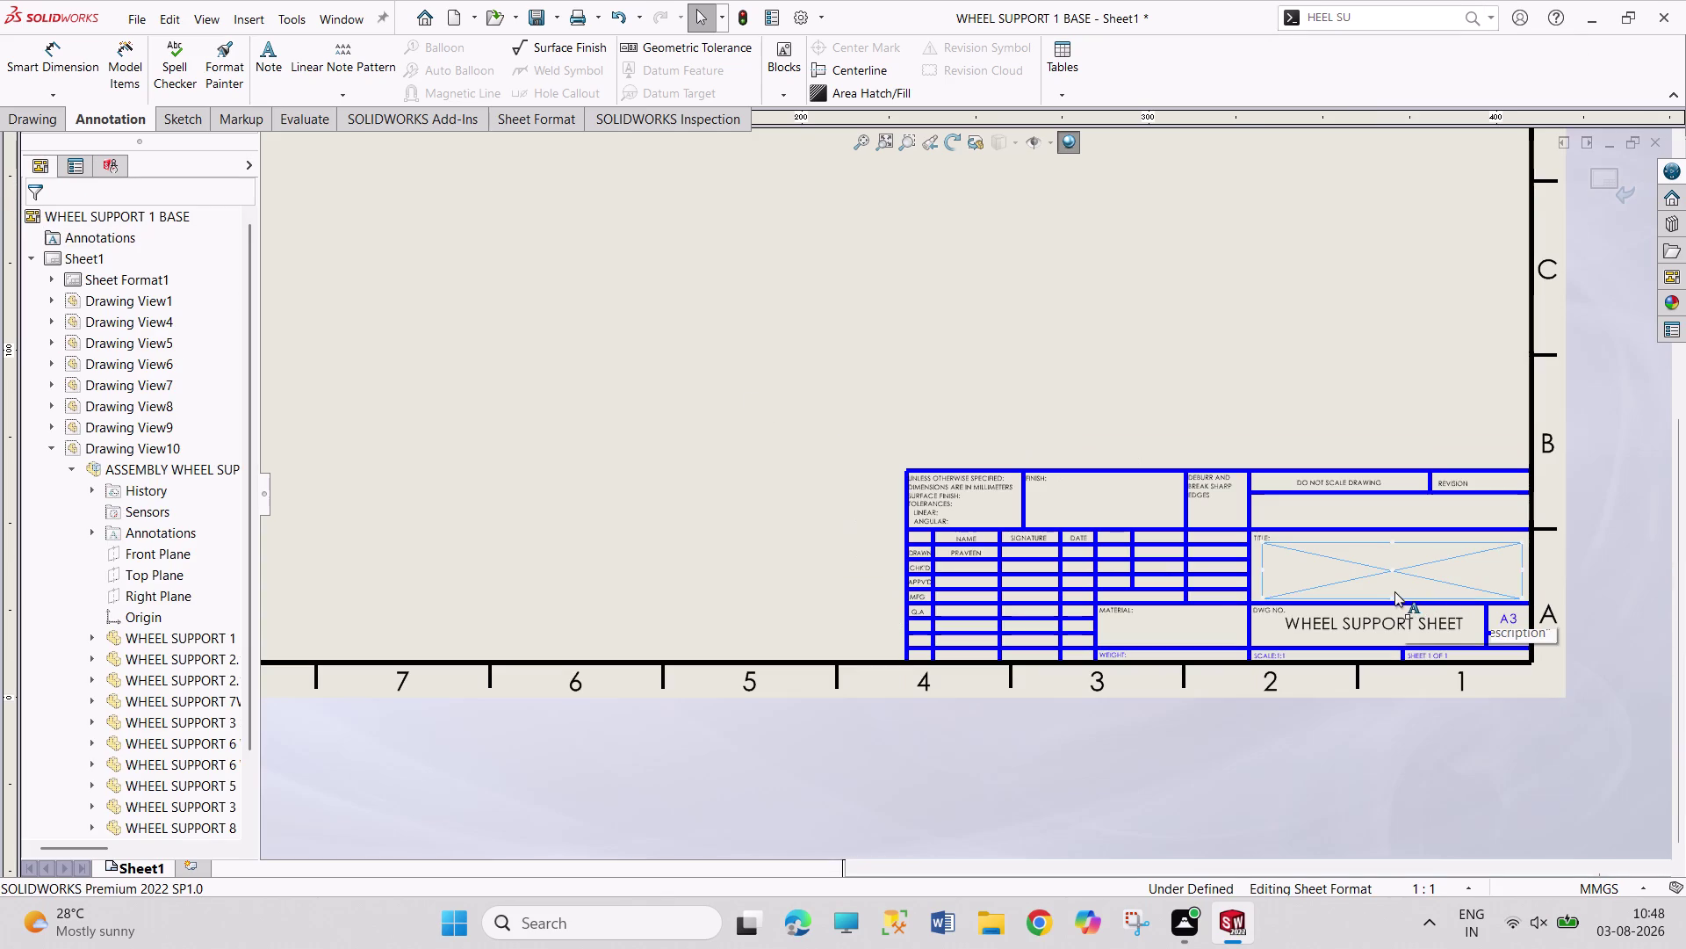
key(Escape)
Enter WHEEL SUPPORT in the title field, fixing the typo.
double_click(1373, 567)
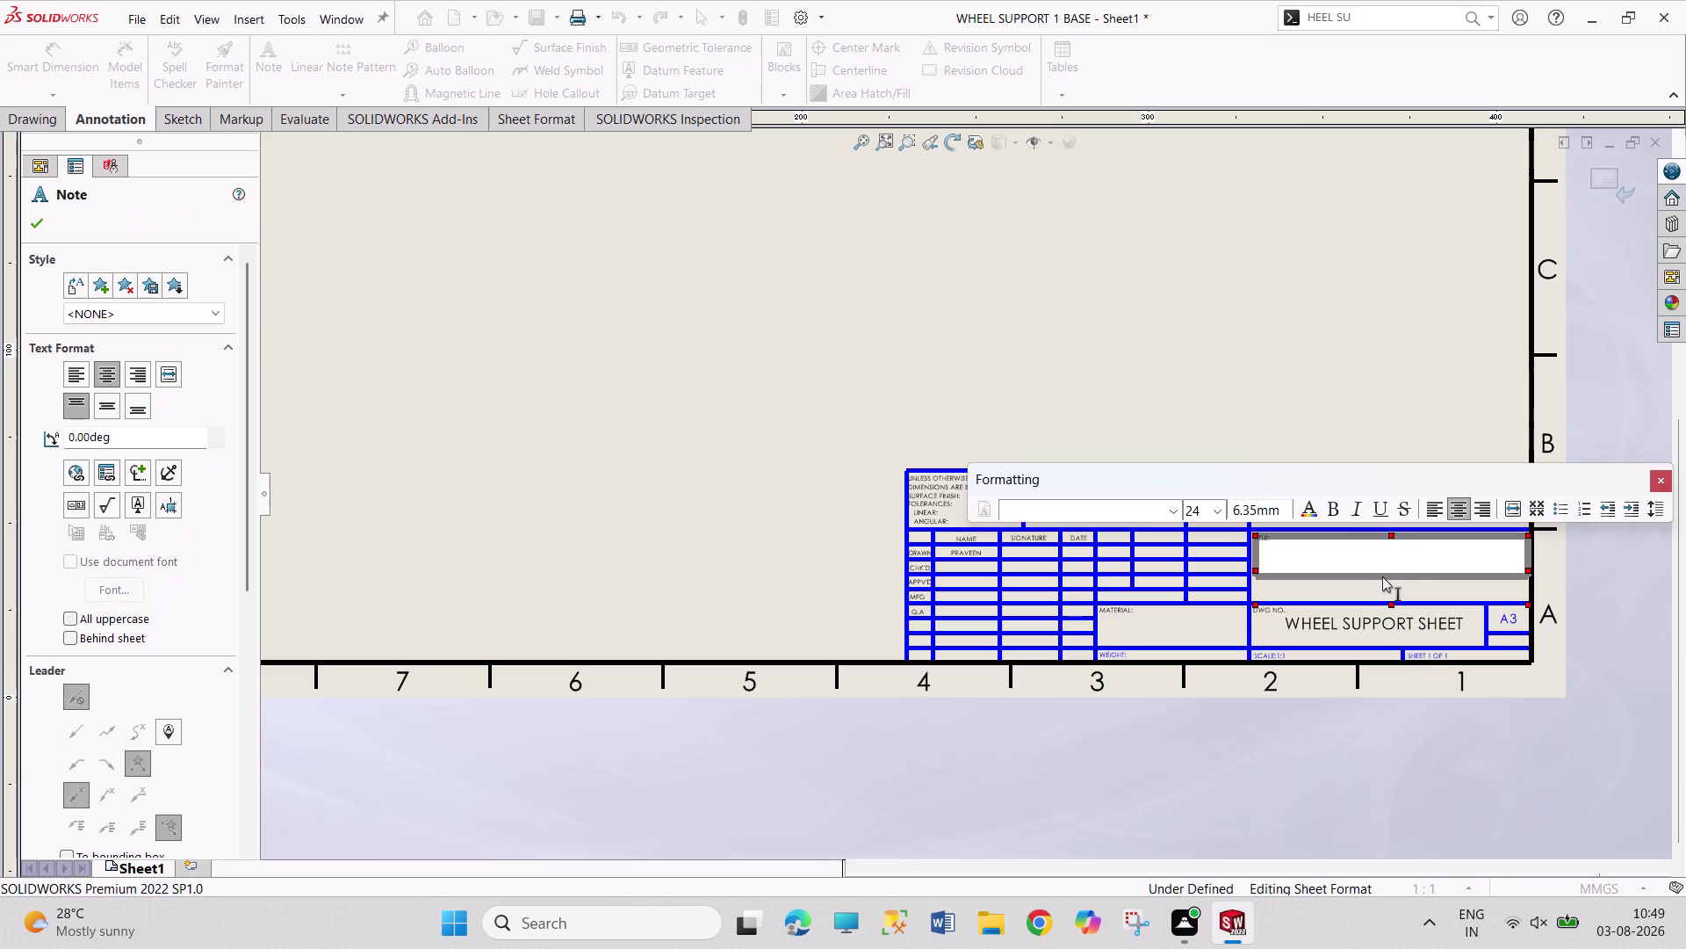
text(WHEEL SU)
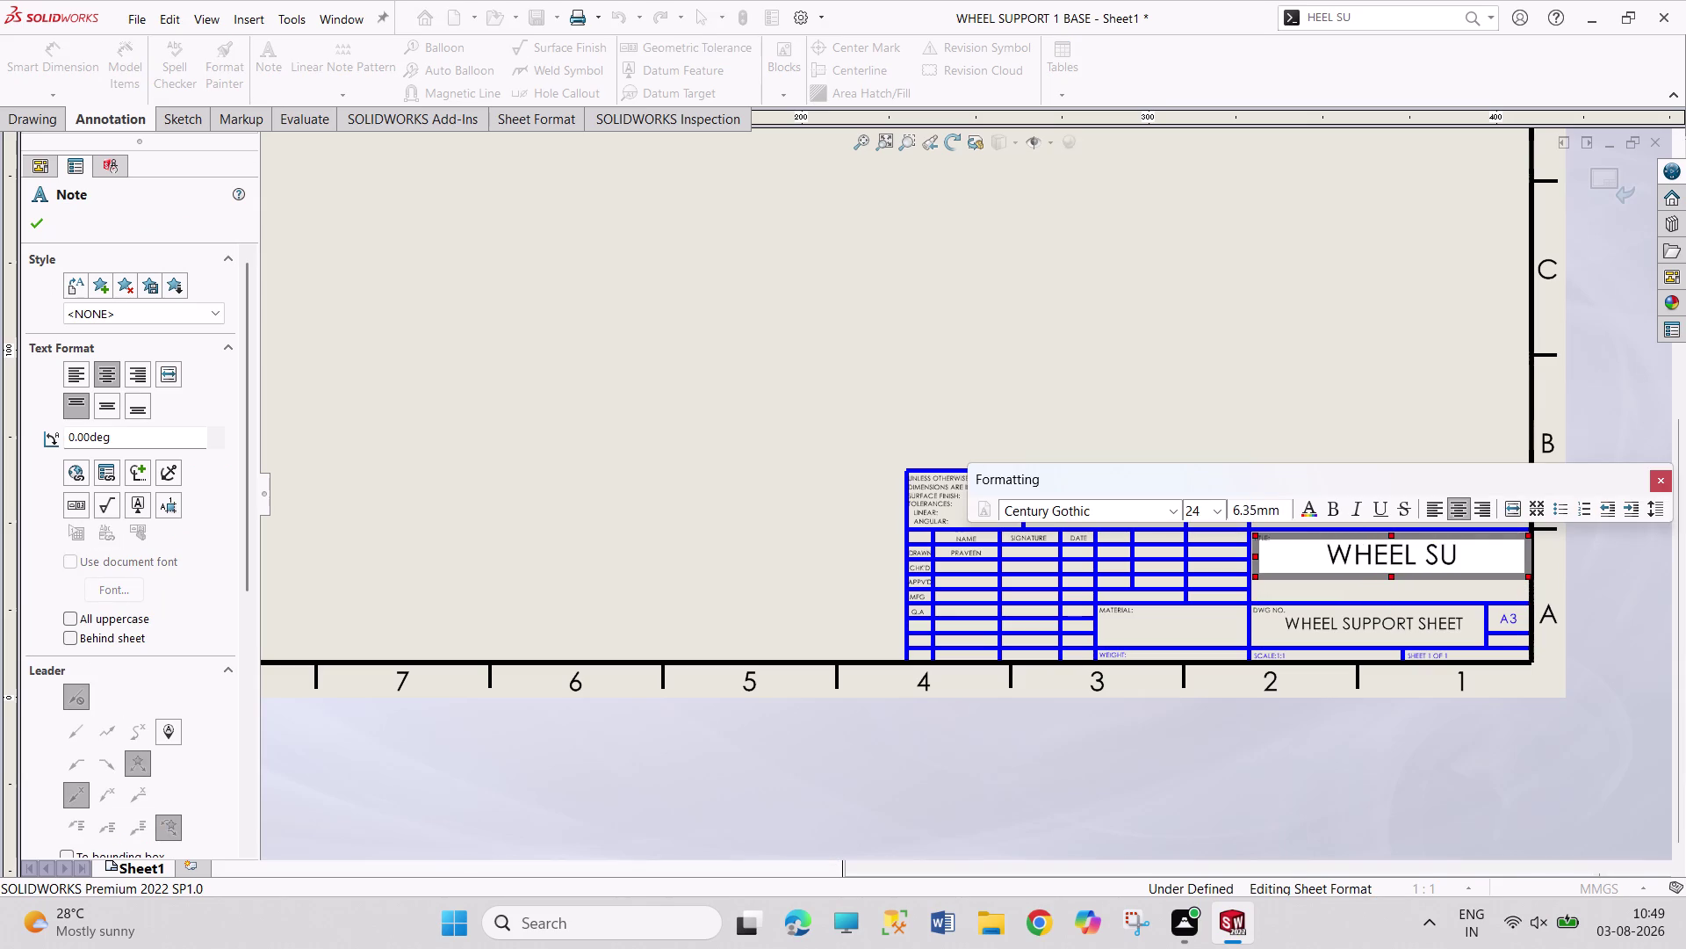
text(PPOE)
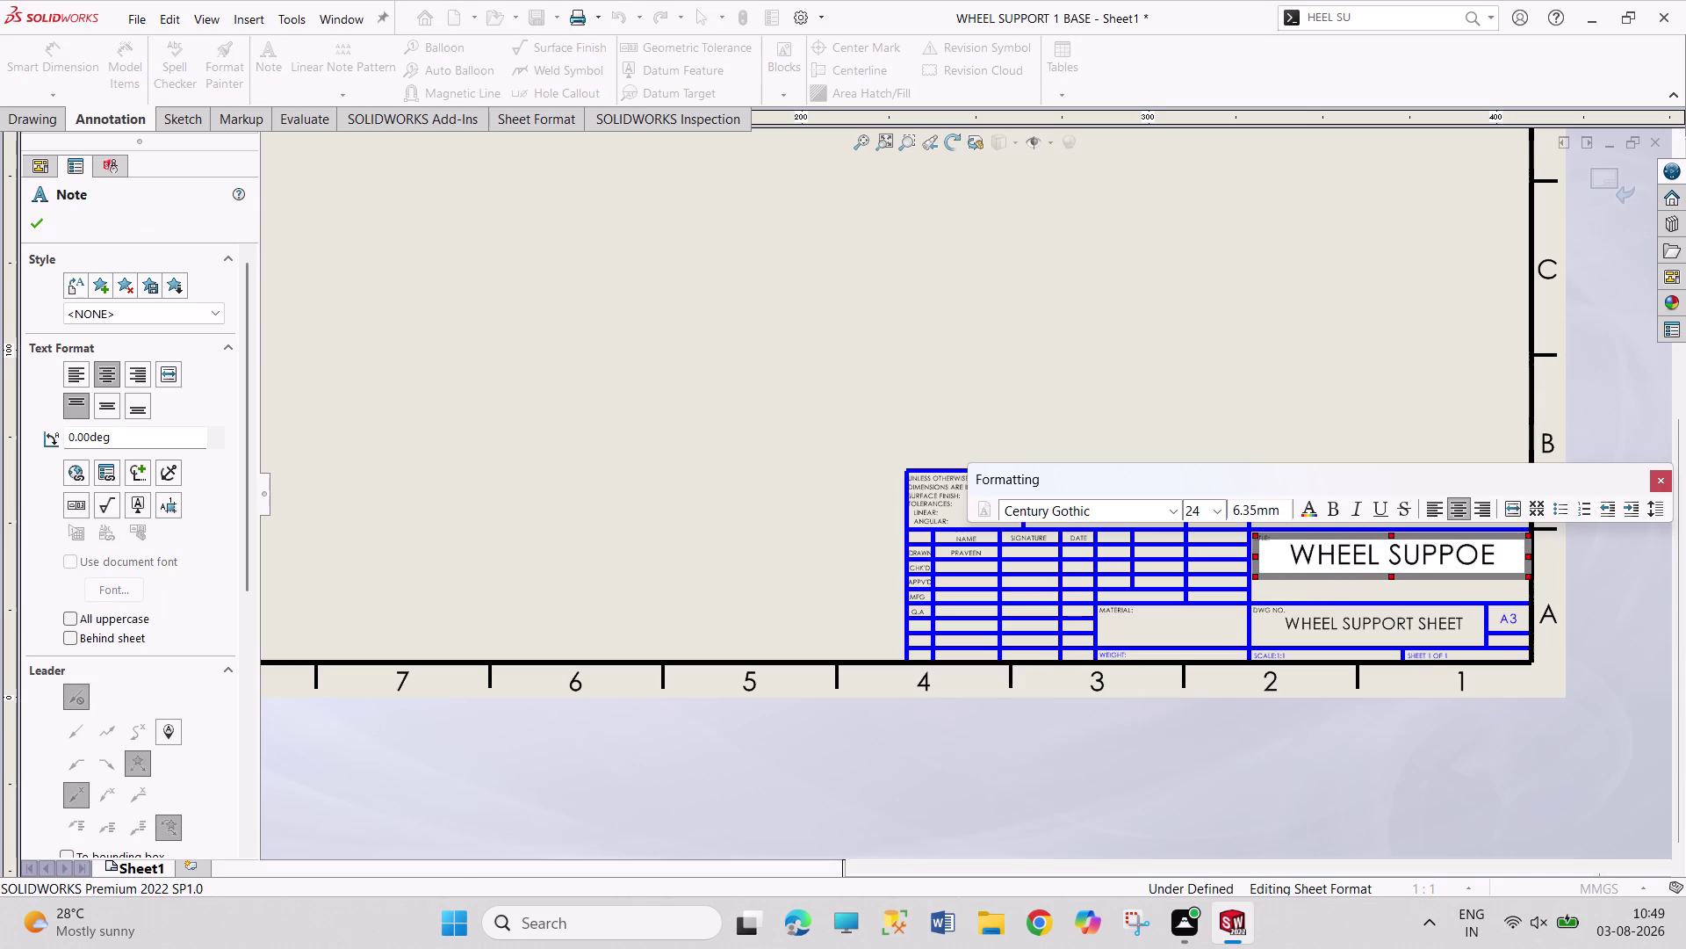
key(BackSpace)
text(RT)
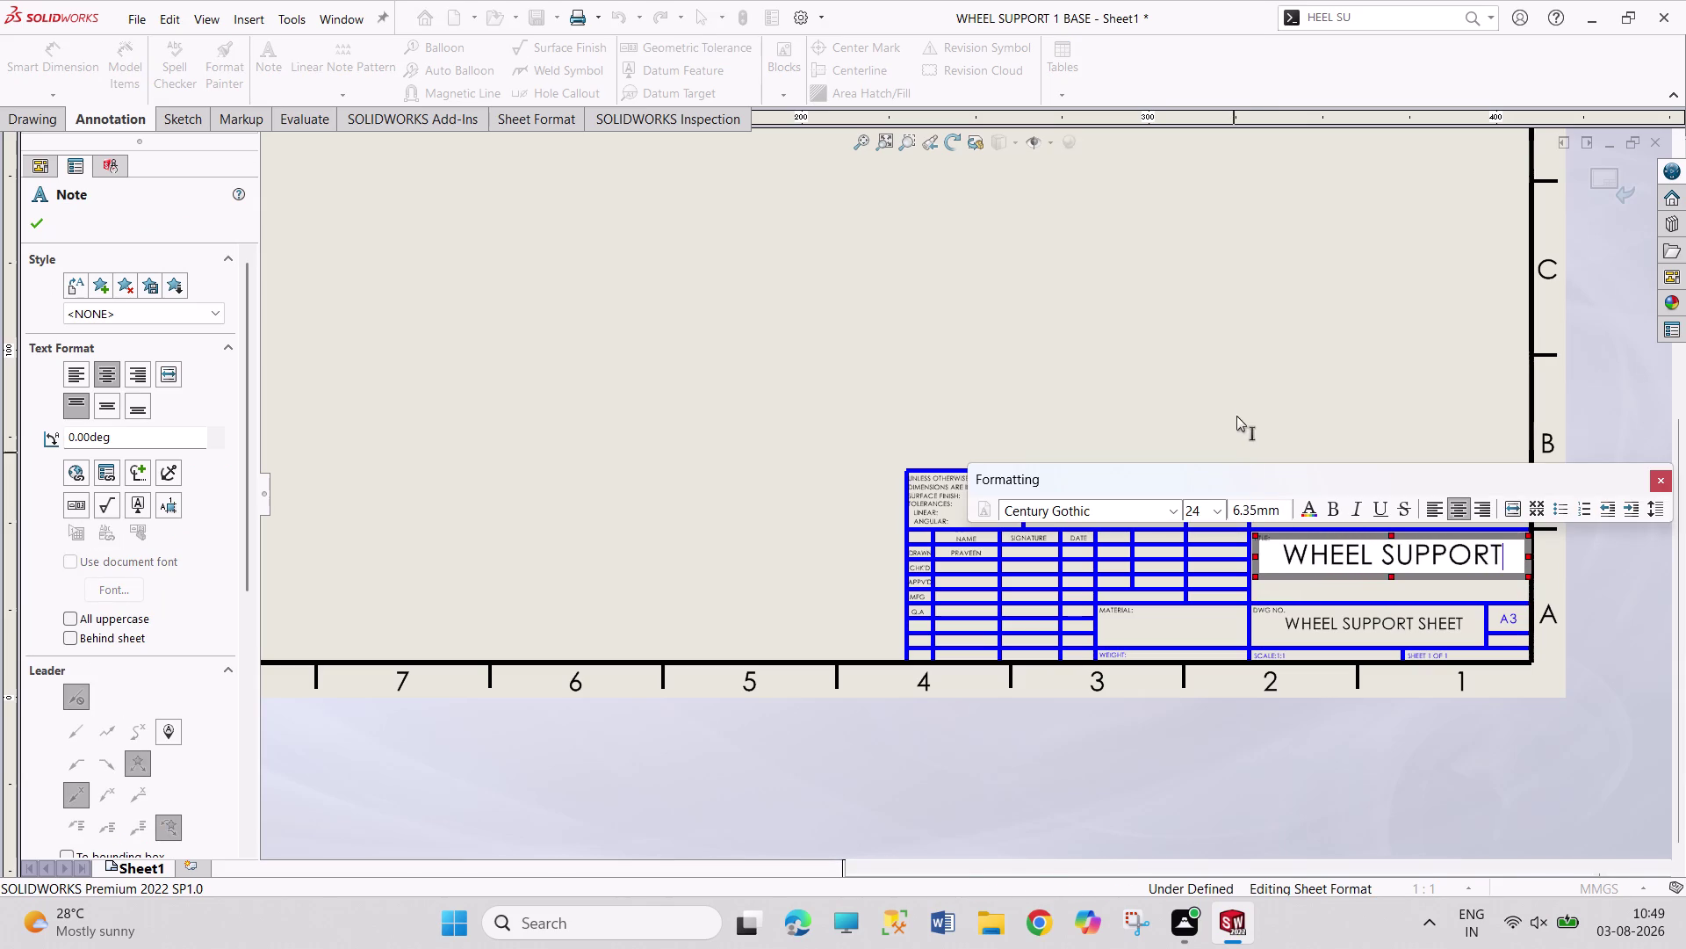
click(1251, 353)
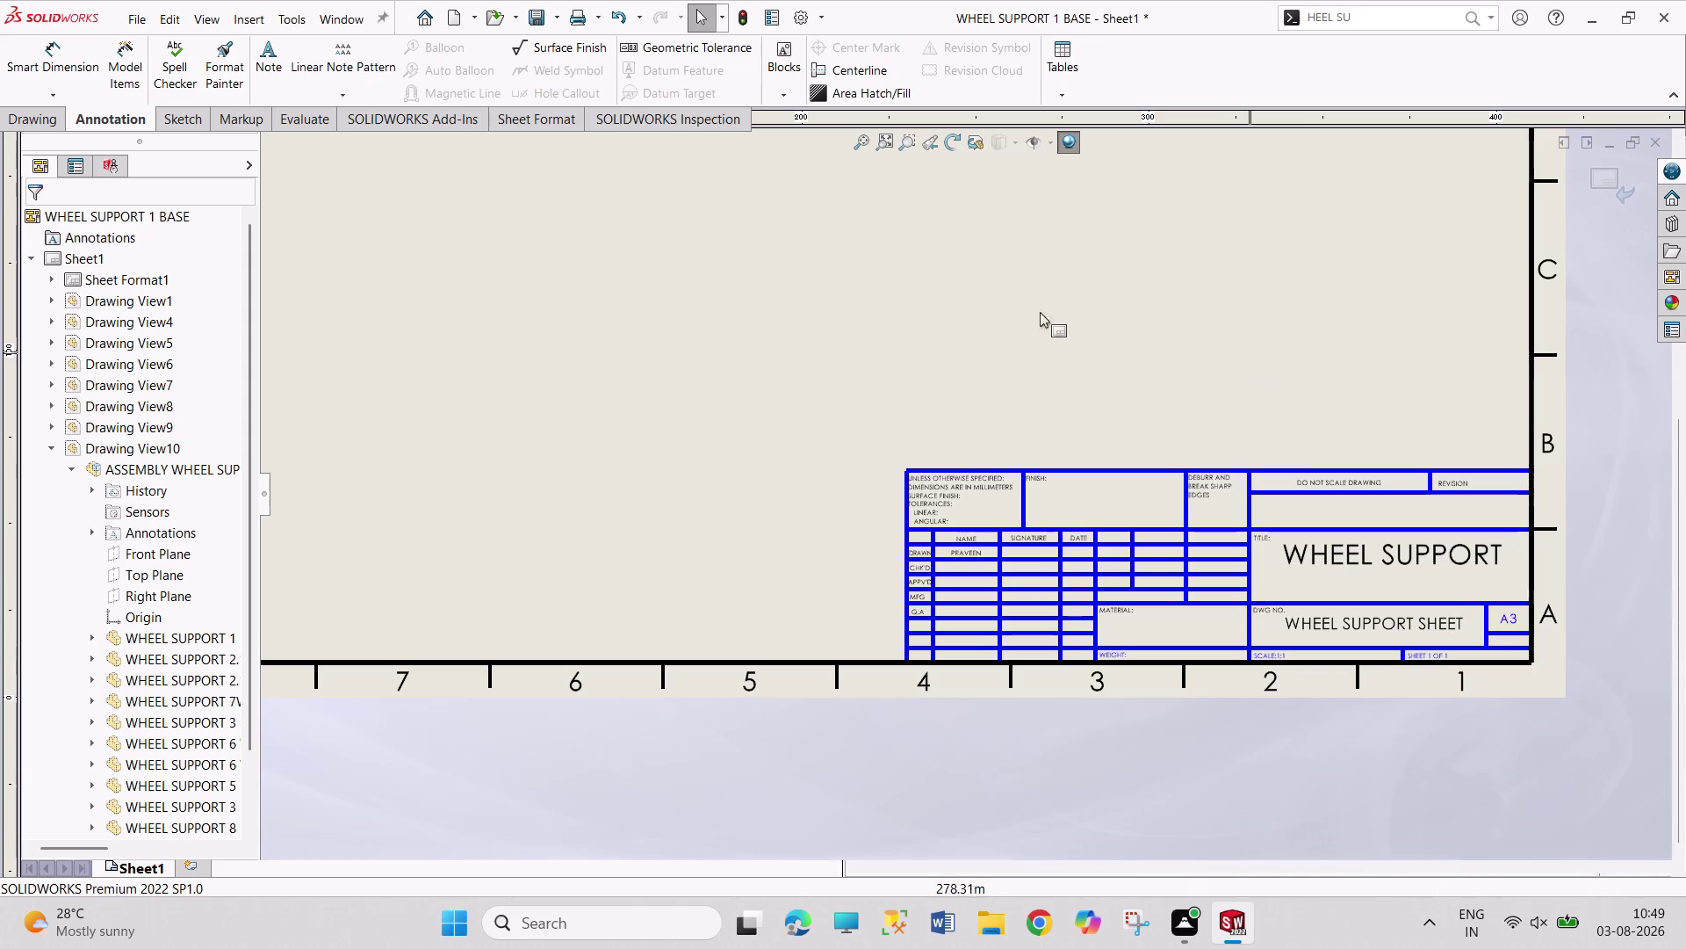
Return to sheet editing and delete the BOM's DESCRIPTION column.
right_click(80, 258)
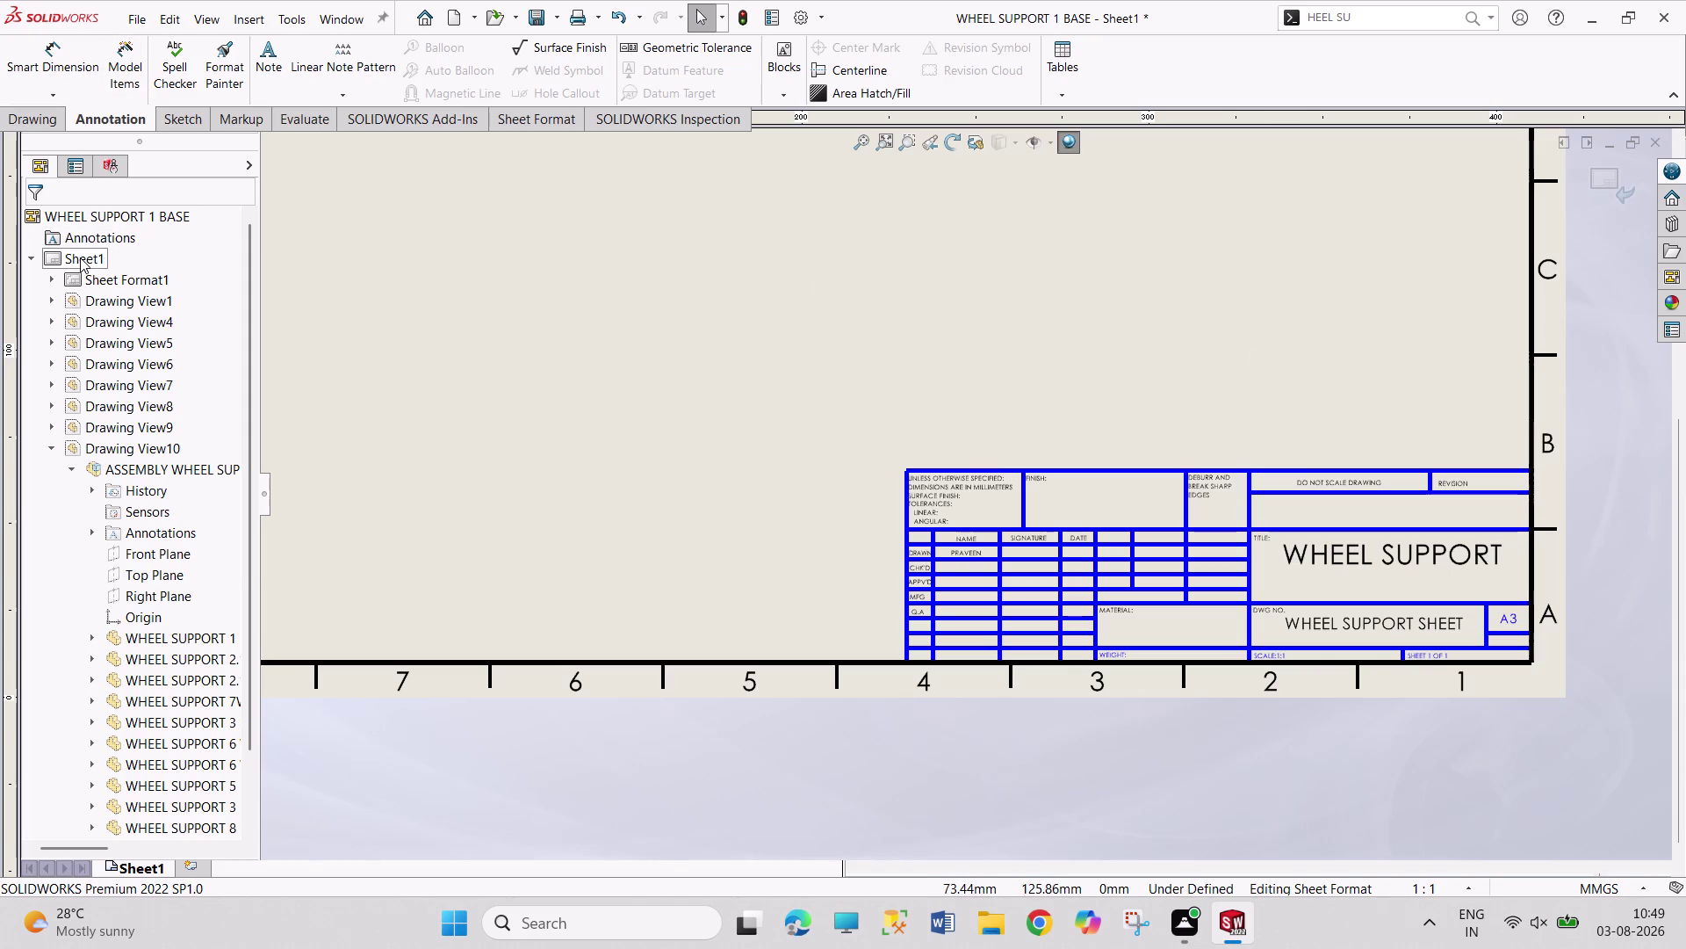
click(125, 318)
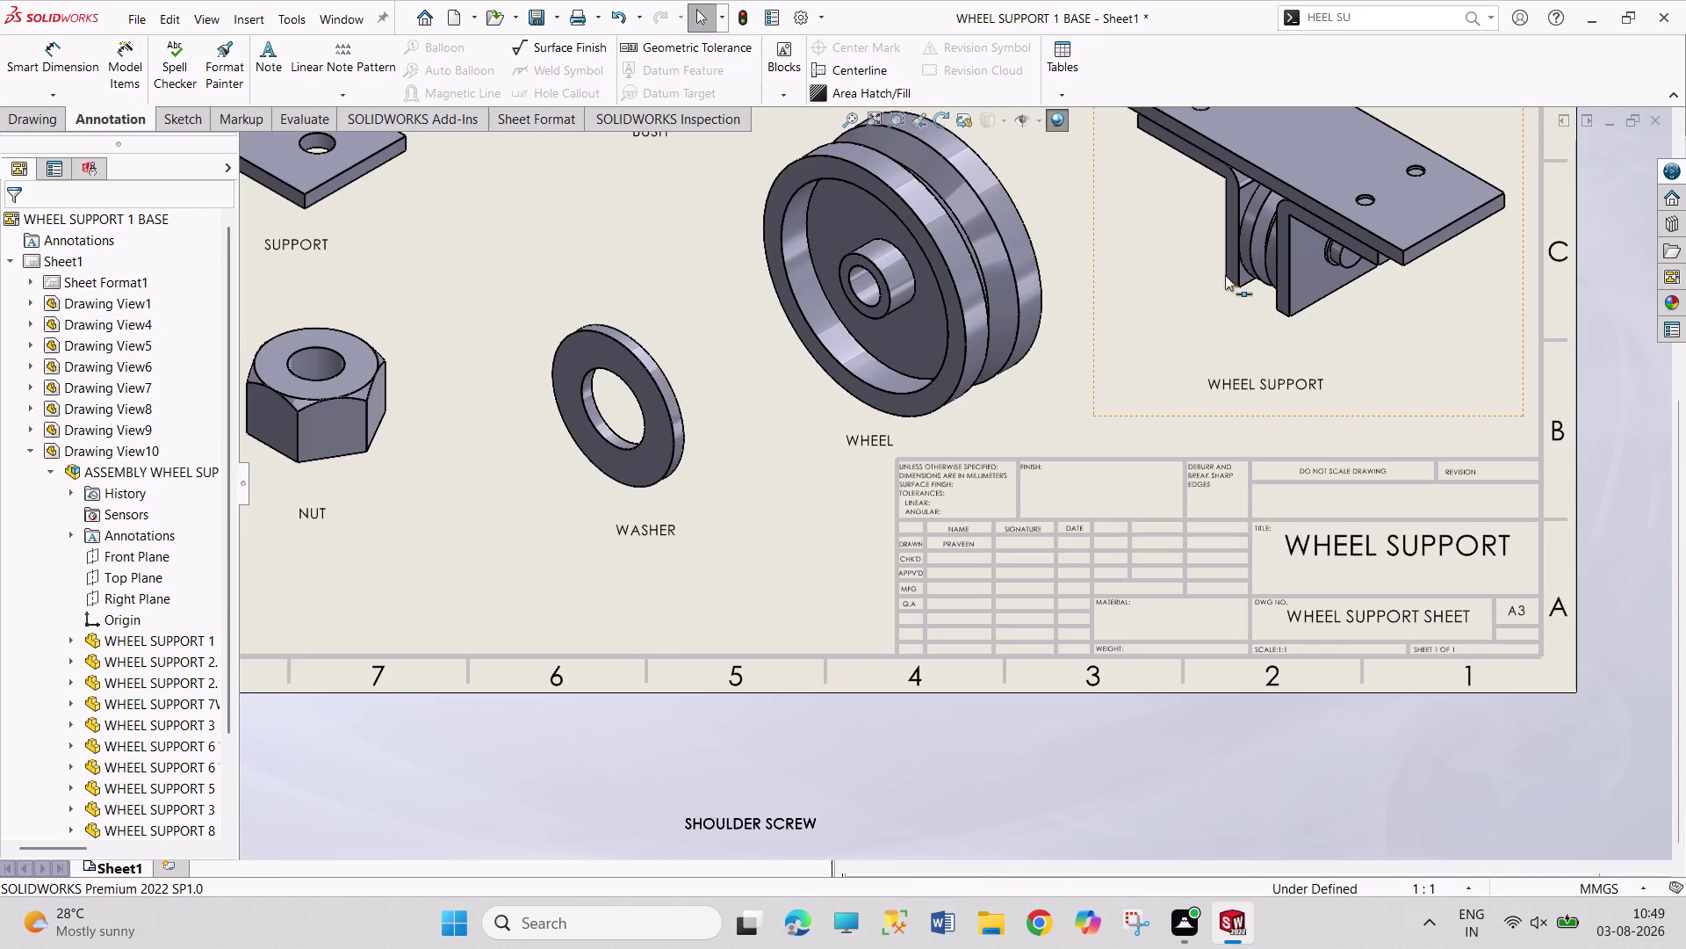
scroll(up, 3)
scroll(up, 3)
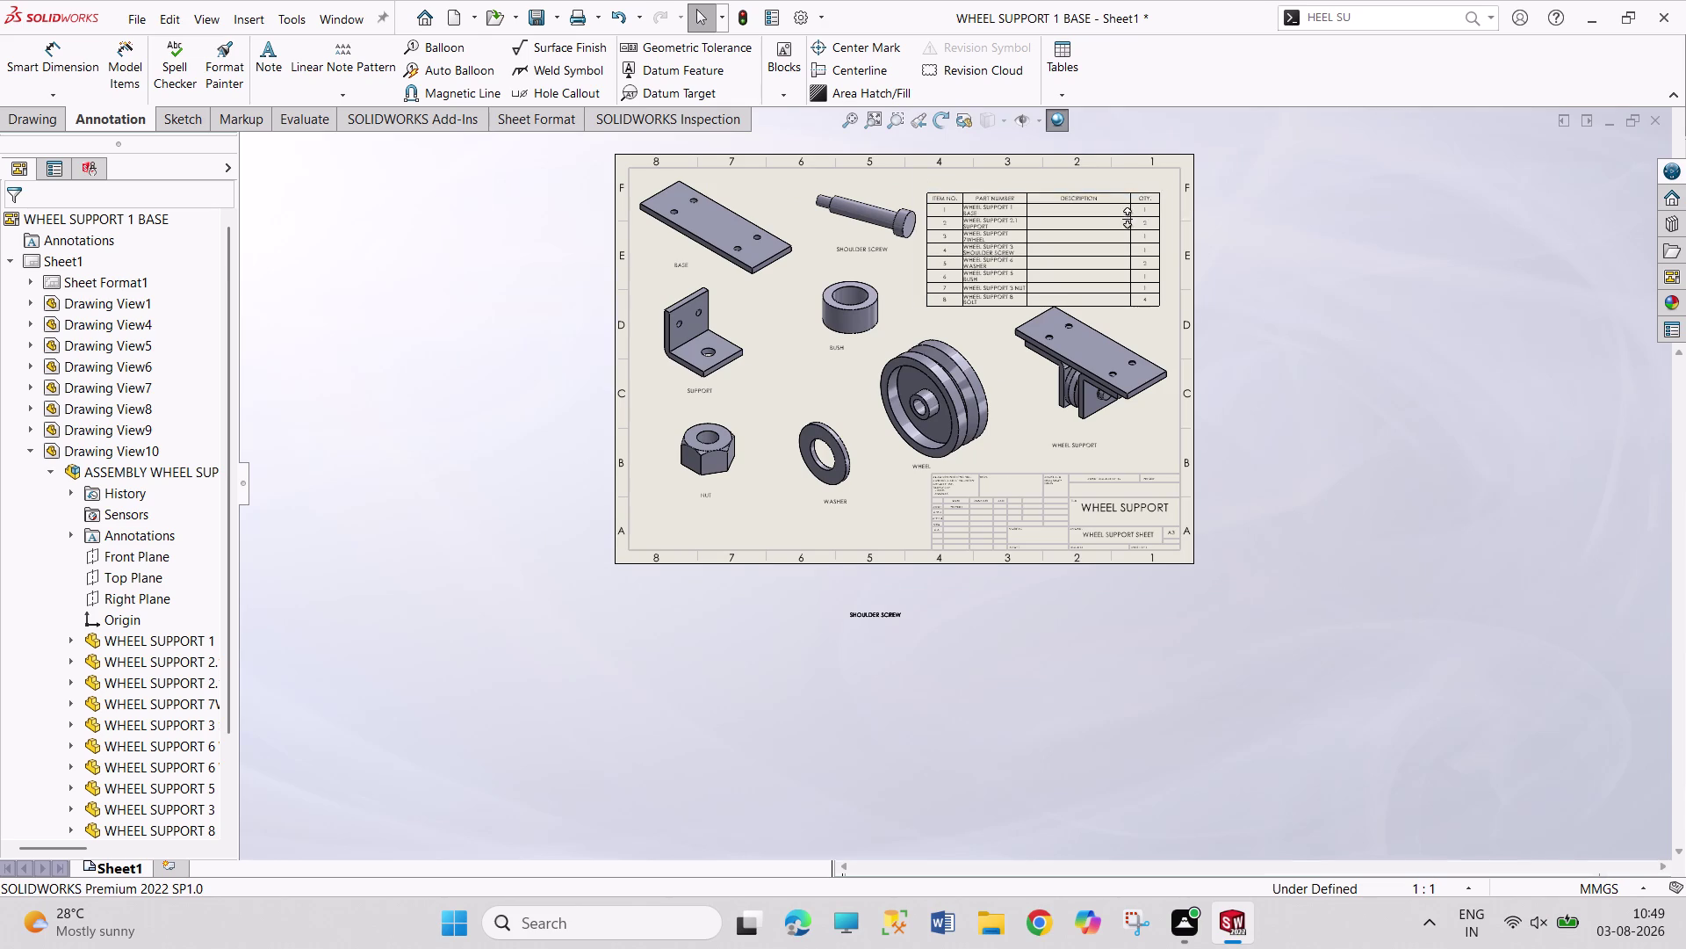
click(1083, 189)
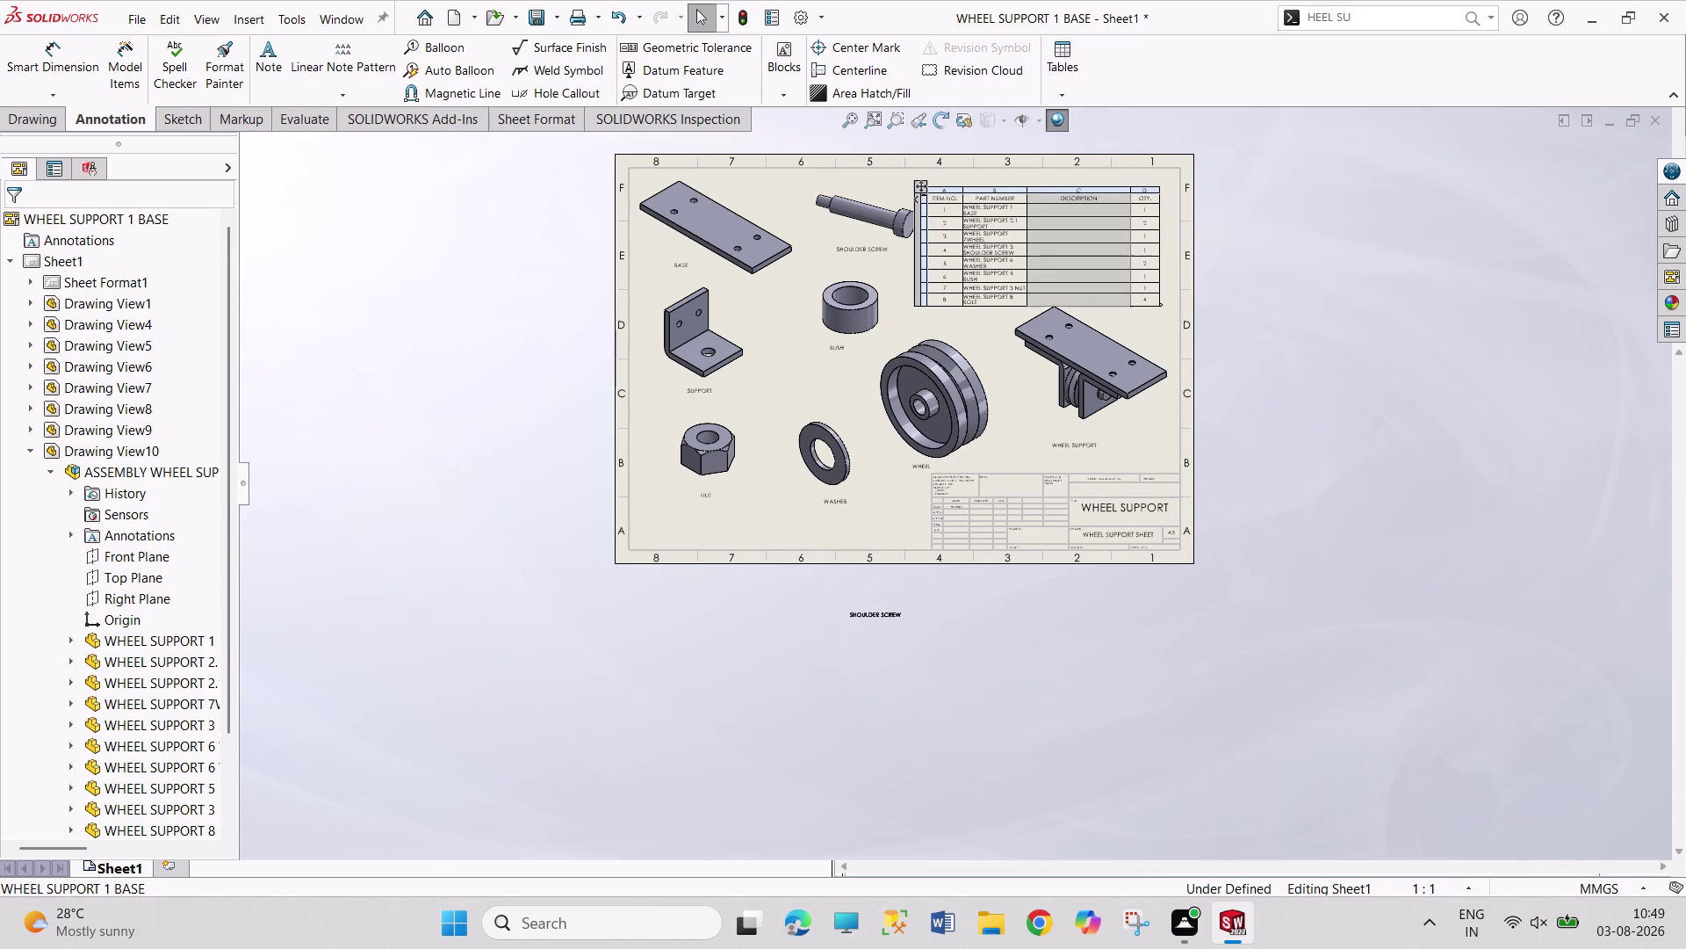
key(Delete)
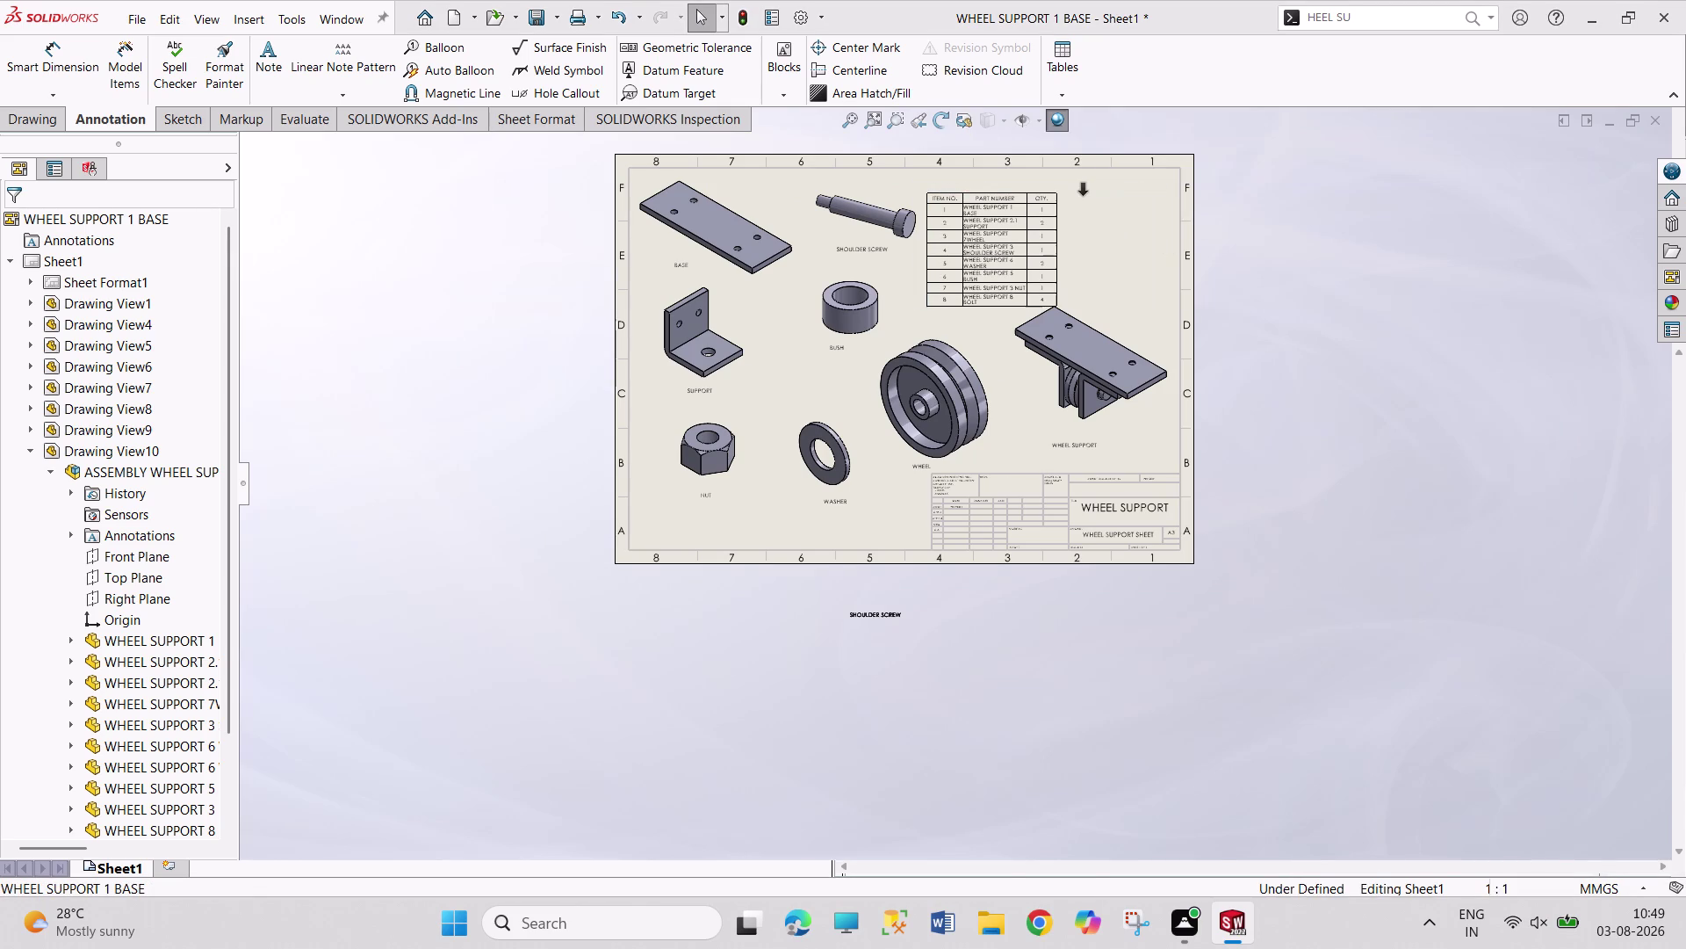
click(1097, 220)
Drag BOM column borders to widen PART NUMBER and narrow QTY.
scroll(down, 3)
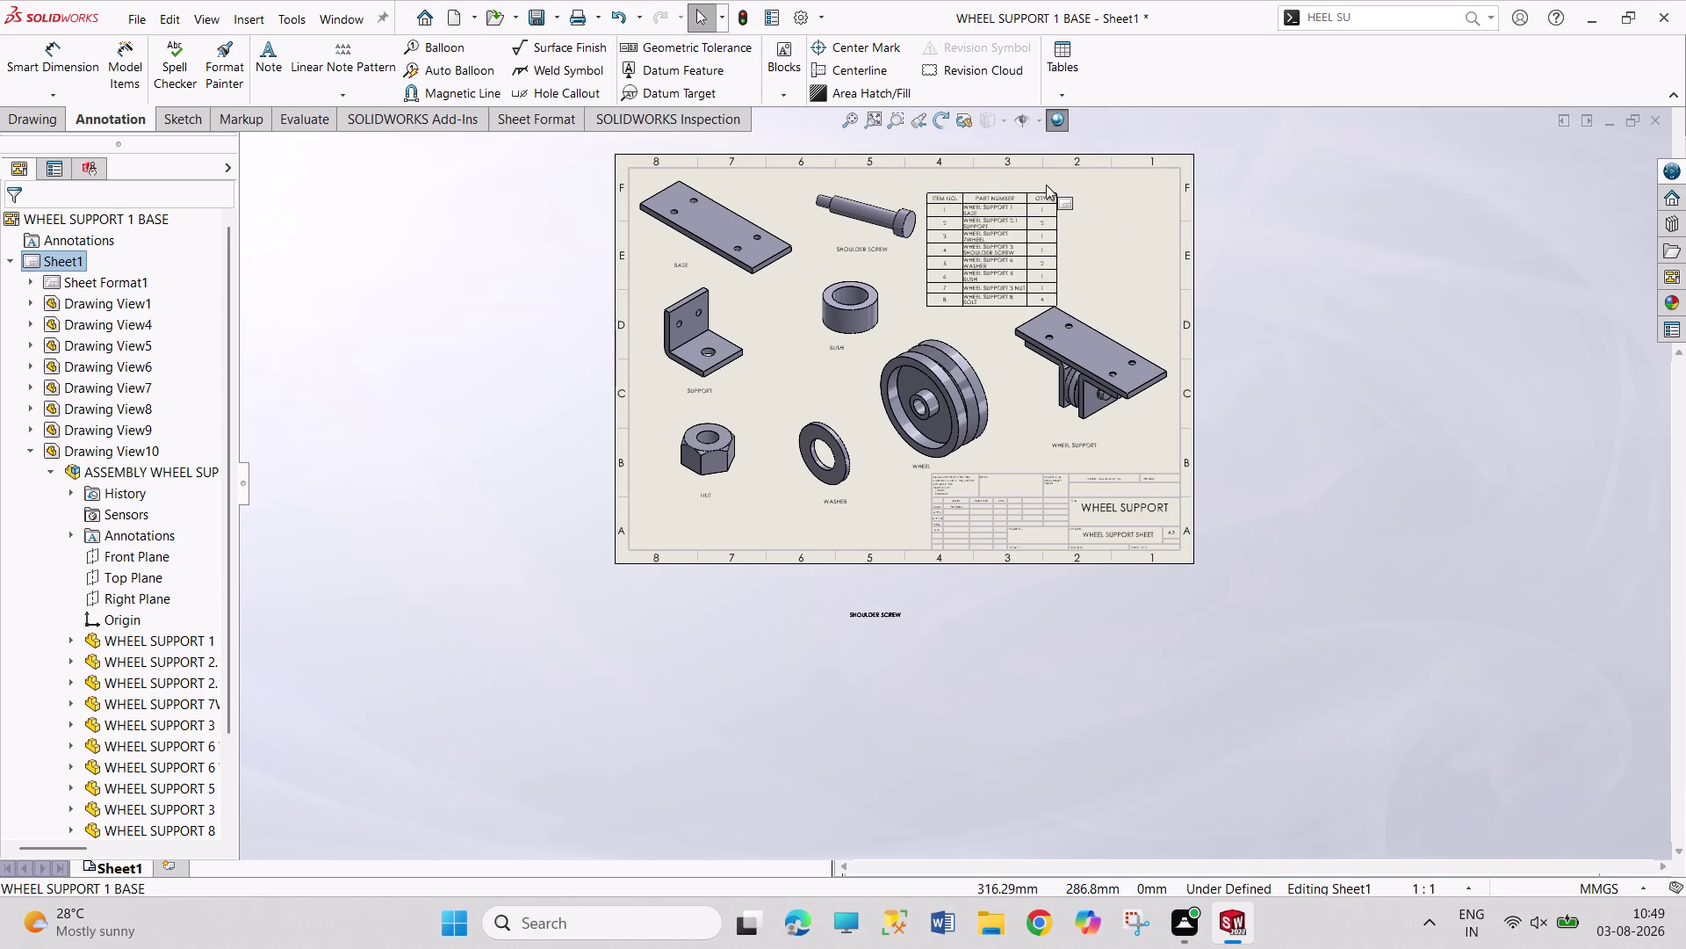
scroll(down, 3)
scroll(down, 3)
drag(1006, 305, 1187, 317)
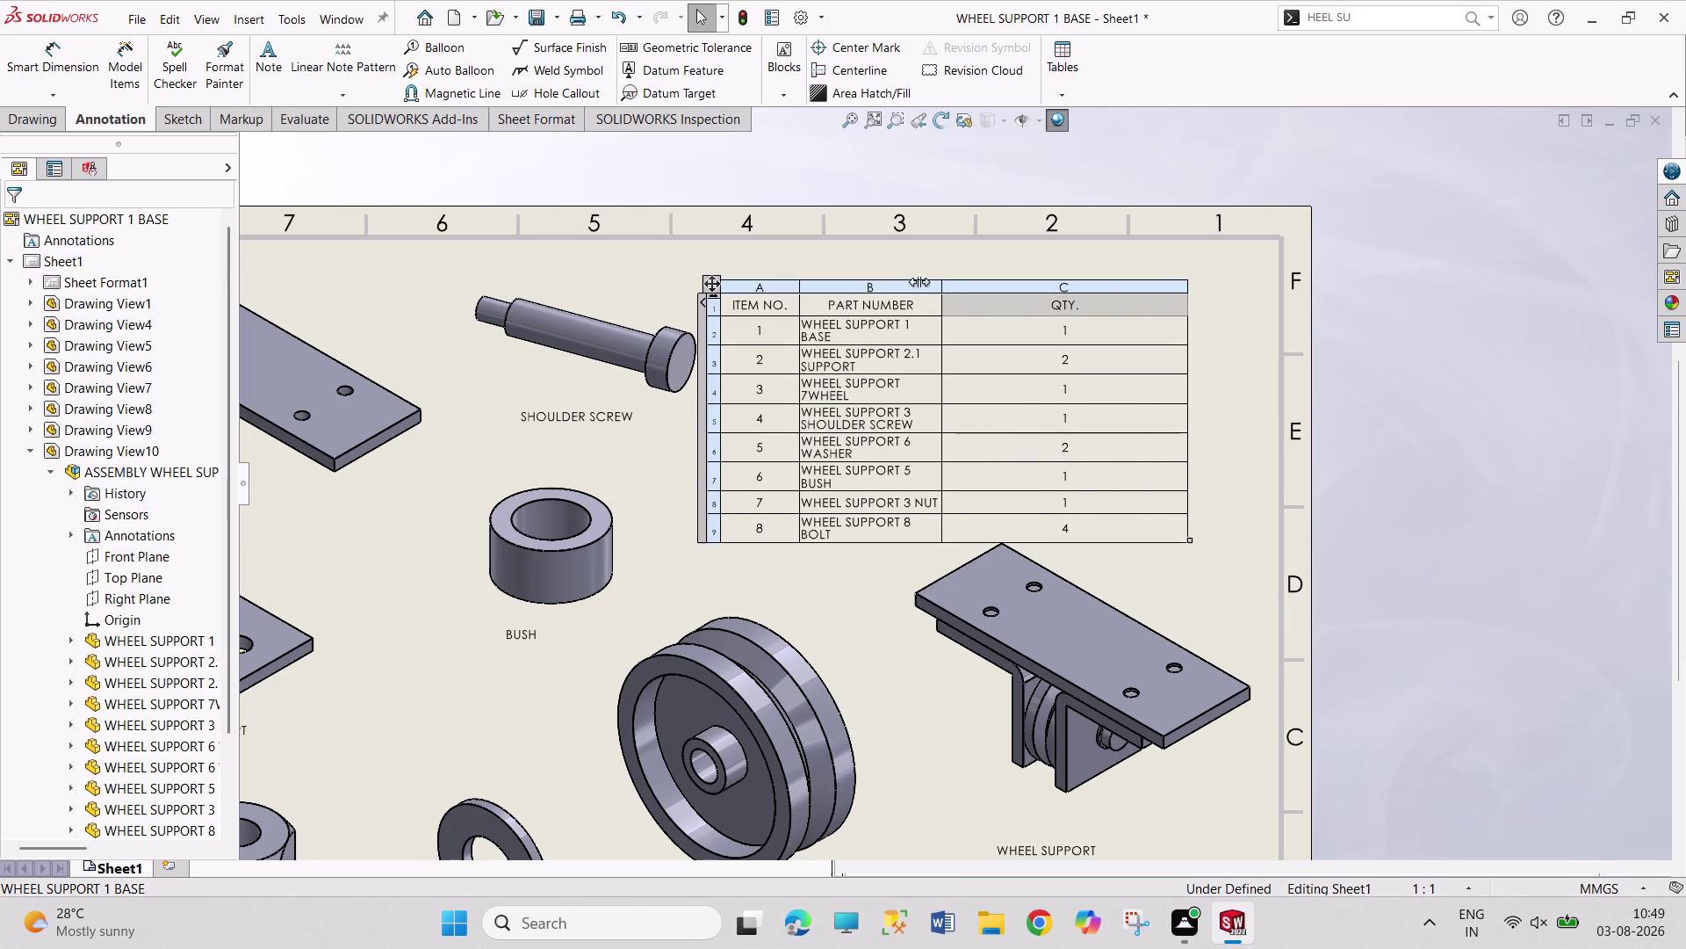
drag(942, 303, 989, 307)
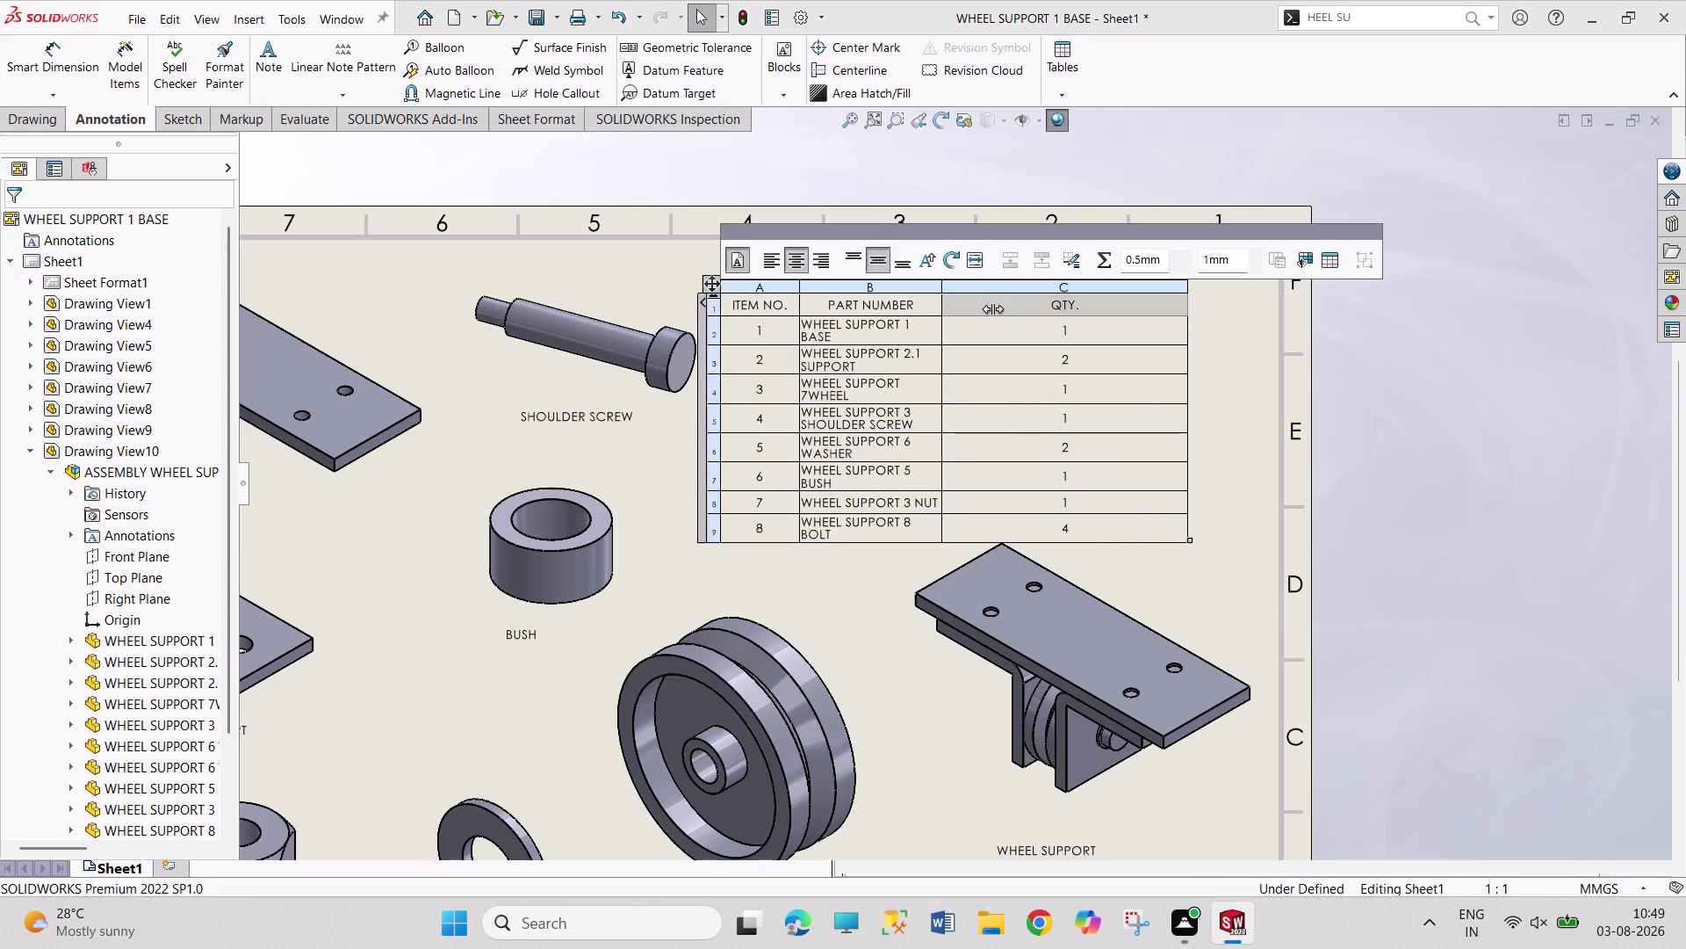
drag(989, 307, 1034, 317)
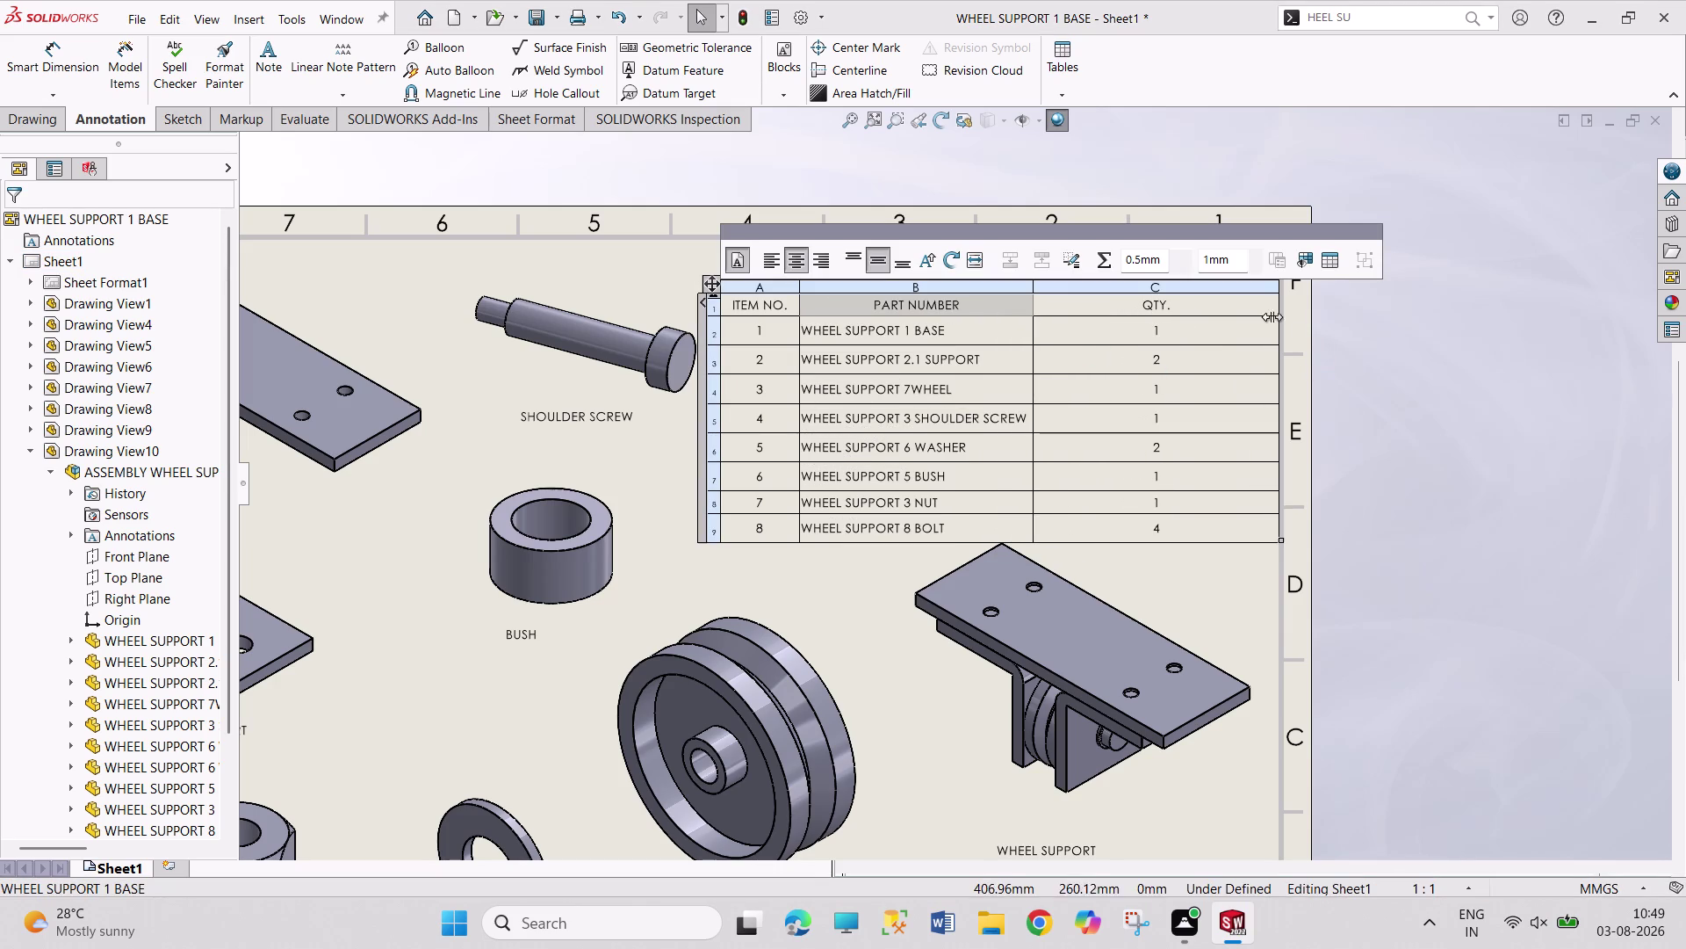
drag(1278, 304, 1188, 316)
drag(1035, 305, 1103, 301)
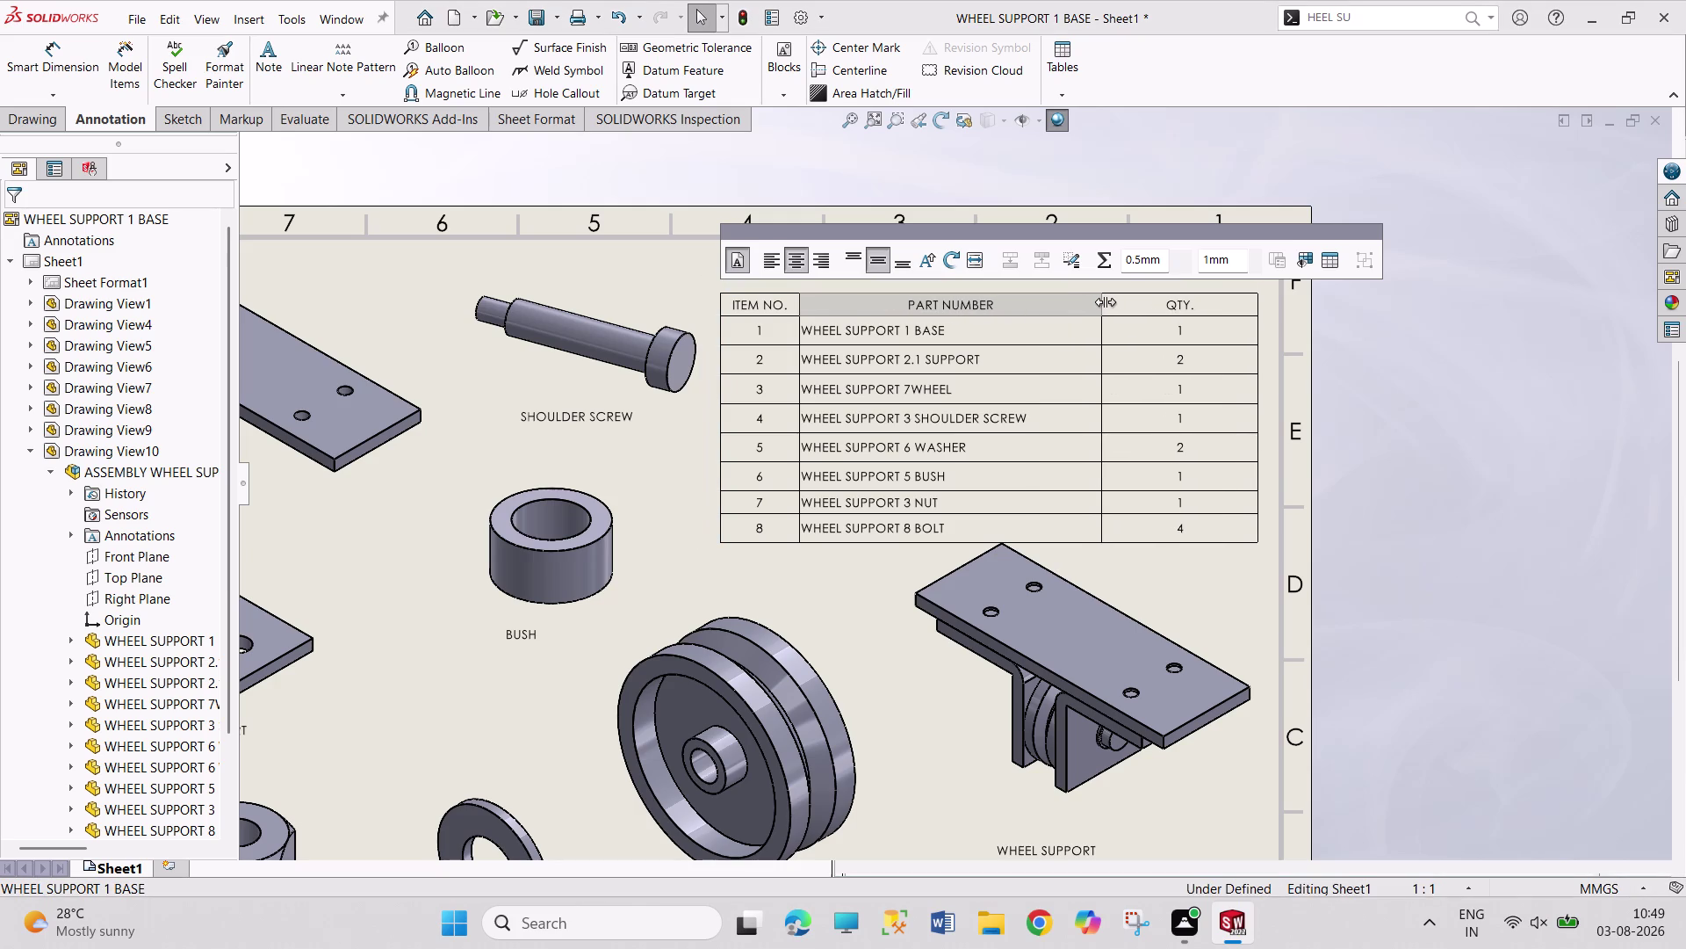
drag(1103, 301, 1106, 303)
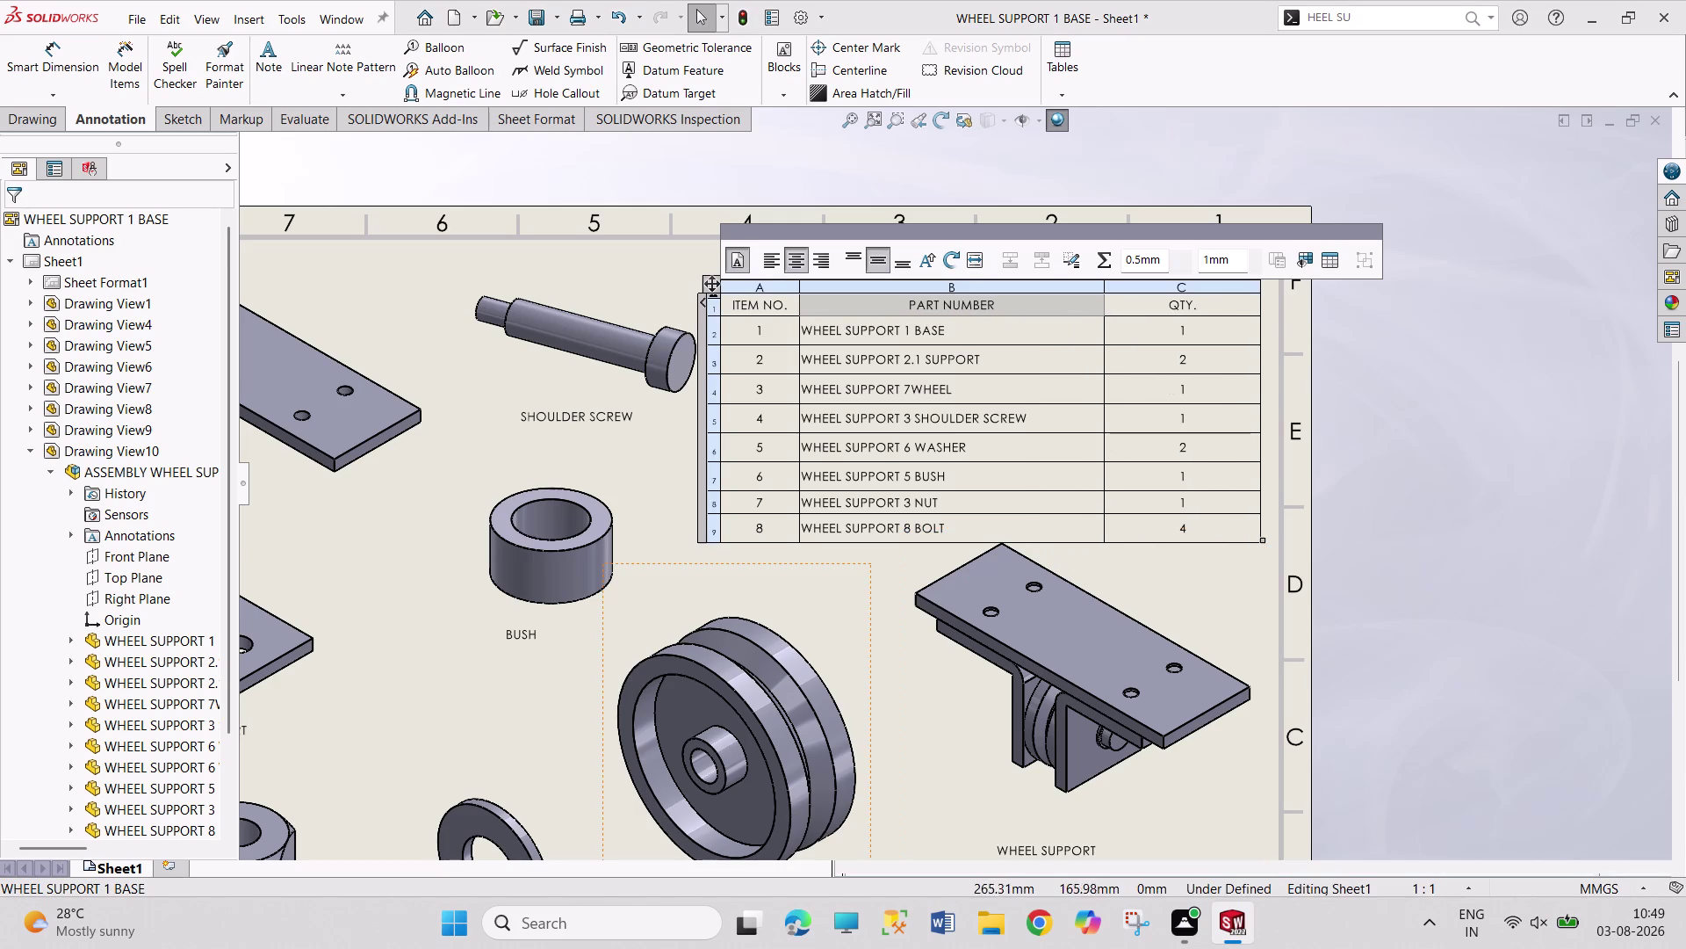
click(1223, 601)
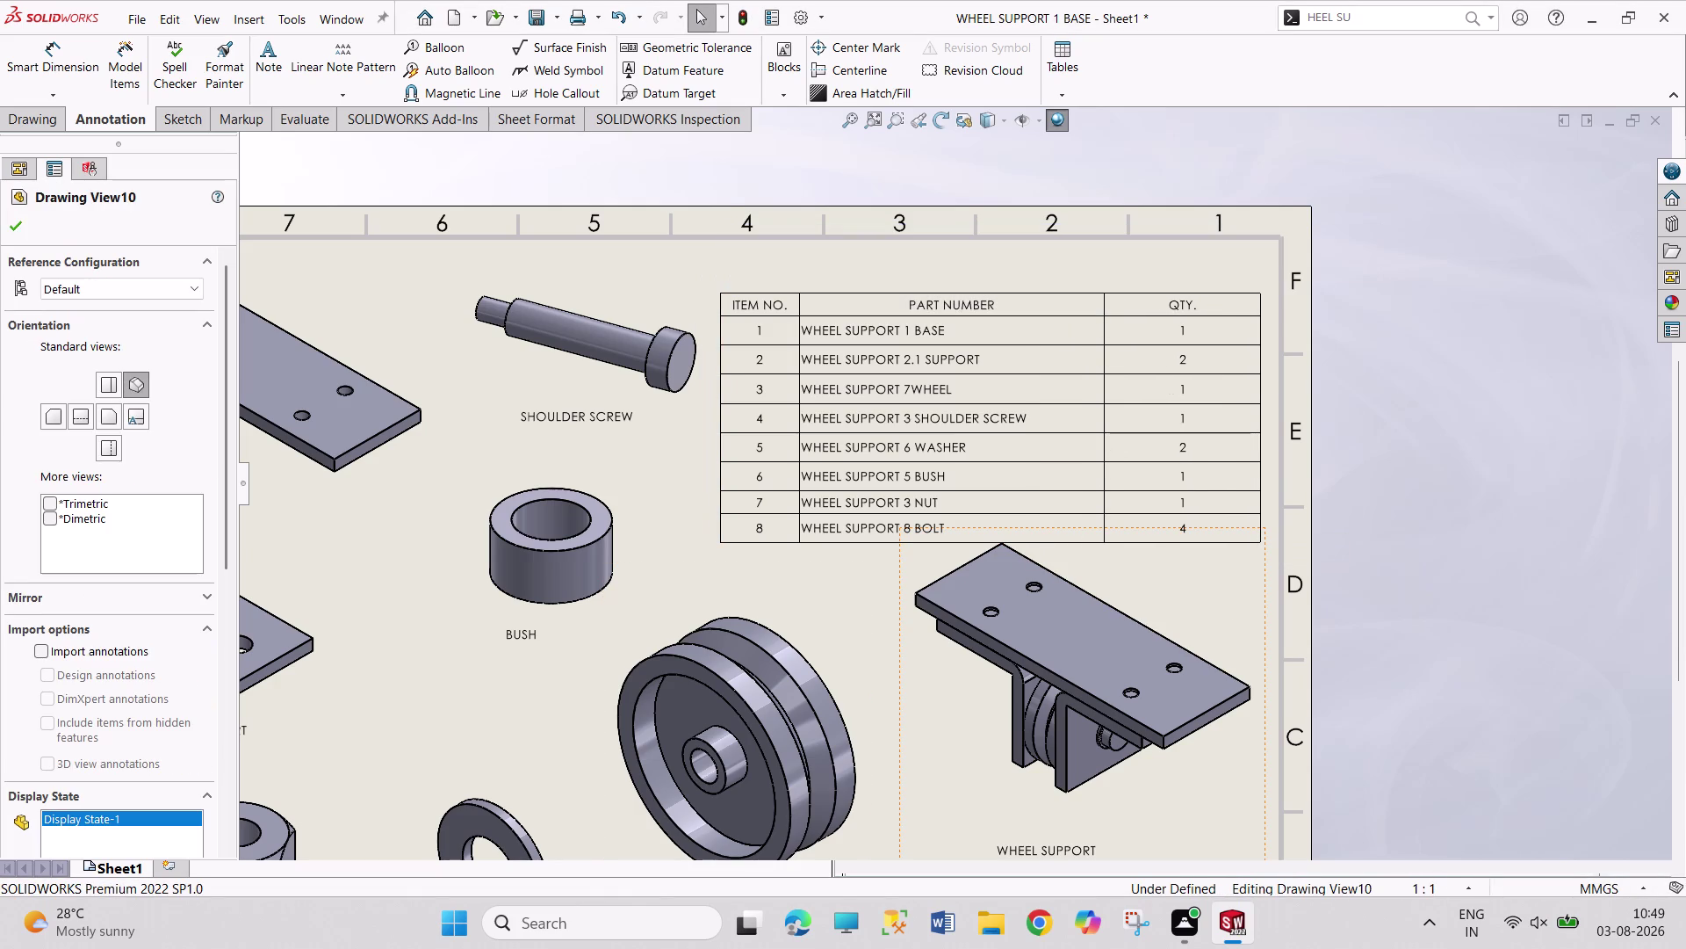
Dismiss the Print dialog and save the drawing as WHEEL SUPPORT SHEET.
key(ctrl+p)
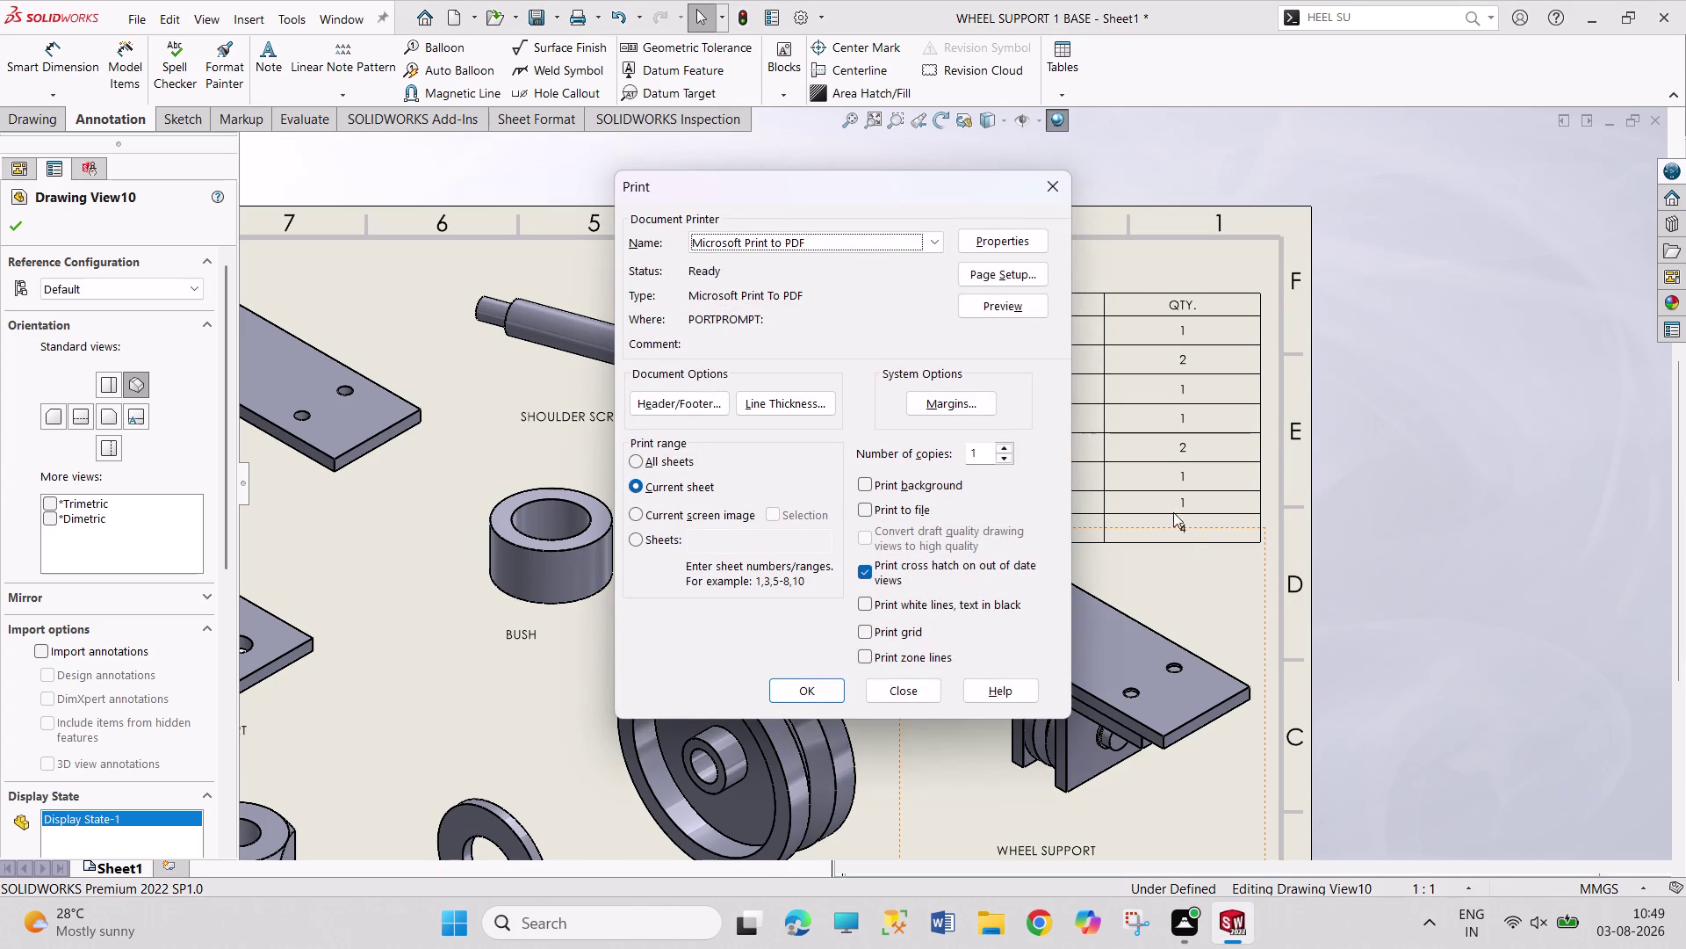
click(926, 682)
key(ctrl+s)
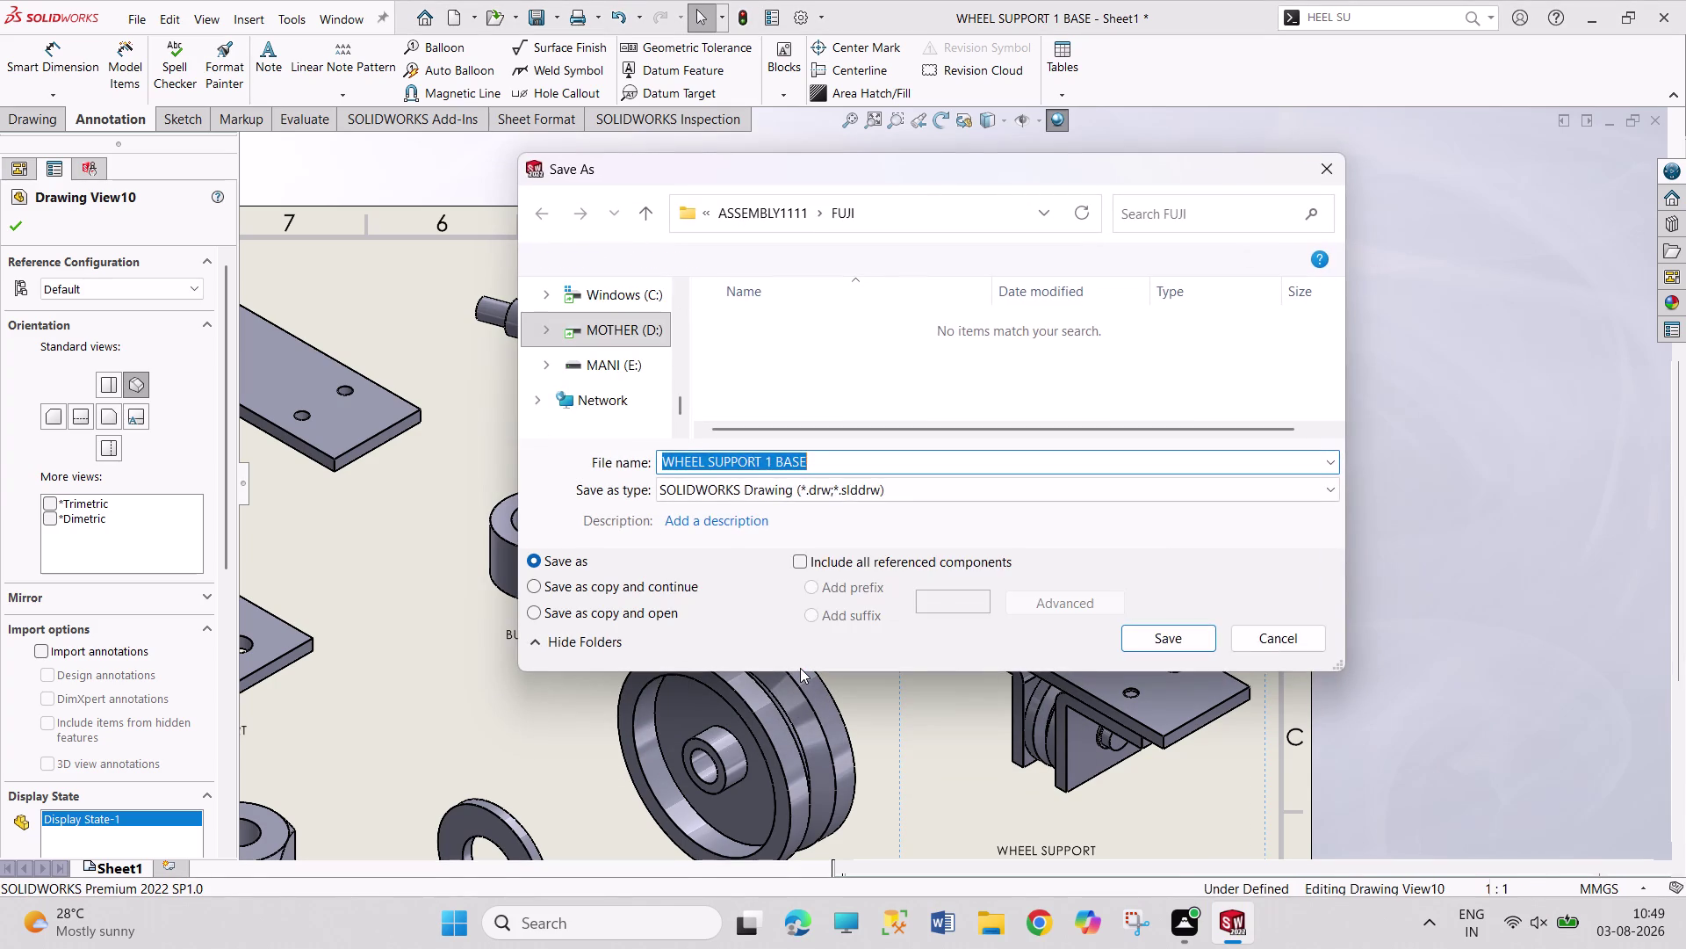
text(WHEEL S)
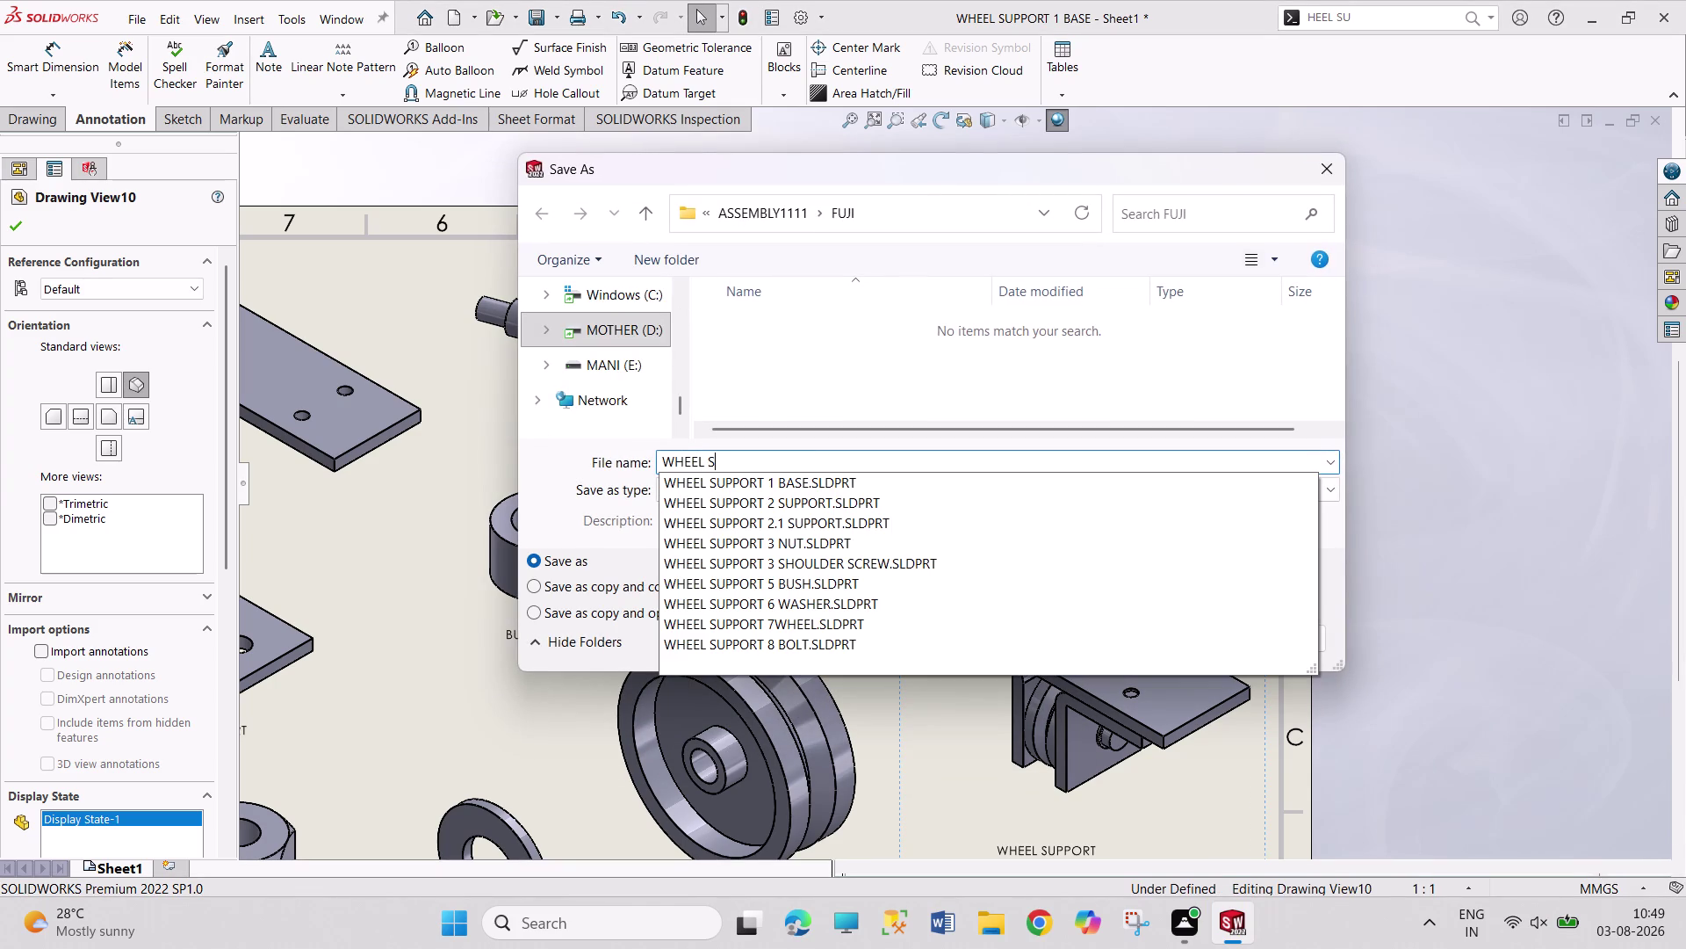
text(UPPO)
text(RT SHEET)
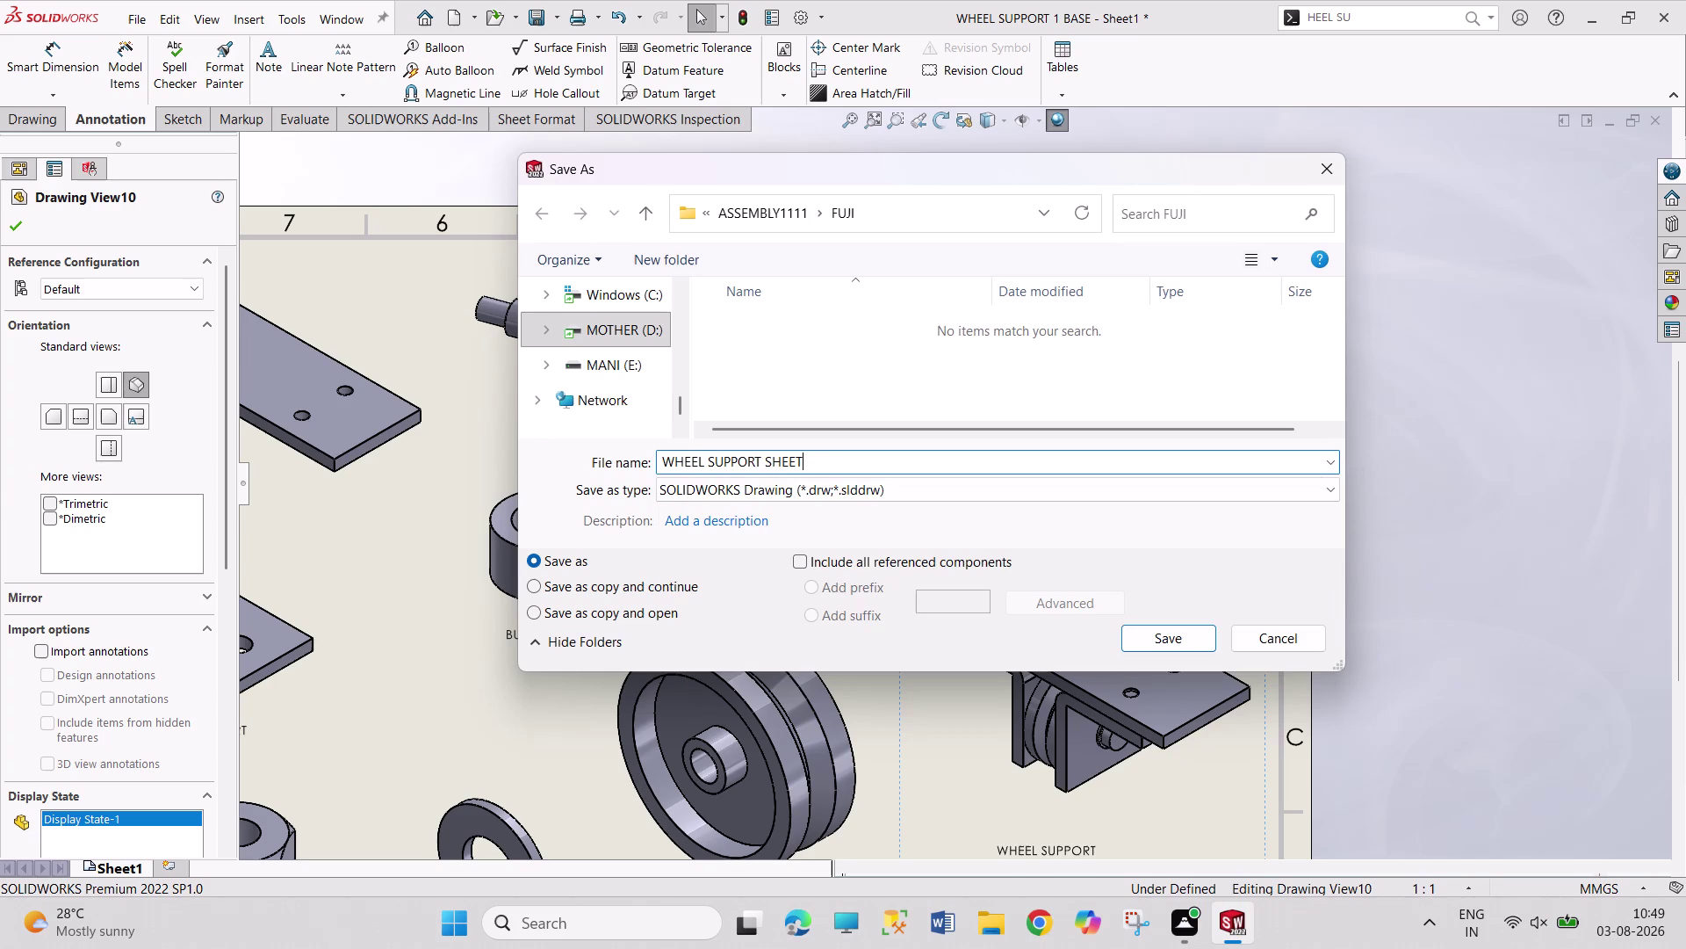
key(Return)
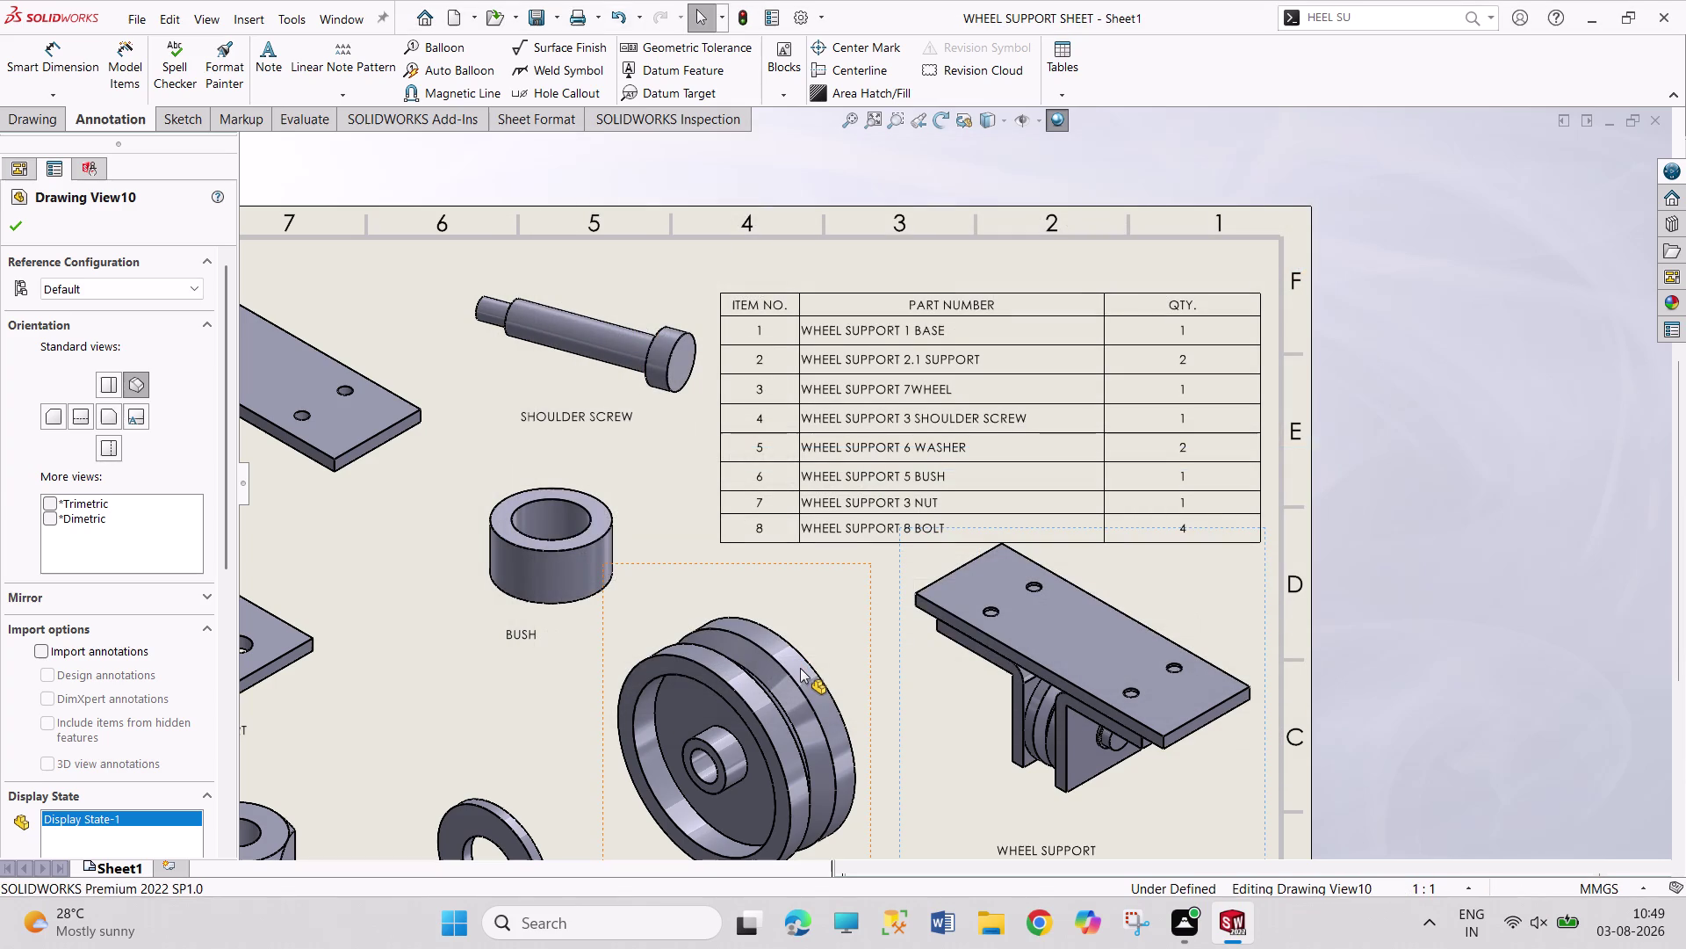
Set the PDF printer's page setup to A3 paper size.
key(ctrl+p)
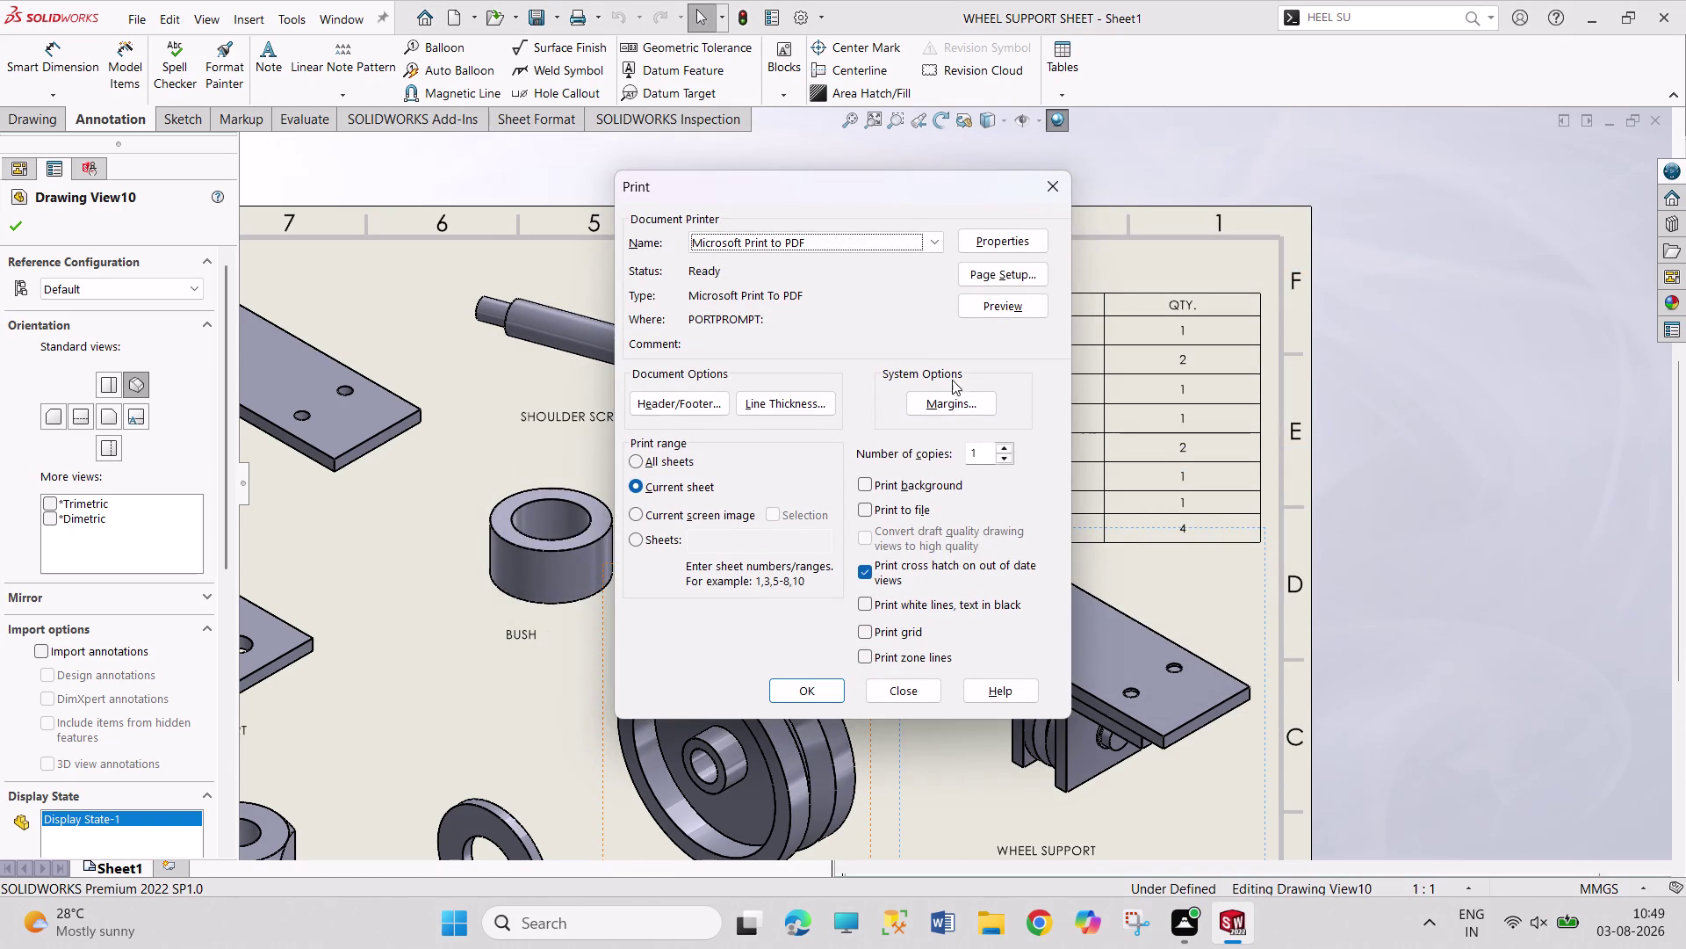
click(1004, 275)
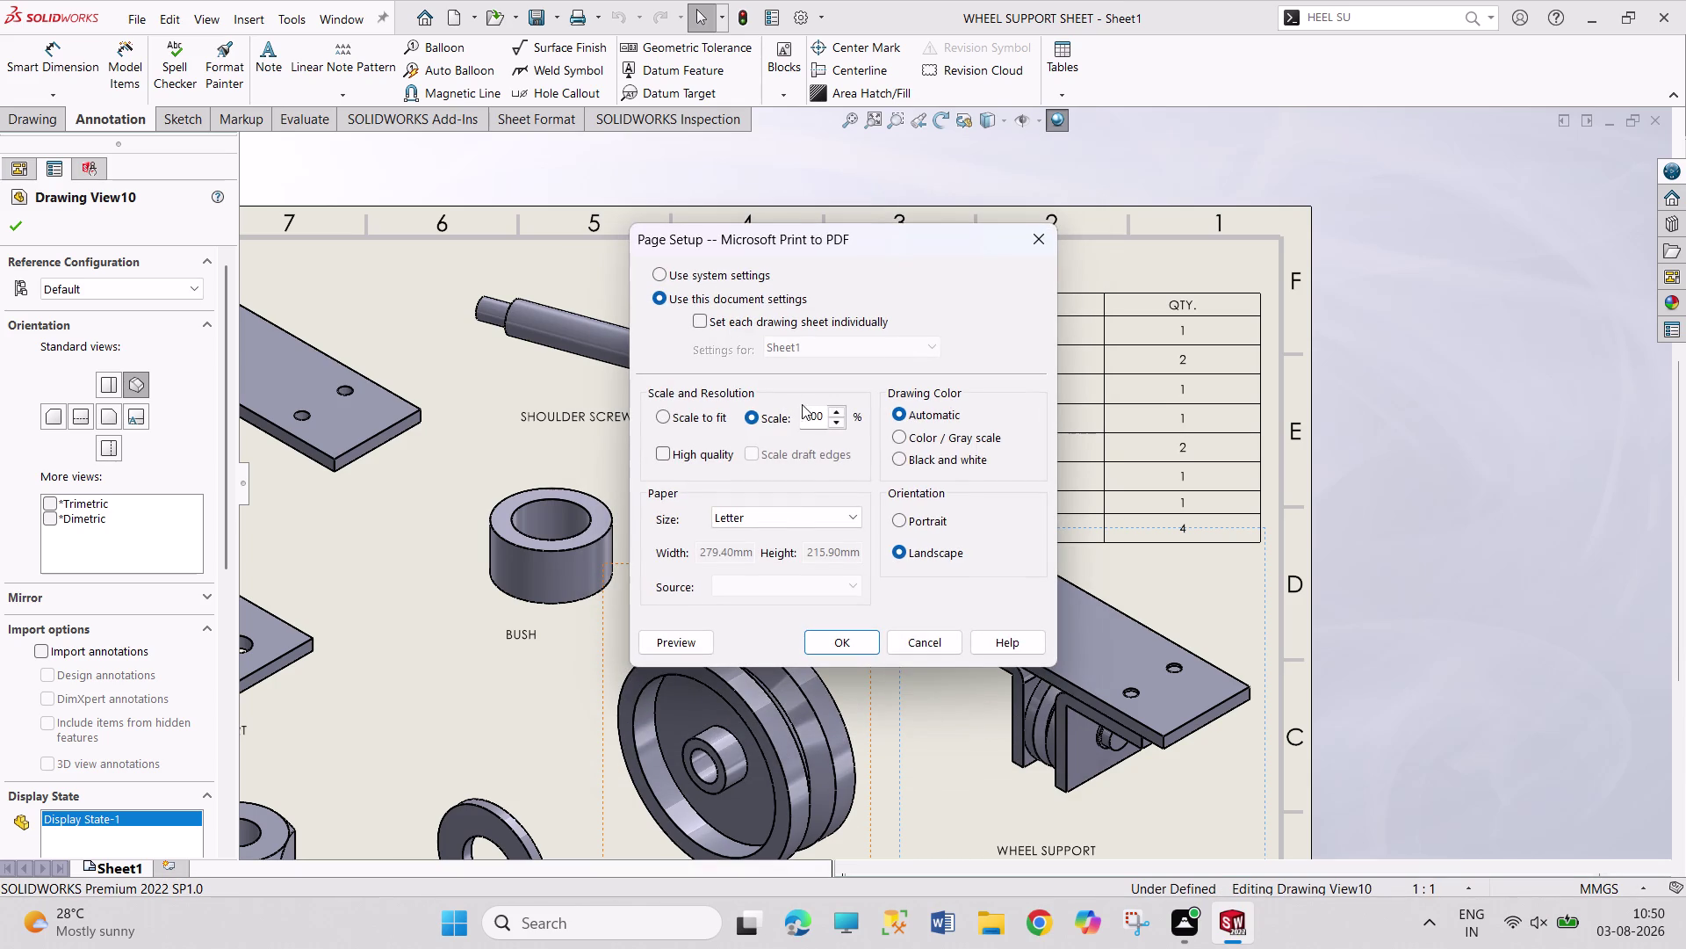
click(799, 513)
scroll(up, 3)
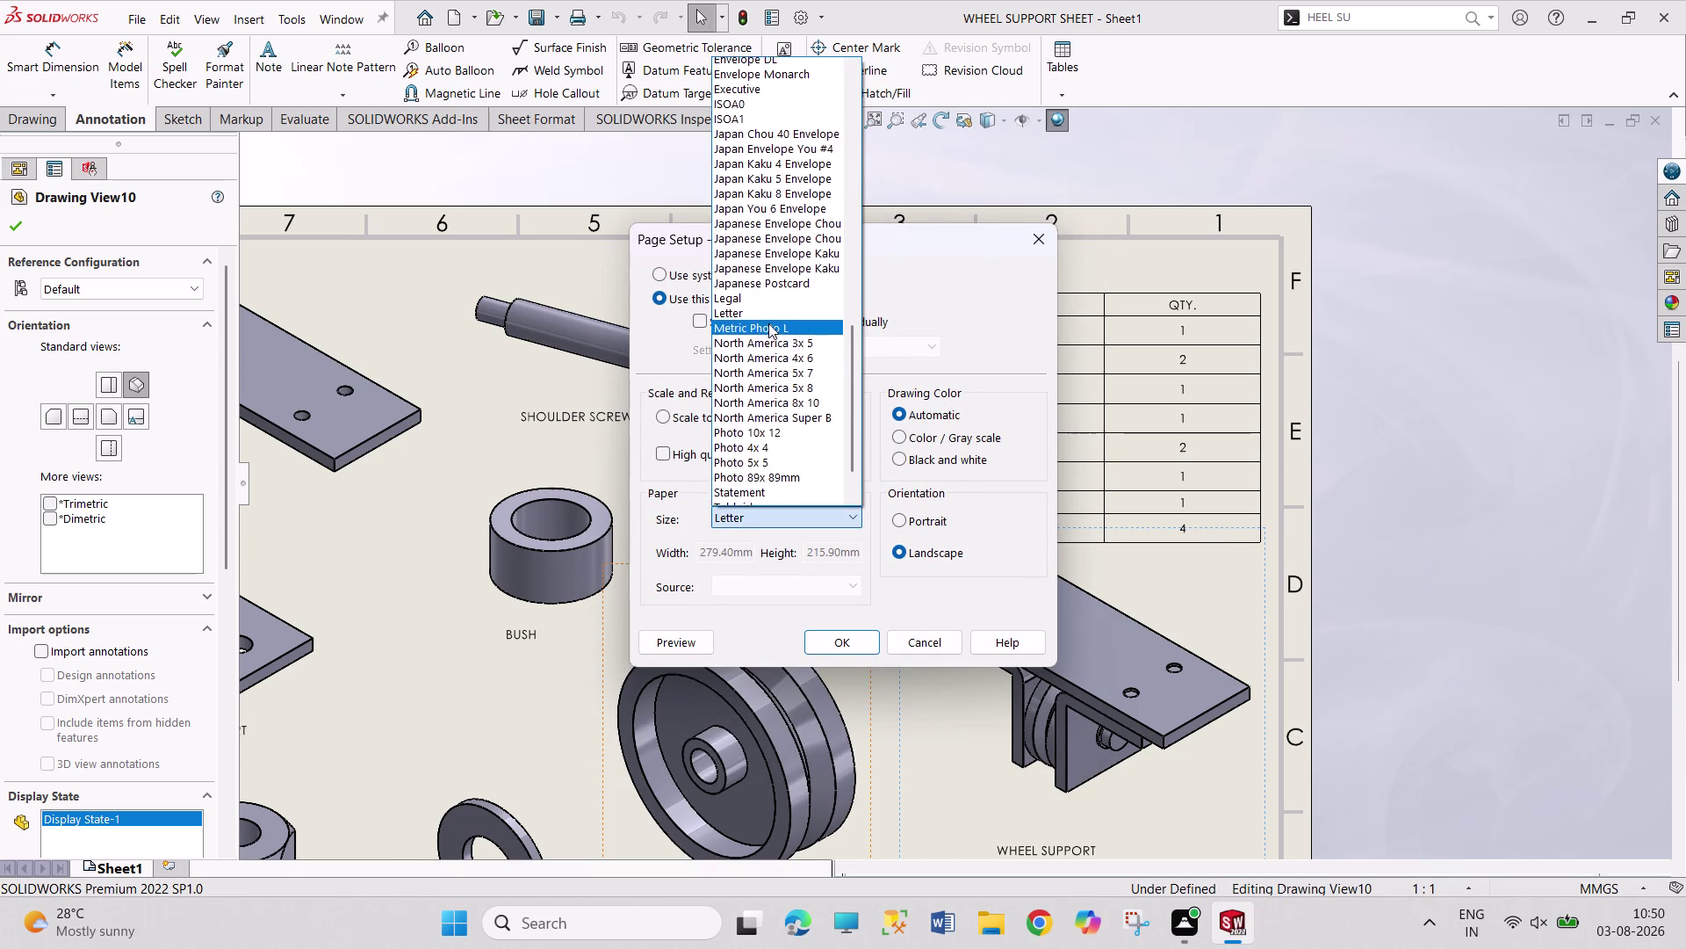
scroll(up, 3)
scroll(up, 3)
scroll(up, 3)
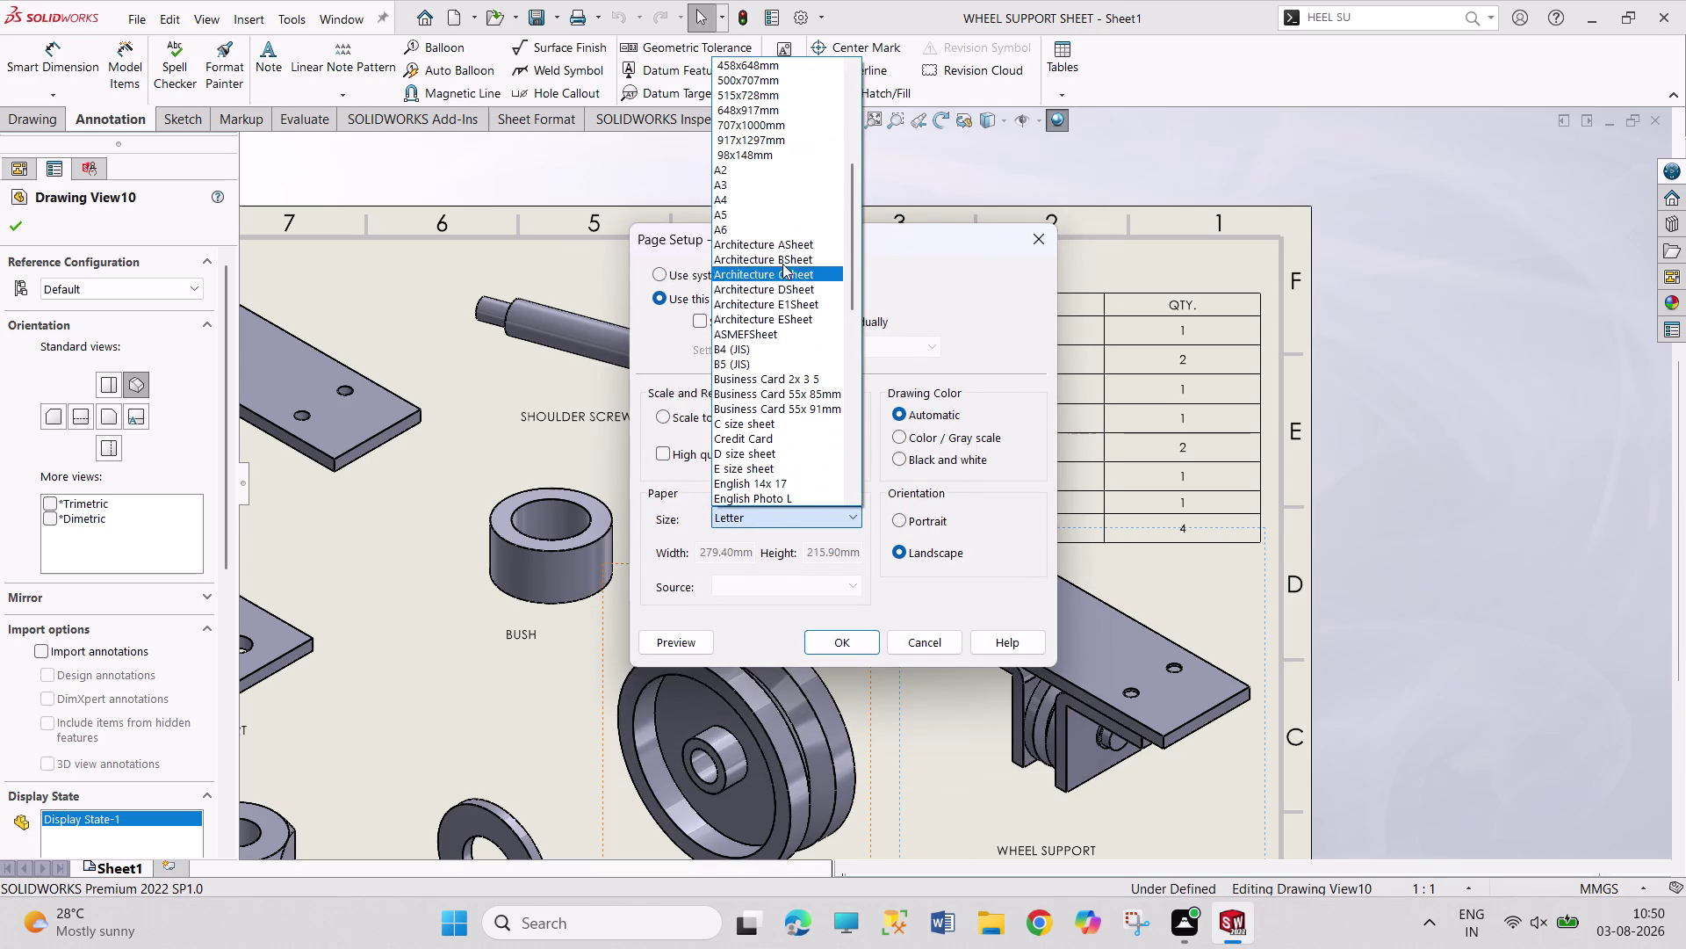
click(767, 184)
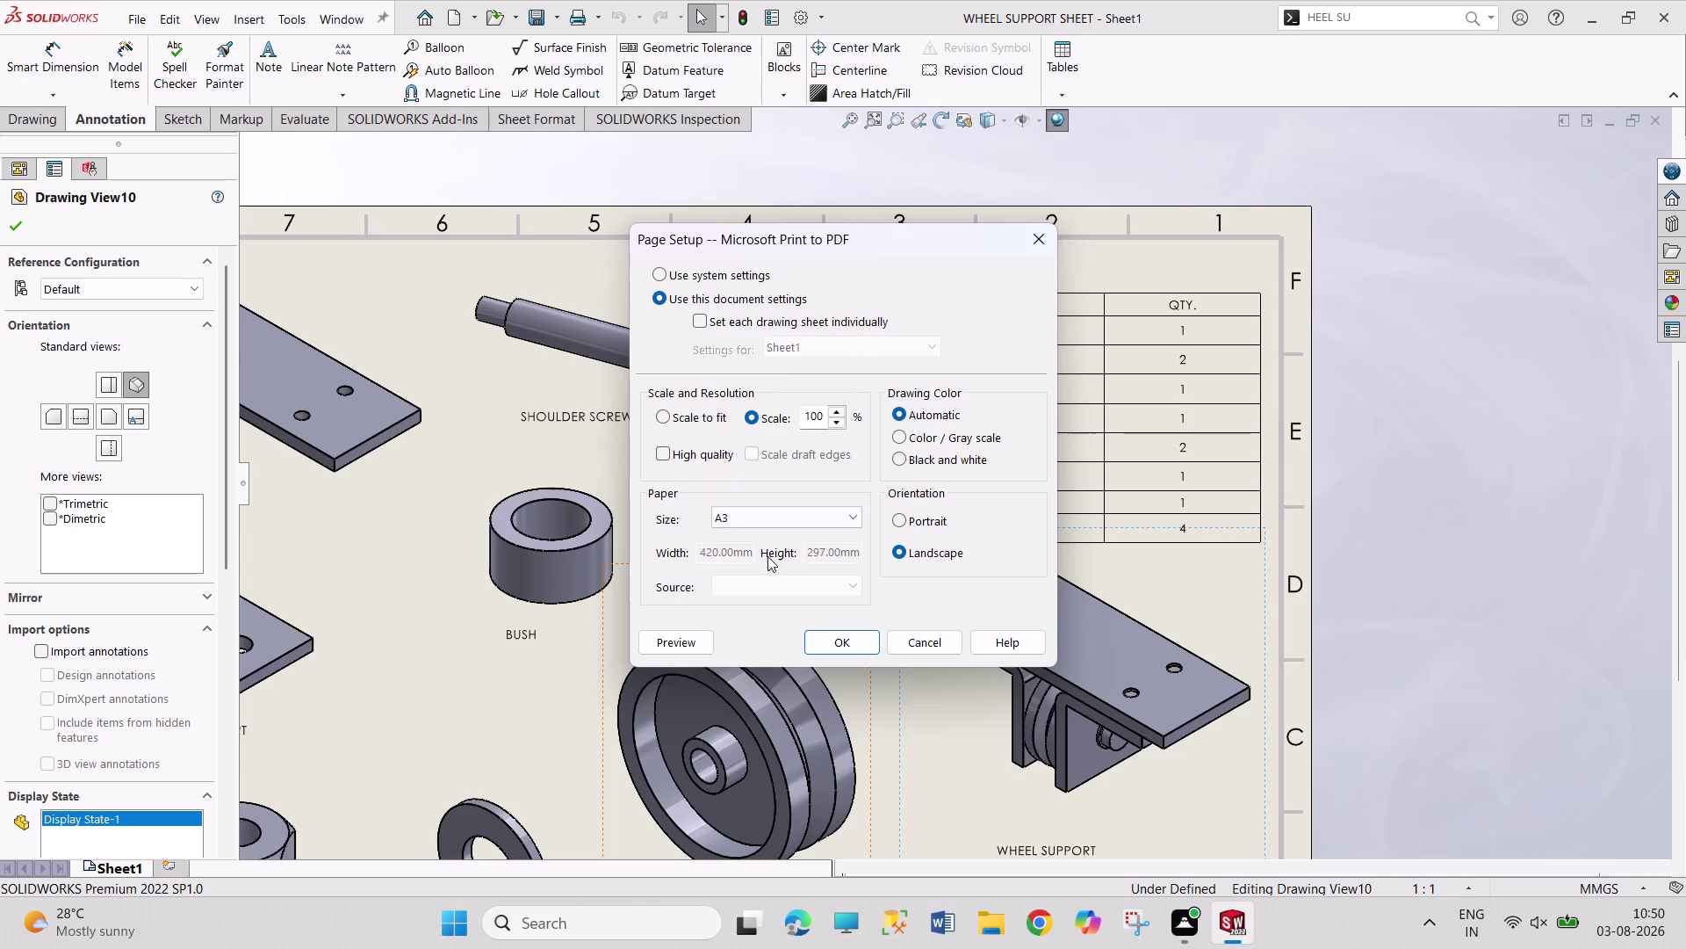
click(840, 635)
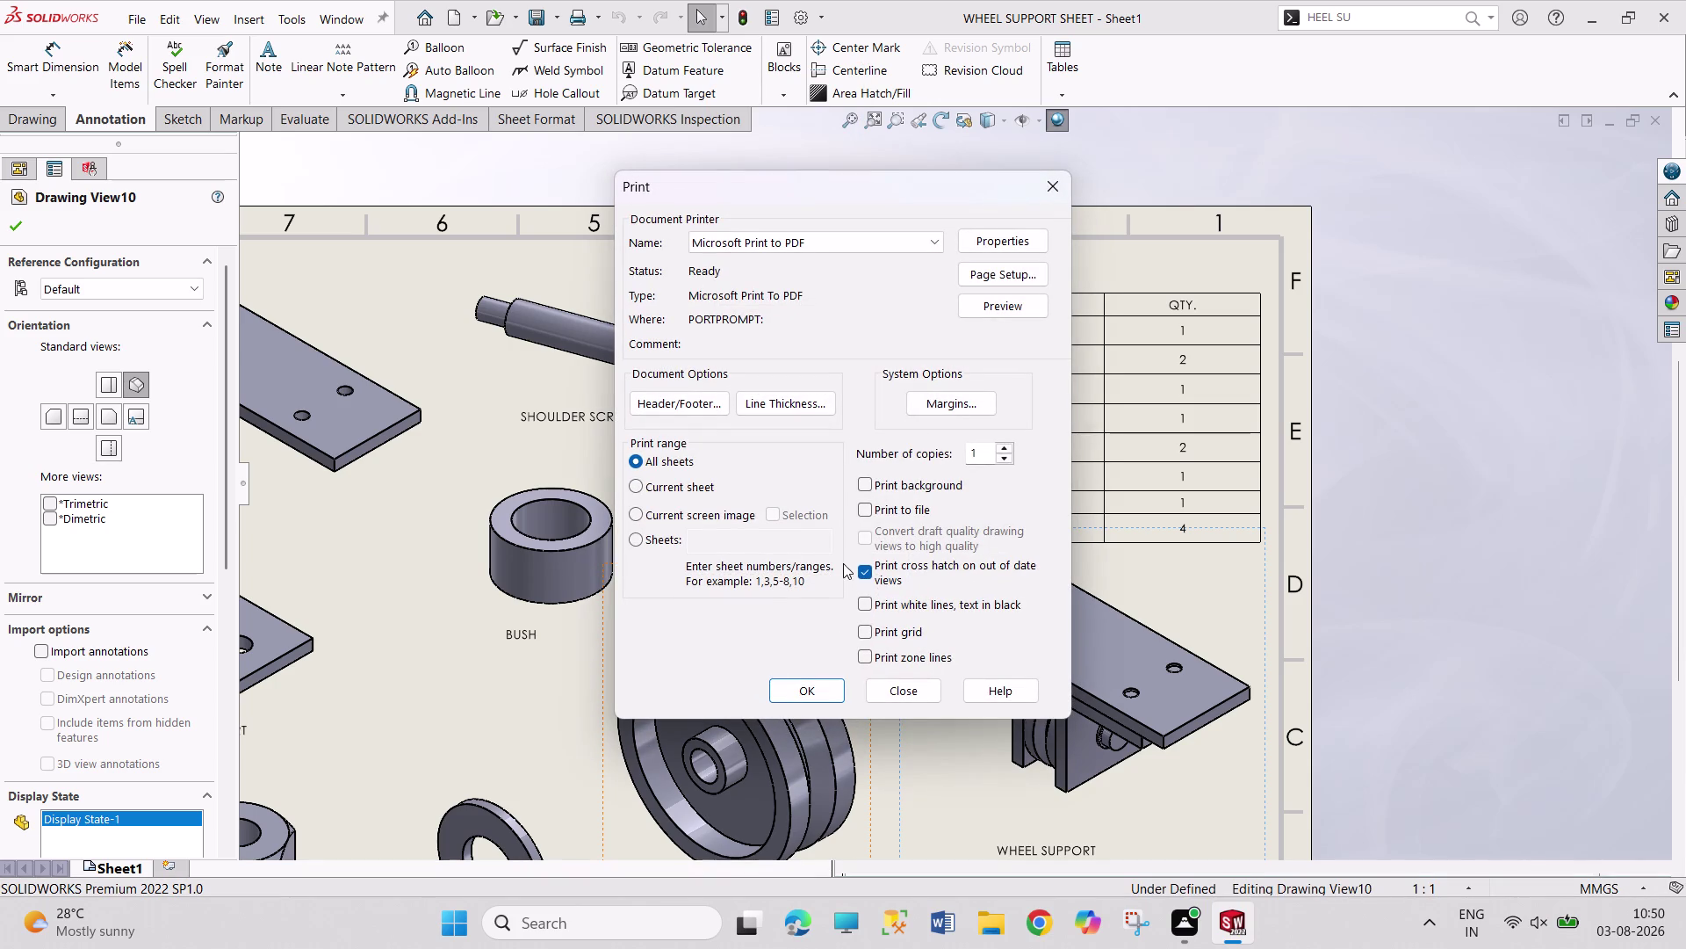
Print all sheets to a PDF file named 'WHEEL SUPPORT PDF'.
click(822, 681)
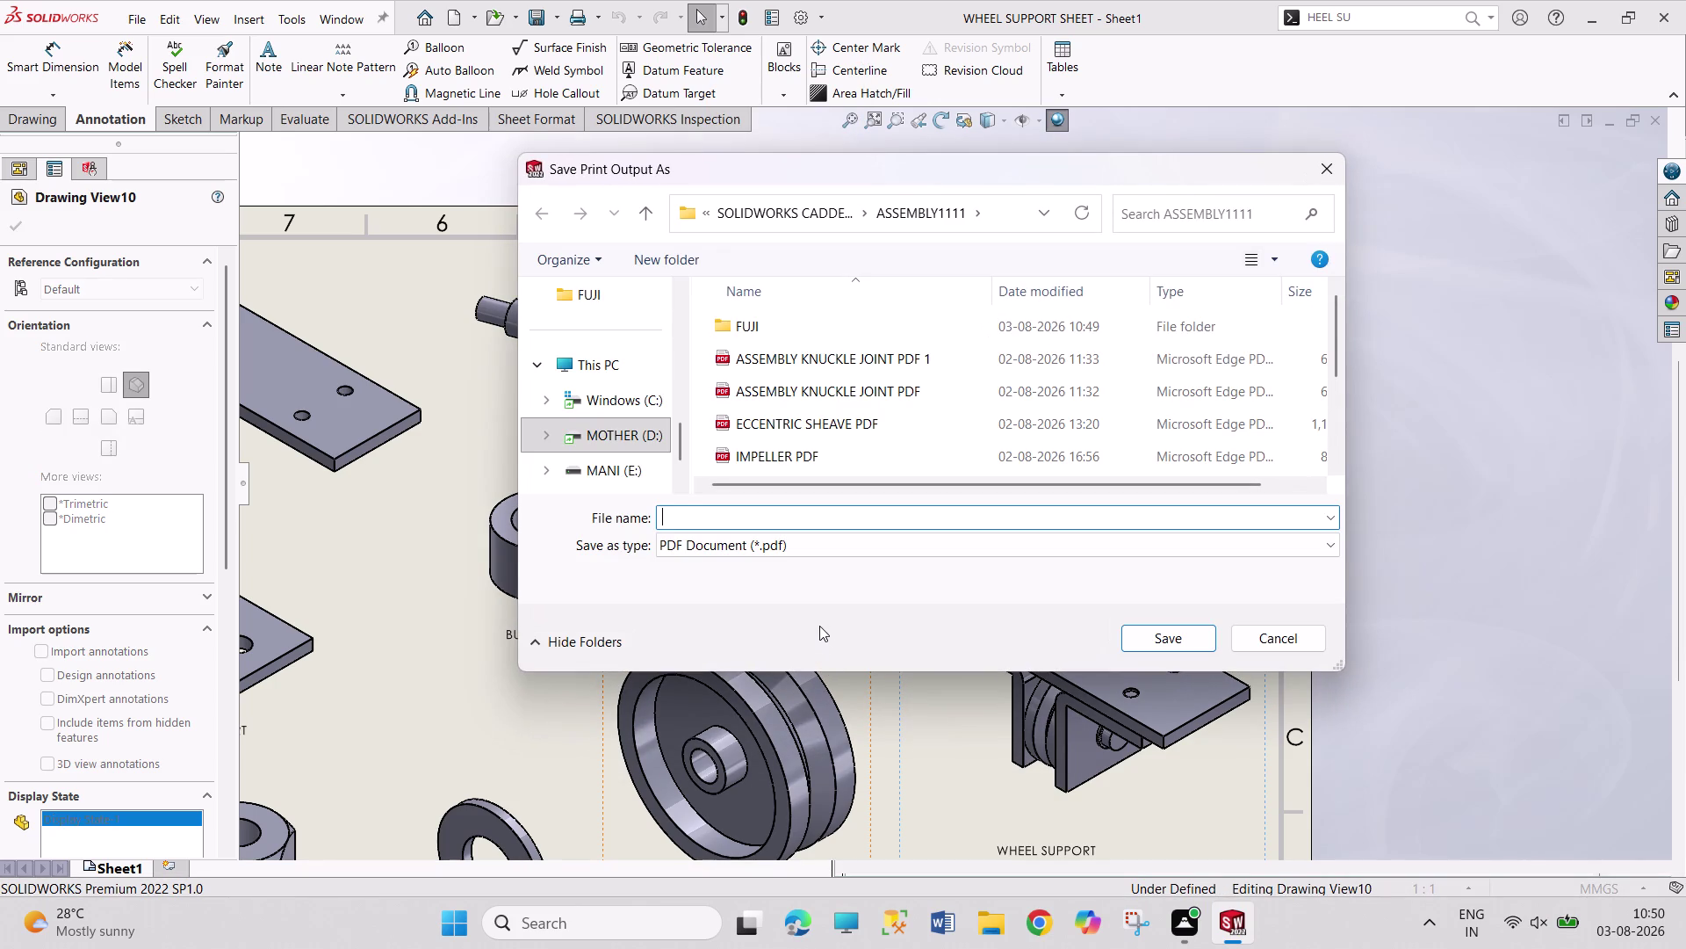
text(WHEEL)
key(space)
text(SUPPORT)
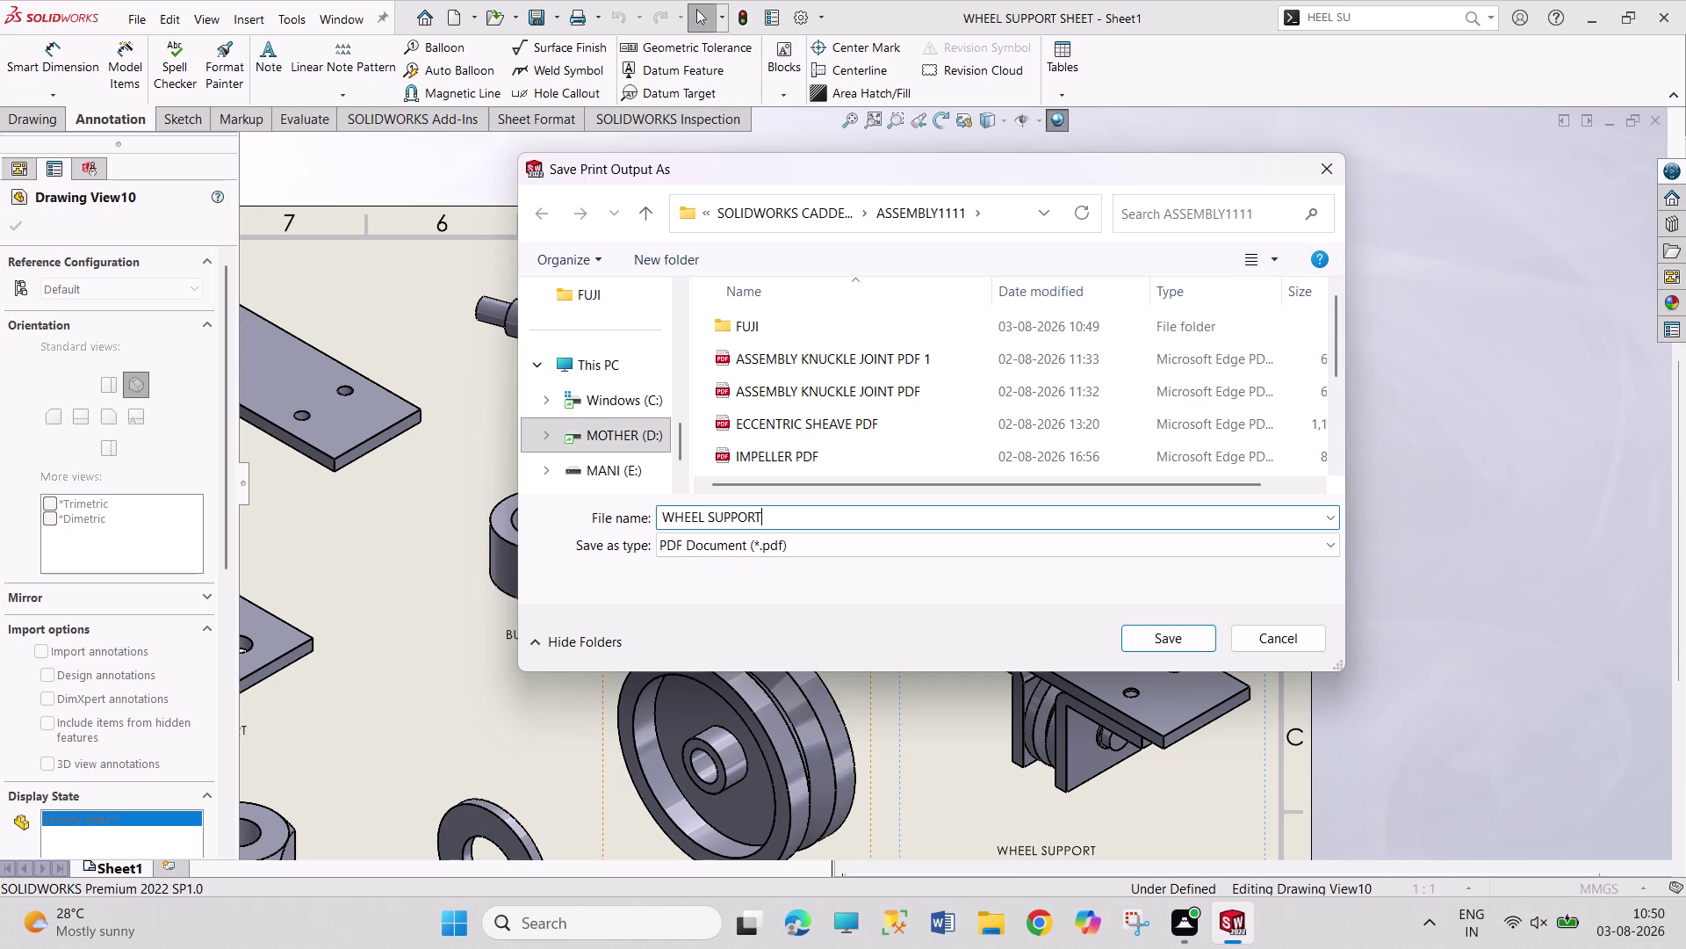
key(space)
text(PDF)
key(Return)
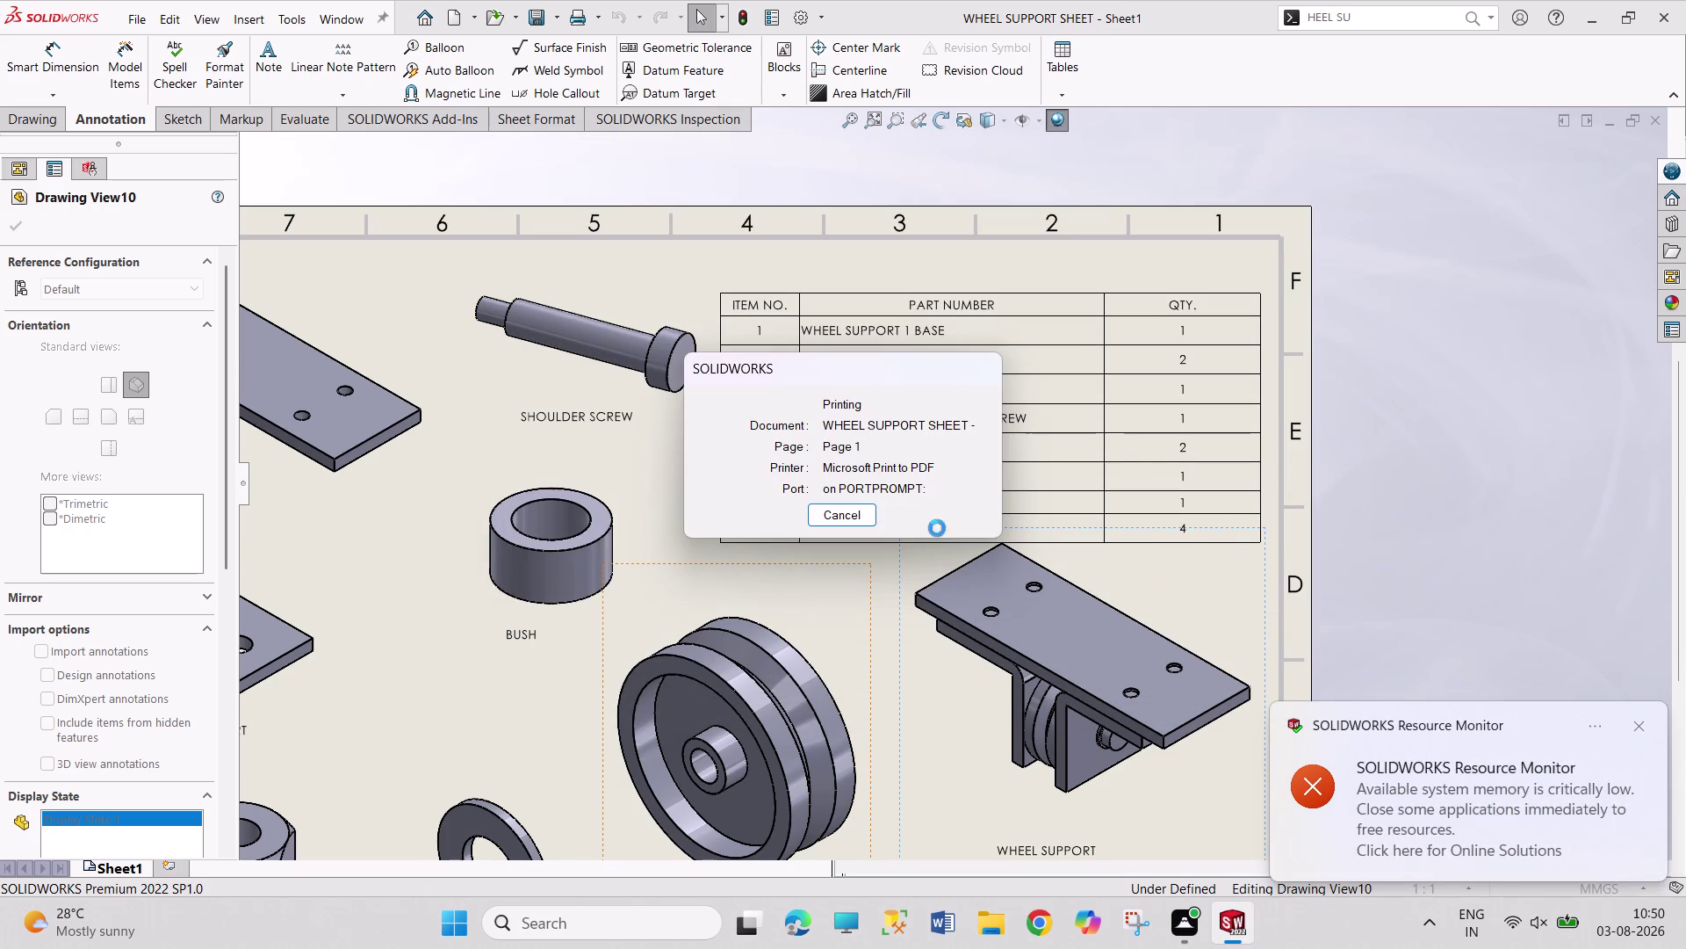
click(1641, 726)
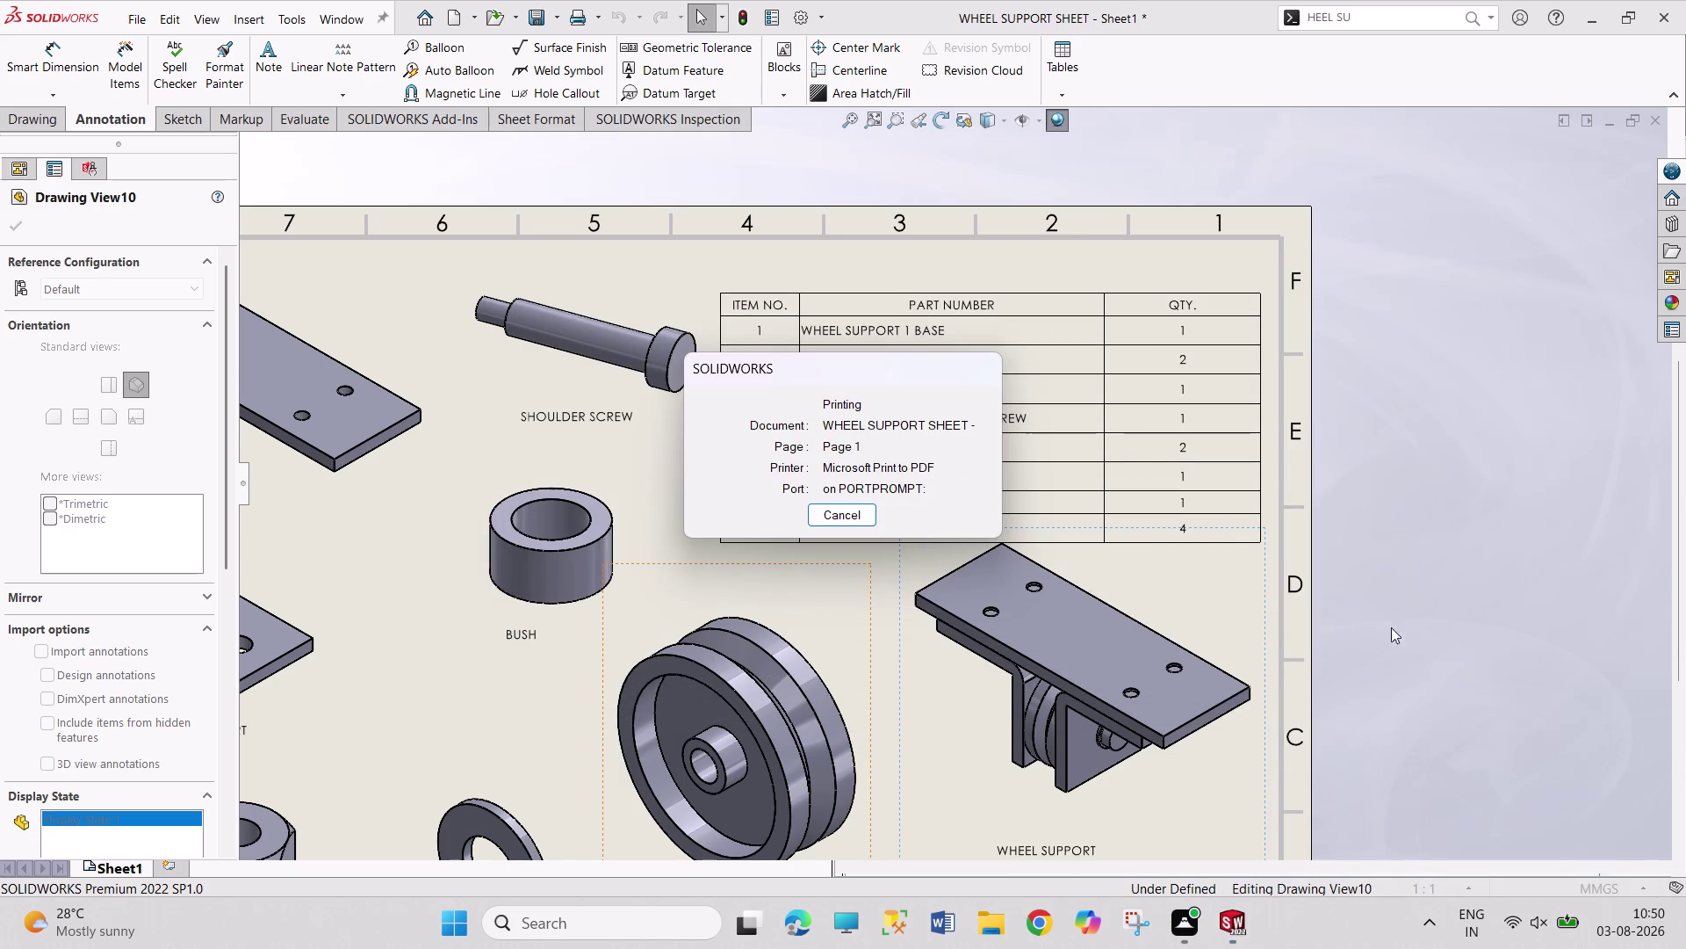